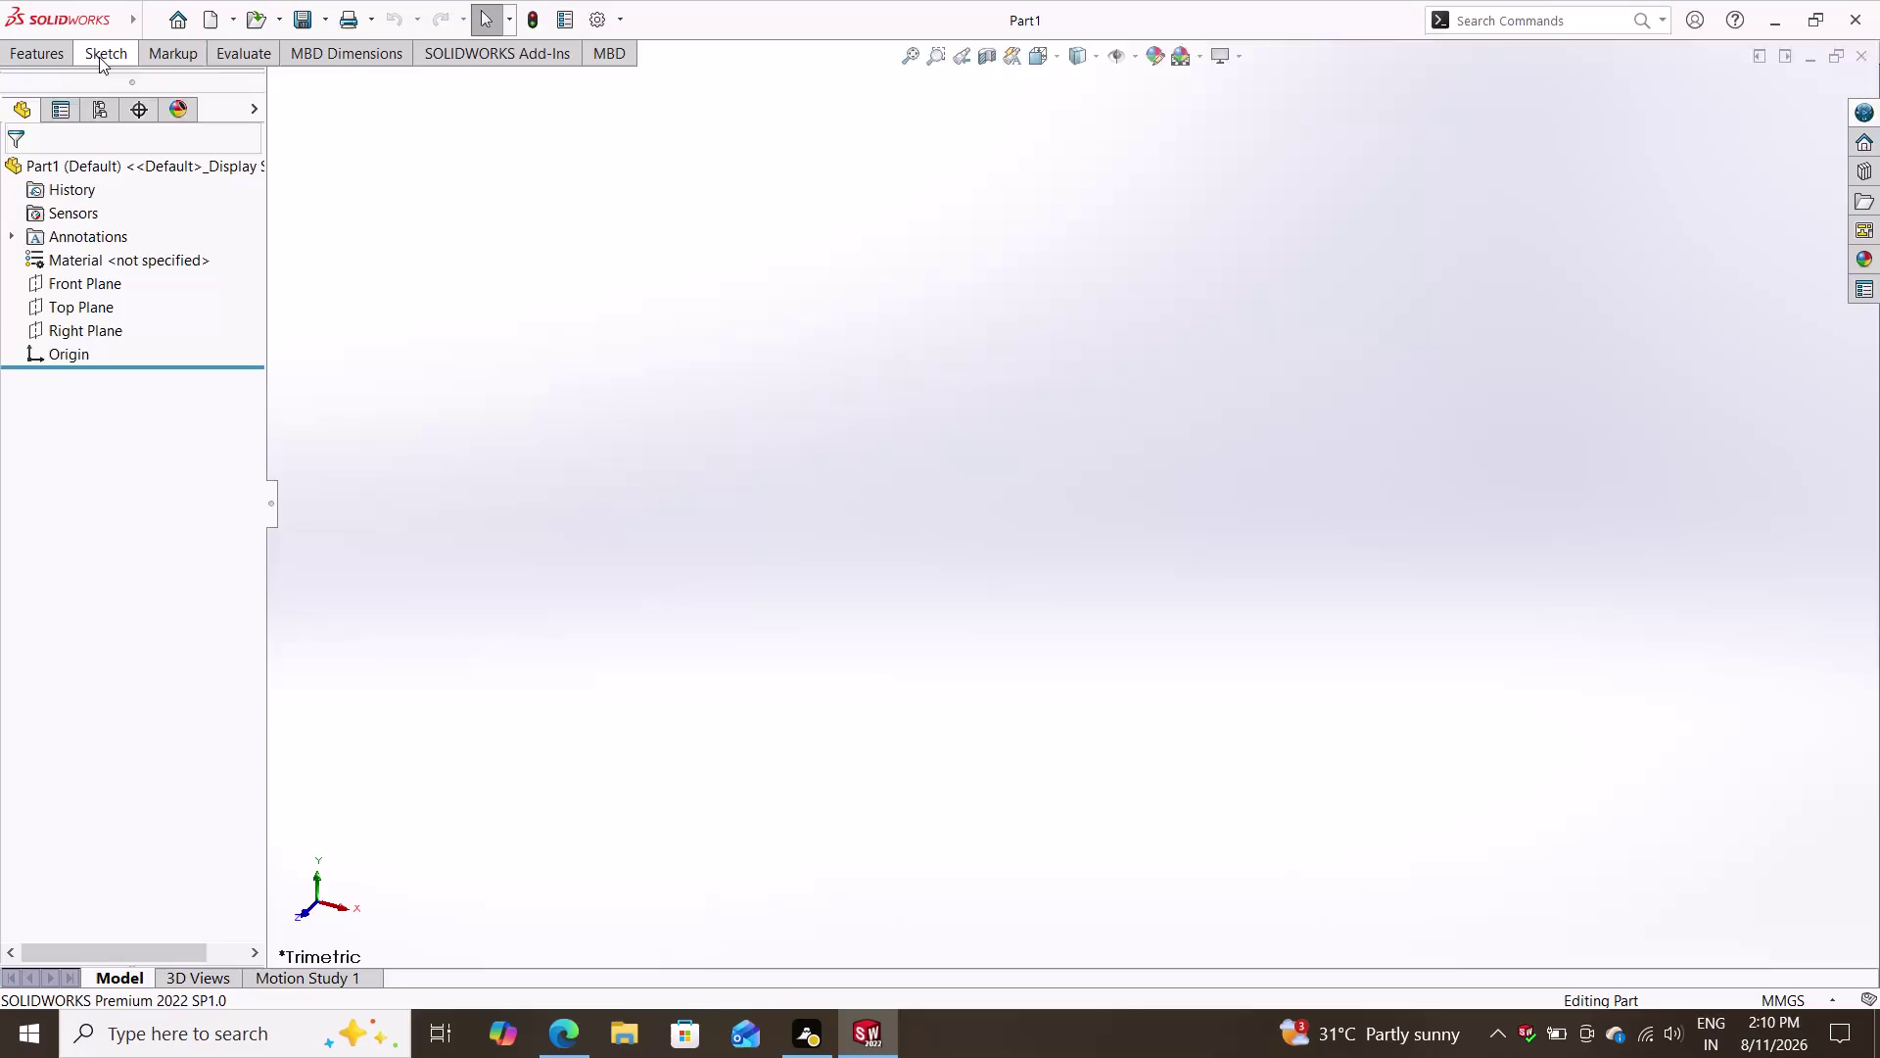
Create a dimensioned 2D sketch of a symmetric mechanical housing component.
Start Sketch1 on the Top Plane of the new empty part.
click(31, 107)
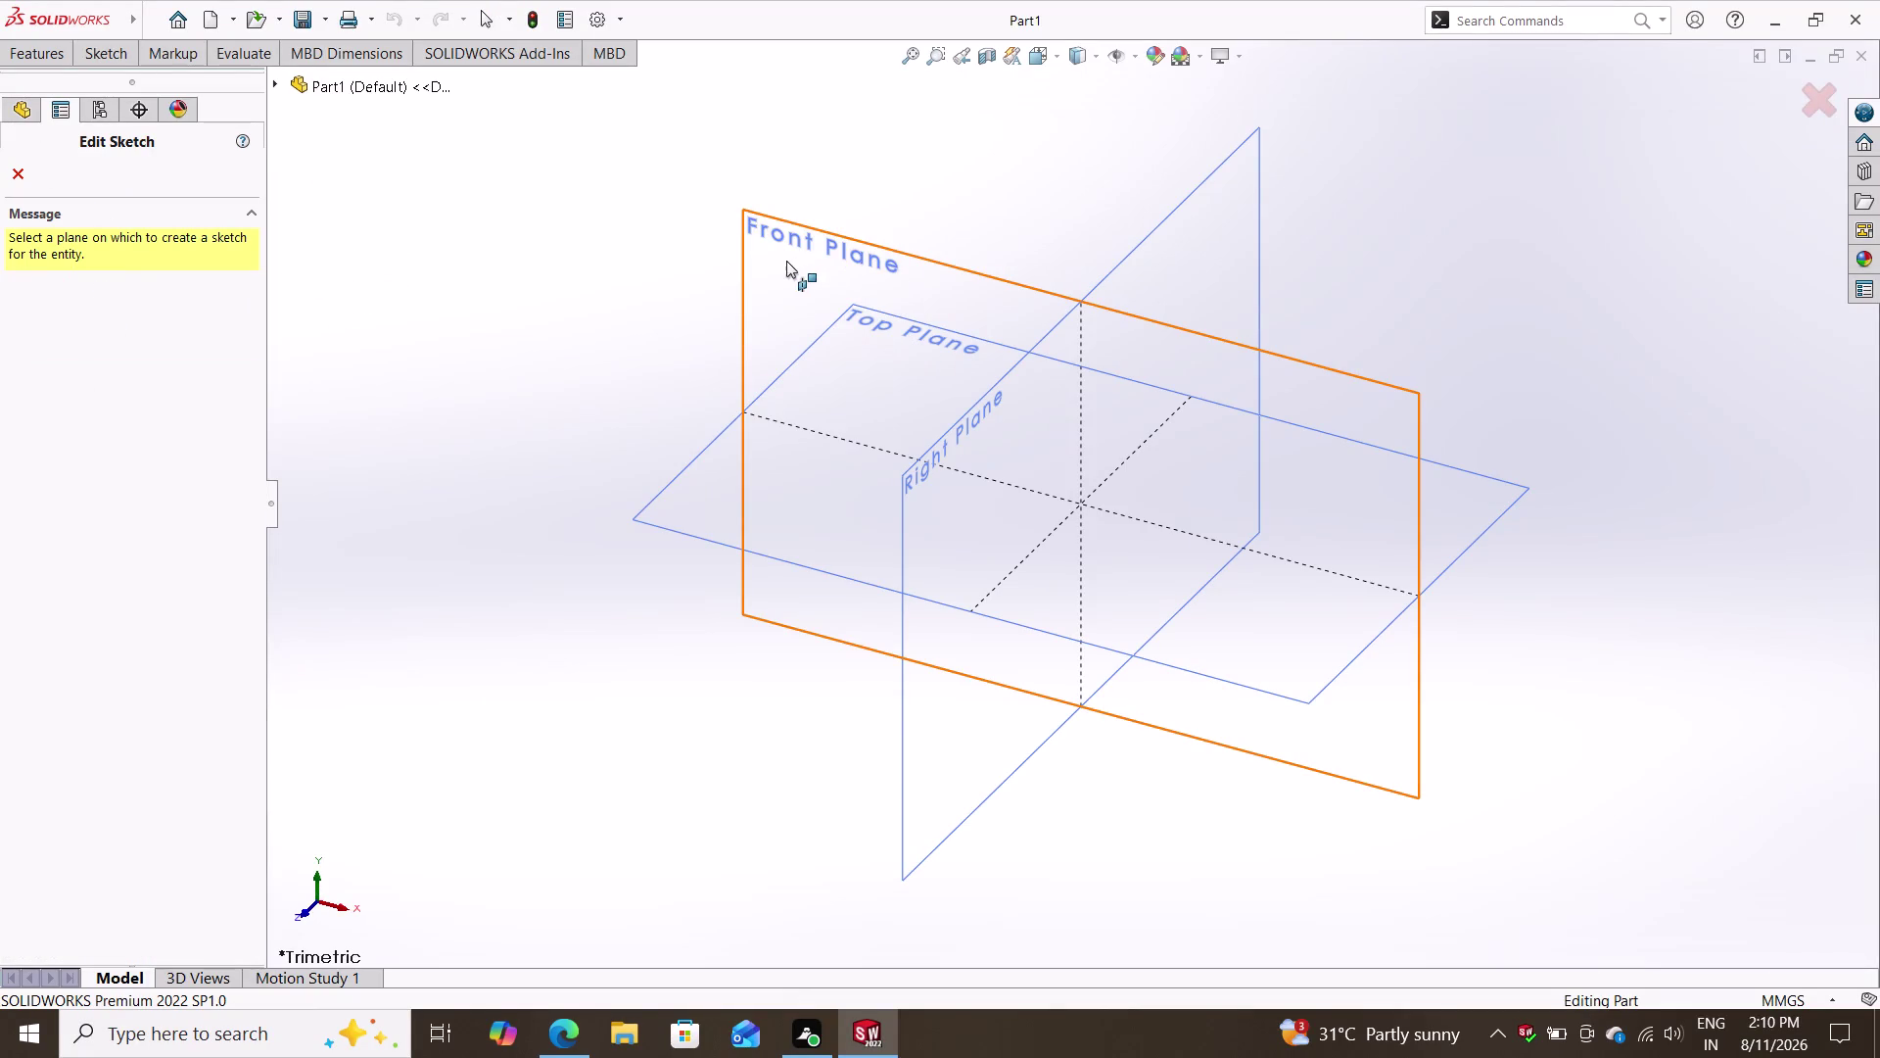
click(685, 490)
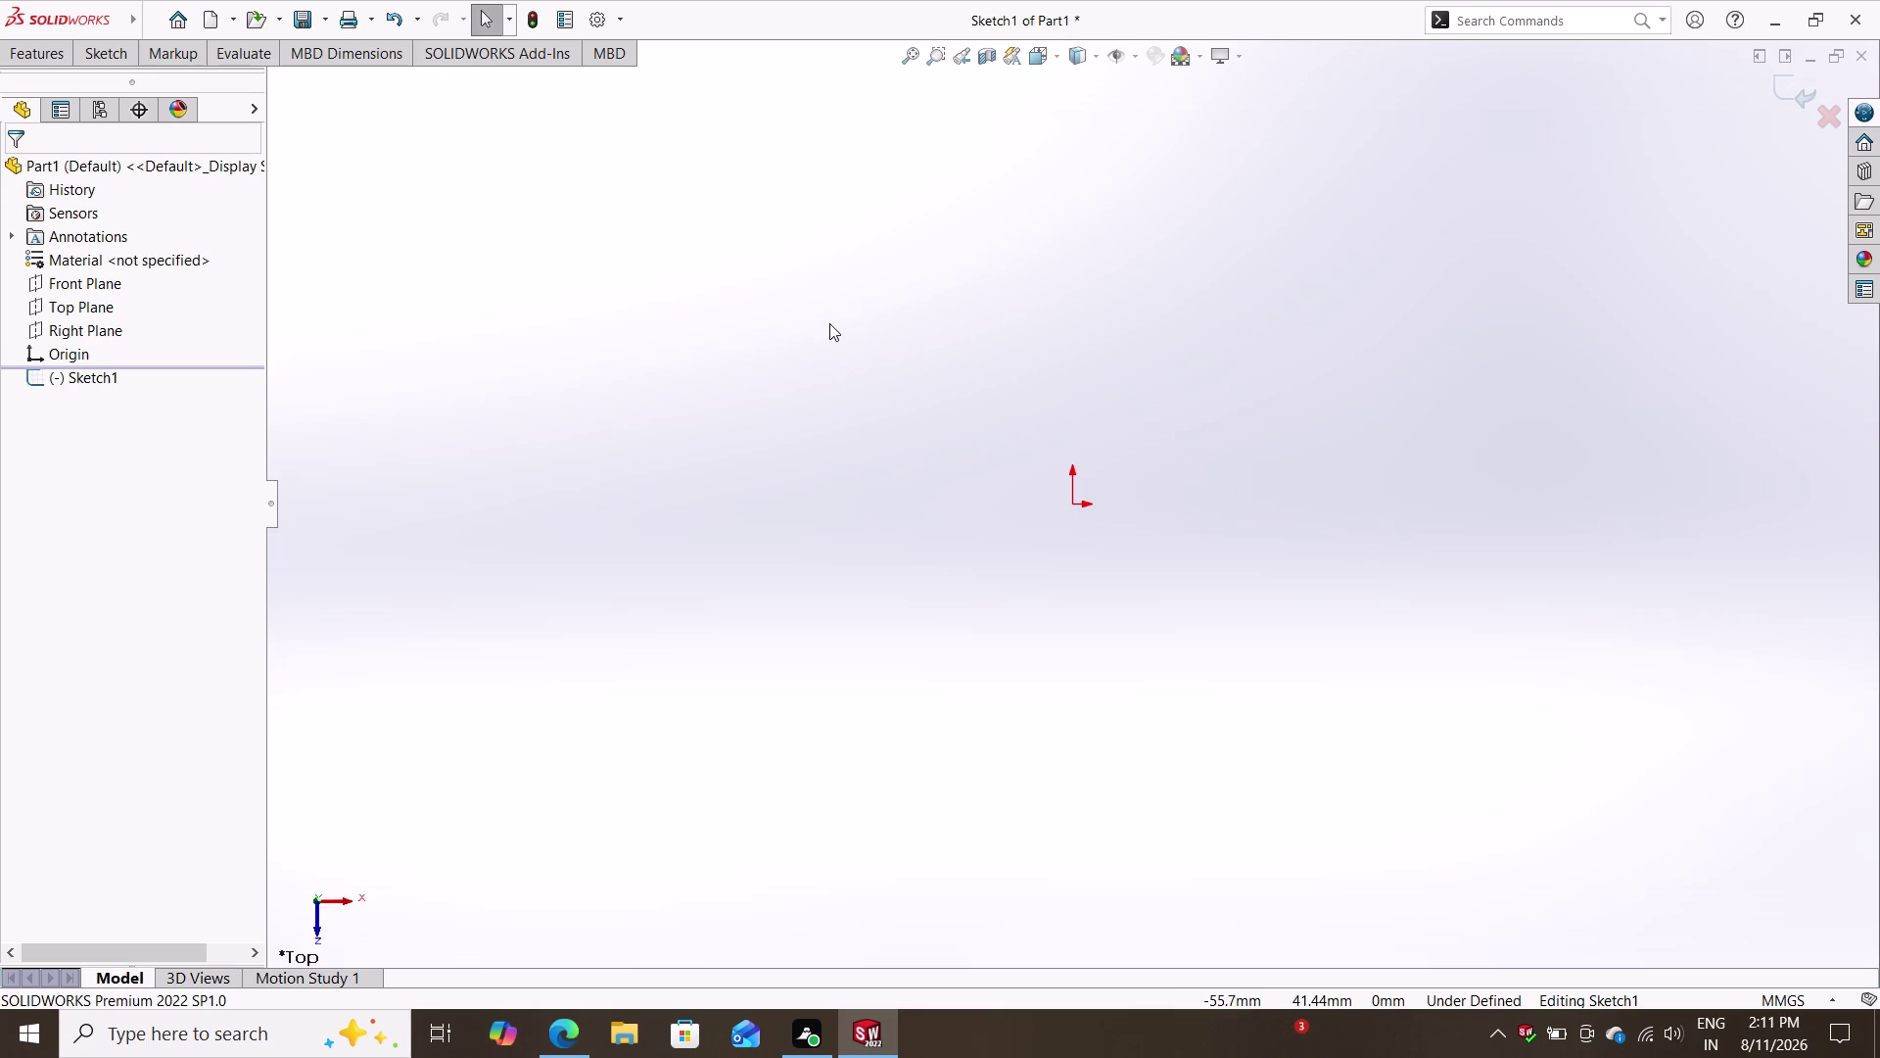
click(93, 50)
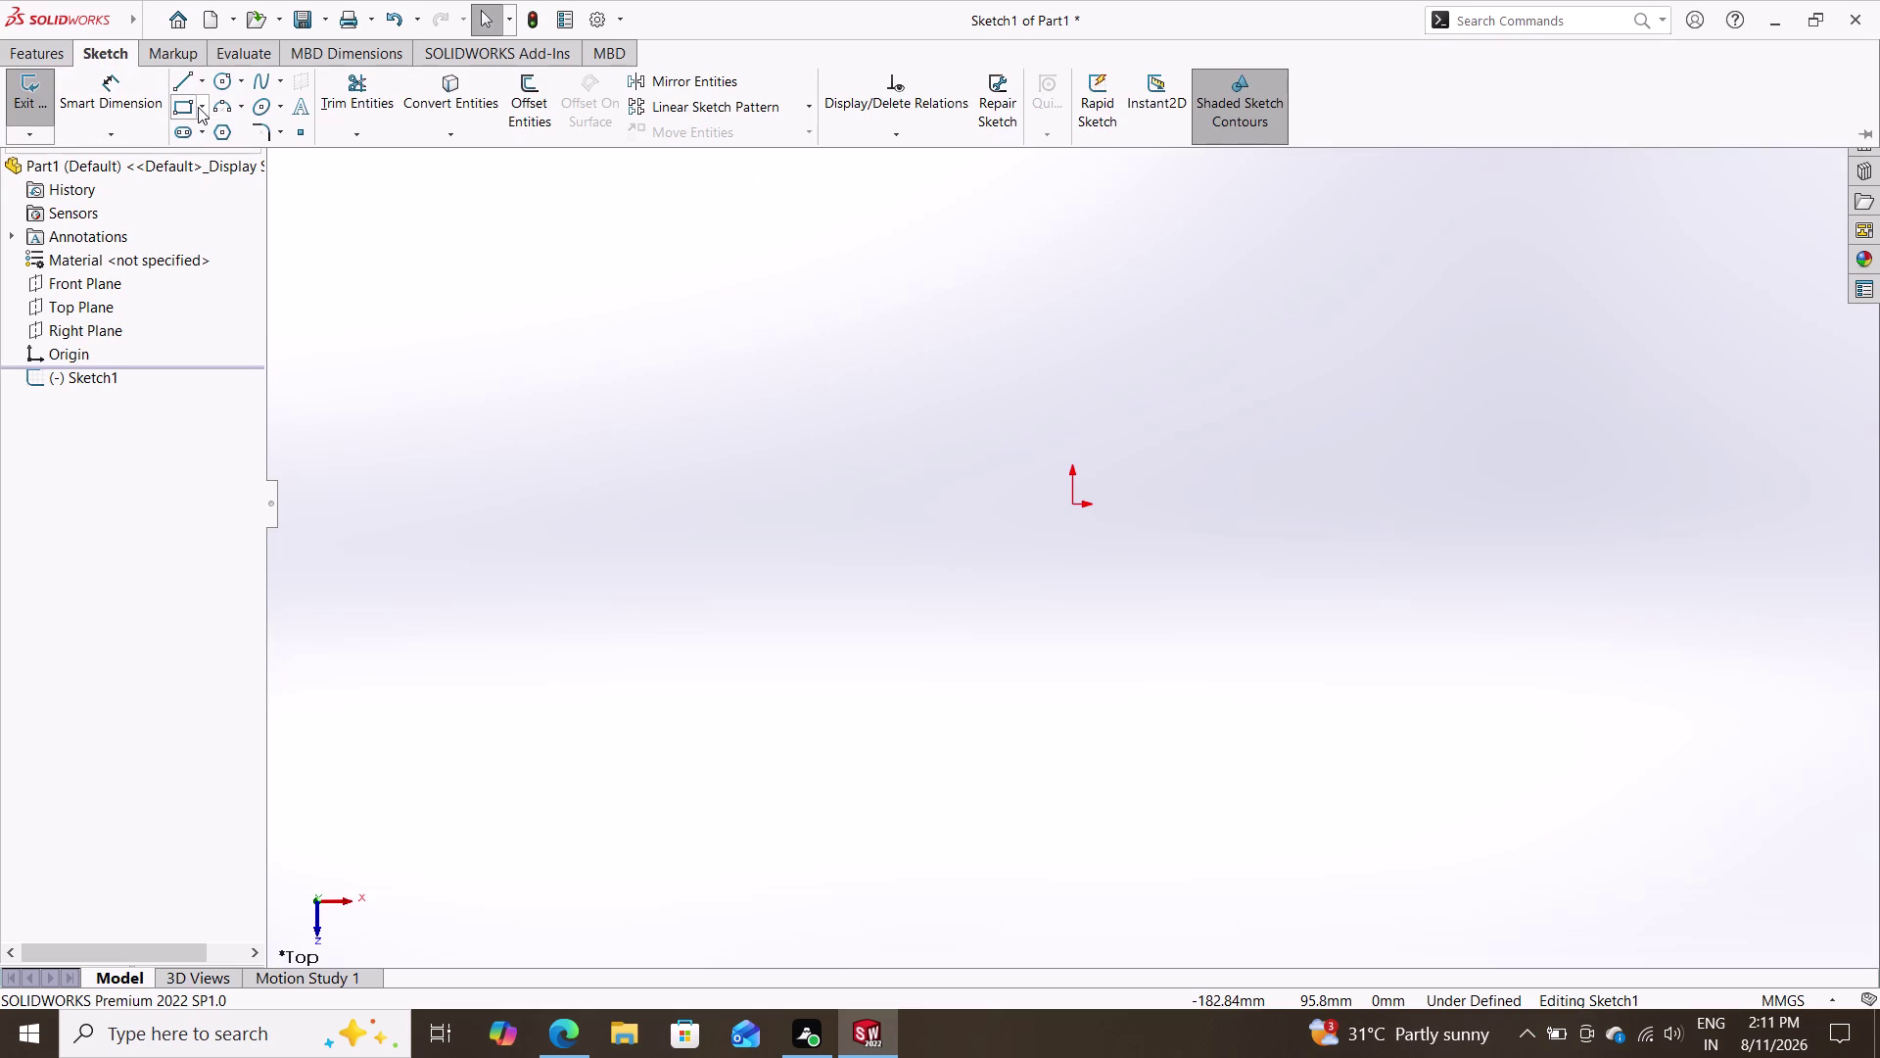
Draw a center rectangle on the origin, taller than it is wide.
click(198, 107)
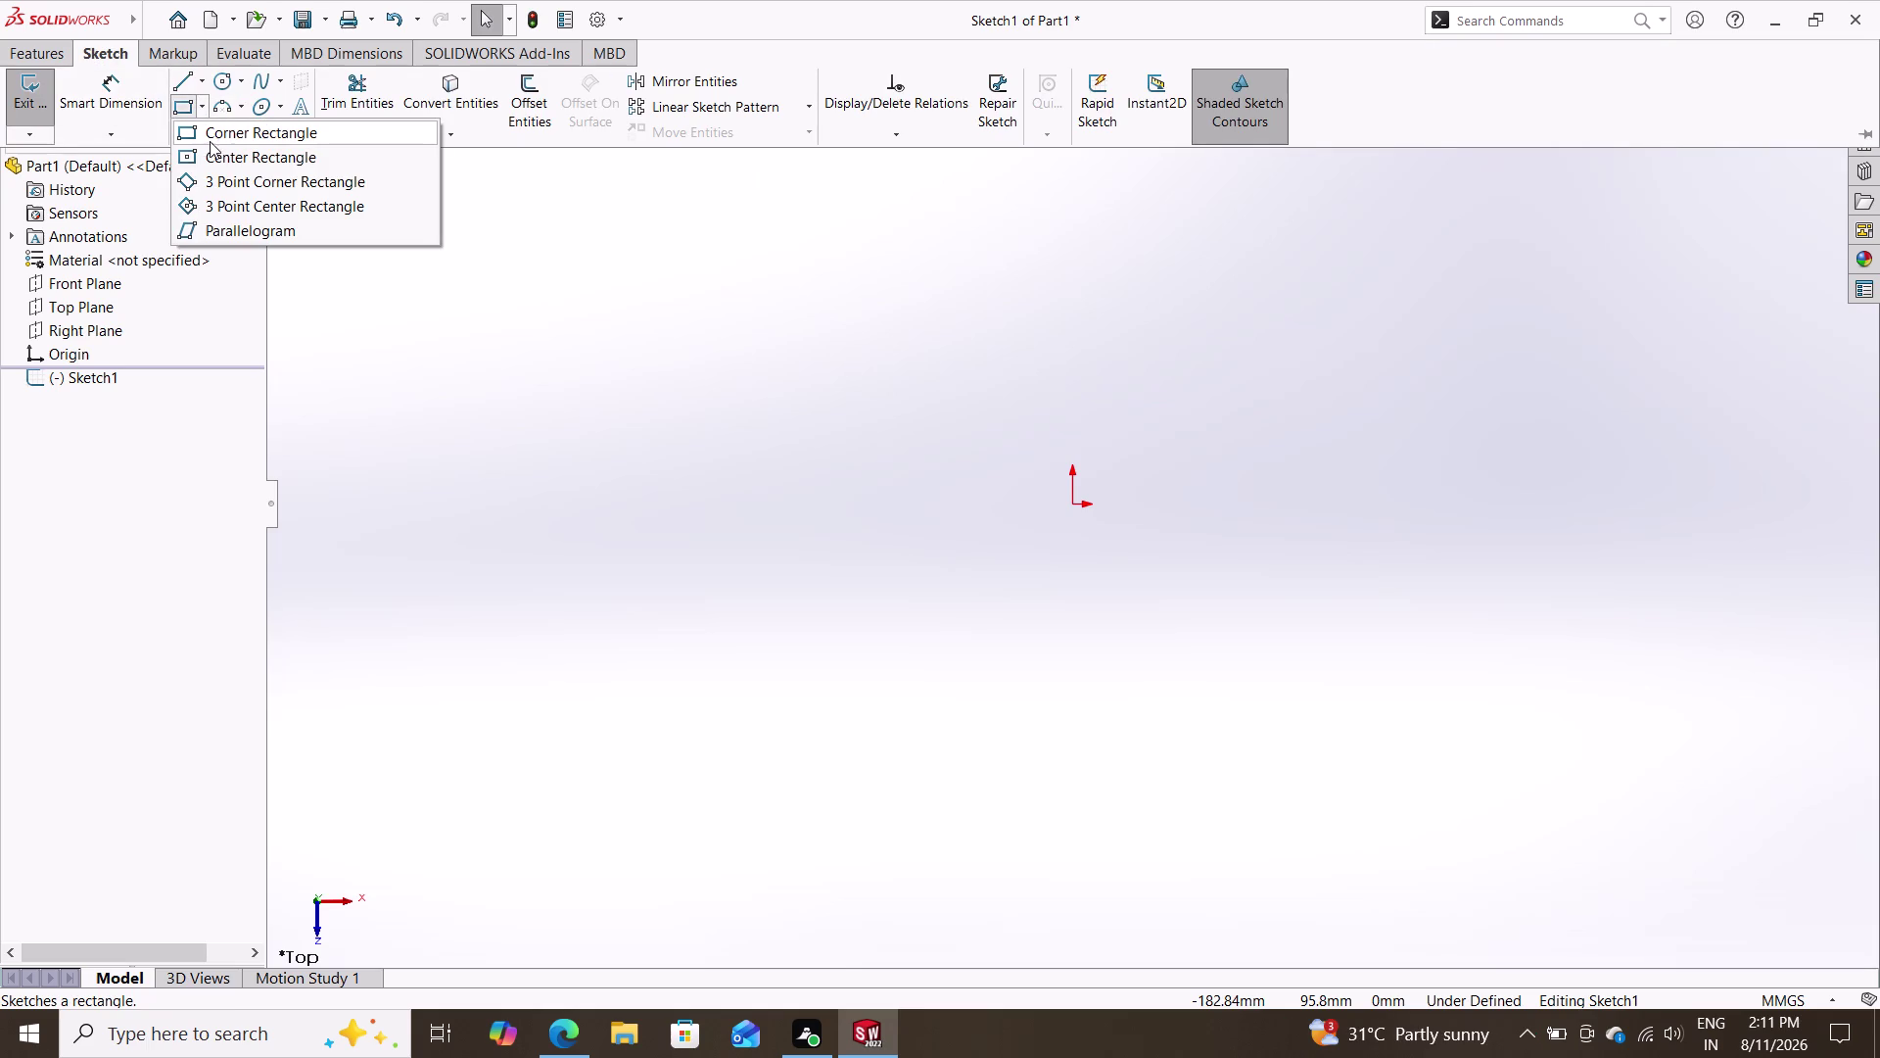
click(214, 166)
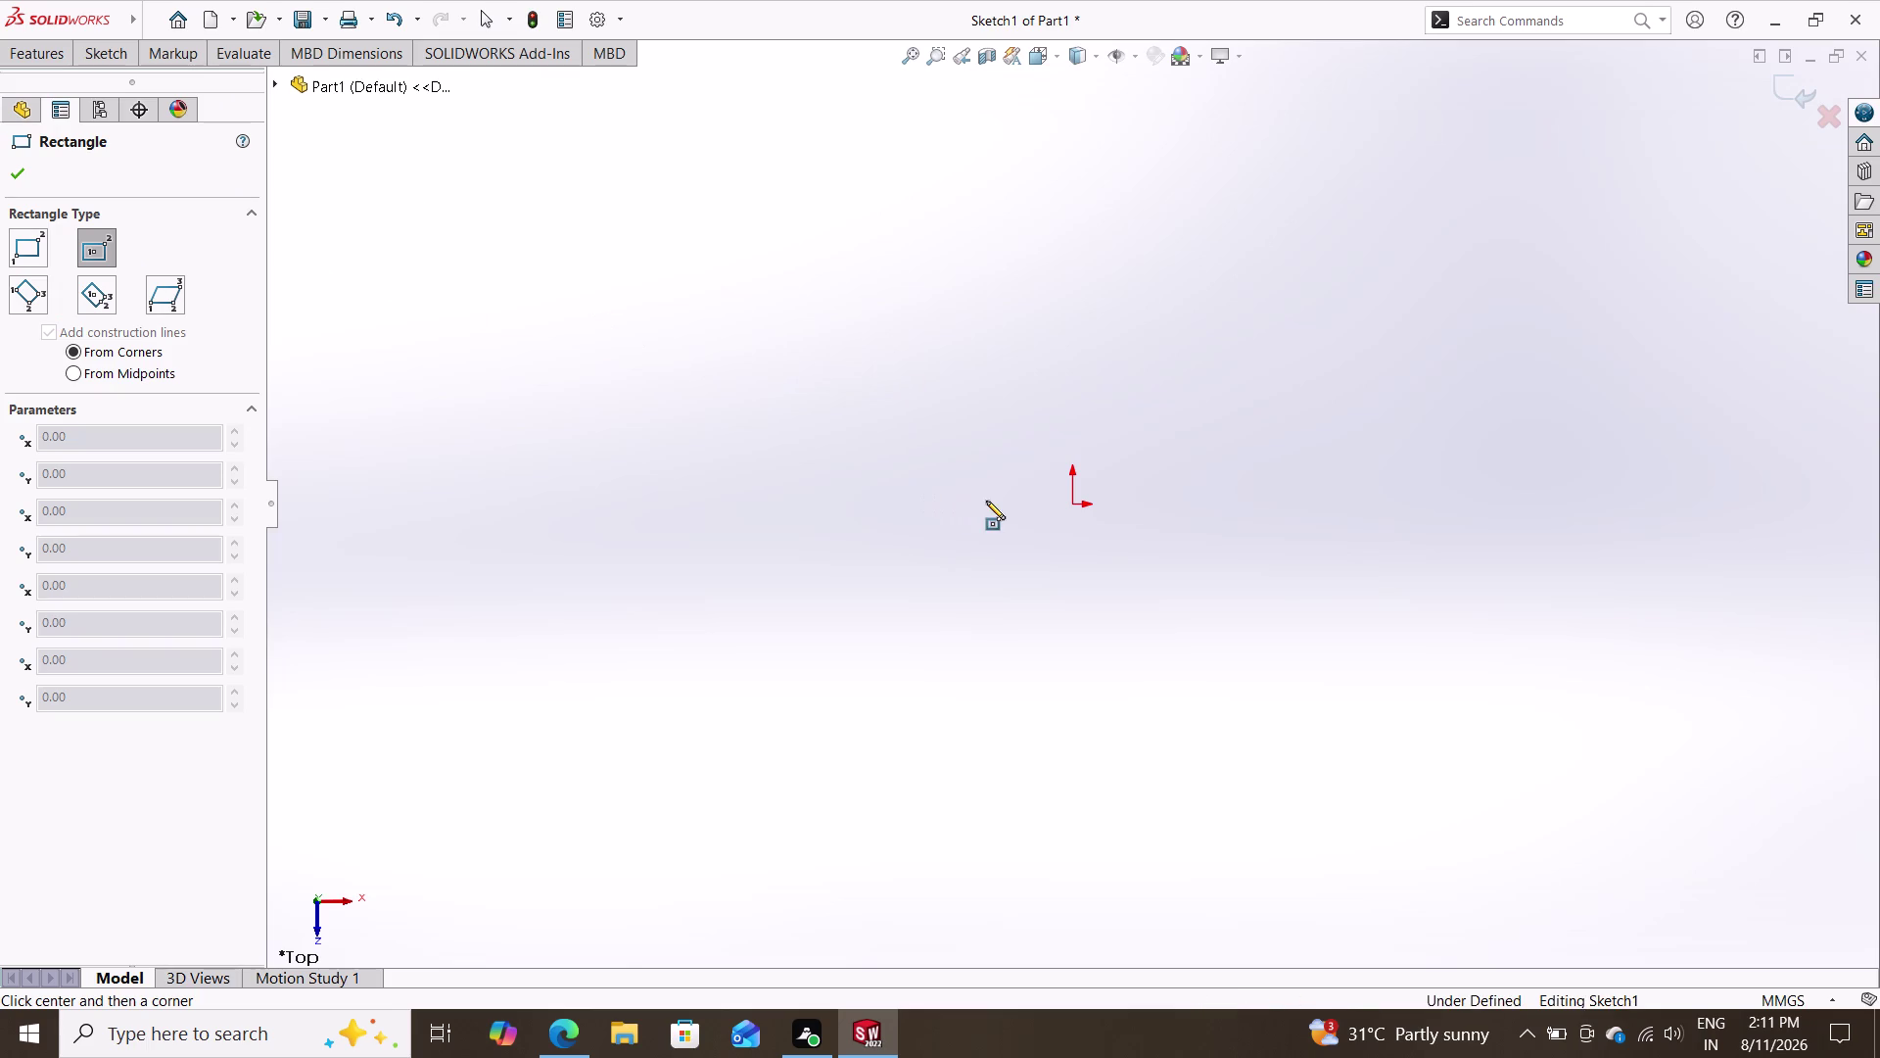
click(1074, 505)
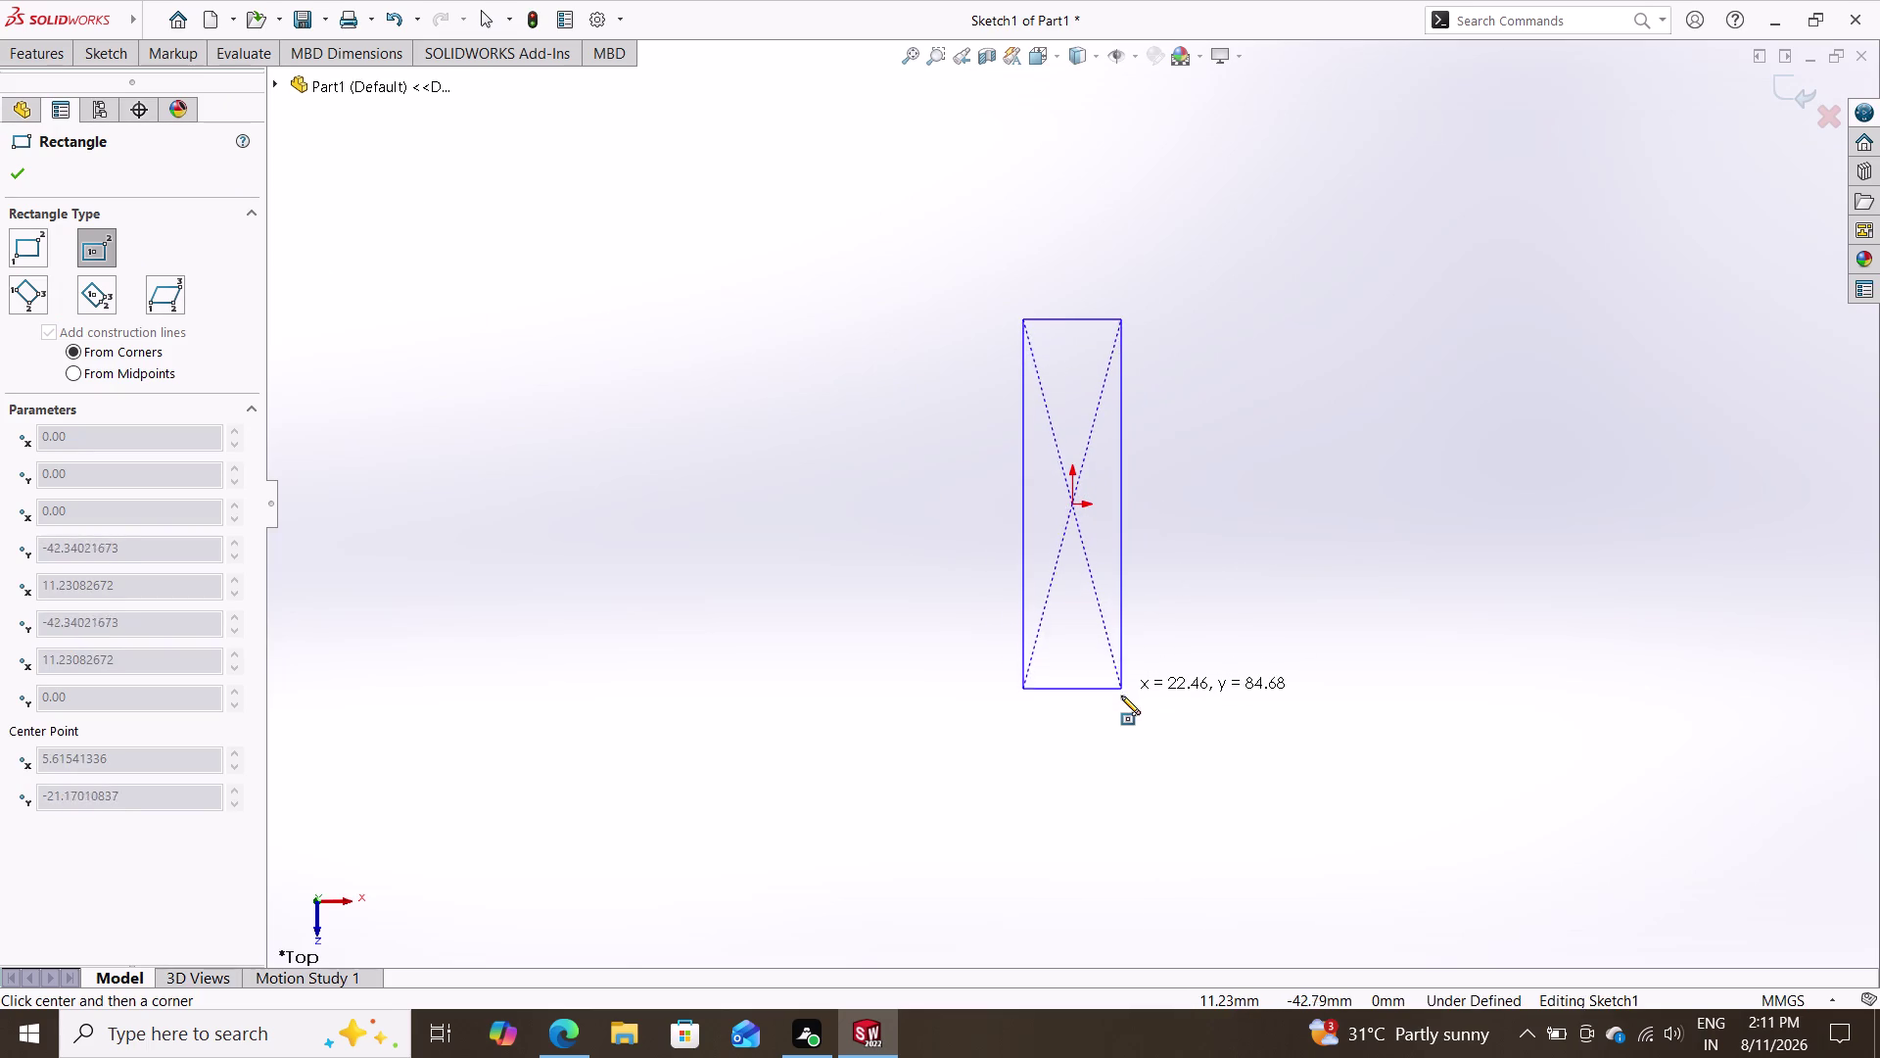
click(1133, 683)
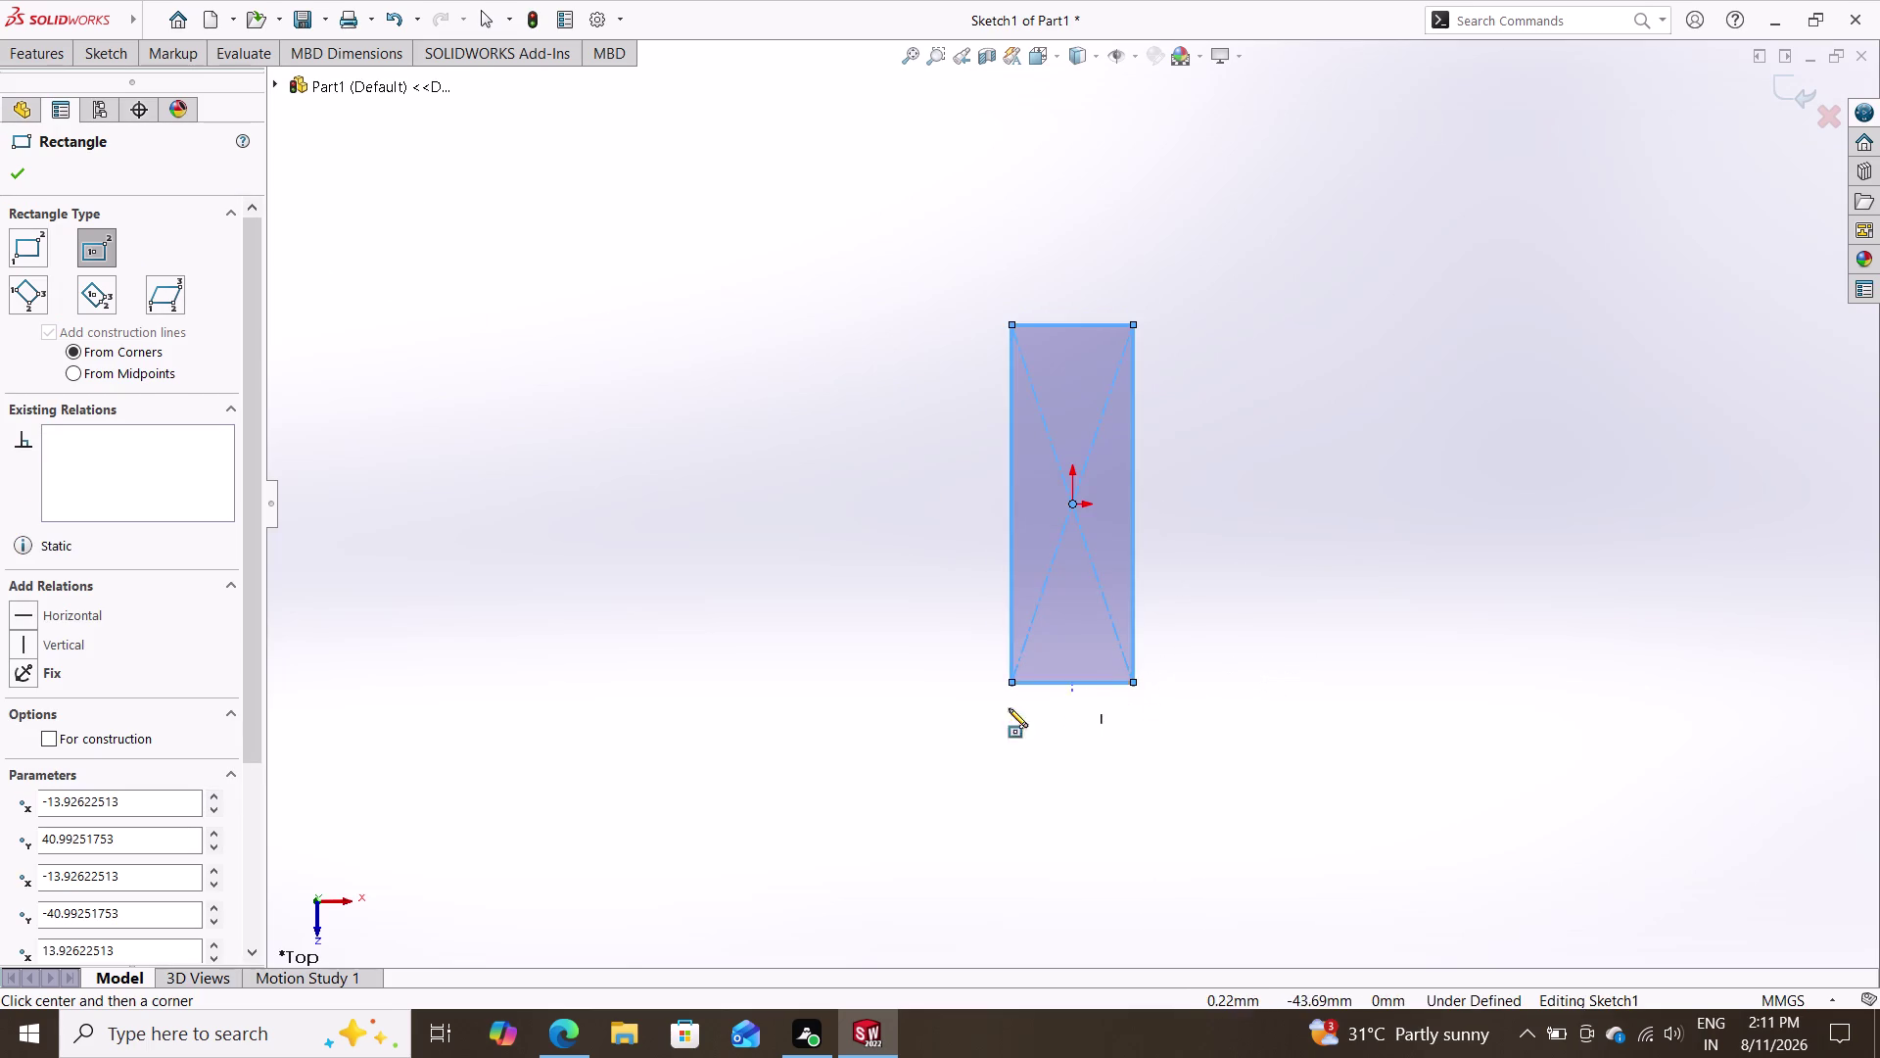
key(Escape)
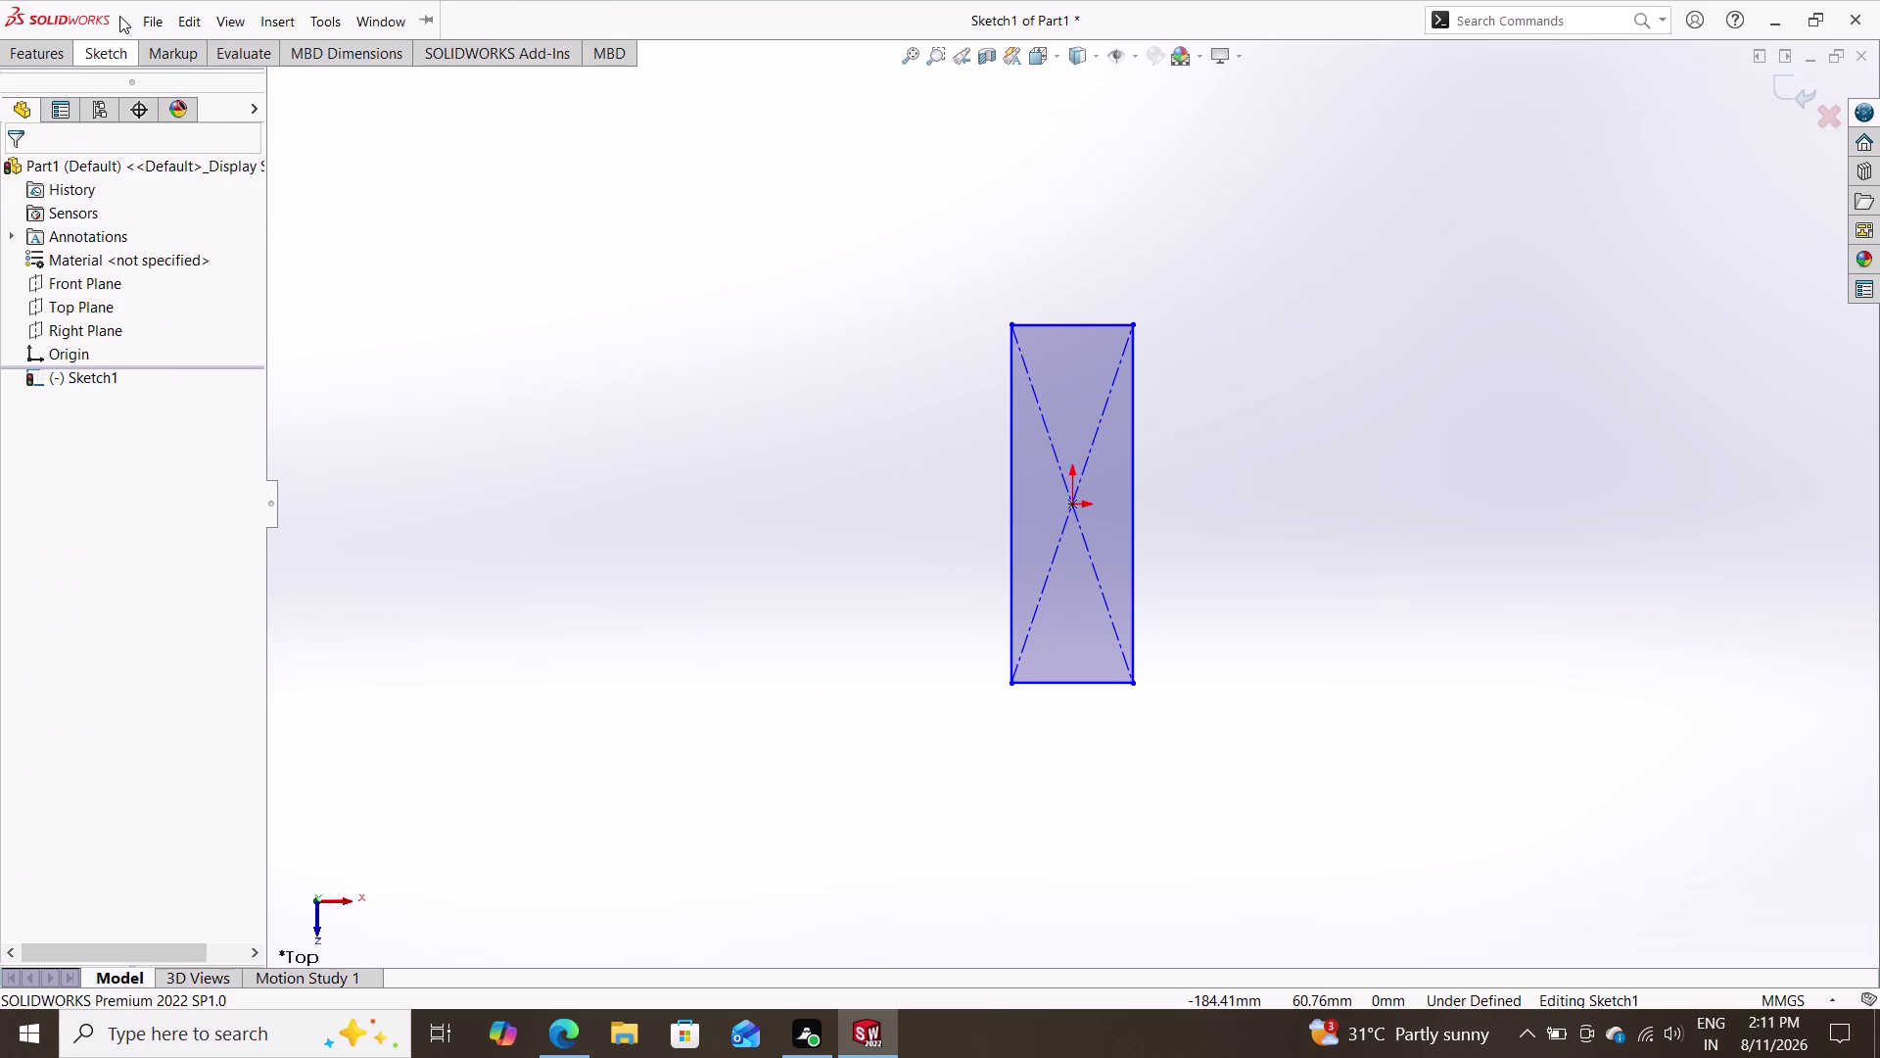
click(112, 52)
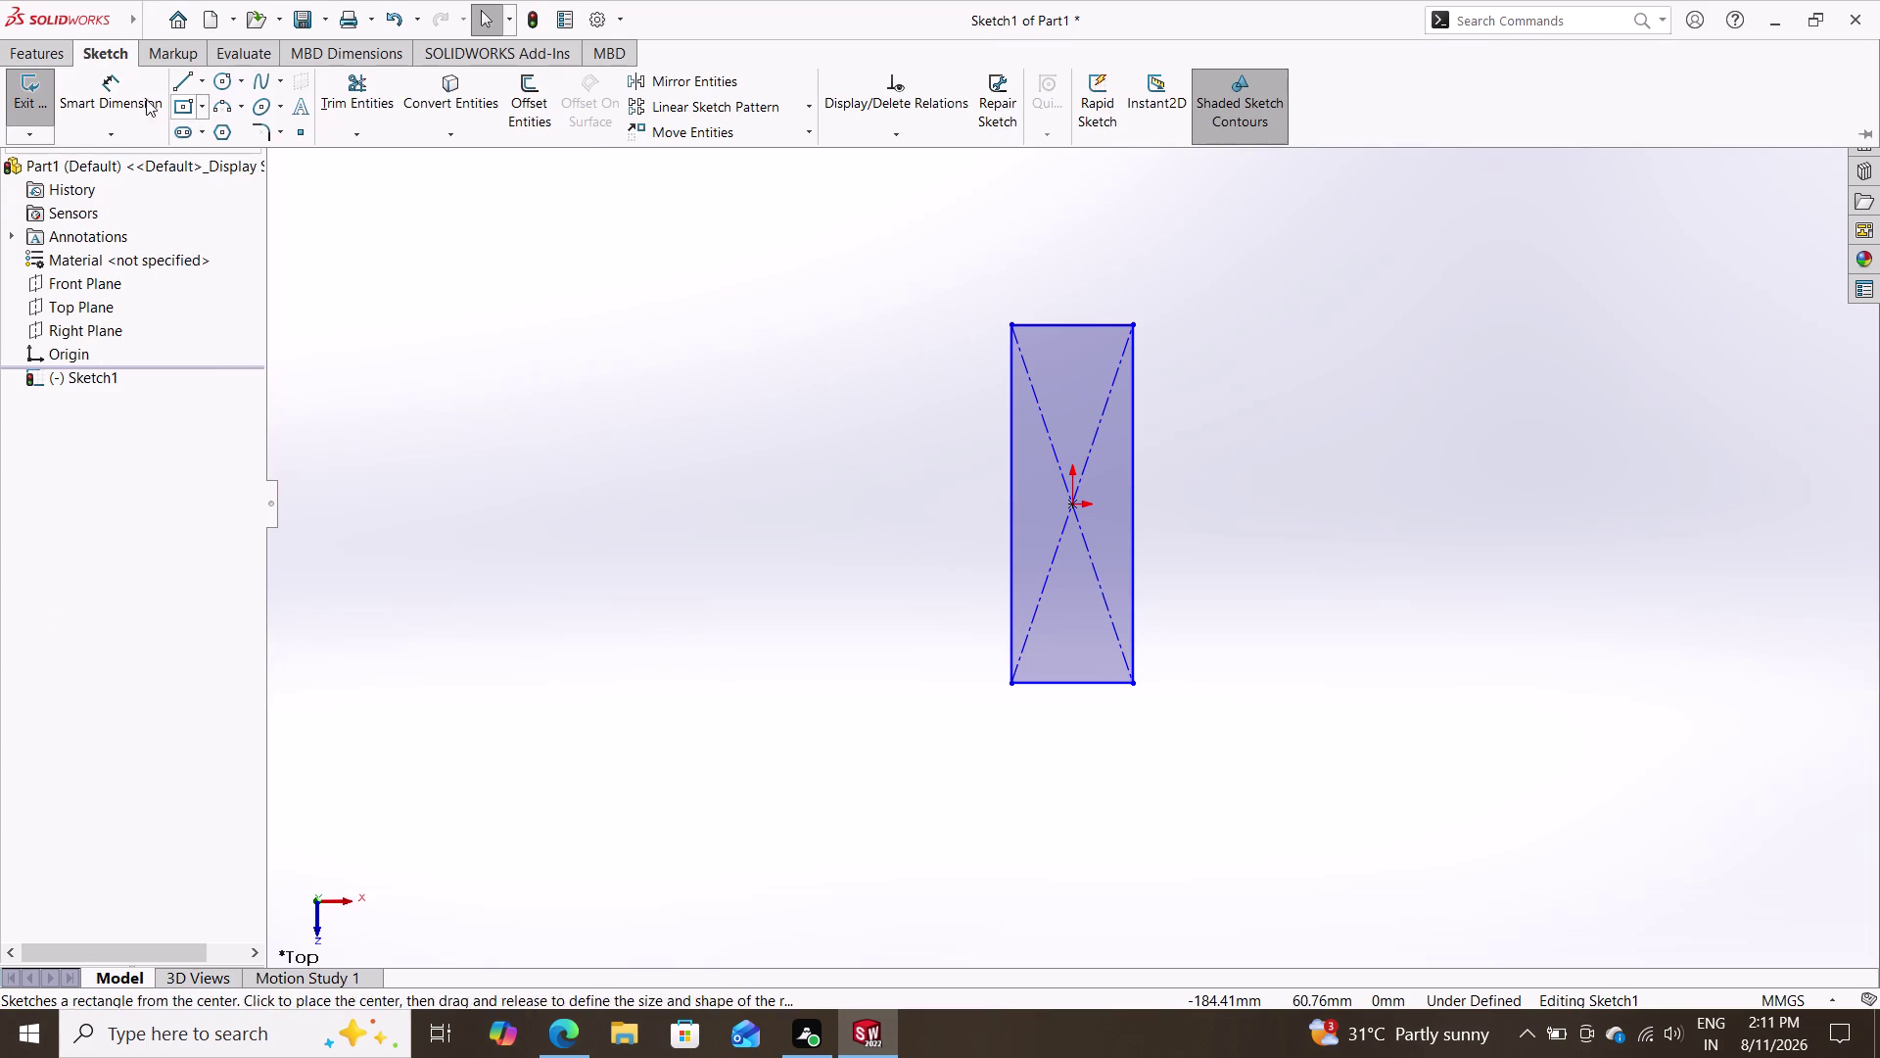
click(125, 89)
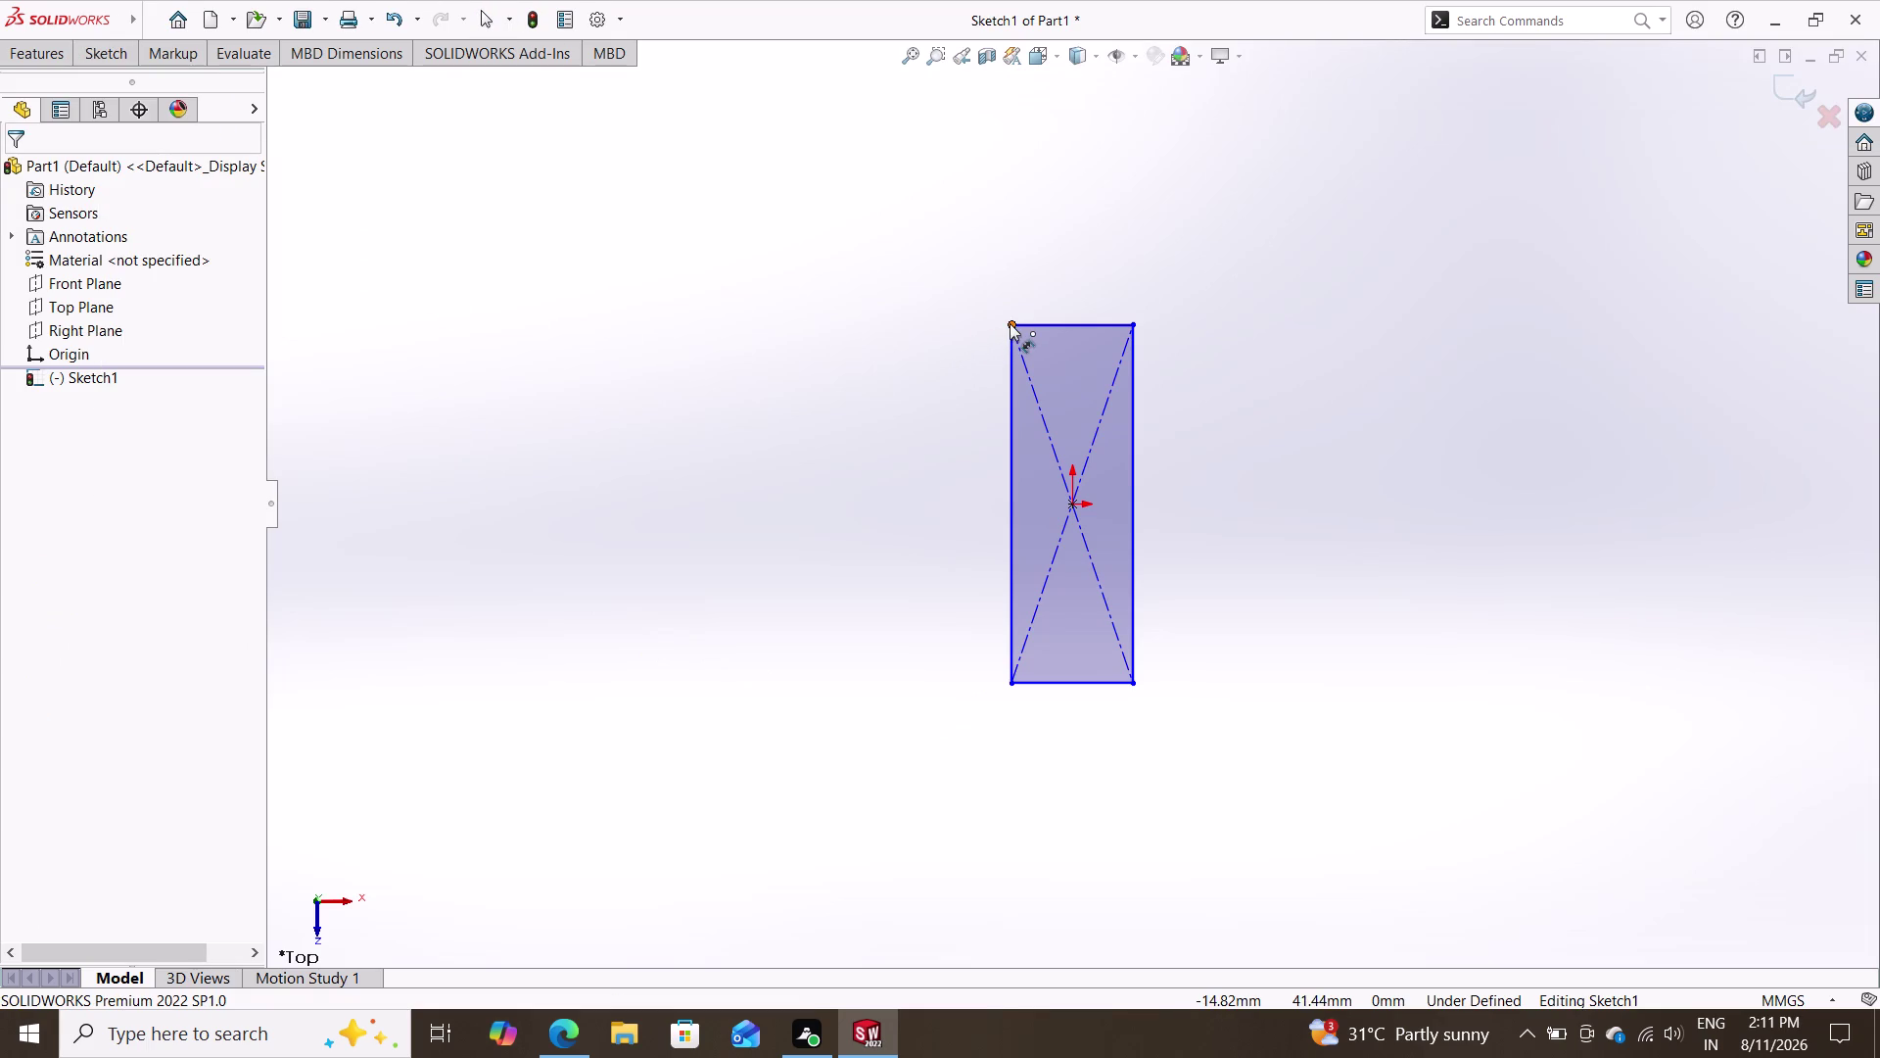
Dimension the rectangle's top edge to 20 mm wide.
click(1010, 324)
click(1131, 323)
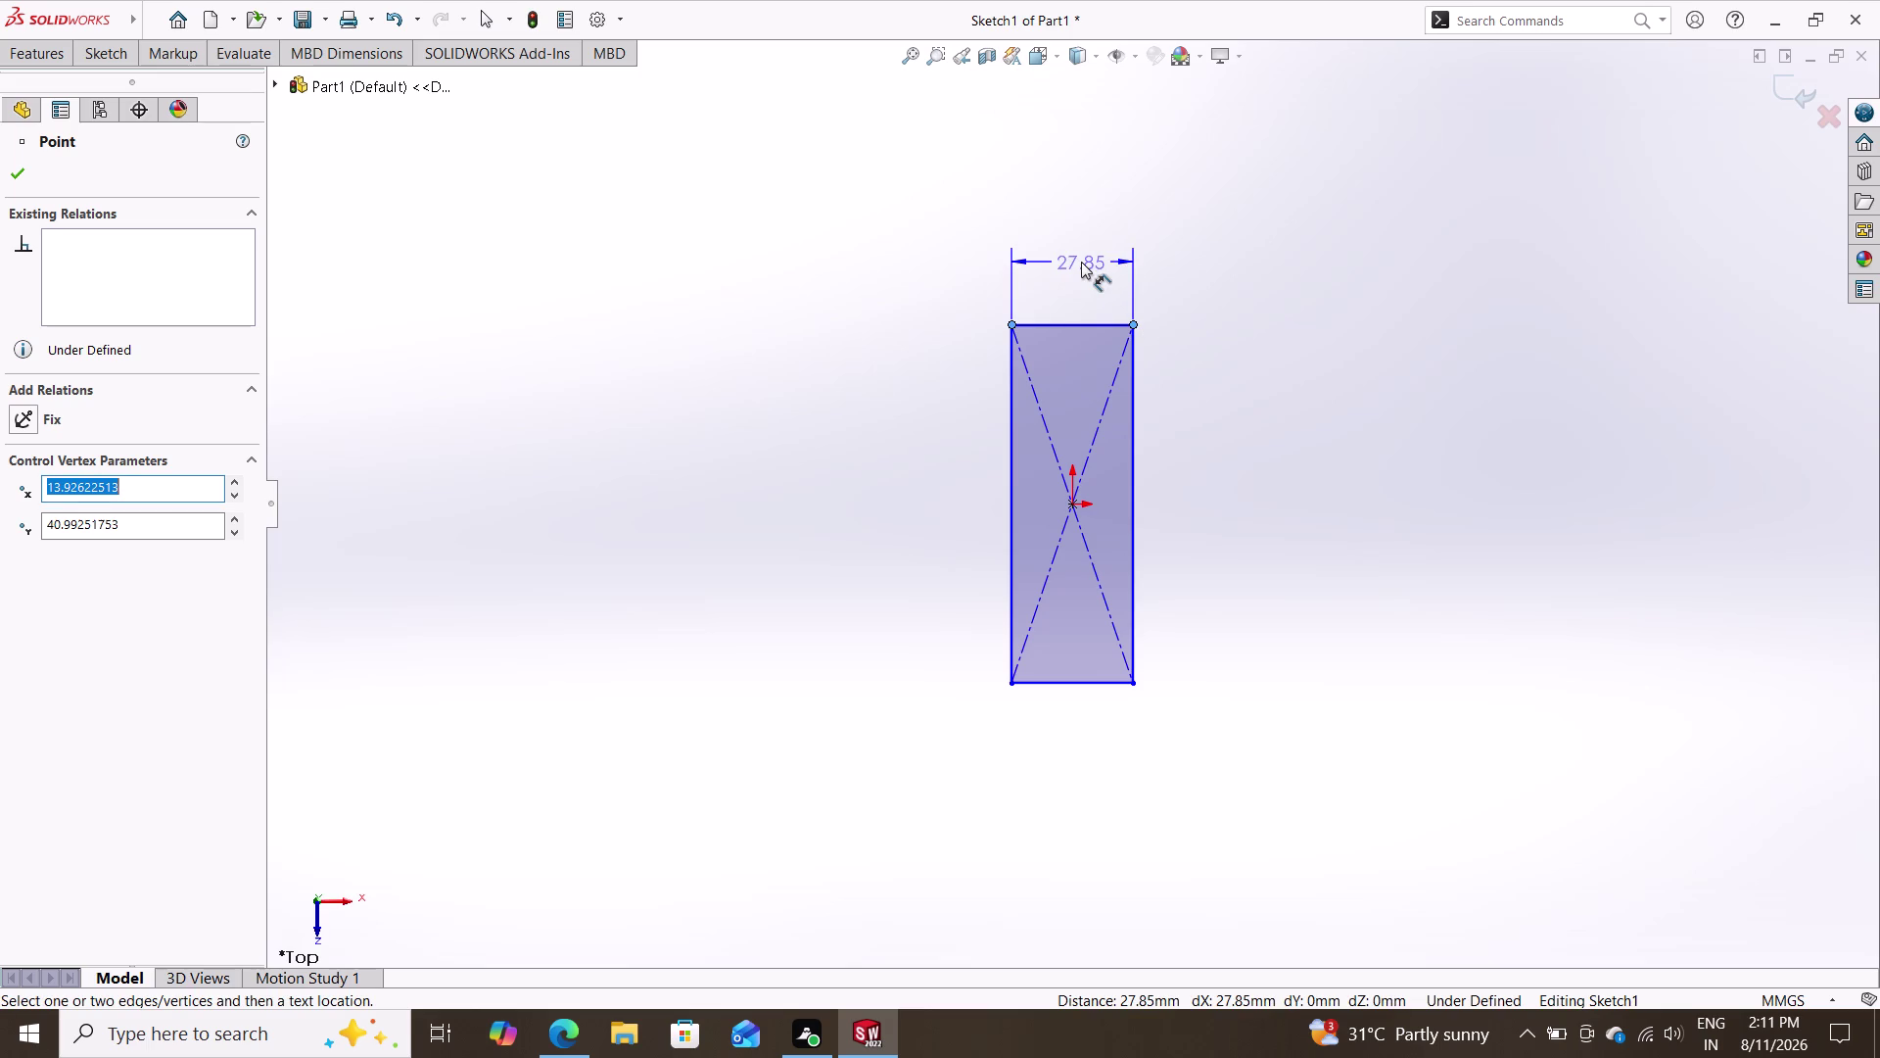
double_click(1081, 262)
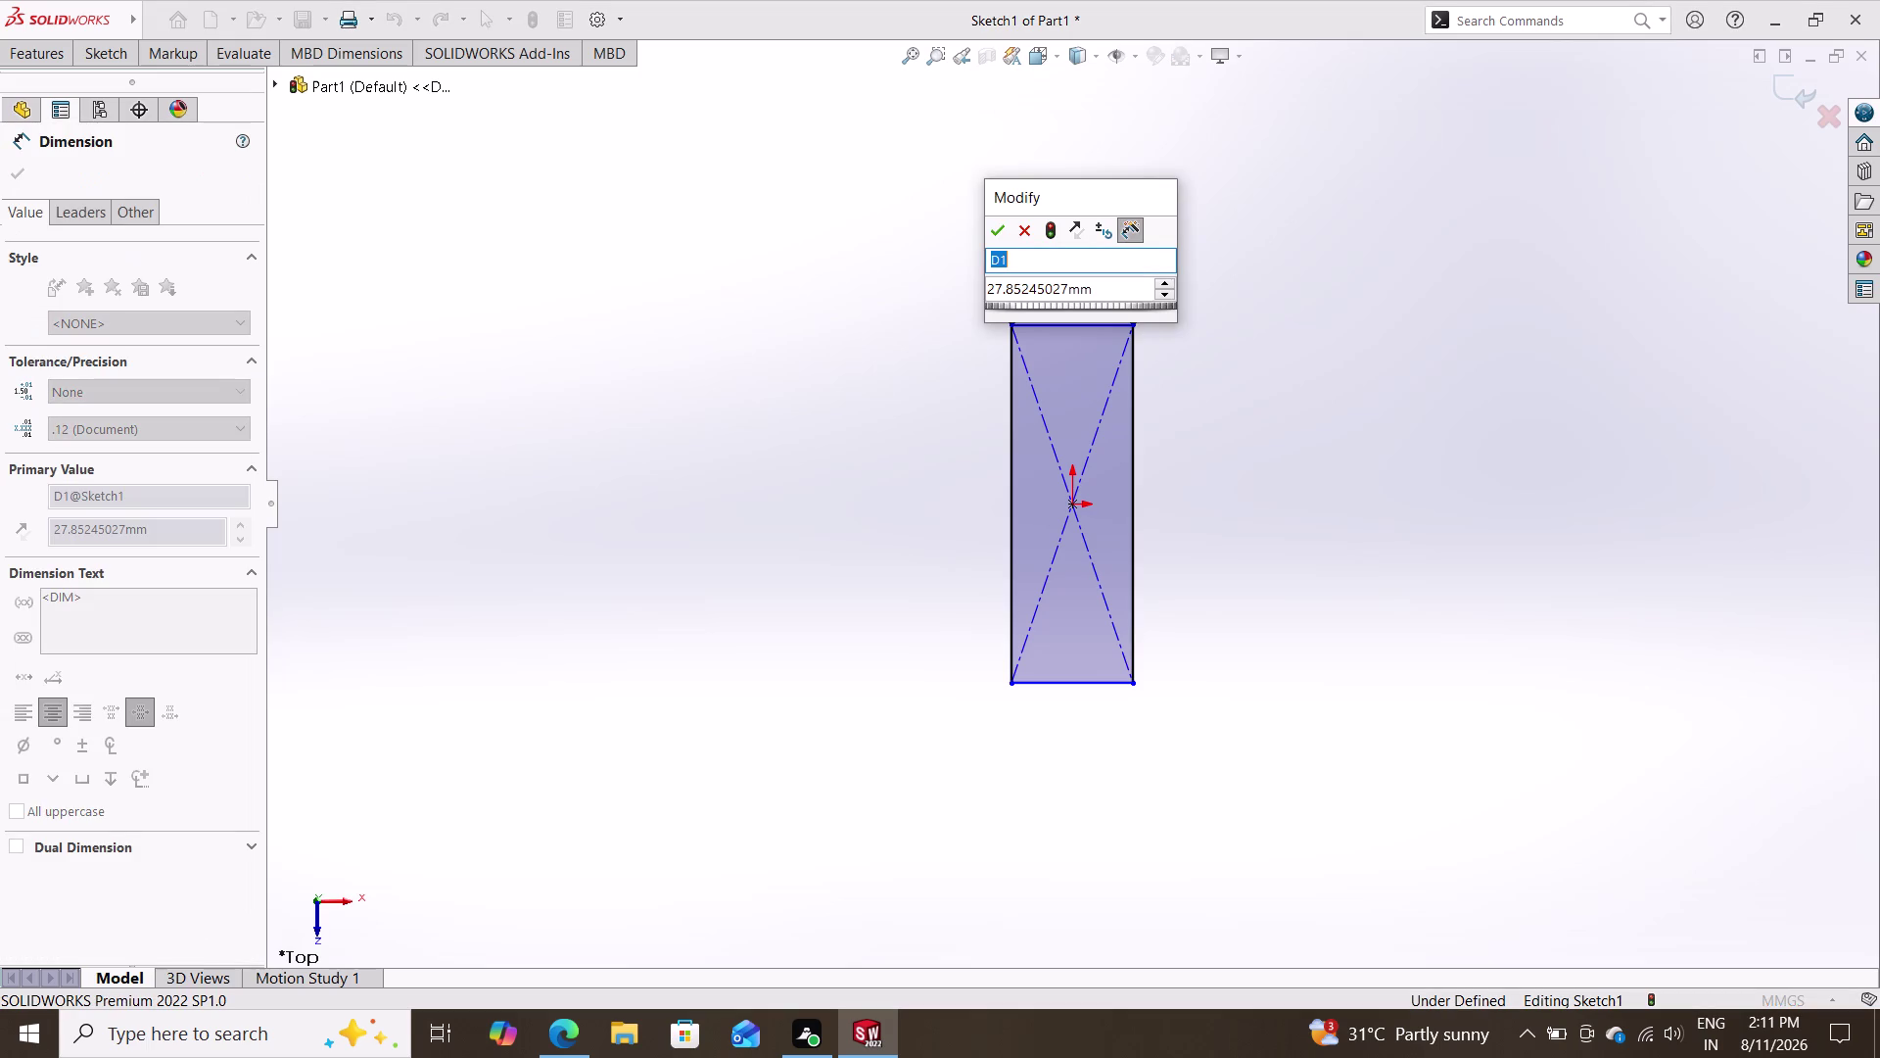
click(1093, 286)
drag(1093, 286, 1063, 283)
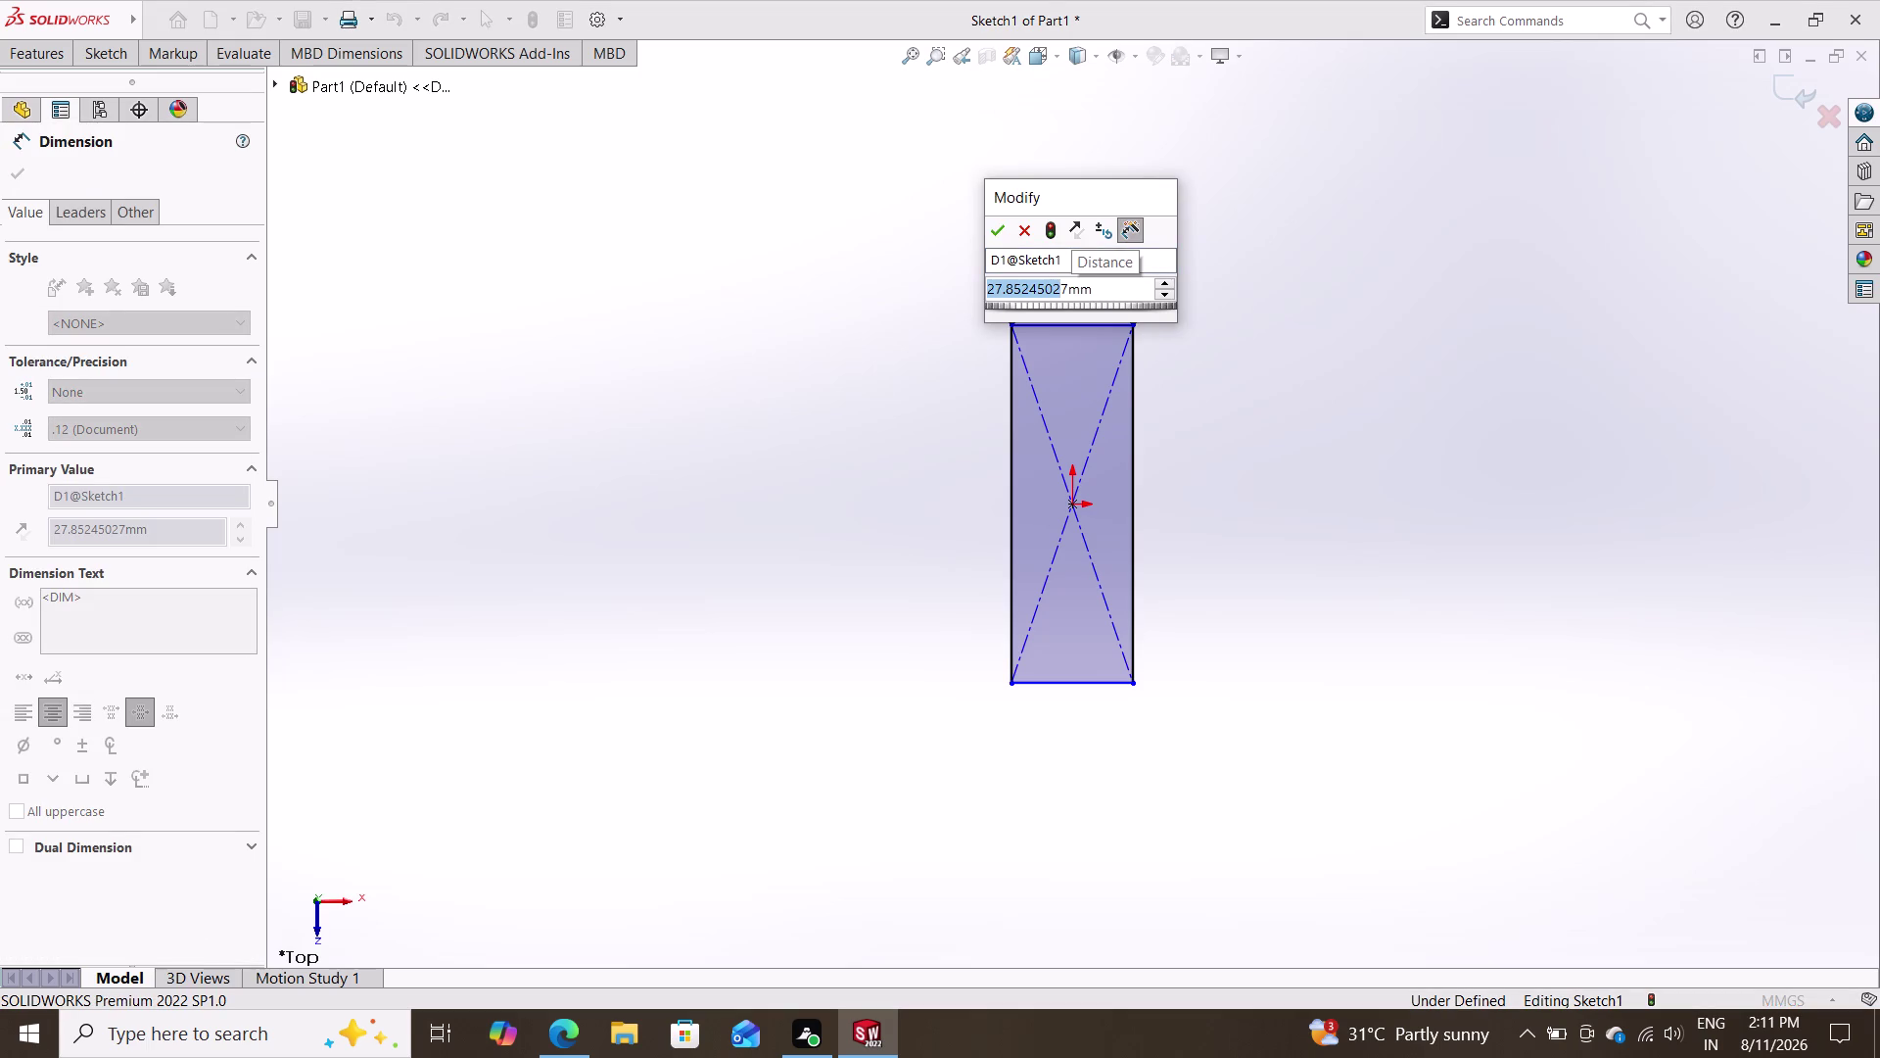
text(20)
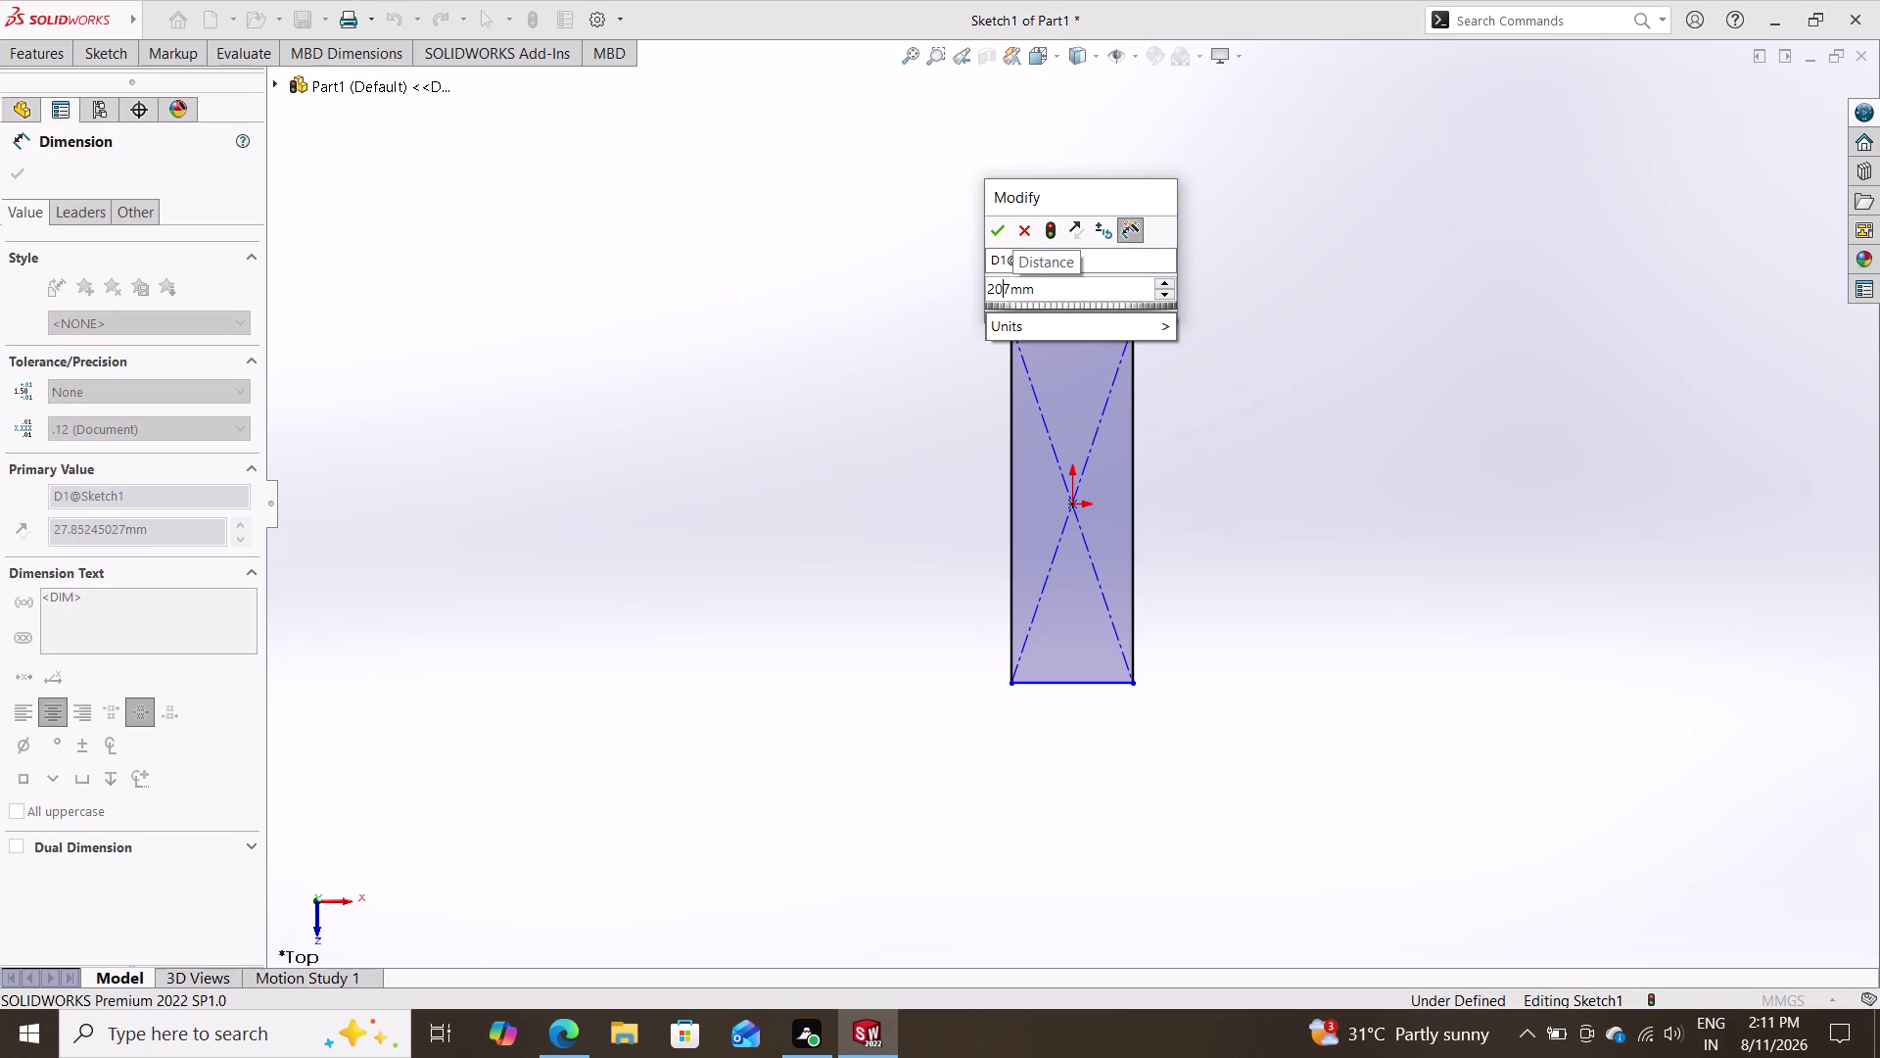
click(1012, 289)
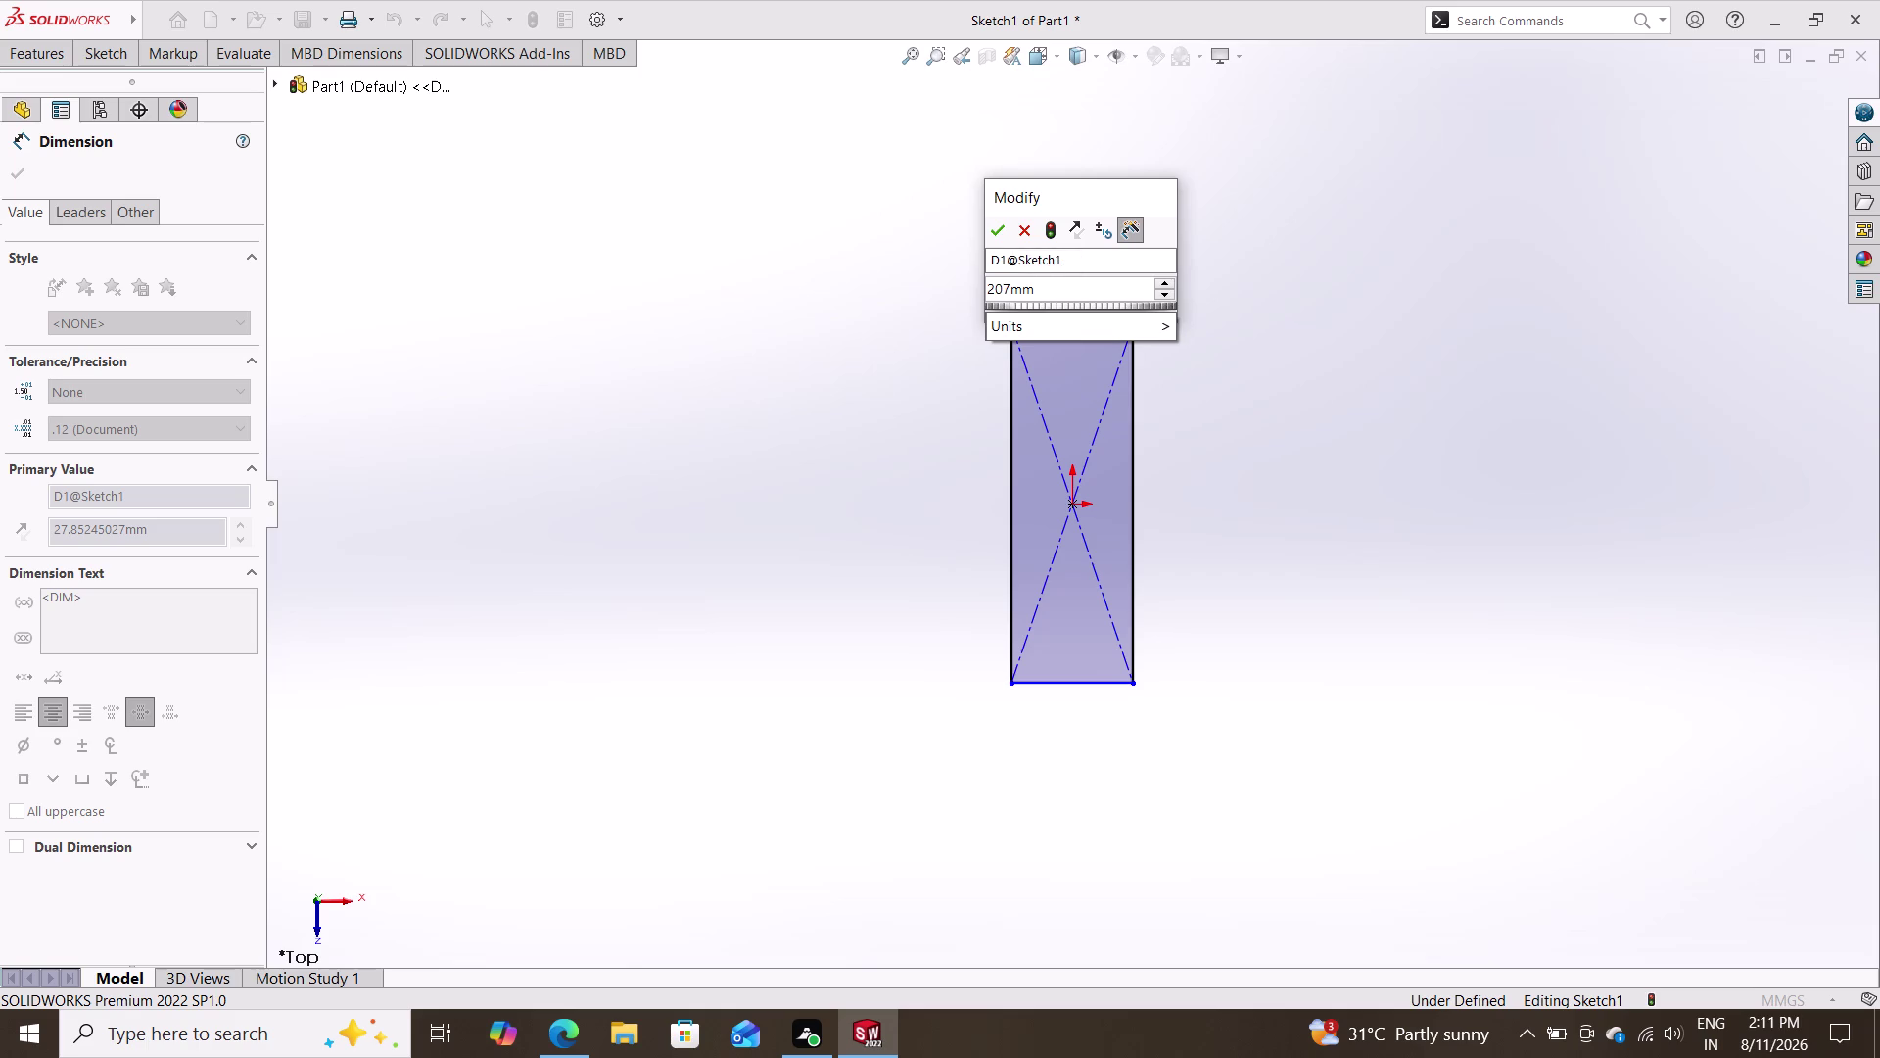
key(BackSpace)
key(Return)
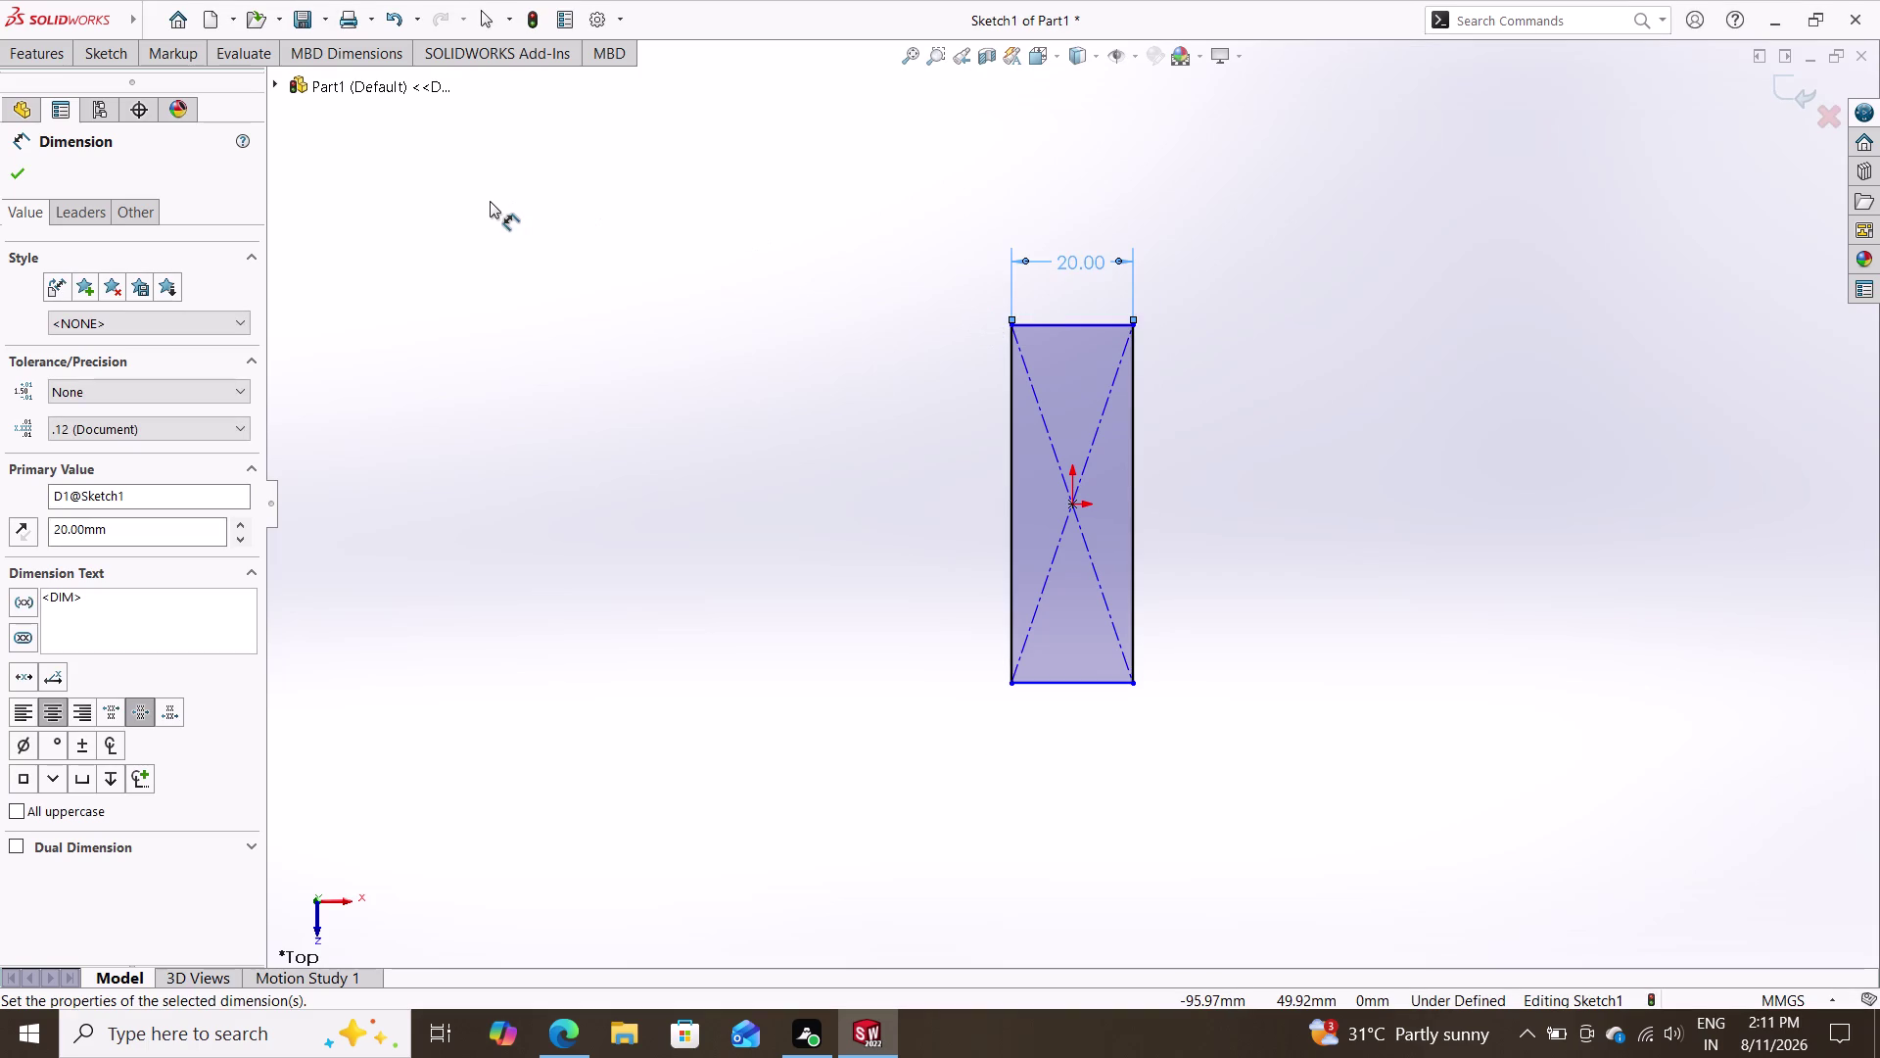
click(117, 65)
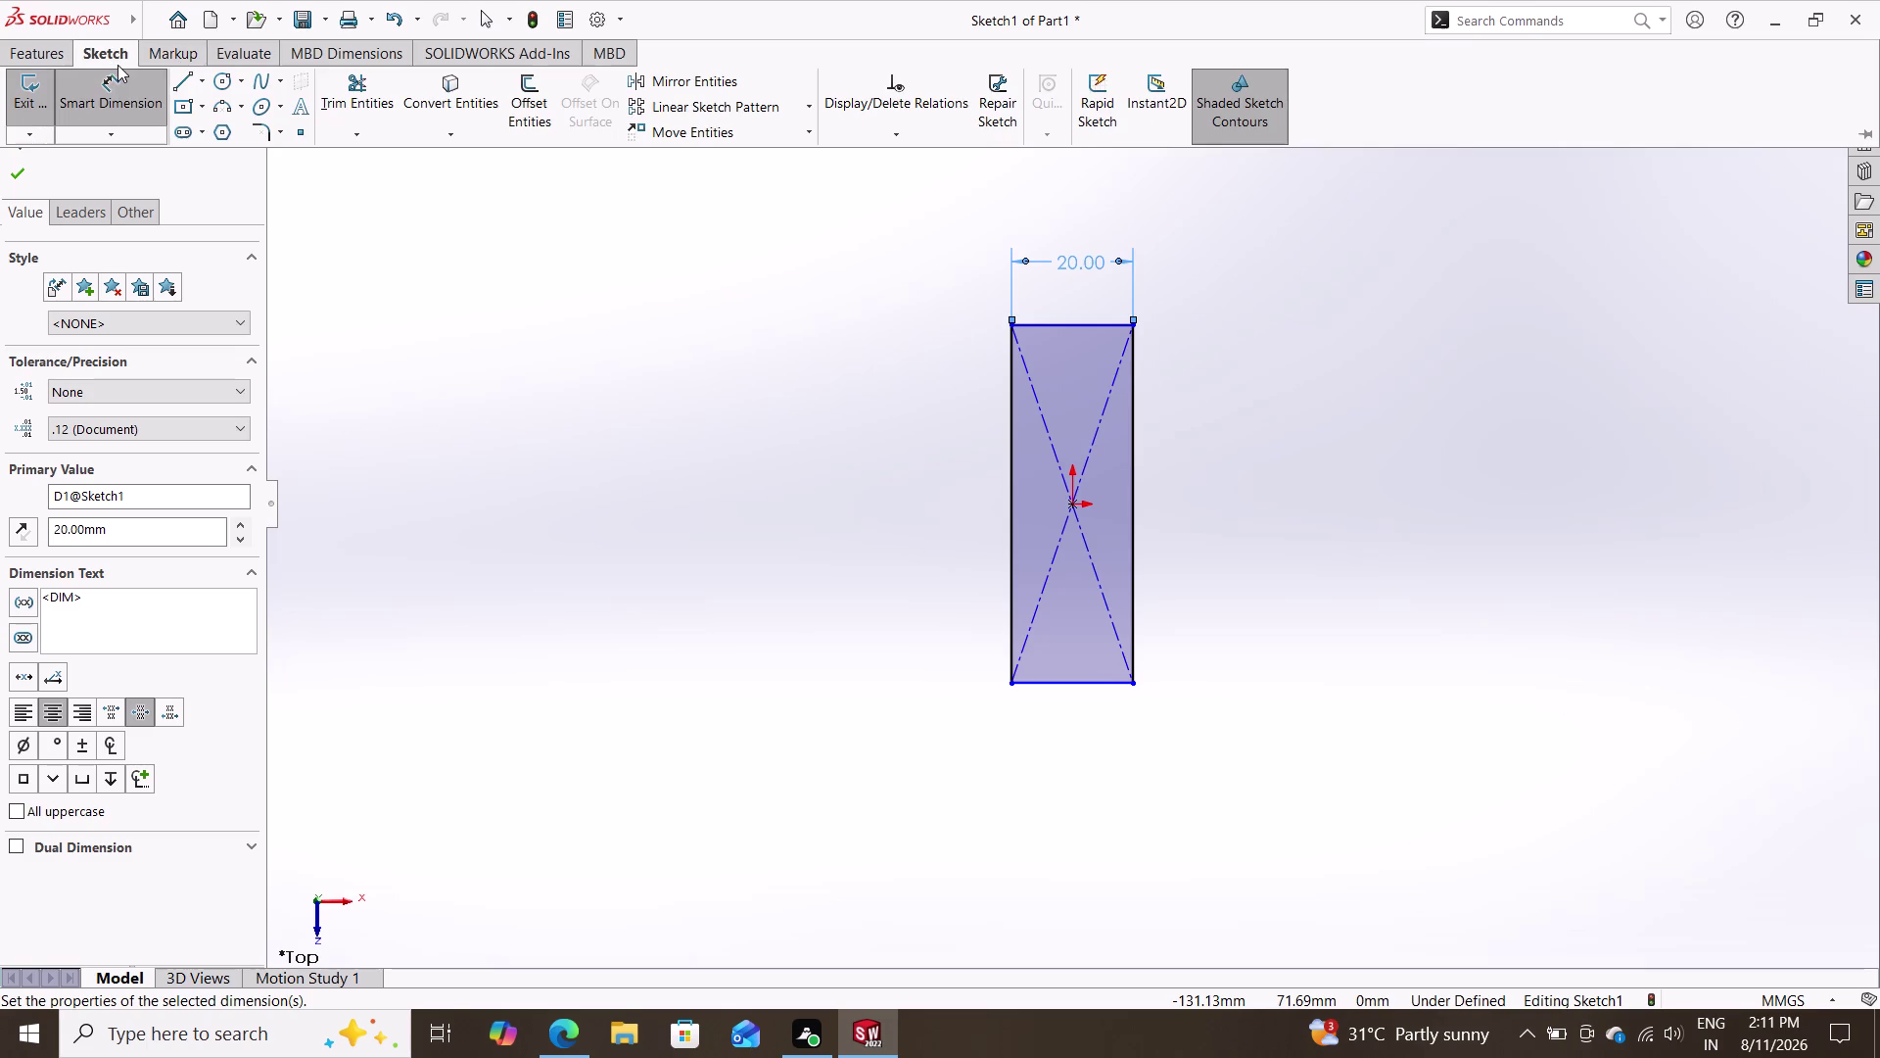
Pick the rectangle's left corners and left edge for a height dimension.
click(108, 107)
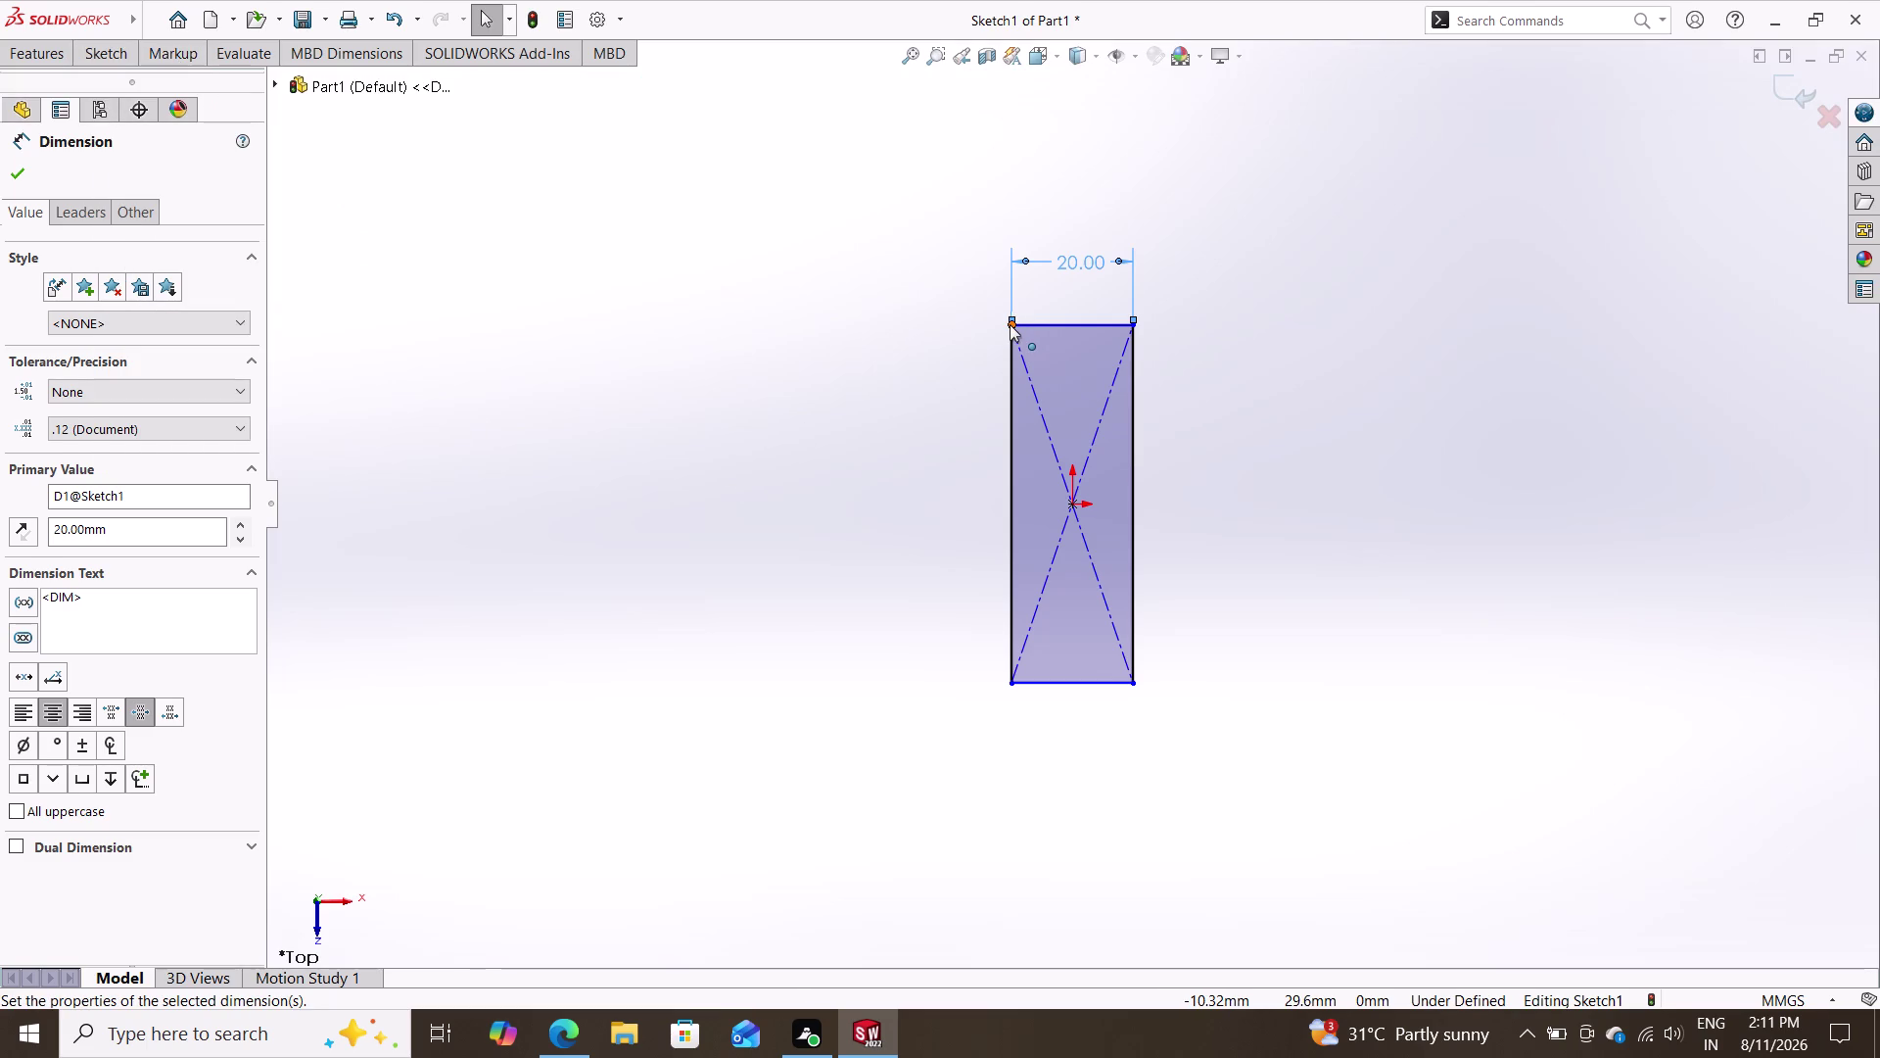
click(1009, 324)
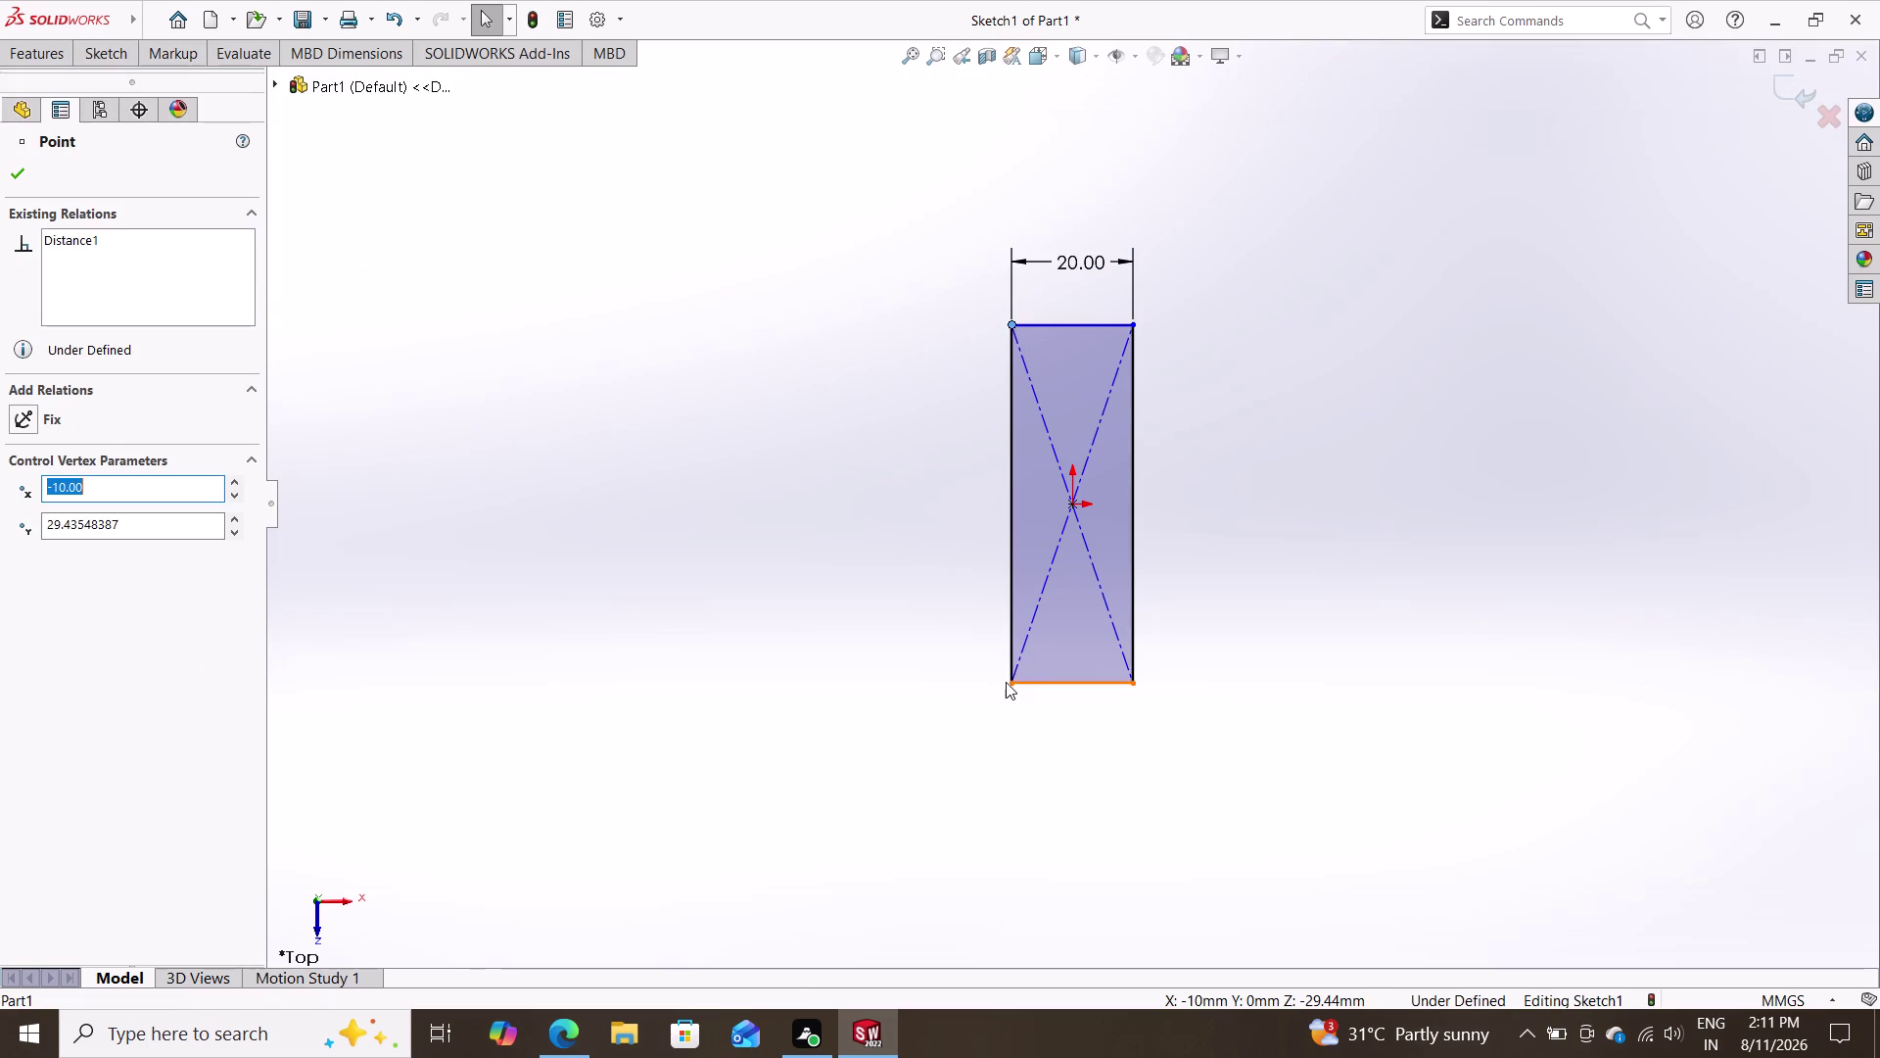
click(1009, 681)
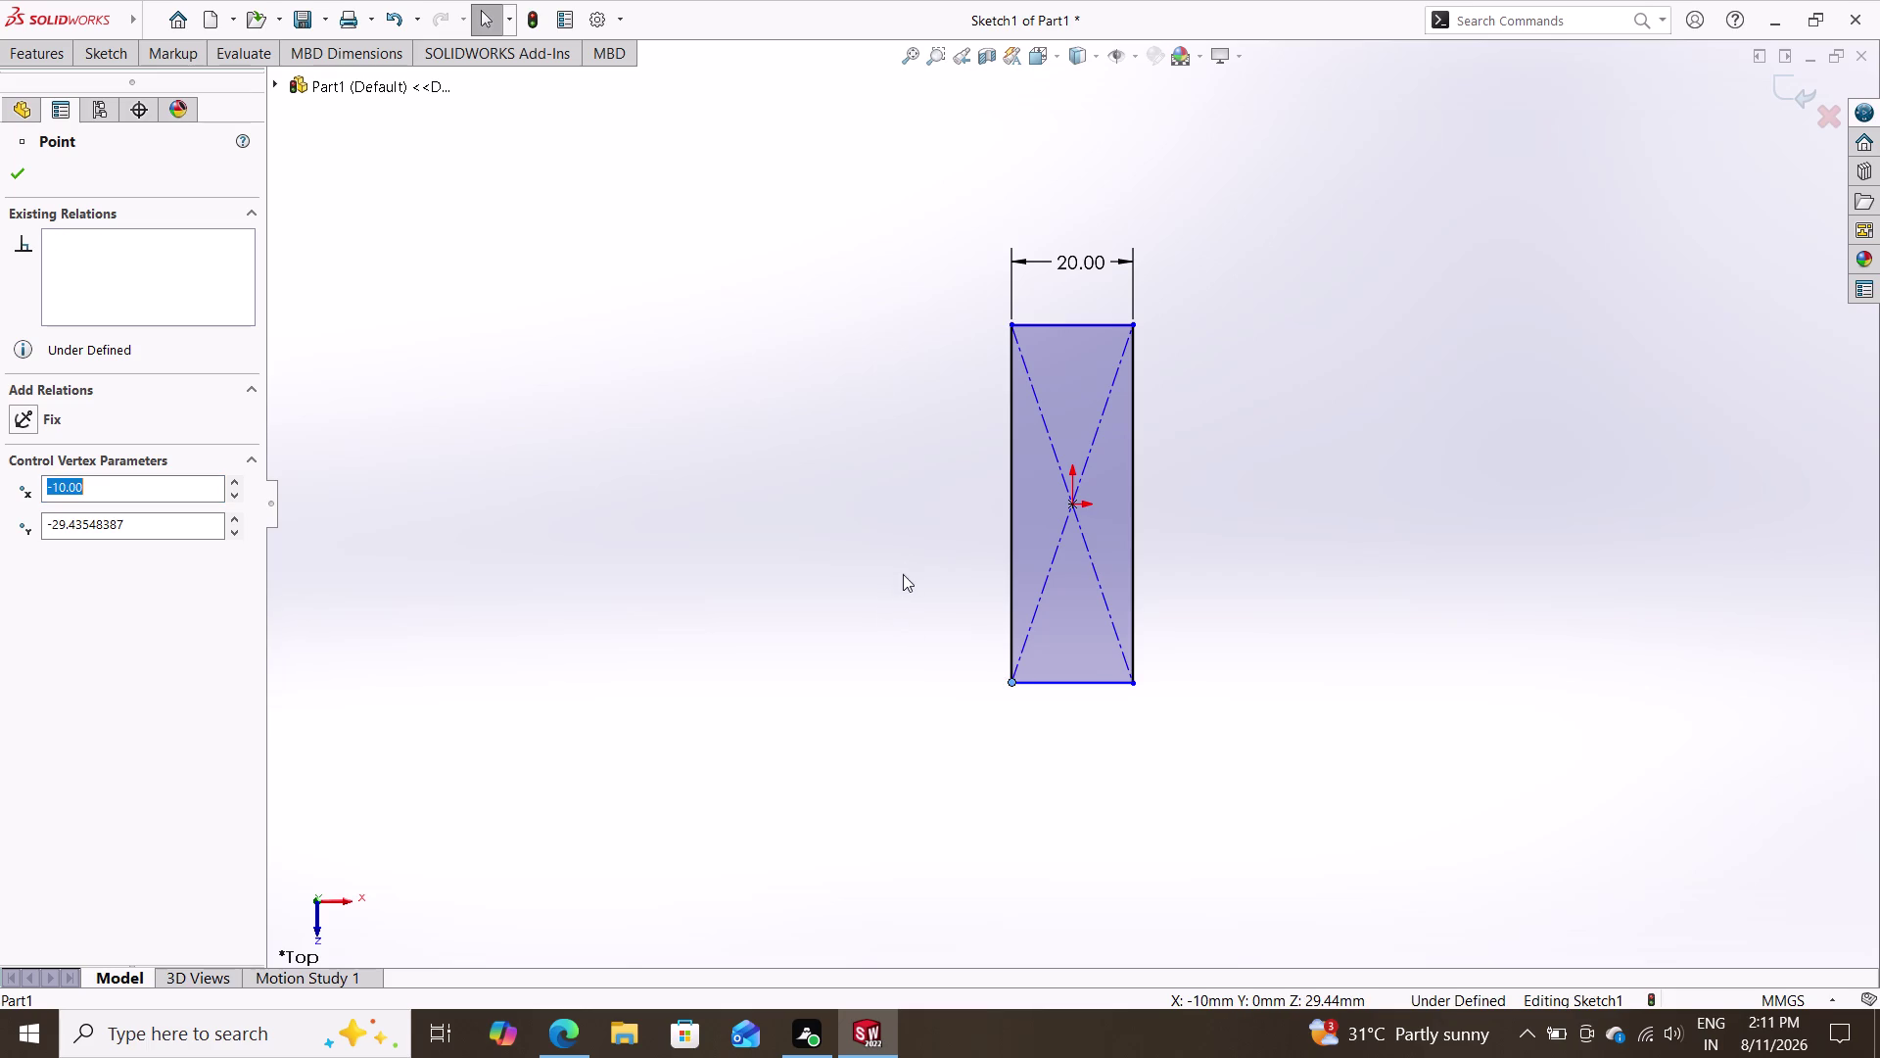
click(87, 58)
click(108, 91)
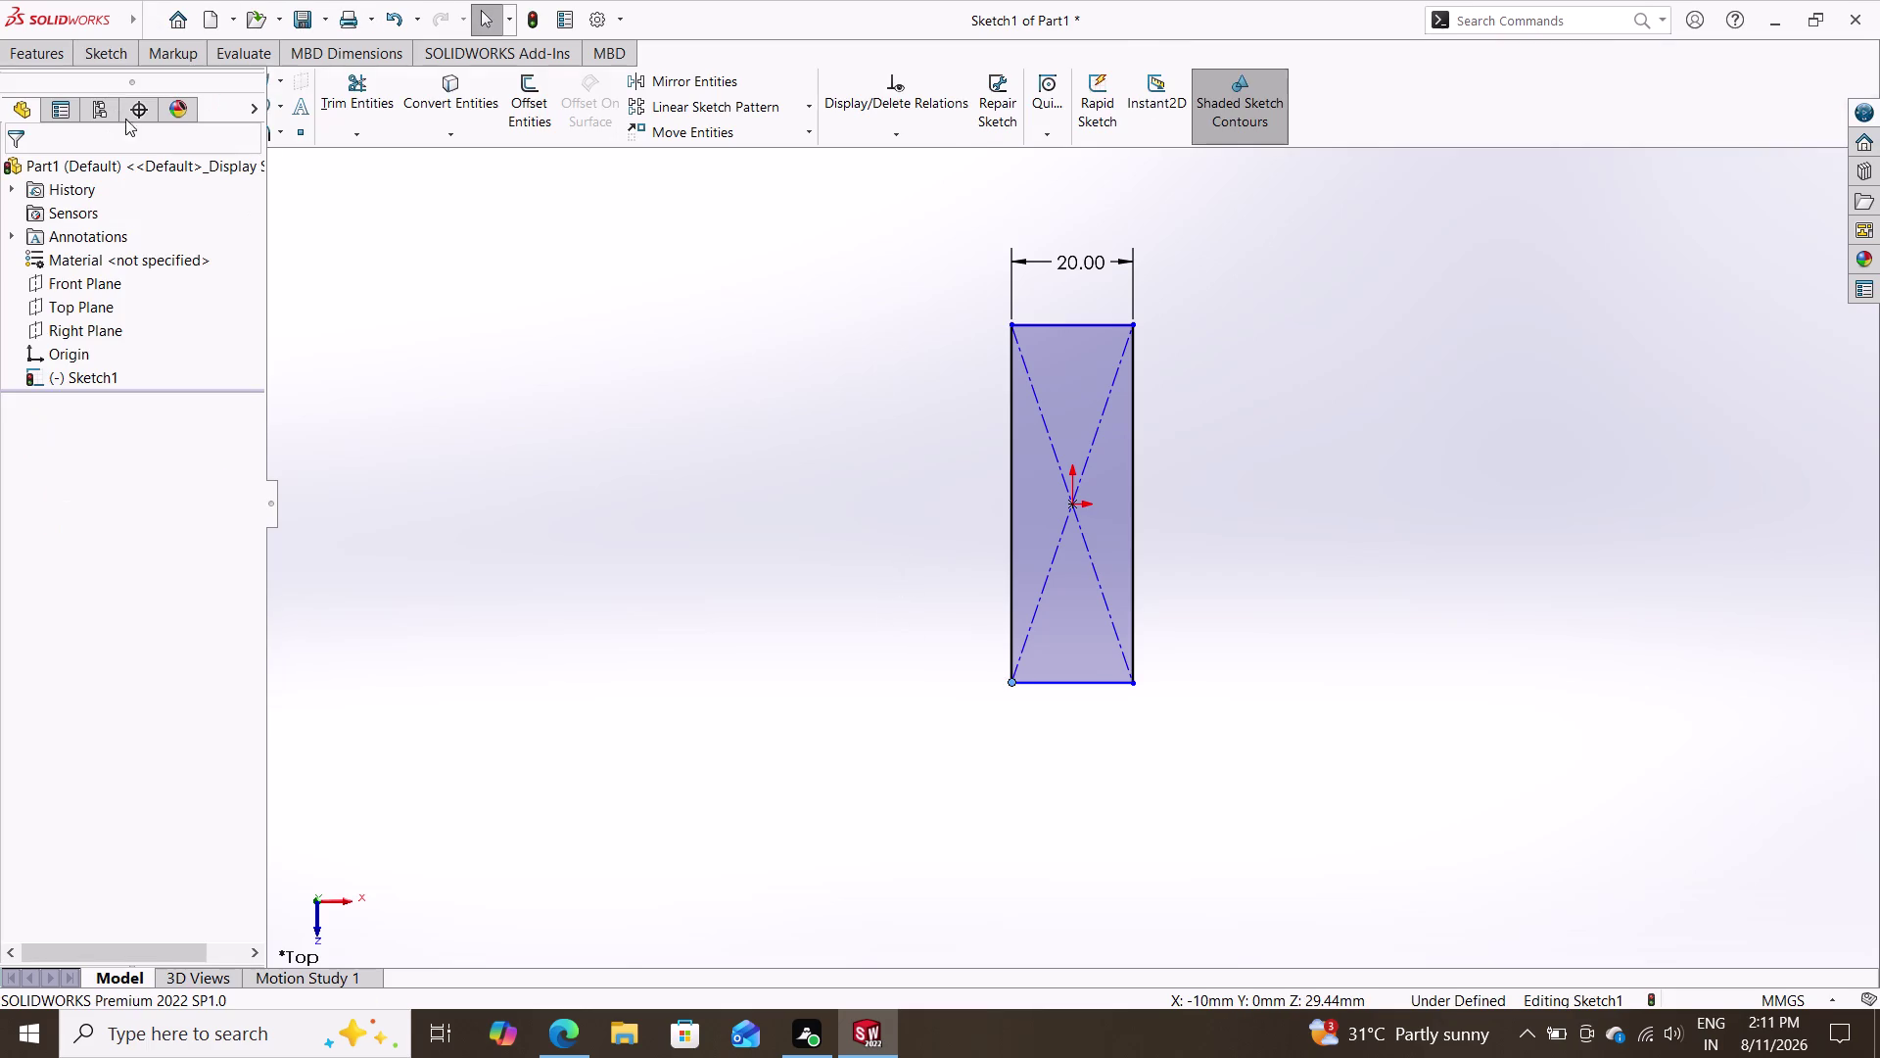
triple_click(1010, 330)
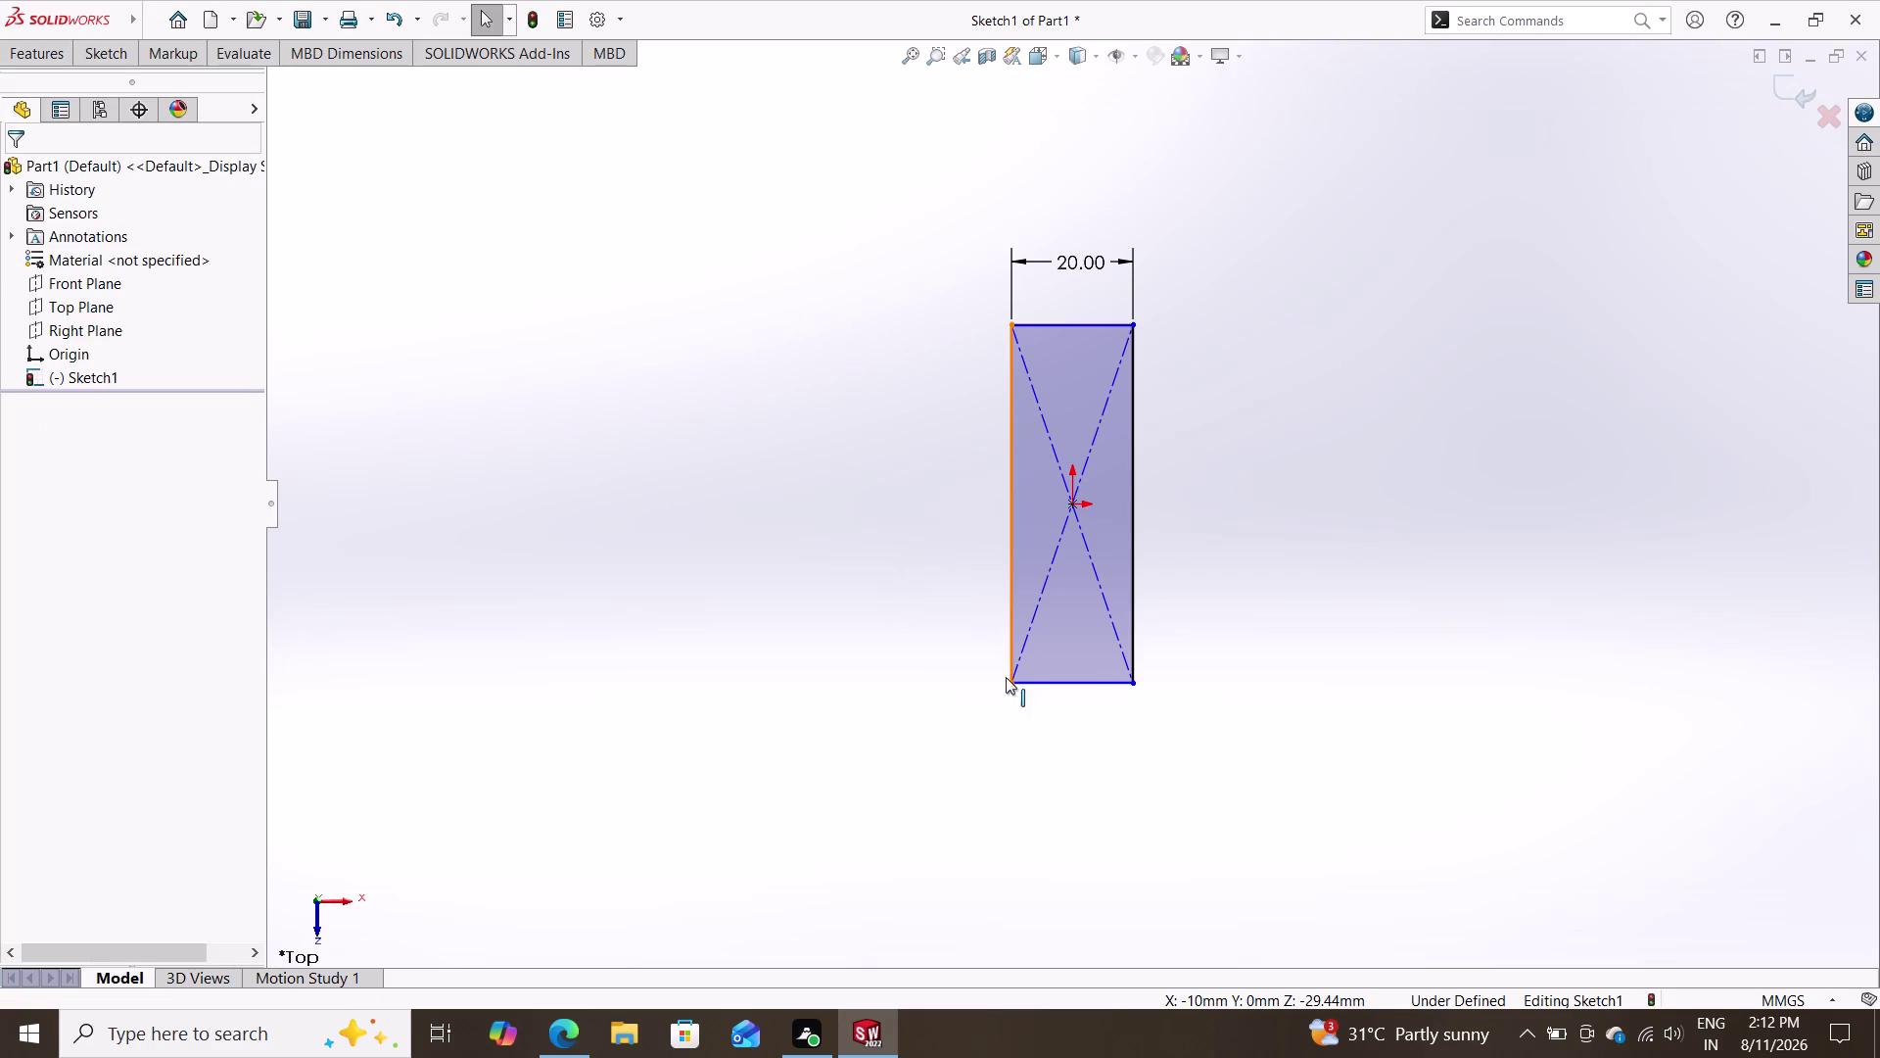
click(109, 51)
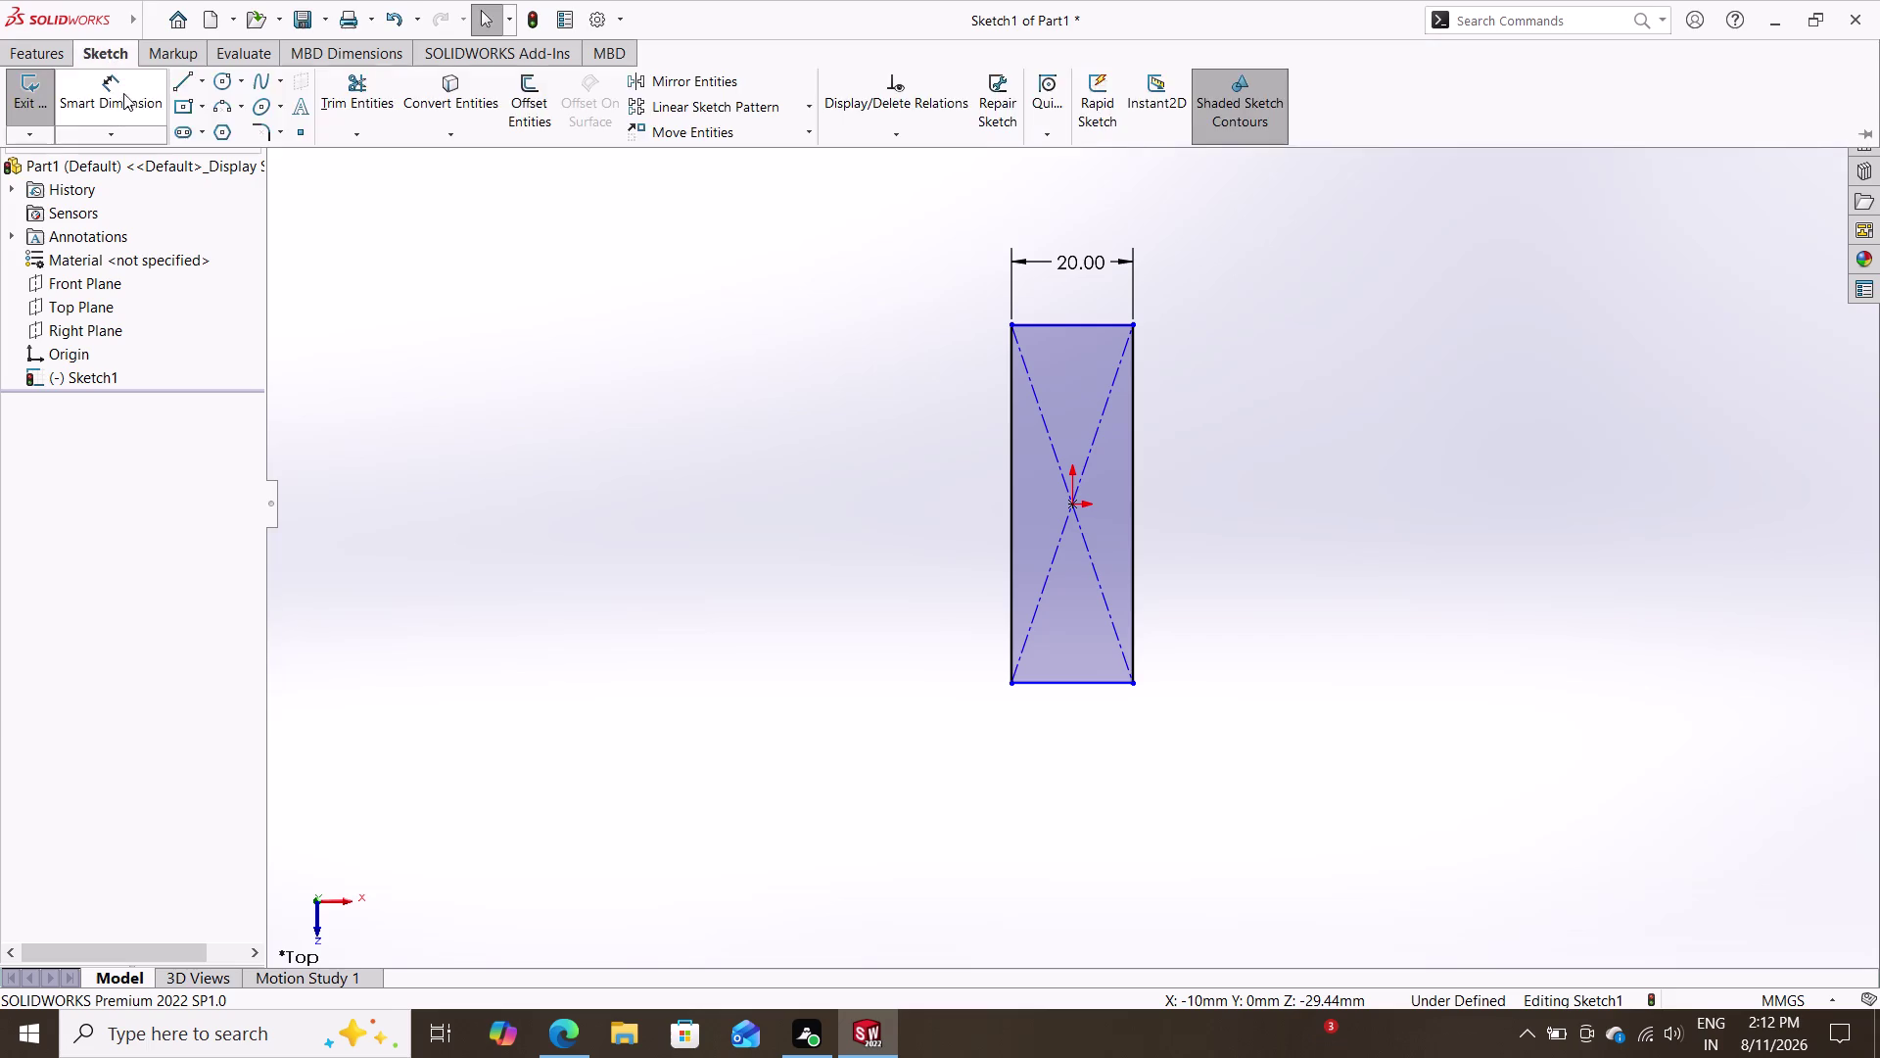
click(124, 99)
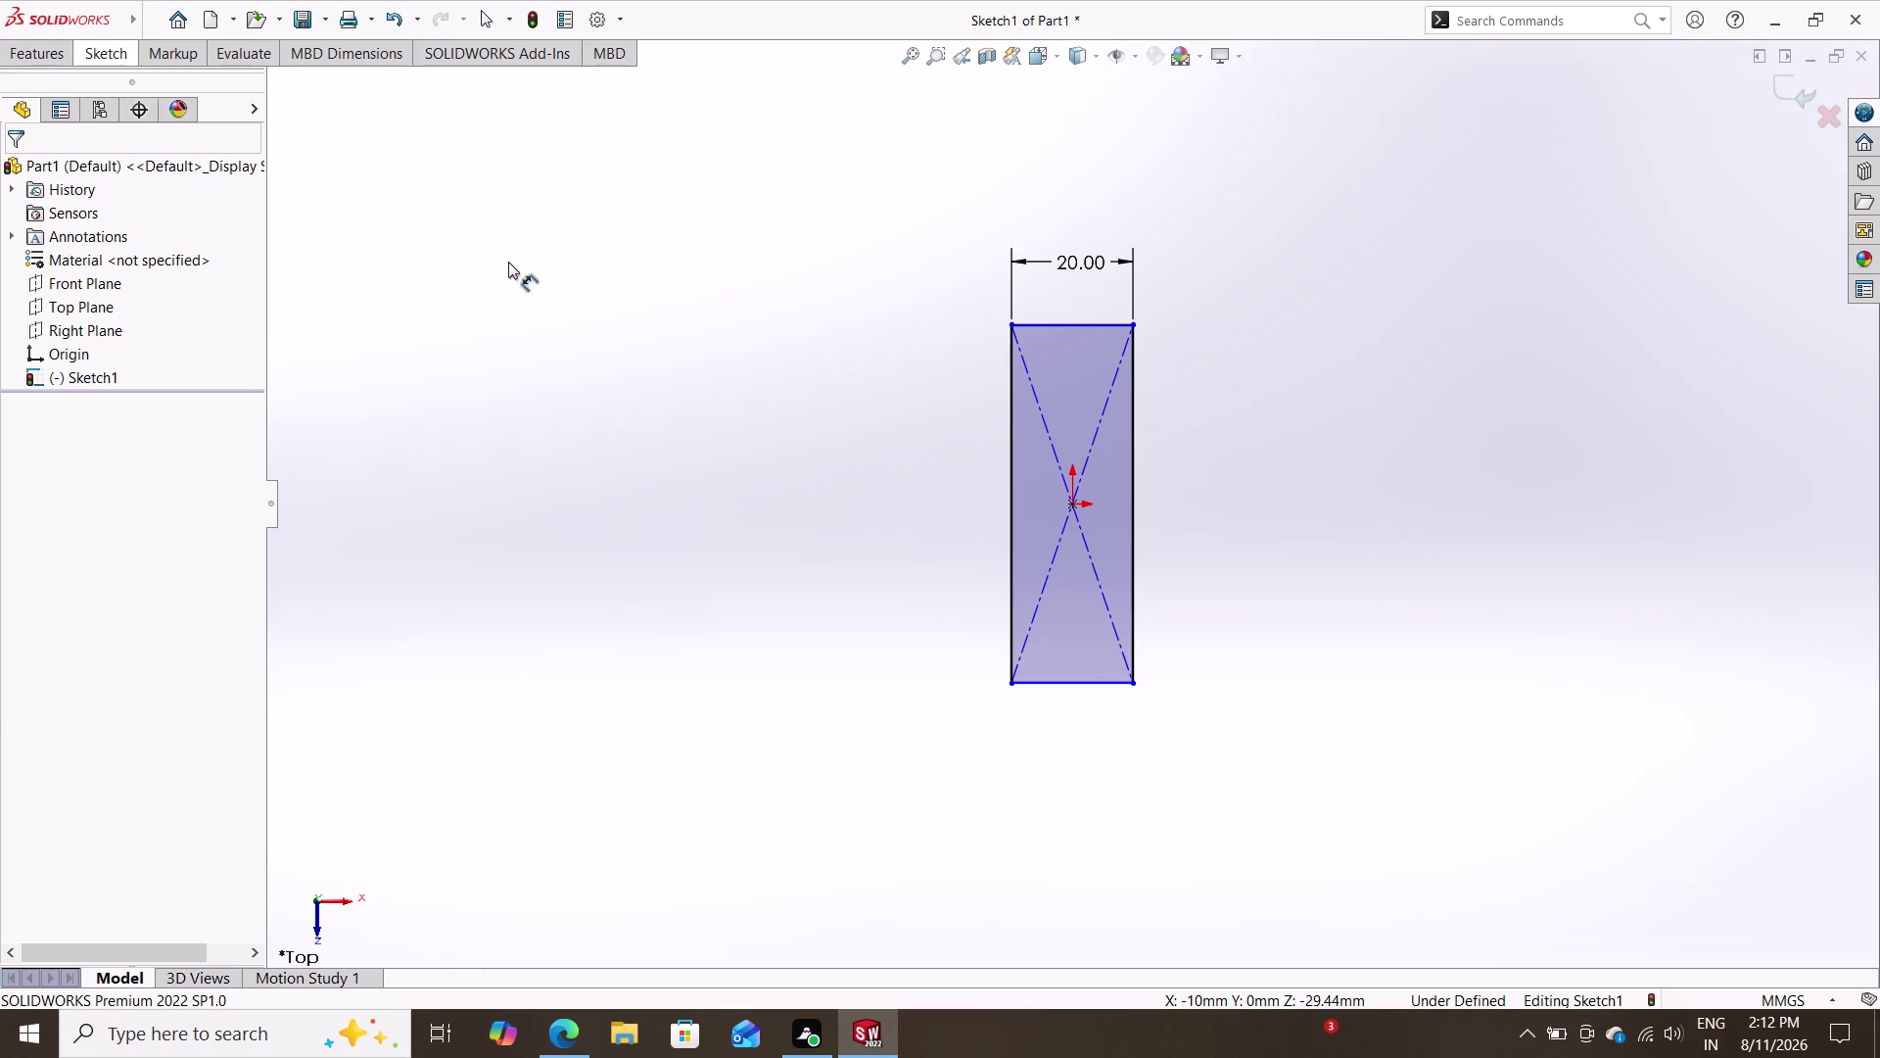
Dimension the right edge to 84 mm tall, fully defining the sketch.
click(1134, 389)
click(1241, 469)
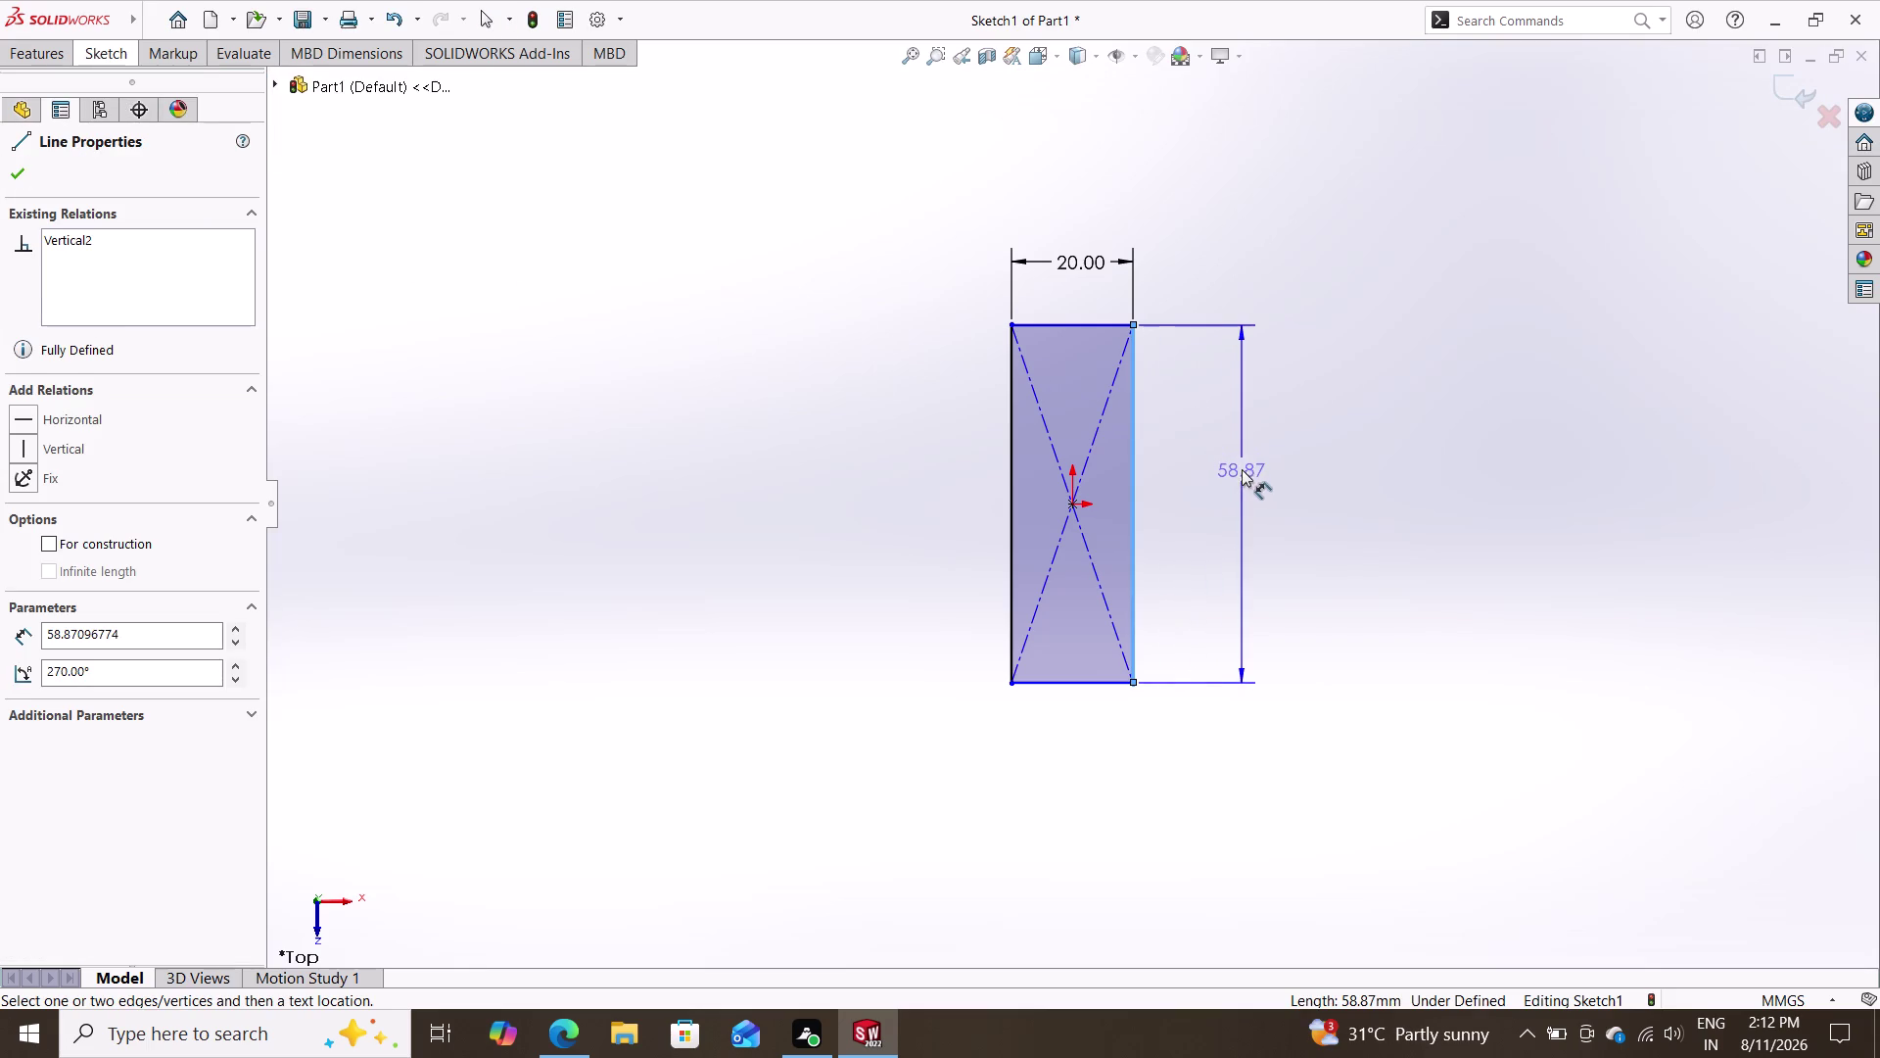
text(84)
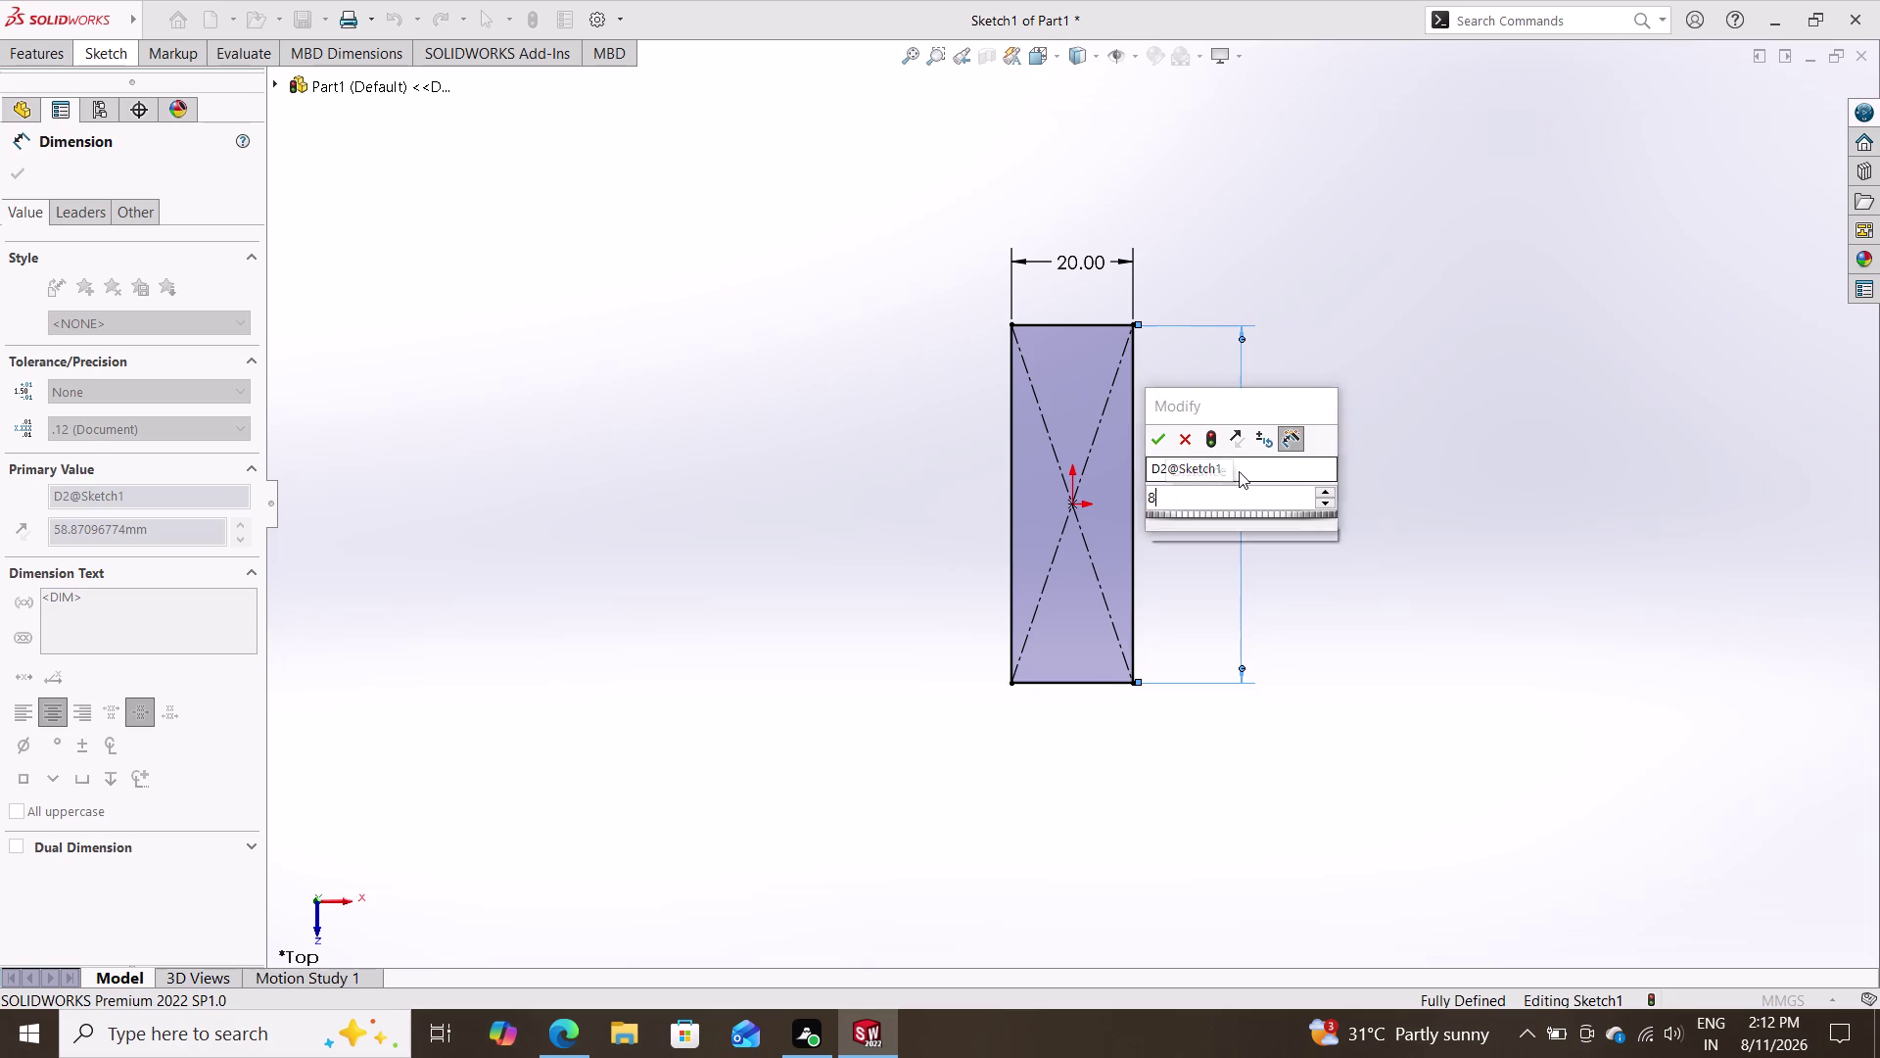
key(Return)
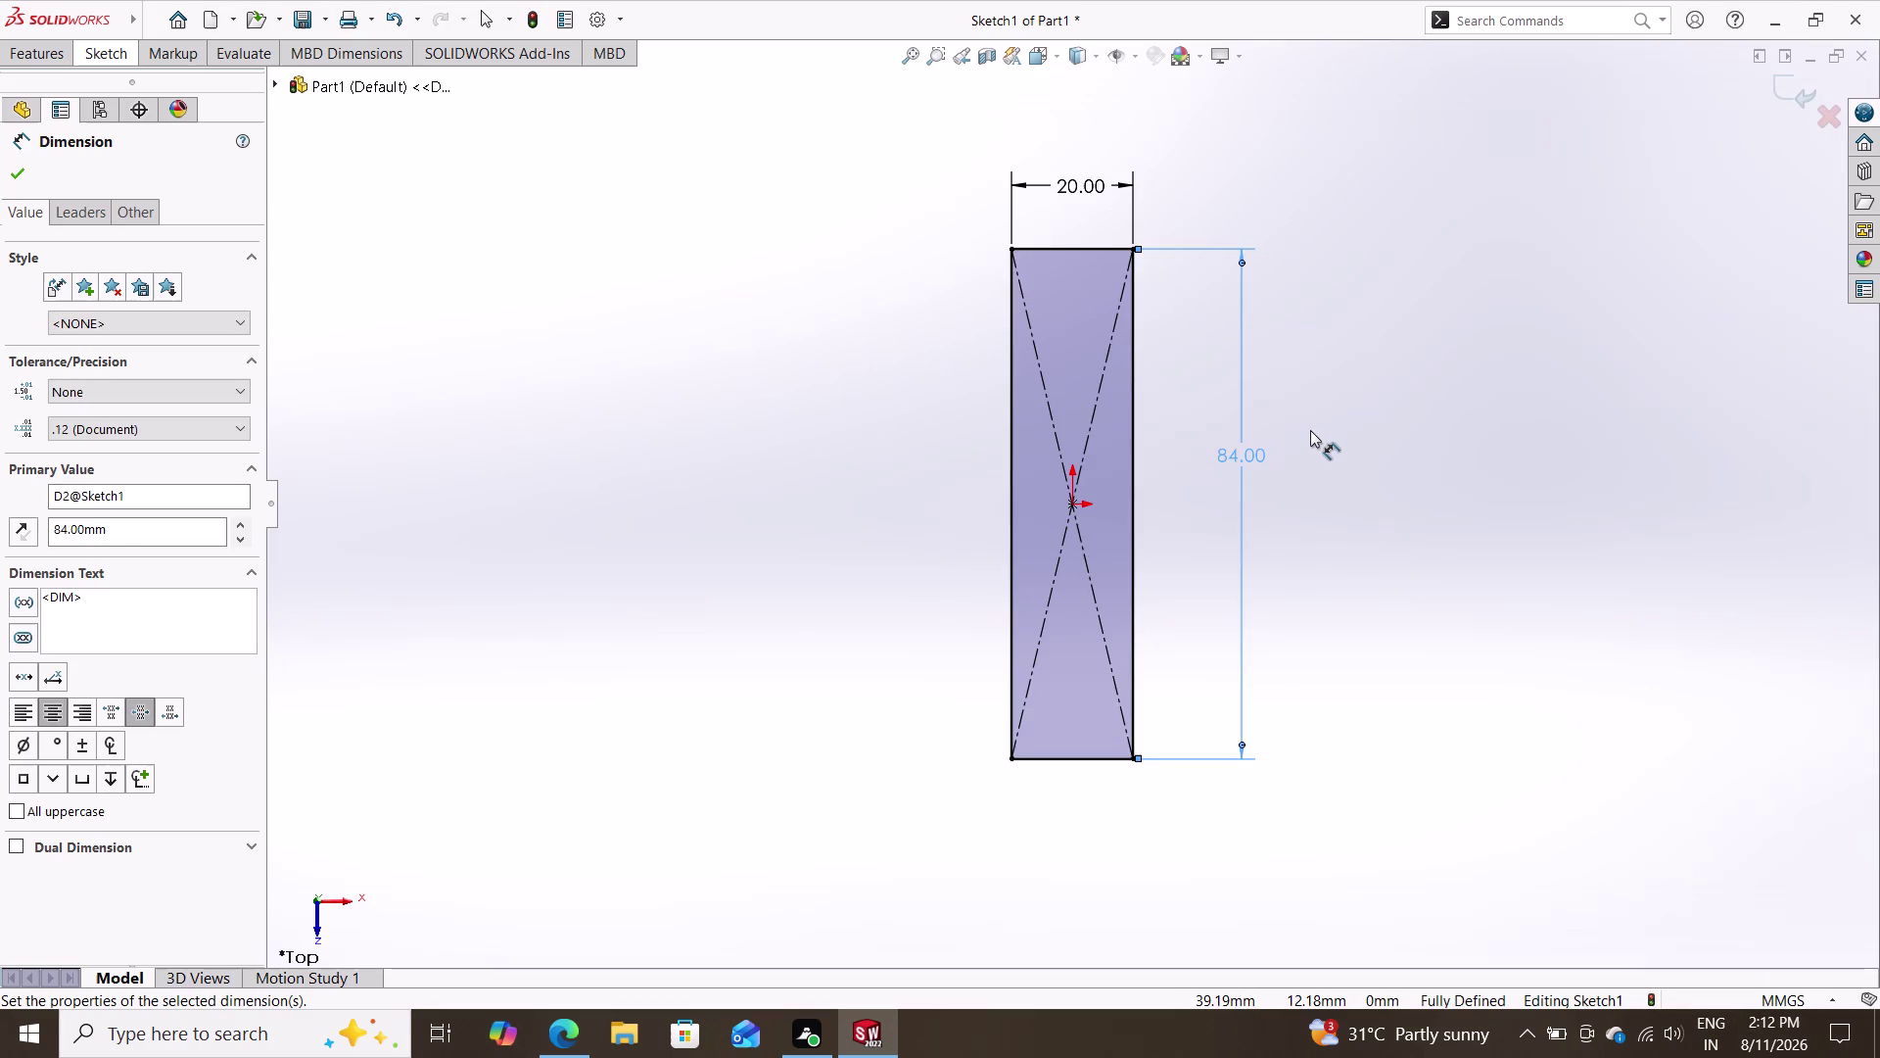
key(Escape)
key(Escape)
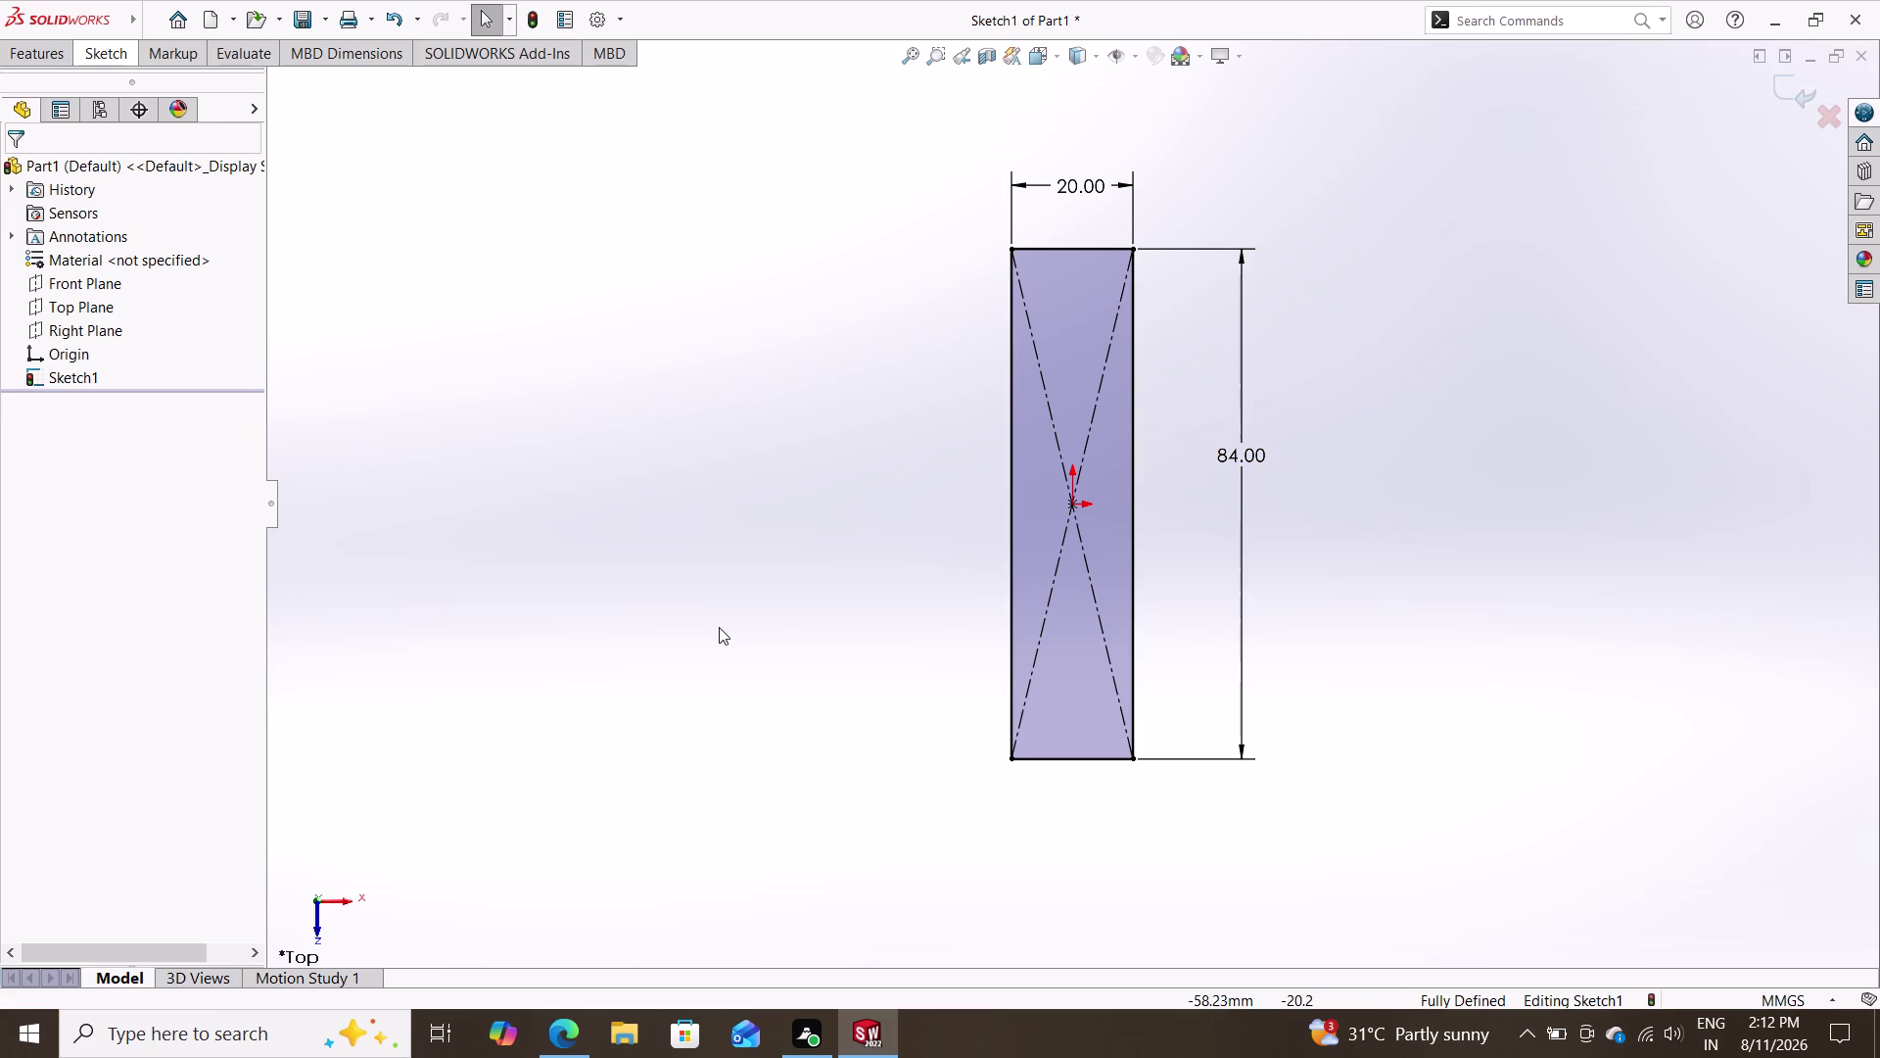
scroll(down, 3)
scroll(up, 3)
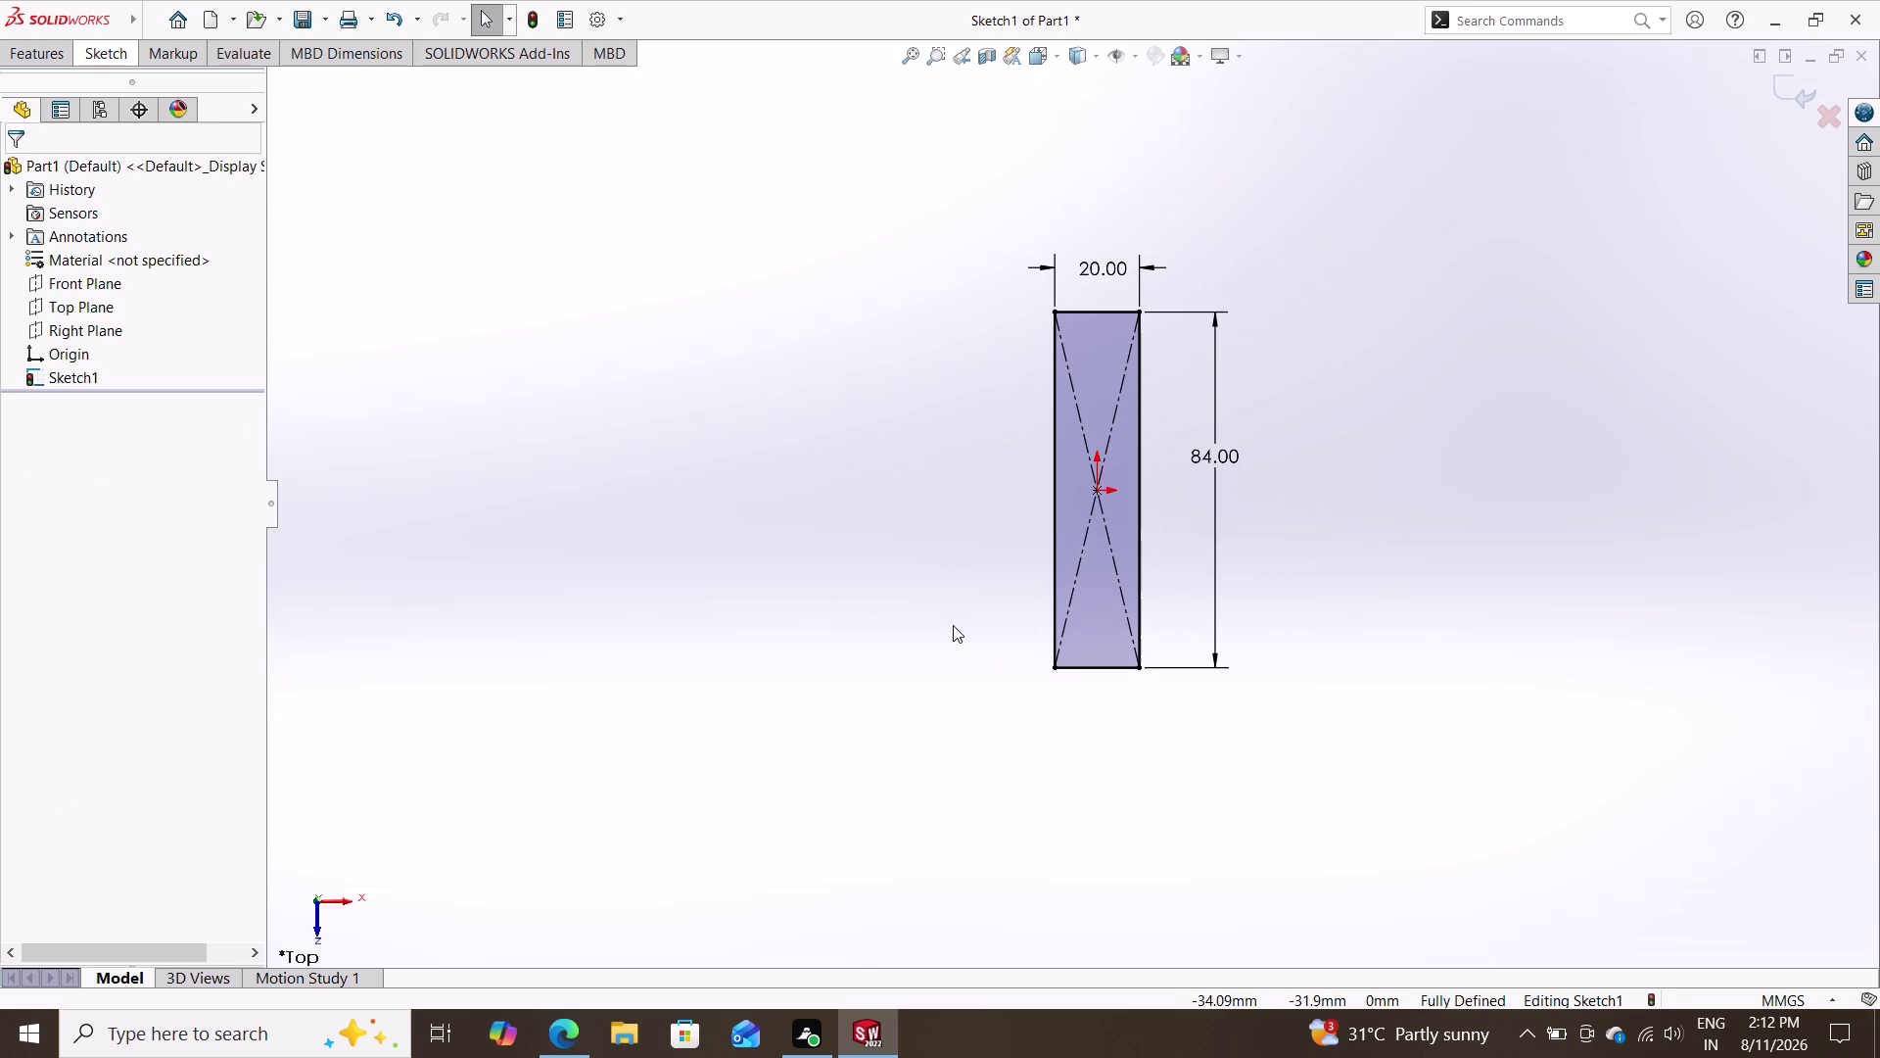
click(48, 59)
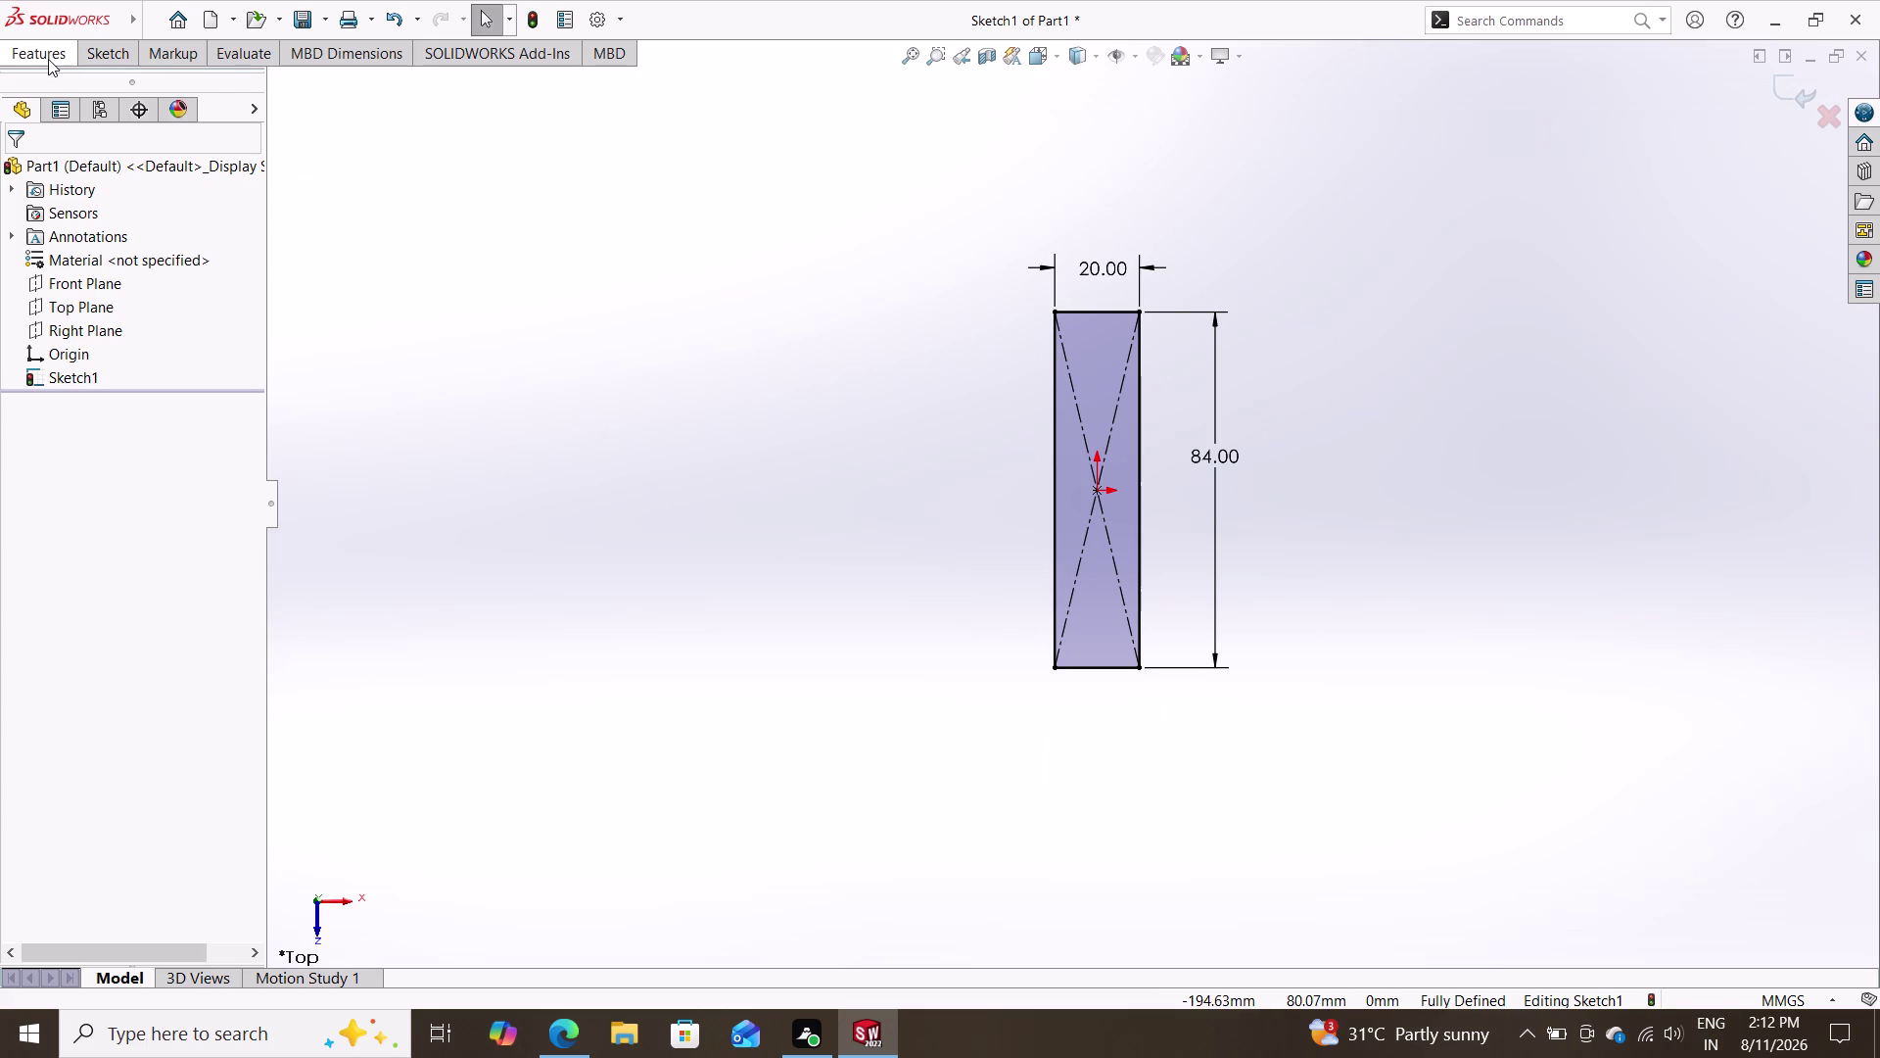
Sketch the bottom circle below the rectangle.
click(132, 52)
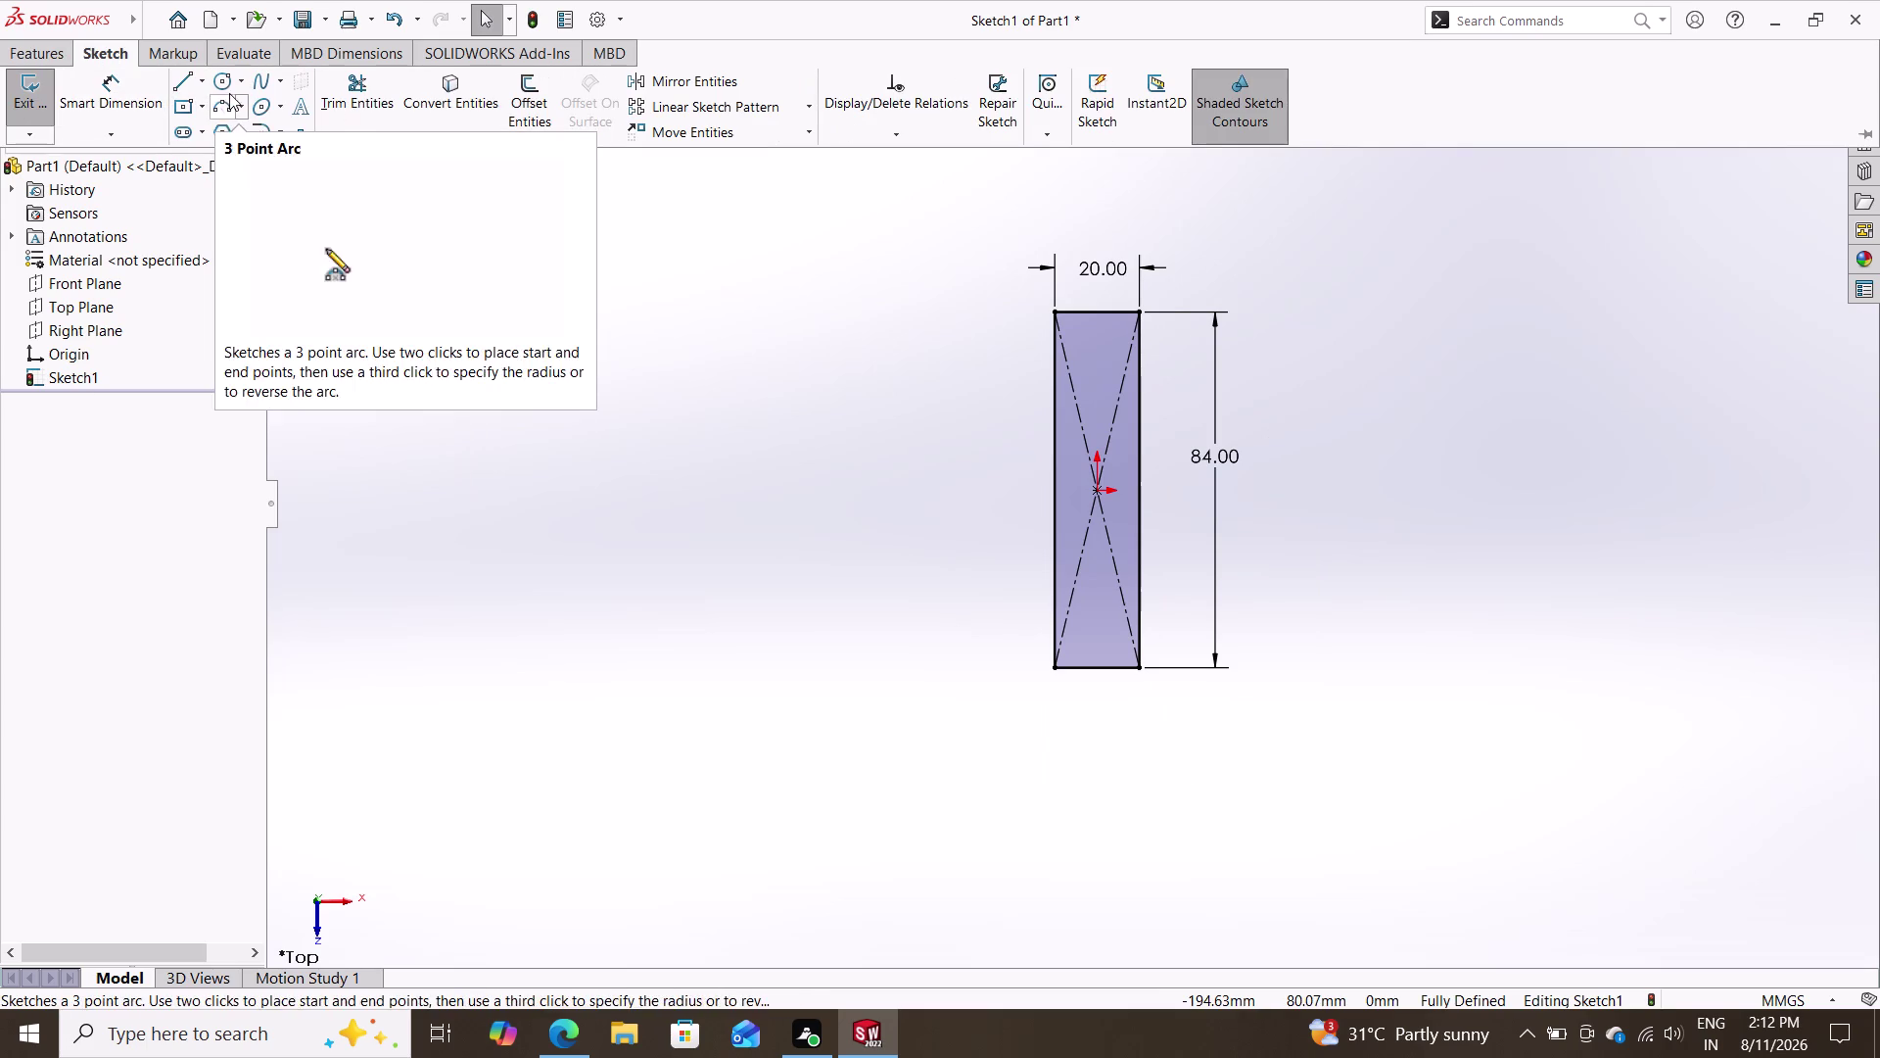
click(224, 82)
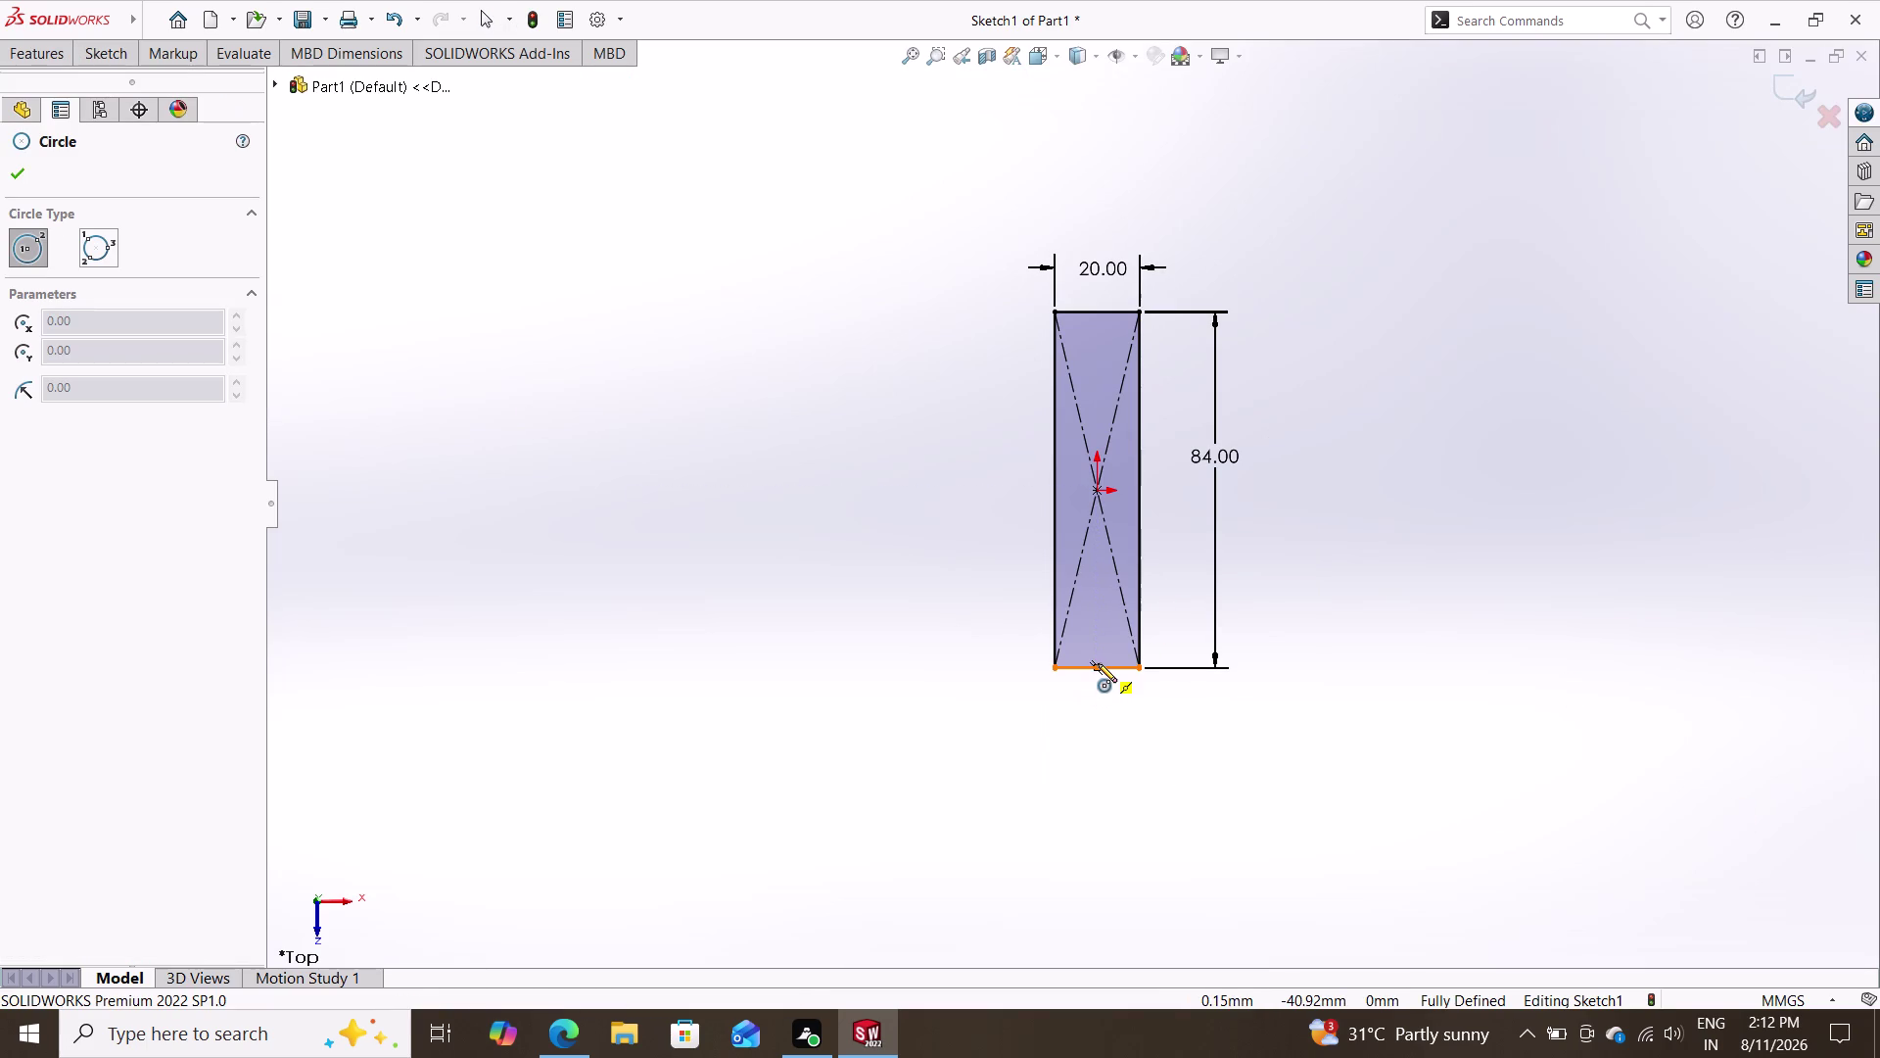
click(1095, 804)
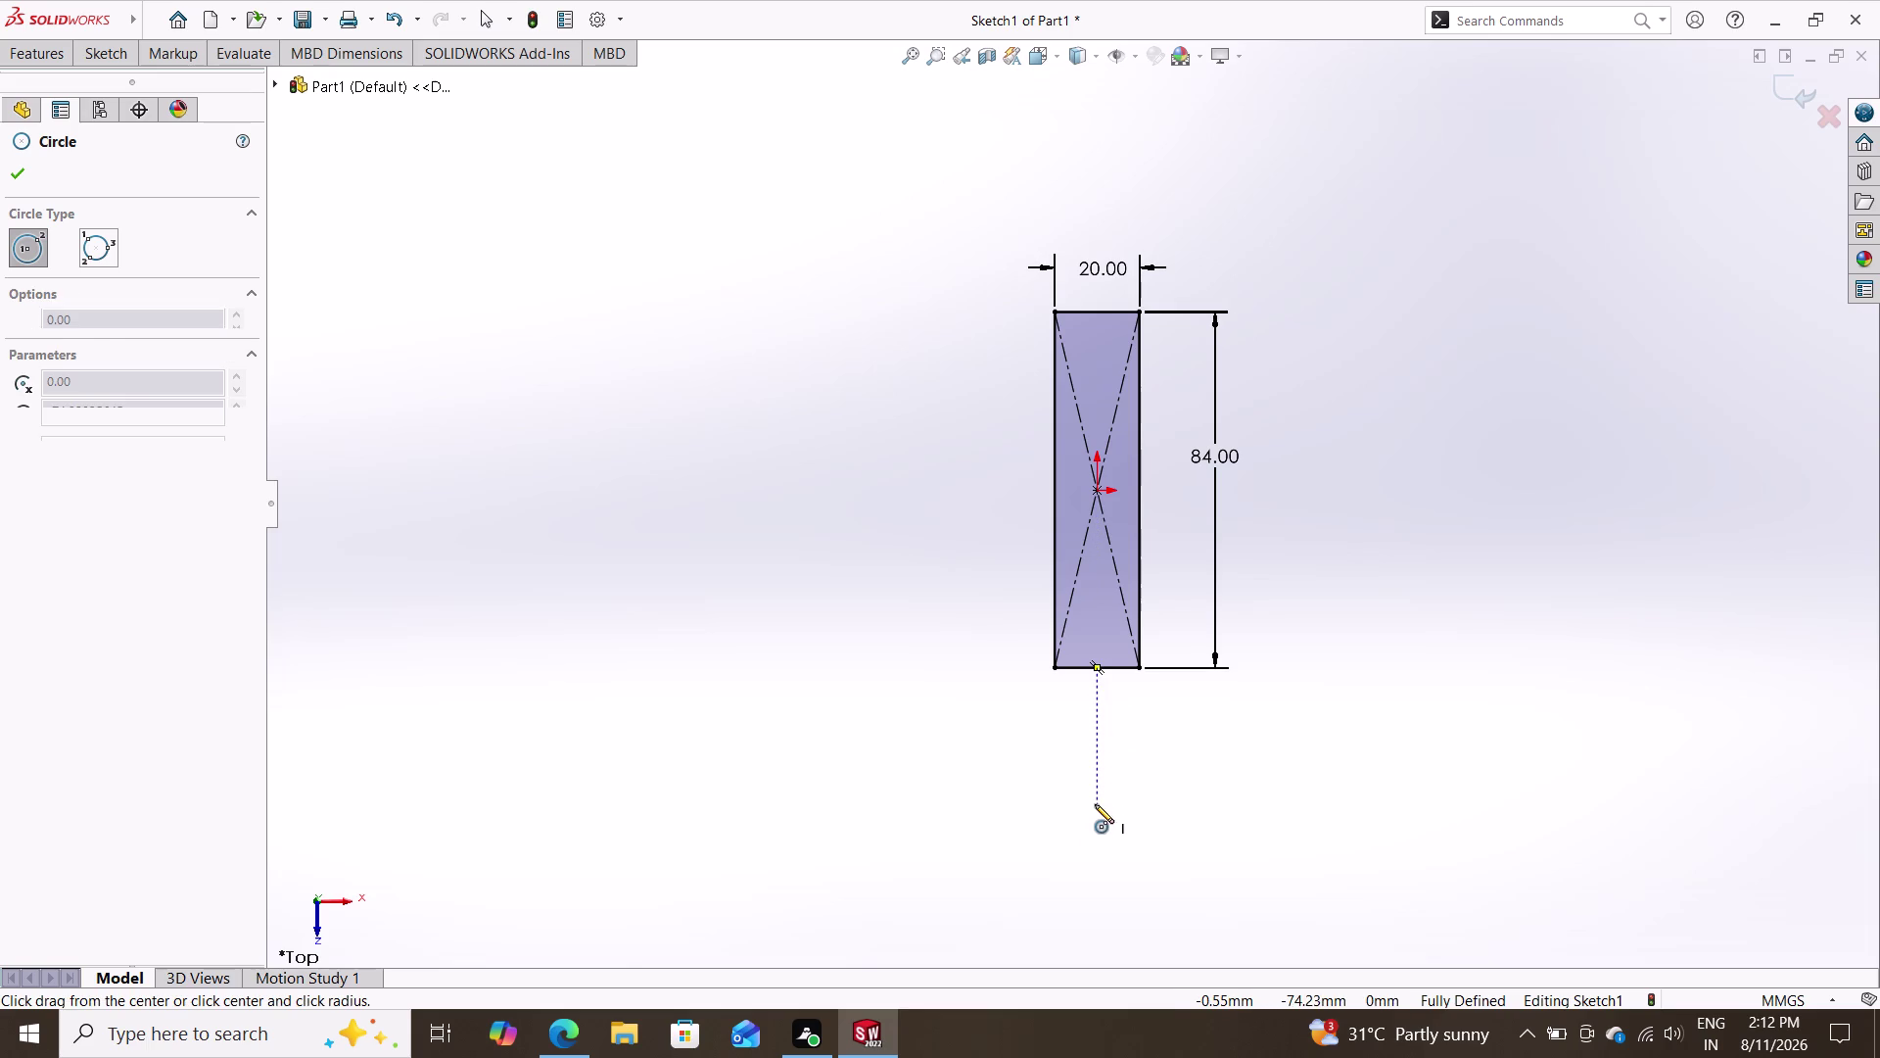
click(1120, 853)
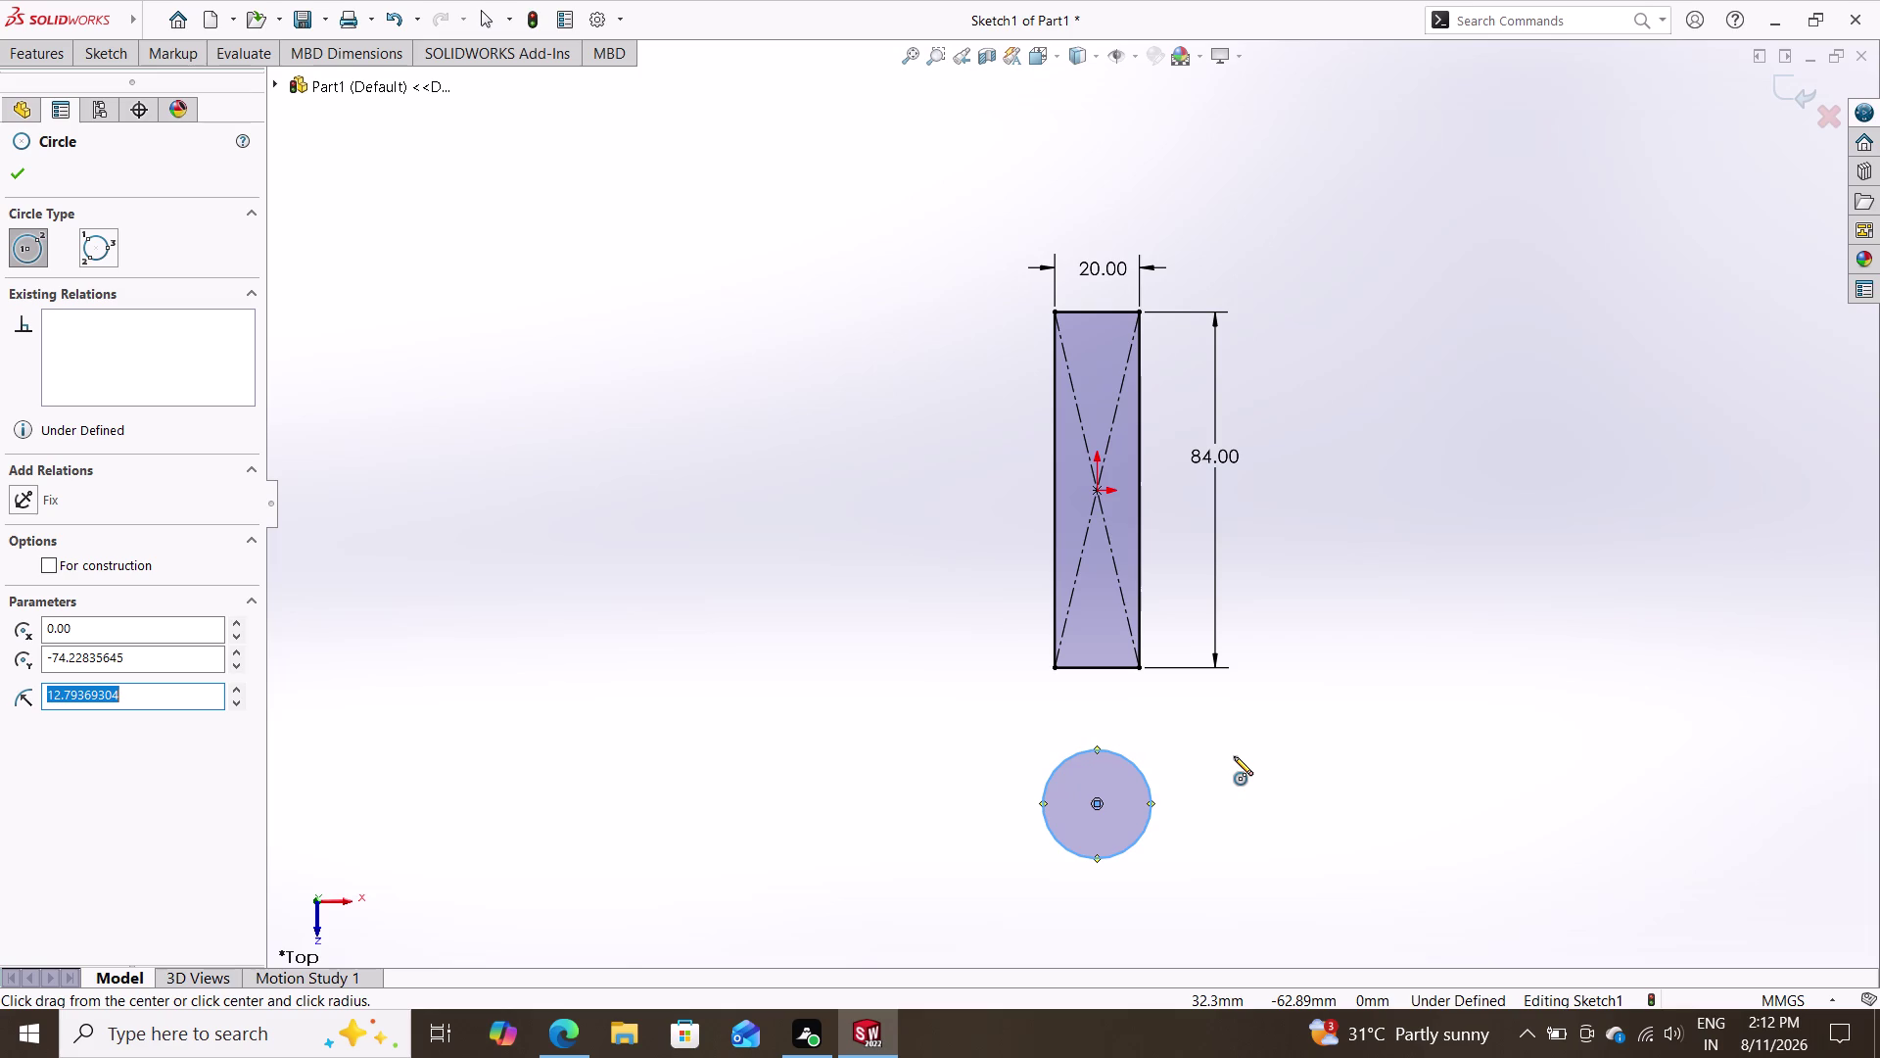
key(Escape)
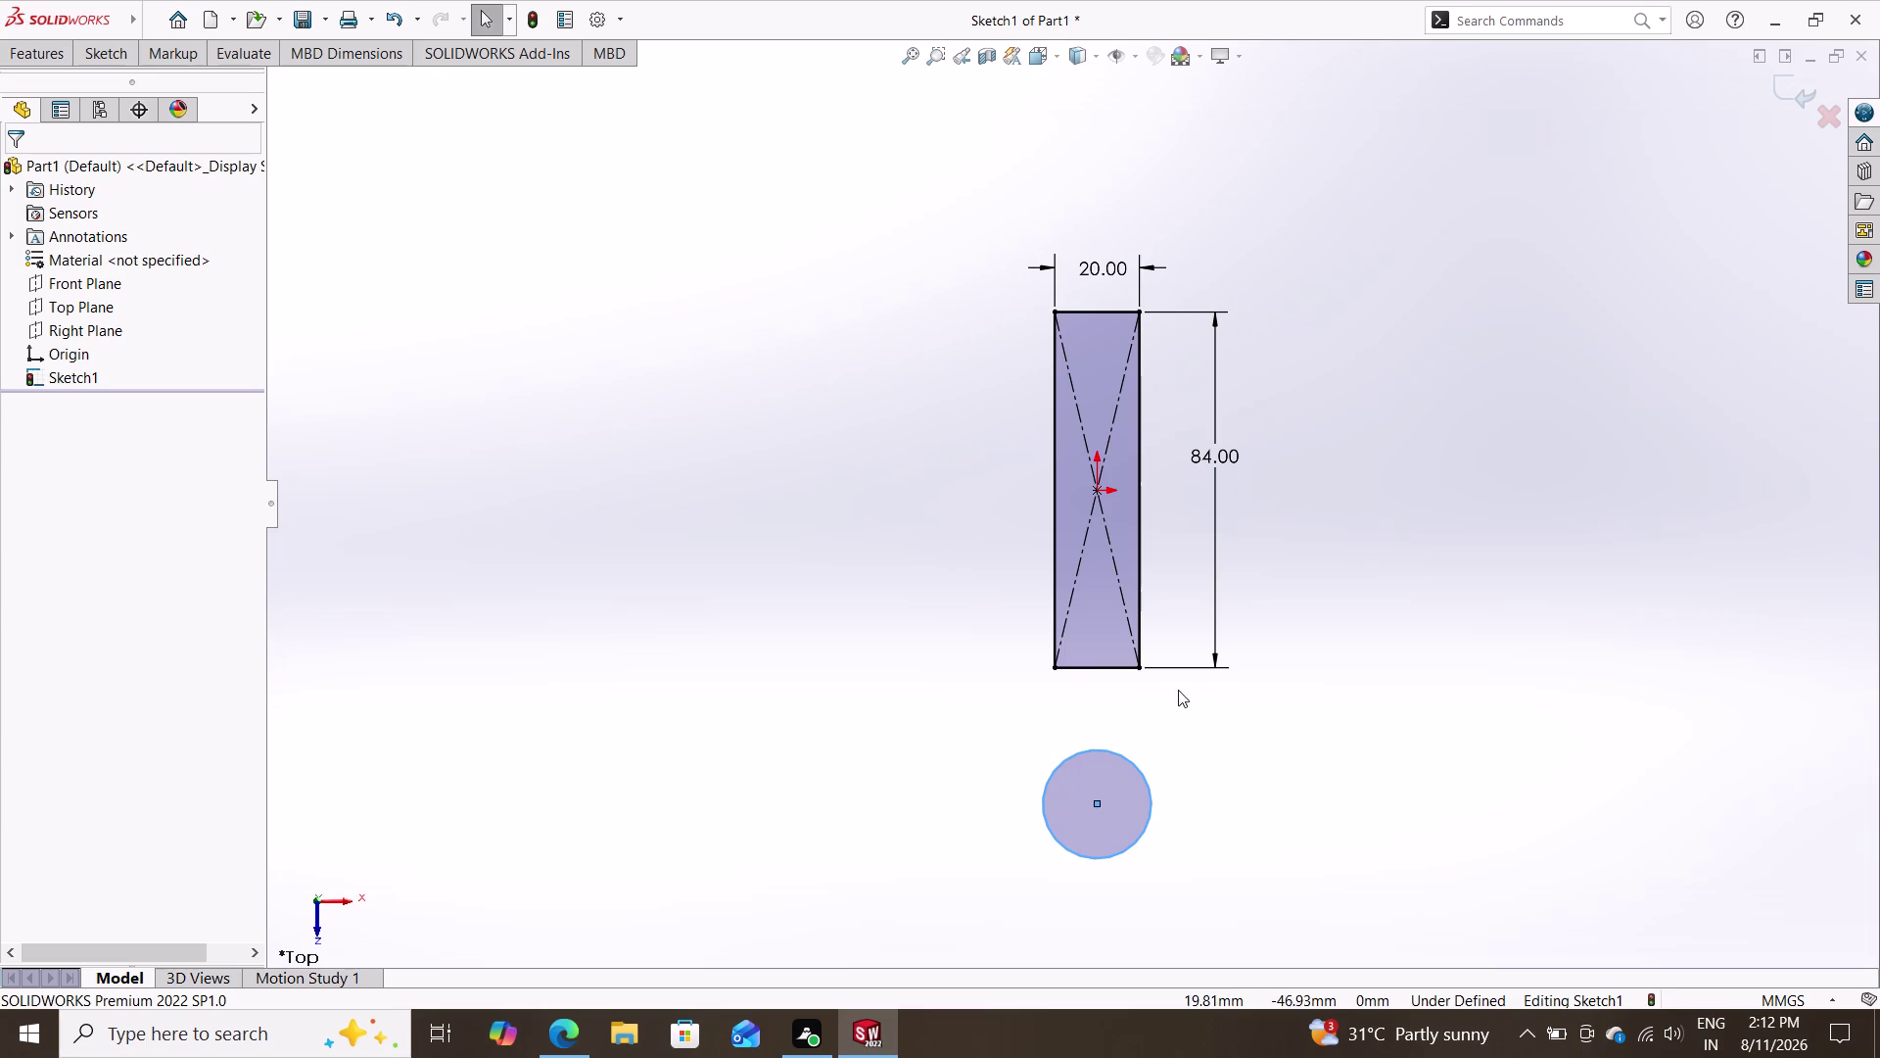
Sketch circles left, right and upper left, and place the upper right centre.
click(104, 49)
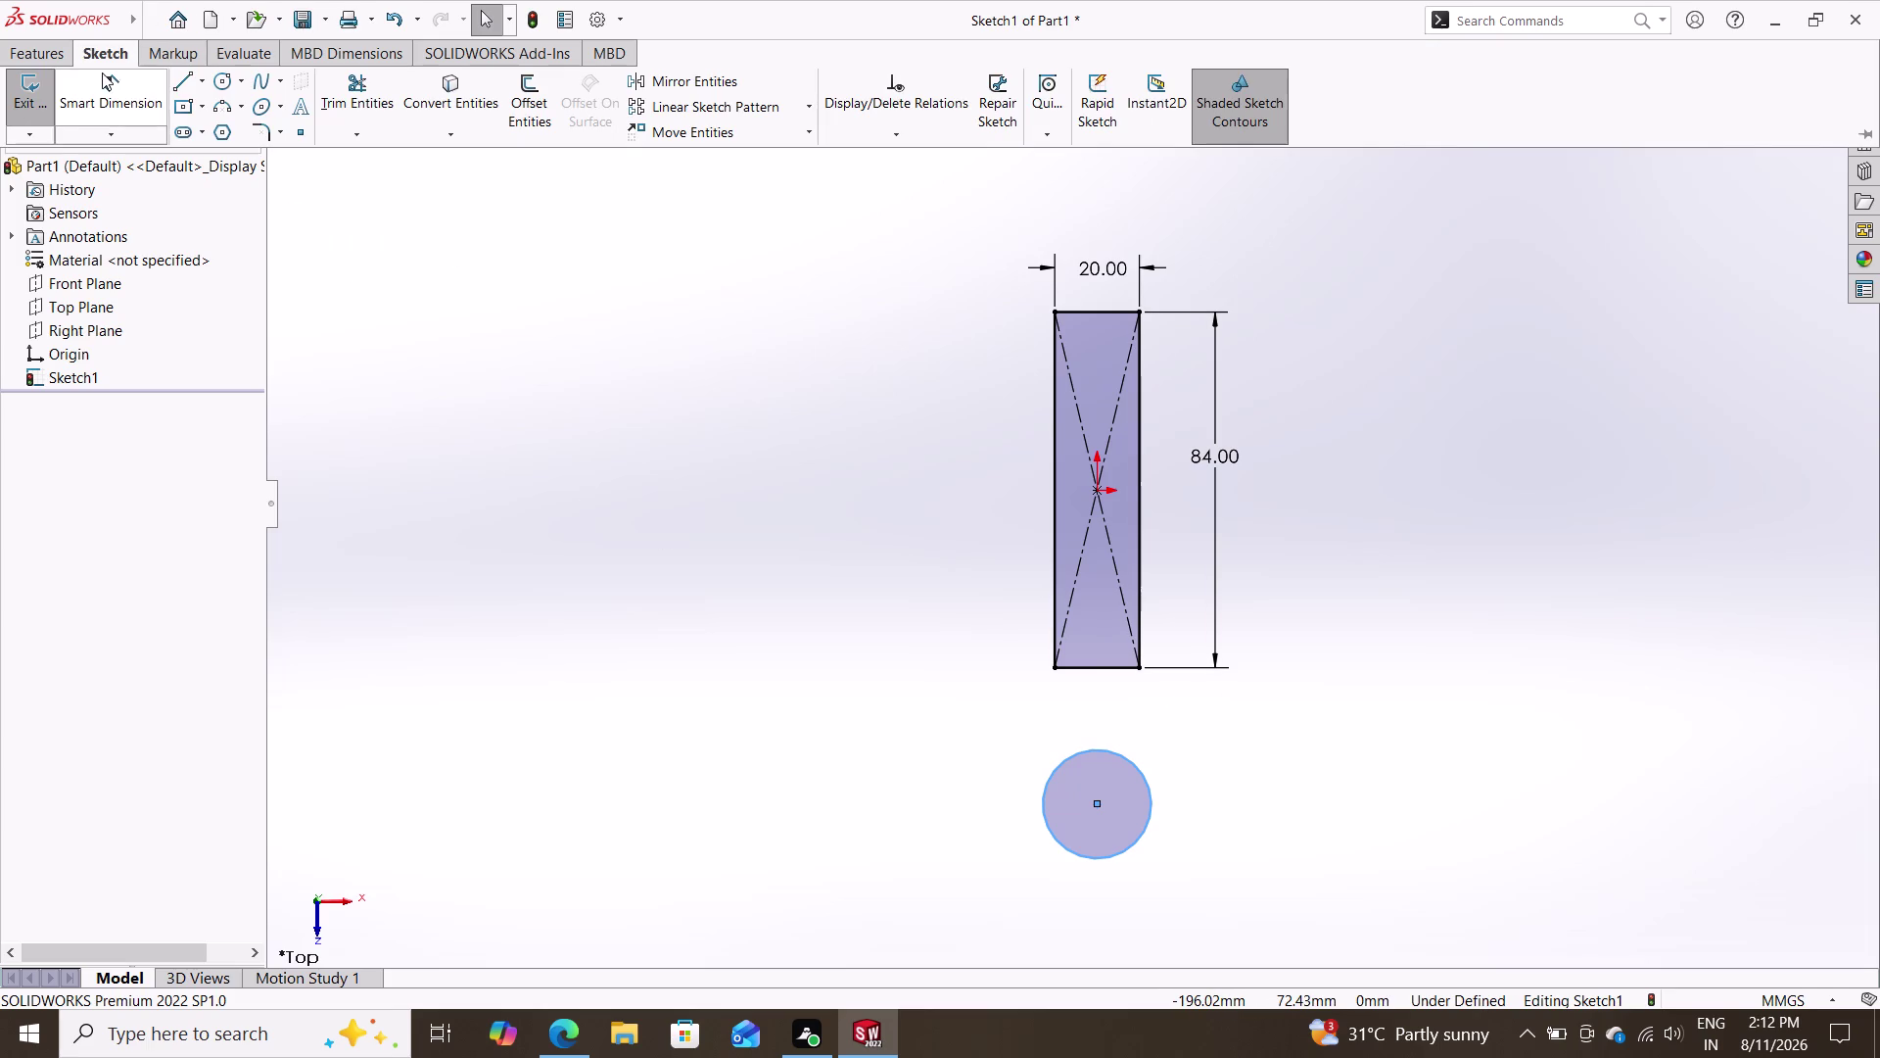
click(214, 87)
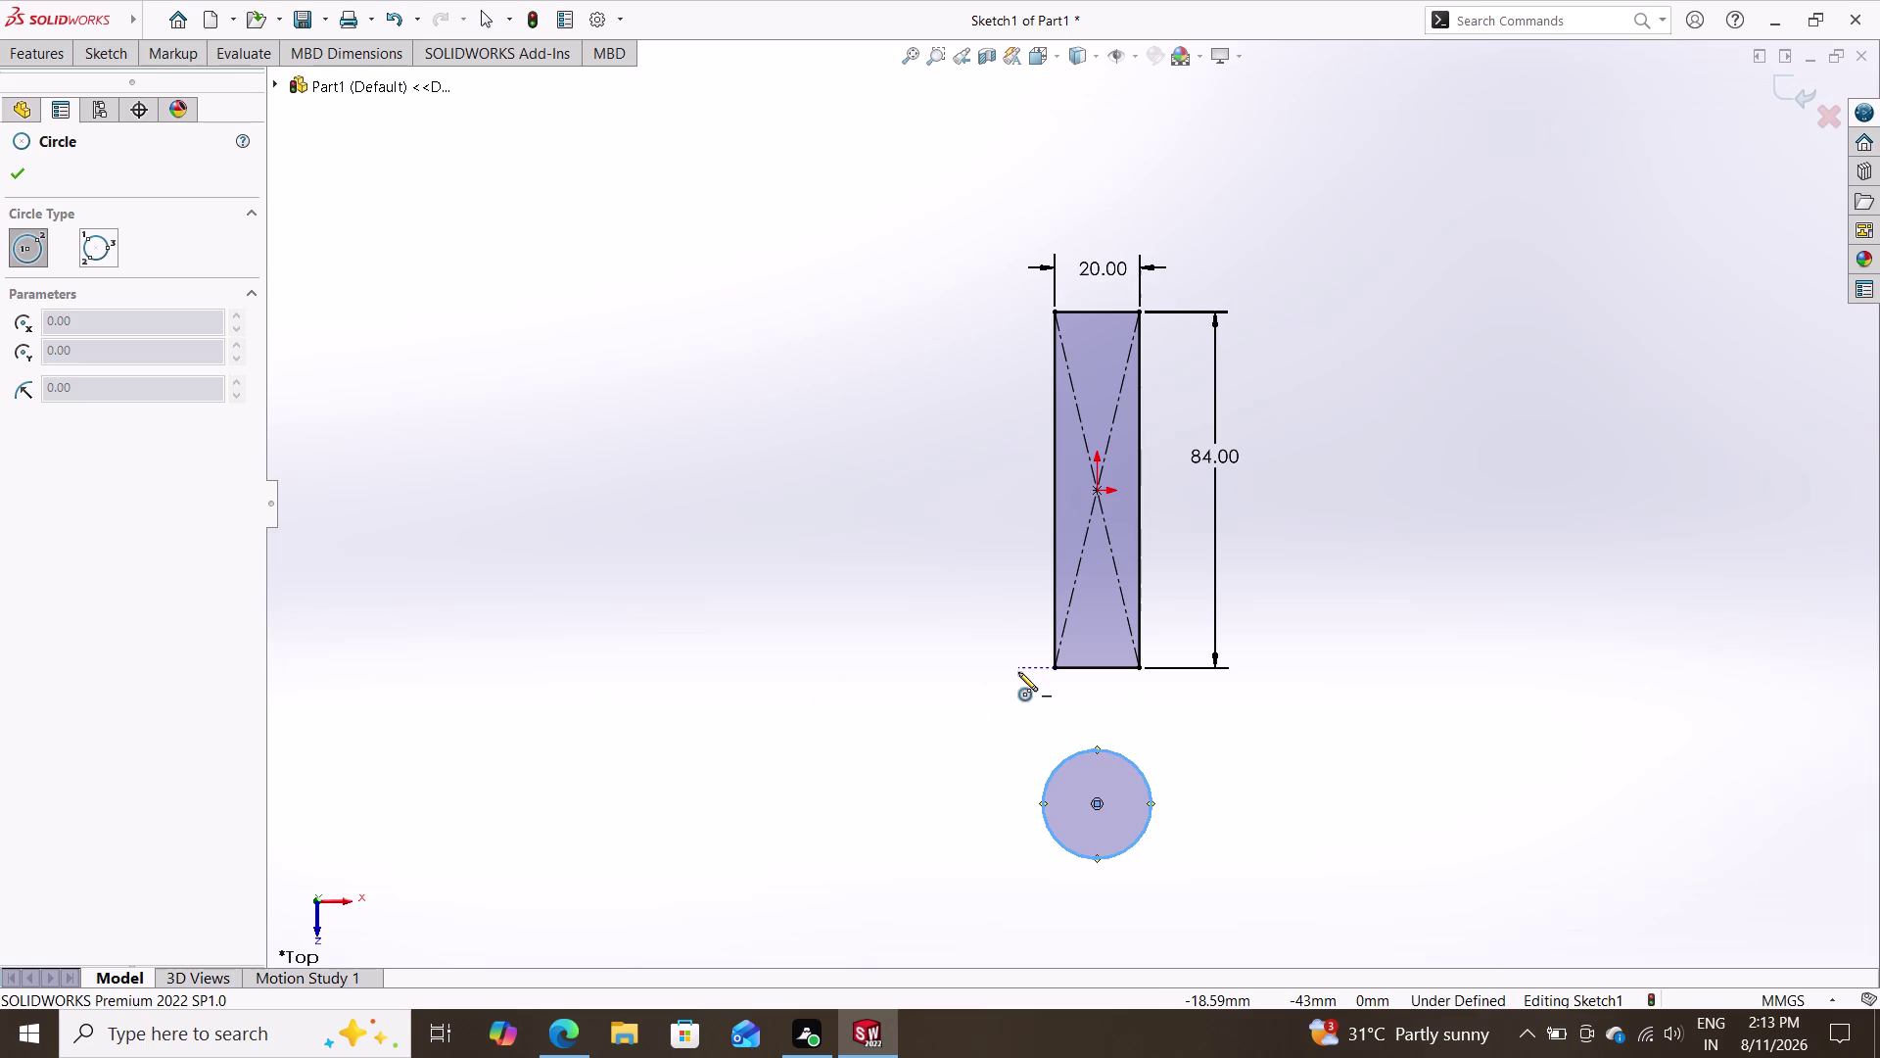
click(859, 672)
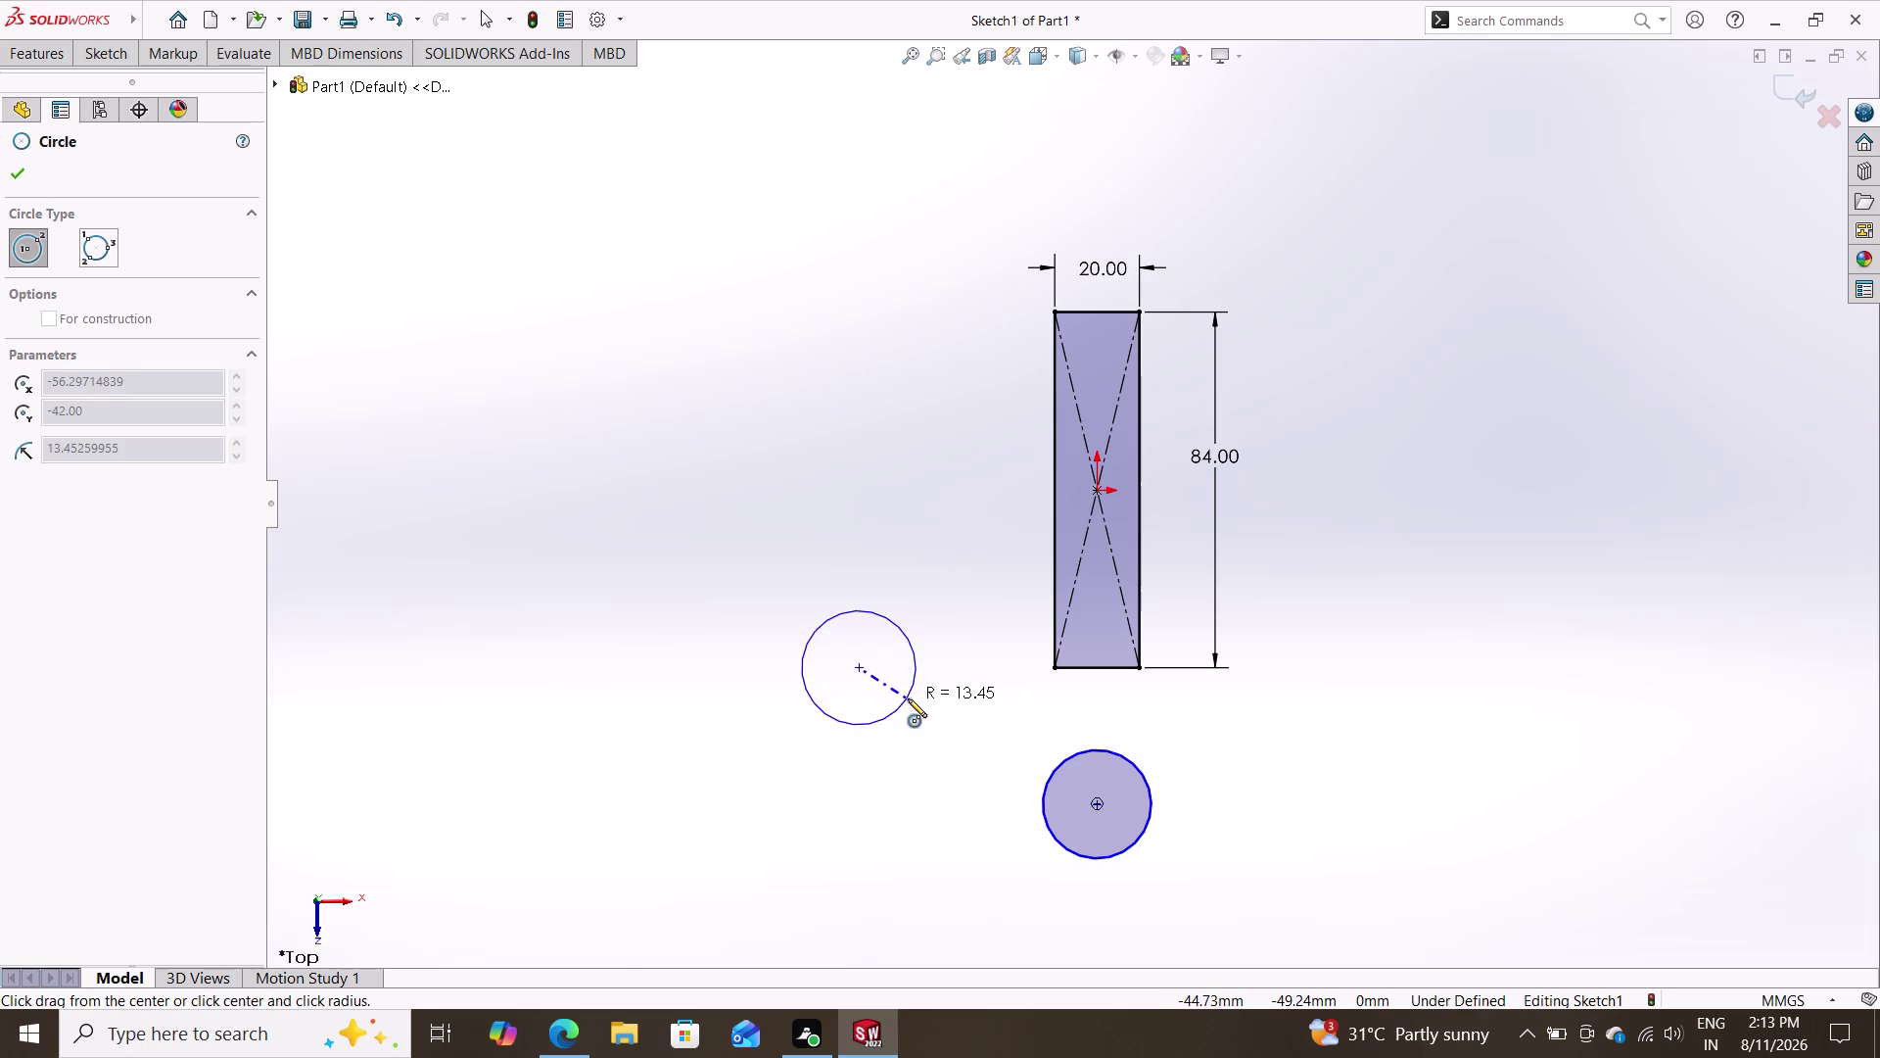
click(895, 690)
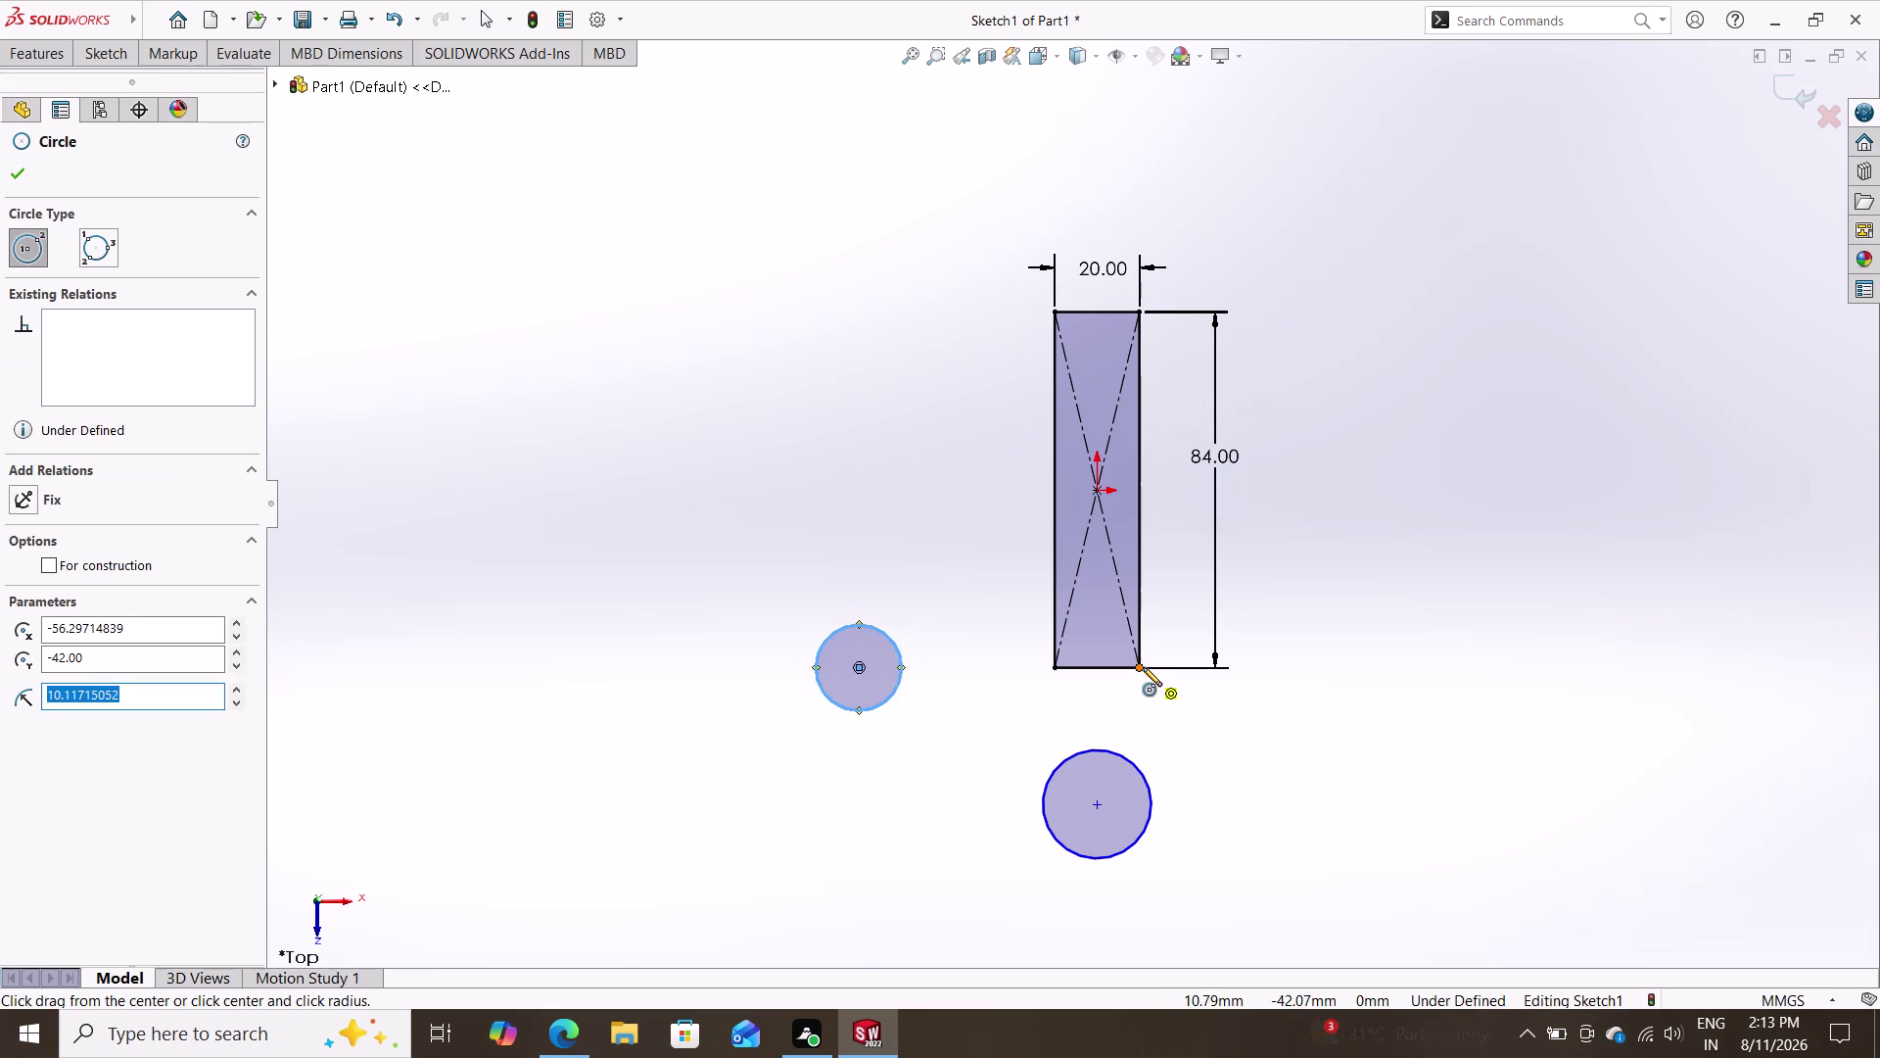
click(1401, 666)
click(1452, 706)
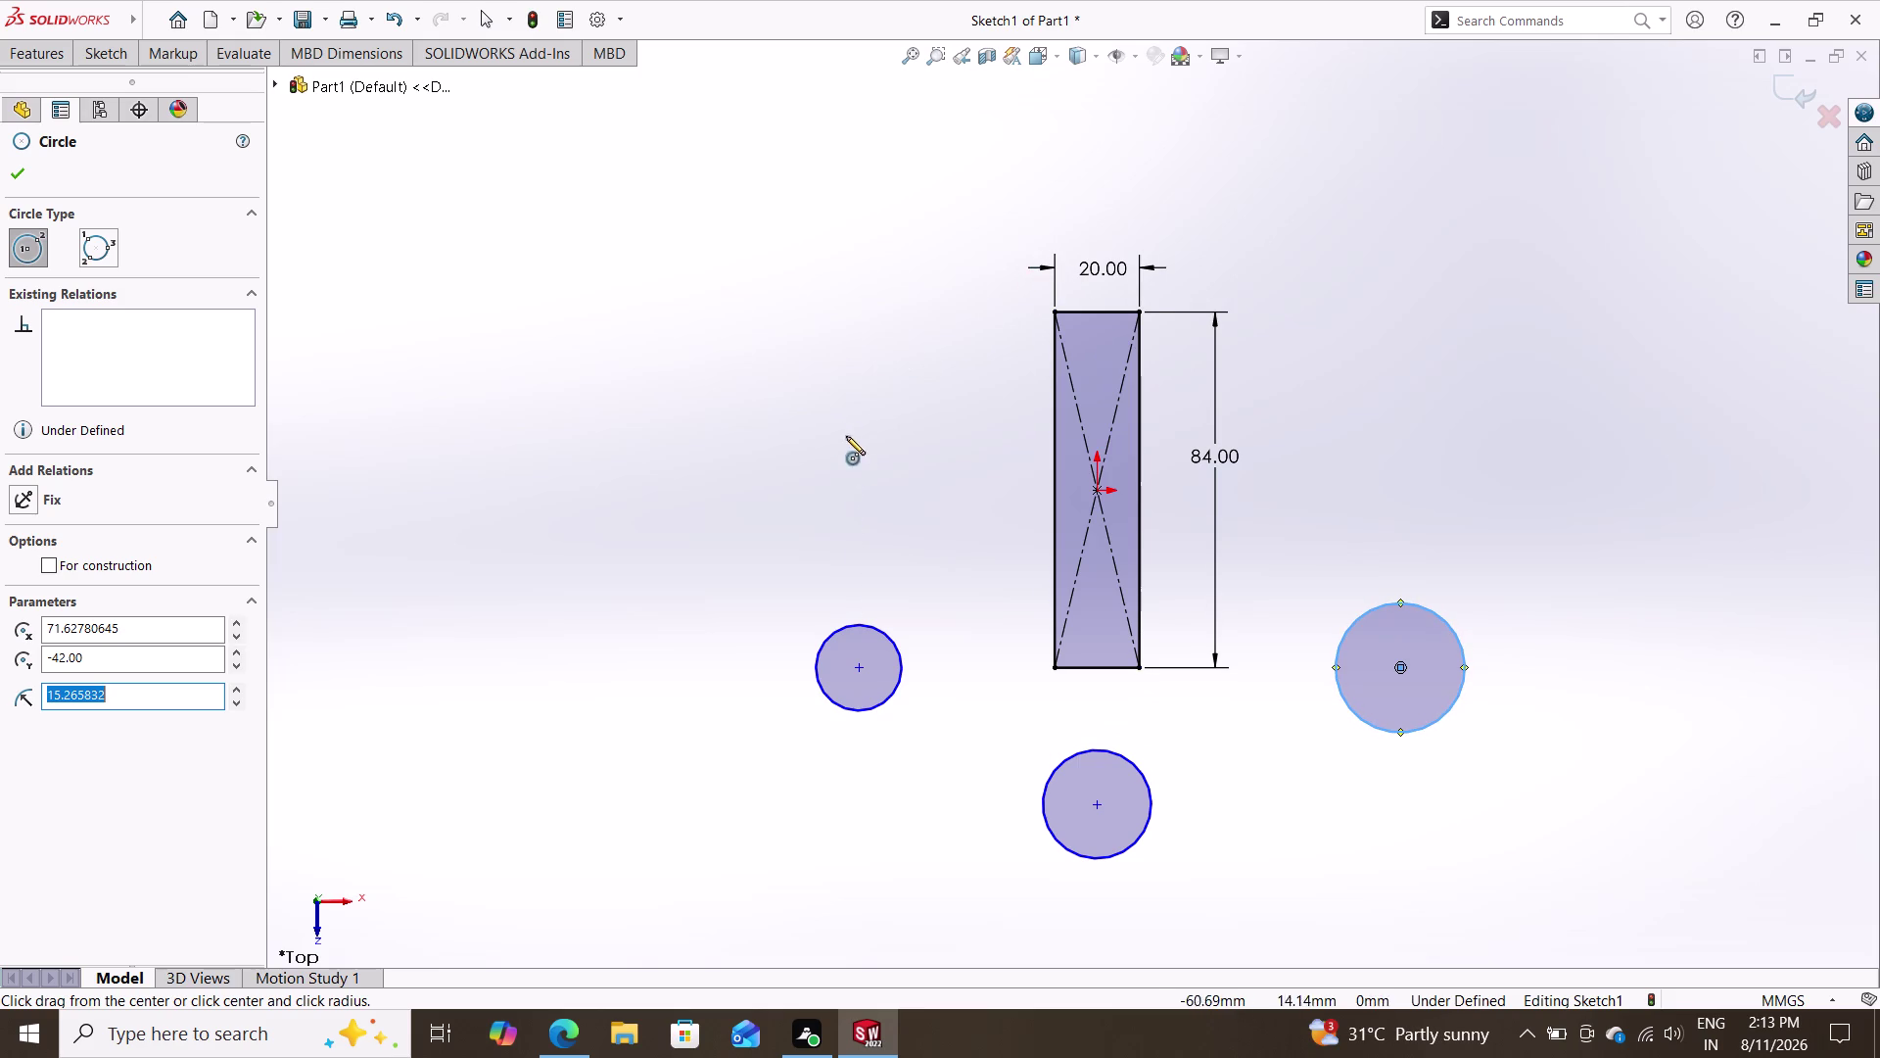
click(858, 356)
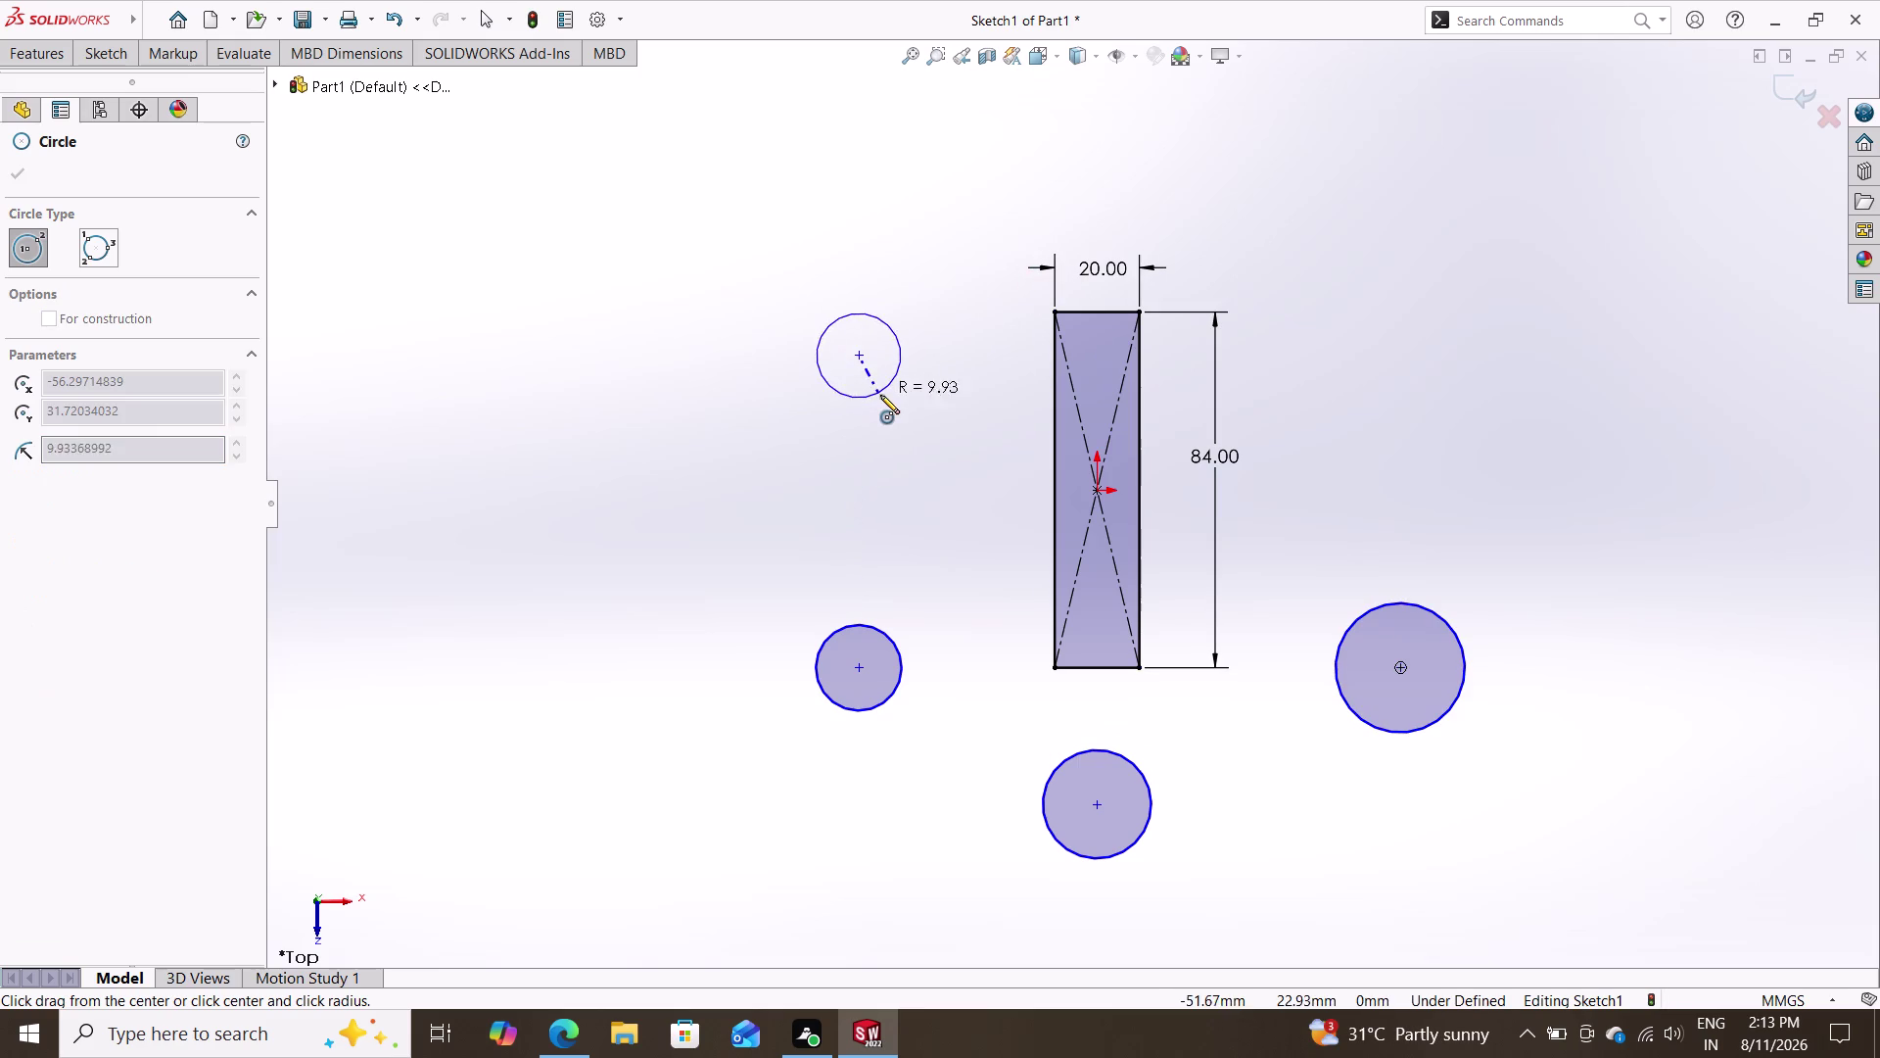
click(881, 394)
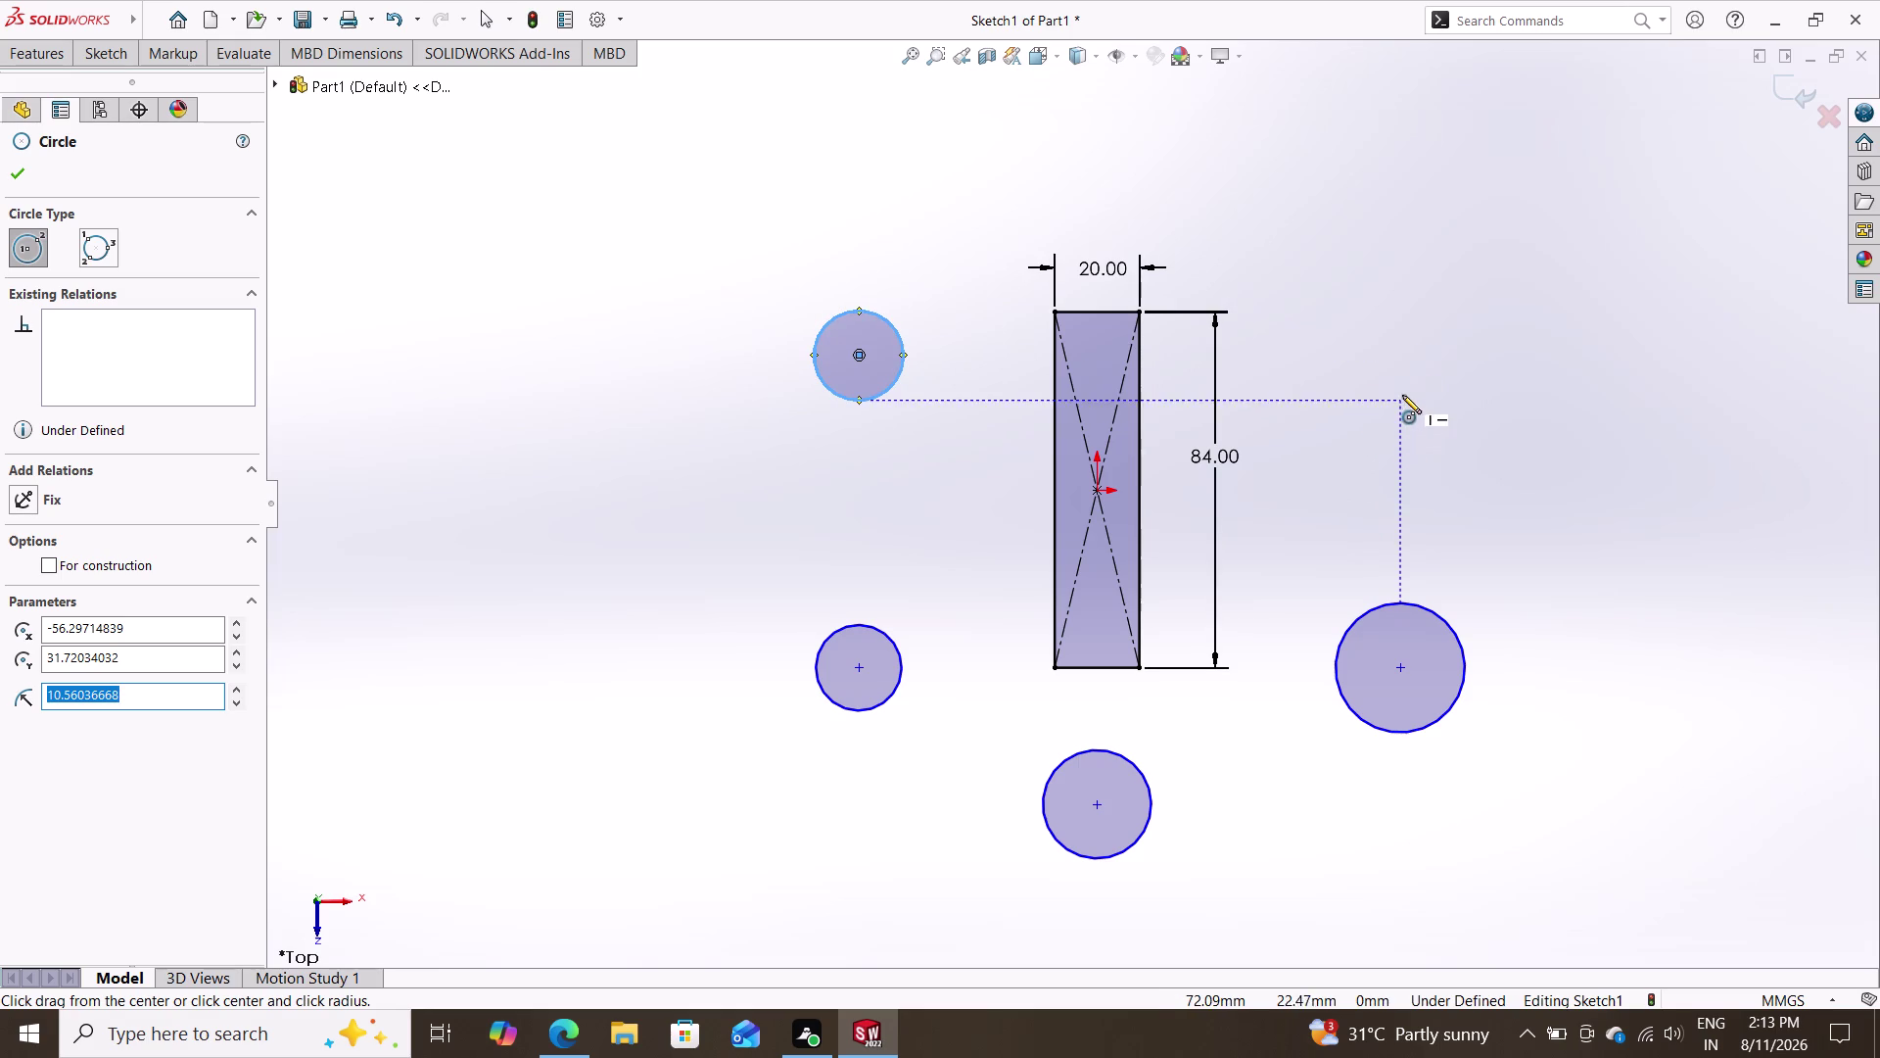
click(1402, 360)
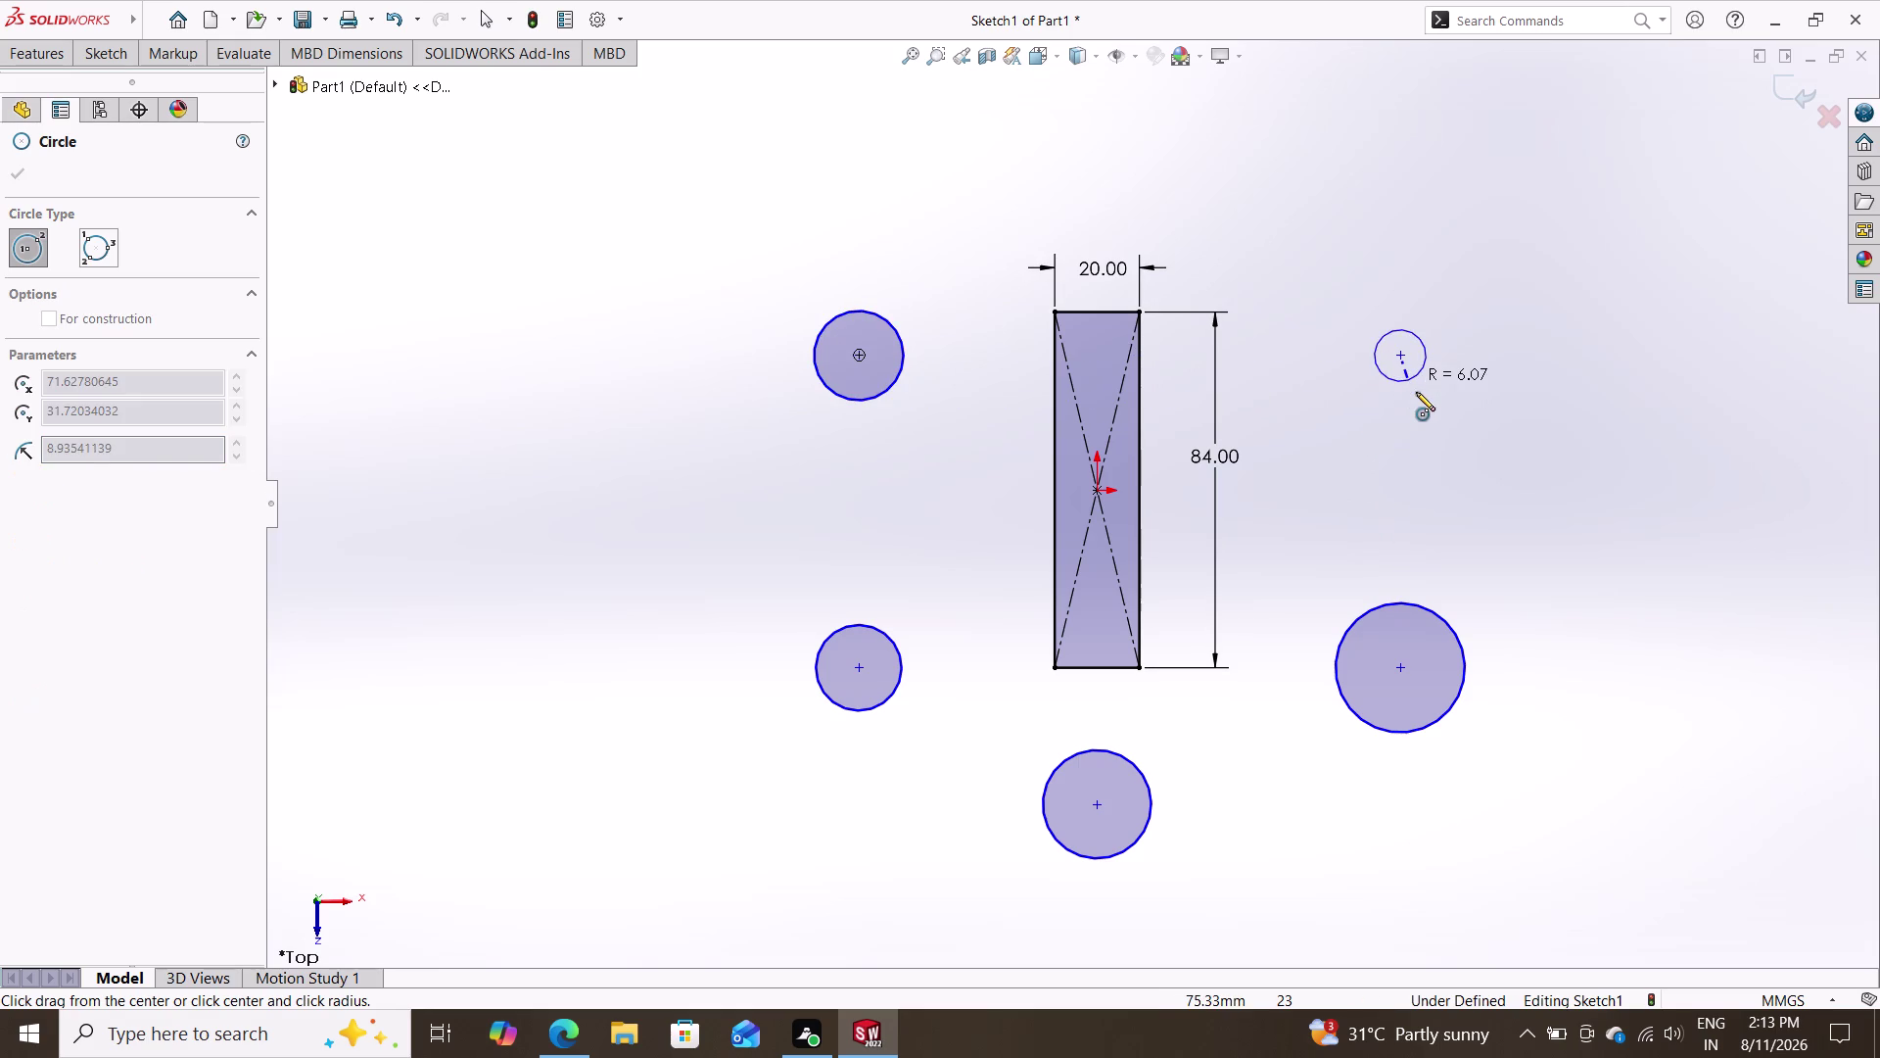
Finish the upper right circle and begin dimensioning the bottom circle.
click(1416, 392)
key(Escape)
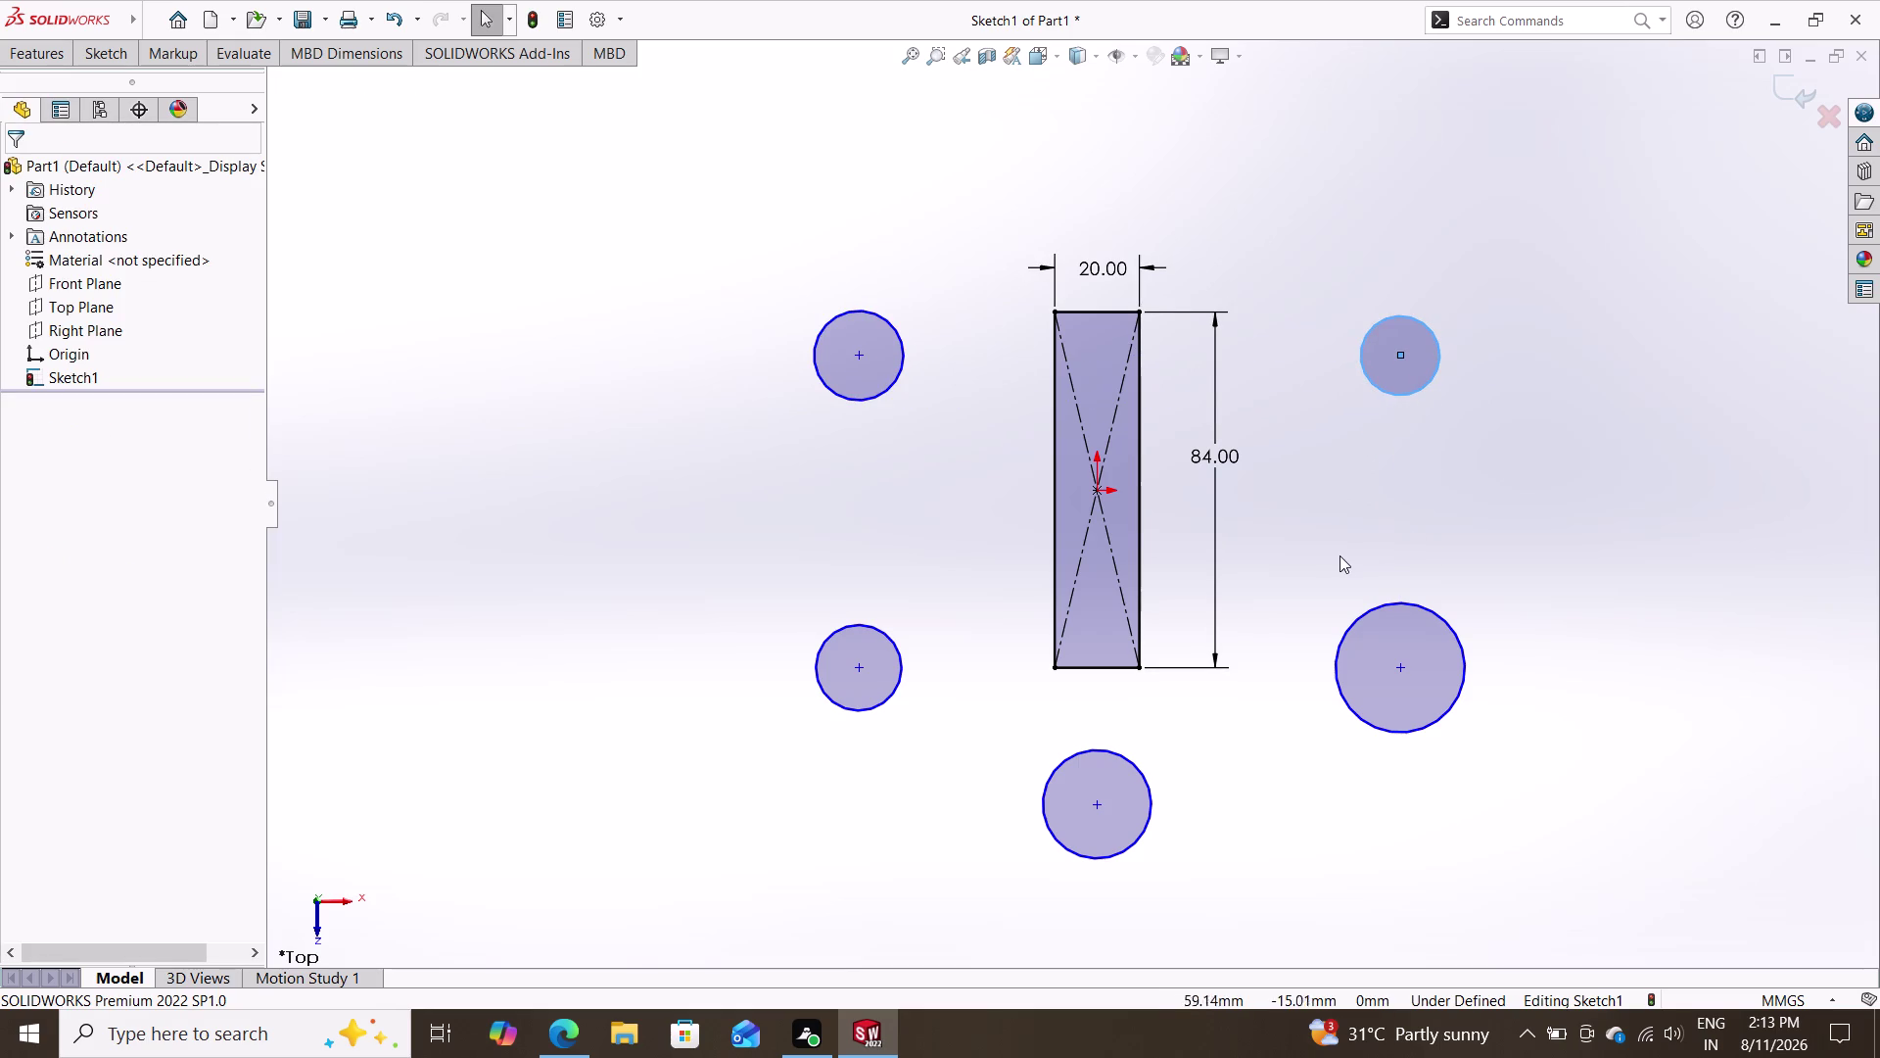
click(77, 52)
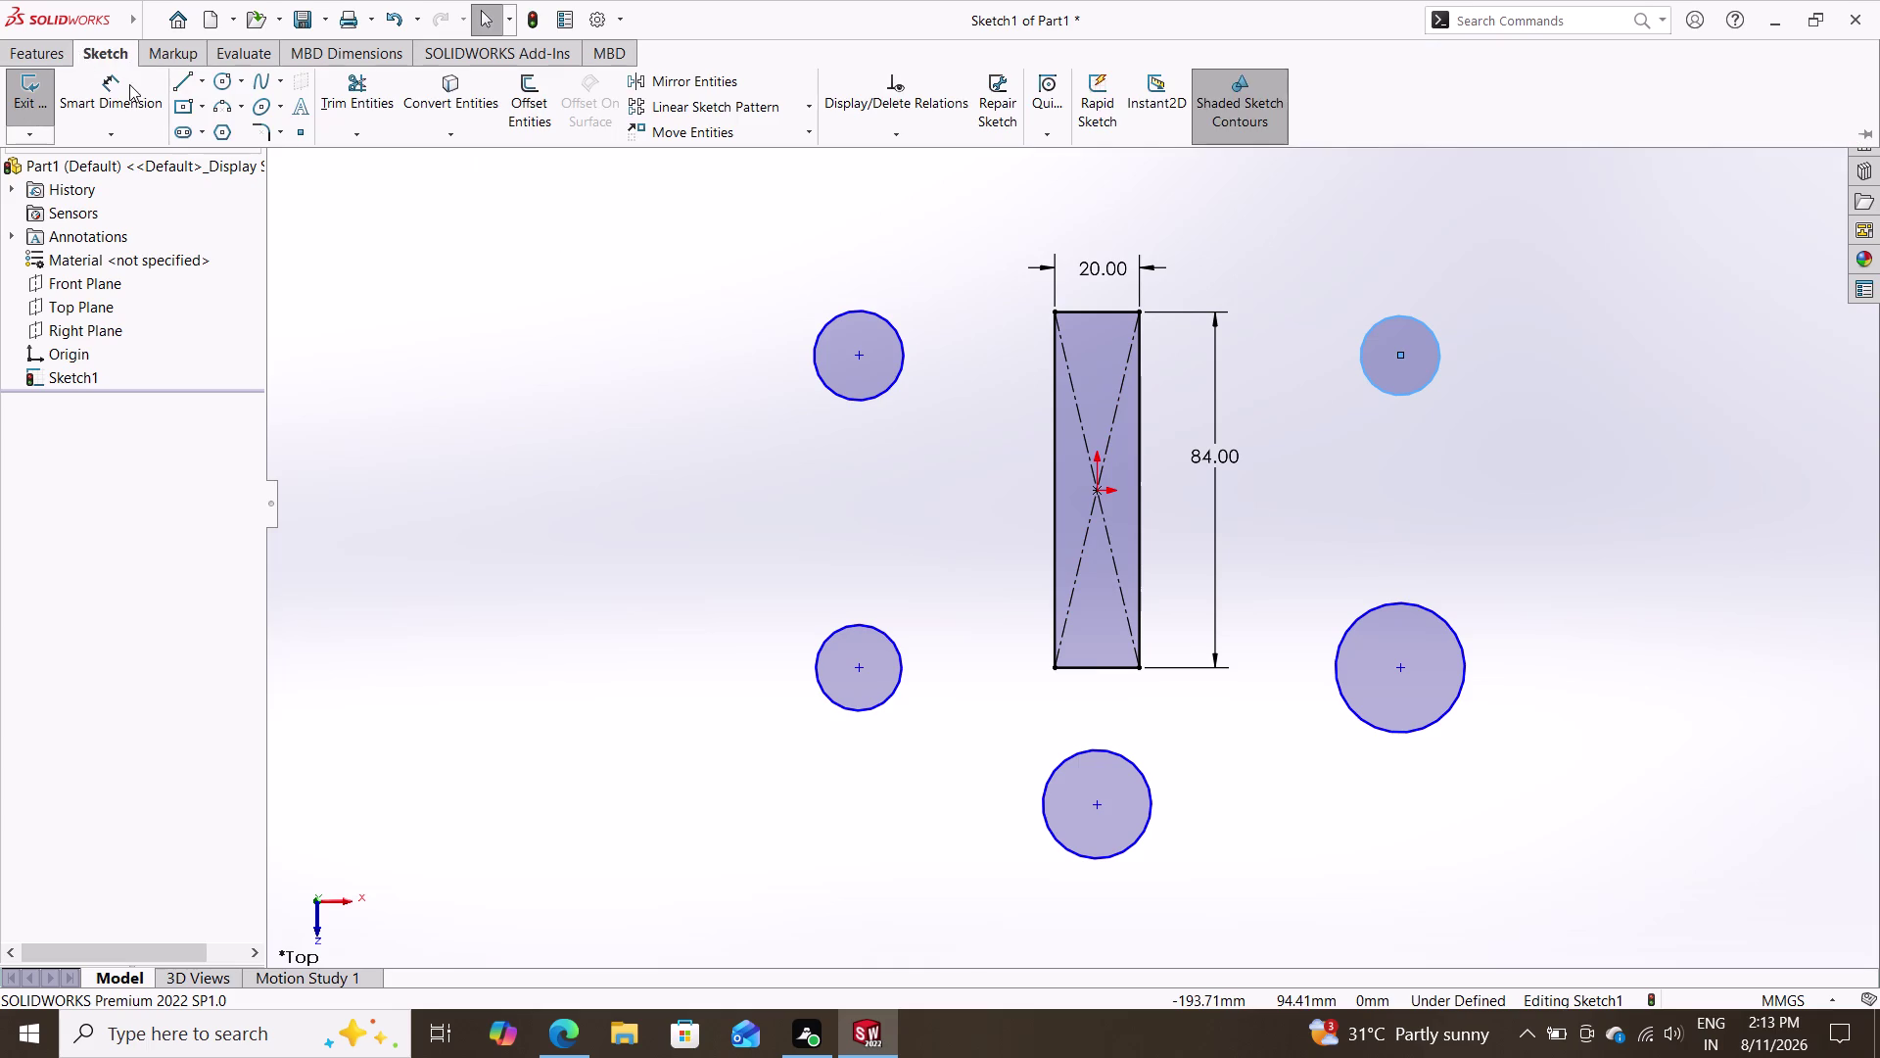
click(130, 85)
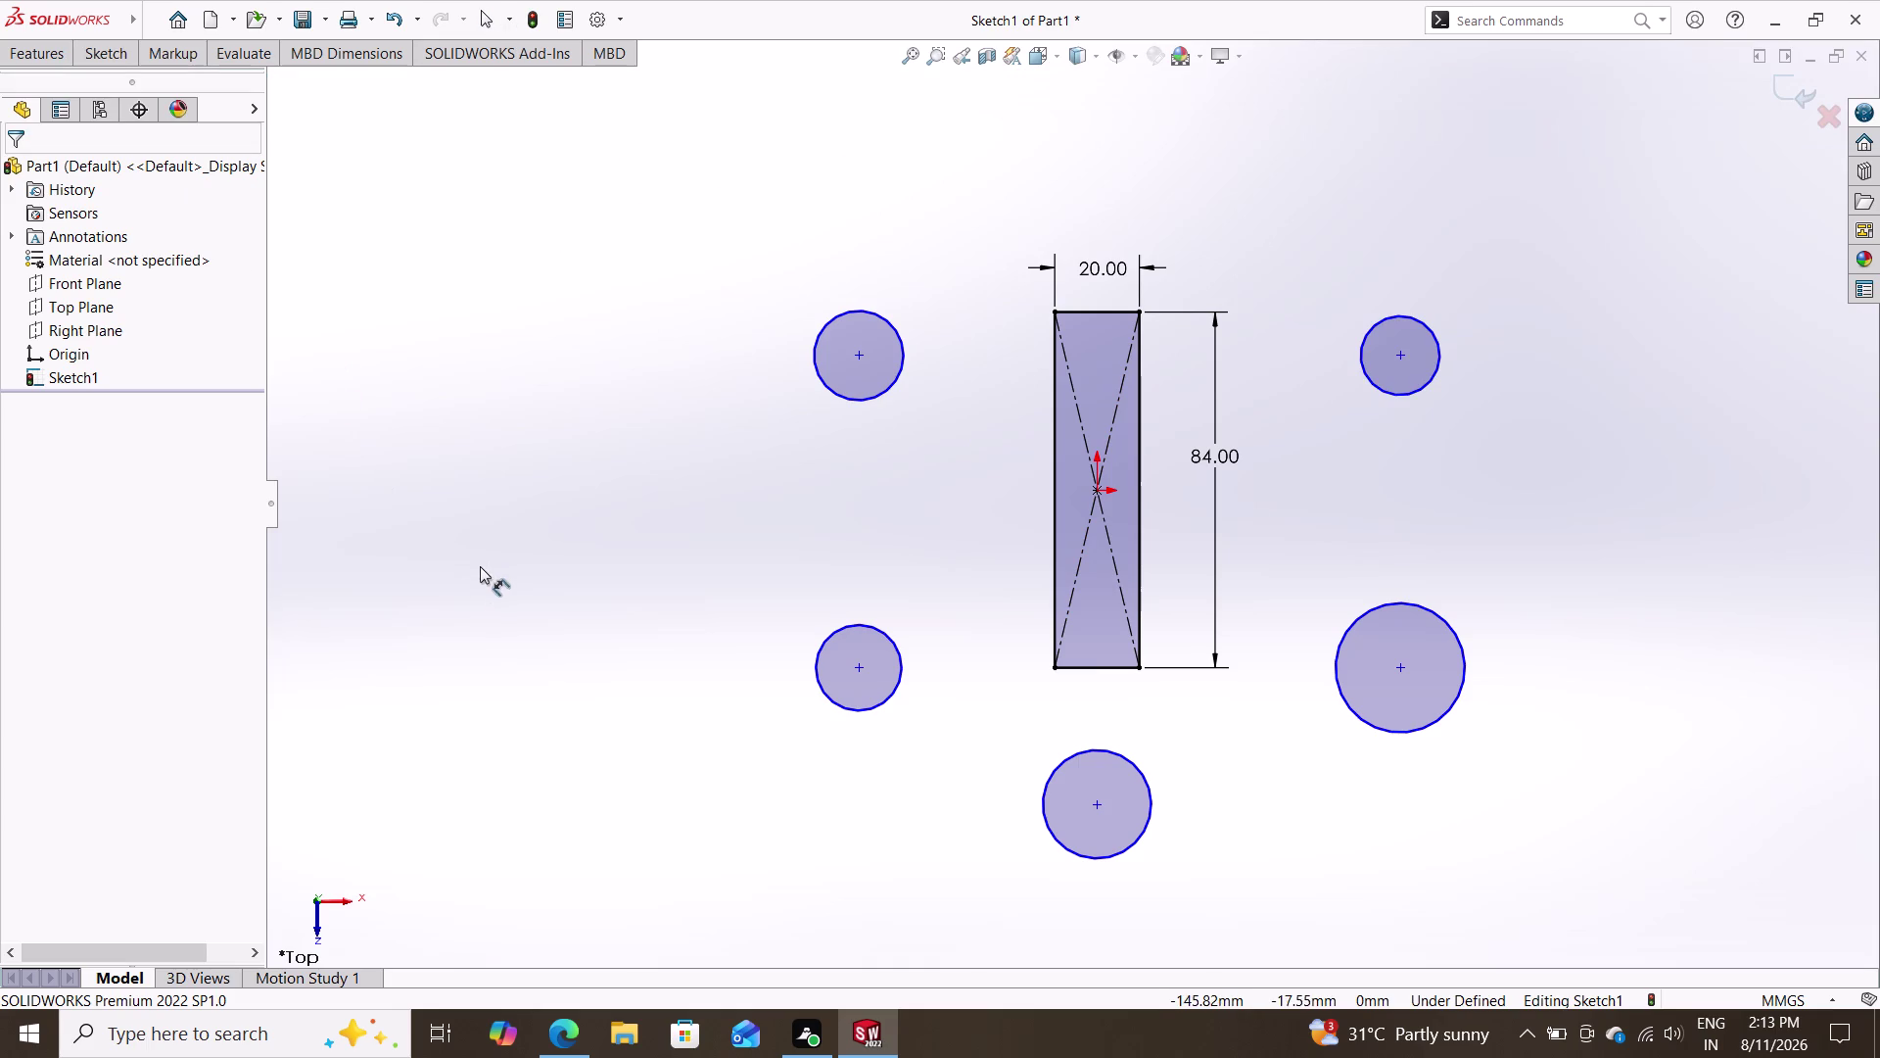
click(1099, 749)
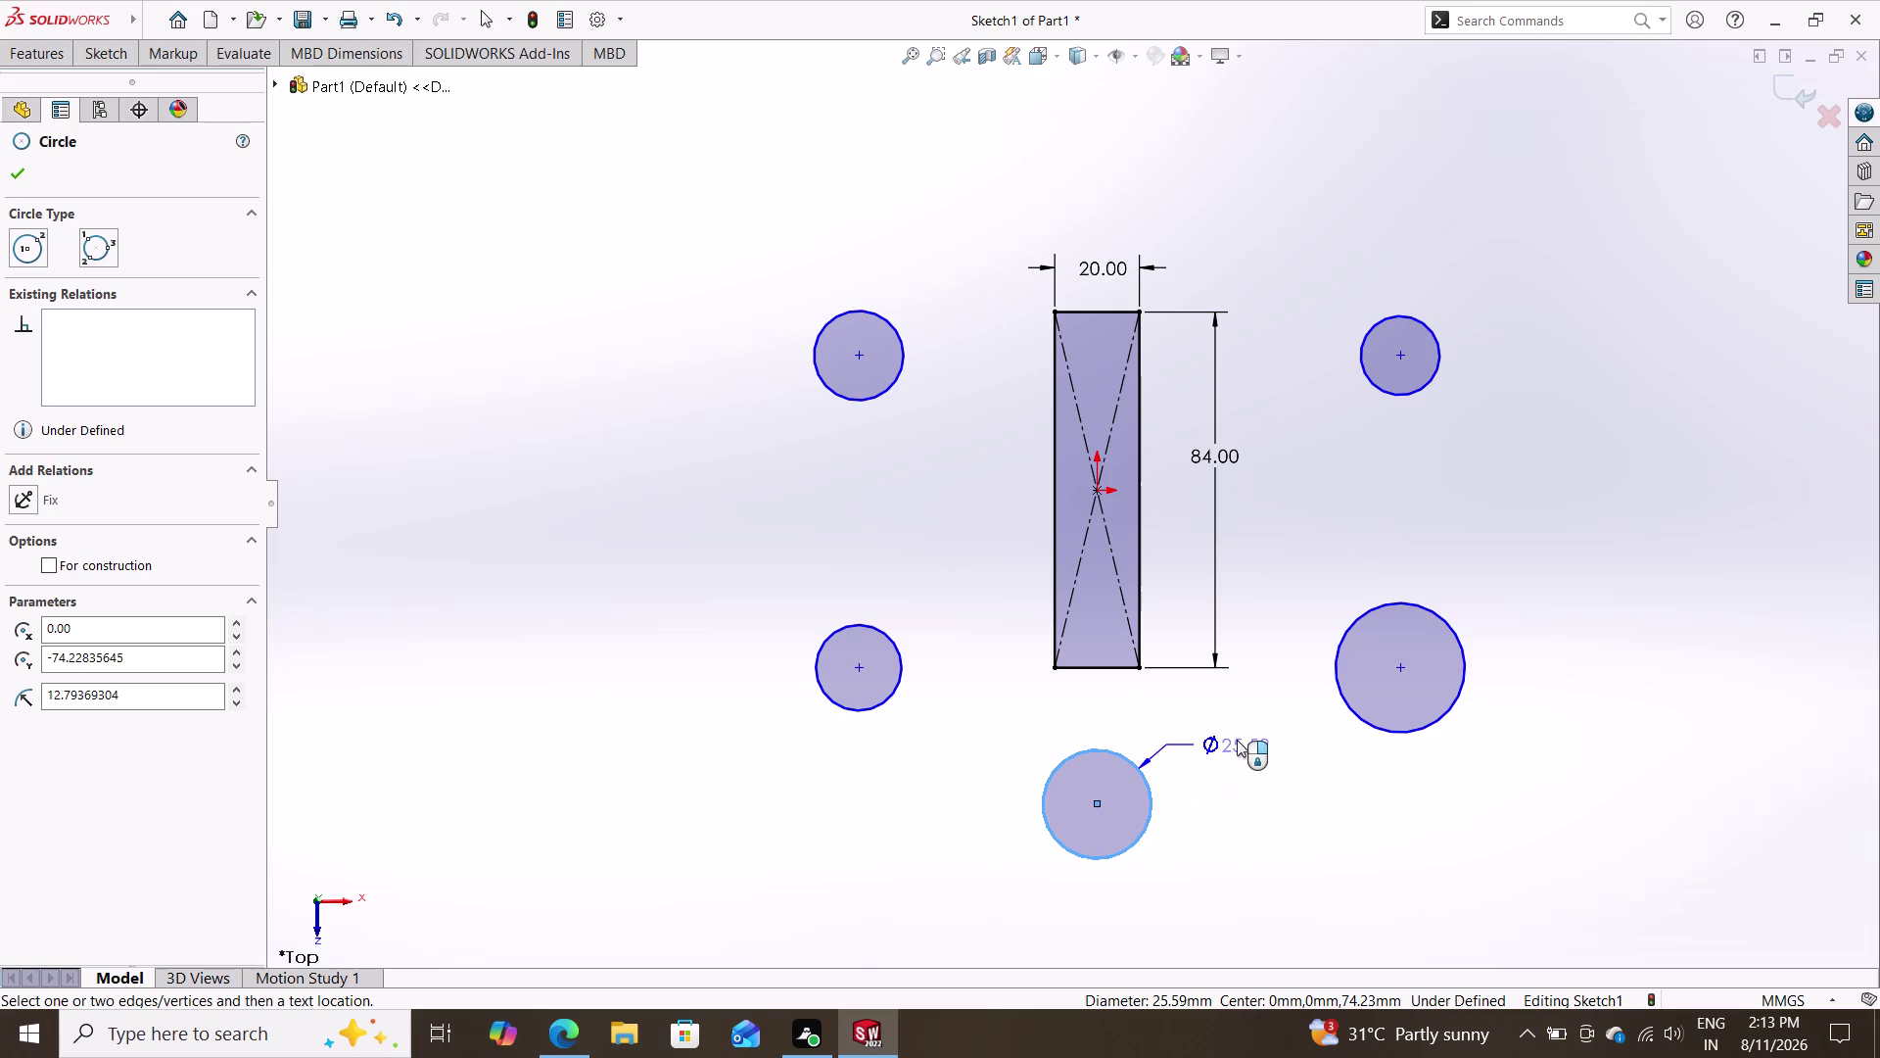
Give the bottom, lower left and lower right circles each an 8 mm diameter dimension.
click(1237, 739)
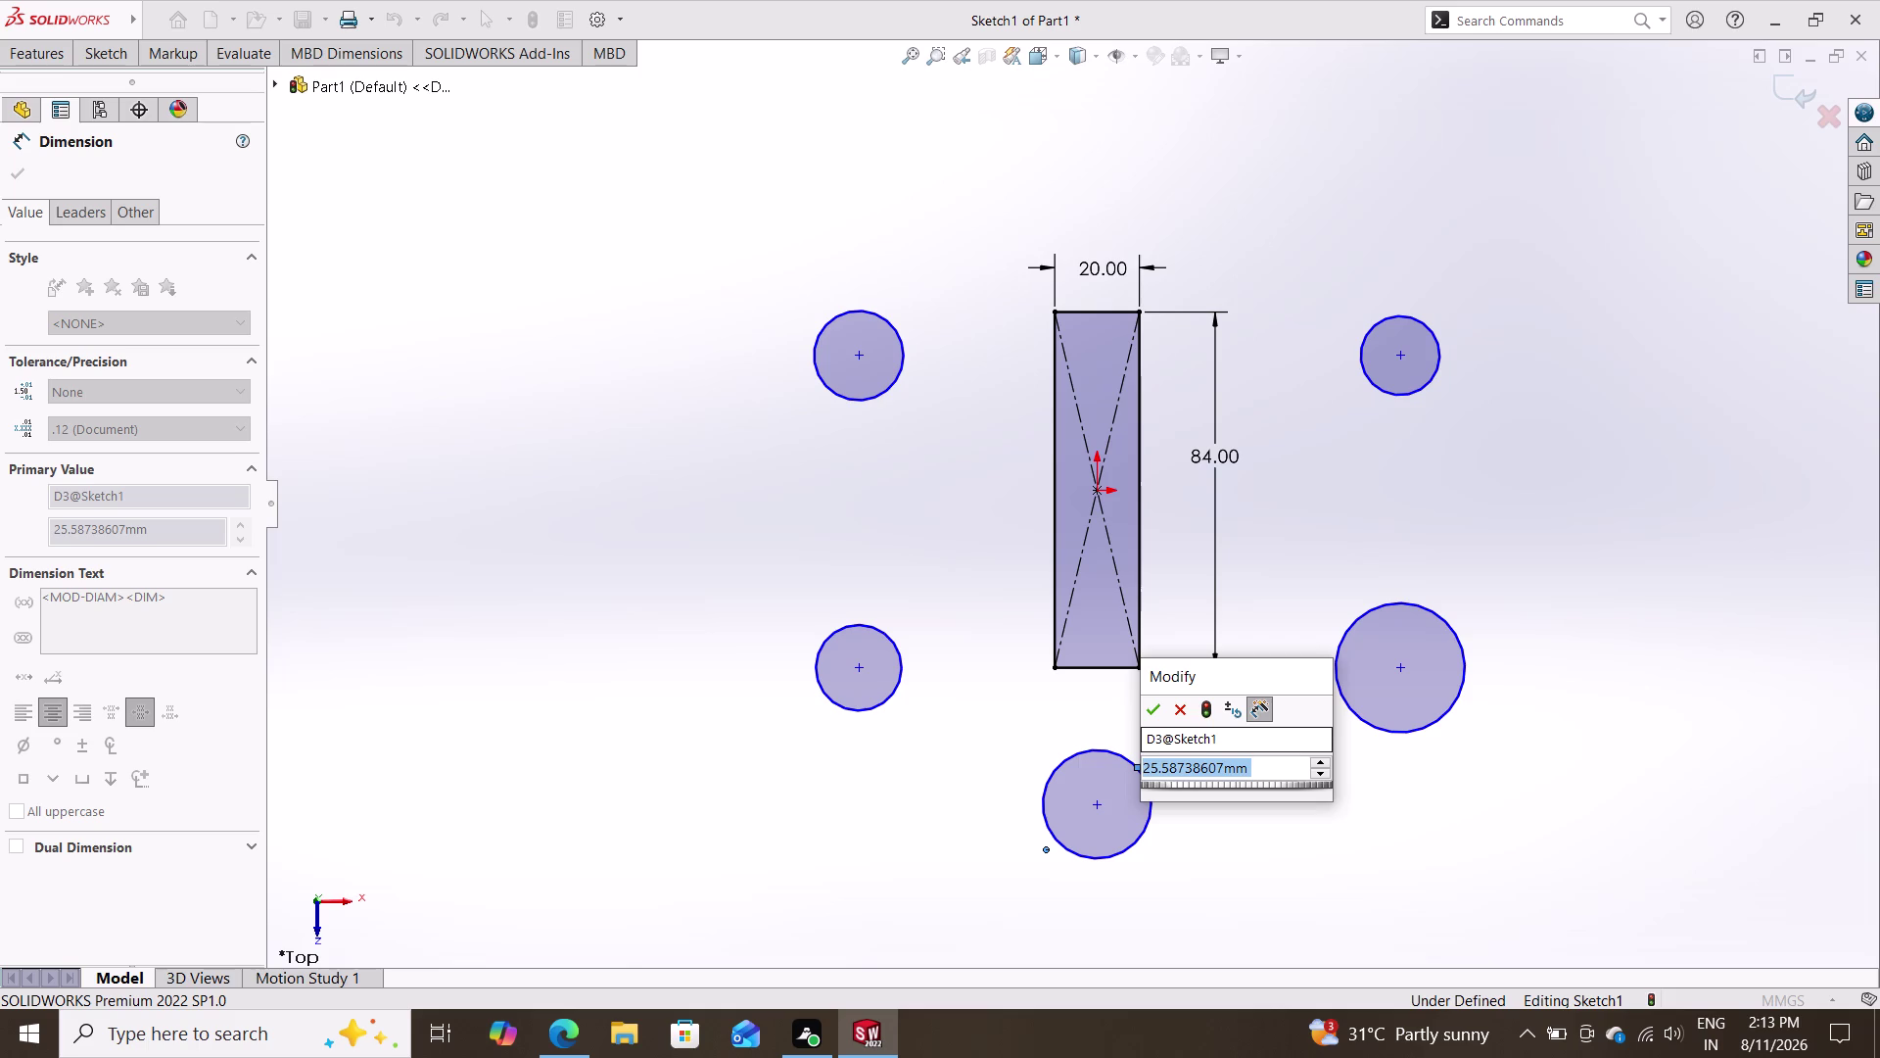
key(8)
key(Return)
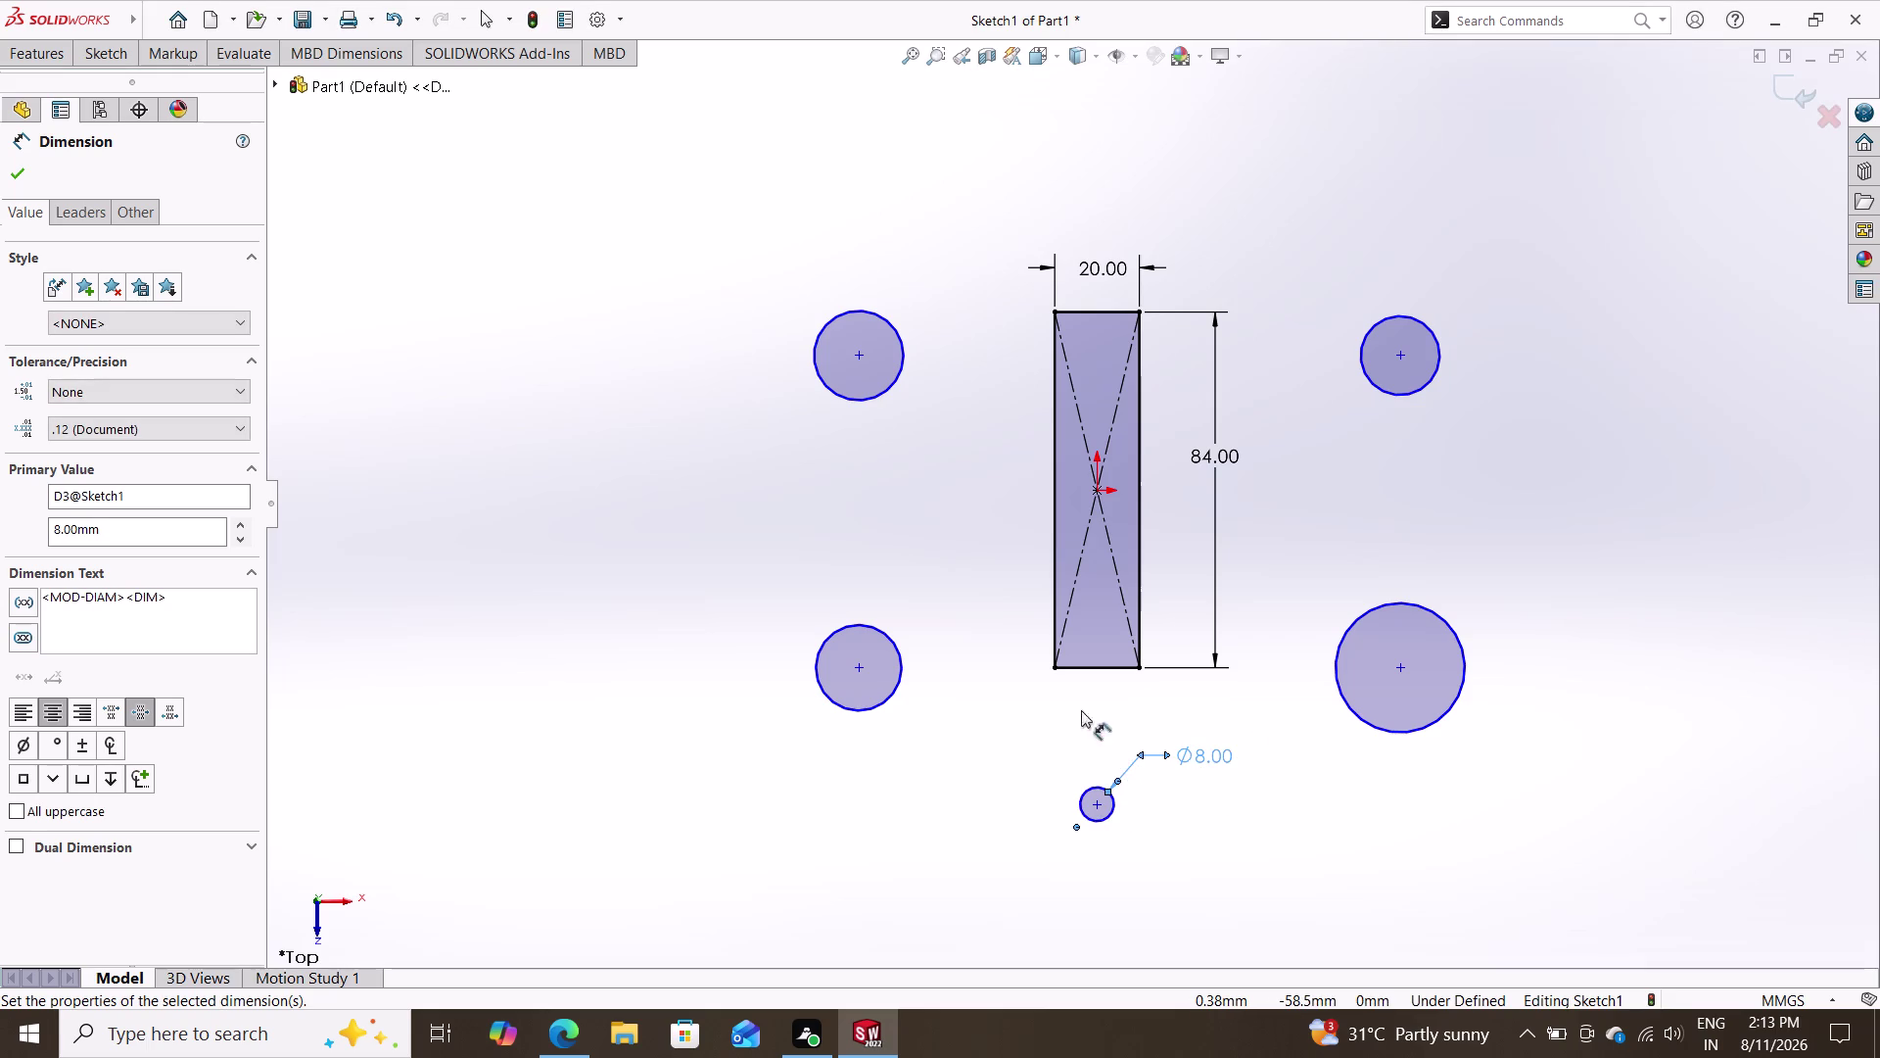
click(896, 677)
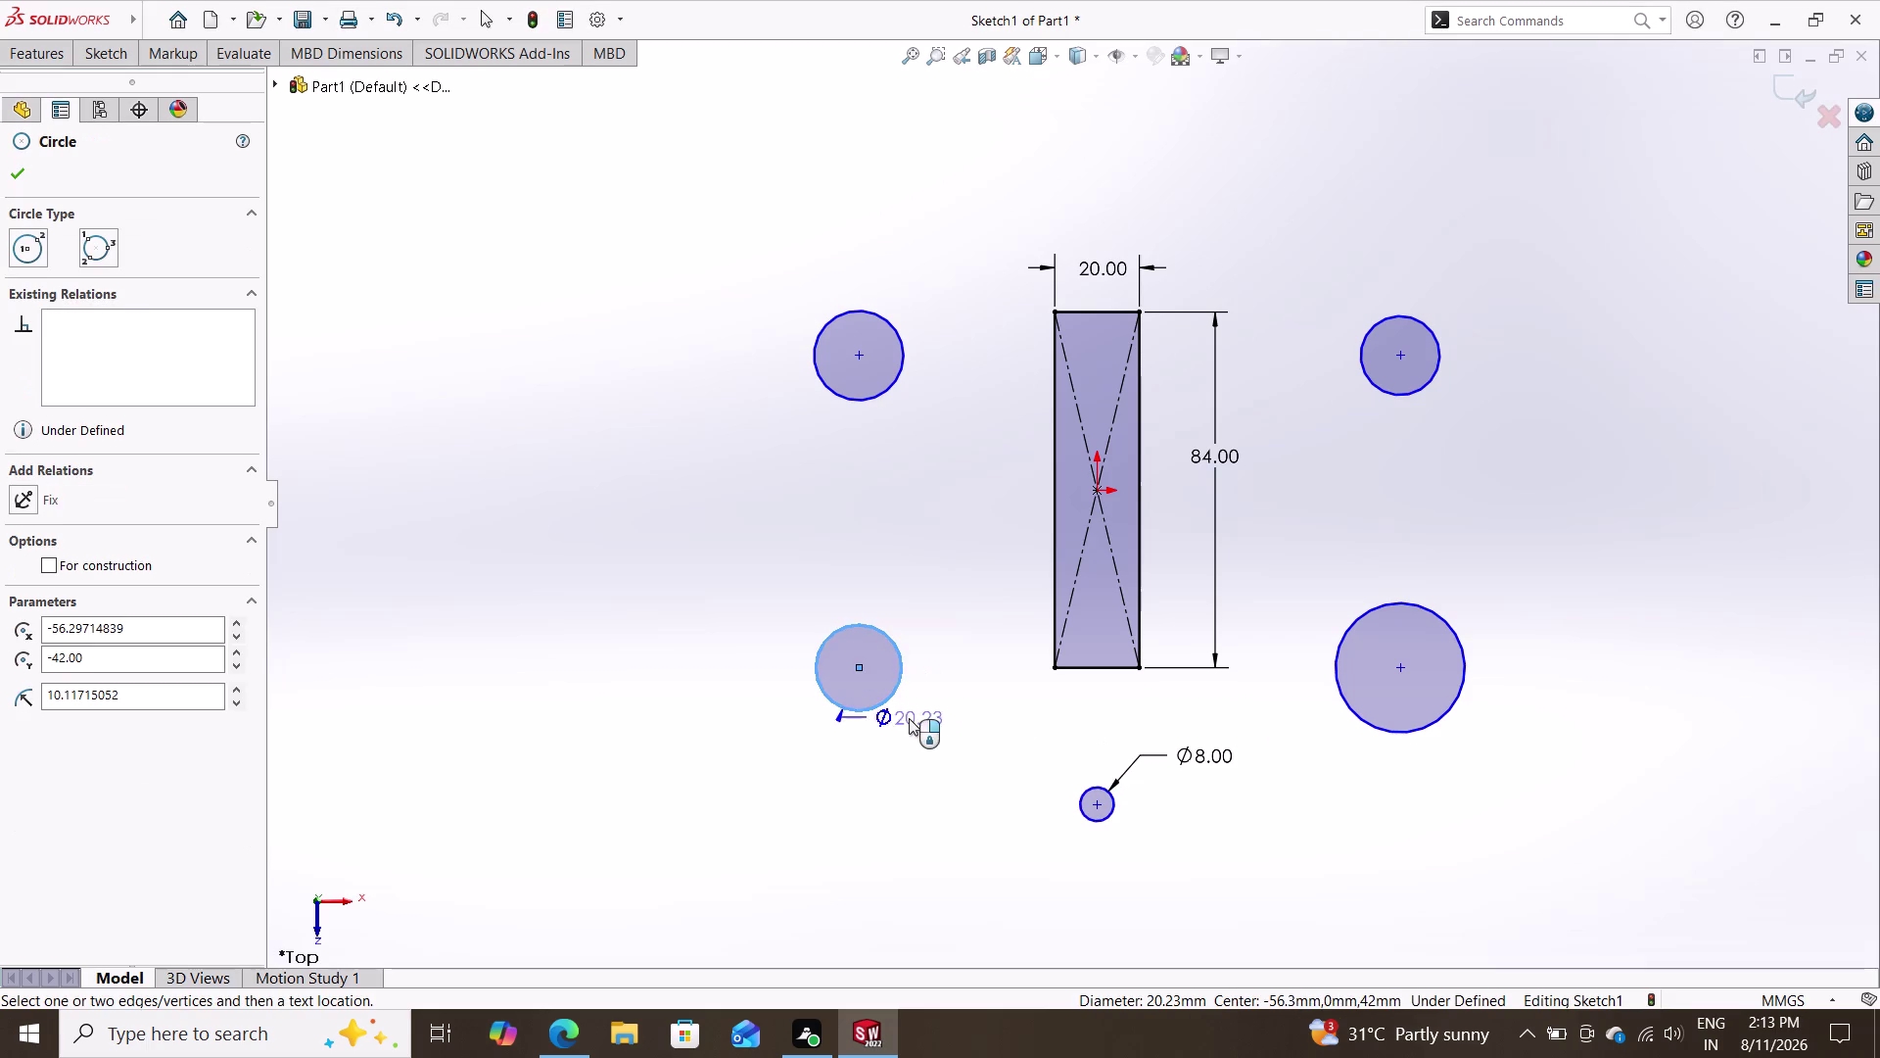
click(875, 773)
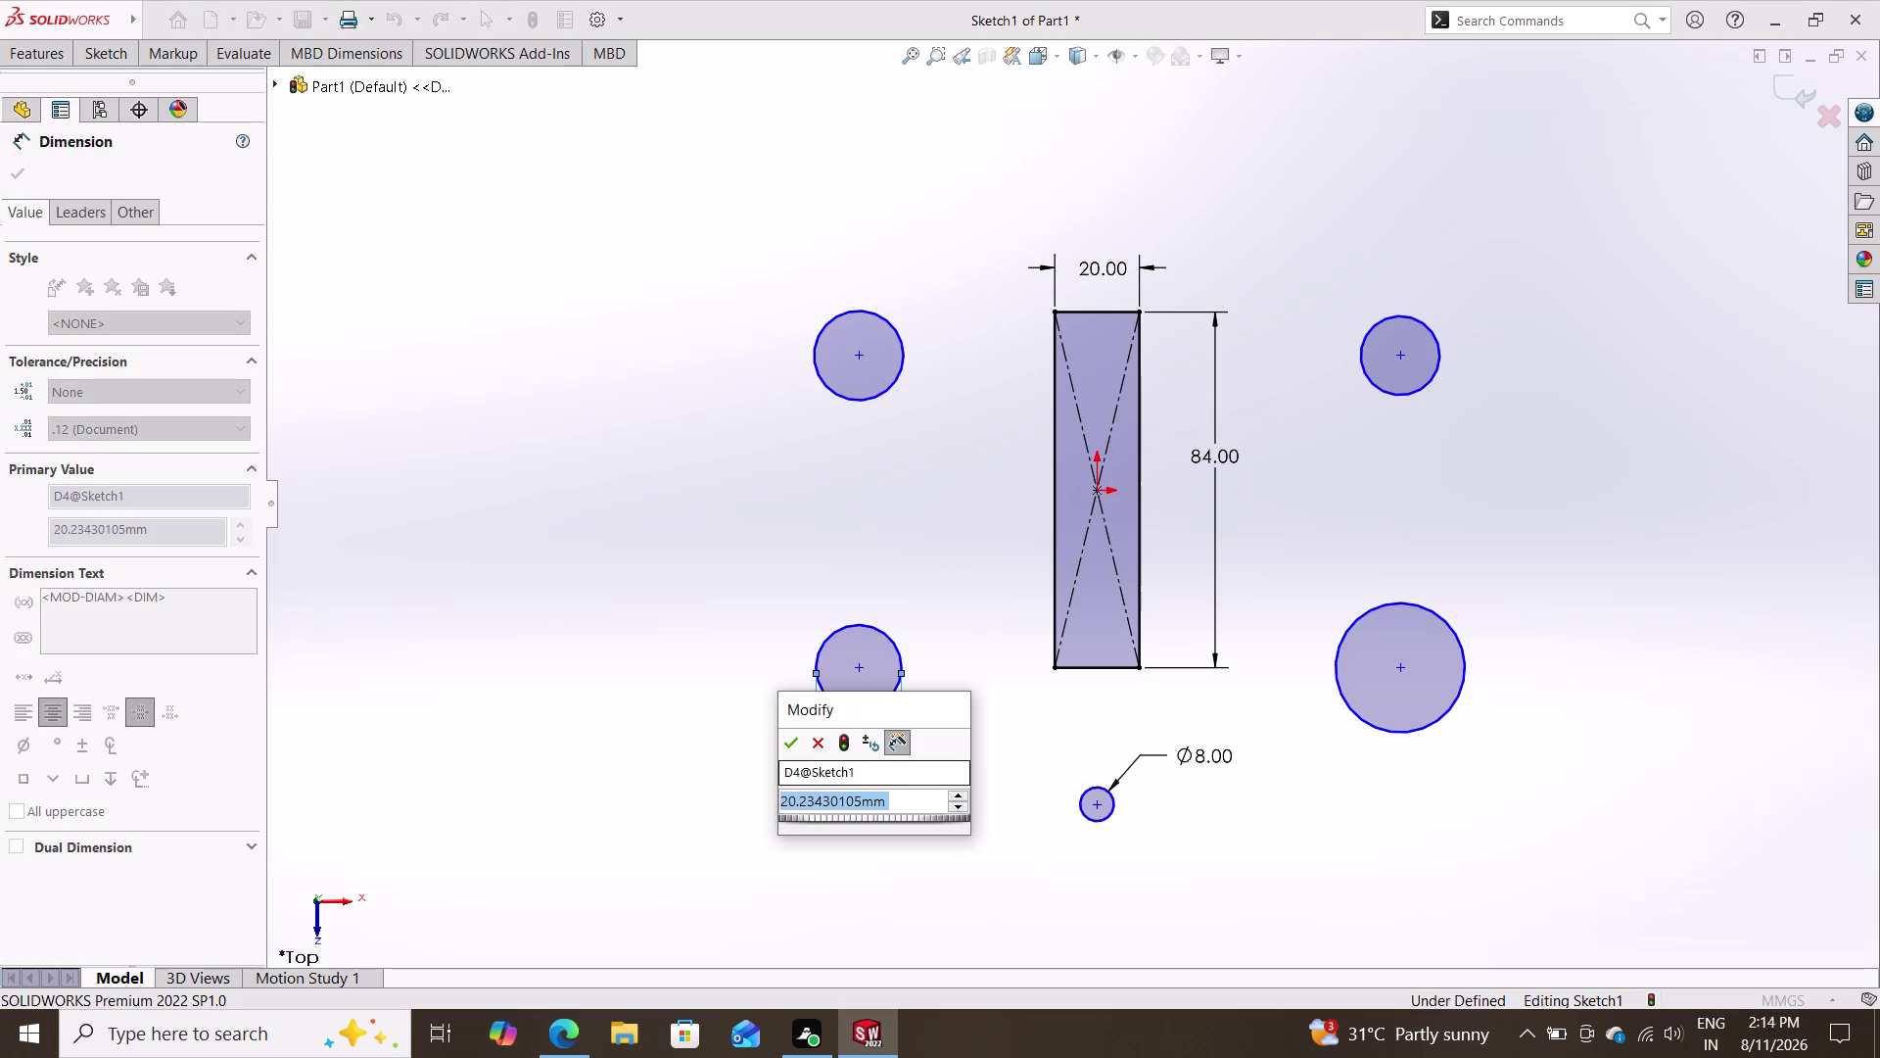
key(8)
key(Return)
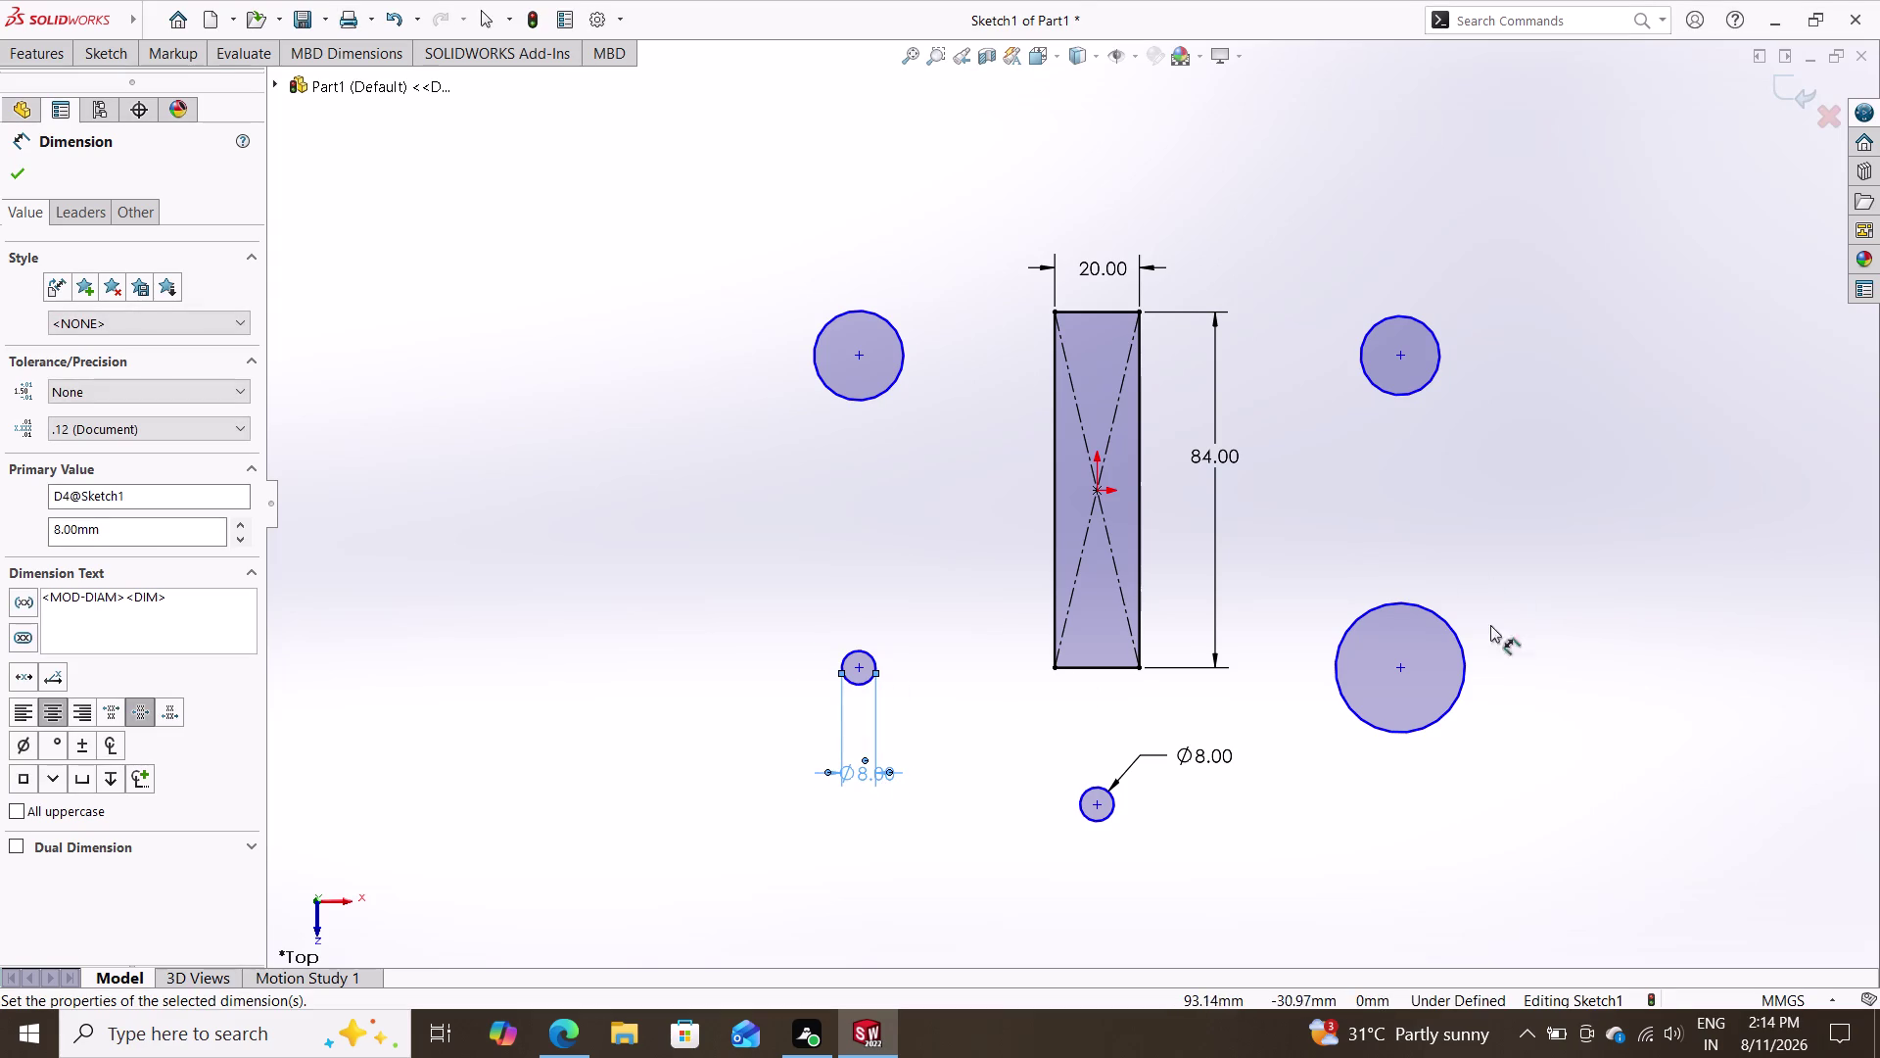
click(1459, 690)
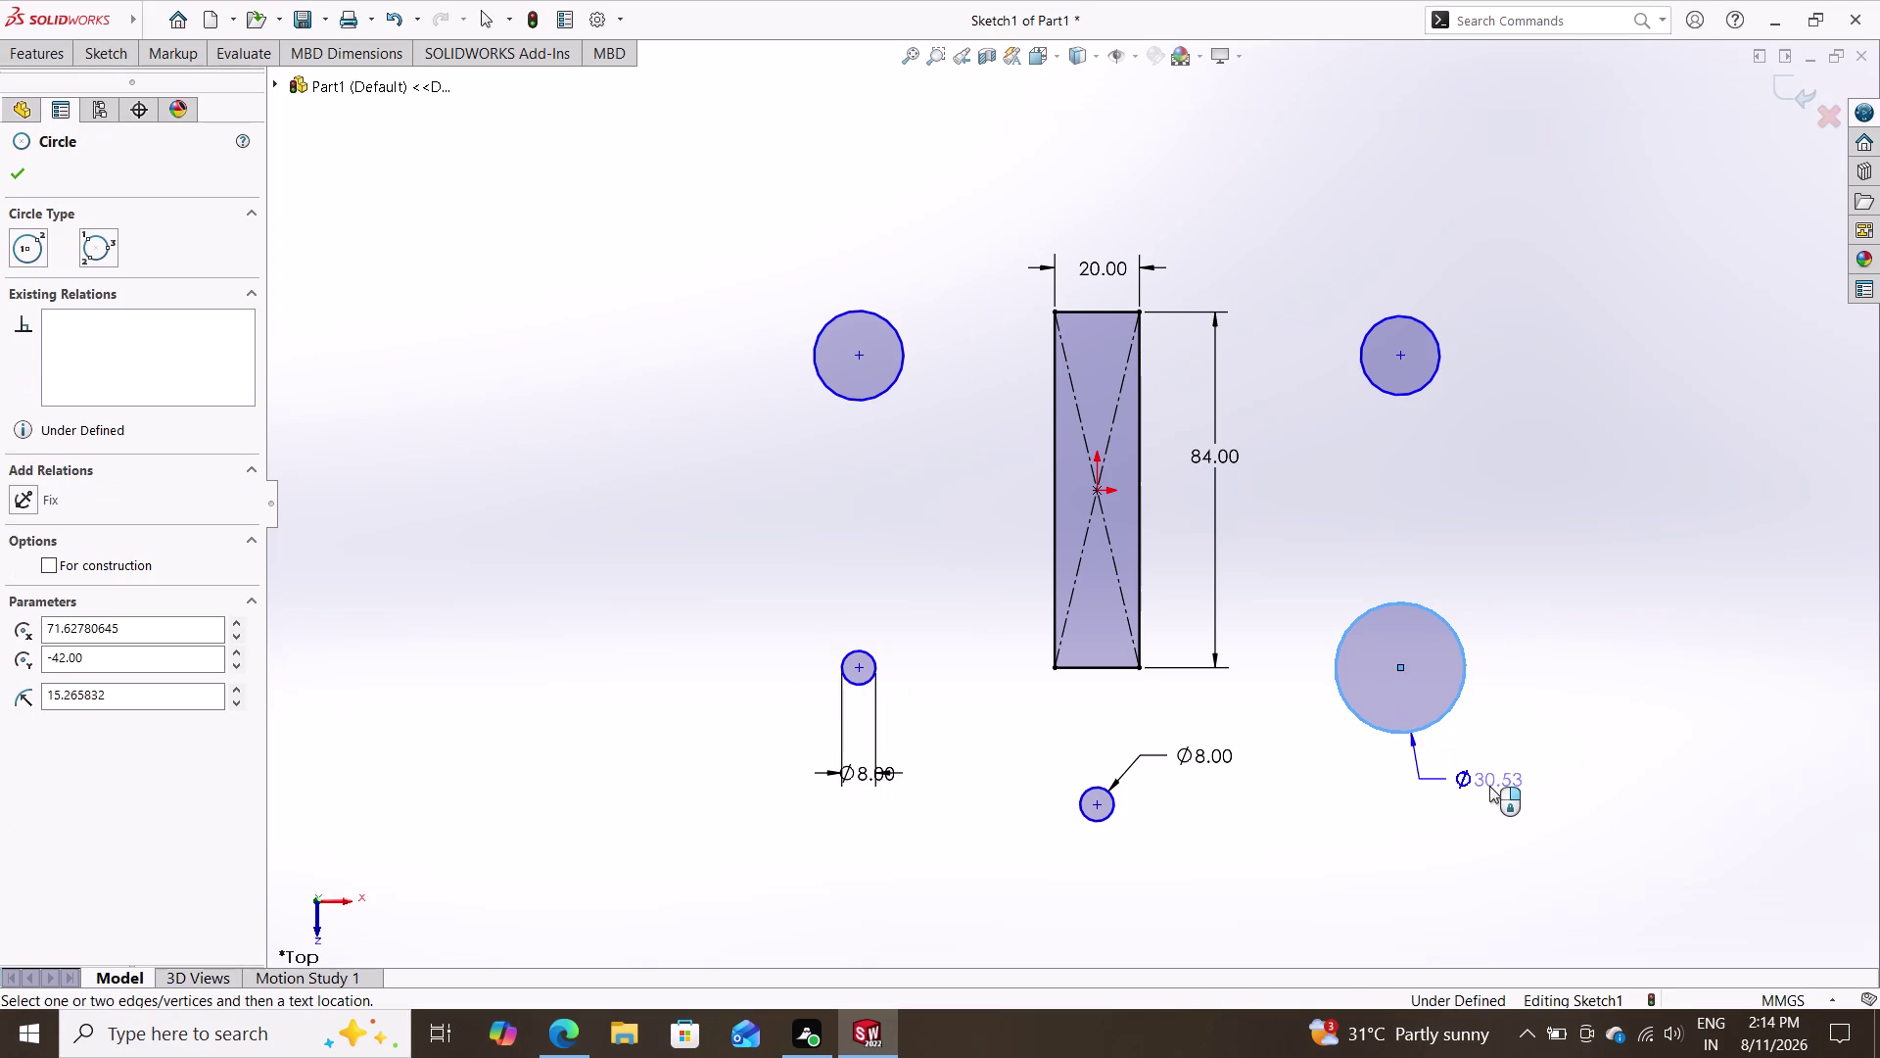
click(1489, 796)
key(8)
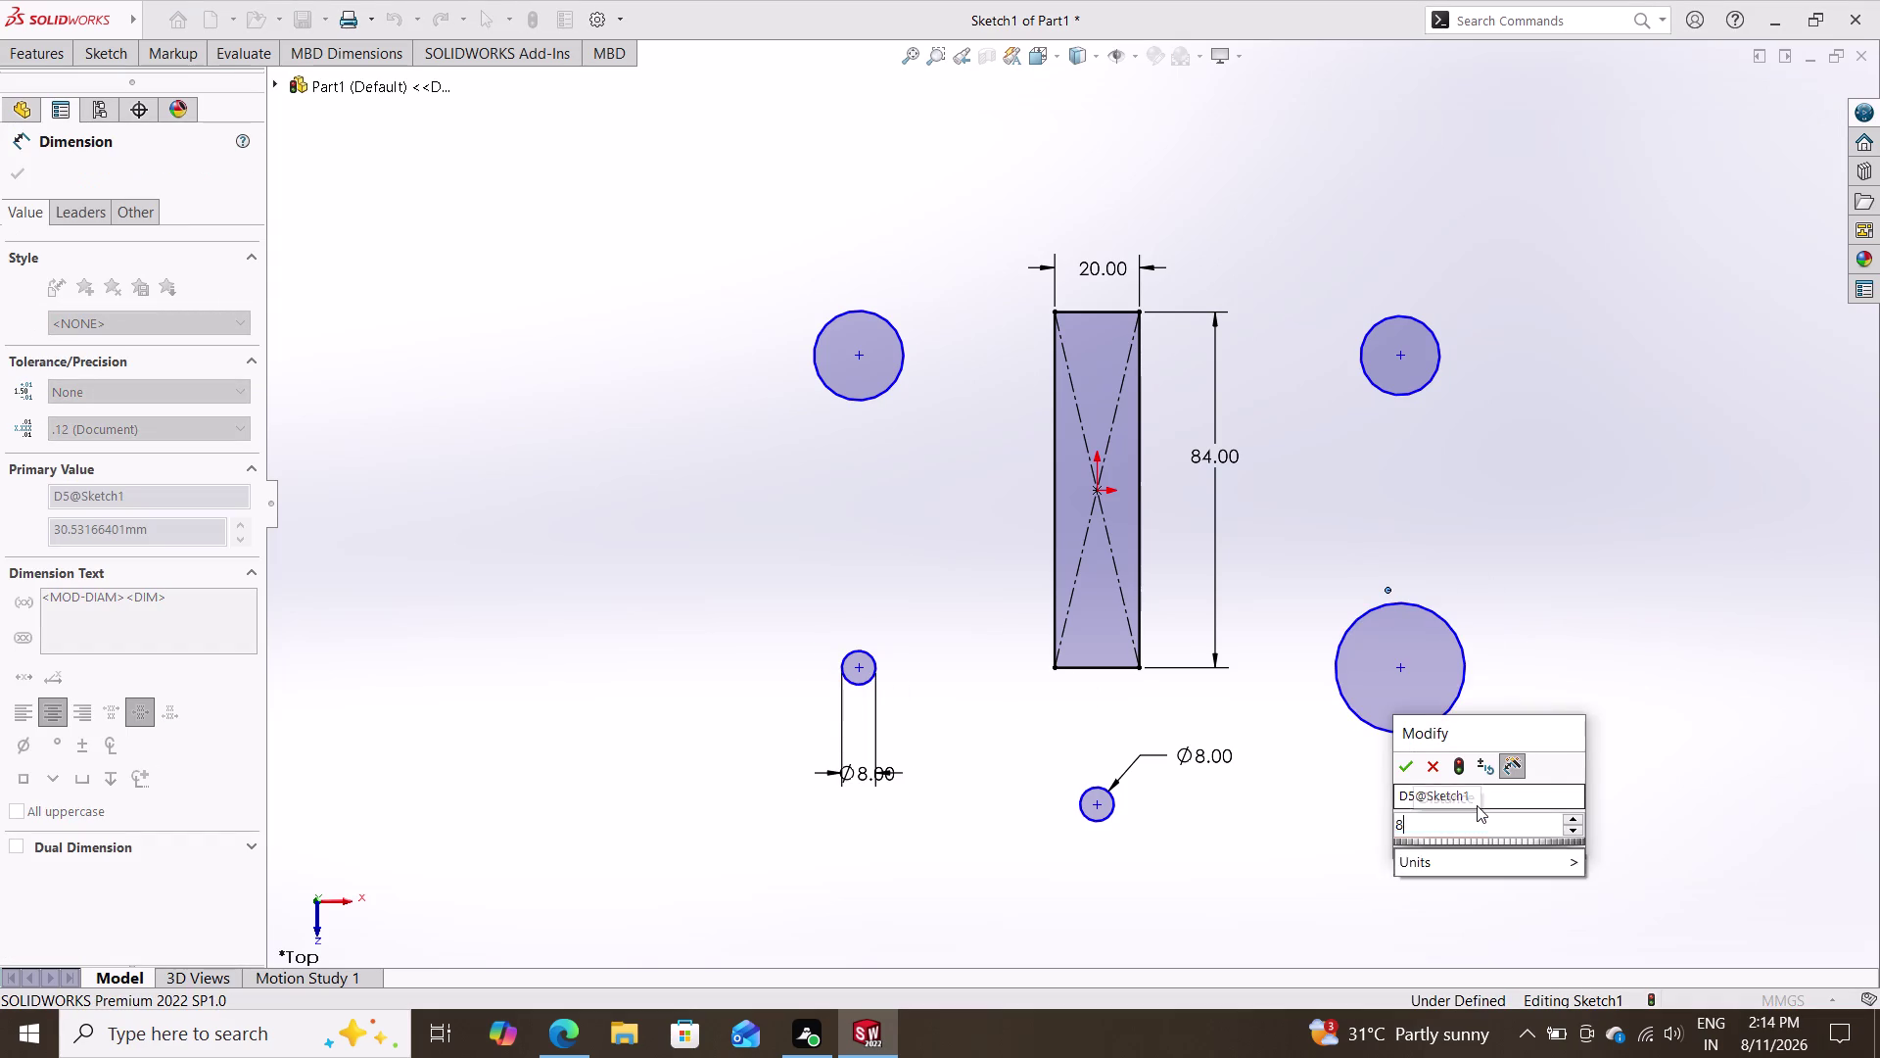
key(Return)
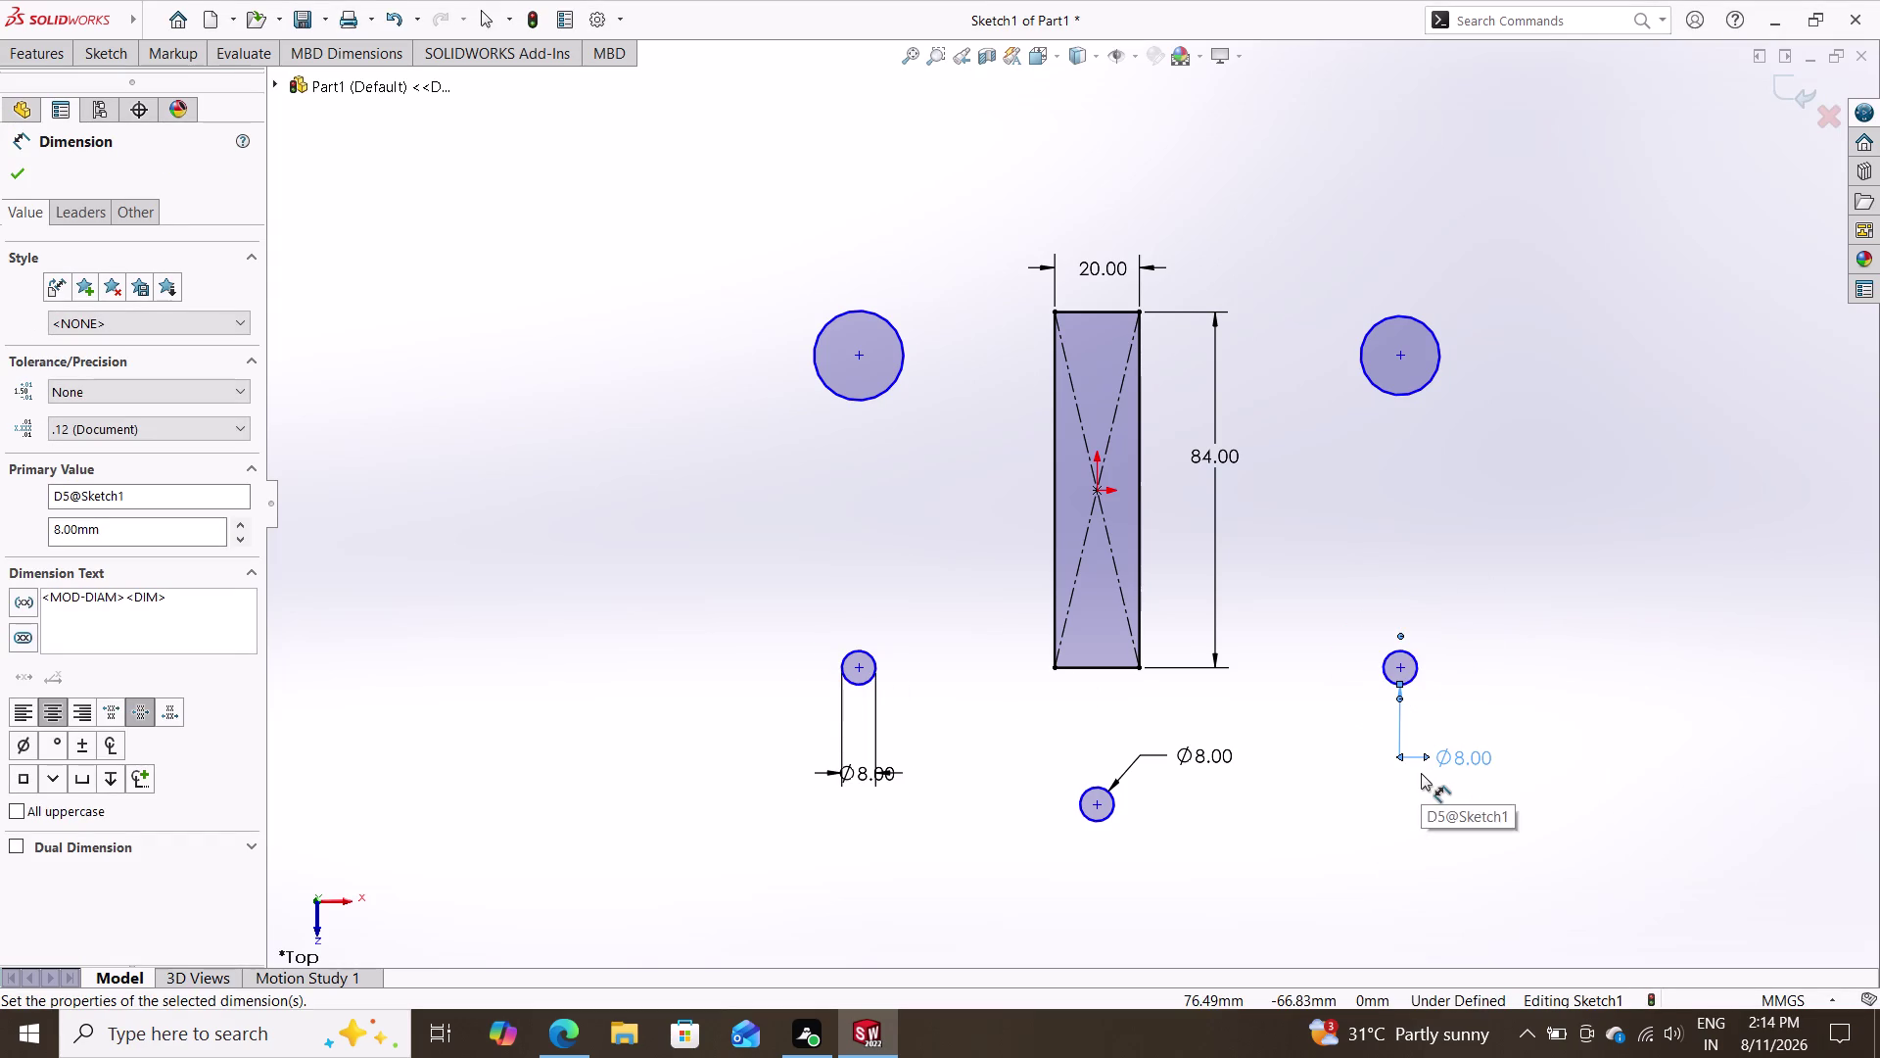
key(Escape)
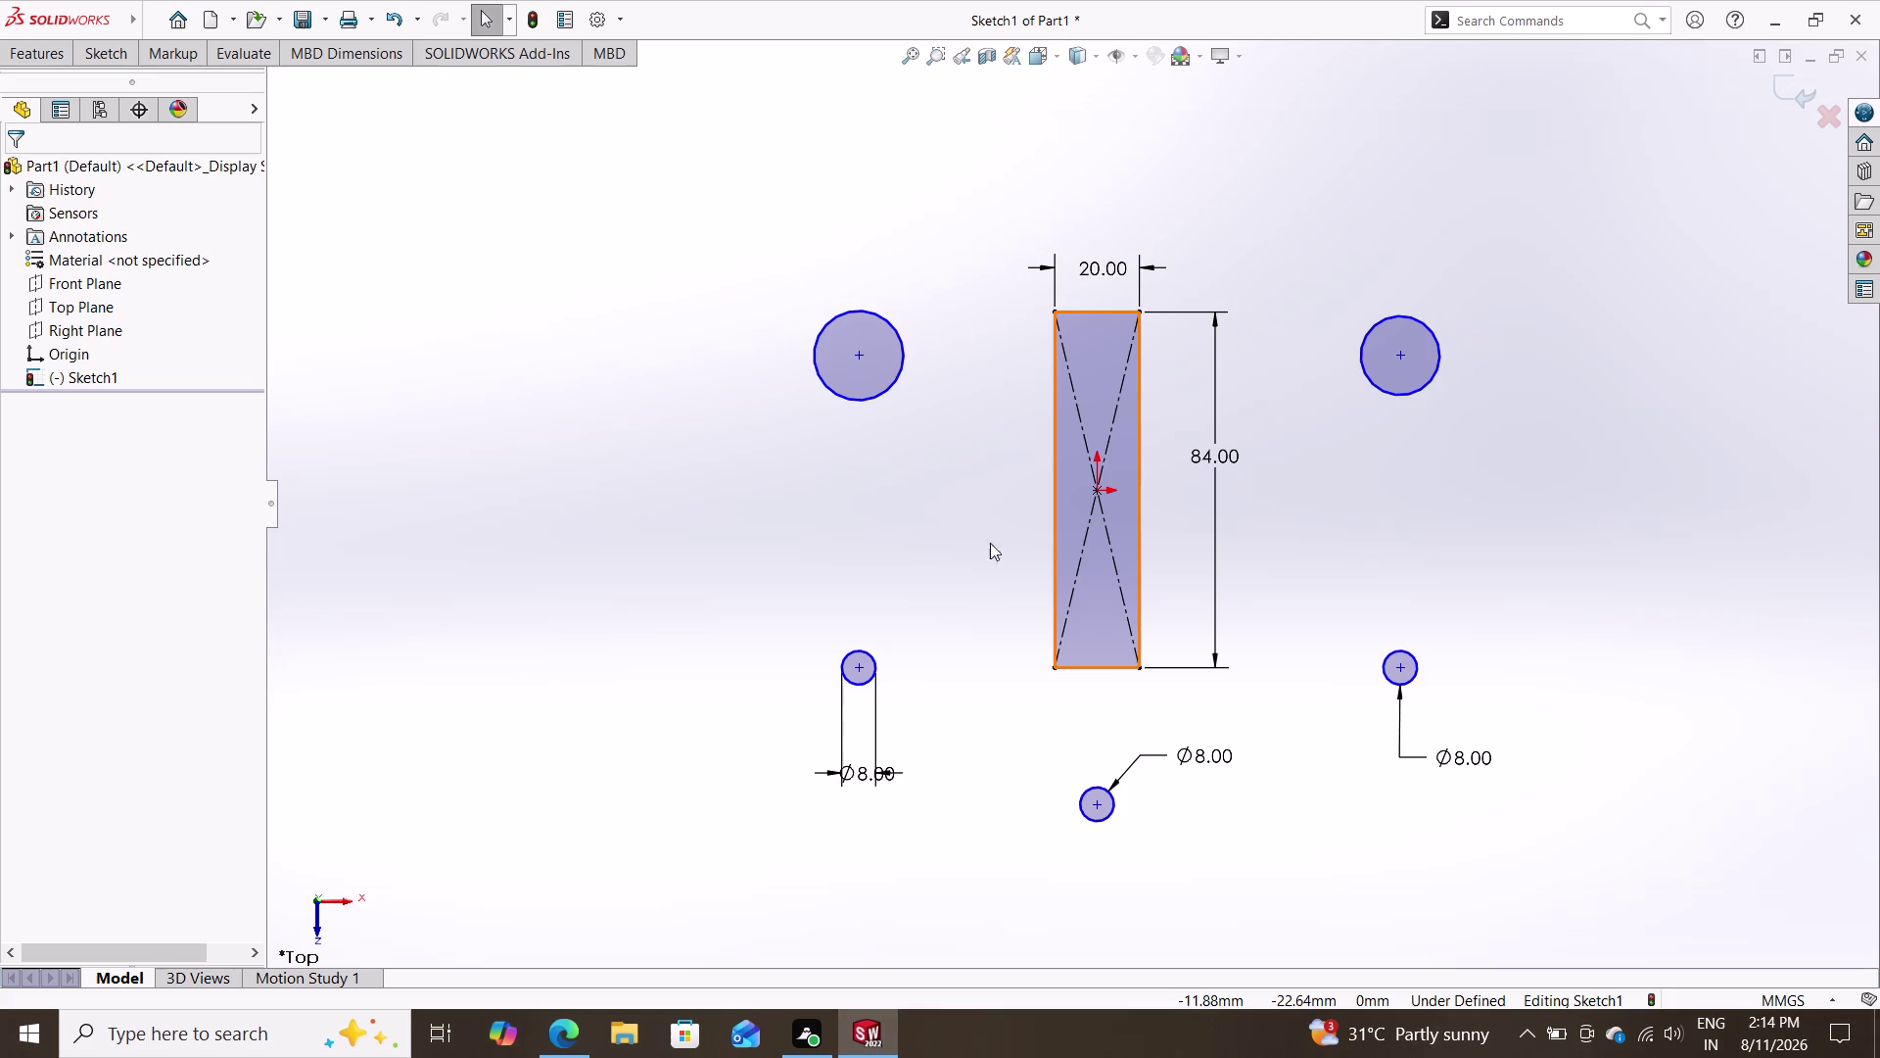
Set the upper left circle's diameter to 20 mm with Smart Dimension.
click(92, 53)
click(829, 389)
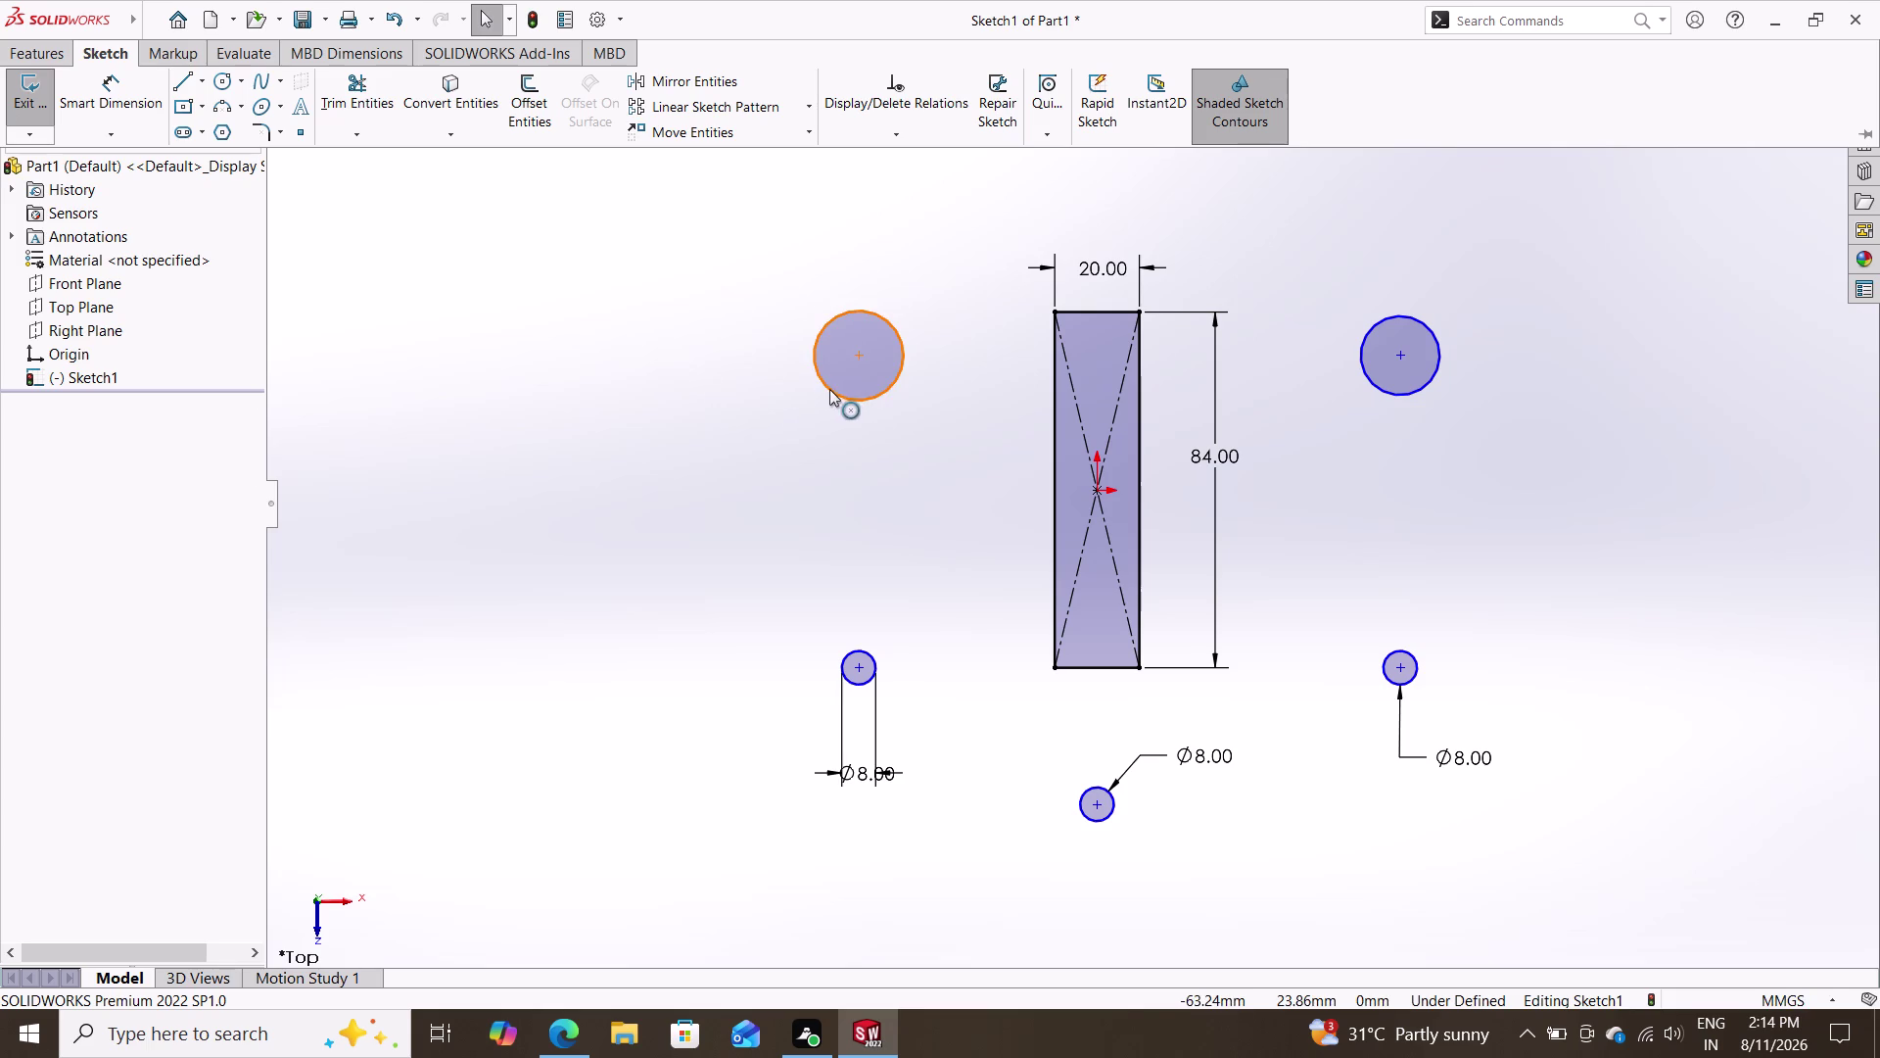
click(126, 98)
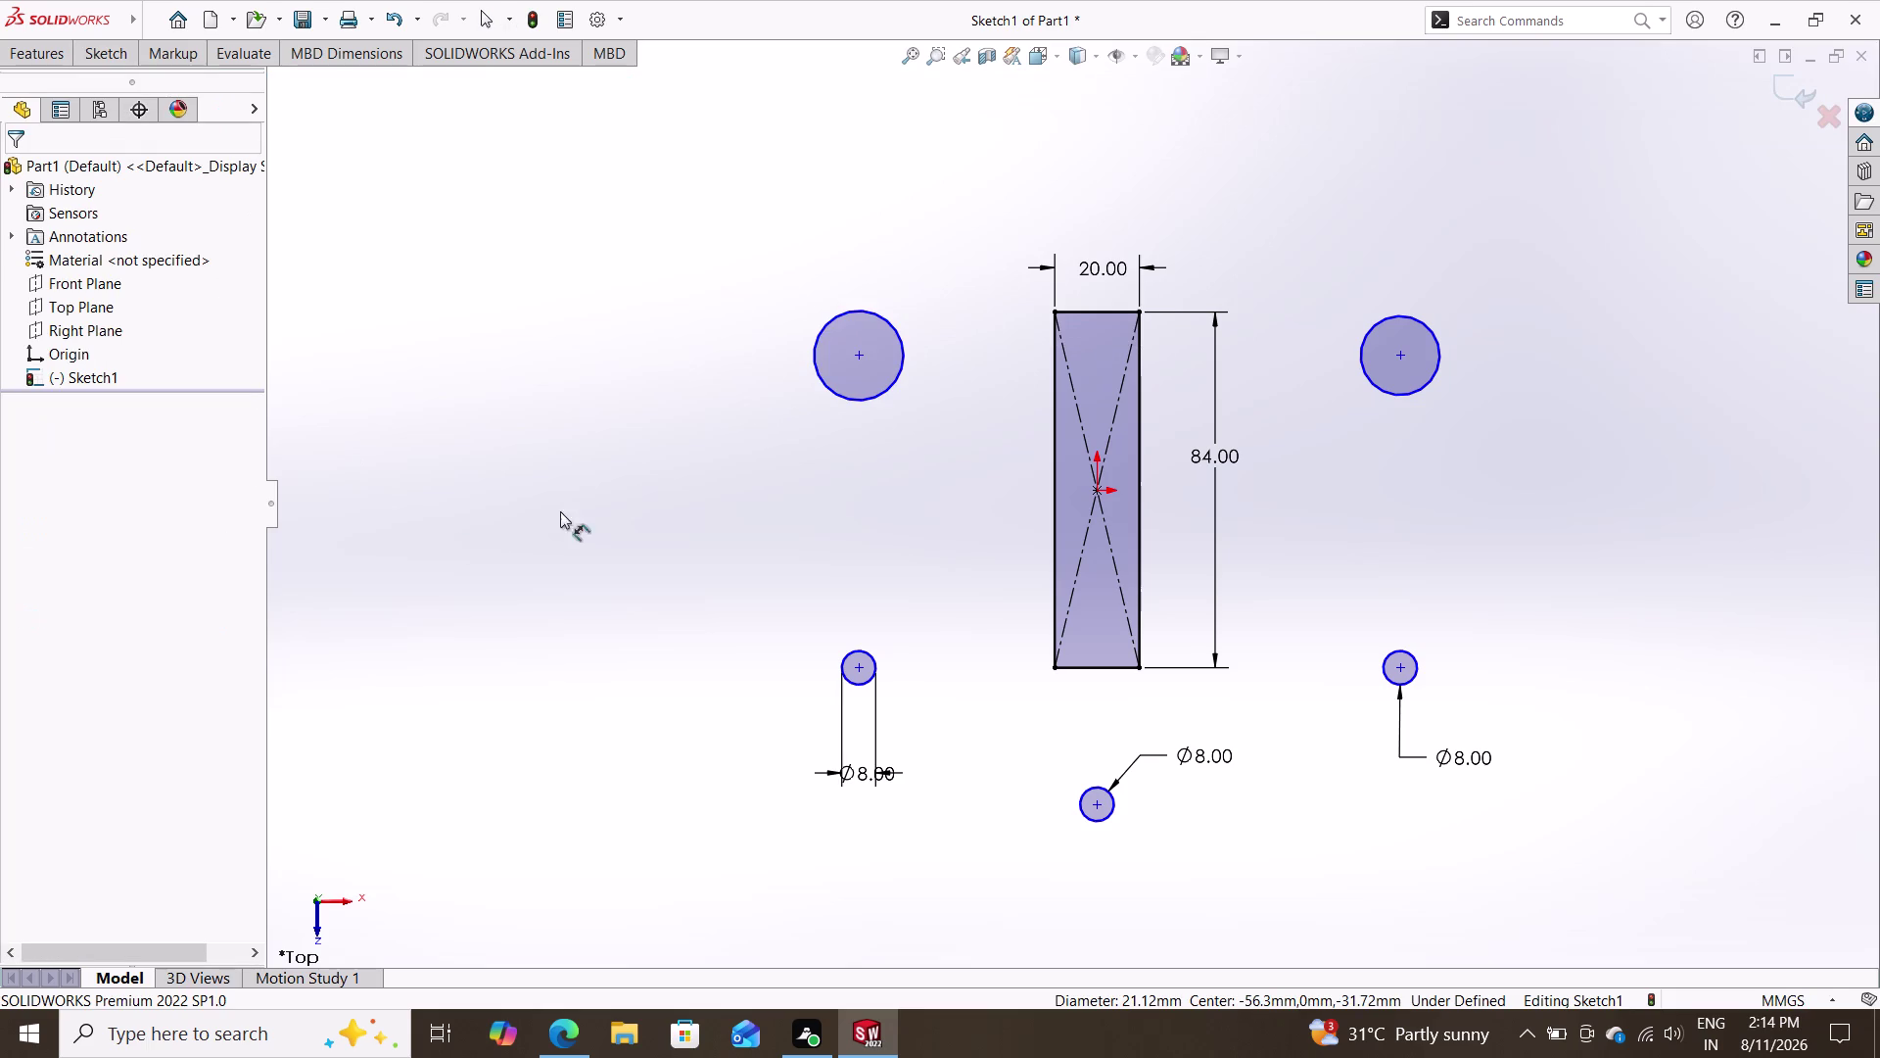
click(838, 395)
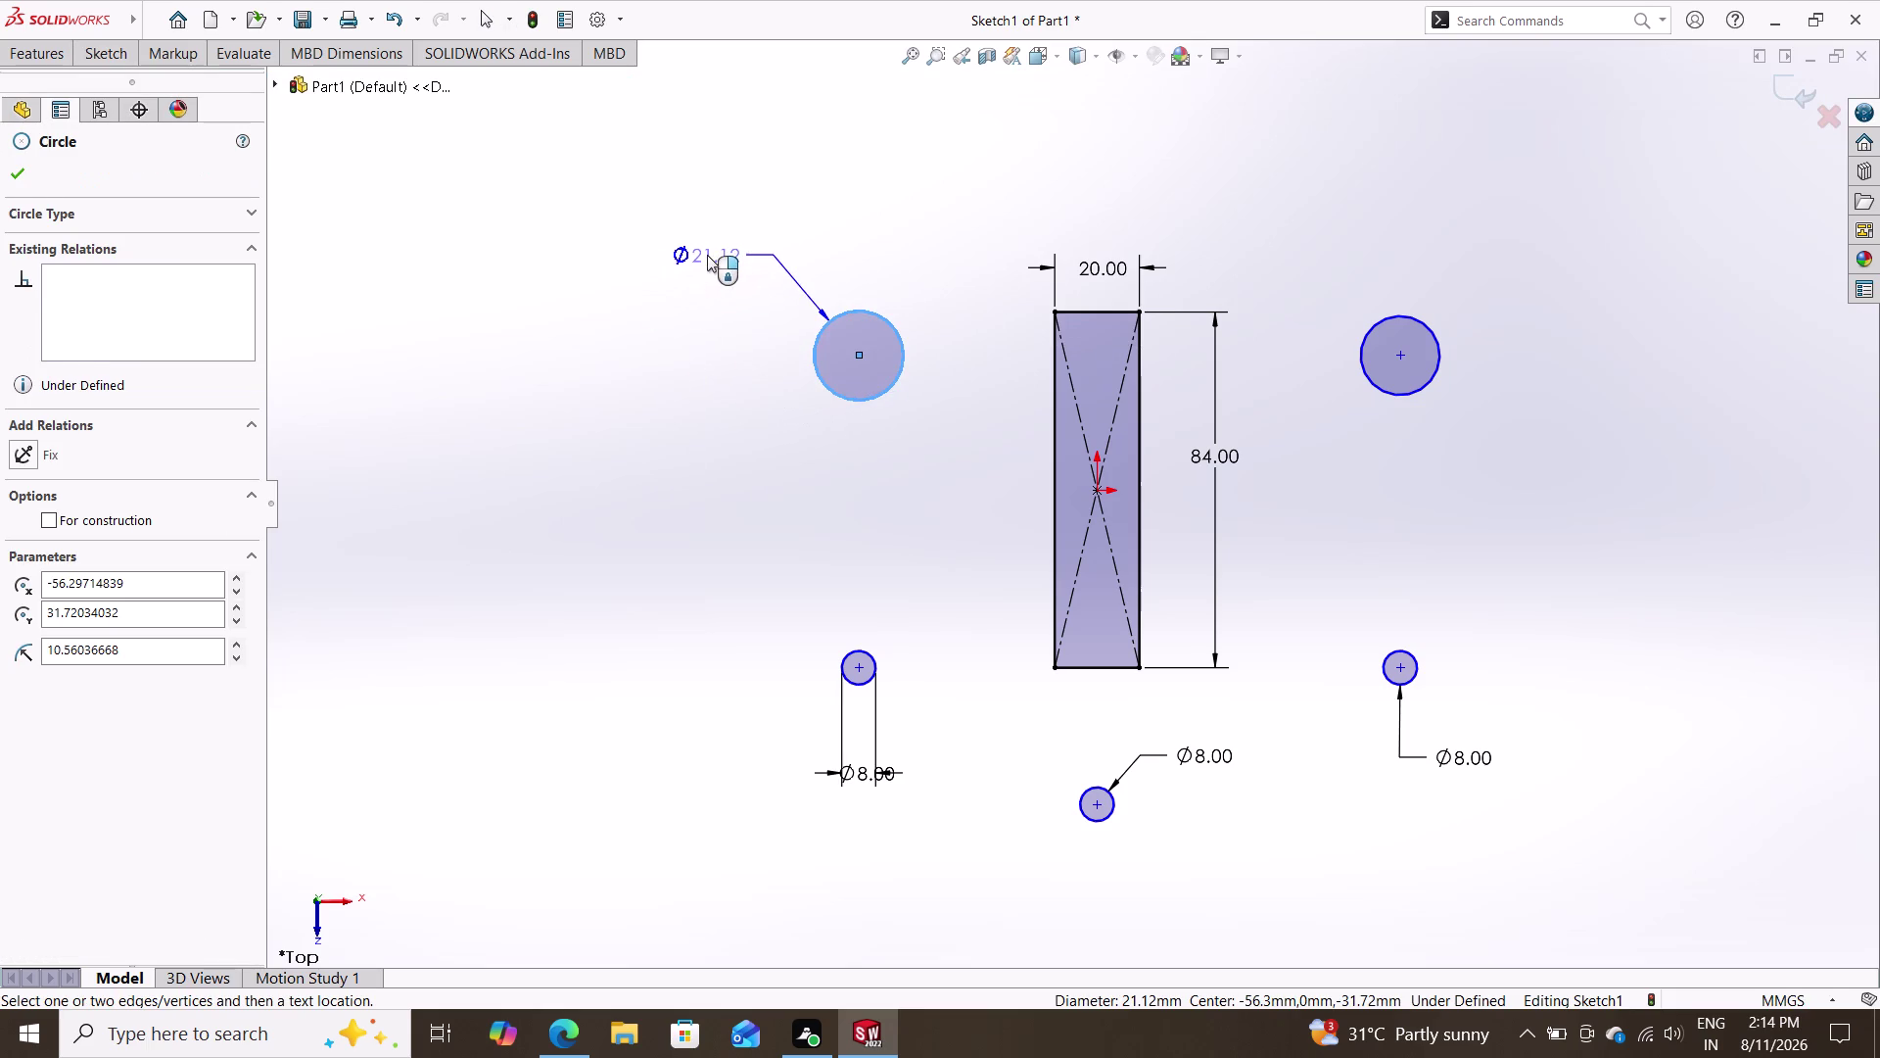
click(707, 255)
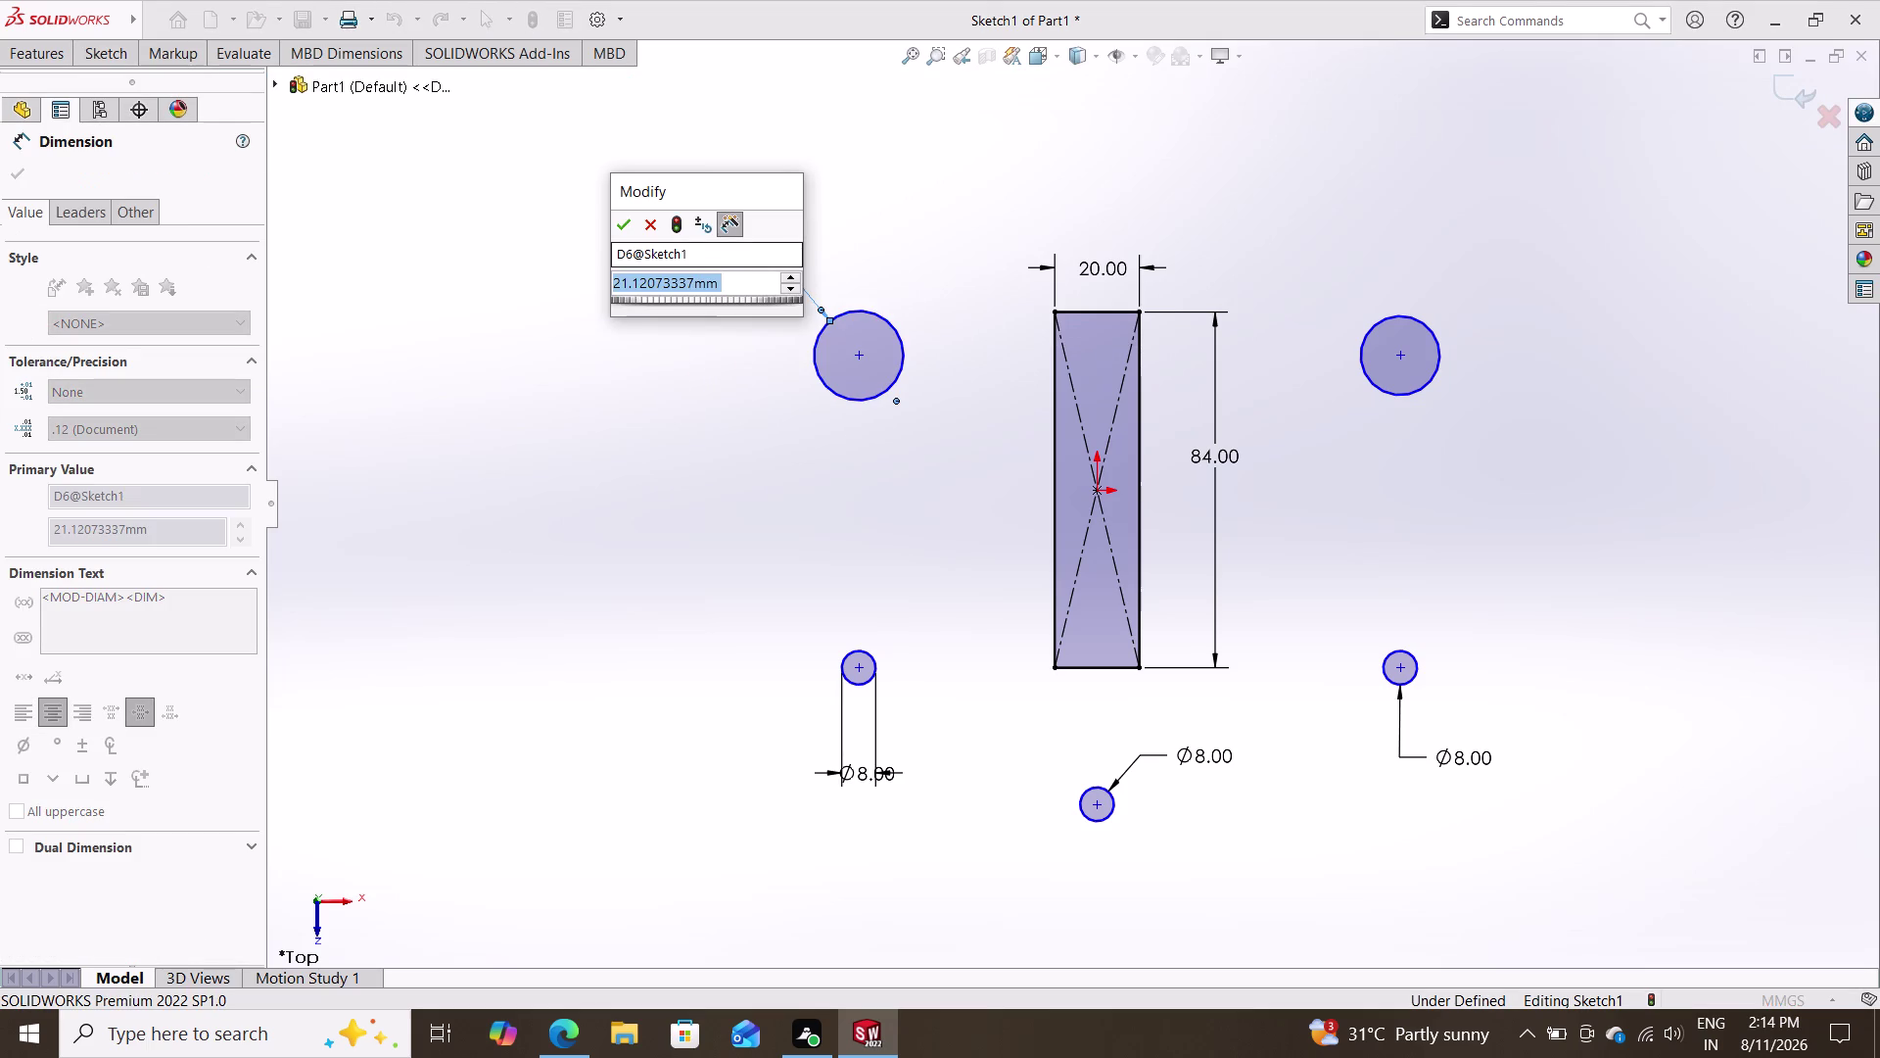
text(20)
key(Return)
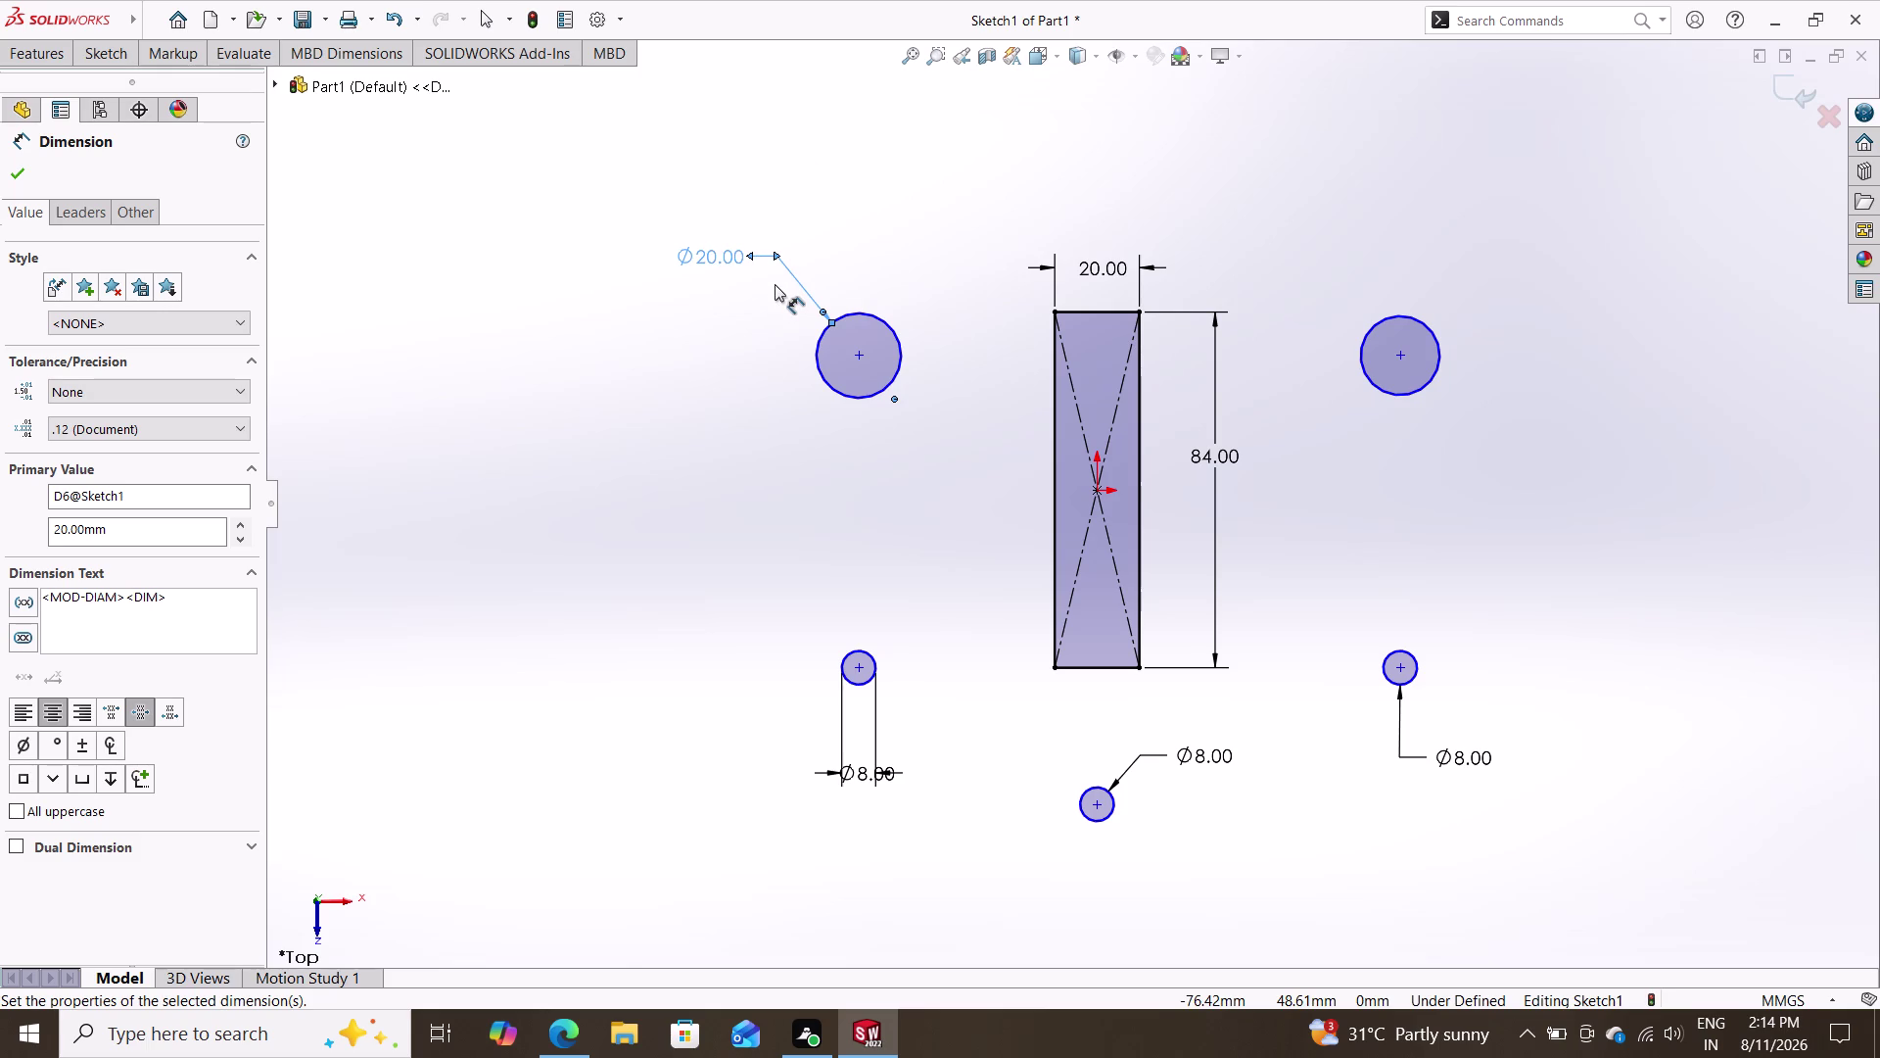
key(Escape)
click(905, 347)
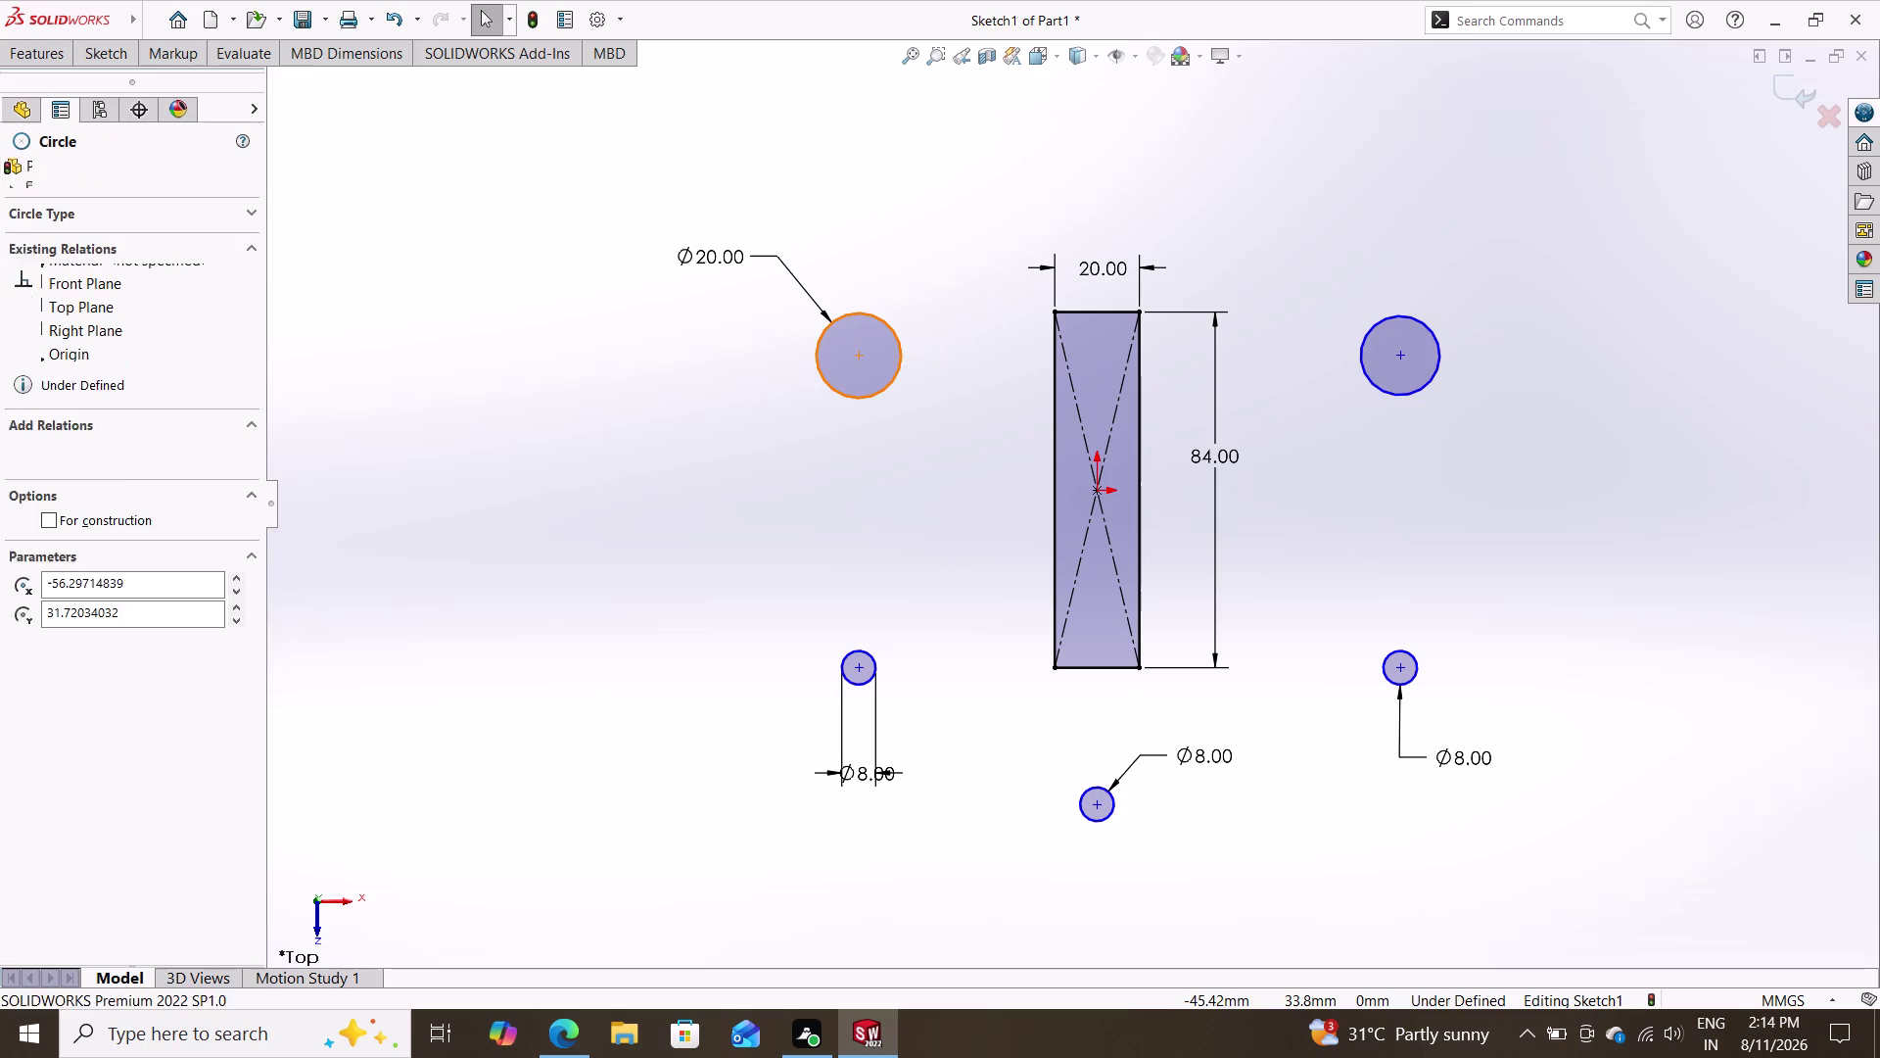
Add an Equal relation between the upper left and upper right circles.
click(1433, 382)
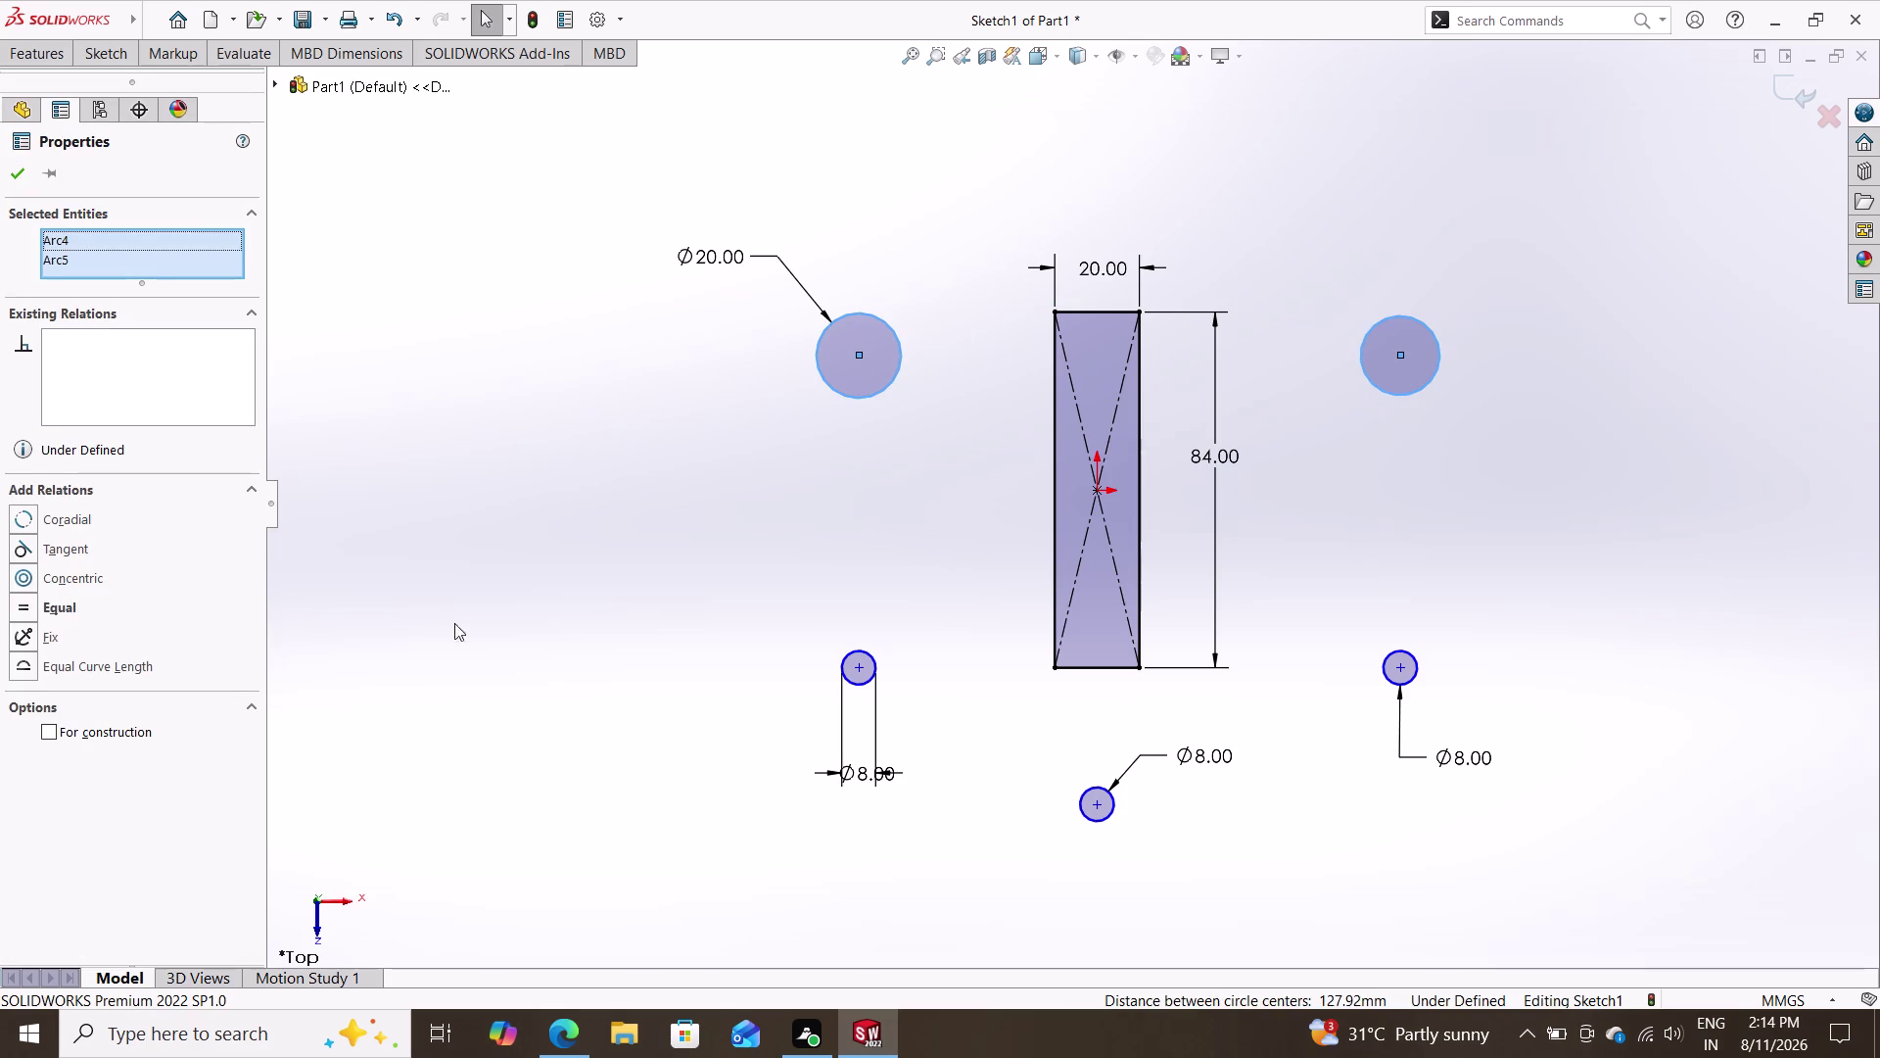
click(51, 615)
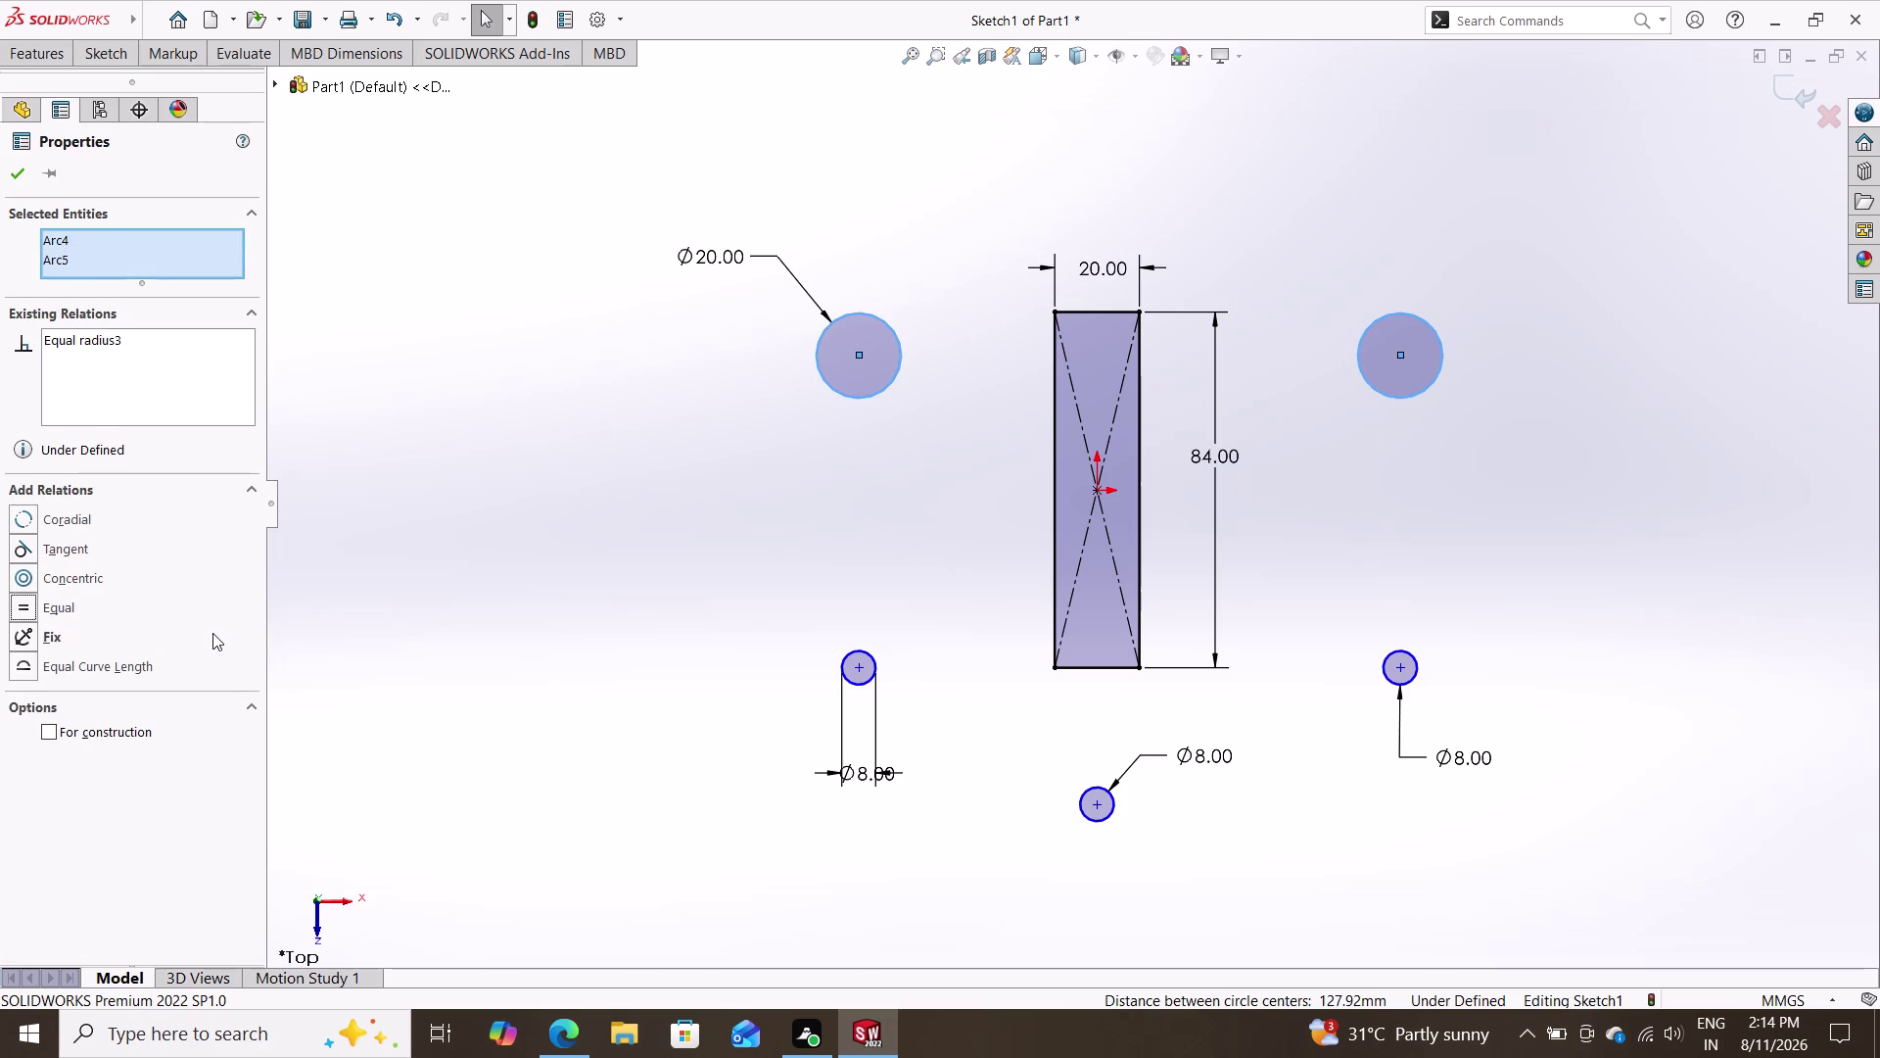
key(Escape)
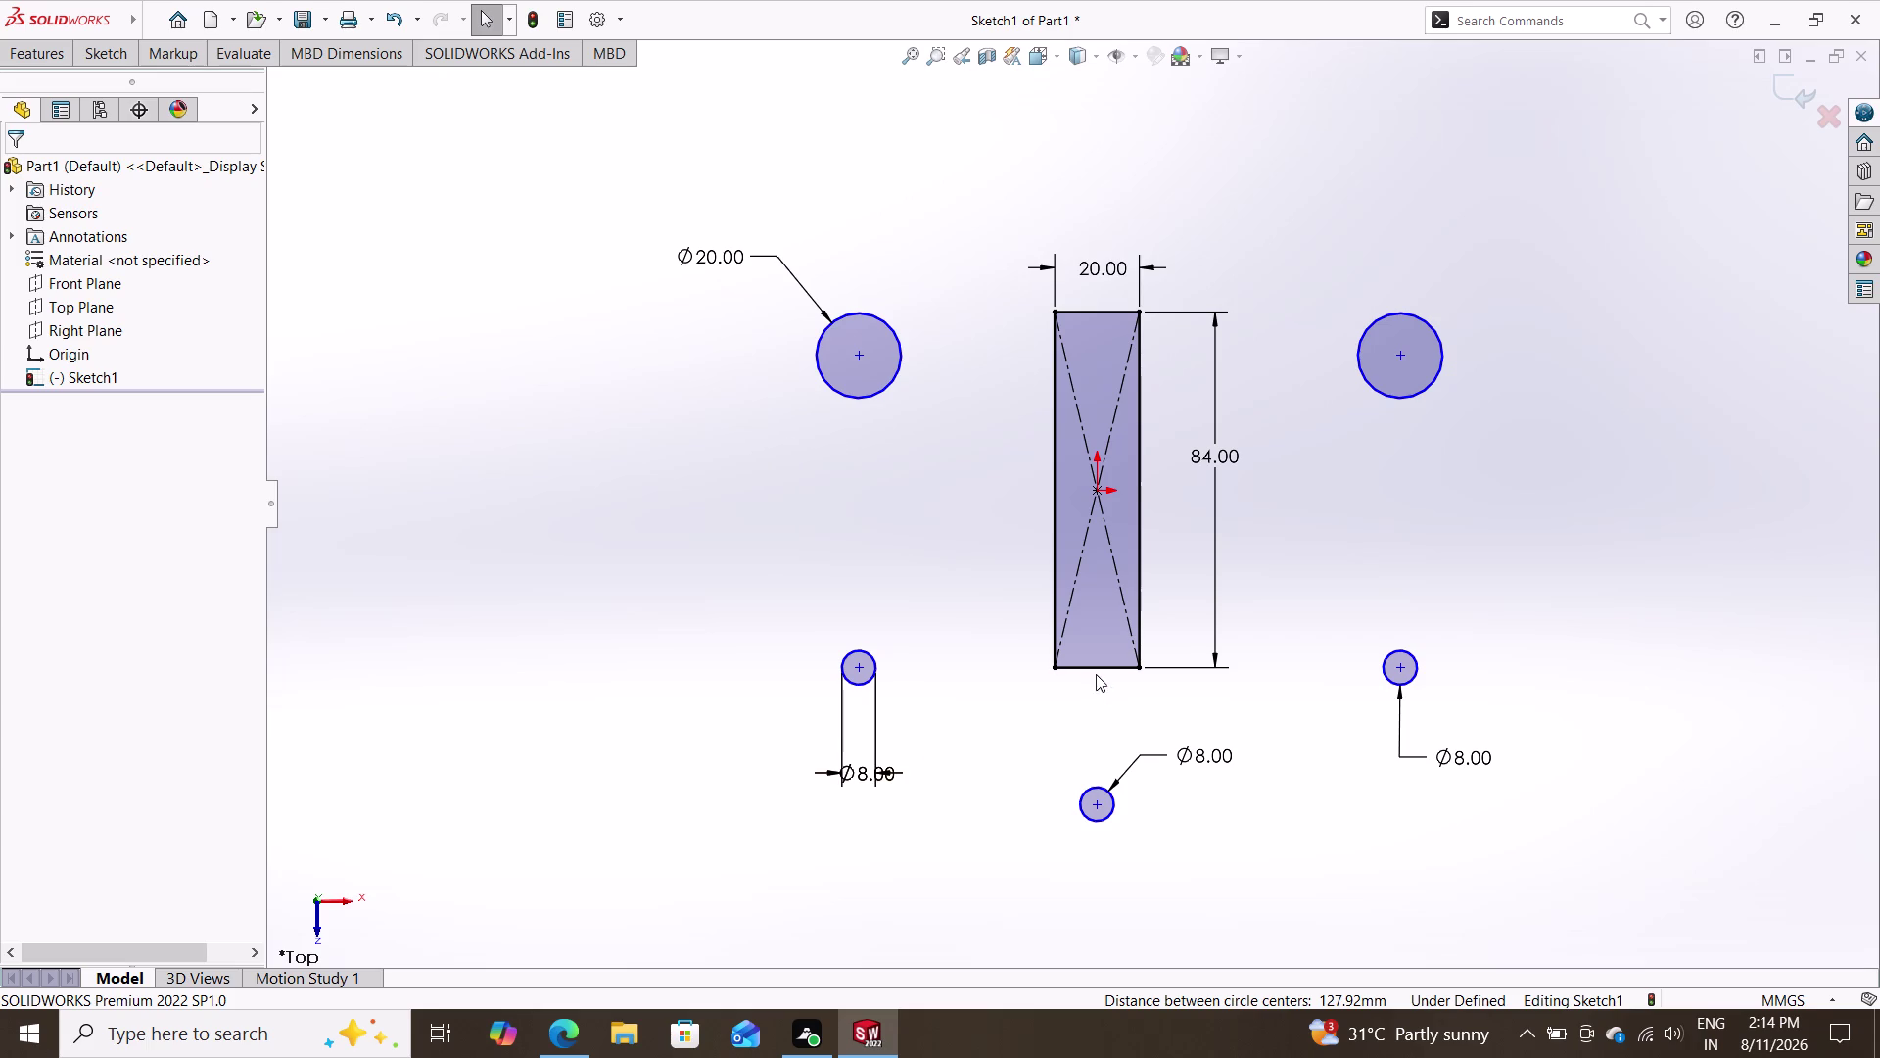
Try dimensioning the rectangle's bottom edge and bottom circle centre, then cancel.
click(96, 57)
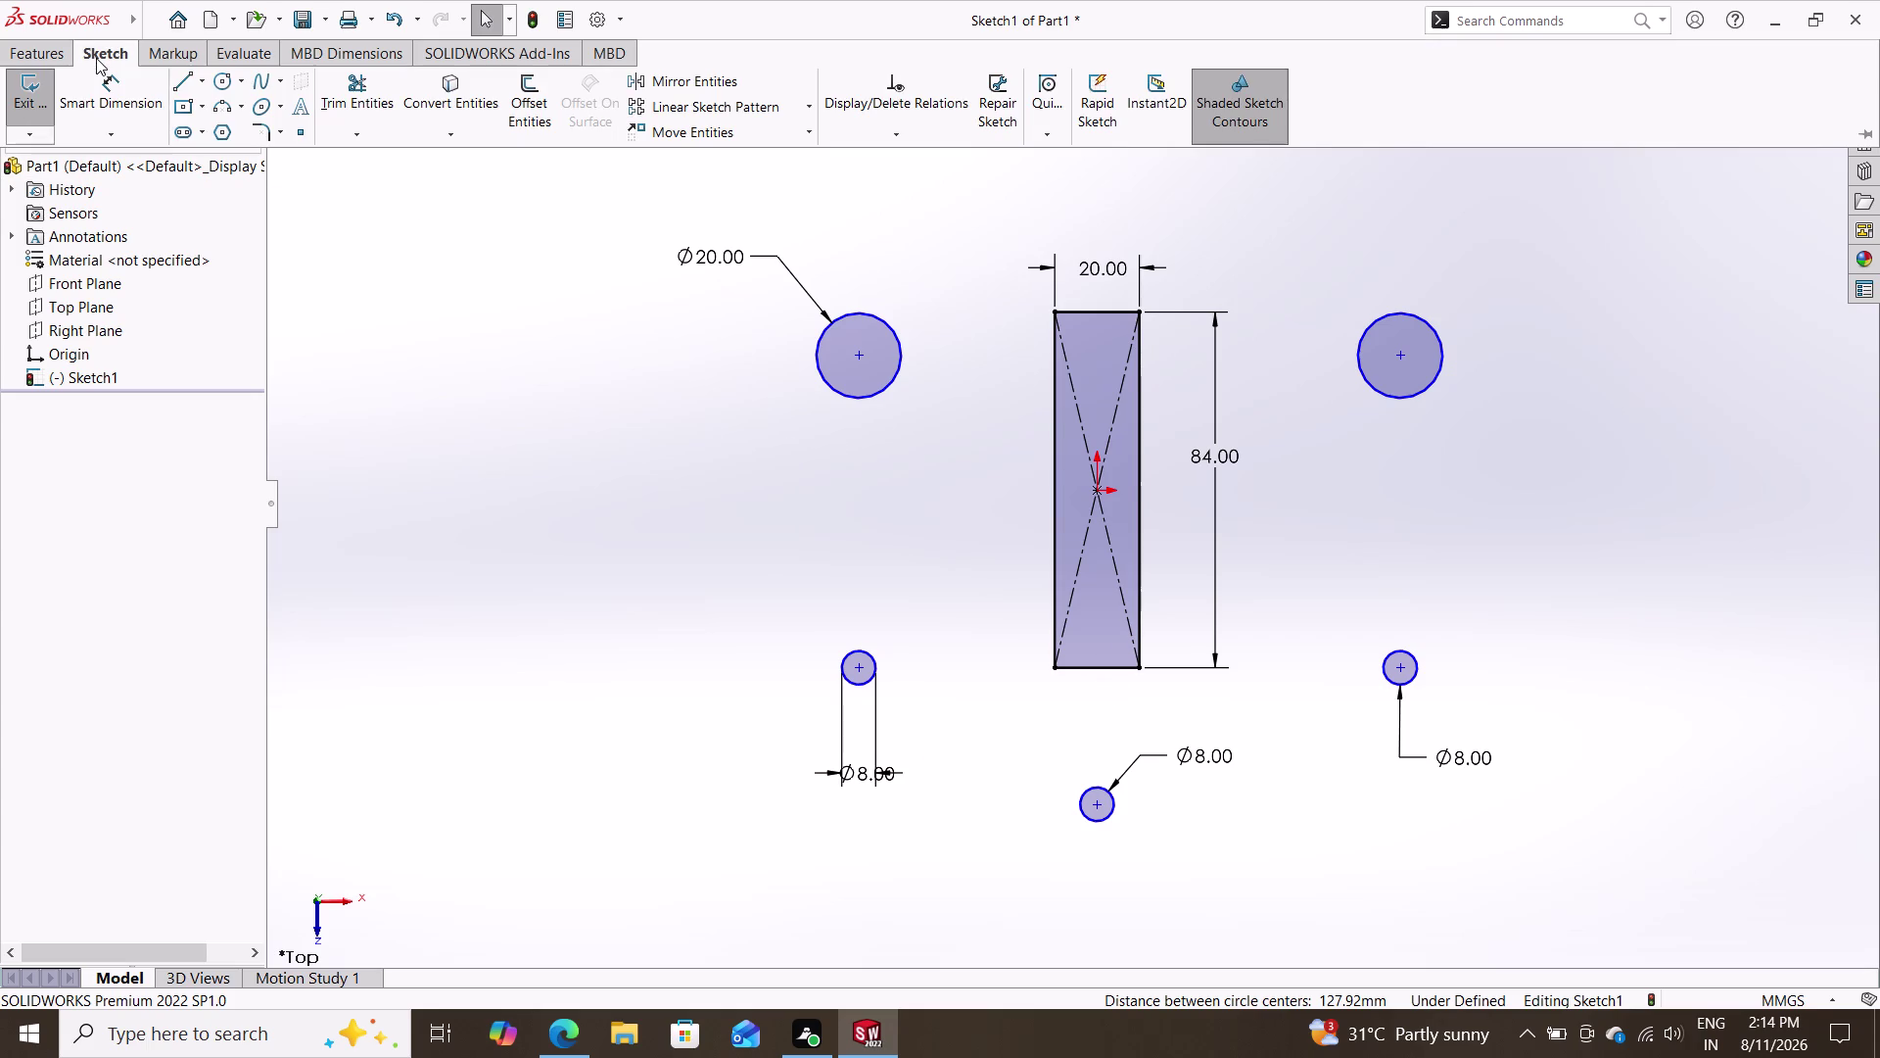
click(134, 92)
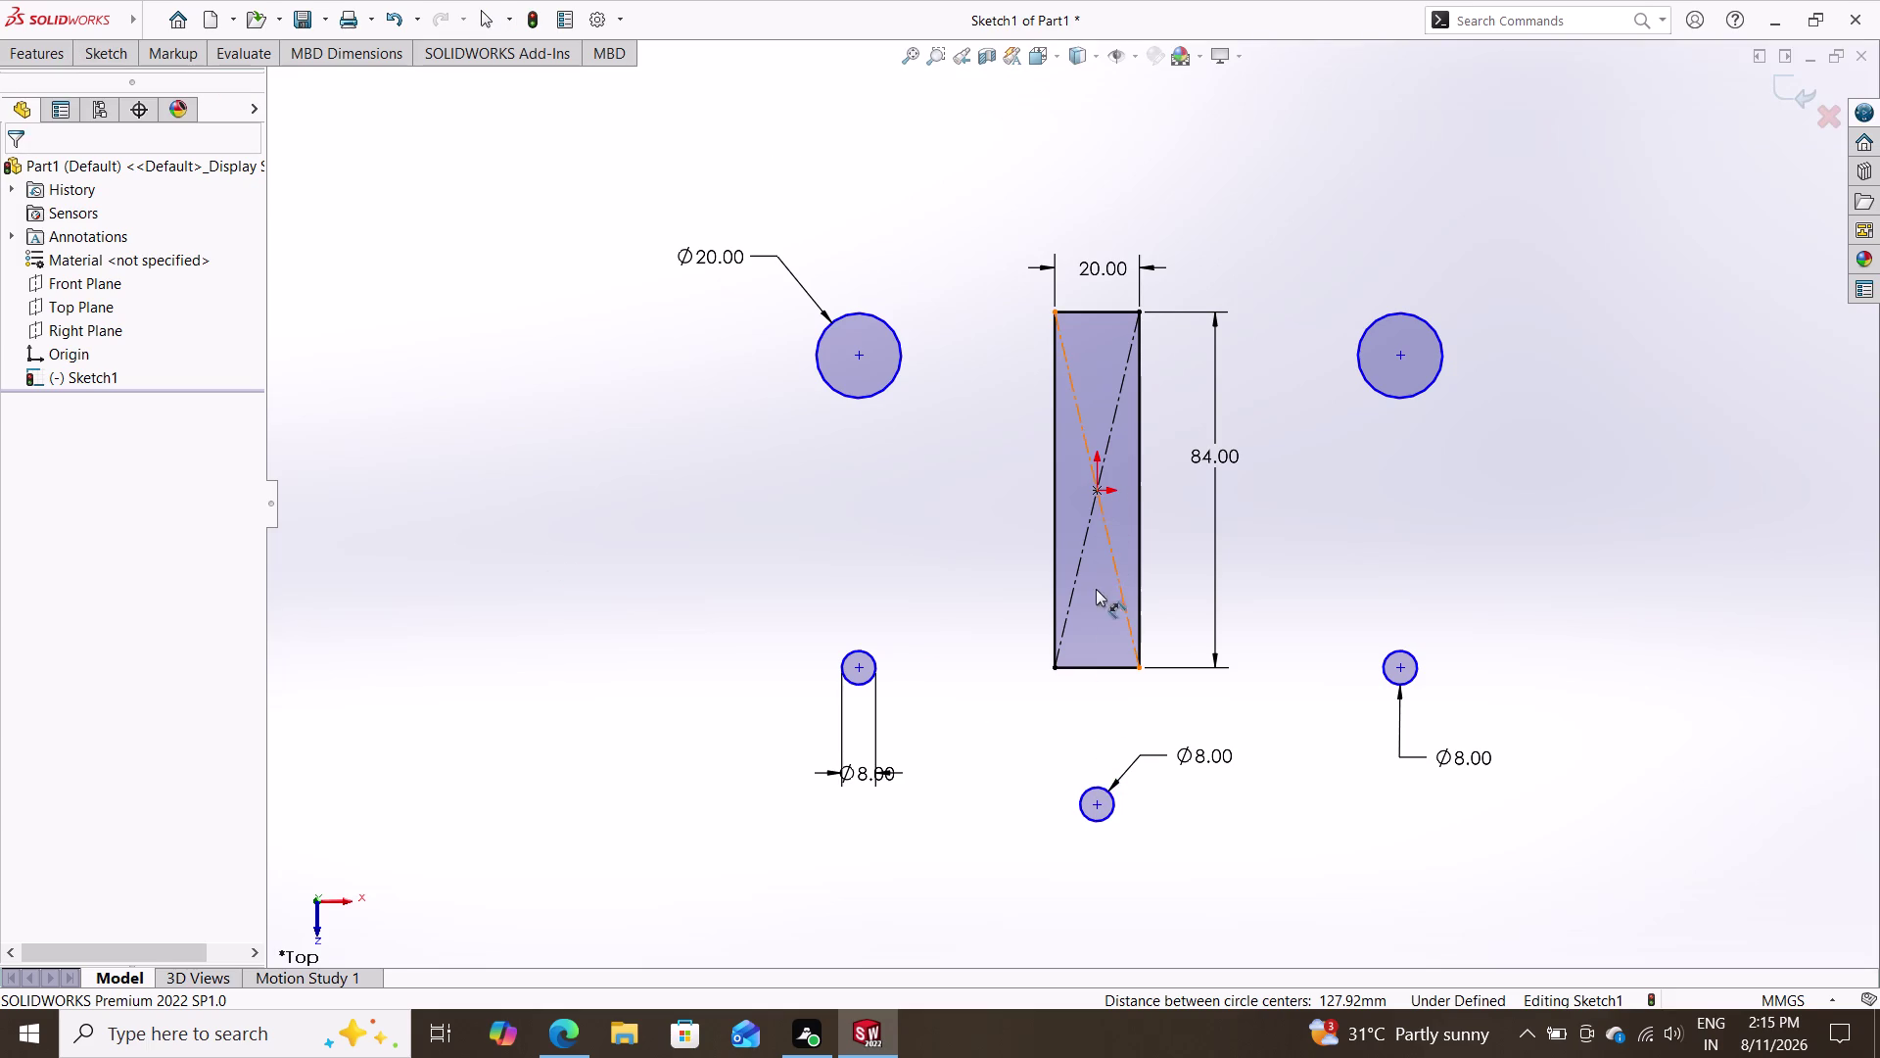
click(1100, 662)
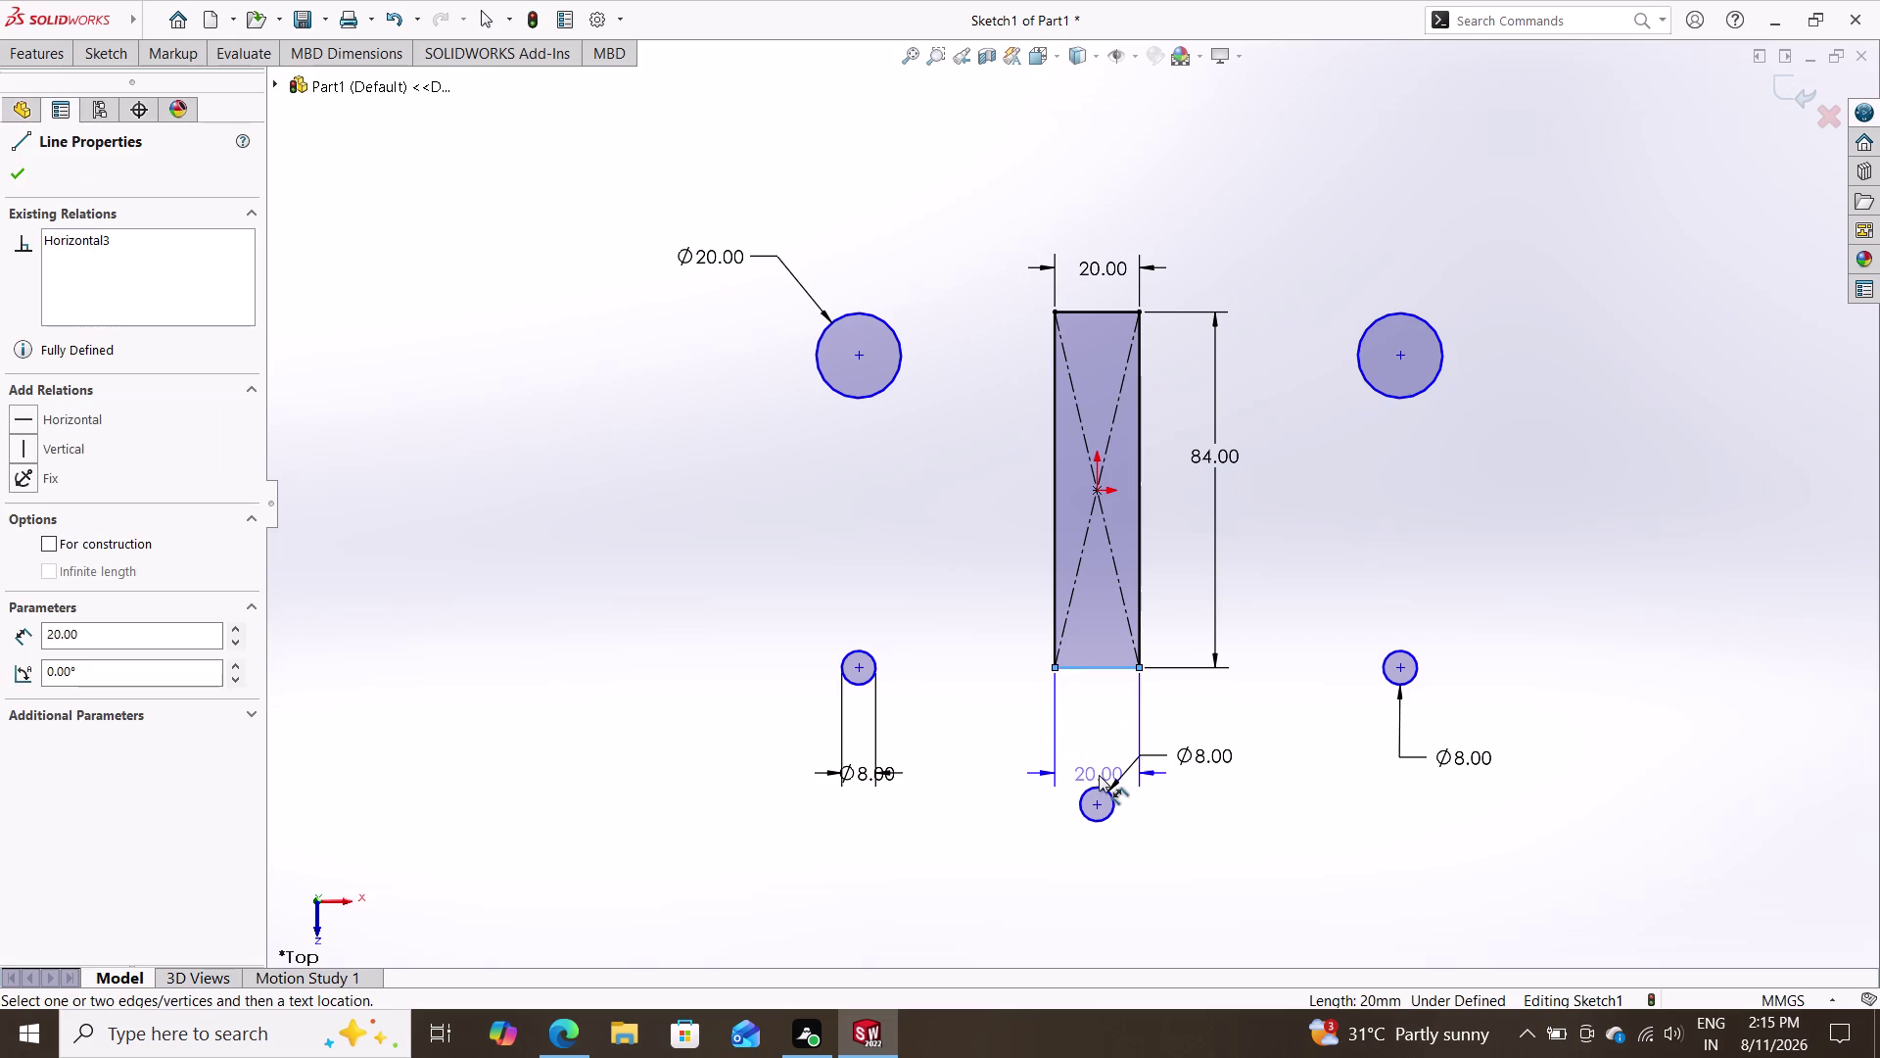
key(Escape)
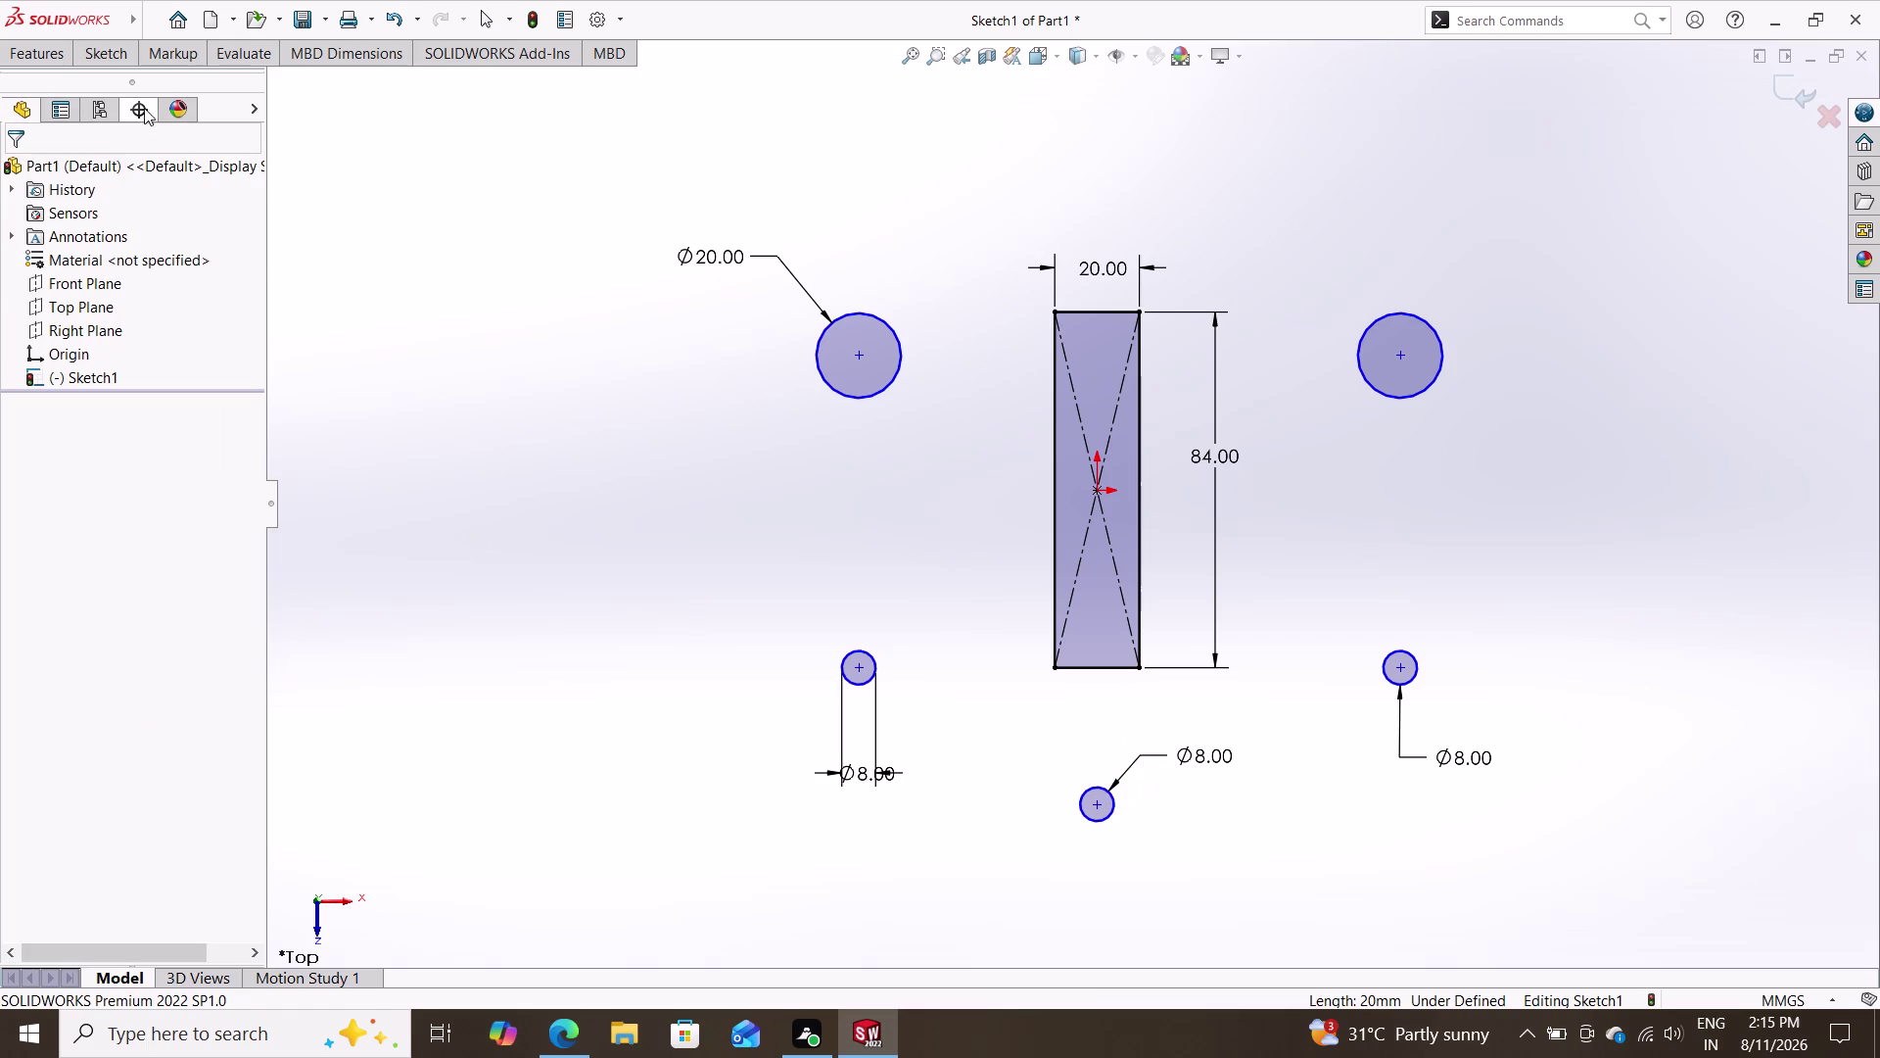
click(112, 56)
click(128, 103)
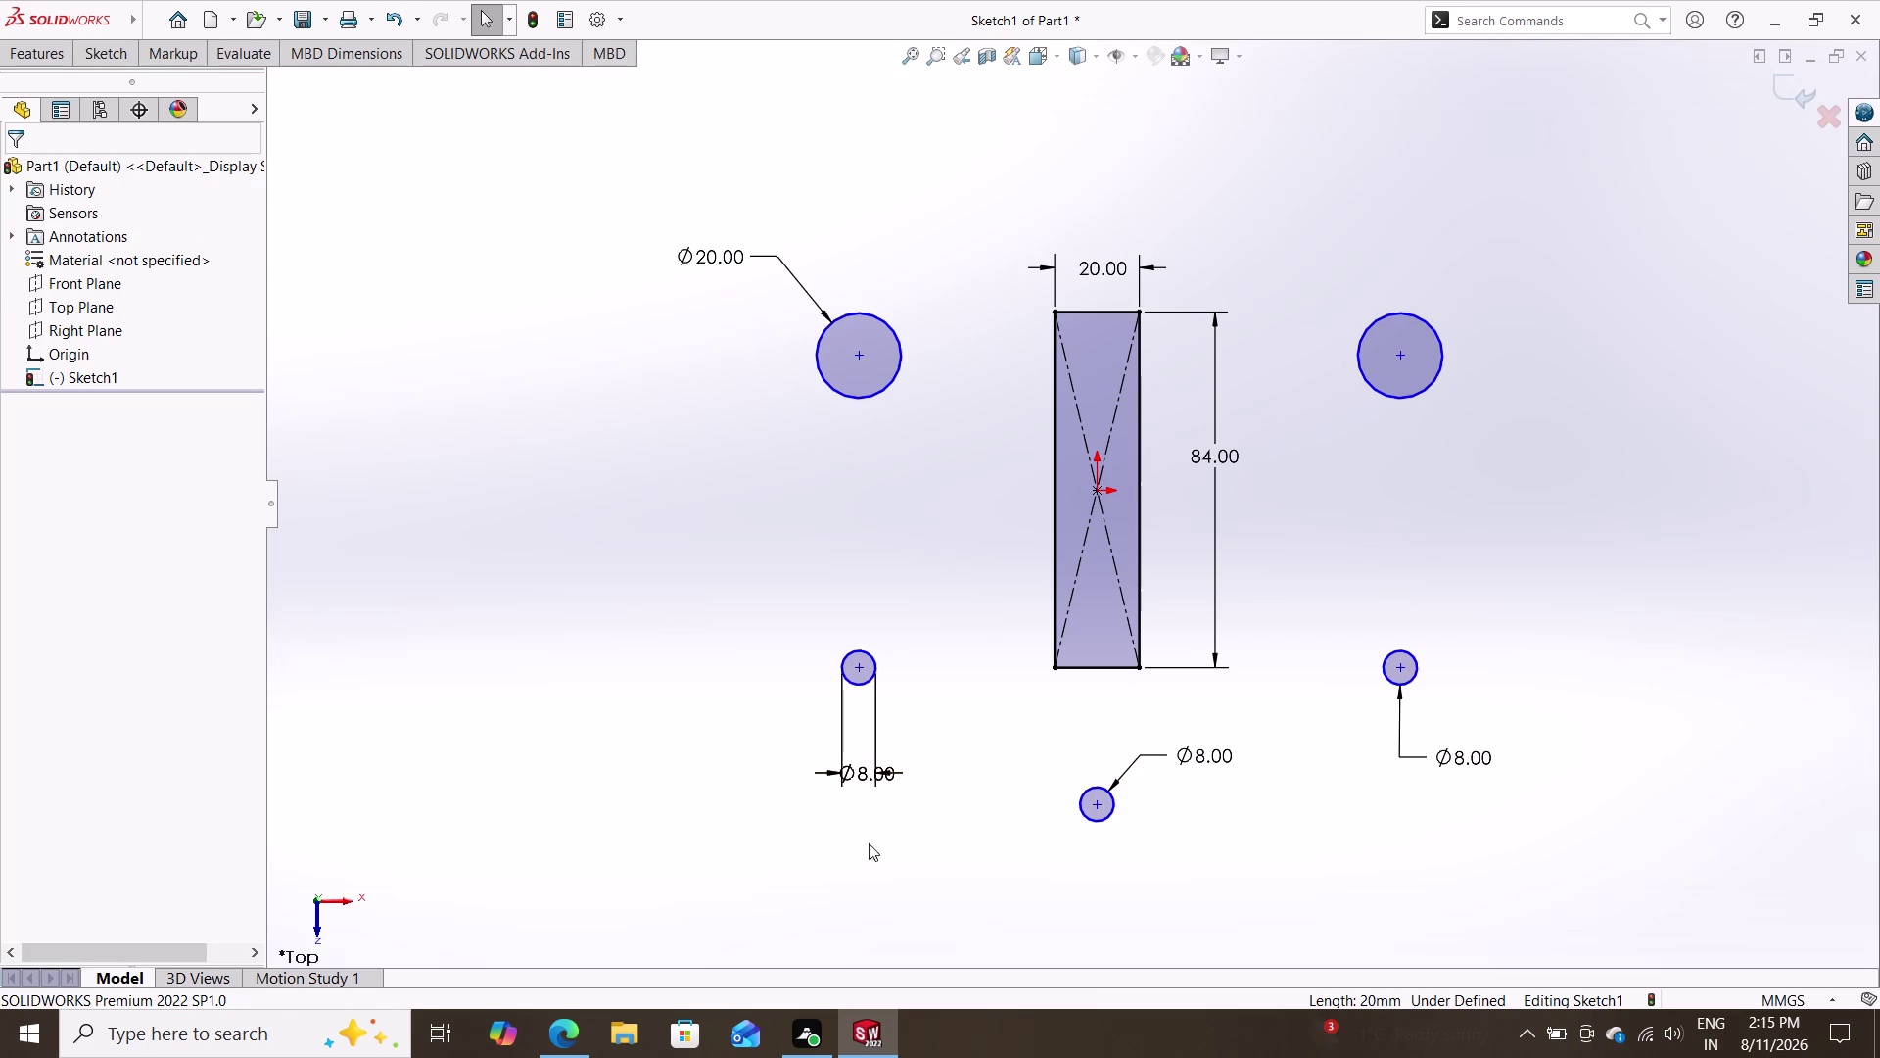
click(1093, 807)
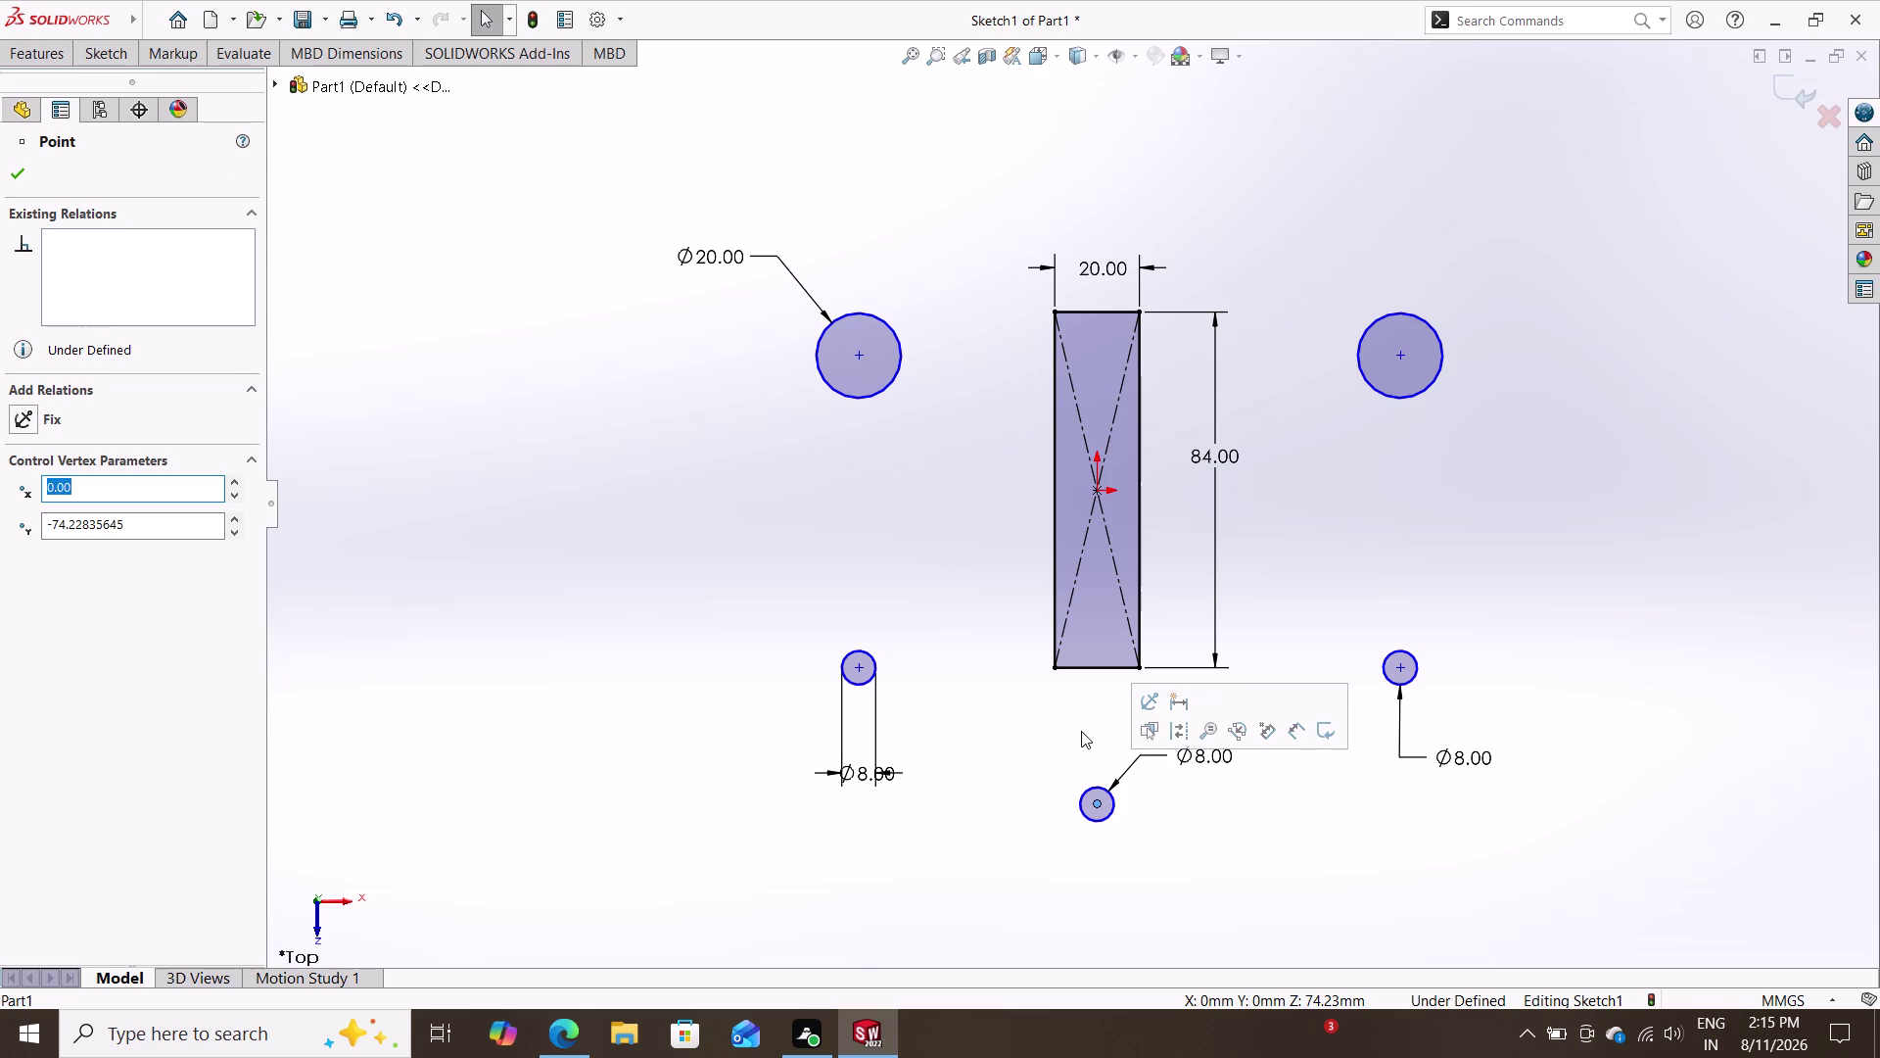
key(Escape)
key(Escape)
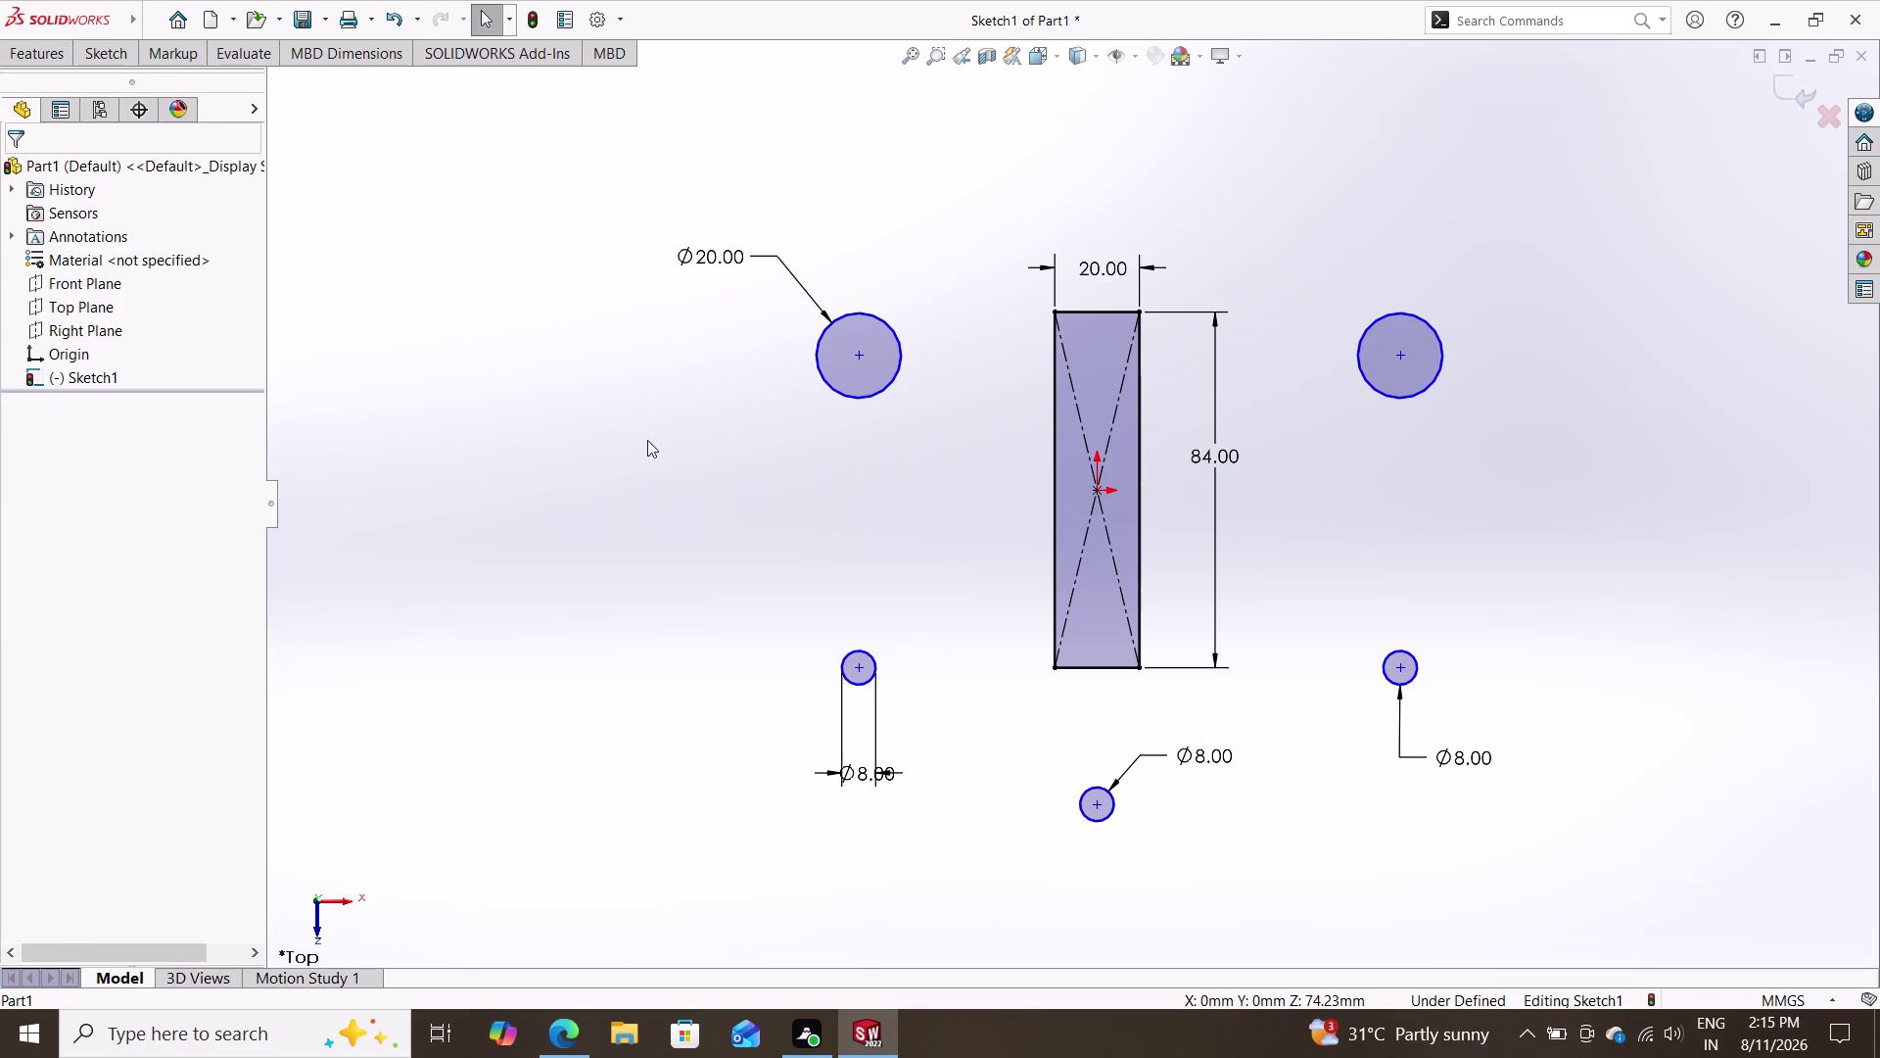
Dimension the bottom circle's centre 30 mm below the rectangle's bottom edge.
click(126, 43)
click(125, 79)
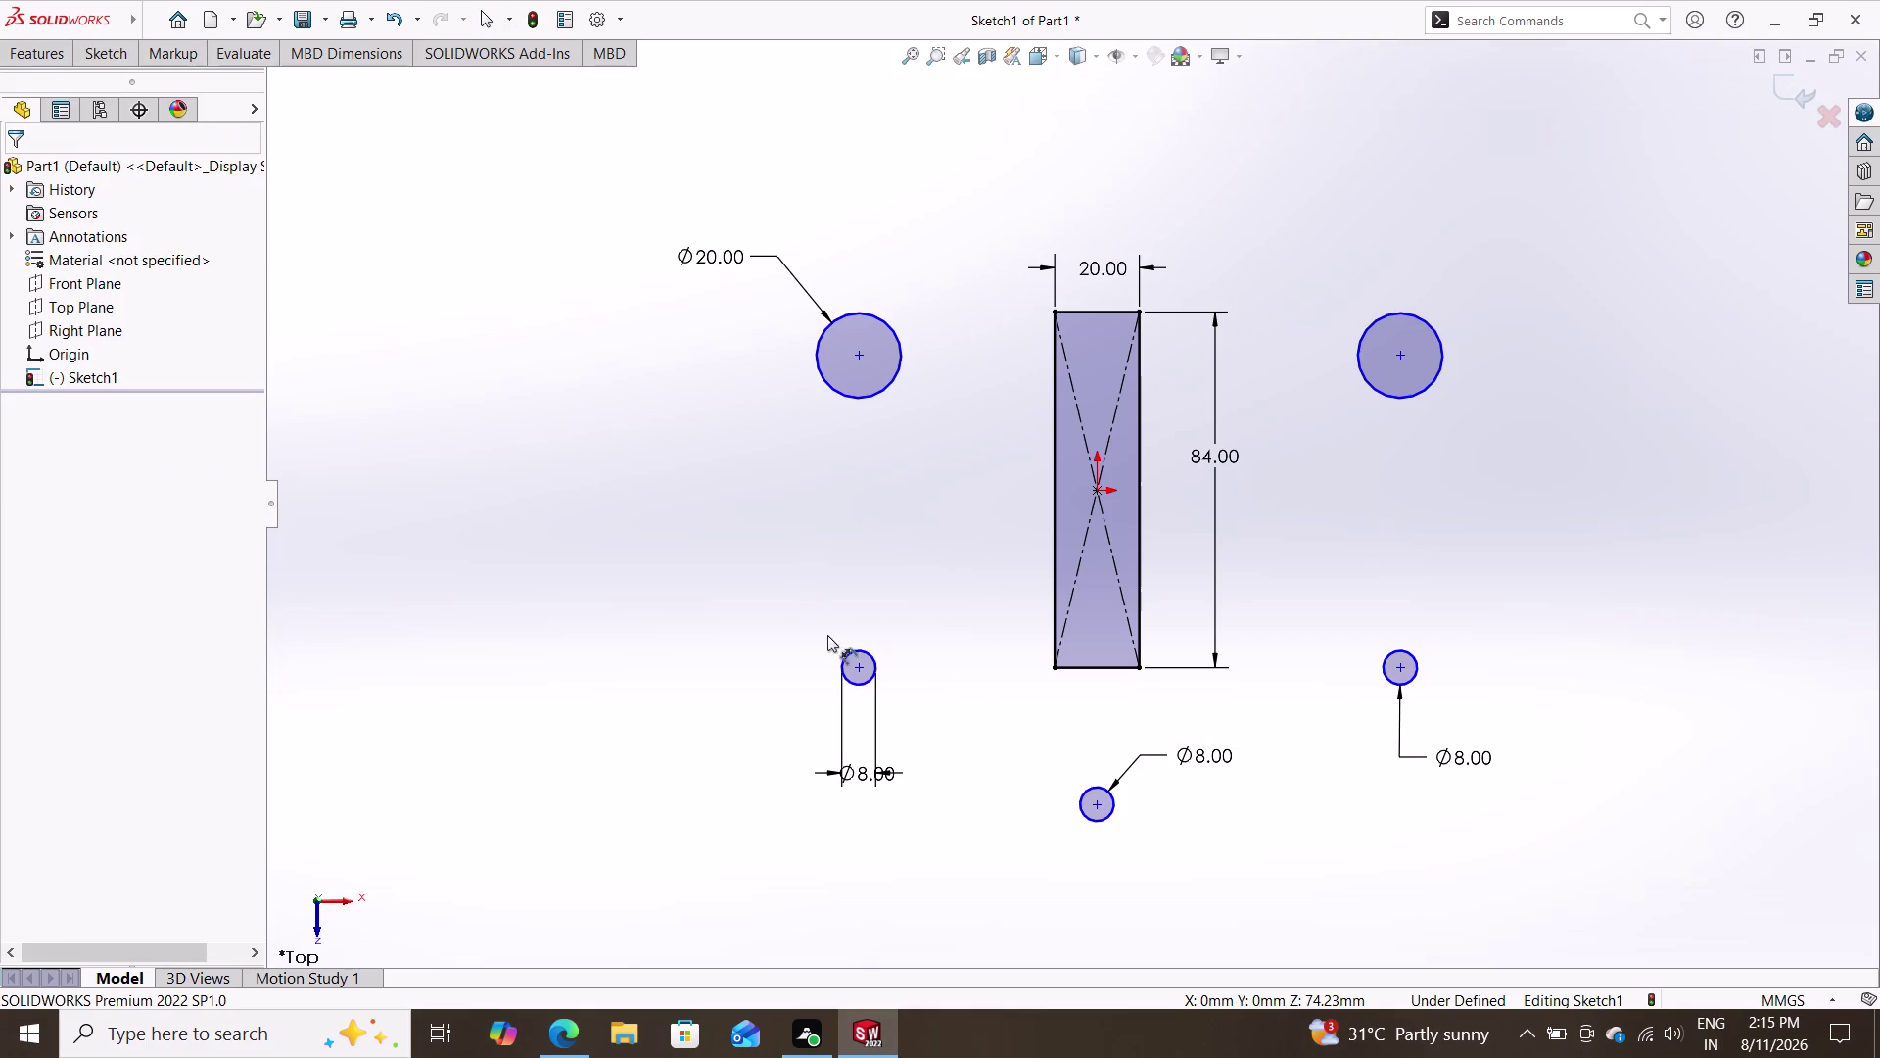
click(1095, 803)
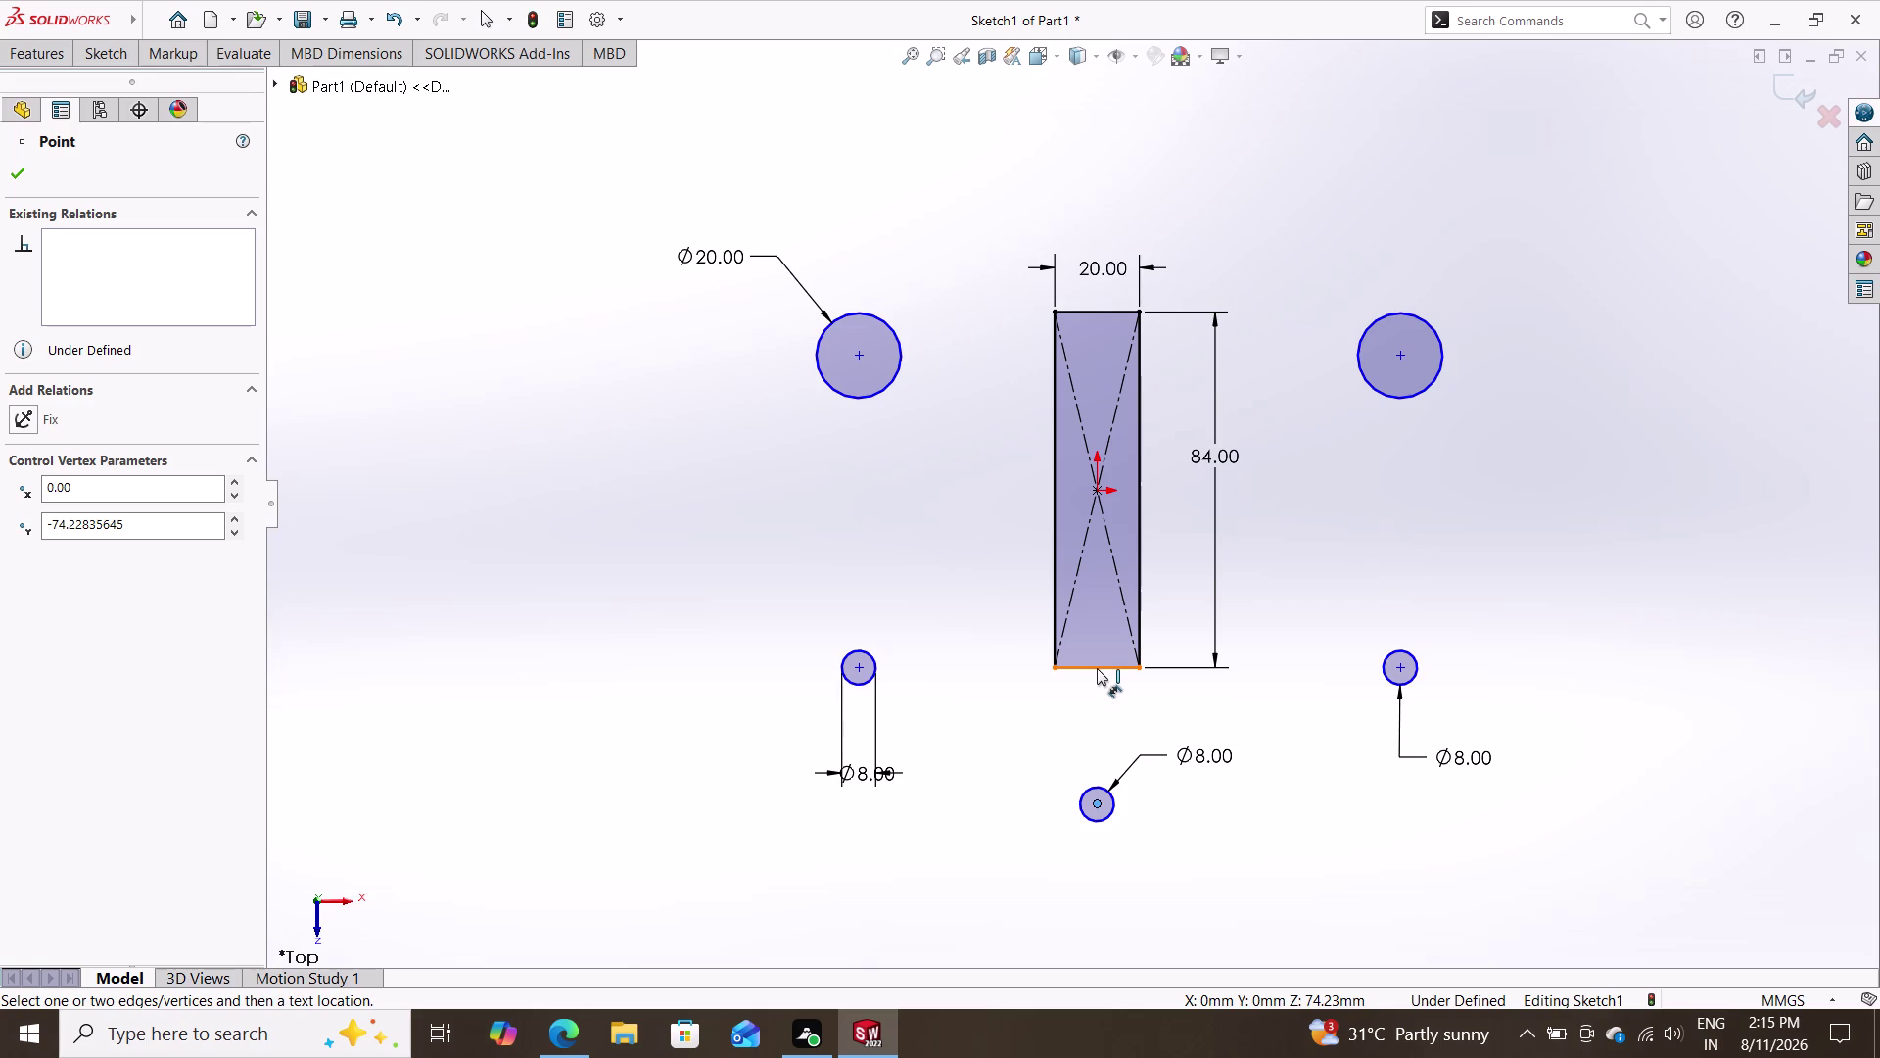
click(1098, 668)
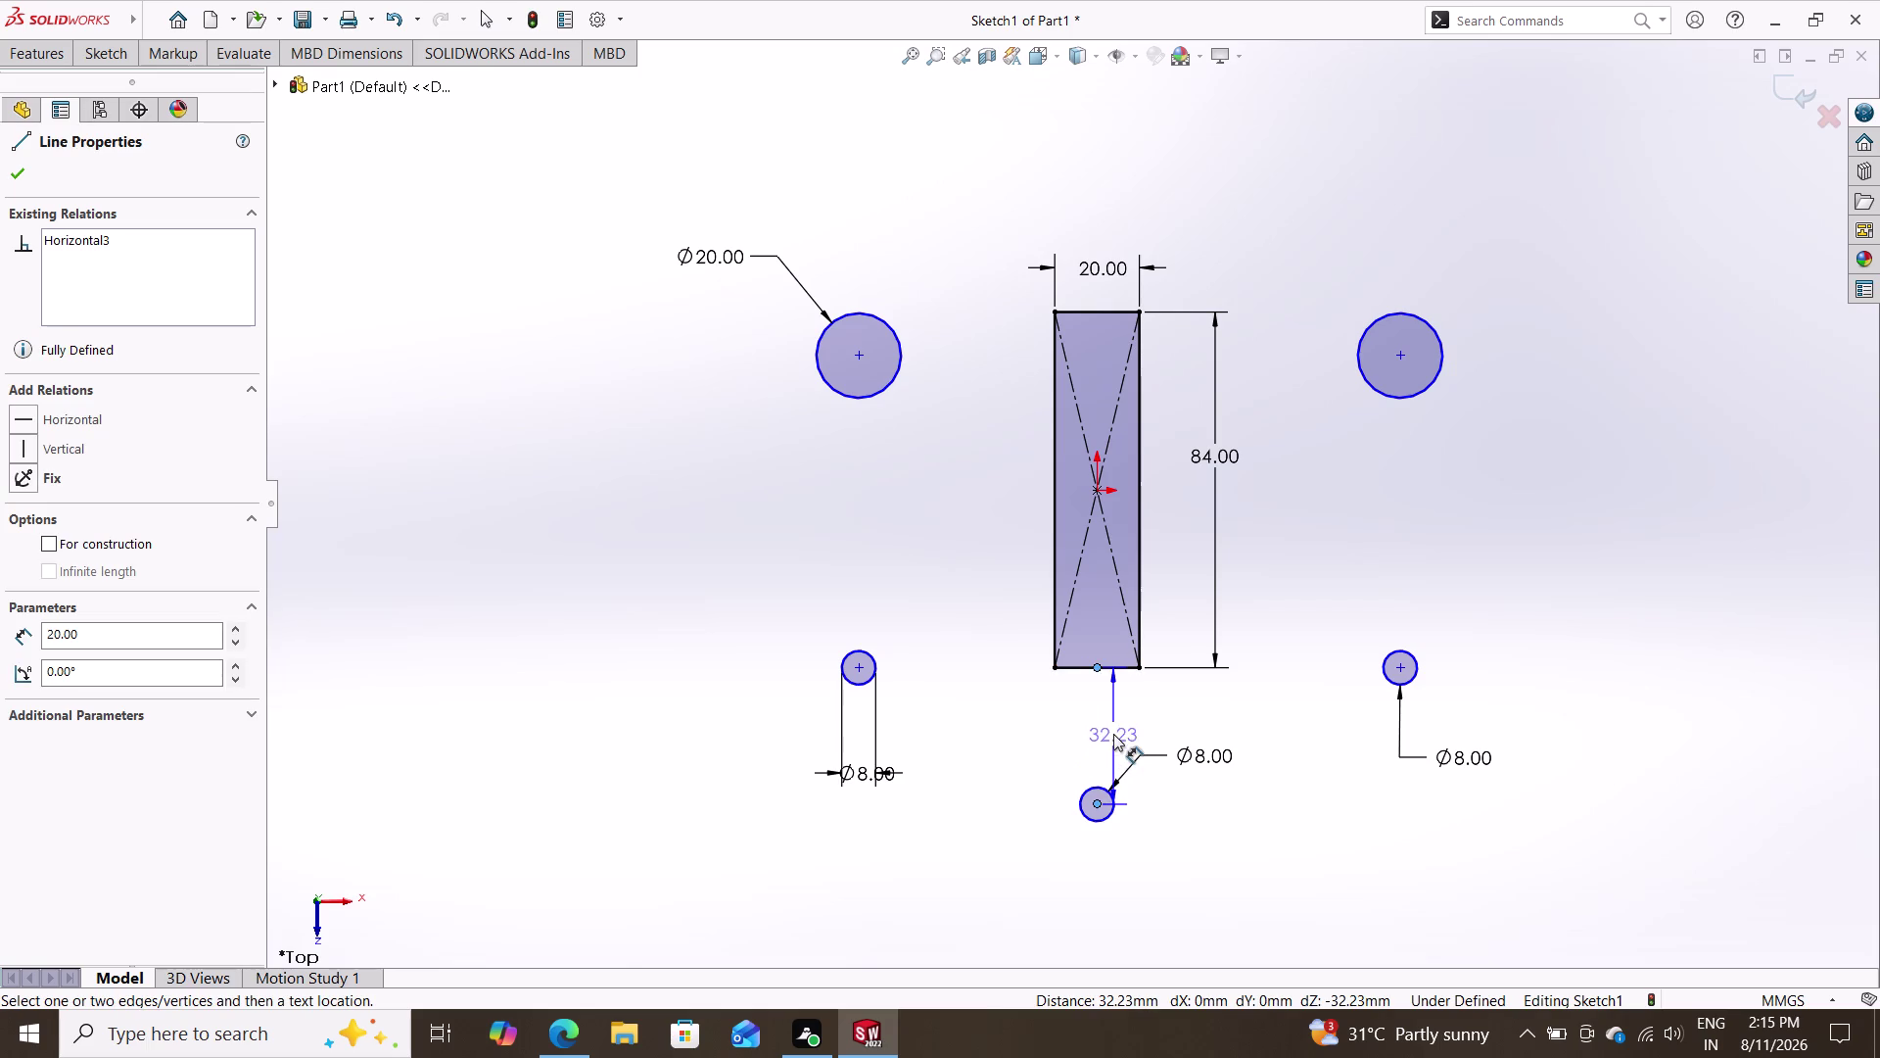
click(998, 737)
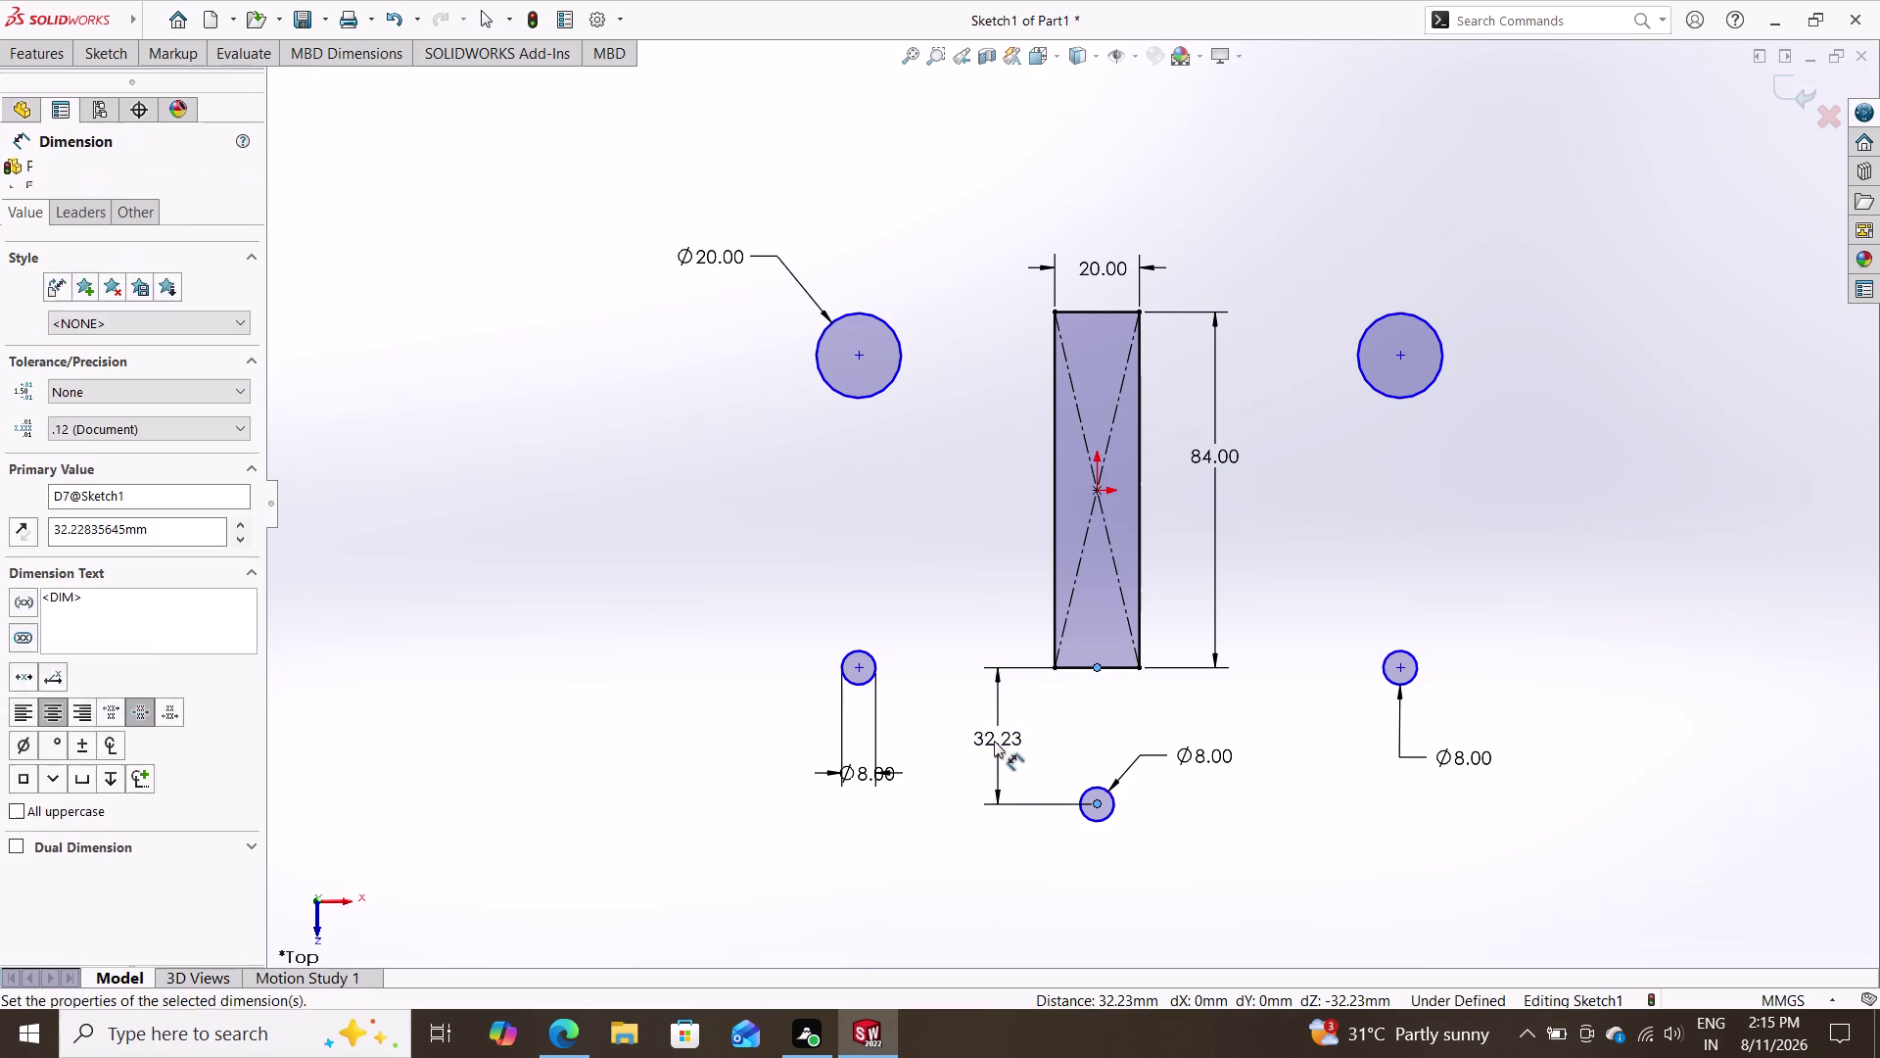
text(30)
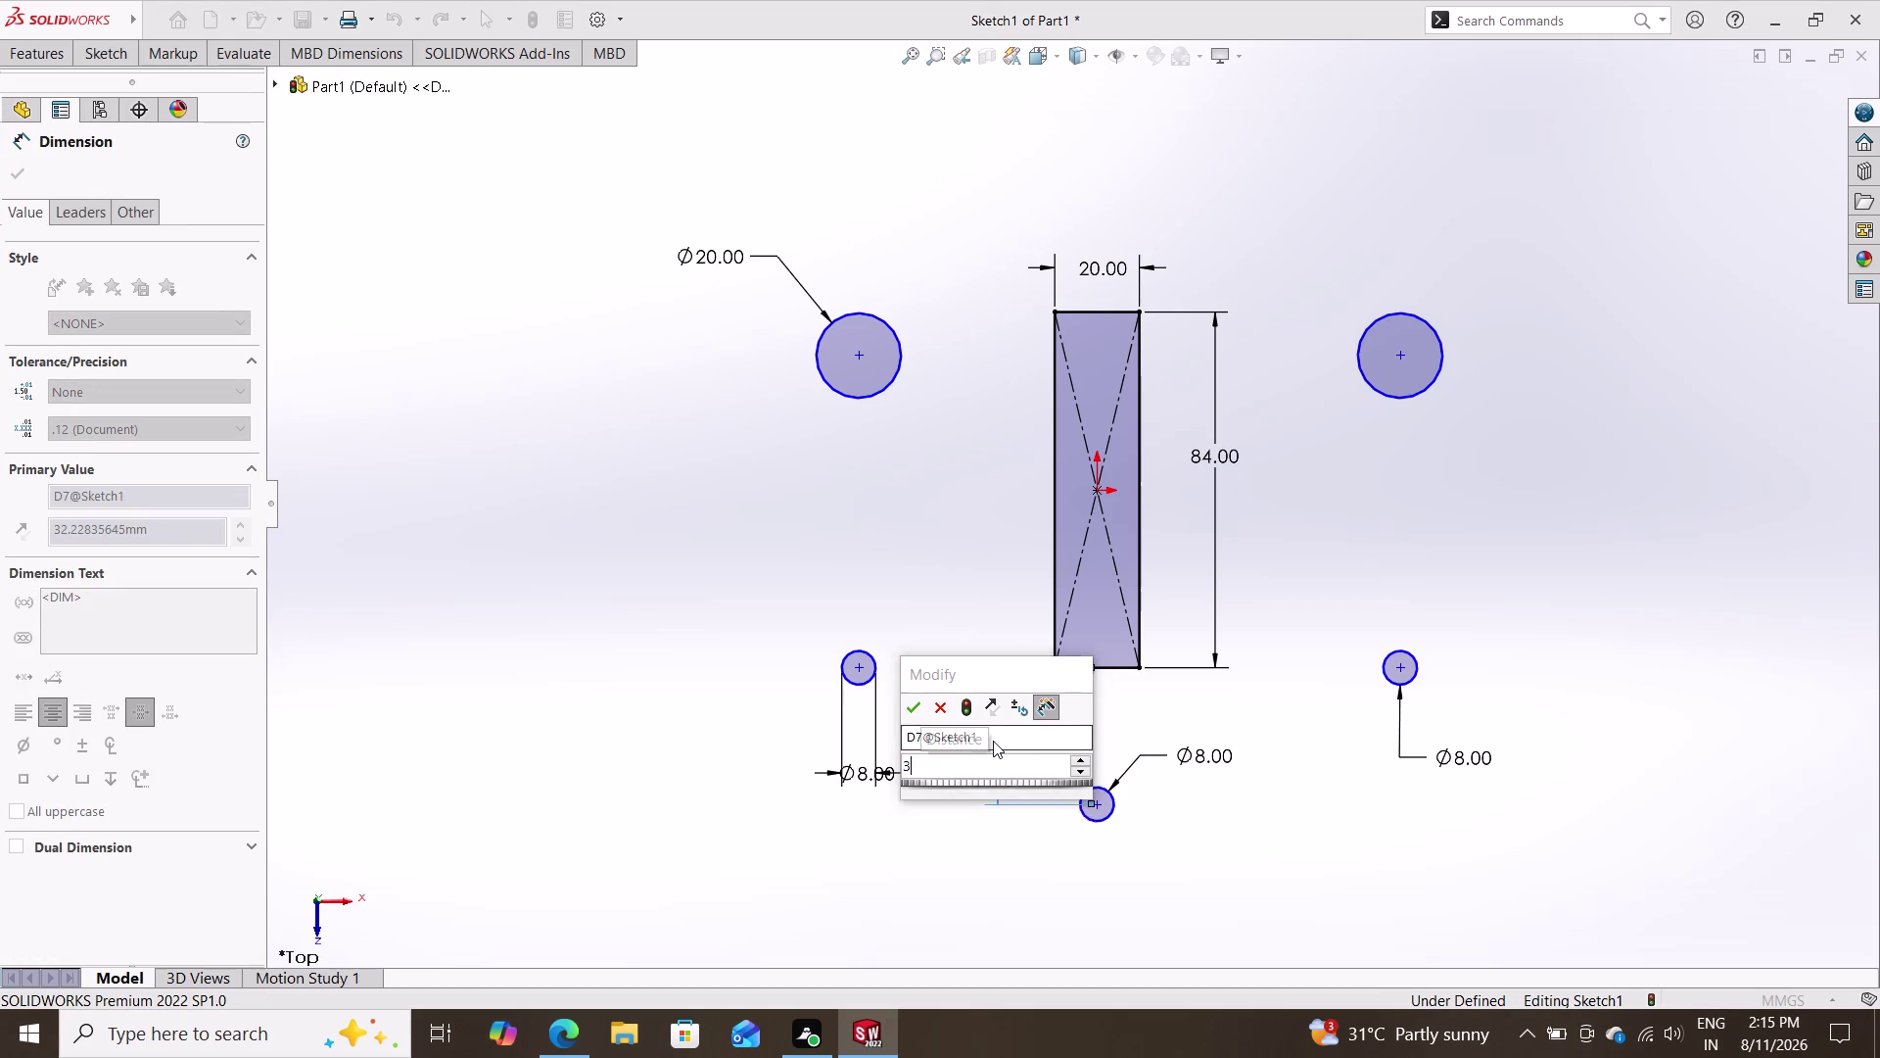
key(Return)
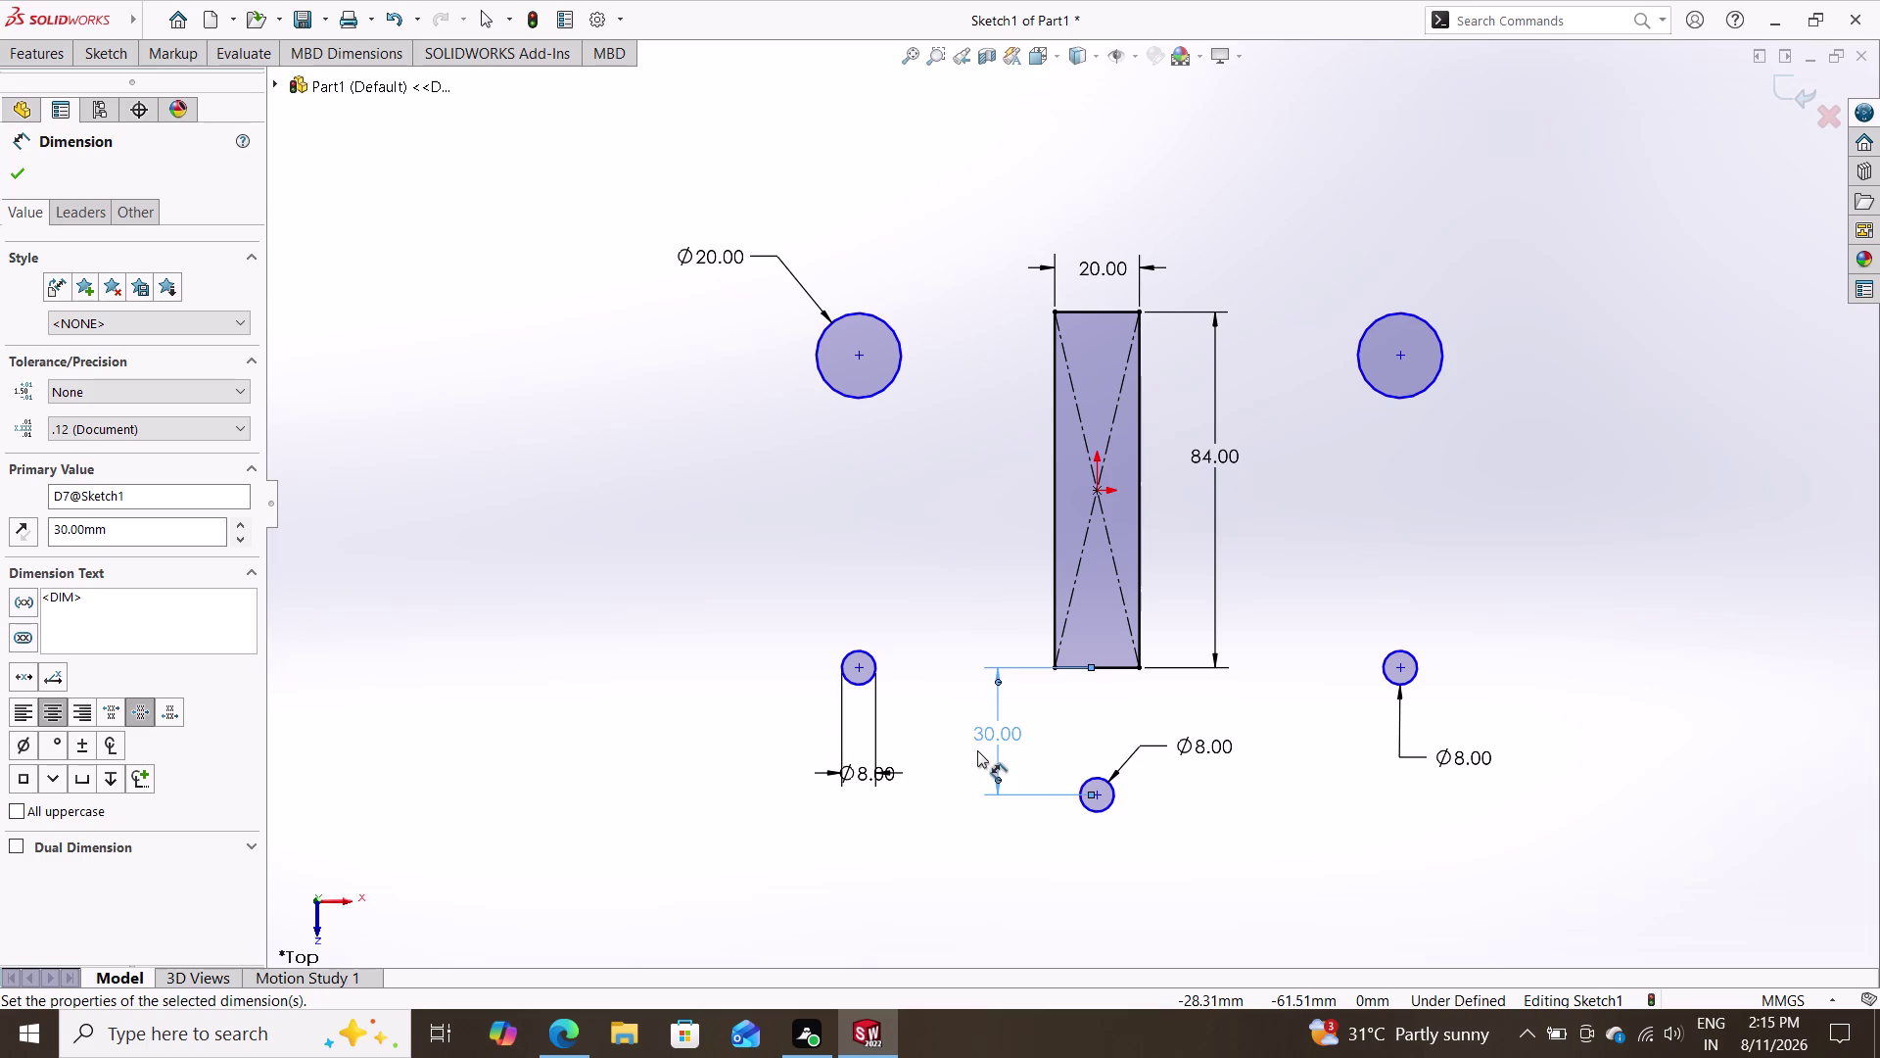
key(Escape)
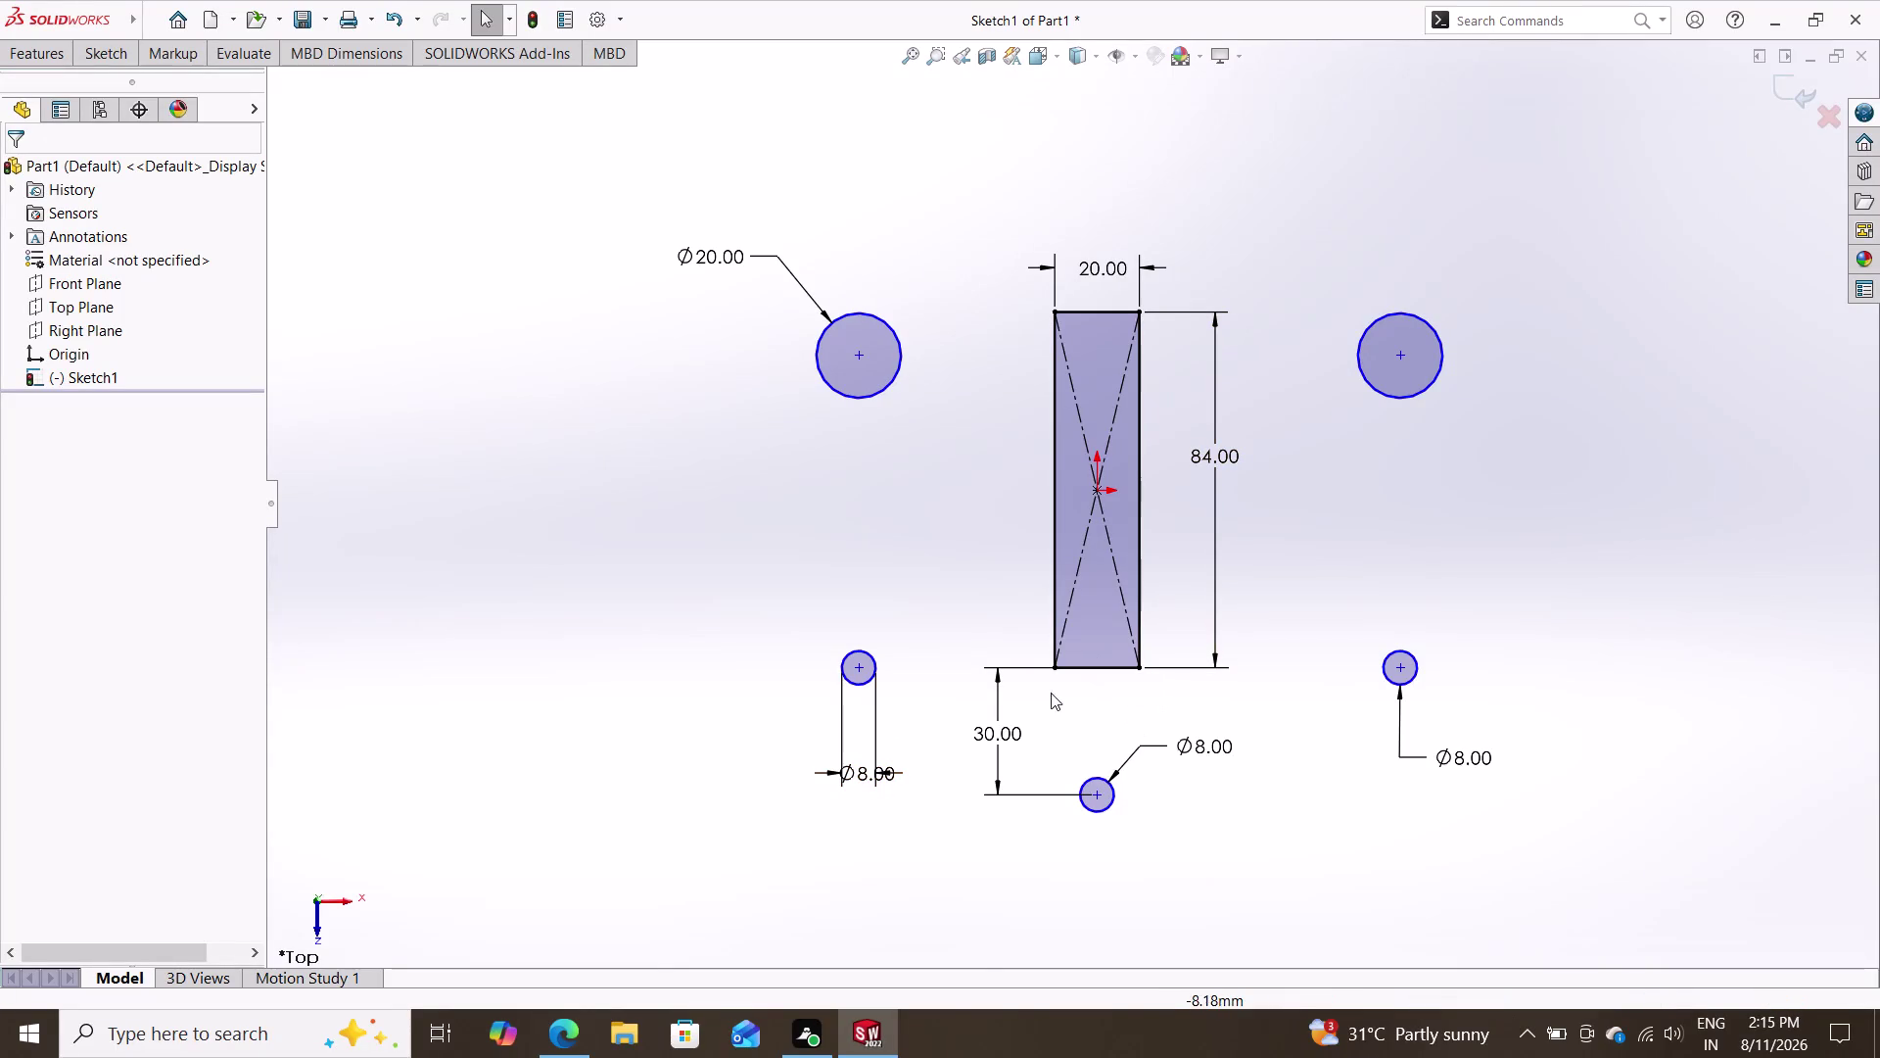
Locate the left small circle's centre 45 mm from the bottom-edge midpoint.
click(856, 667)
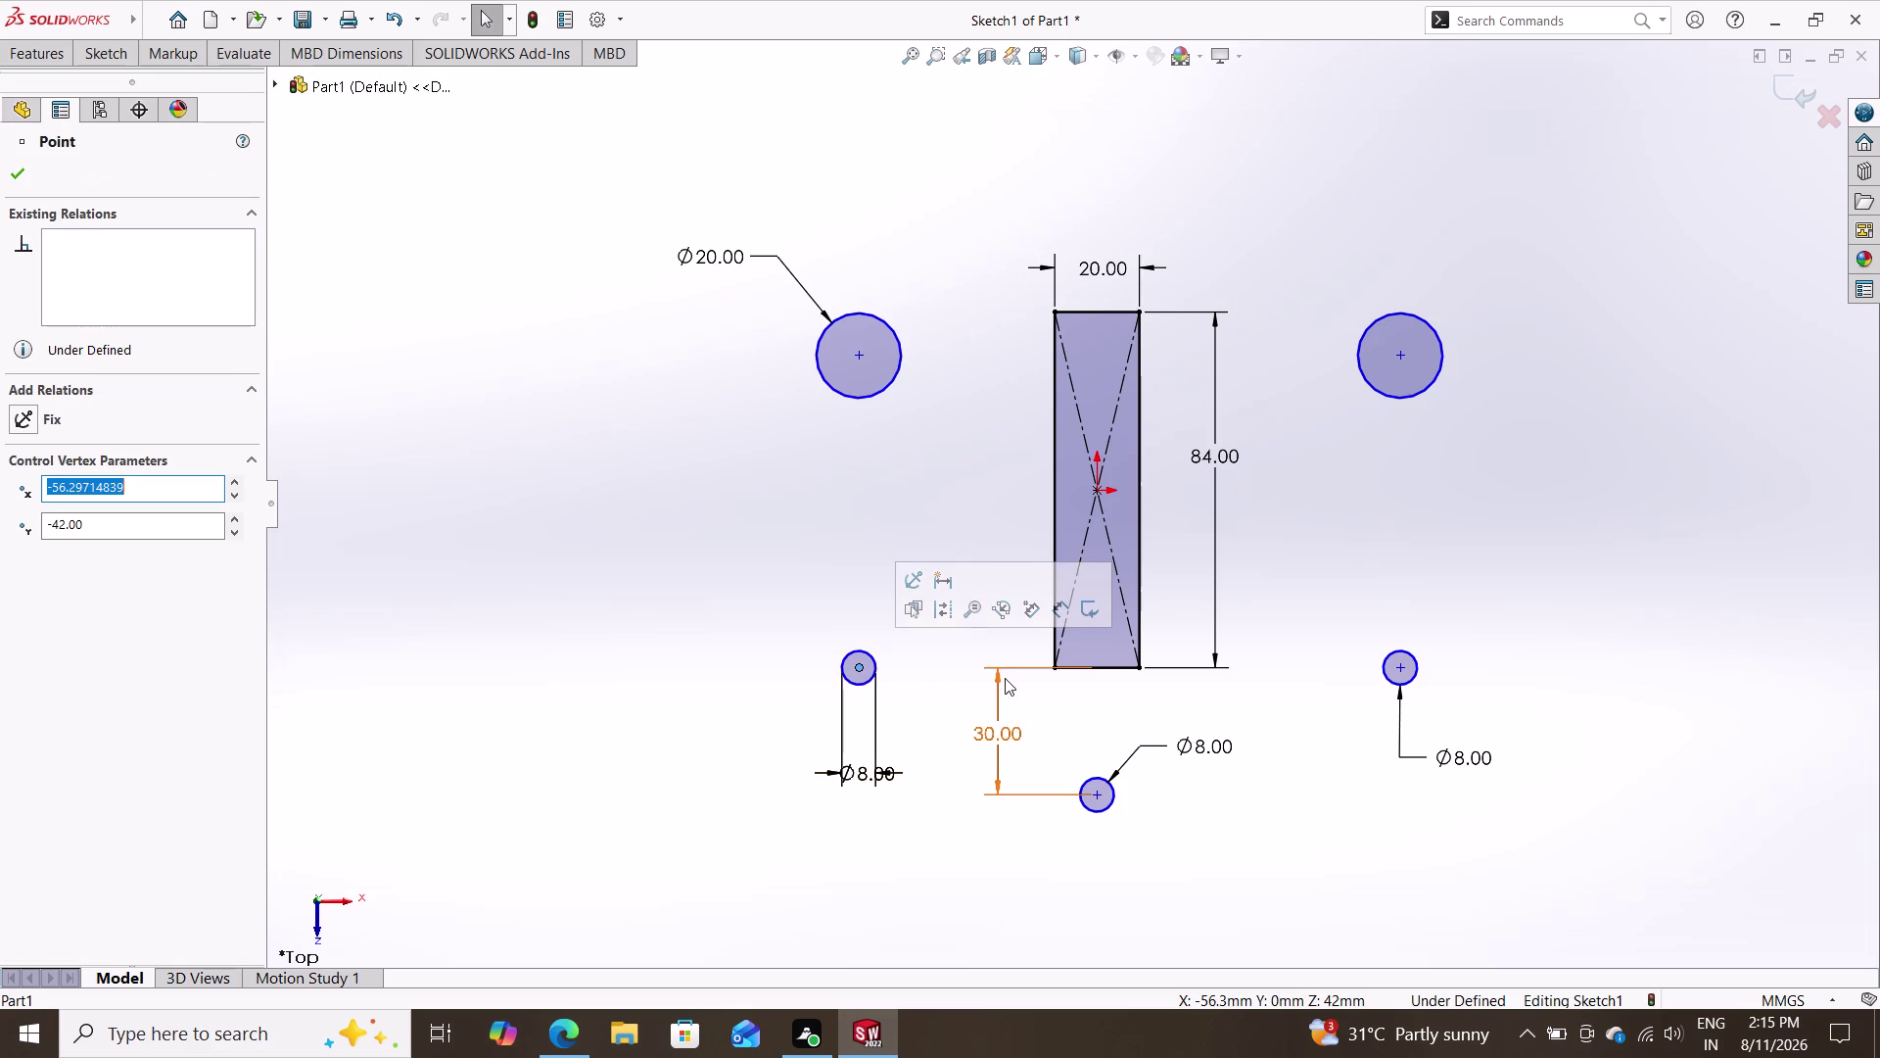
key(Escape)
key(Escape)
key(Escape)
key(Escape)
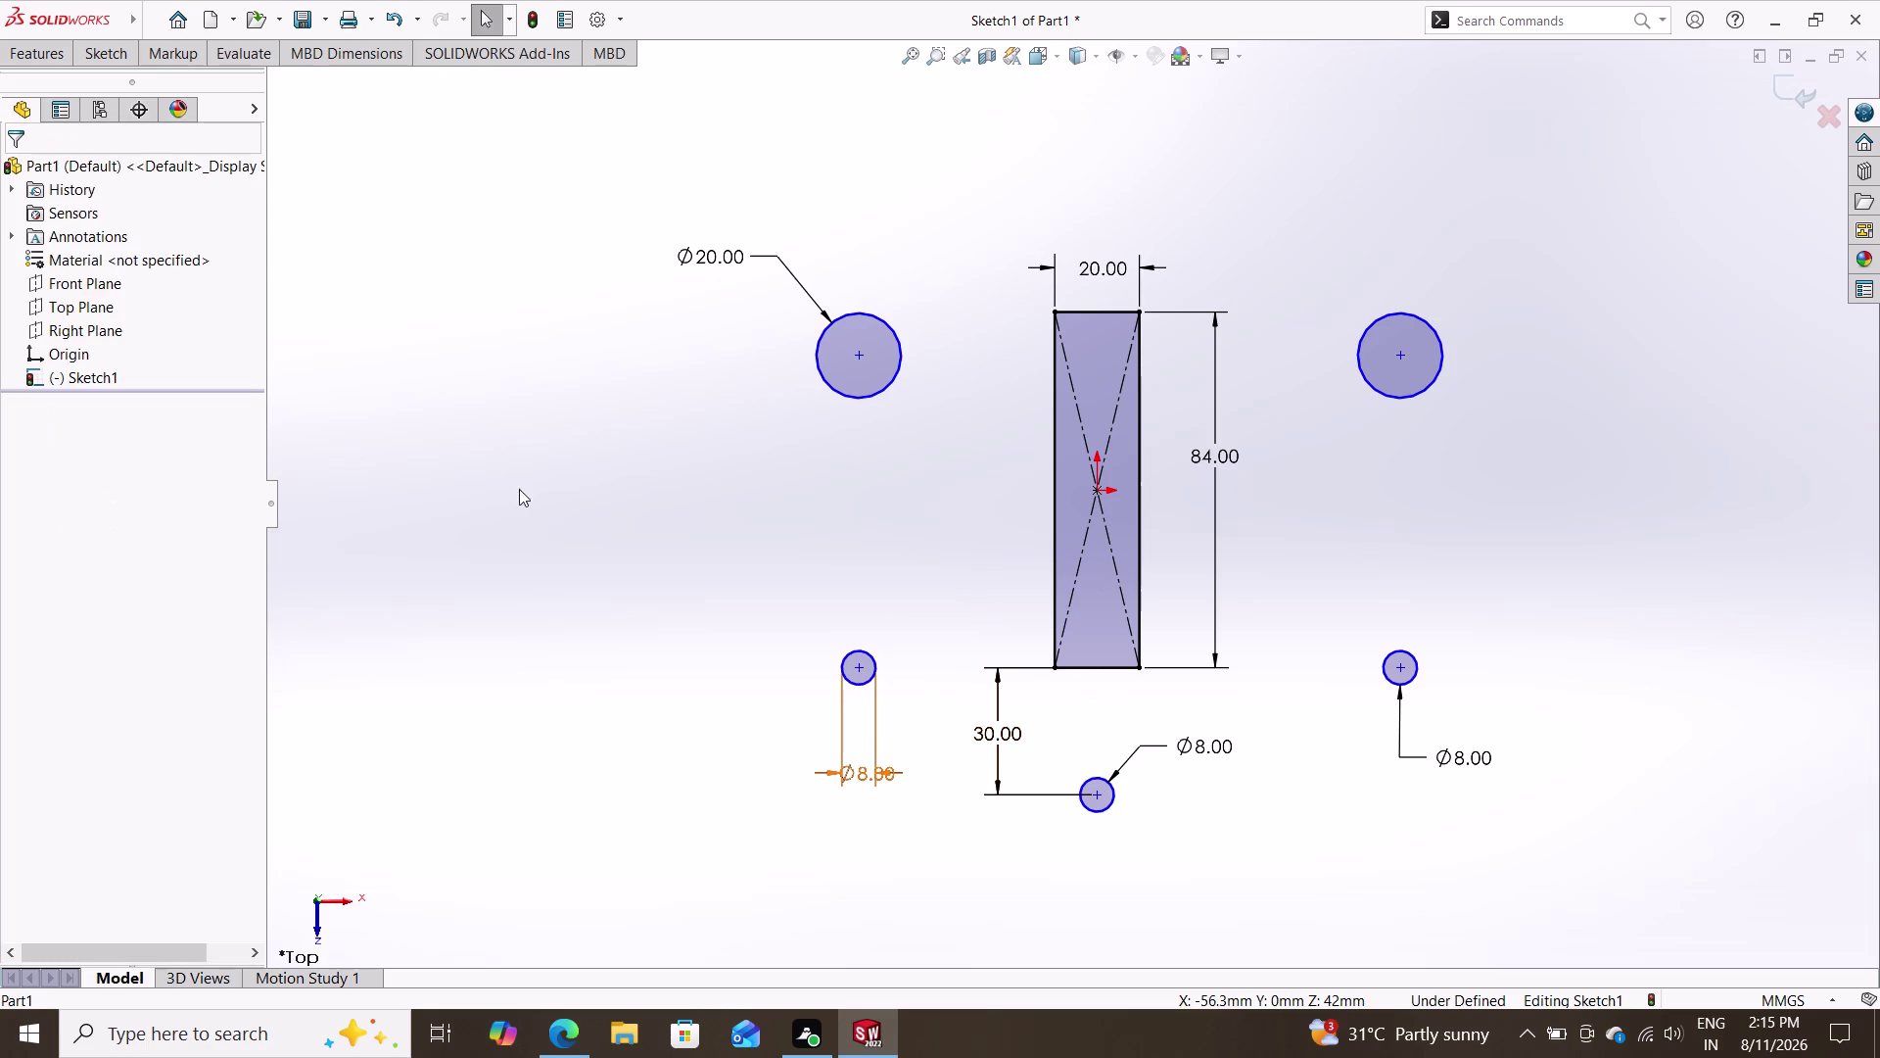
click(100, 61)
click(119, 96)
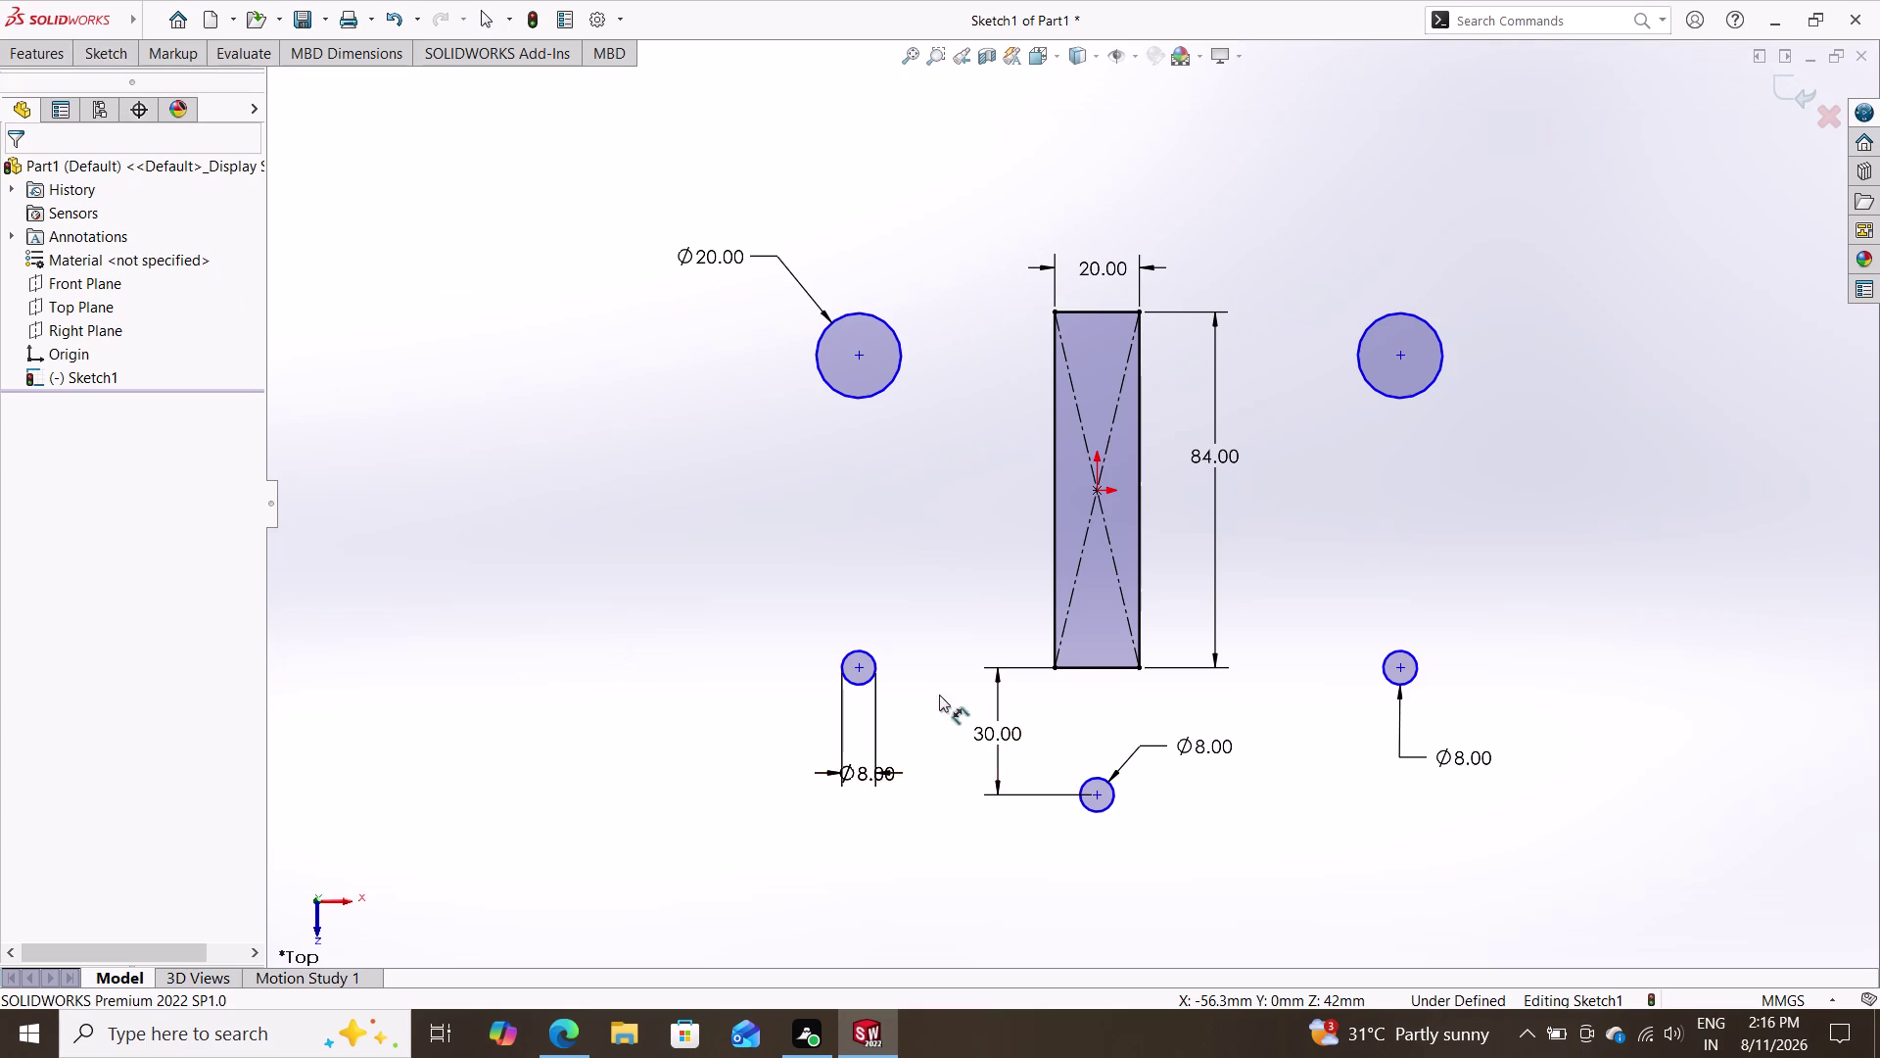
click(861, 665)
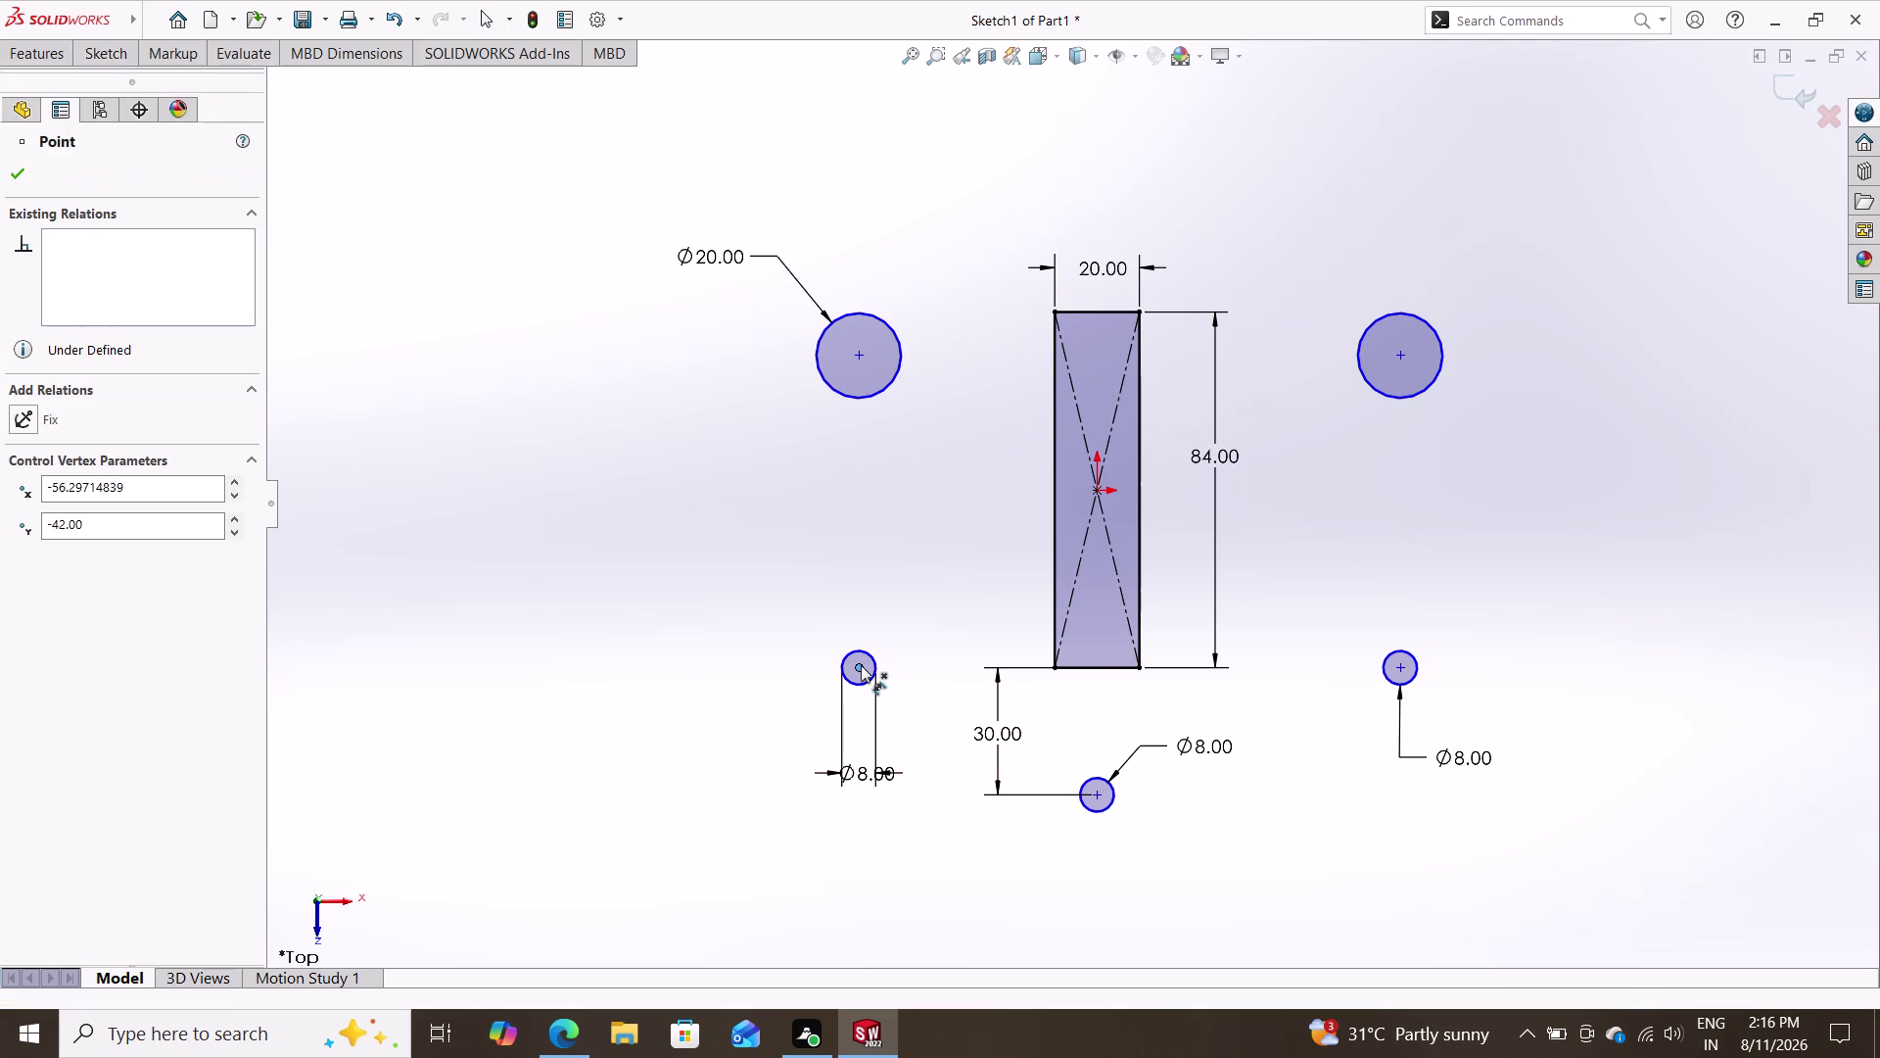
click(1099, 666)
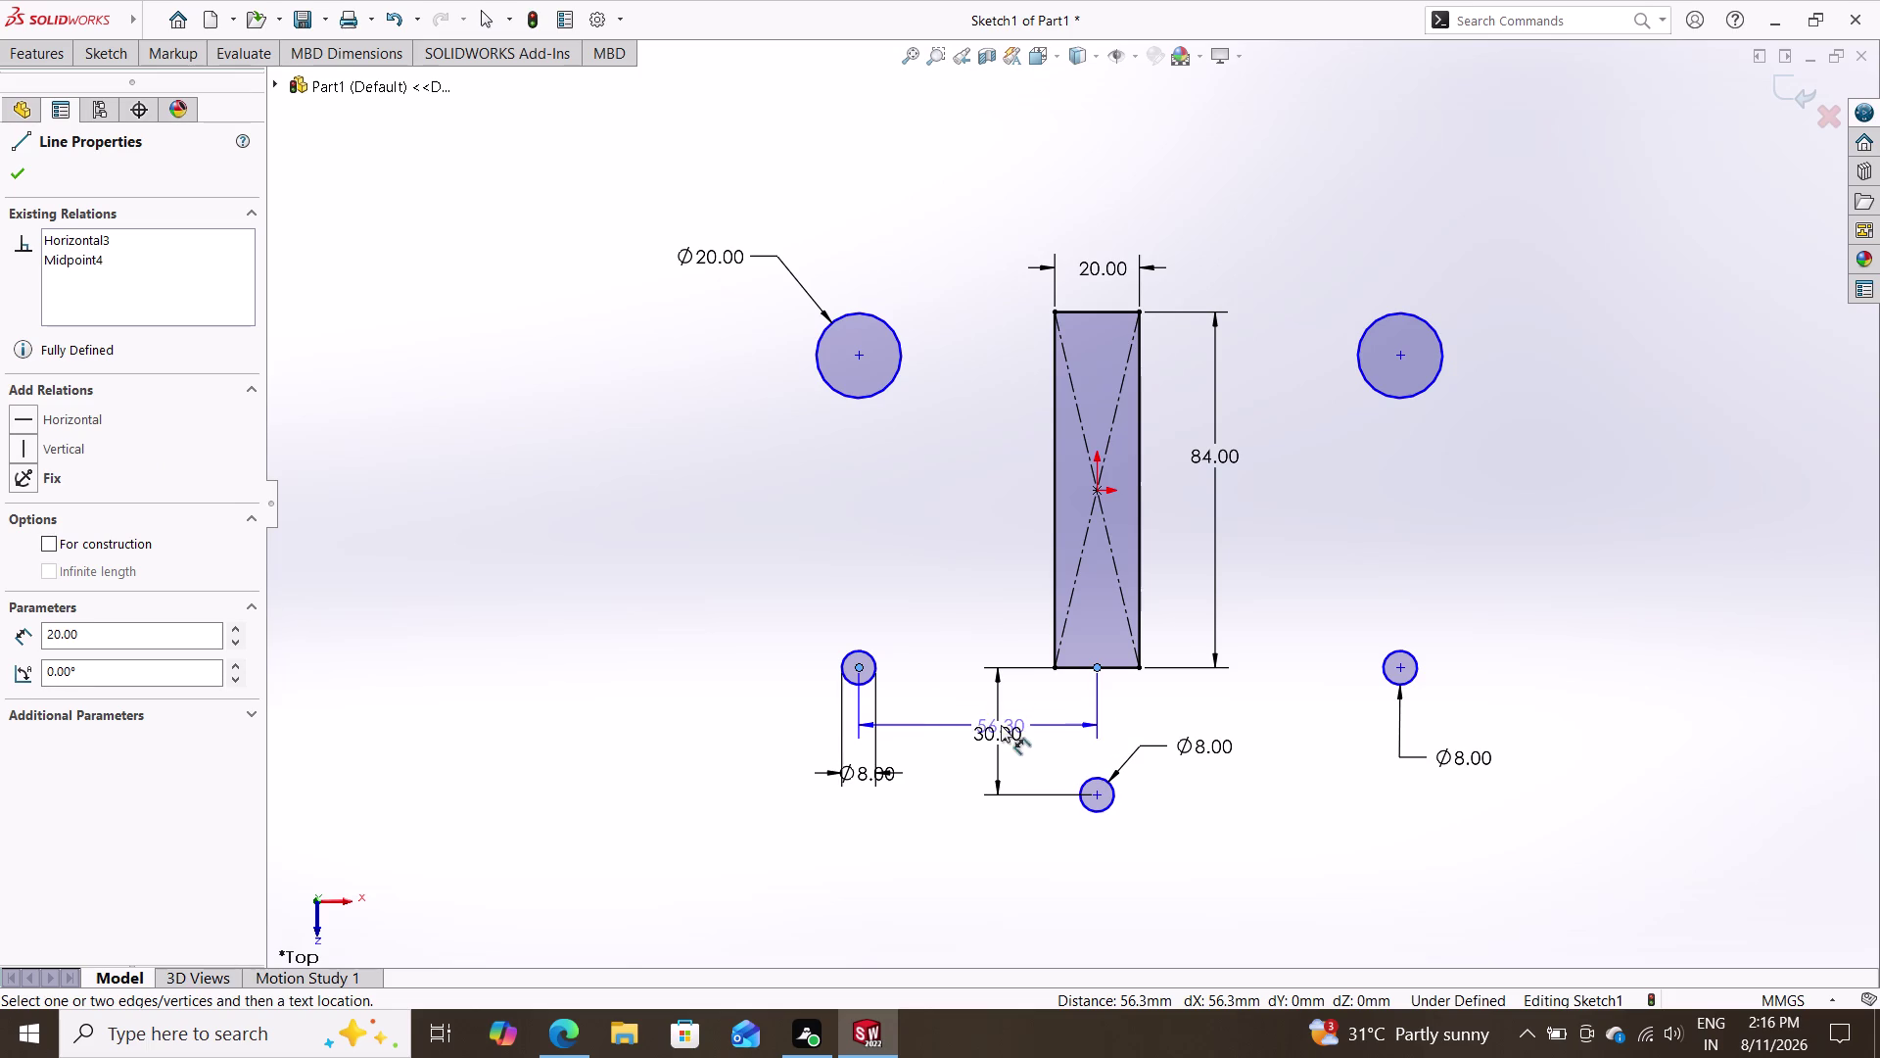
click(989, 719)
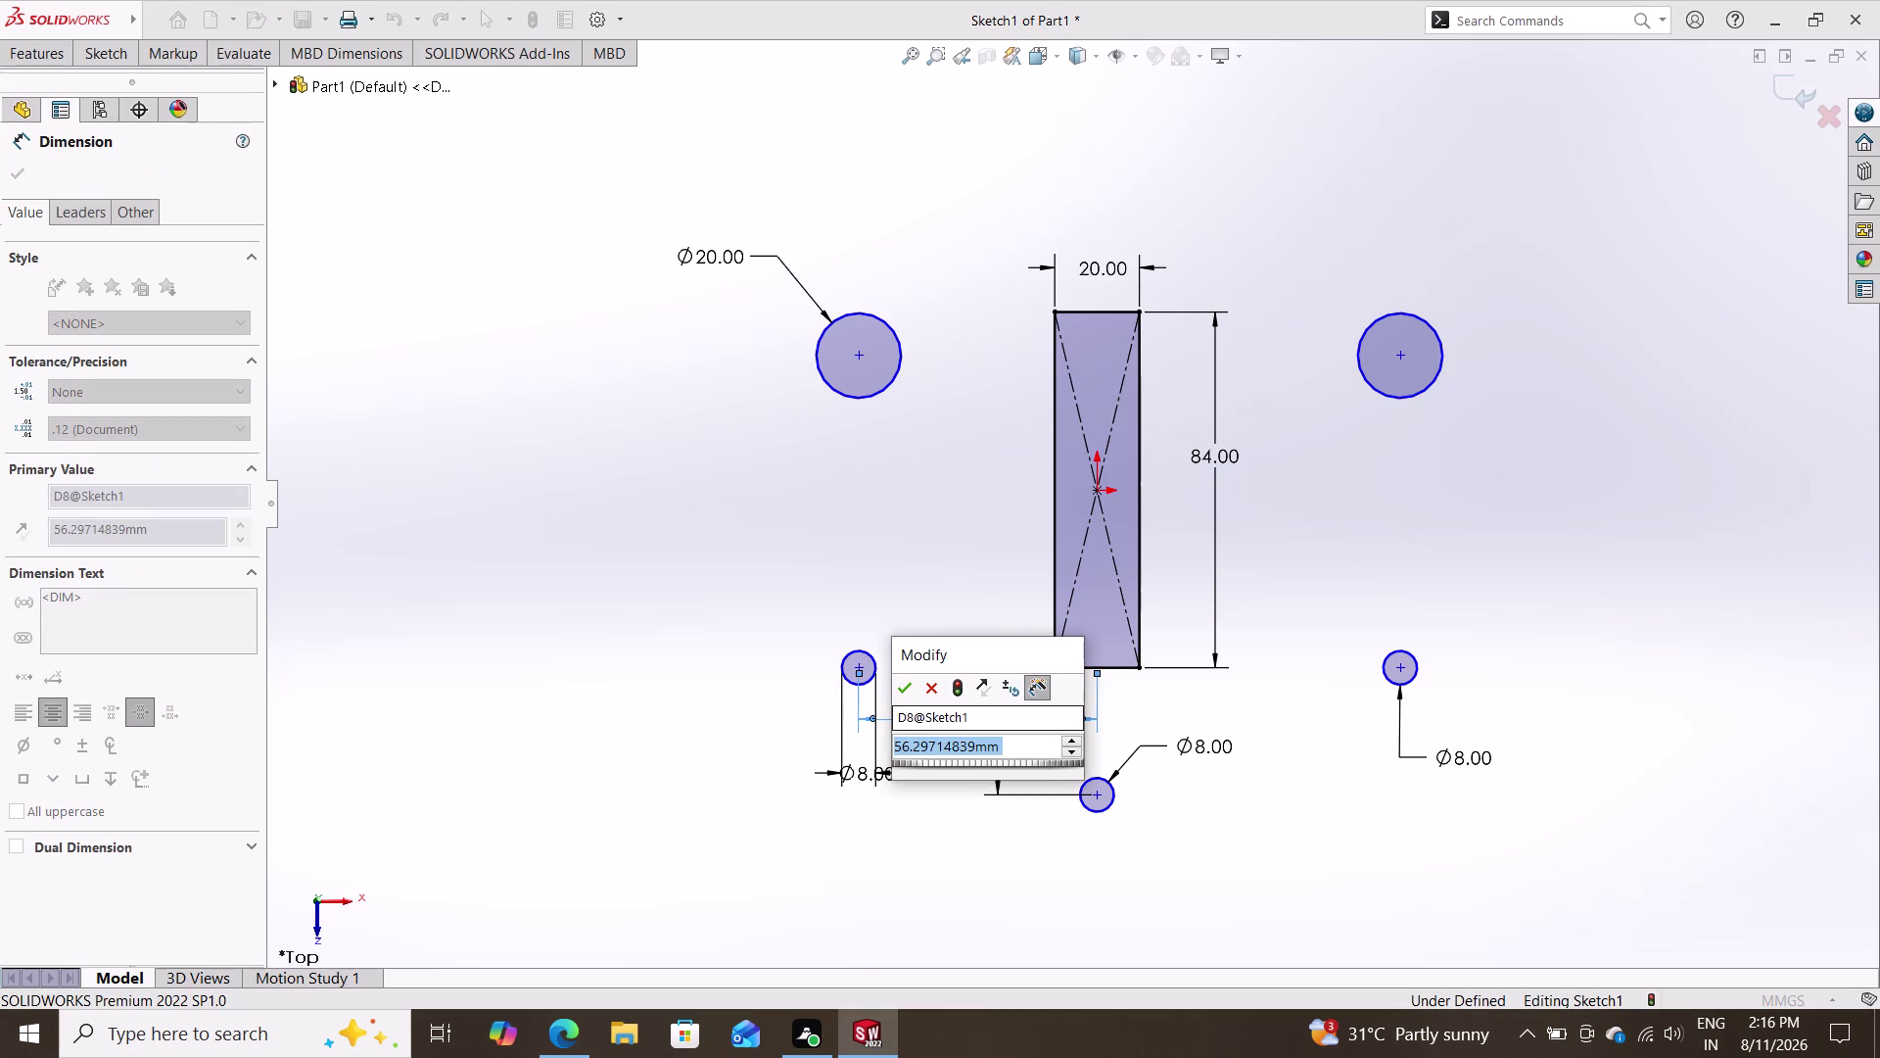
text(45)
key(Return)
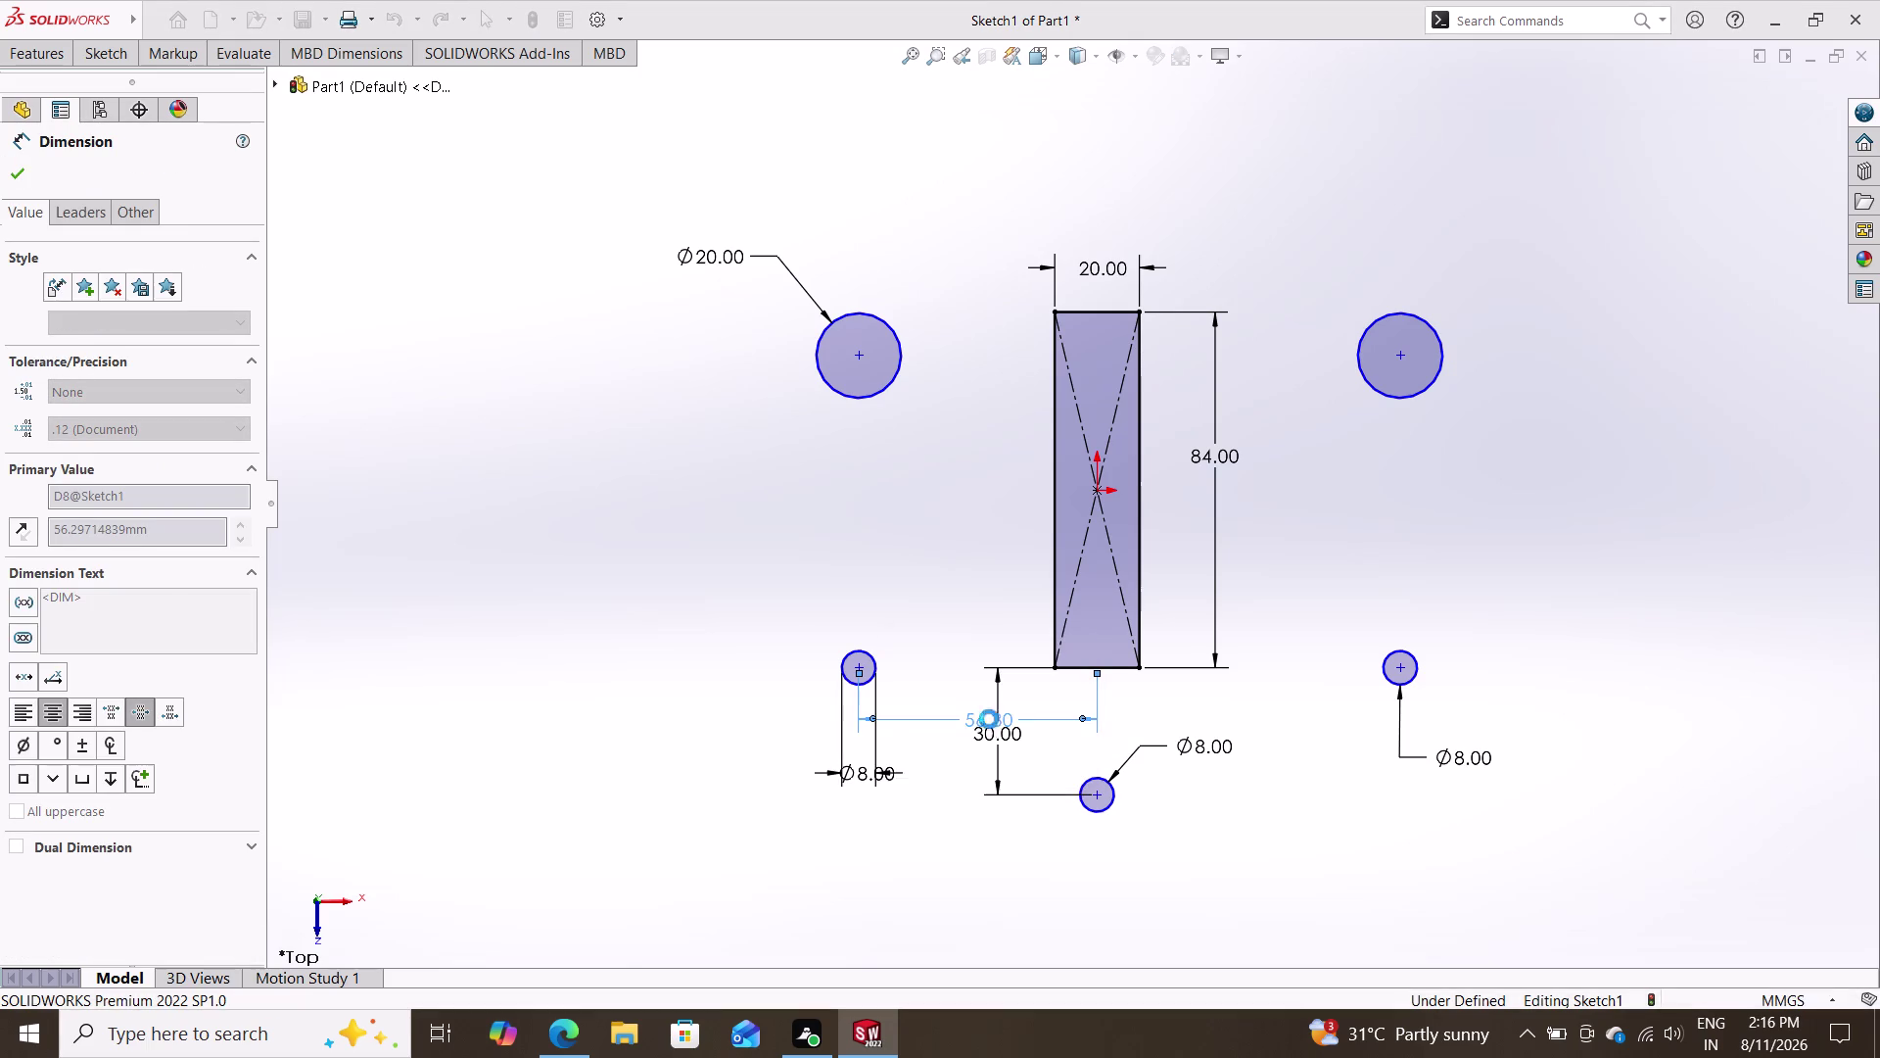
key(Escape)
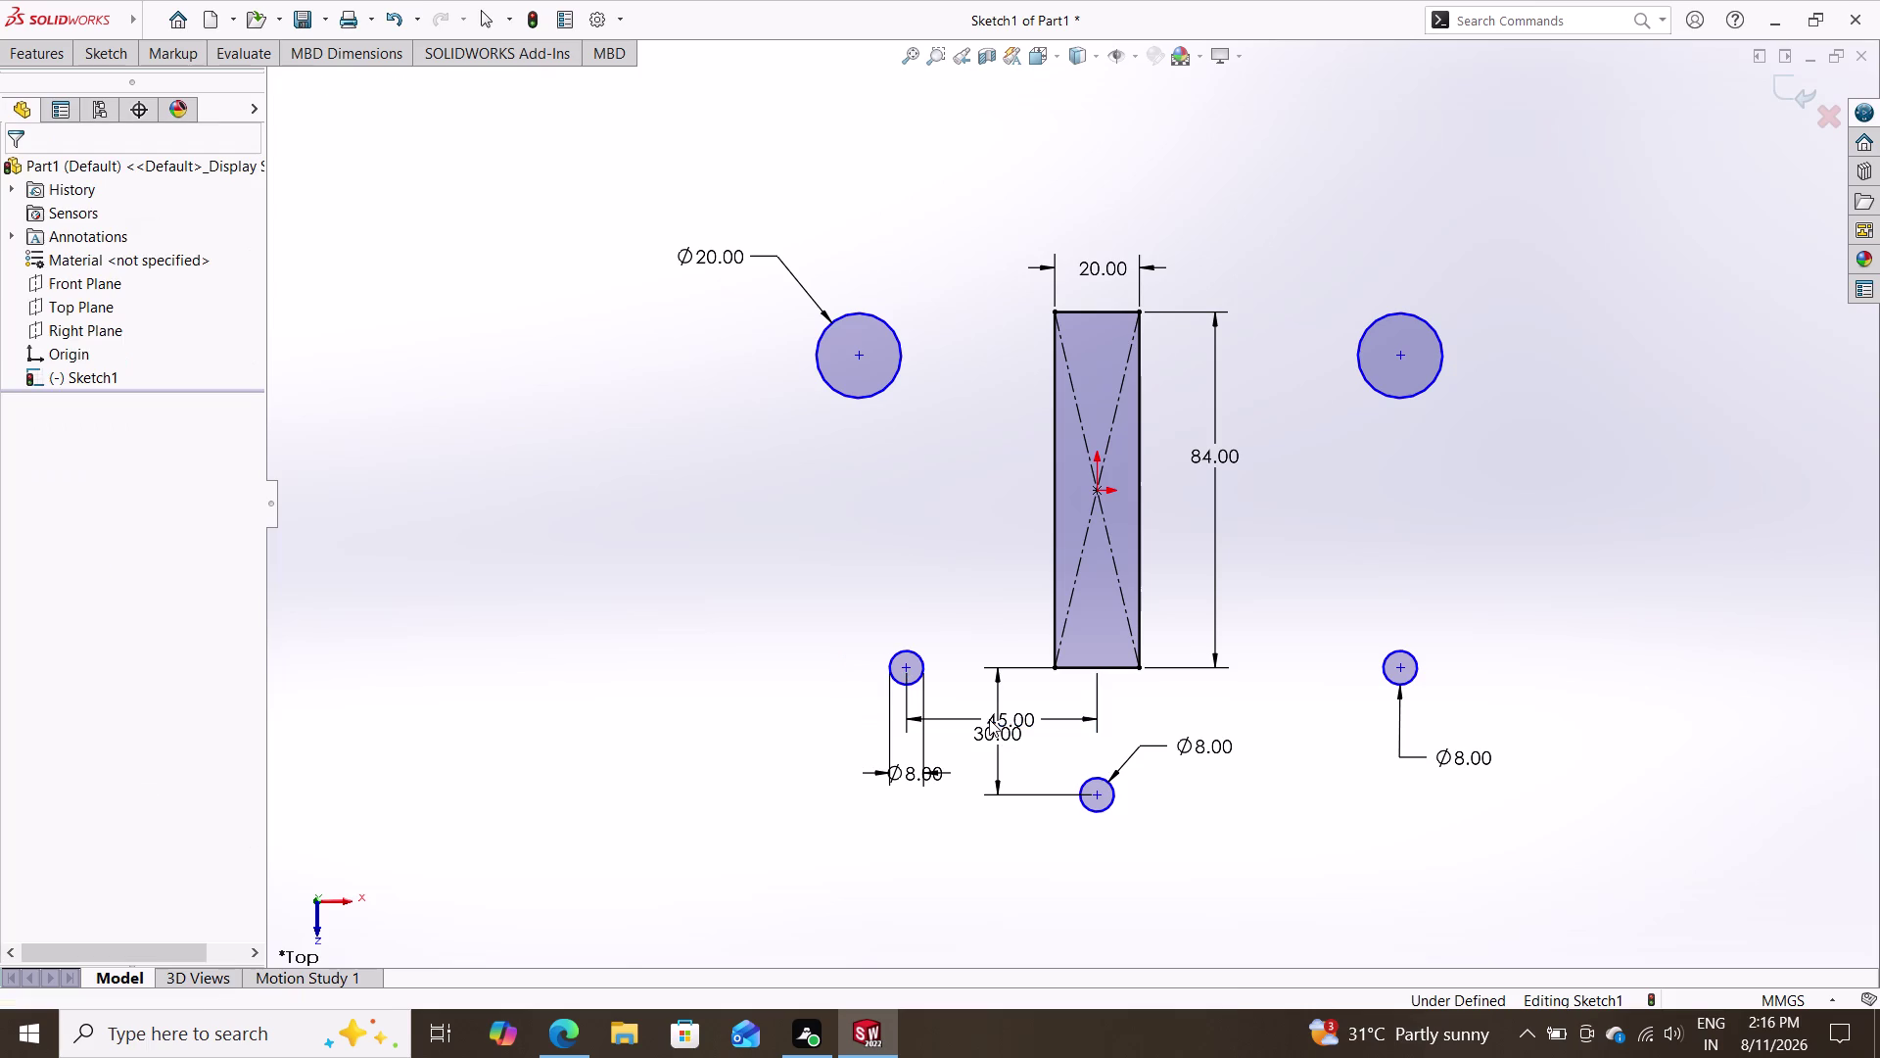
Delete the lower right circle's Ø8.00 diameter dimension.
click(1402, 717)
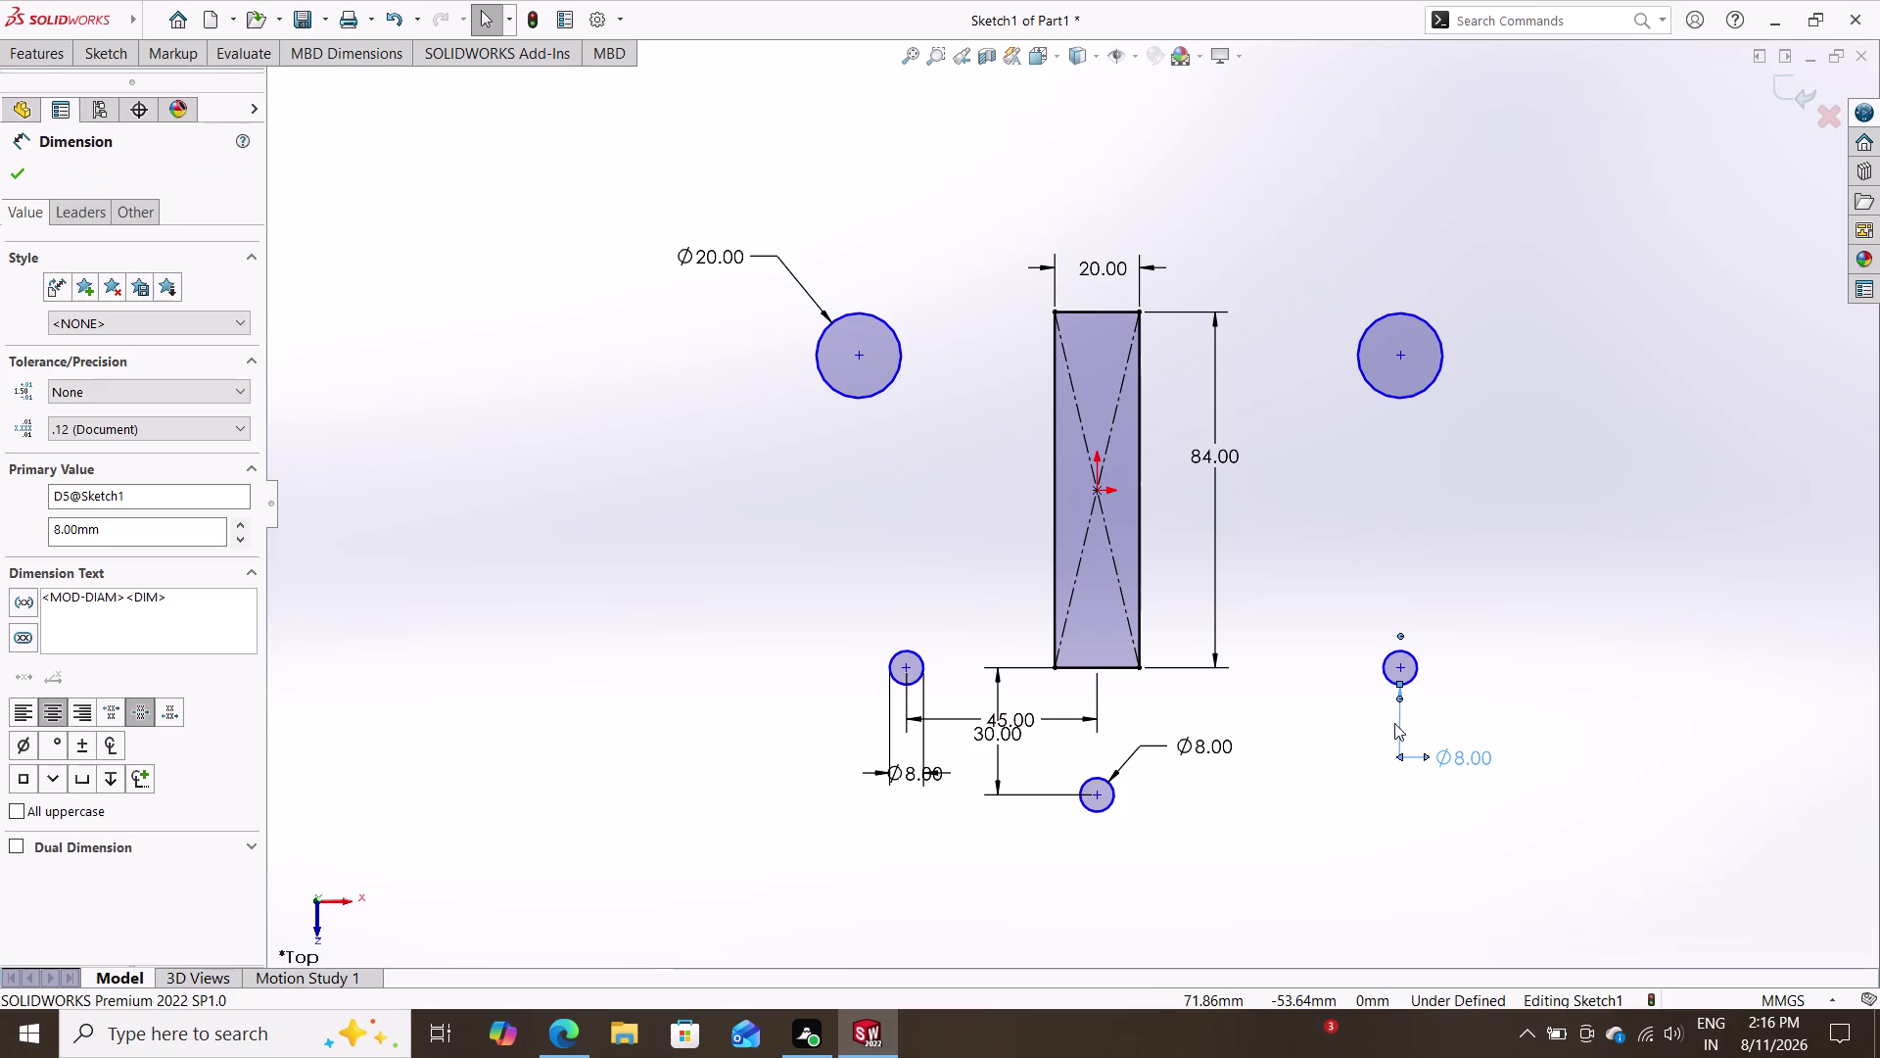
key(Escape)
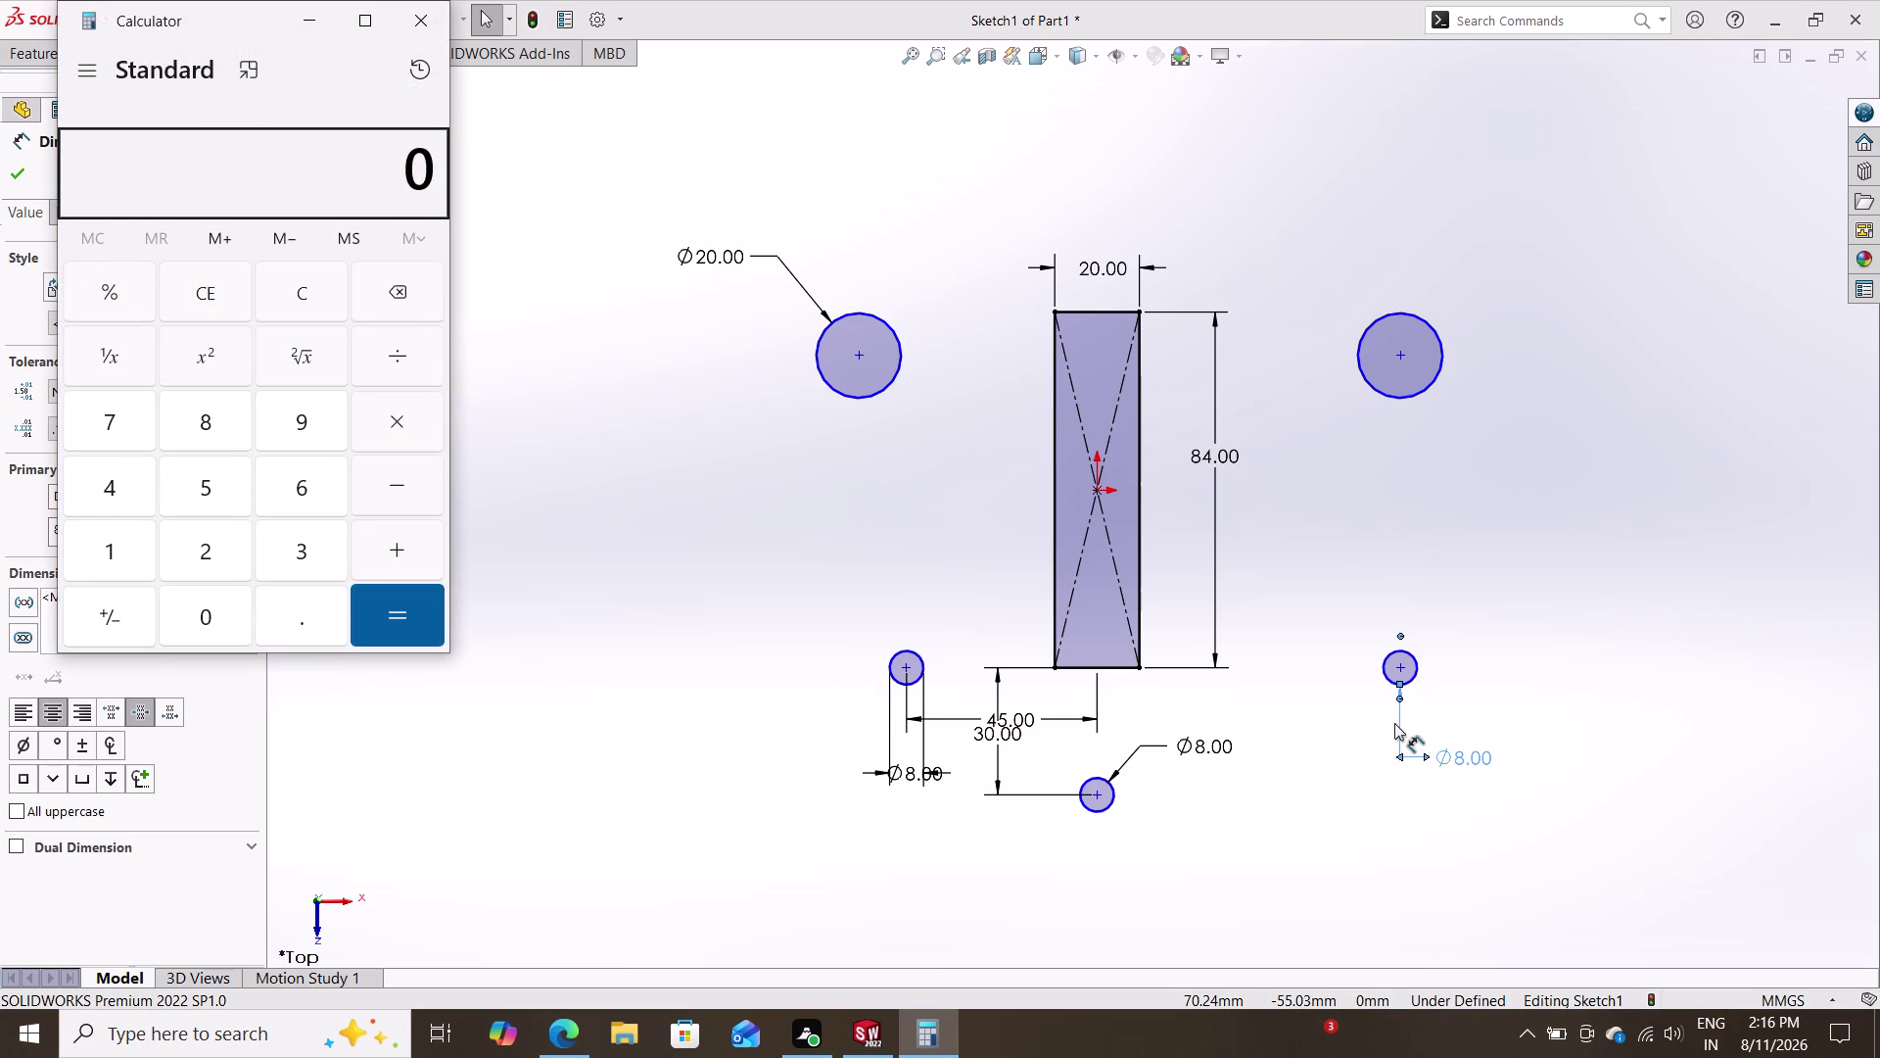
click(427, 11)
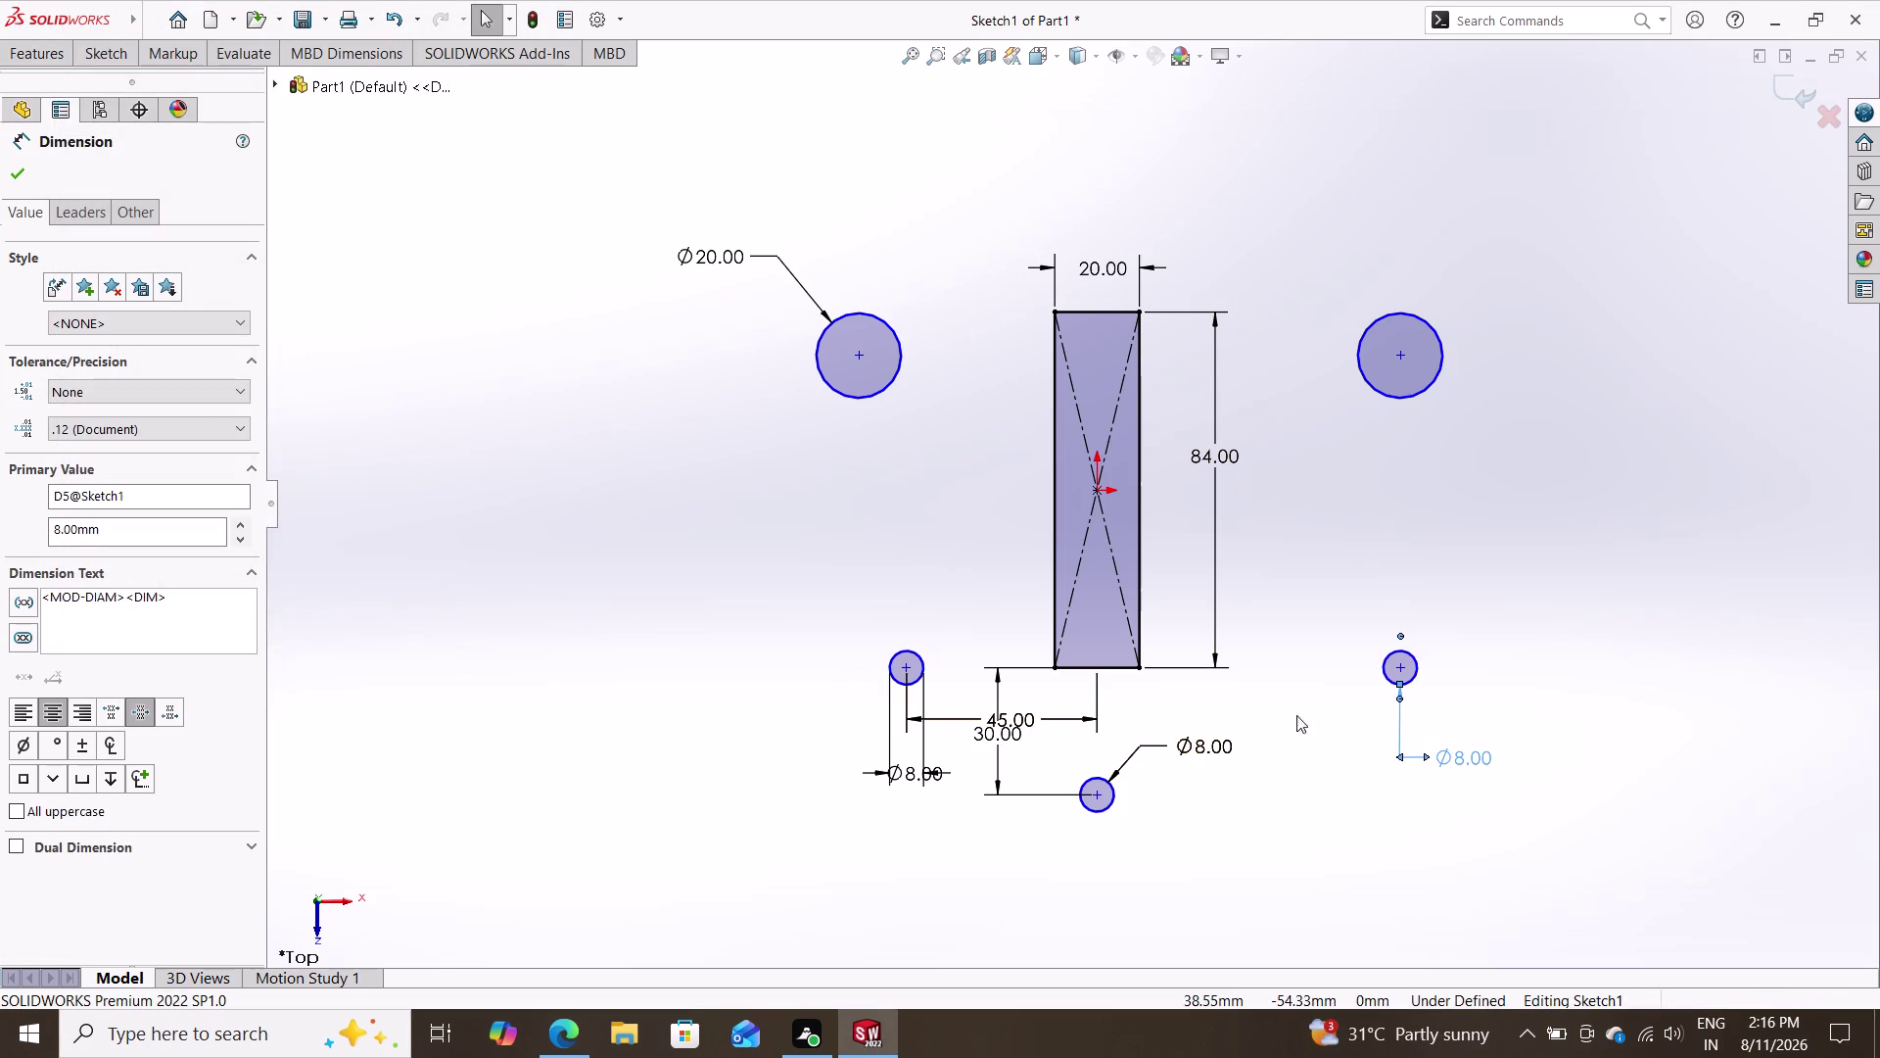
double_click(1402, 721)
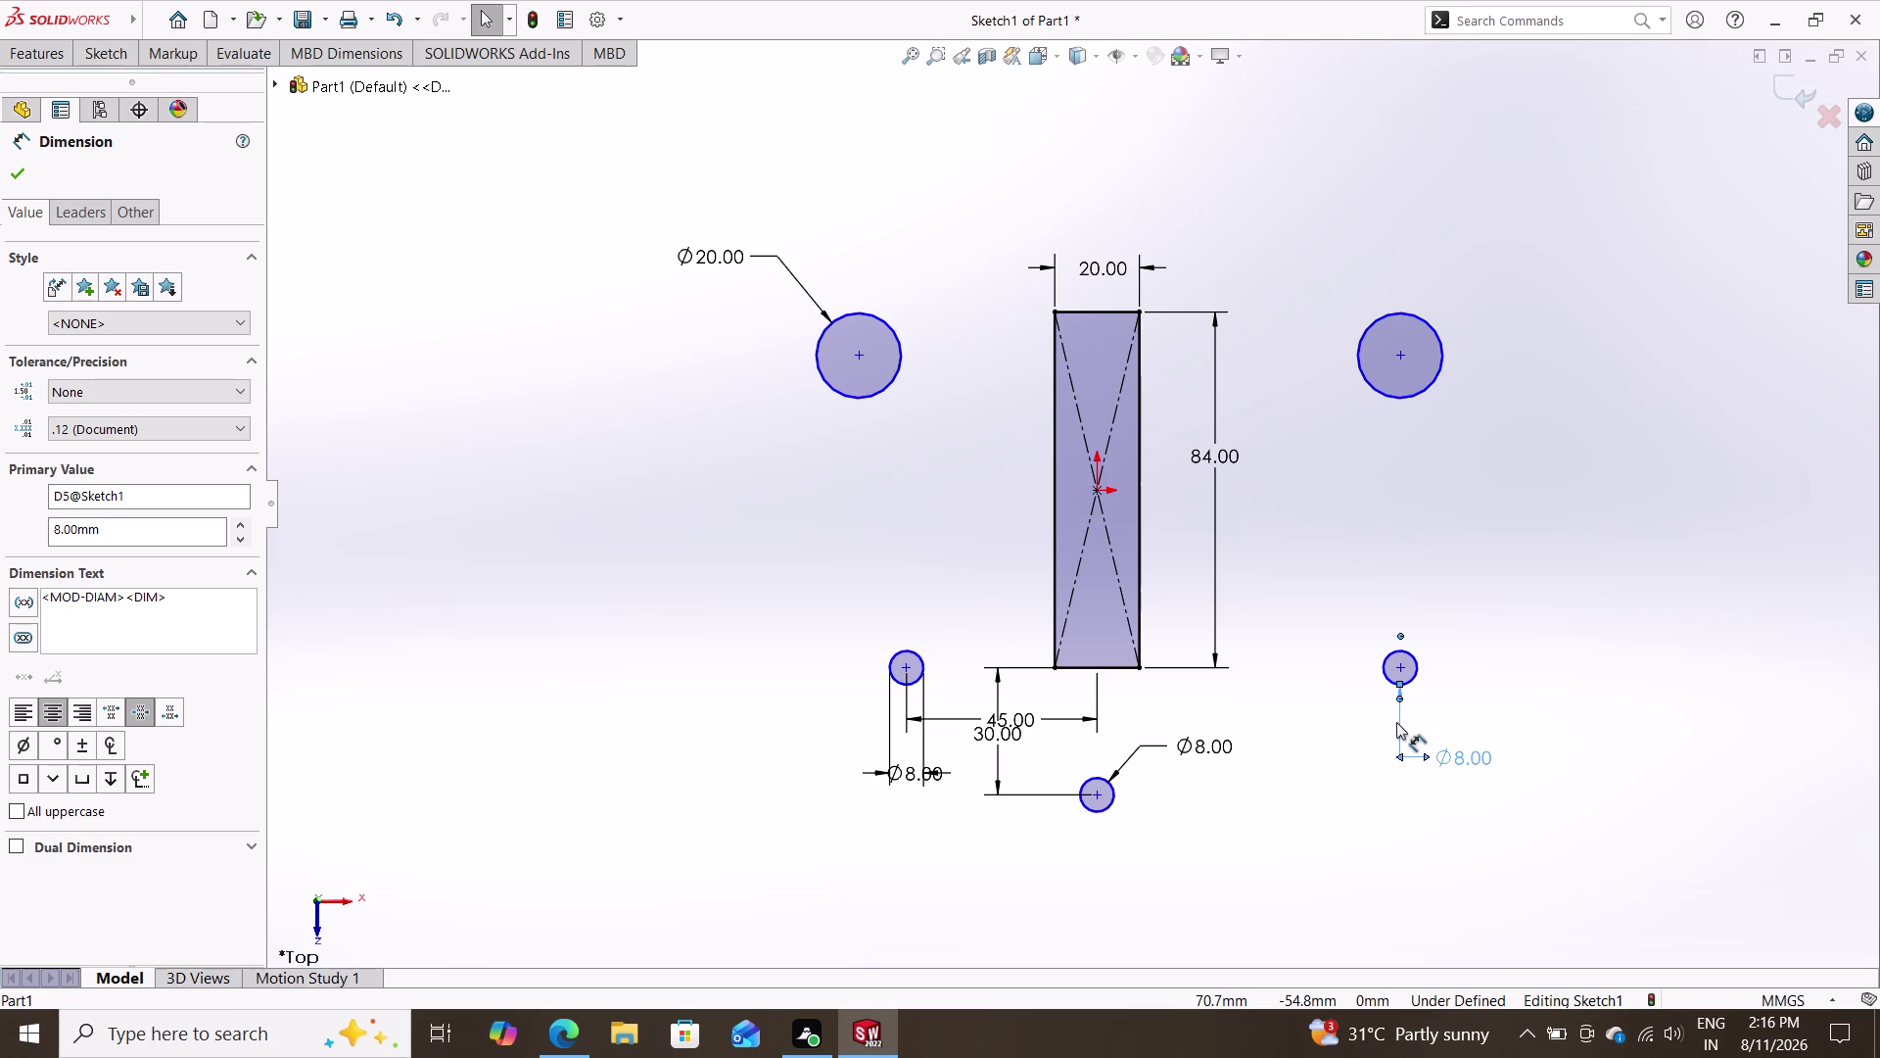
key(Escape)
key(Escape)
click(1397, 722)
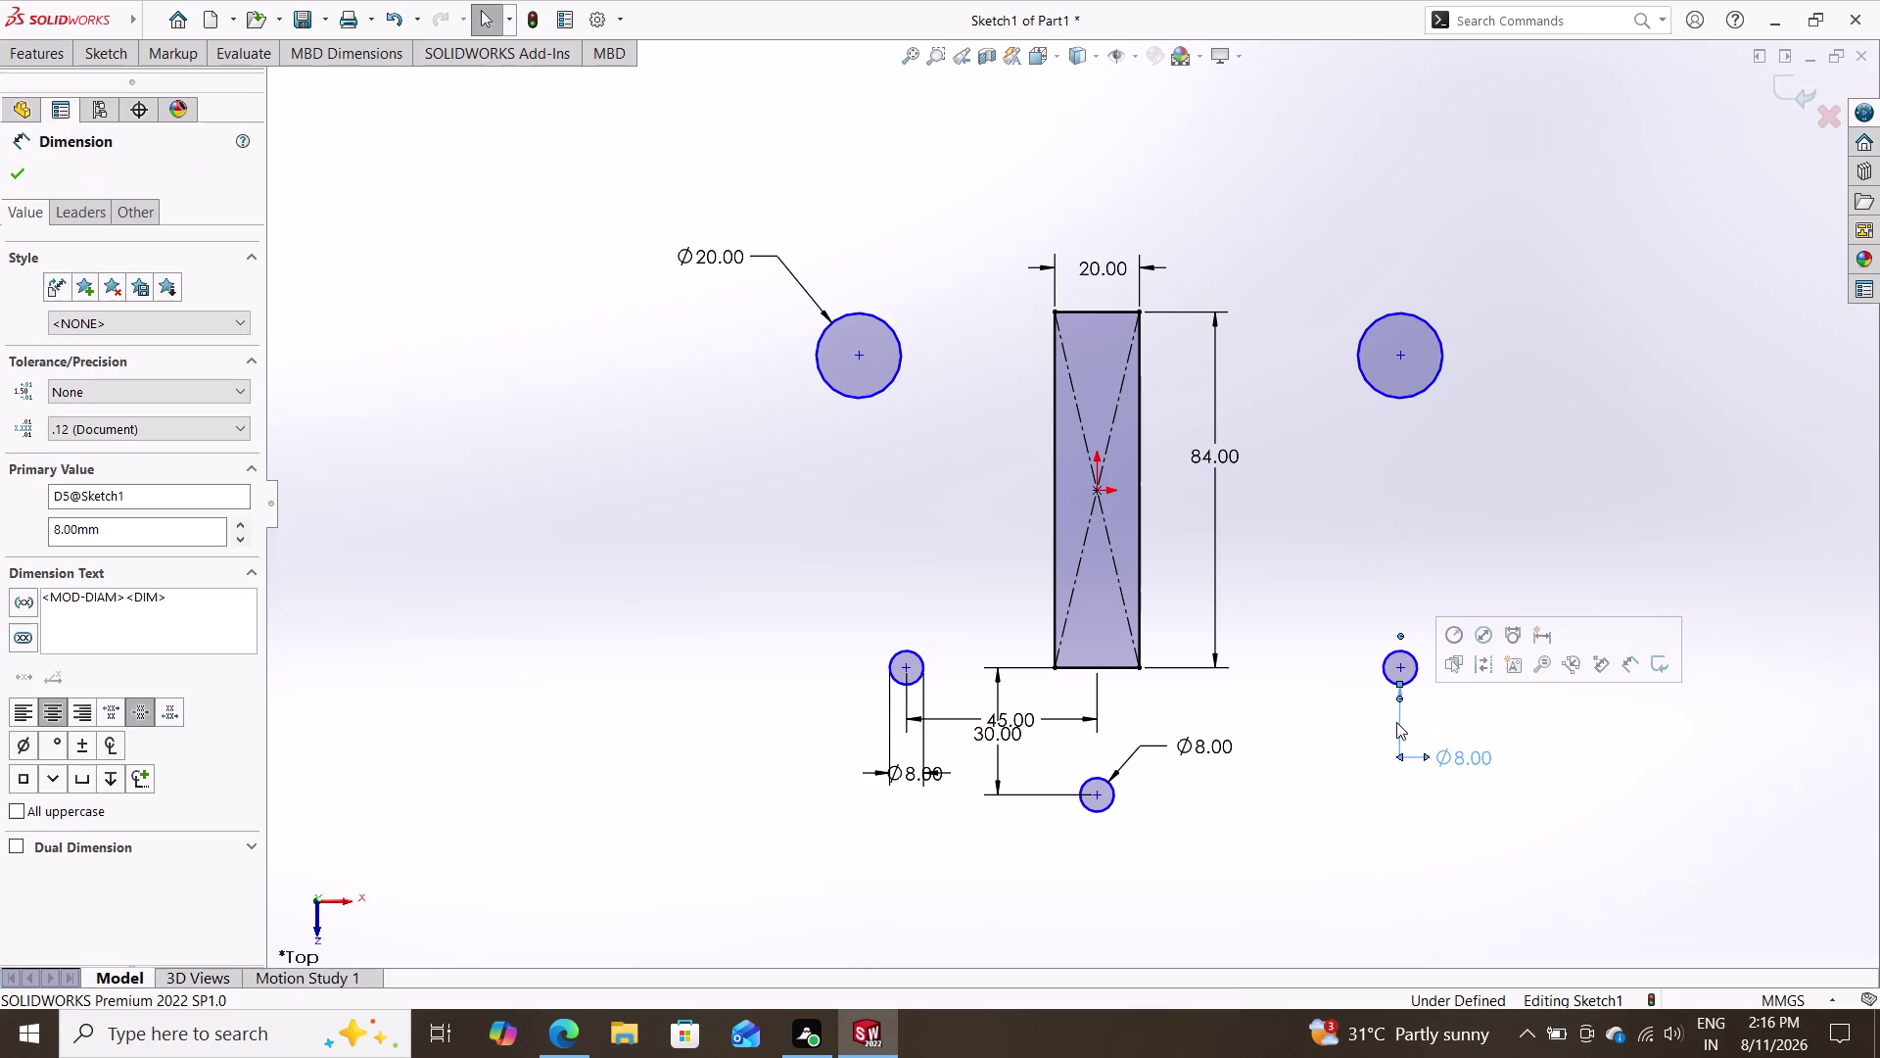
key(Delete)
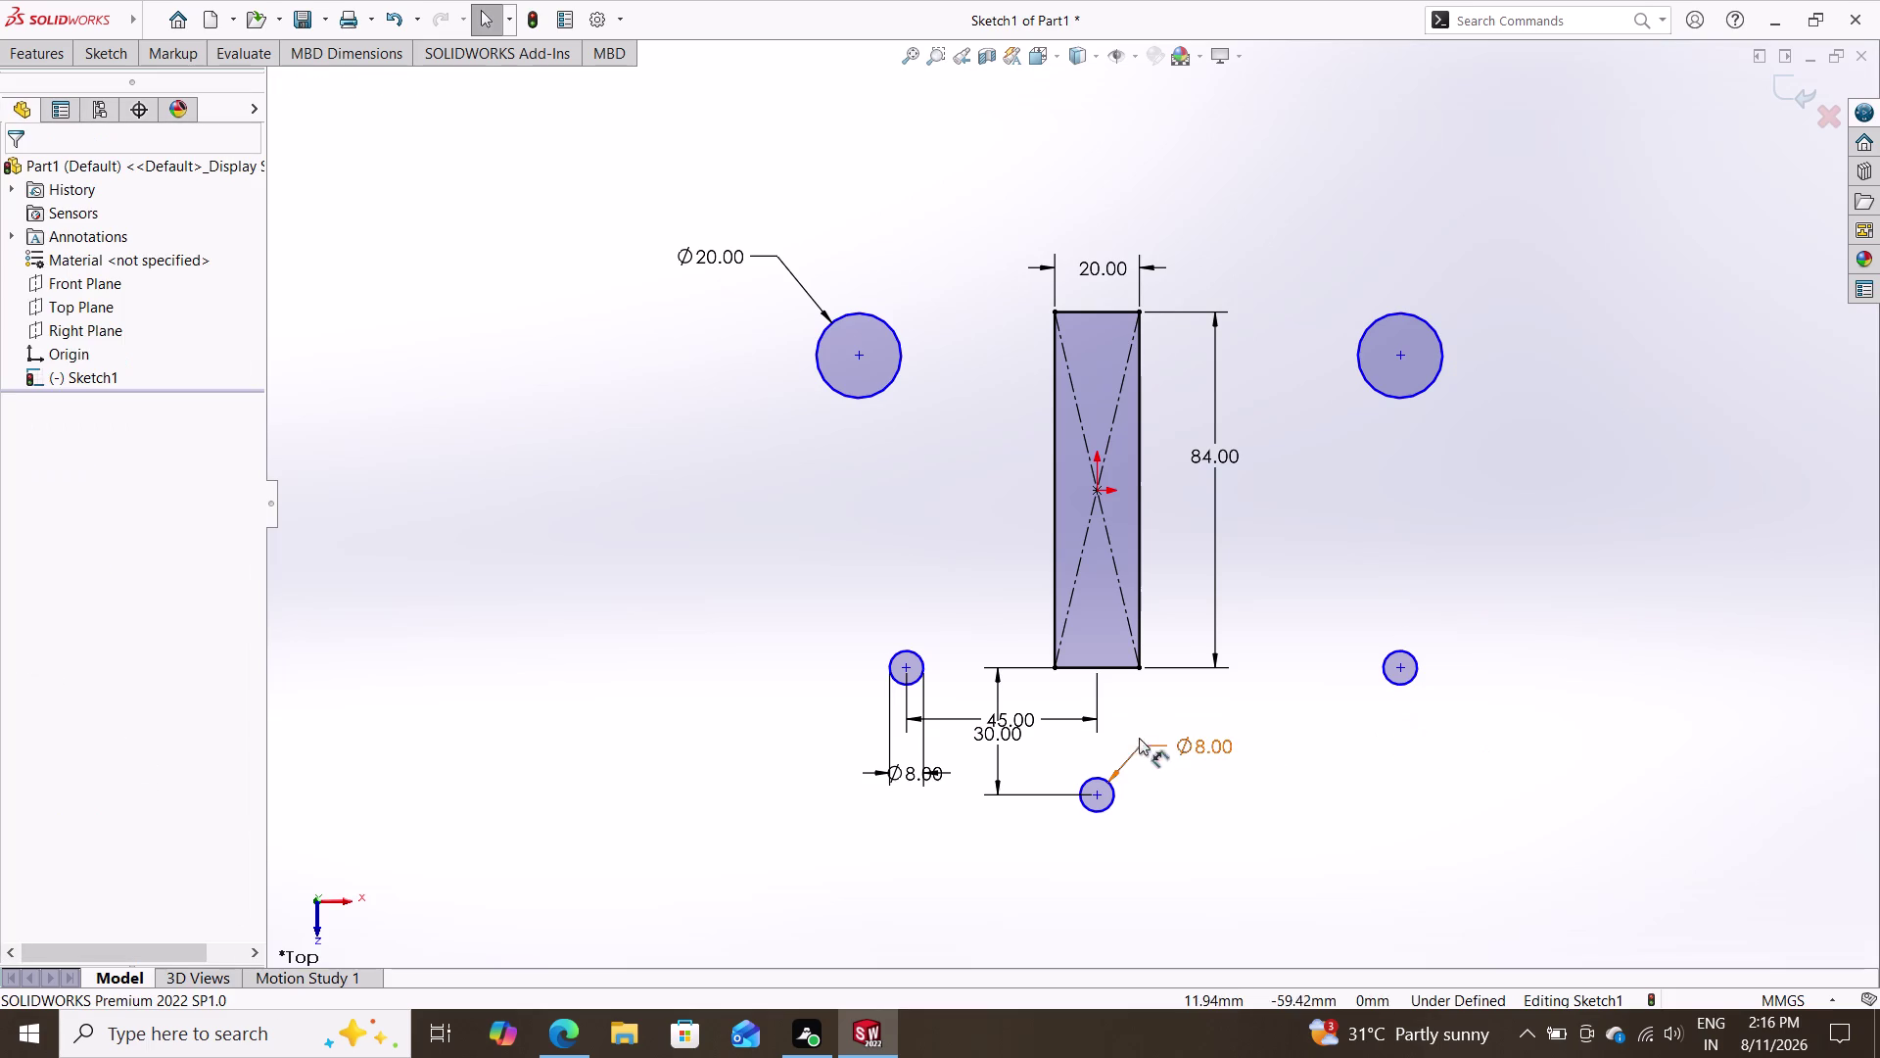
click(922, 658)
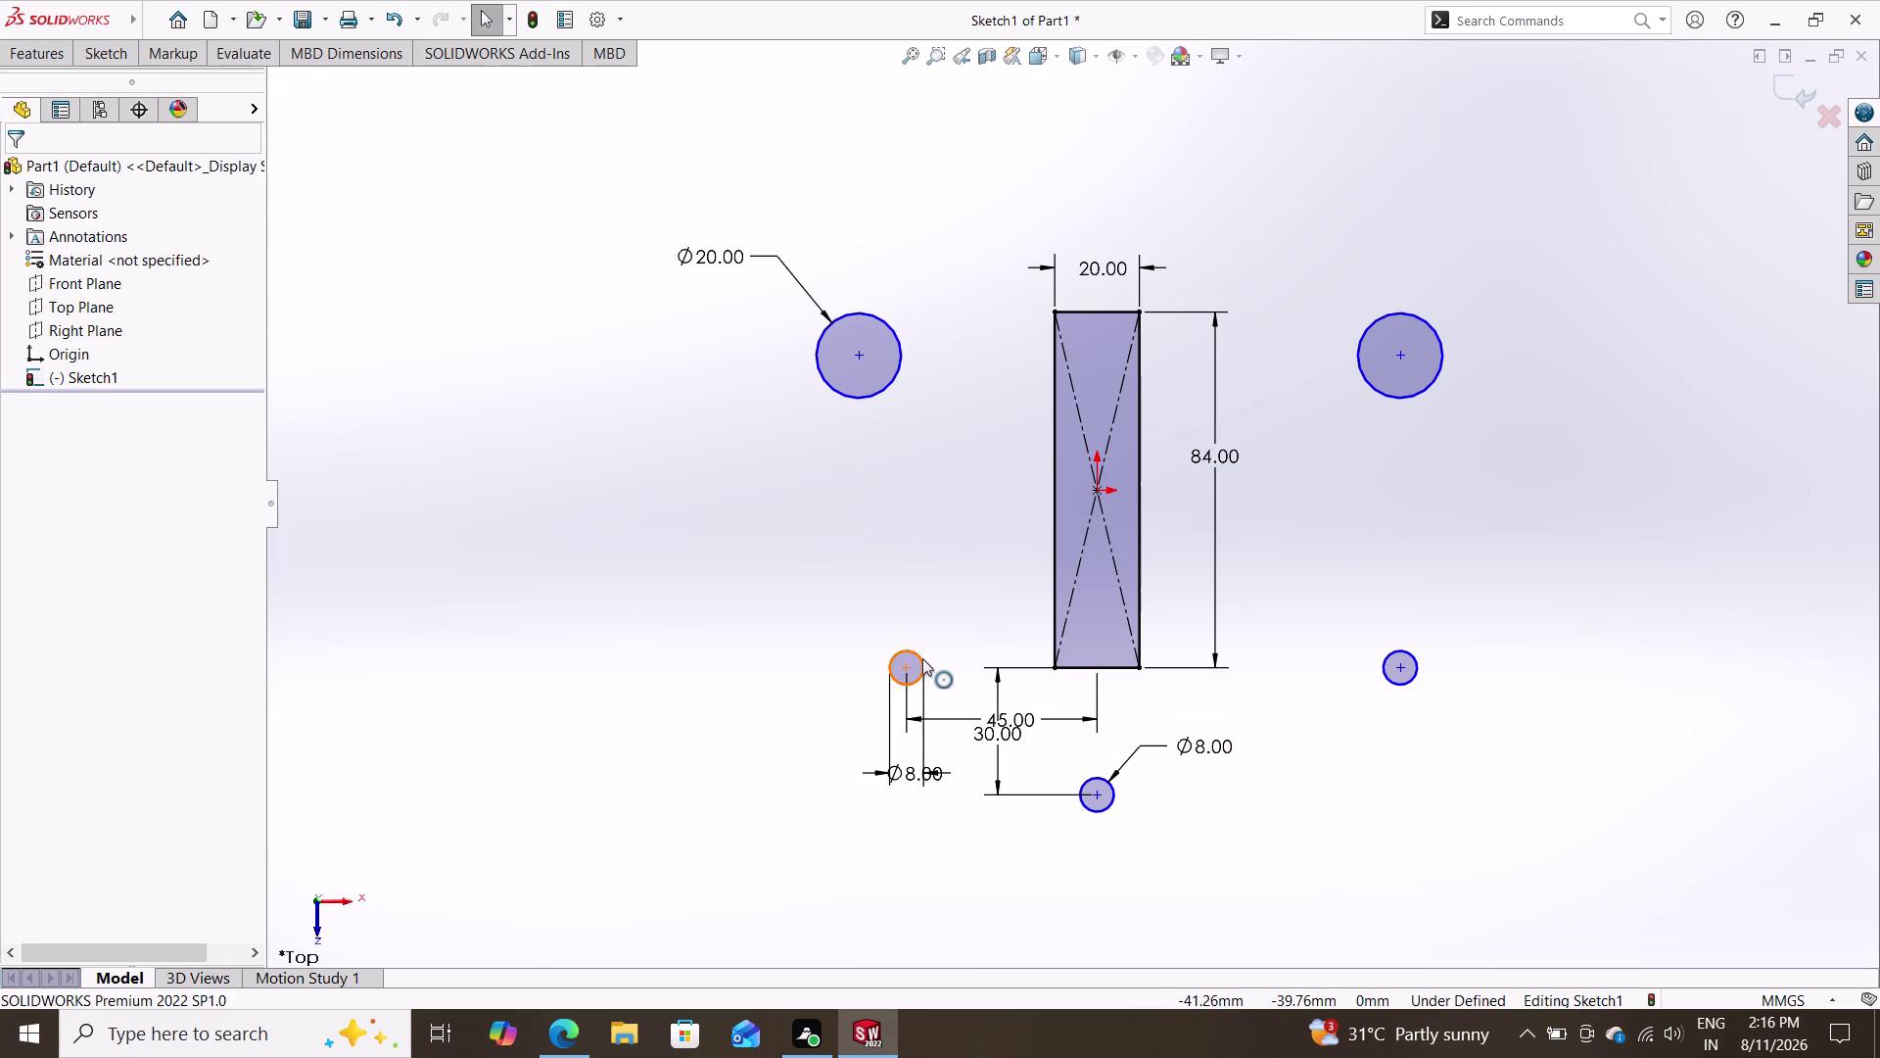
Add an Equal relation so the right small circle matches the left one.
click(1394, 680)
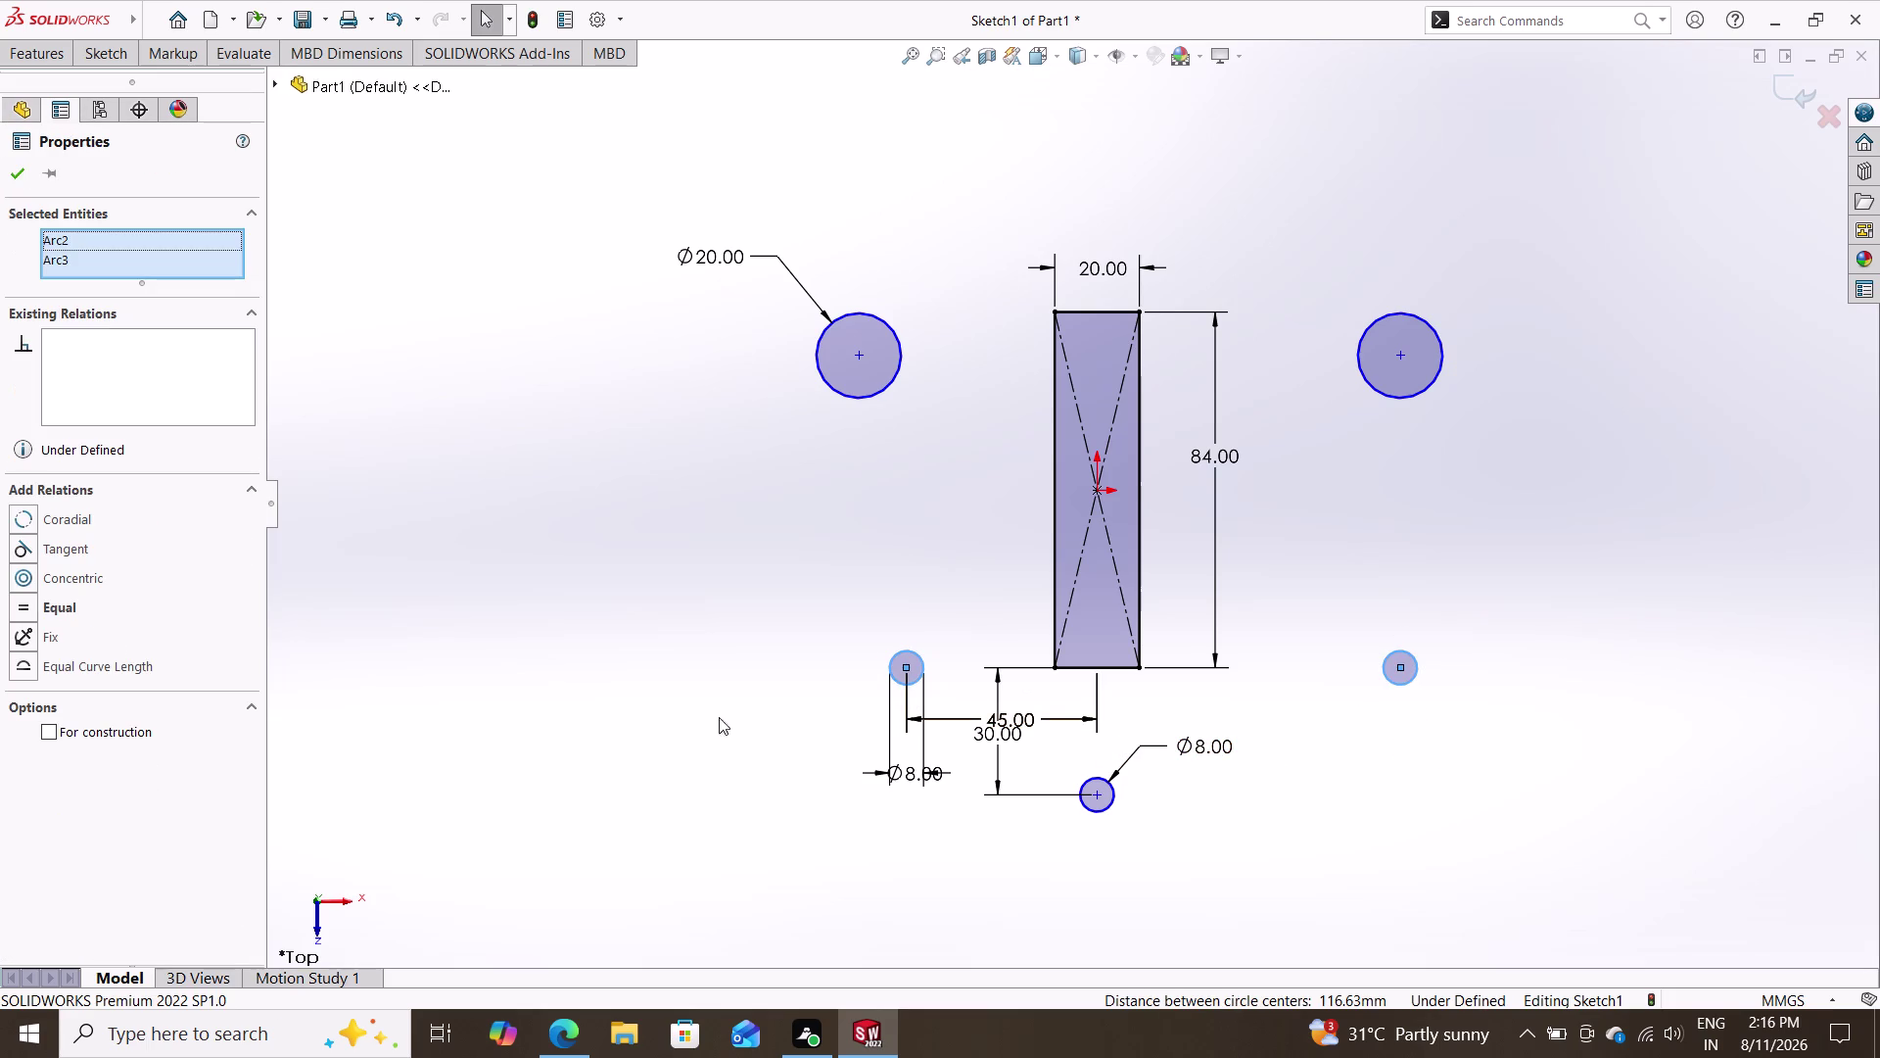
click(74, 607)
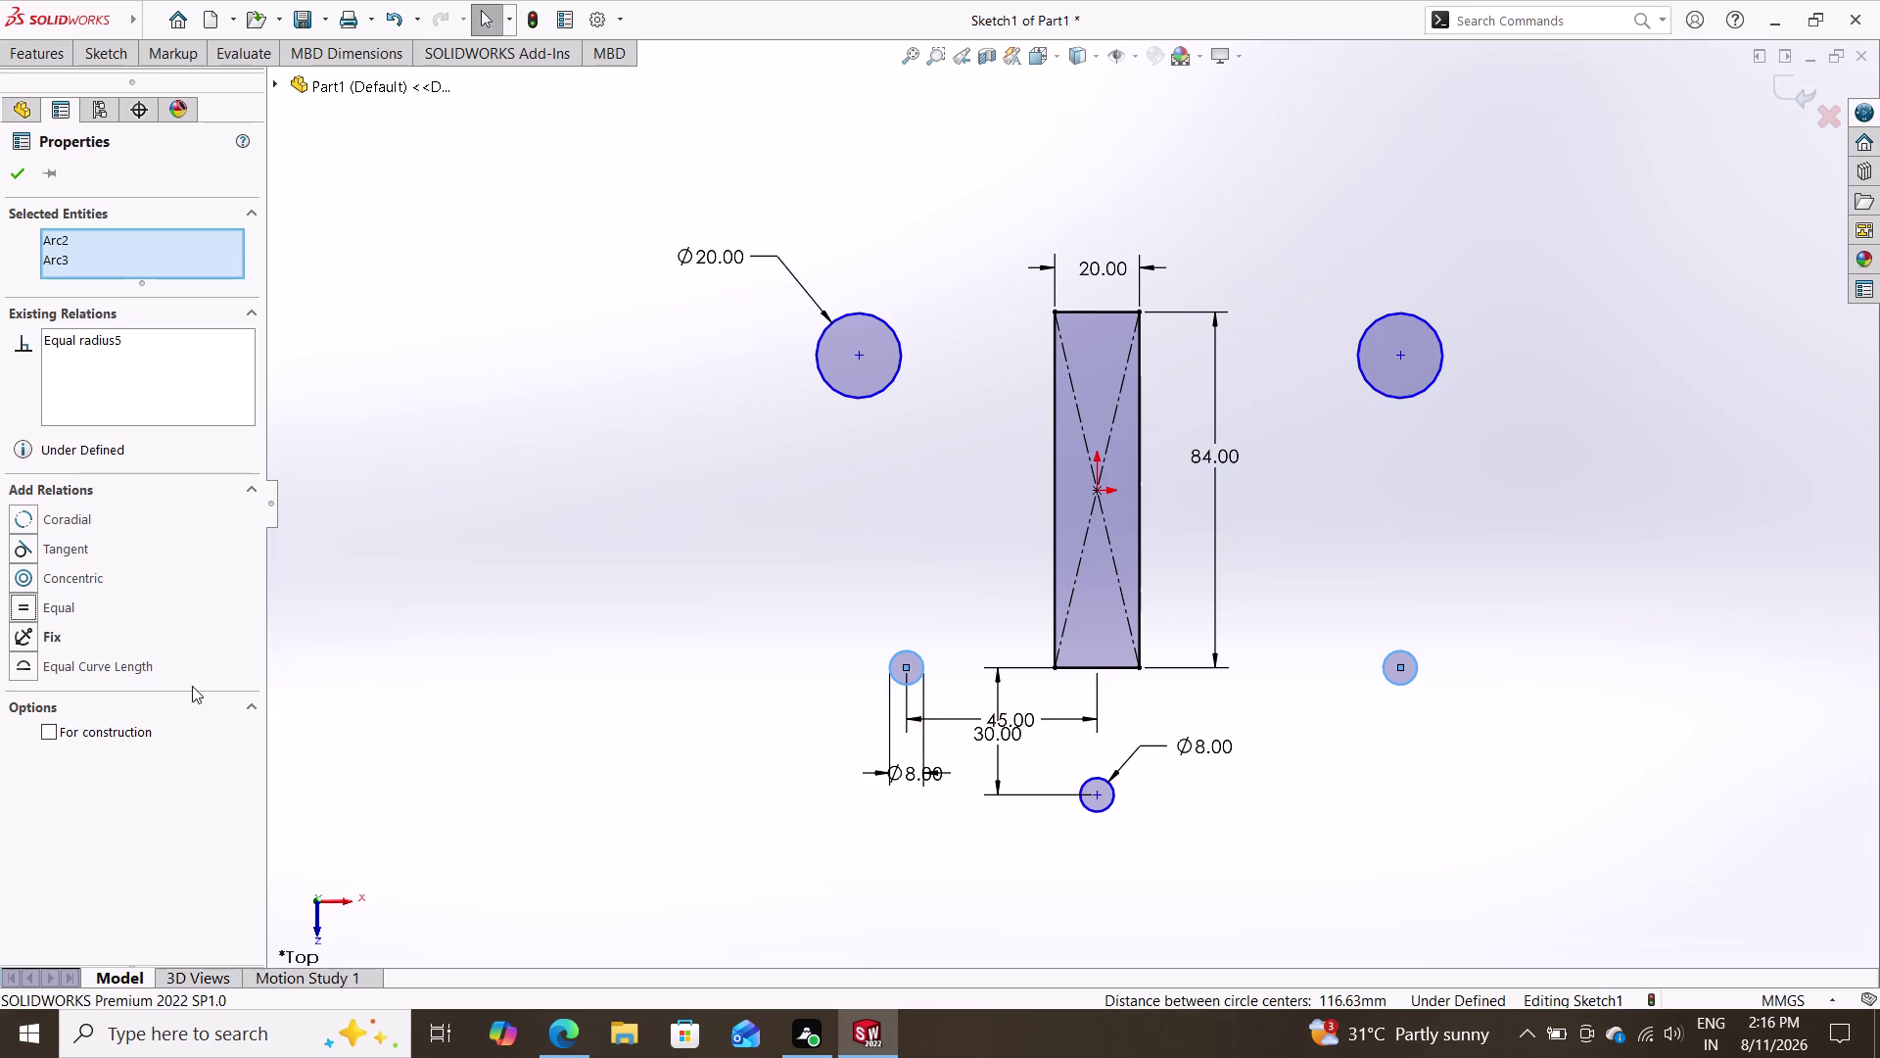
key(Escape)
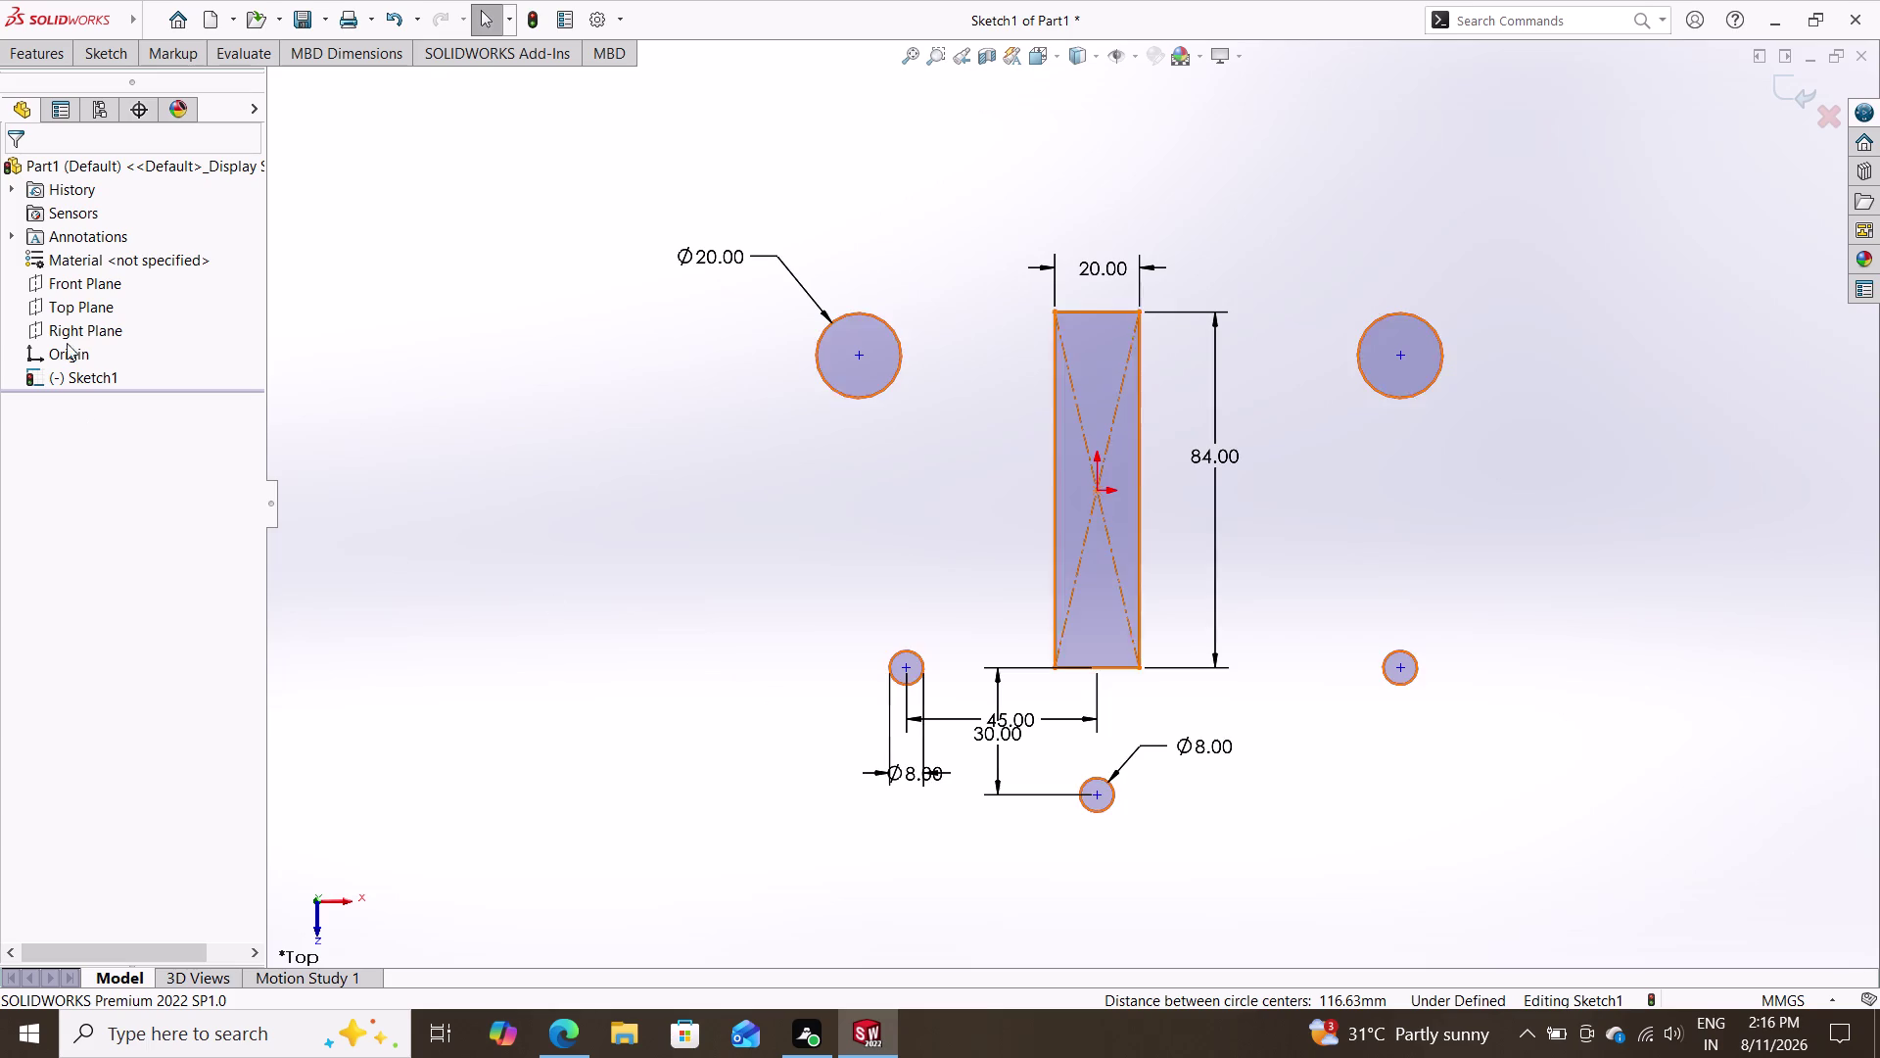
click(99, 54)
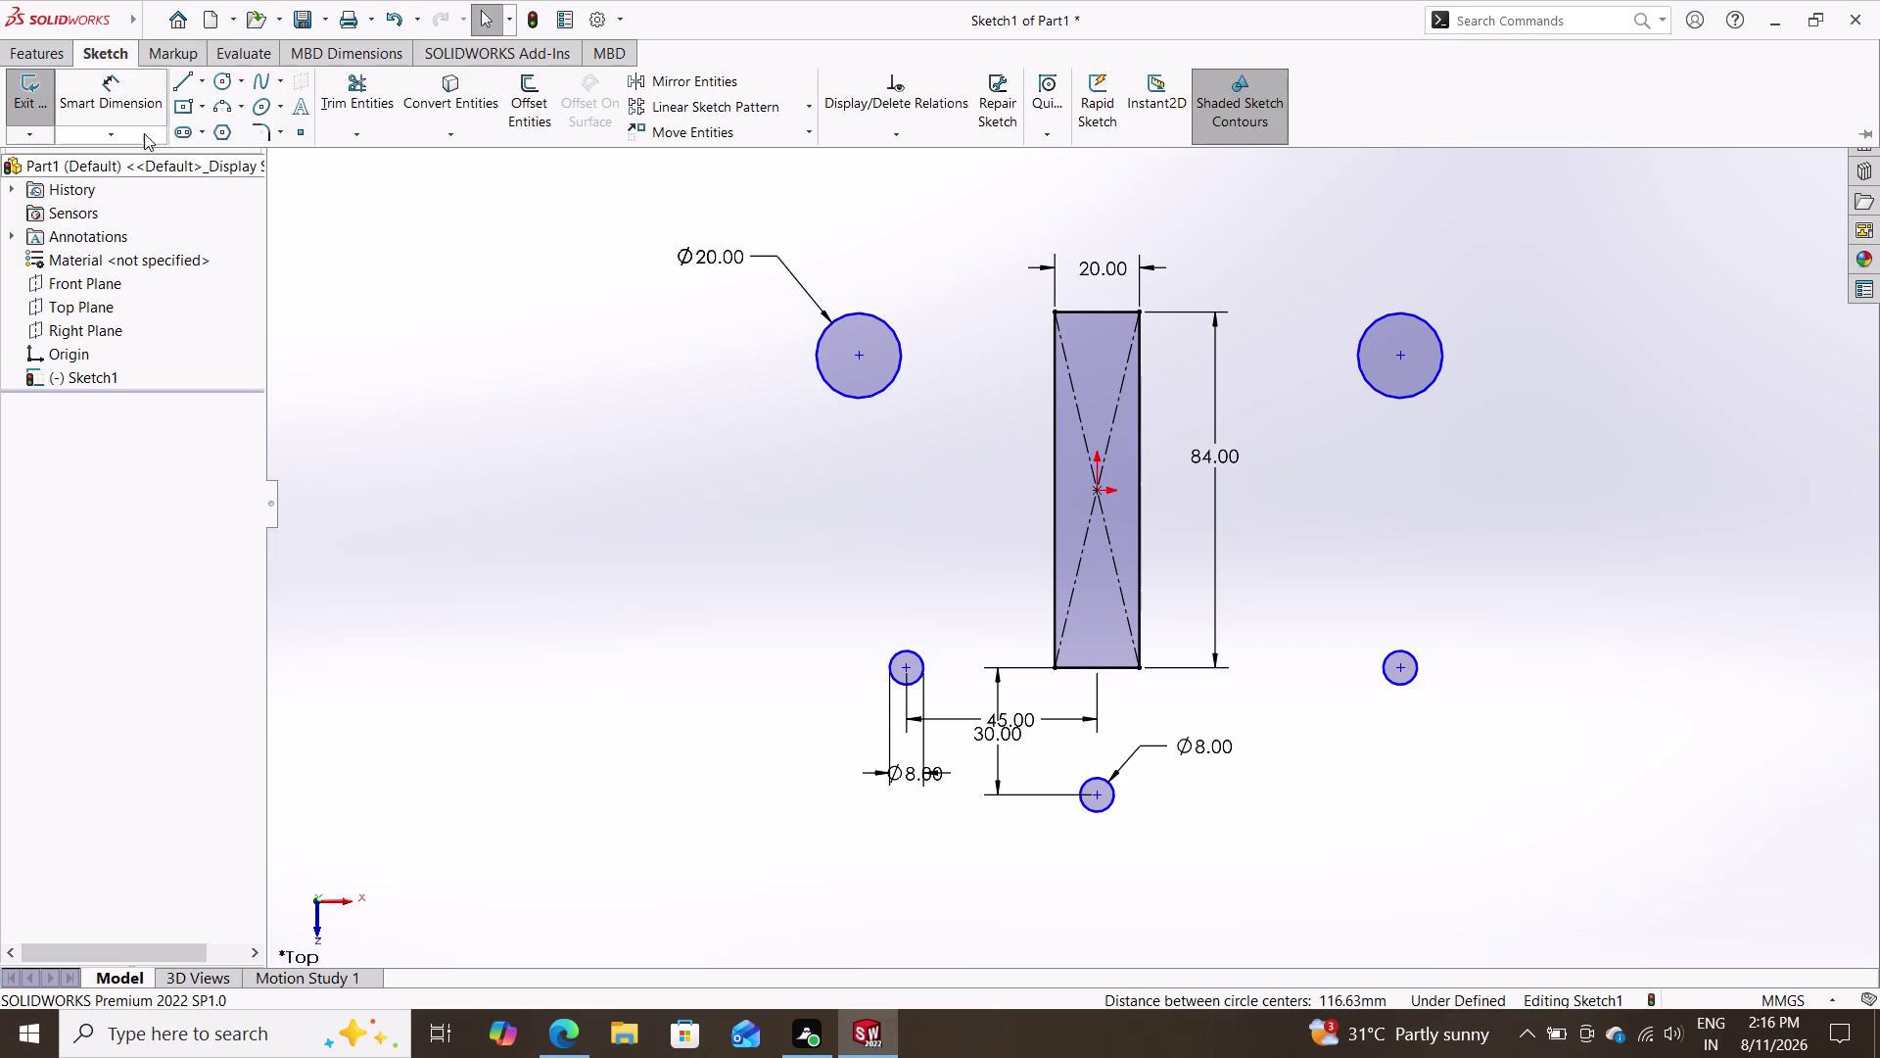
Dimension the two small circle centres 90 mm apart horizontally.
click(122, 105)
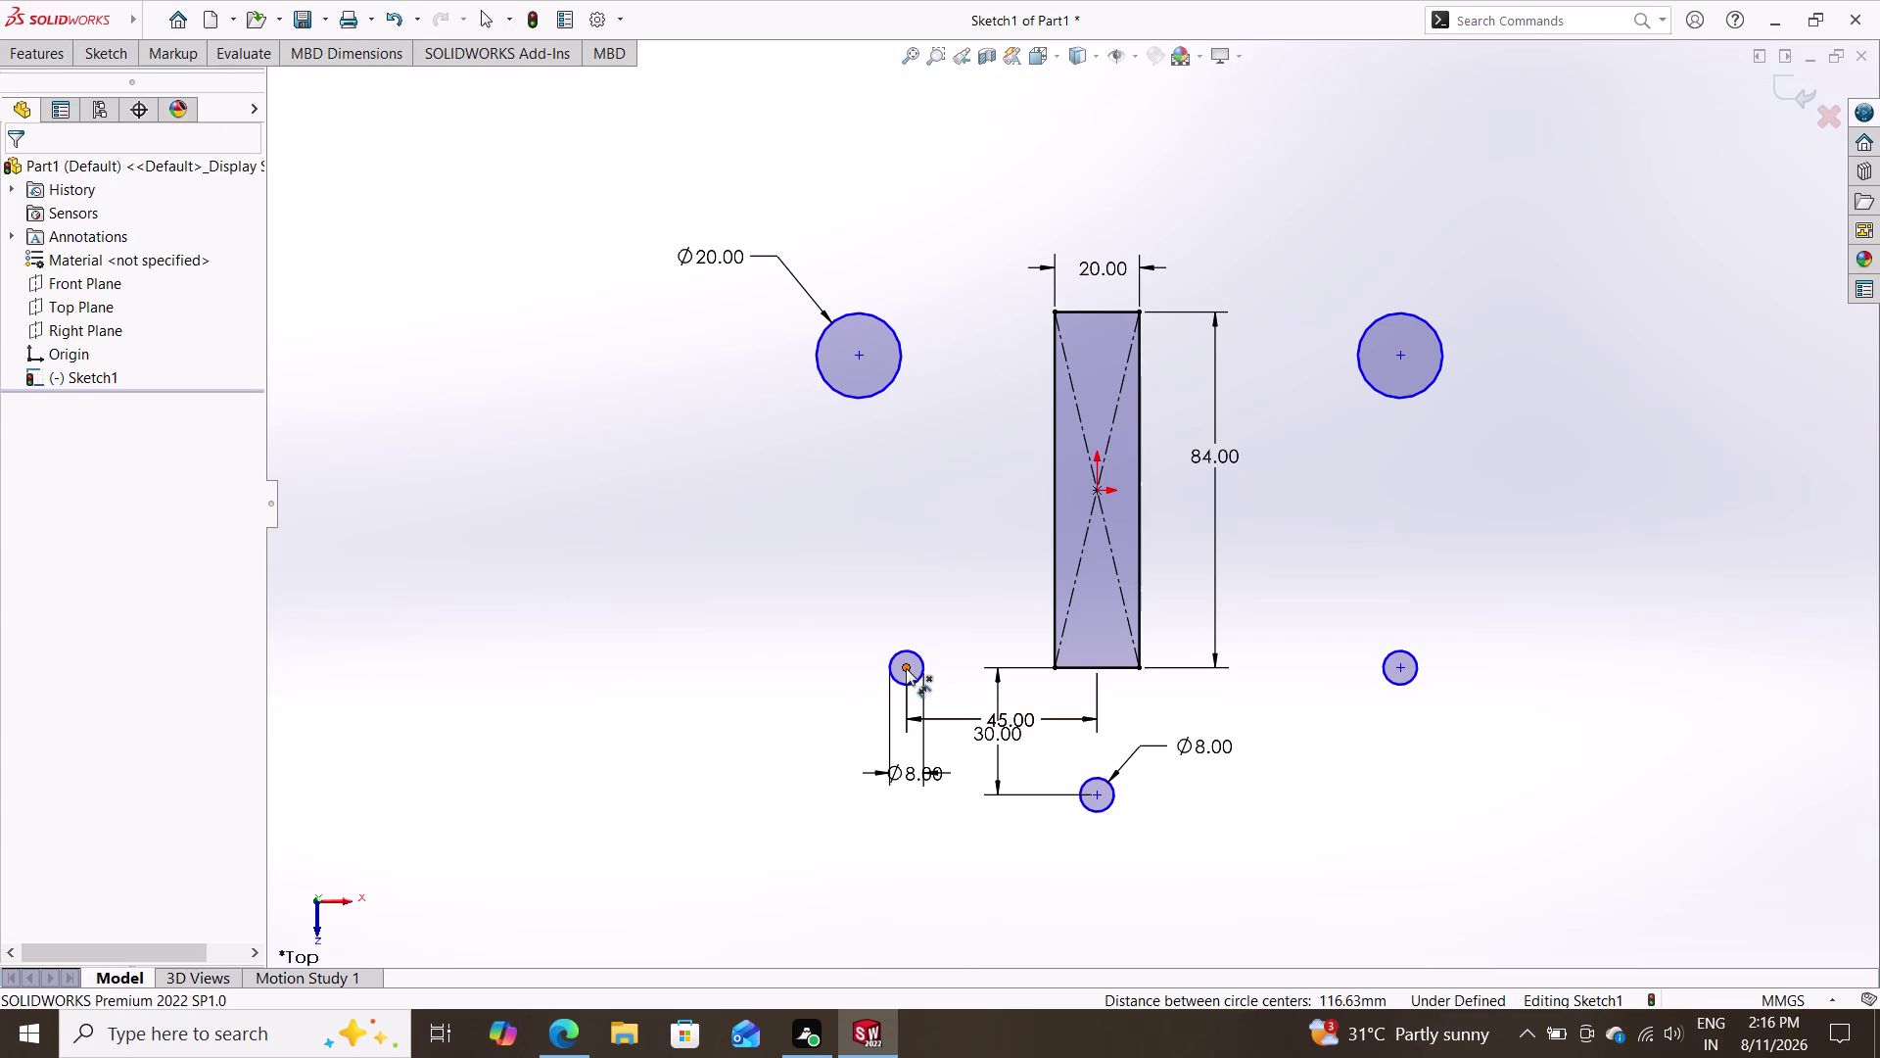
click(905, 667)
click(1396, 666)
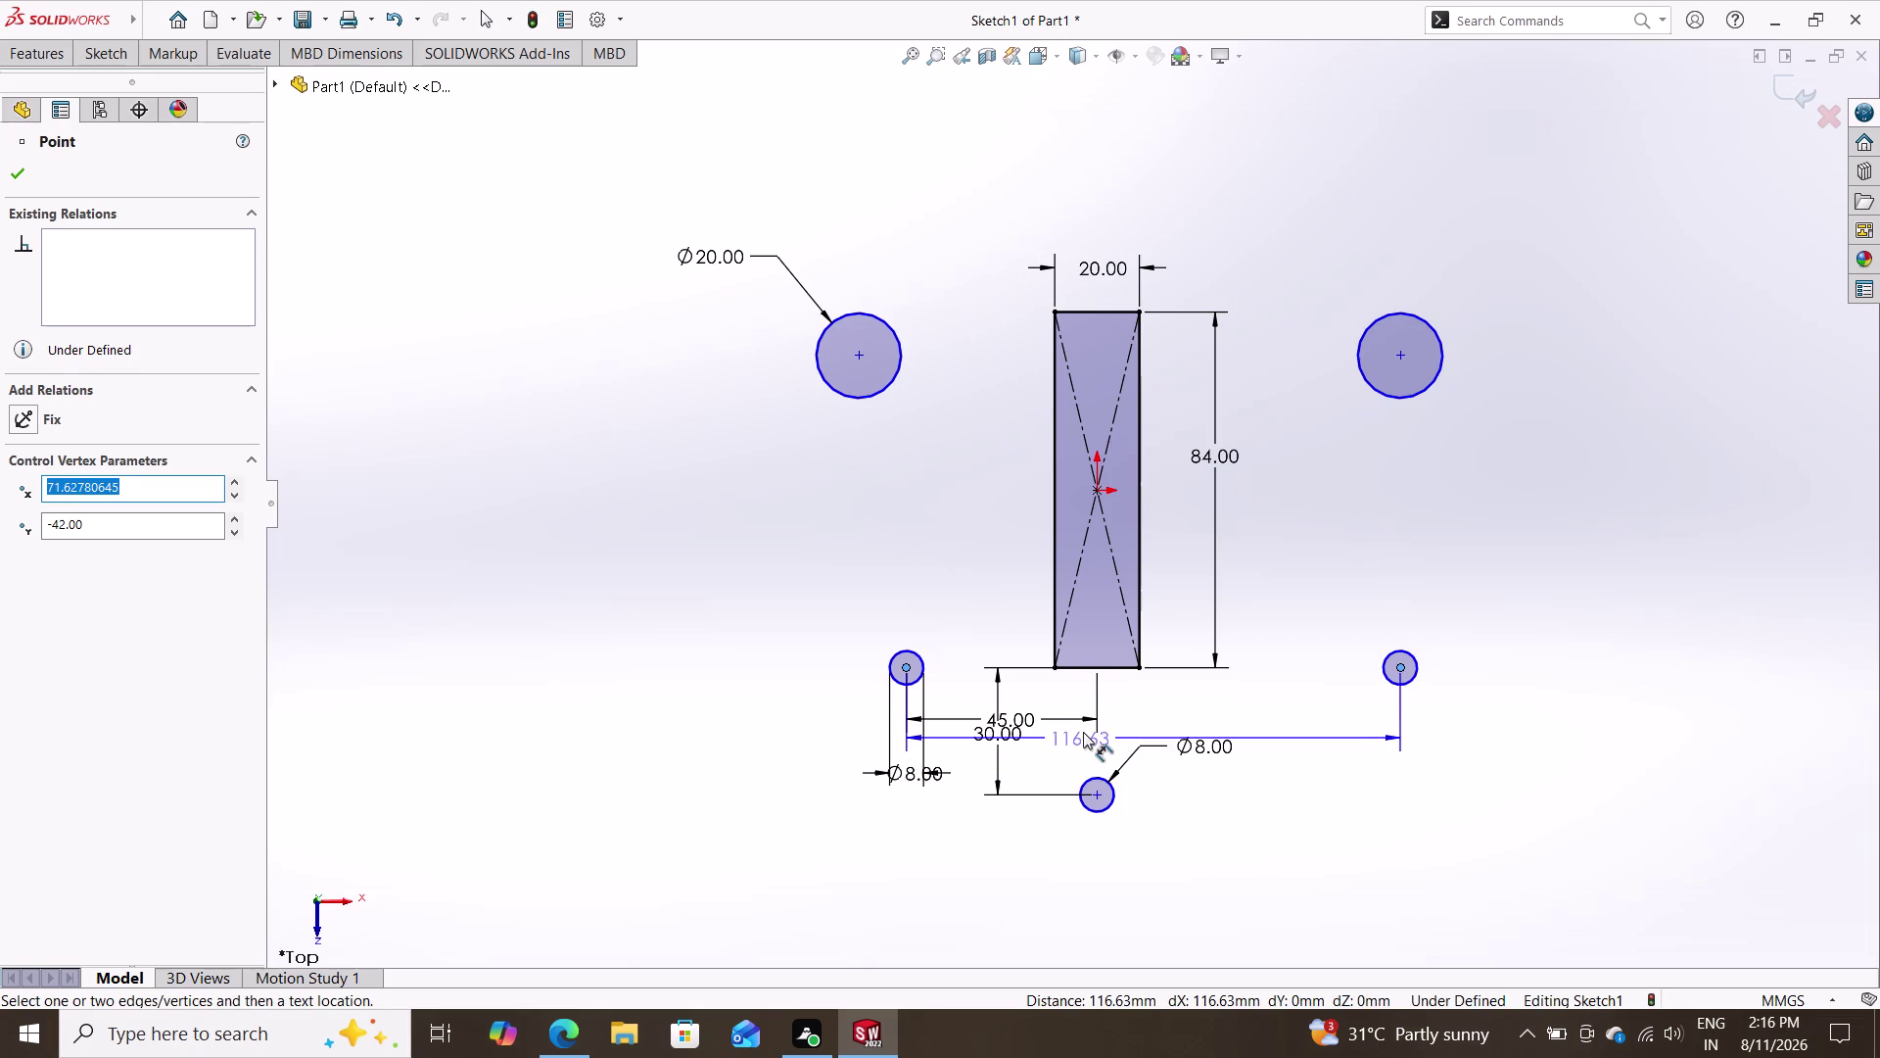
click(1083, 732)
text(9)
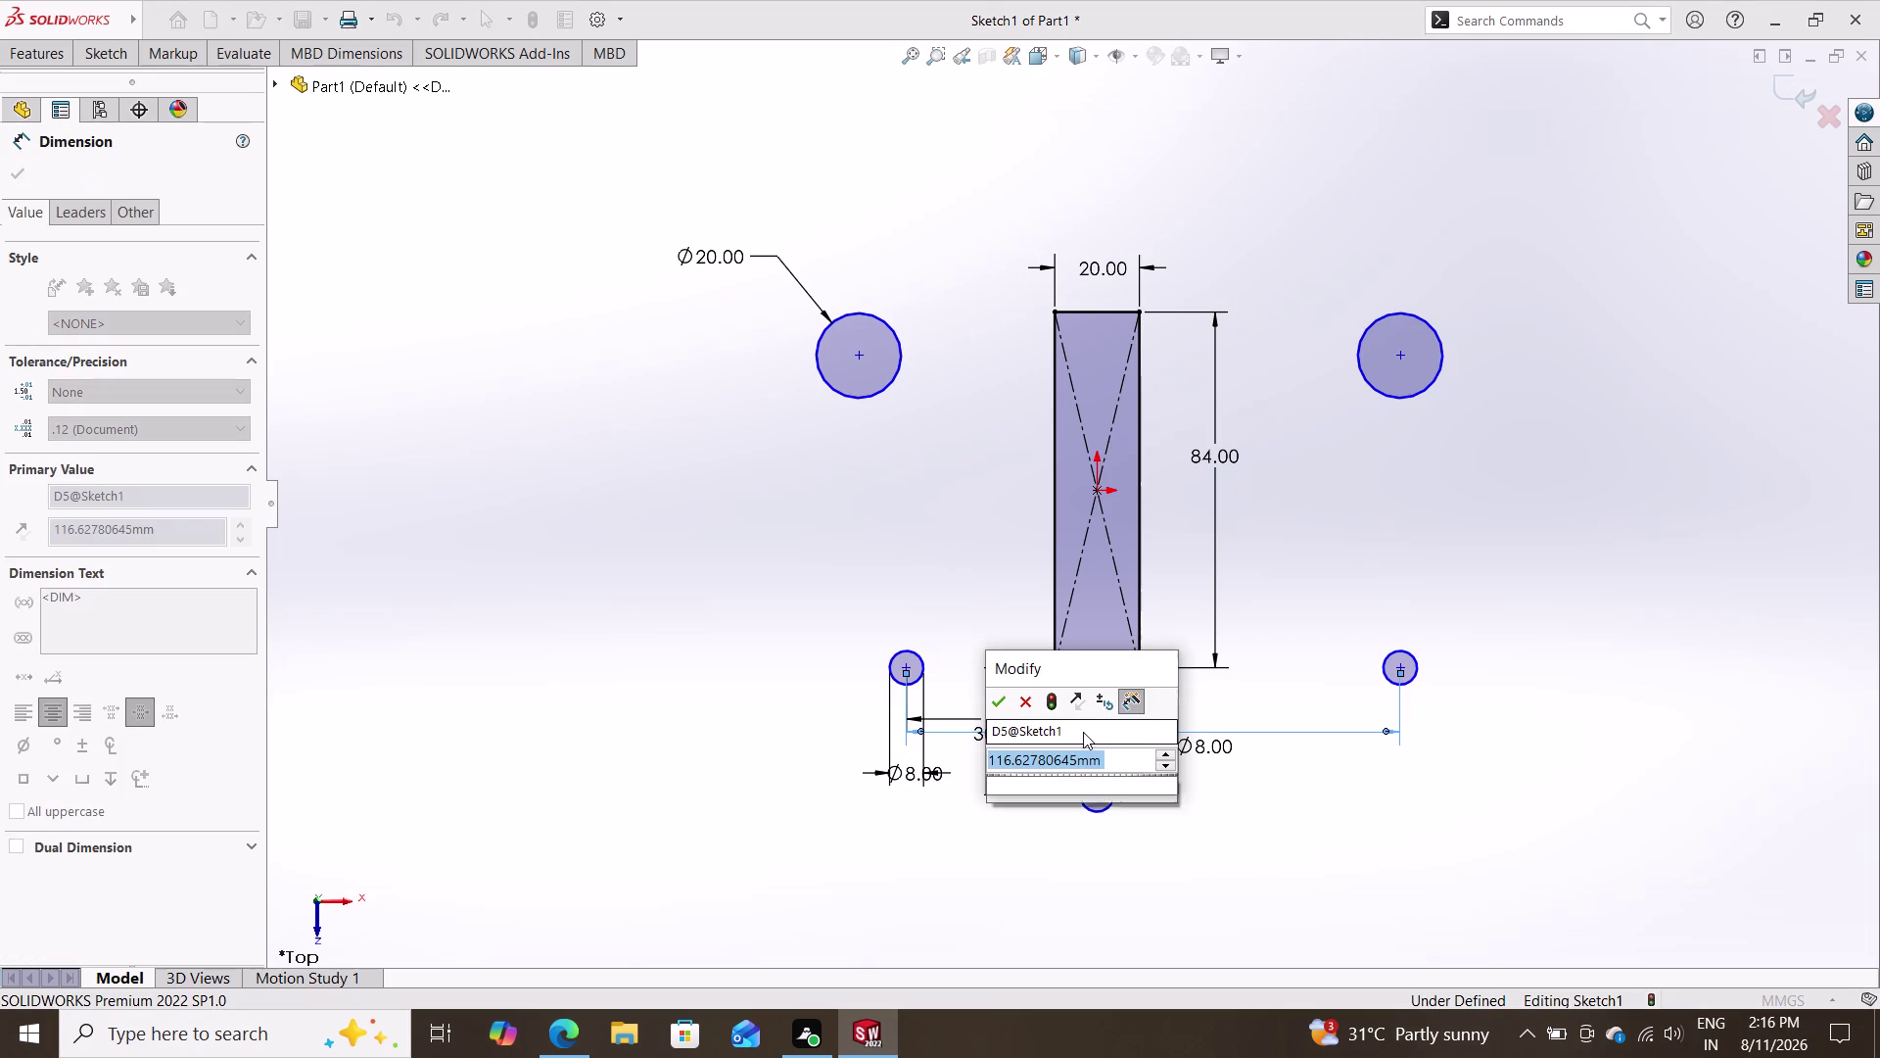
text(0)
key(Return)
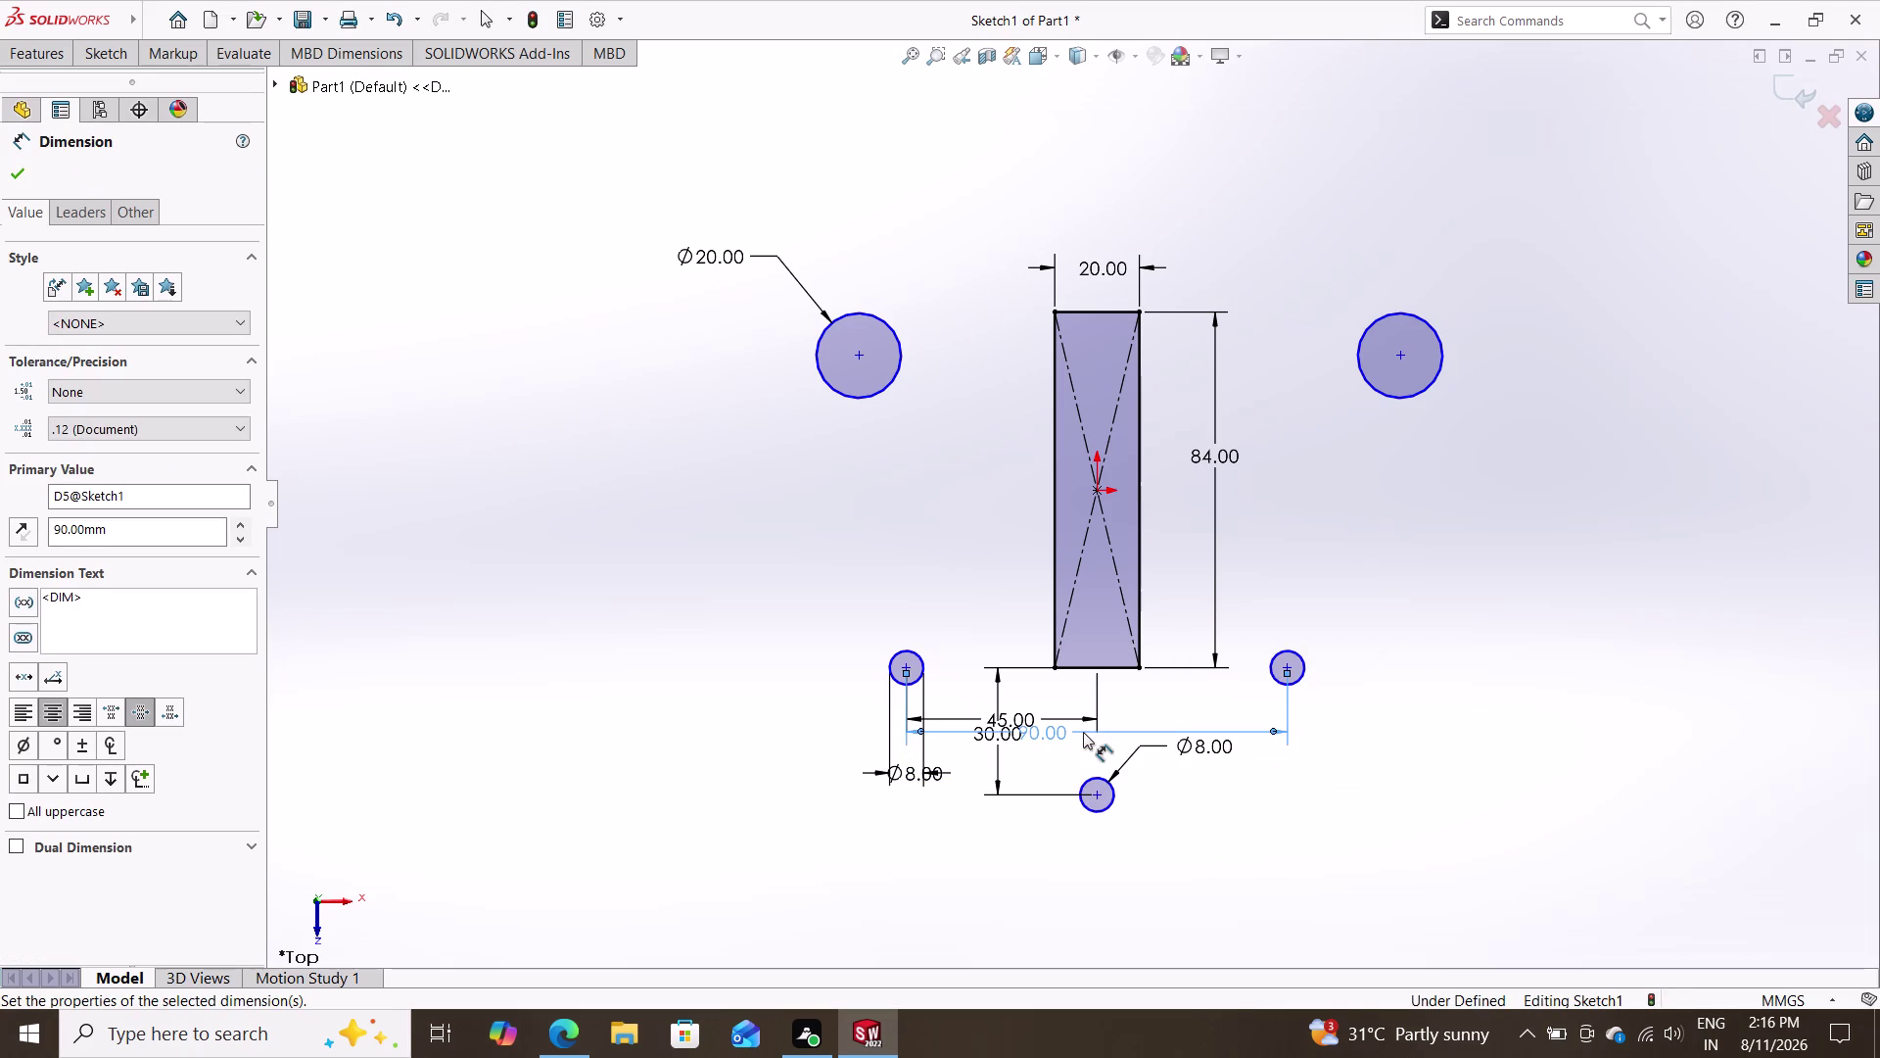
key(Escape)
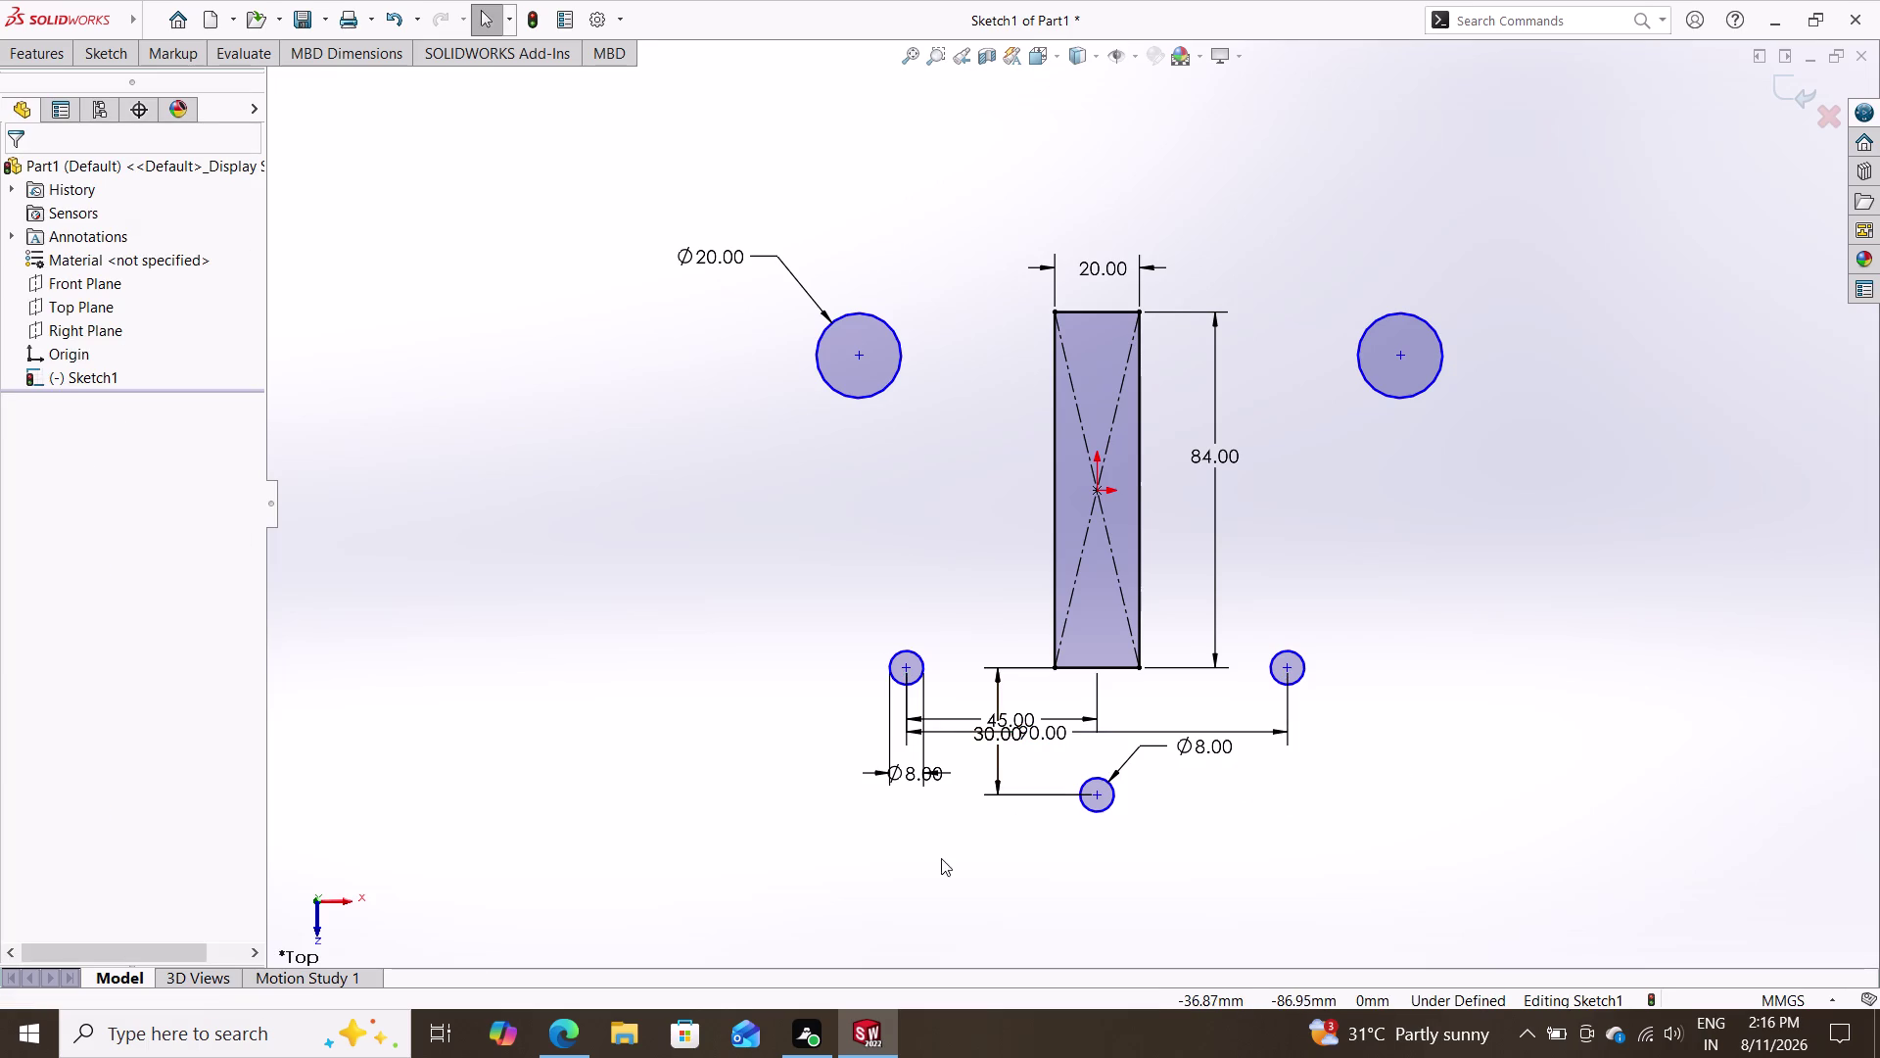
scroll(down, 3)
scroll(down, 3)
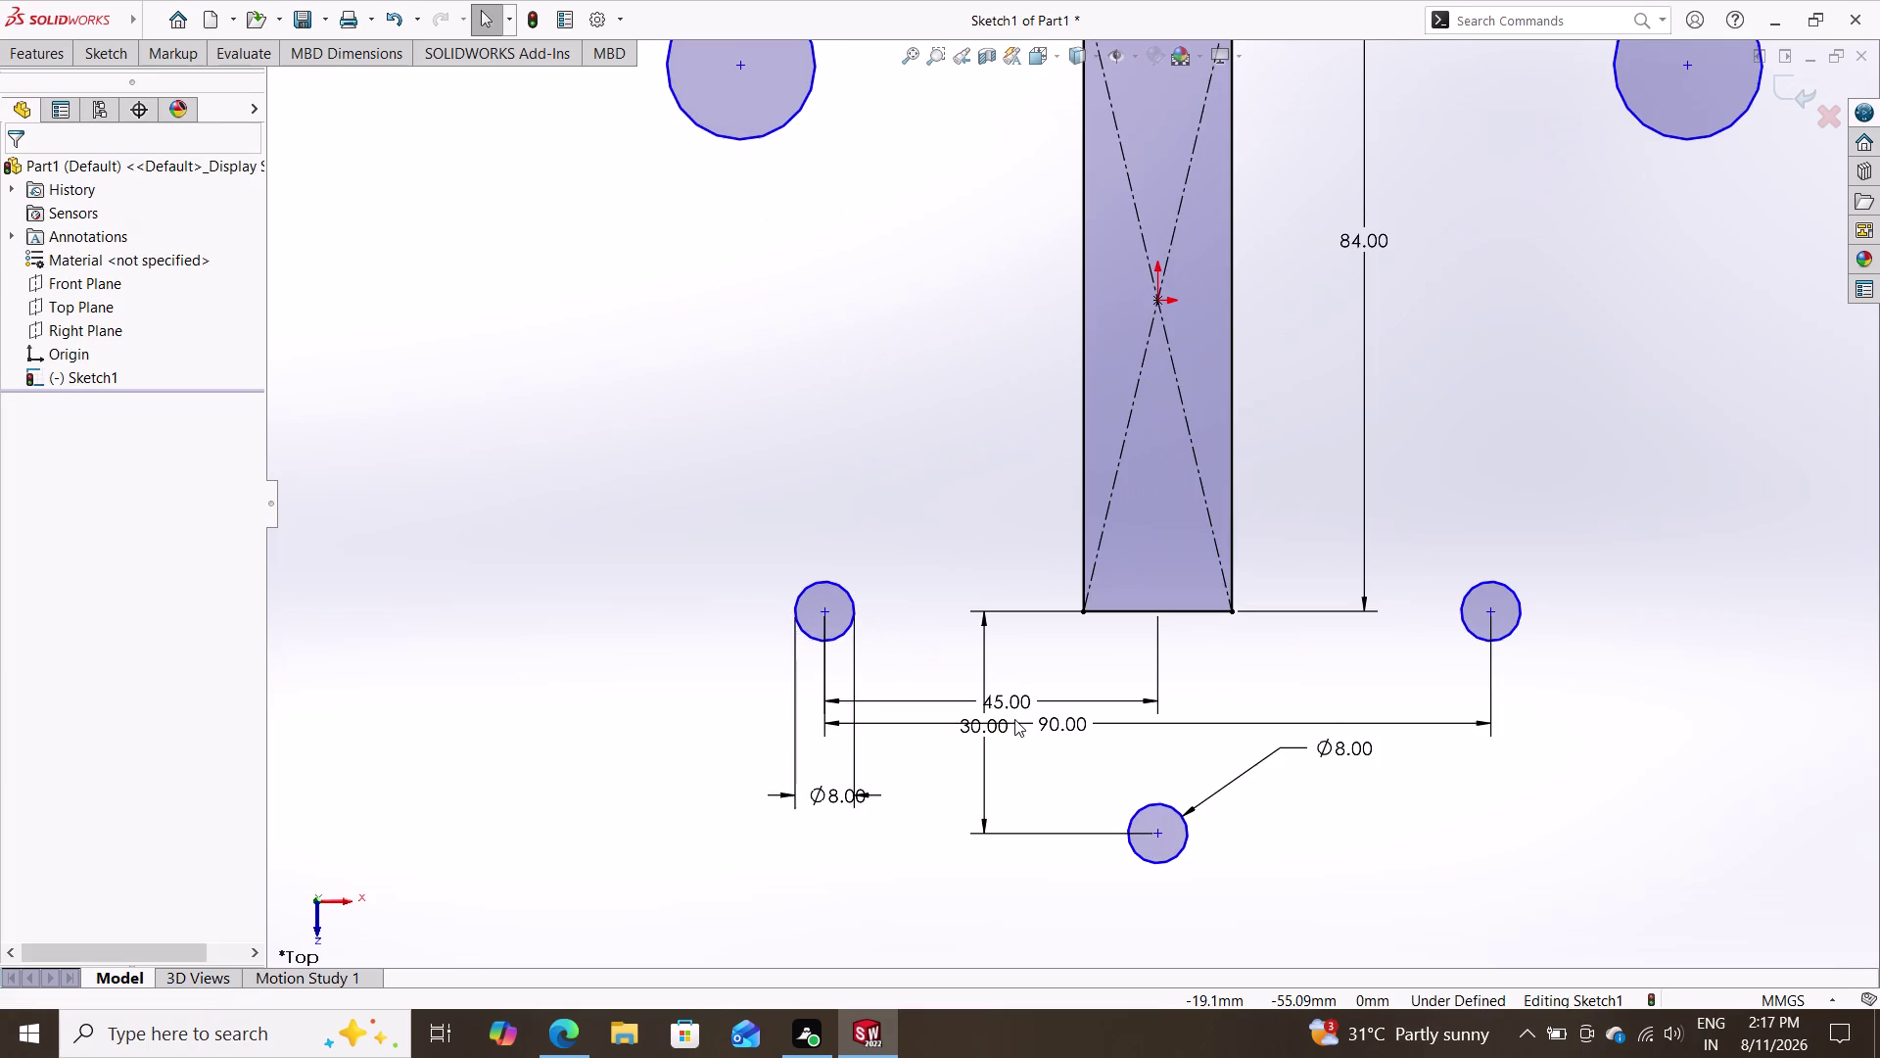
scroll(up, 3)
scroll(up, 3)
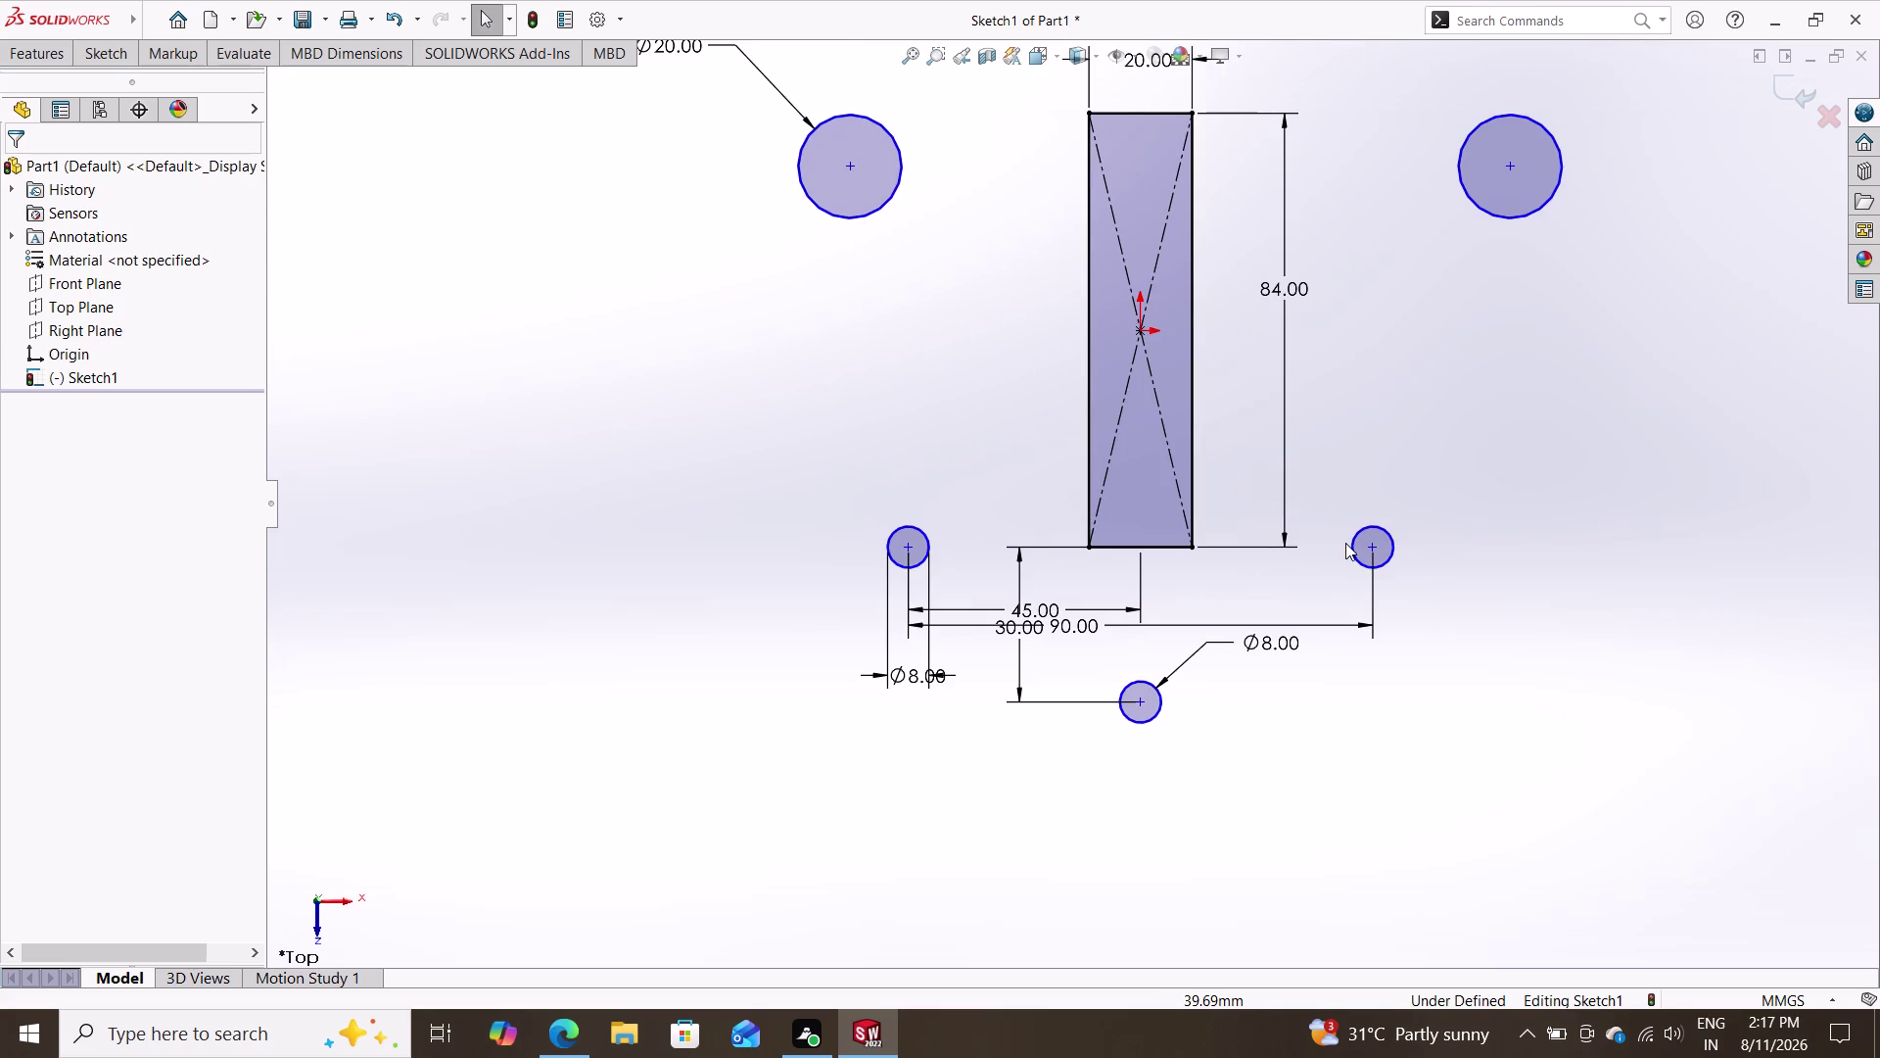
click(108, 58)
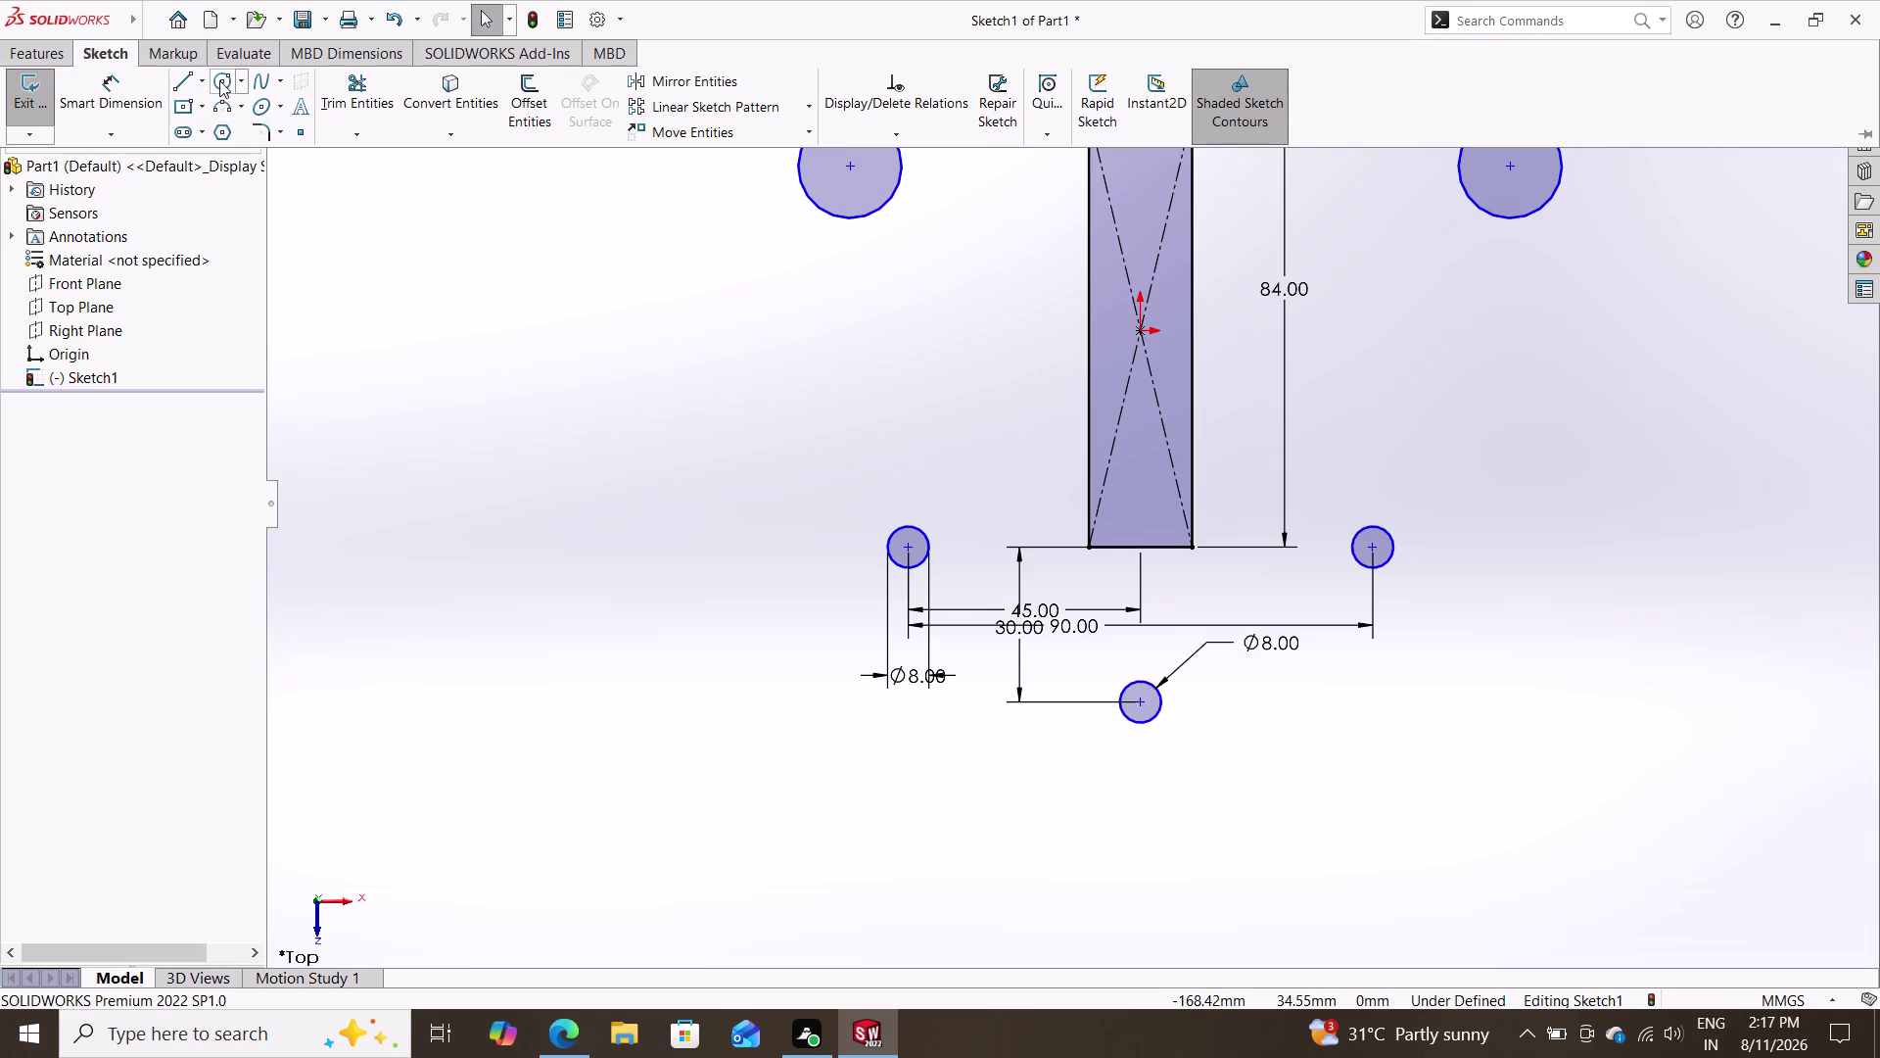
Draw a circle centred on the bottom hole and dimension it to Ø30.
click(219, 80)
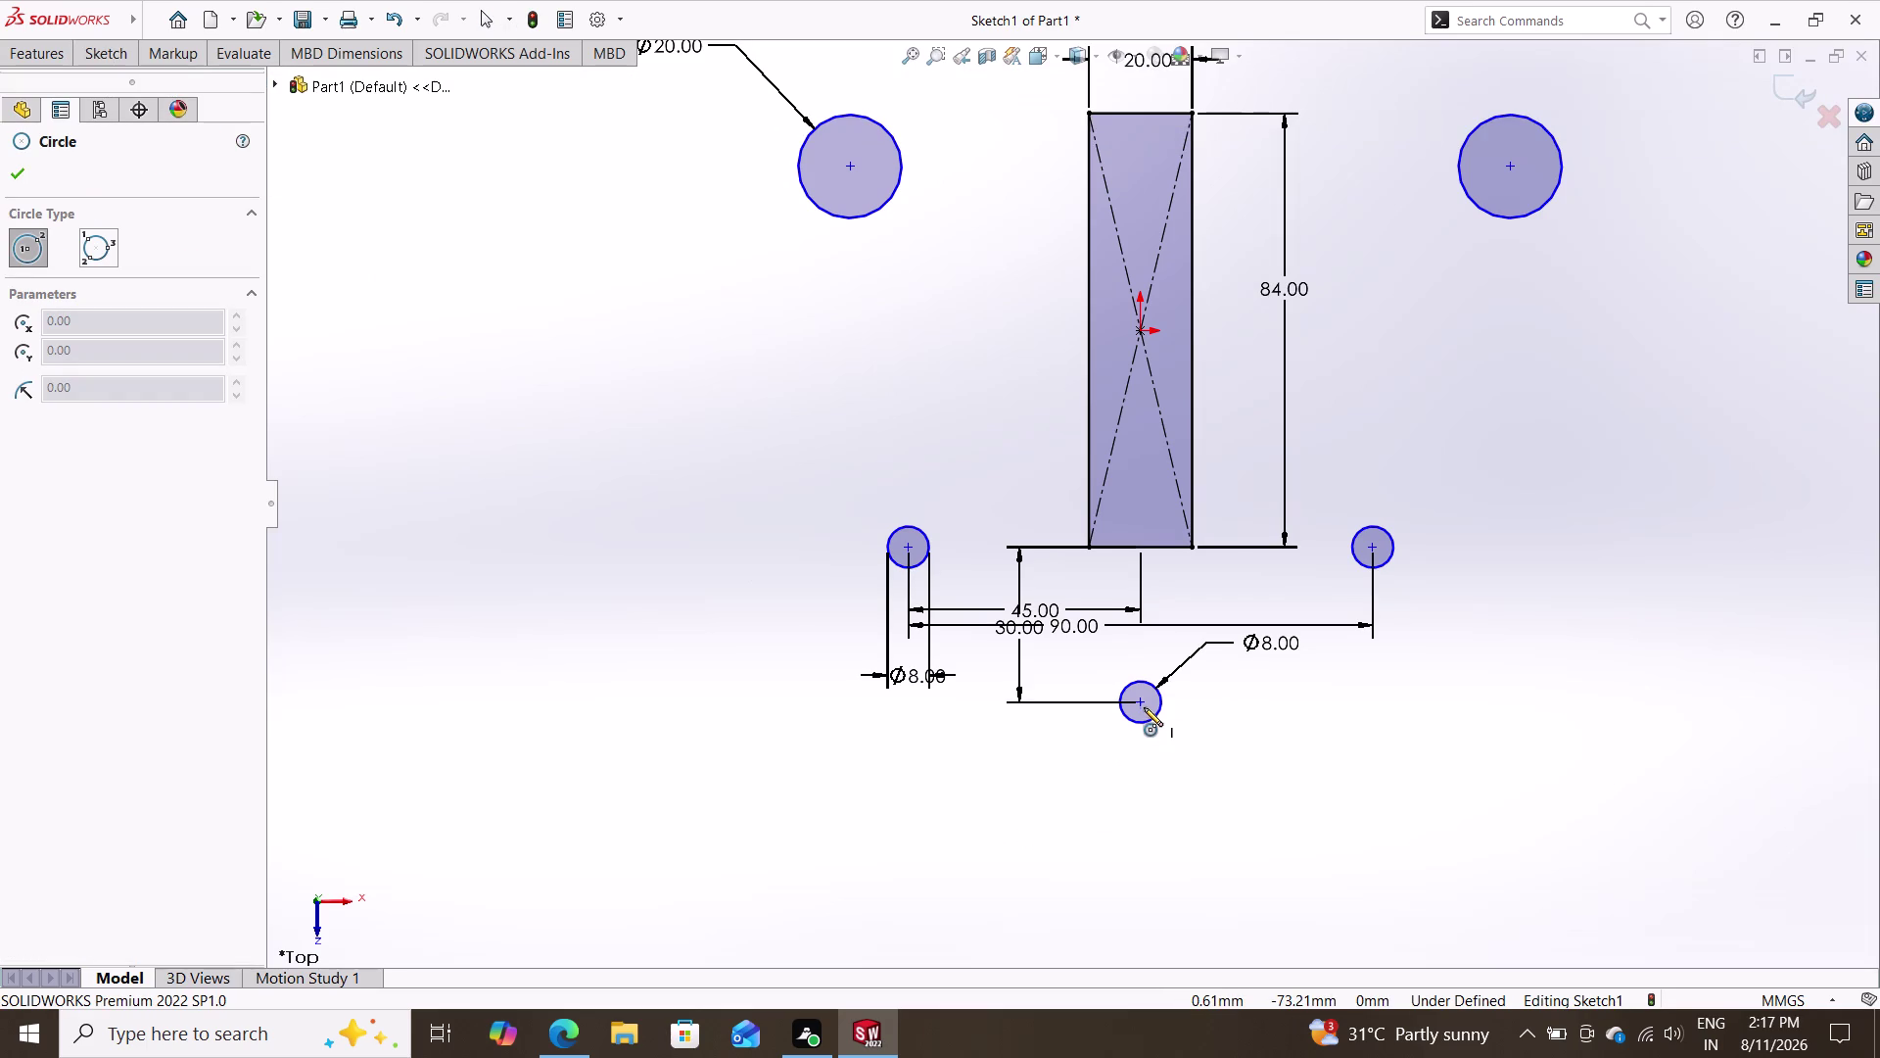
click(1144, 705)
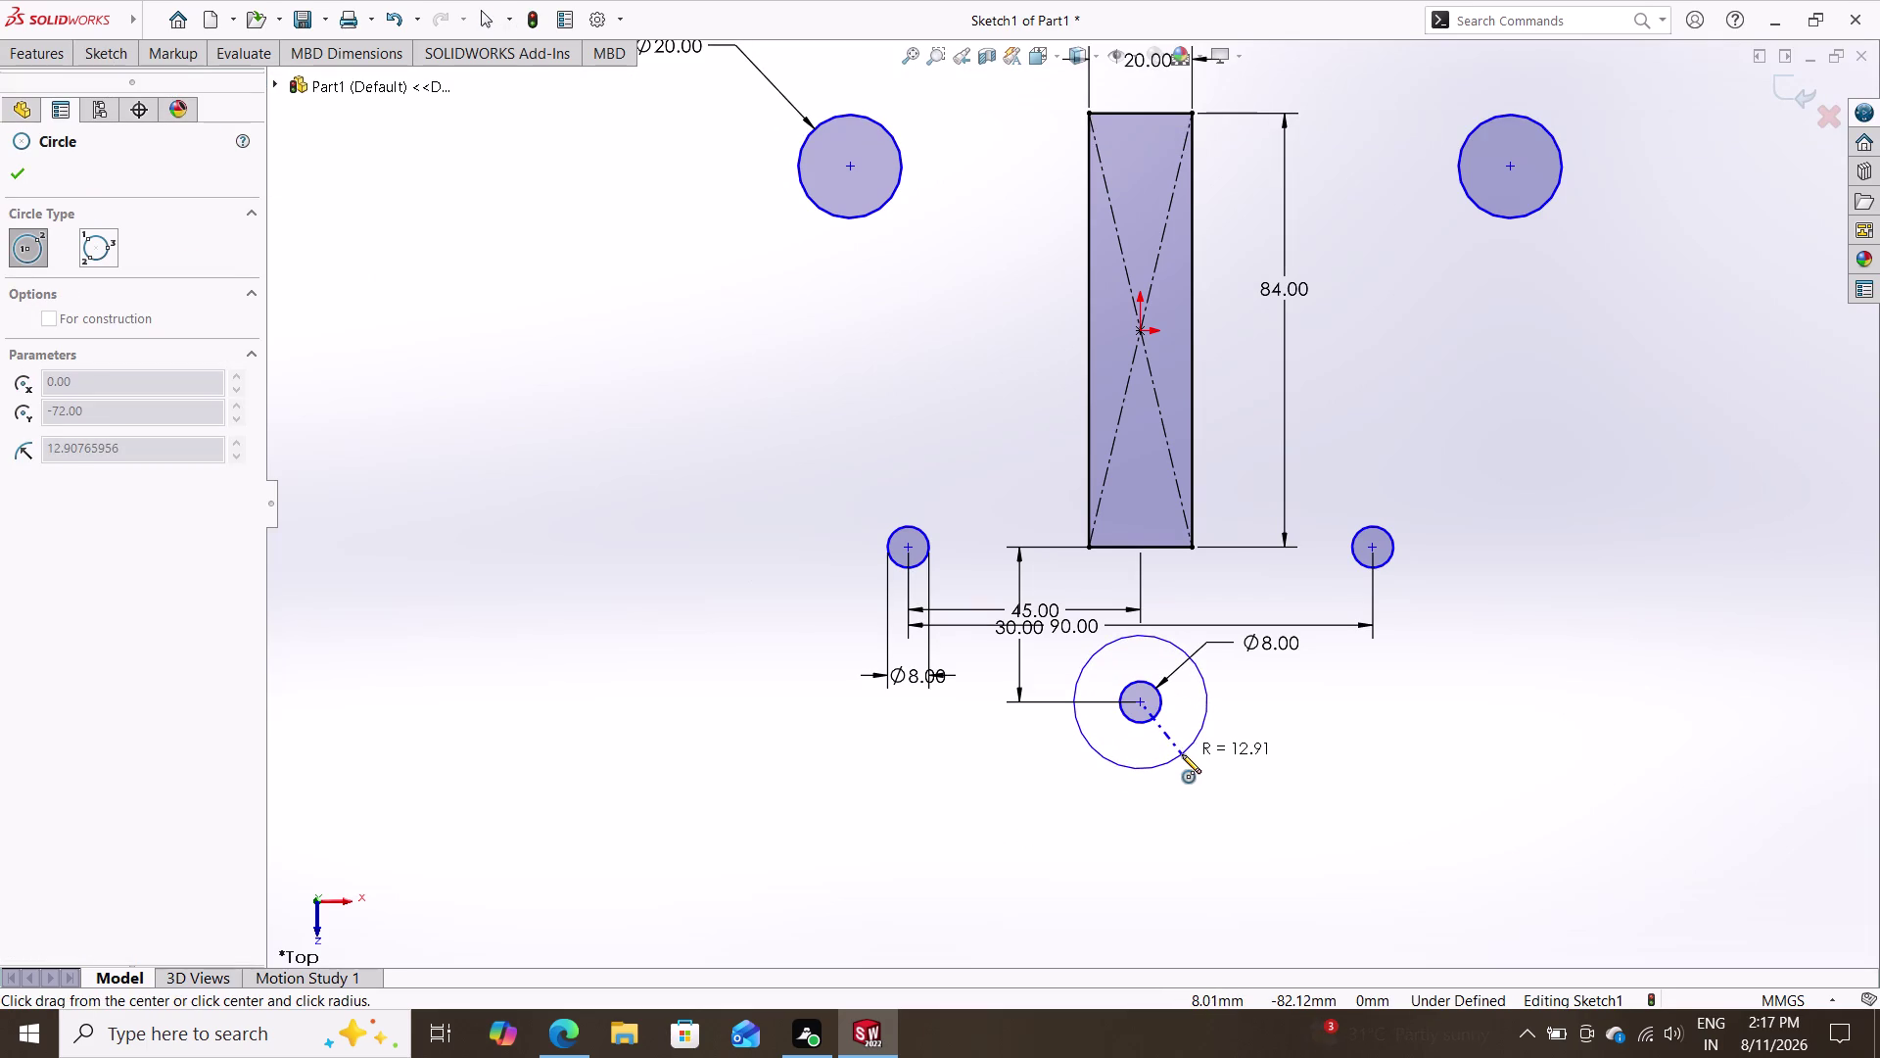
click(1189, 760)
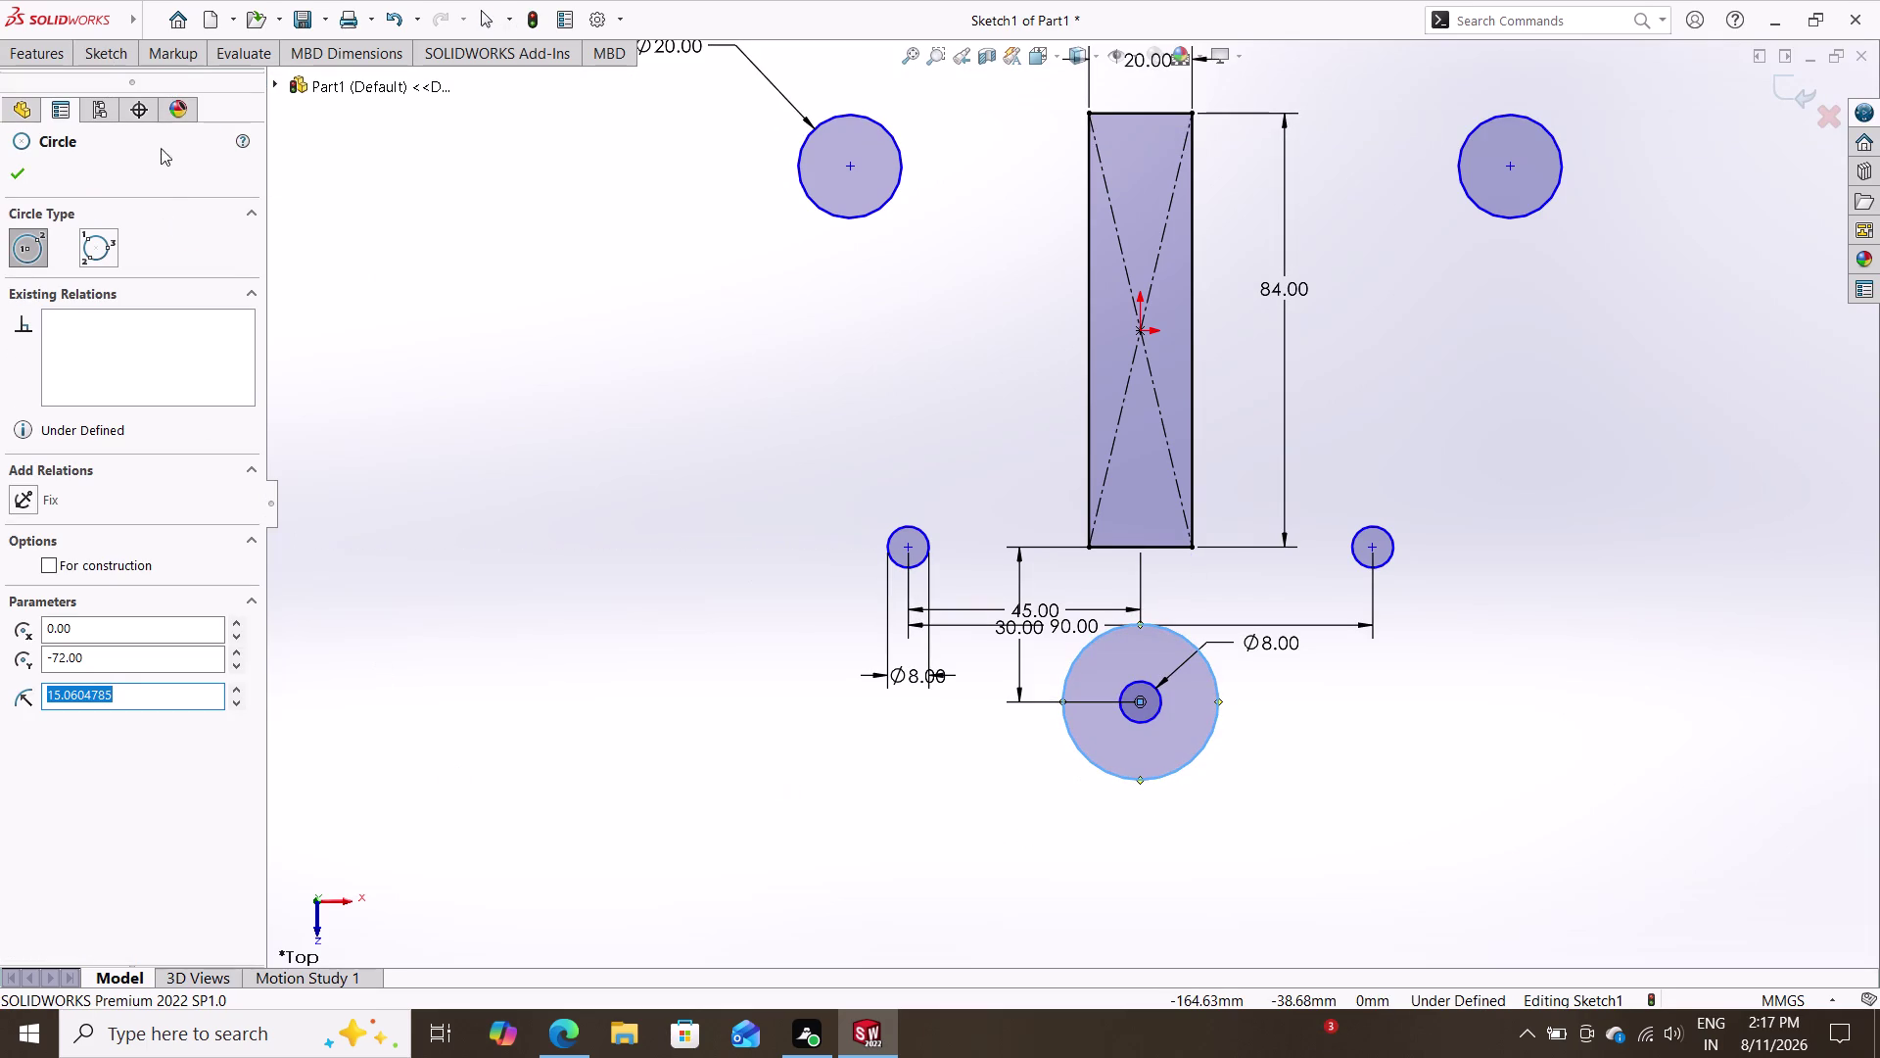
click(116, 50)
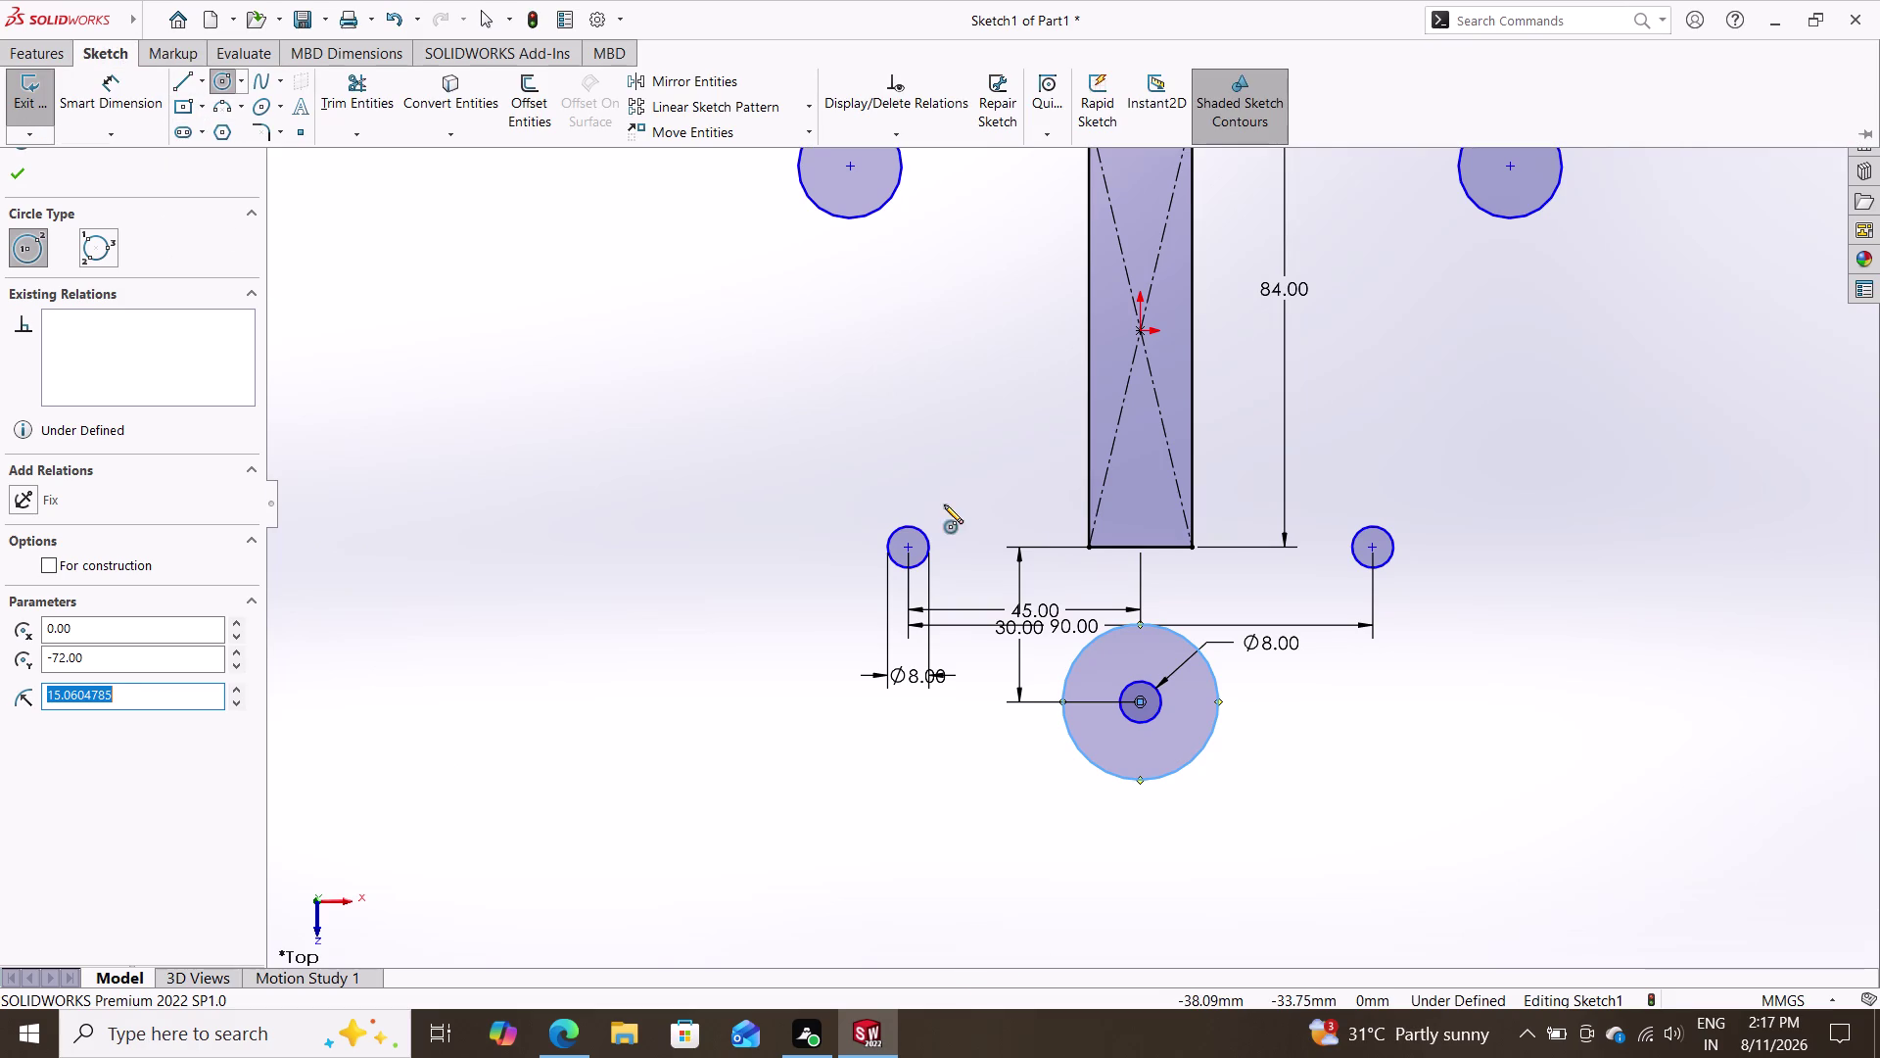
click(111, 97)
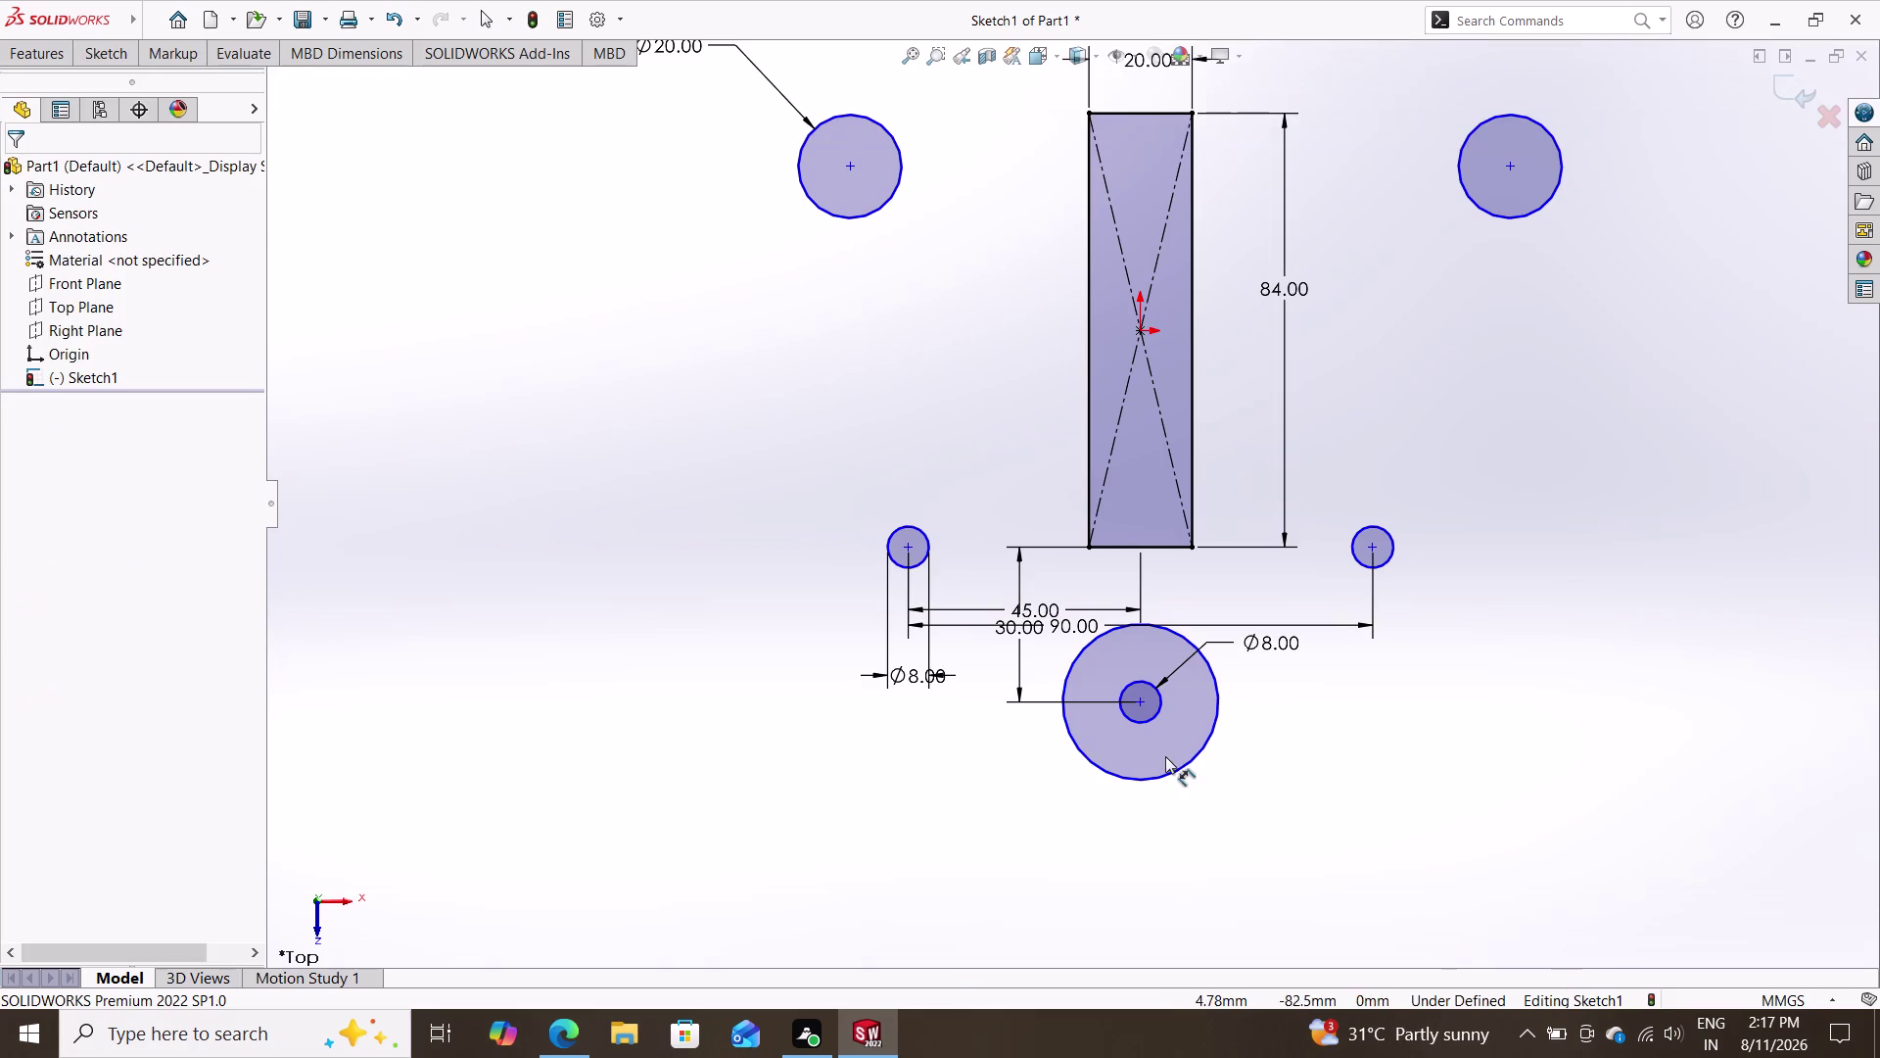
click(1200, 749)
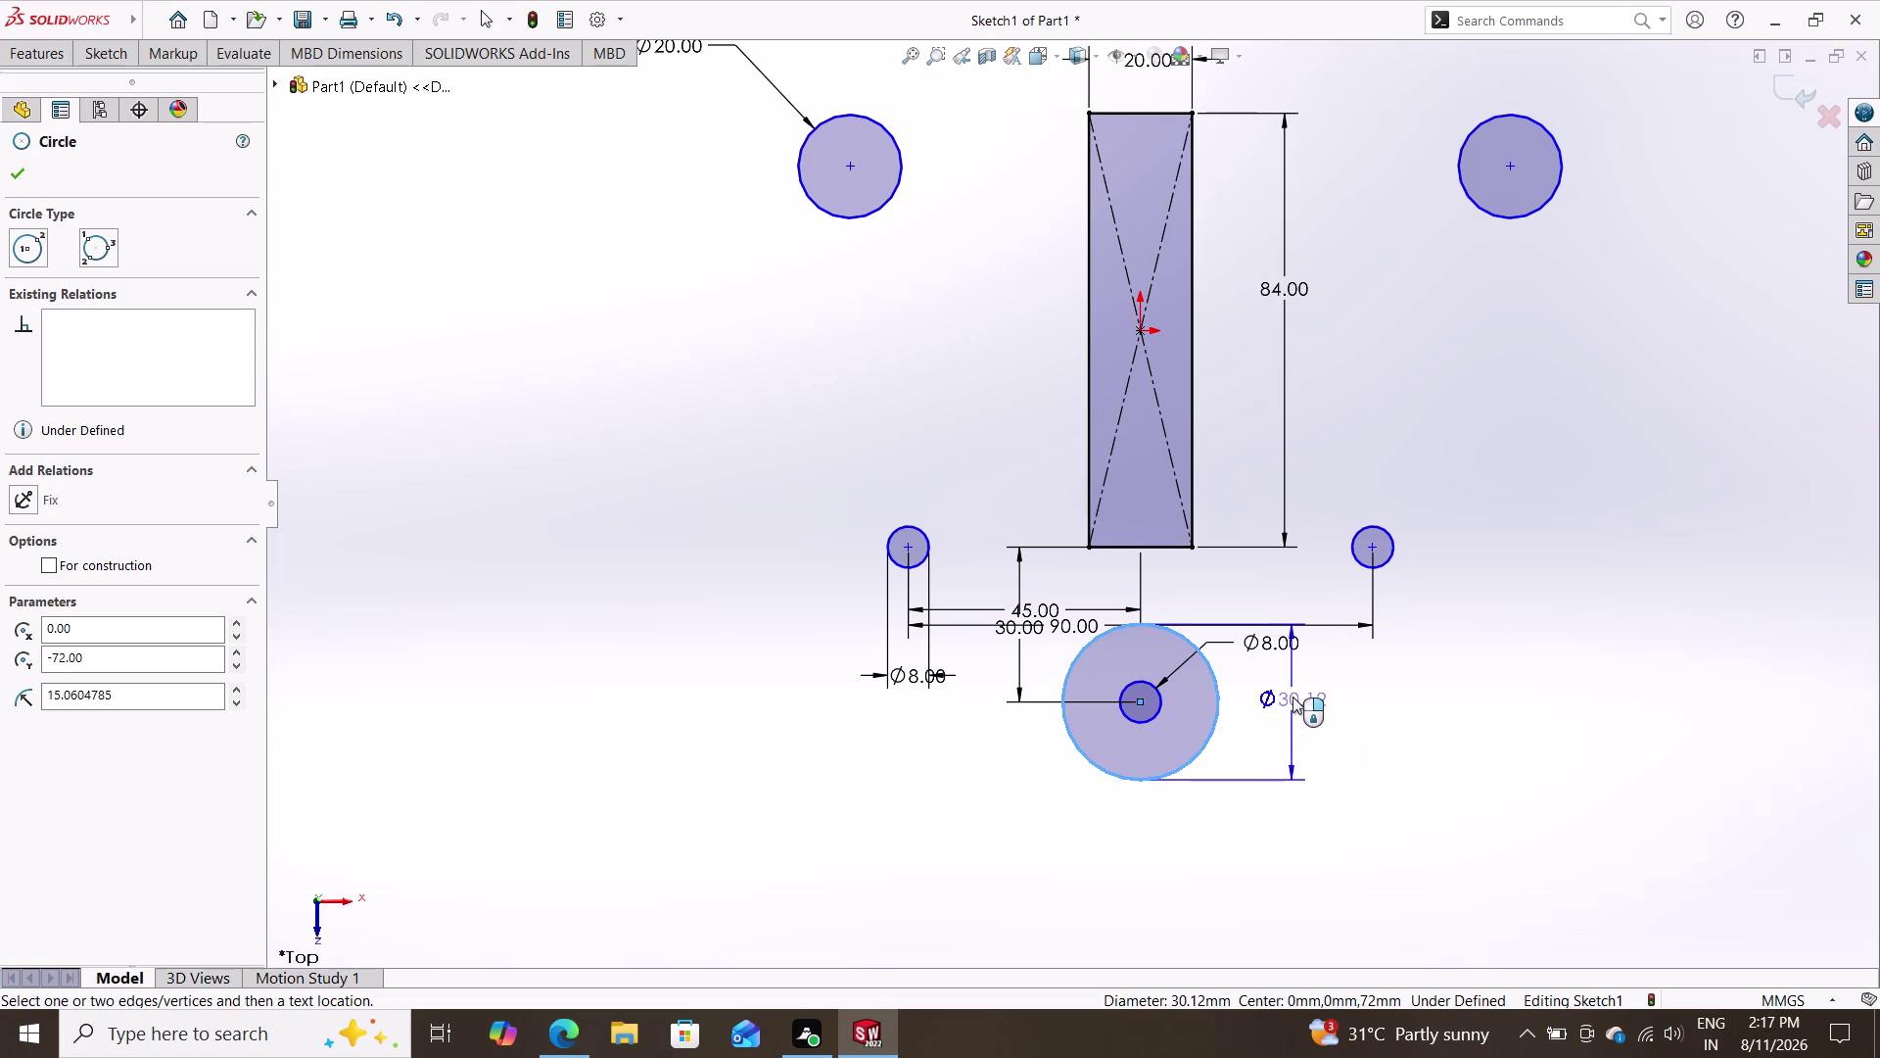
click(1293, 696)
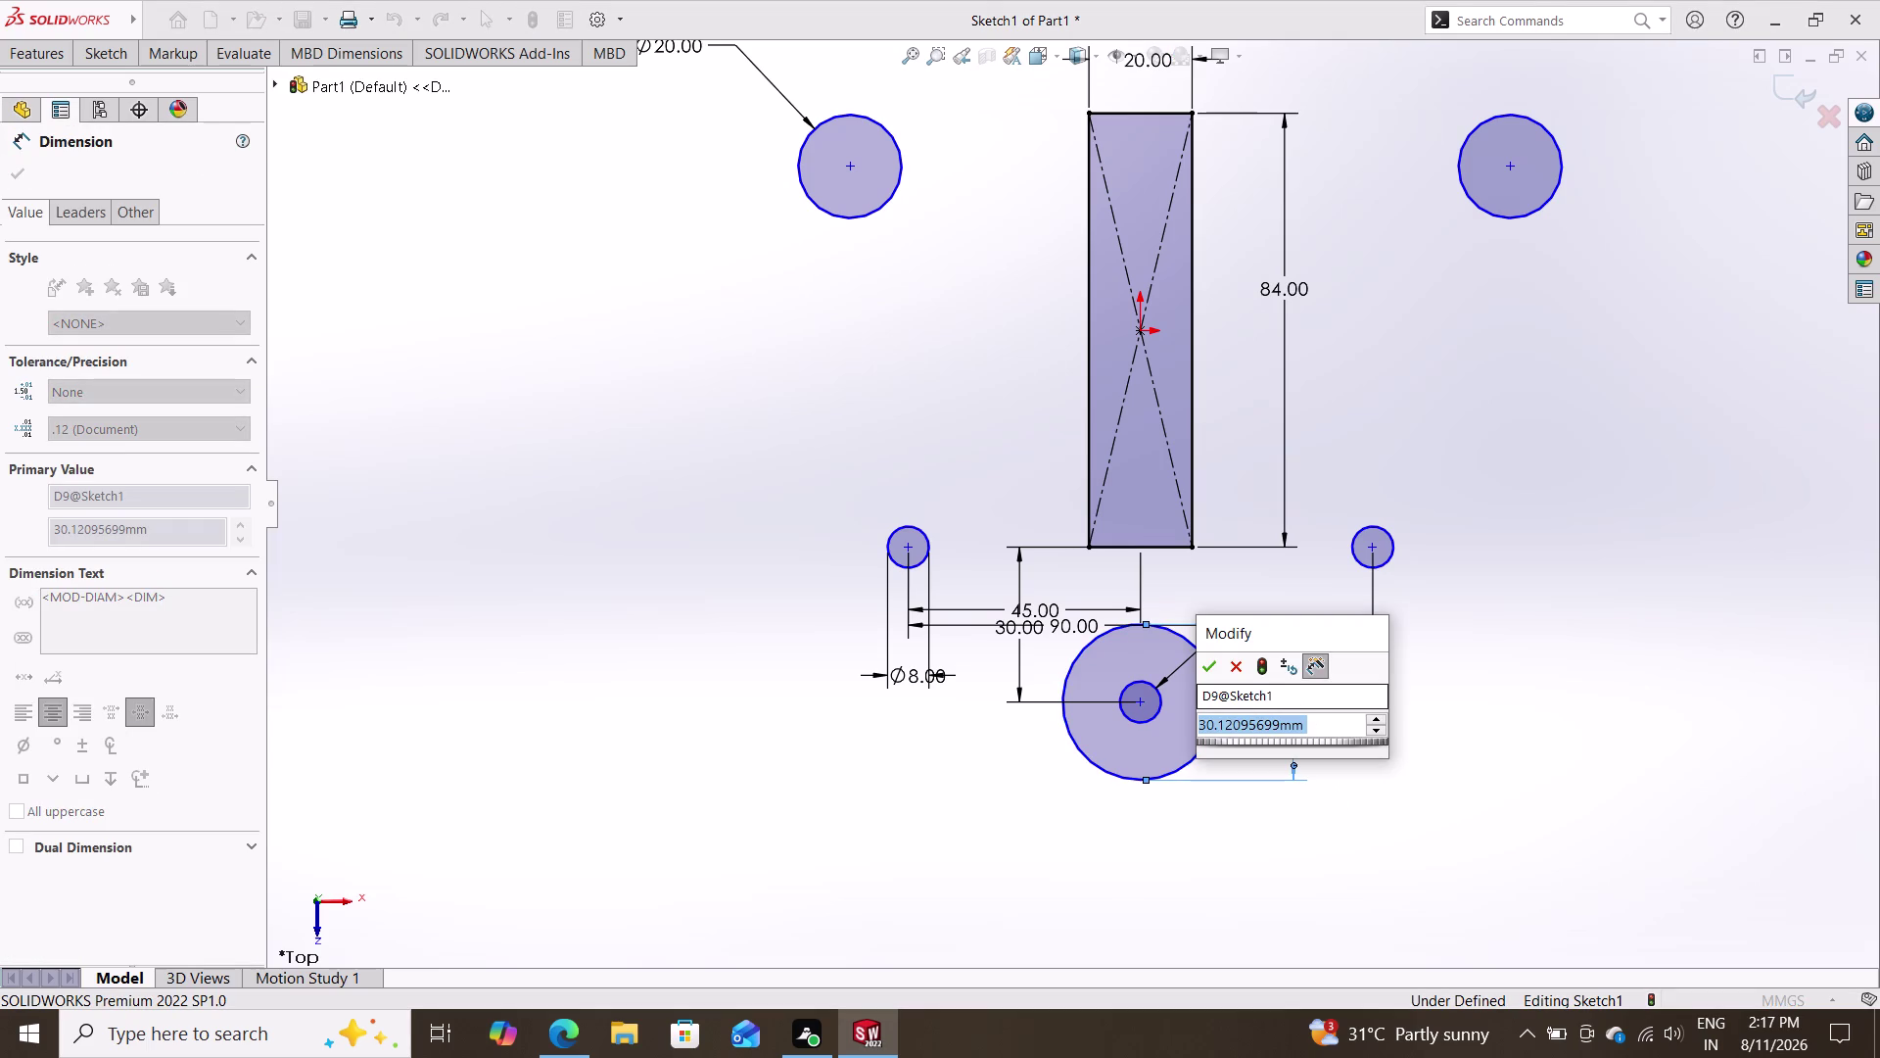
text(30)
key(Return)
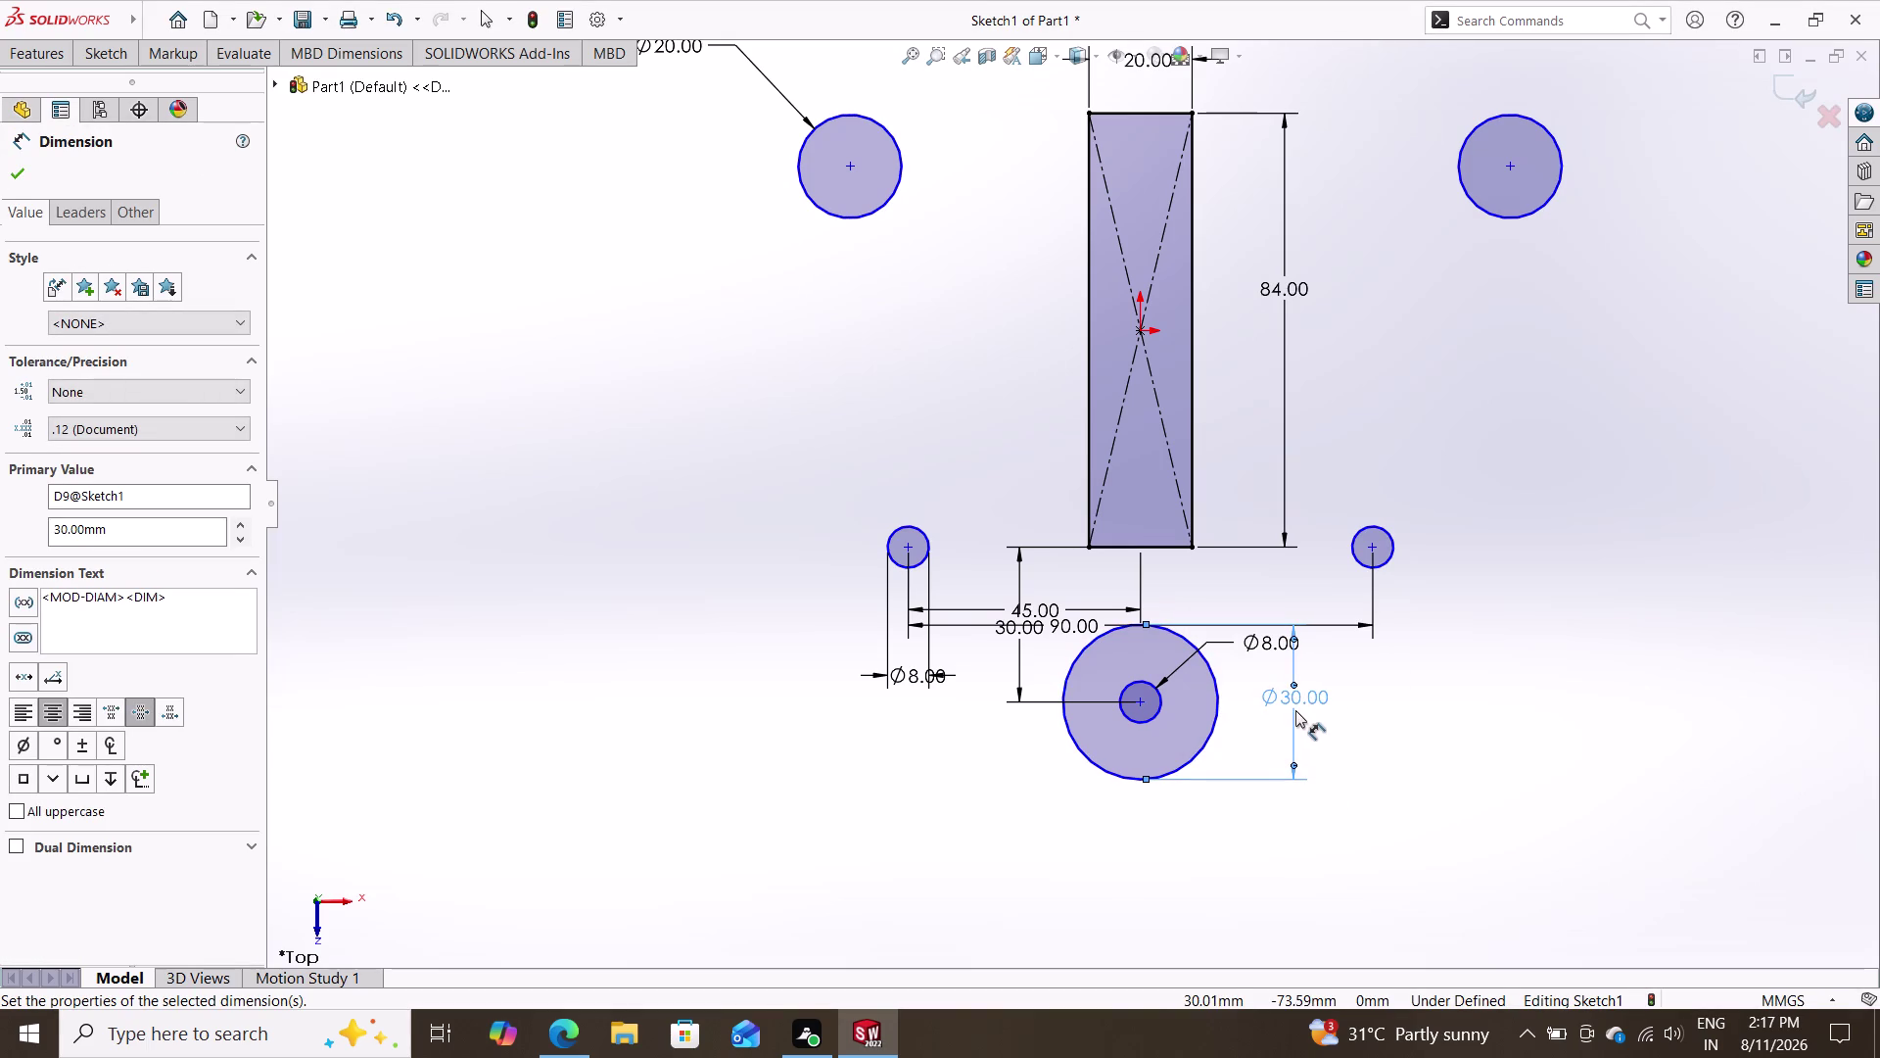
key(Escape)
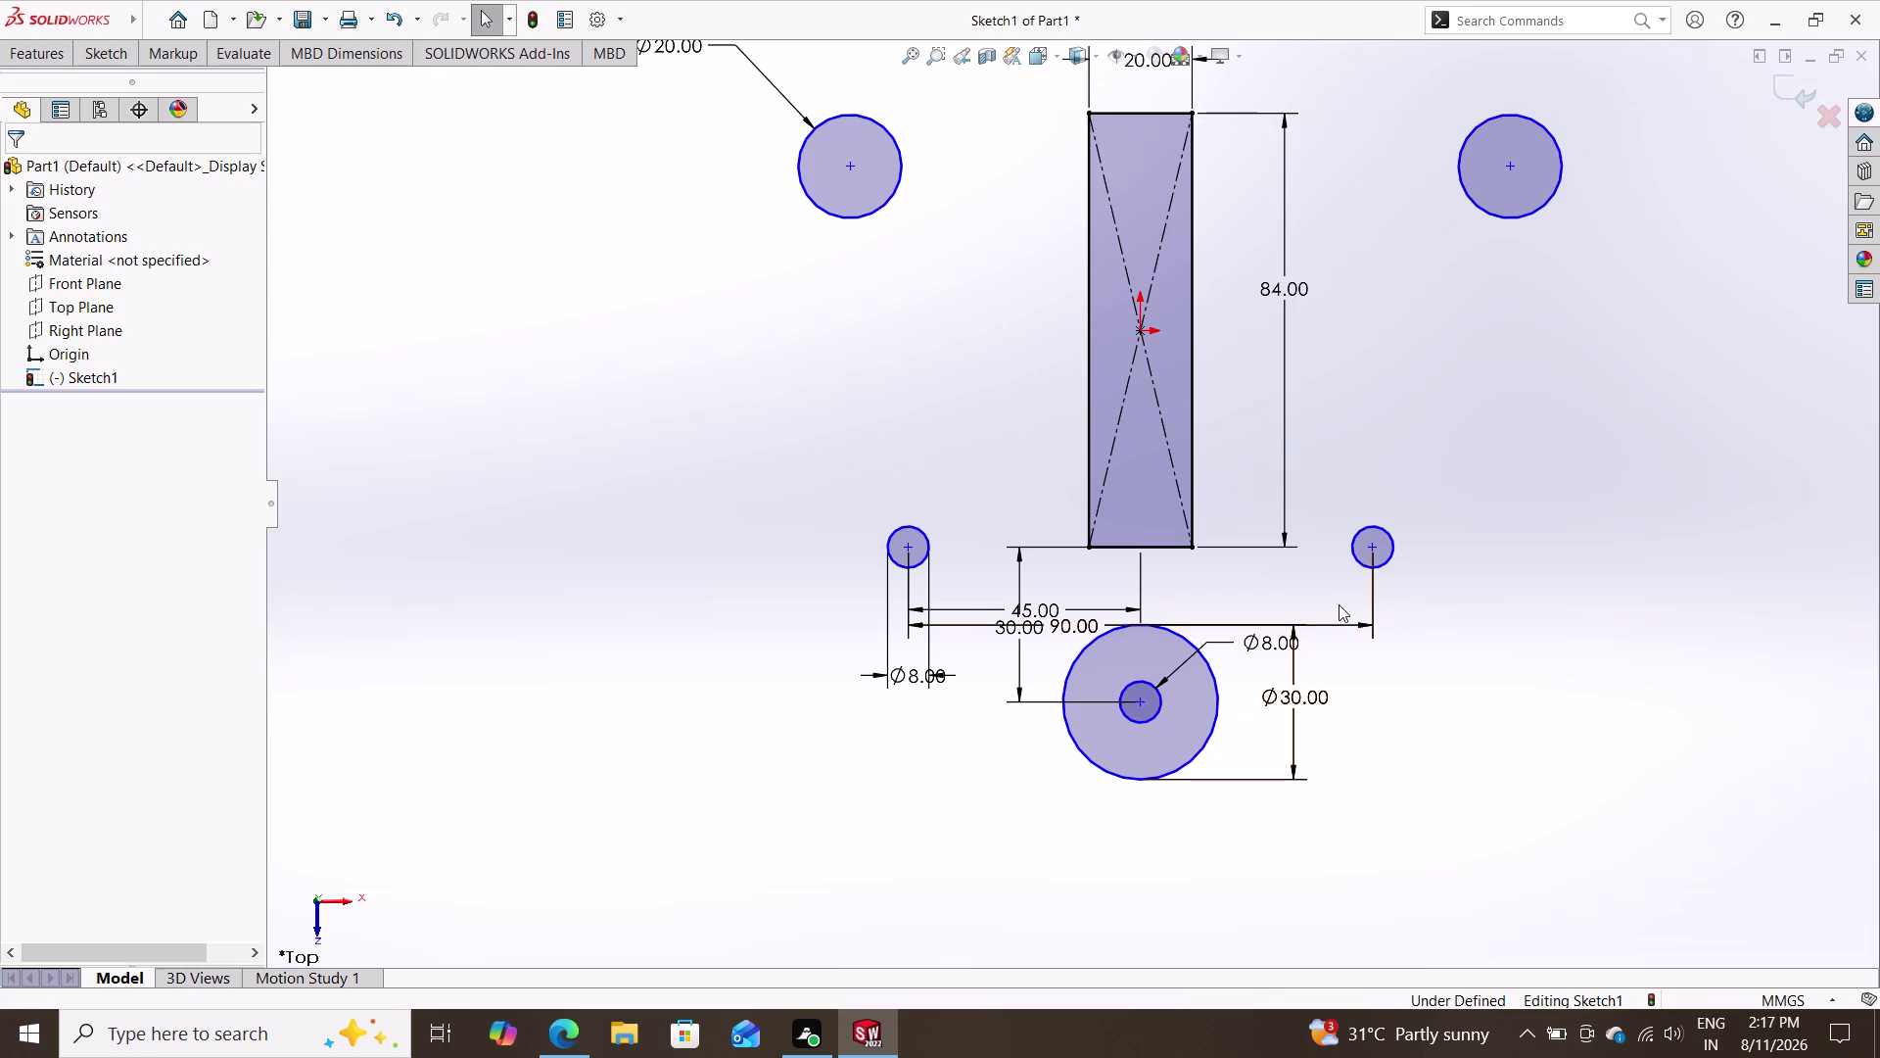
key(Escape)
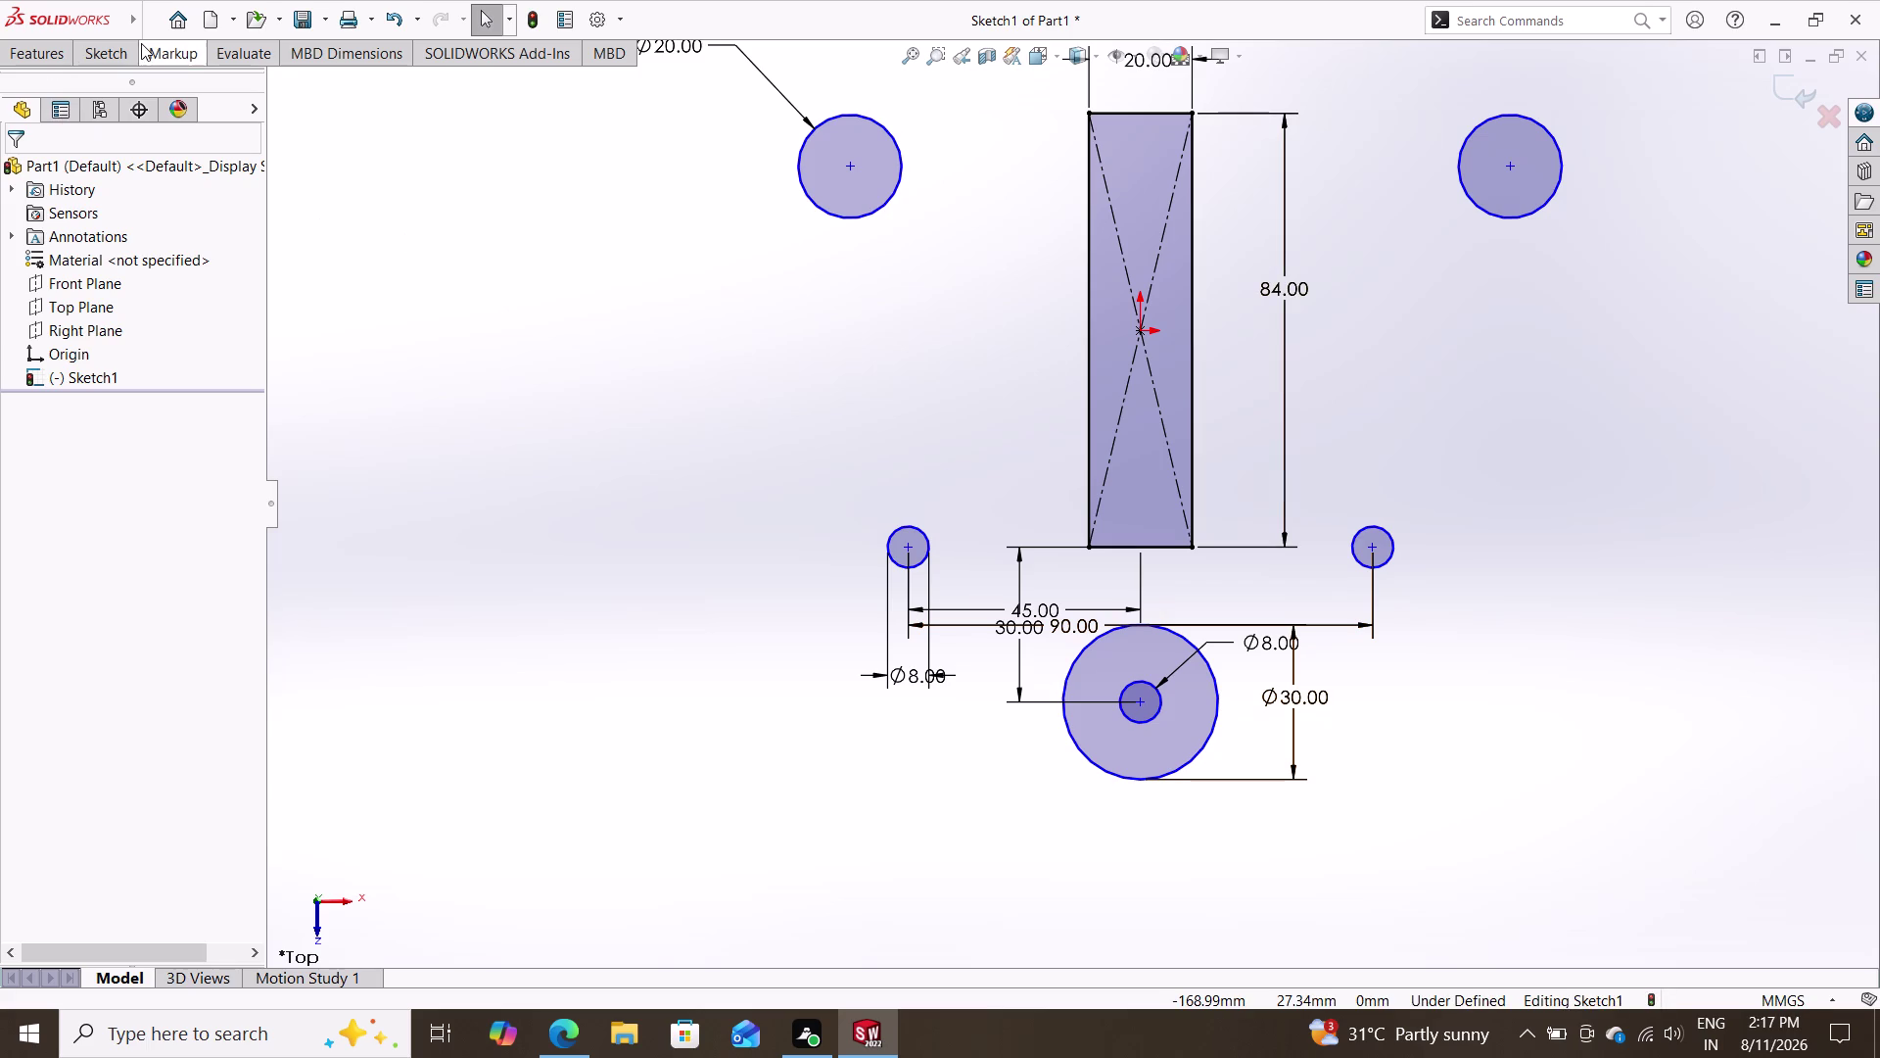
Draw a horizontal line across the Ø30 circle through its centre.
click(132, 48)
click(189, 79)
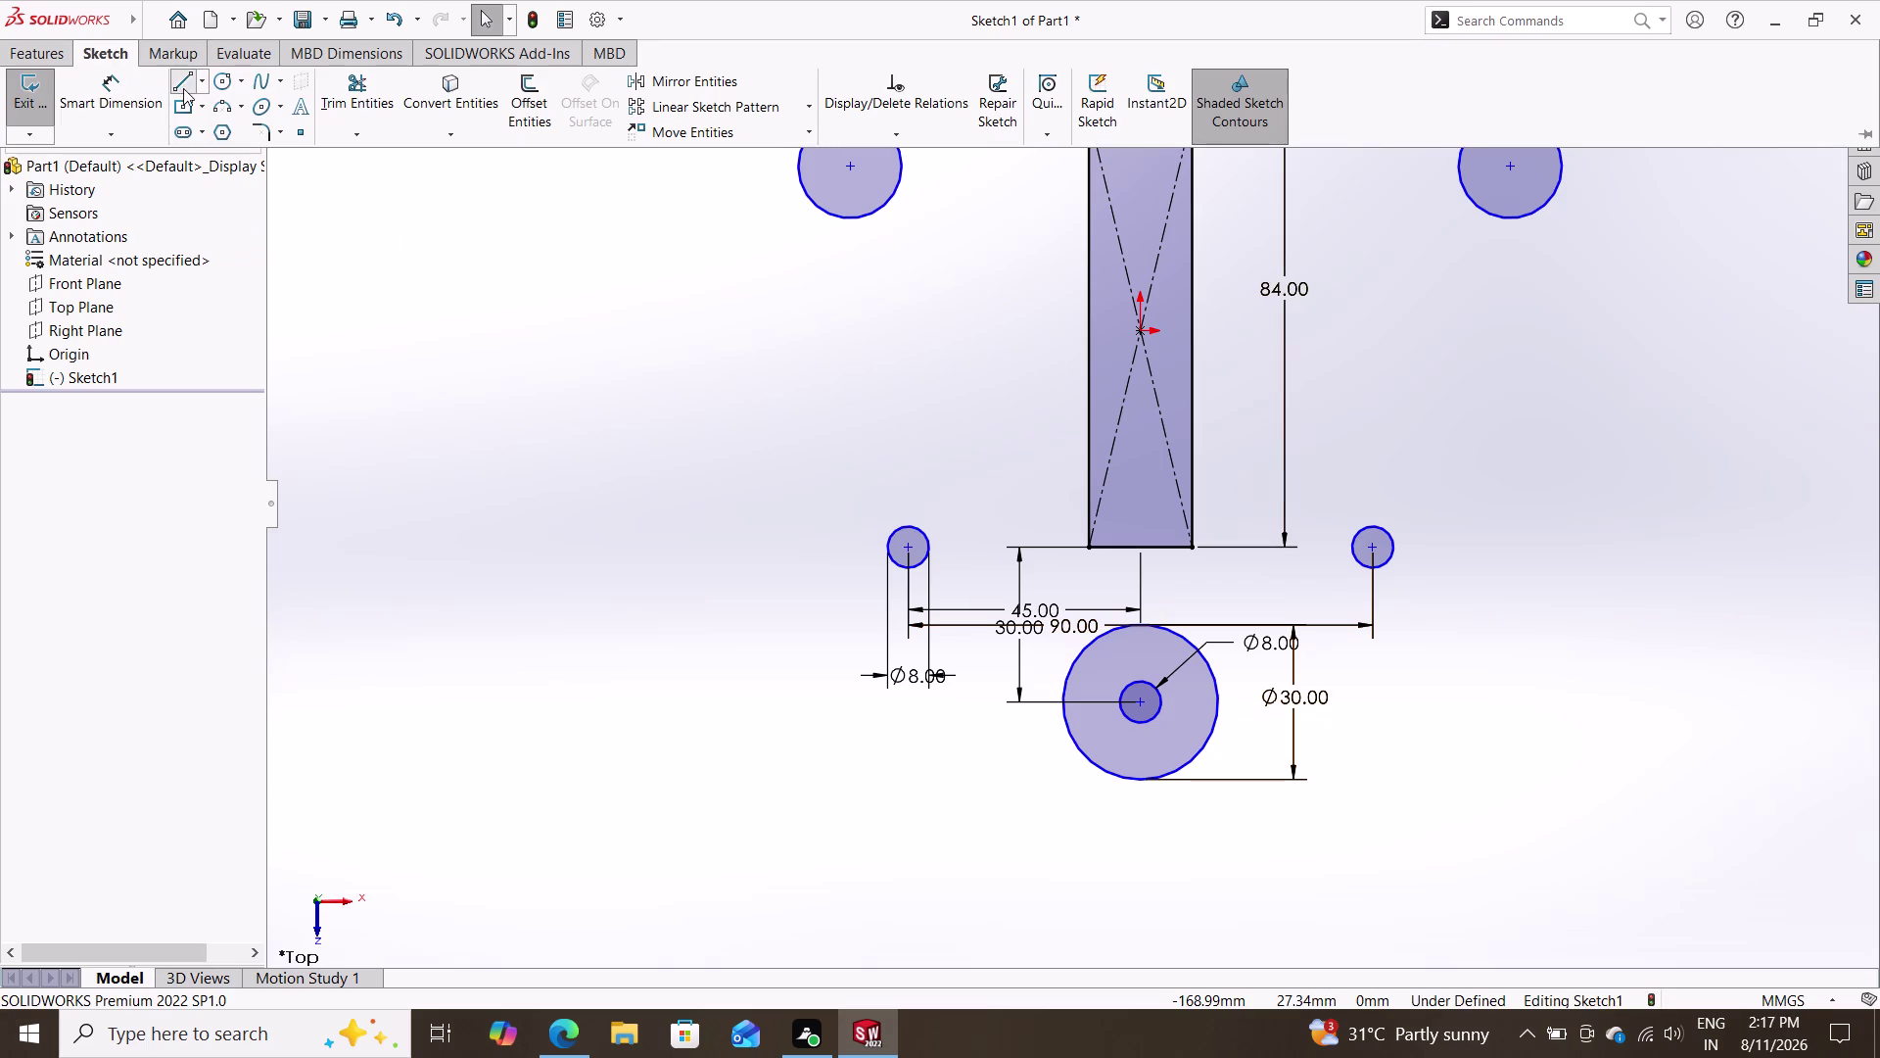
click(1062, 705)
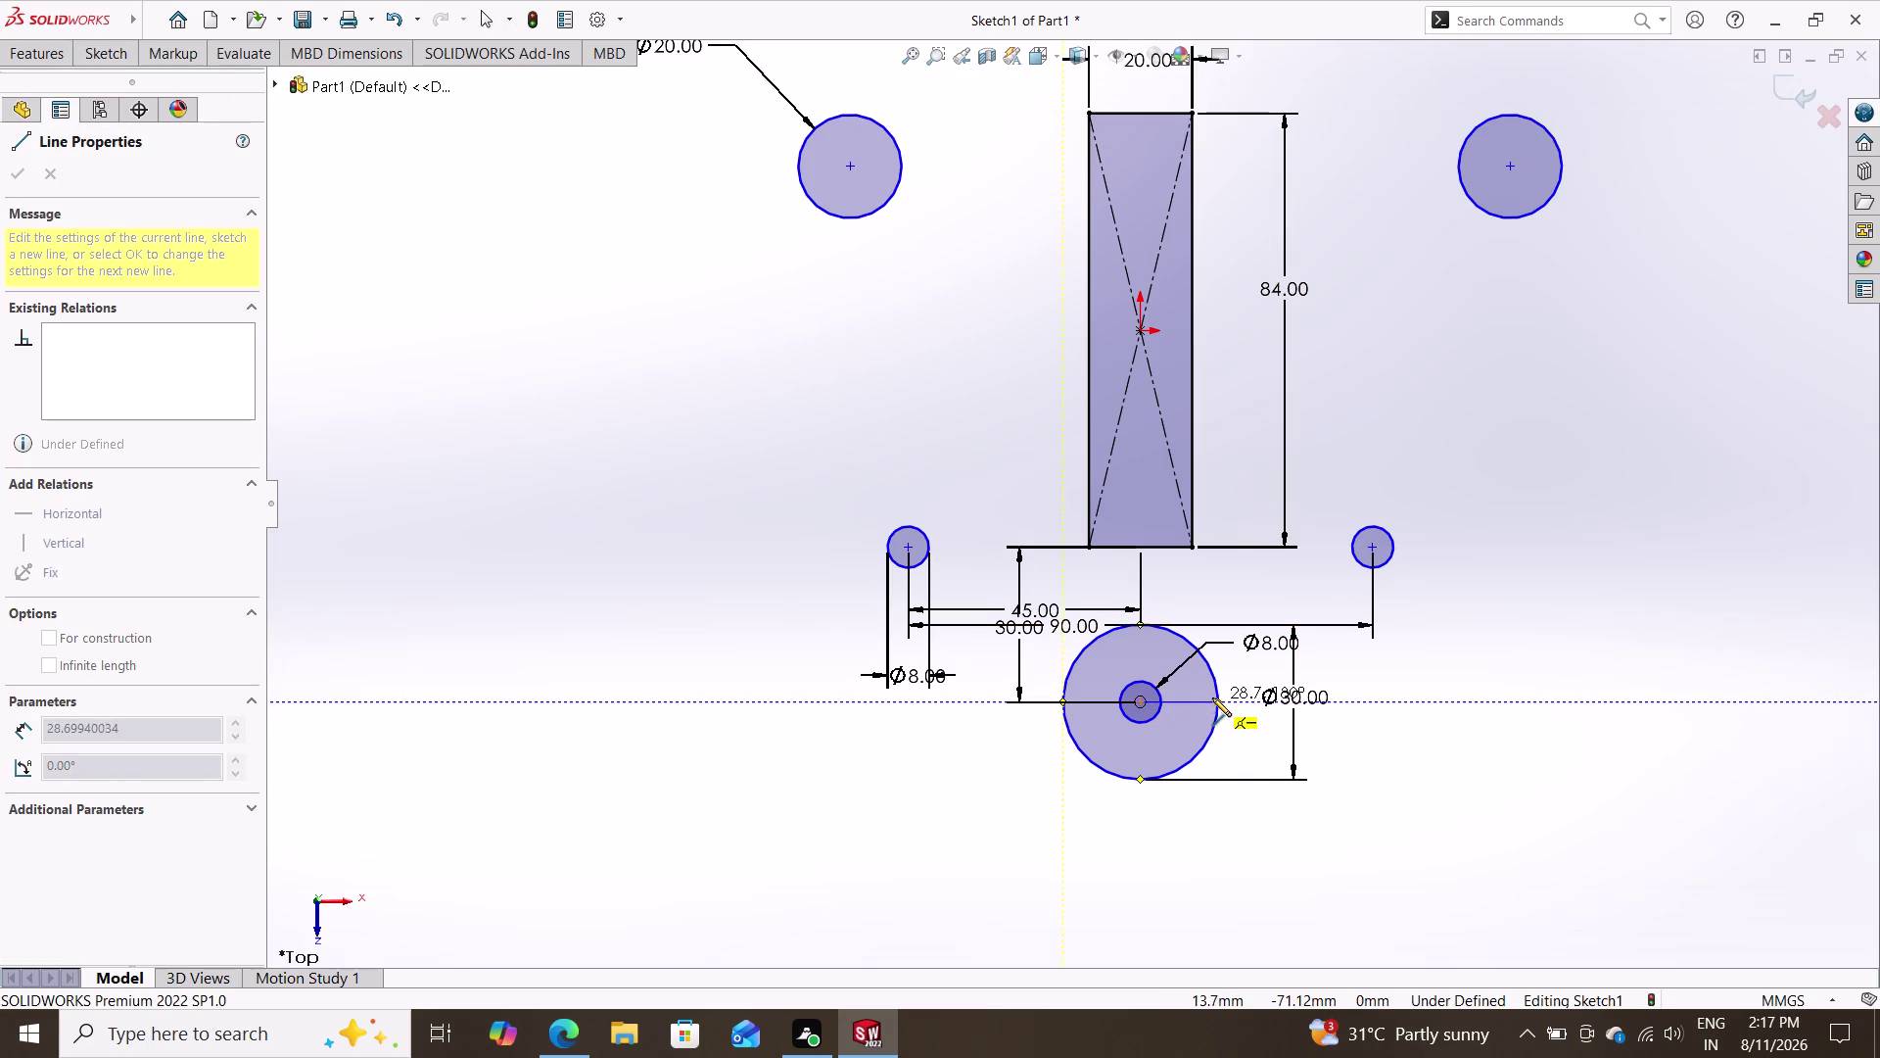
click(1218, 703)
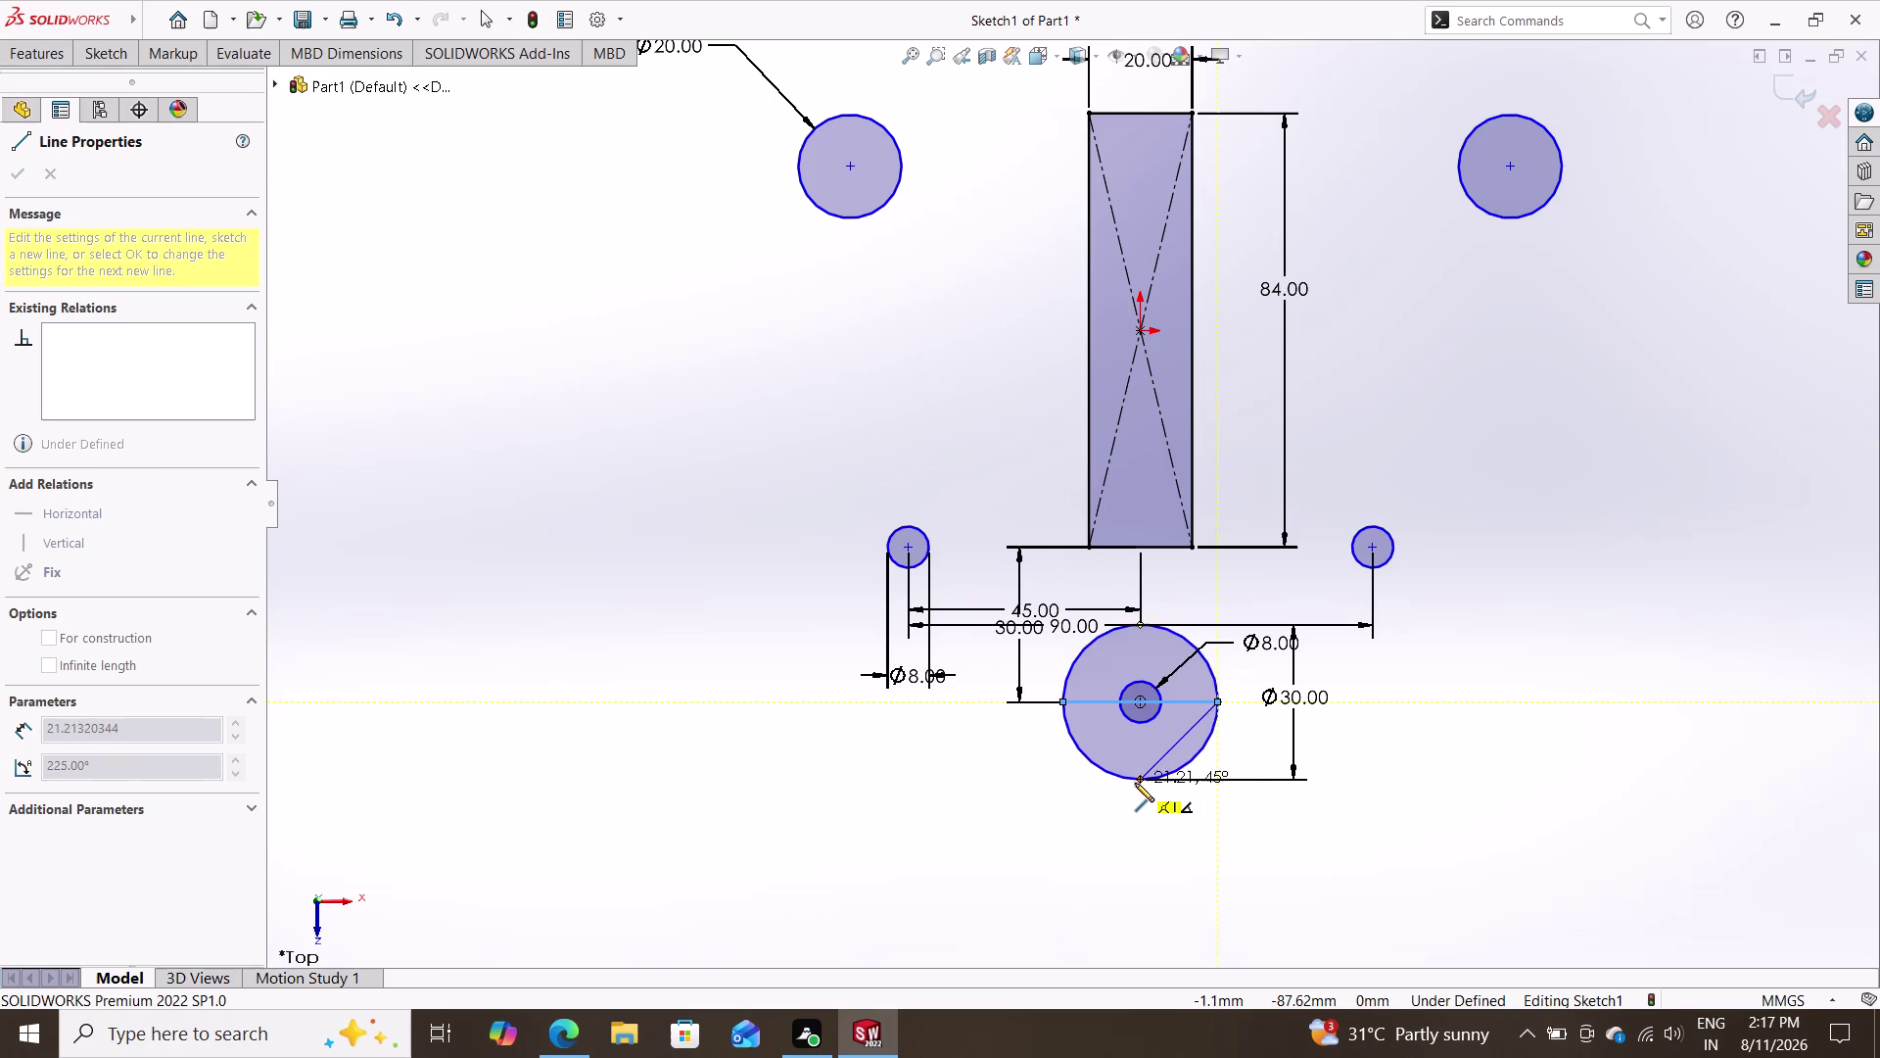
key(Escape)
click(1103, 698)
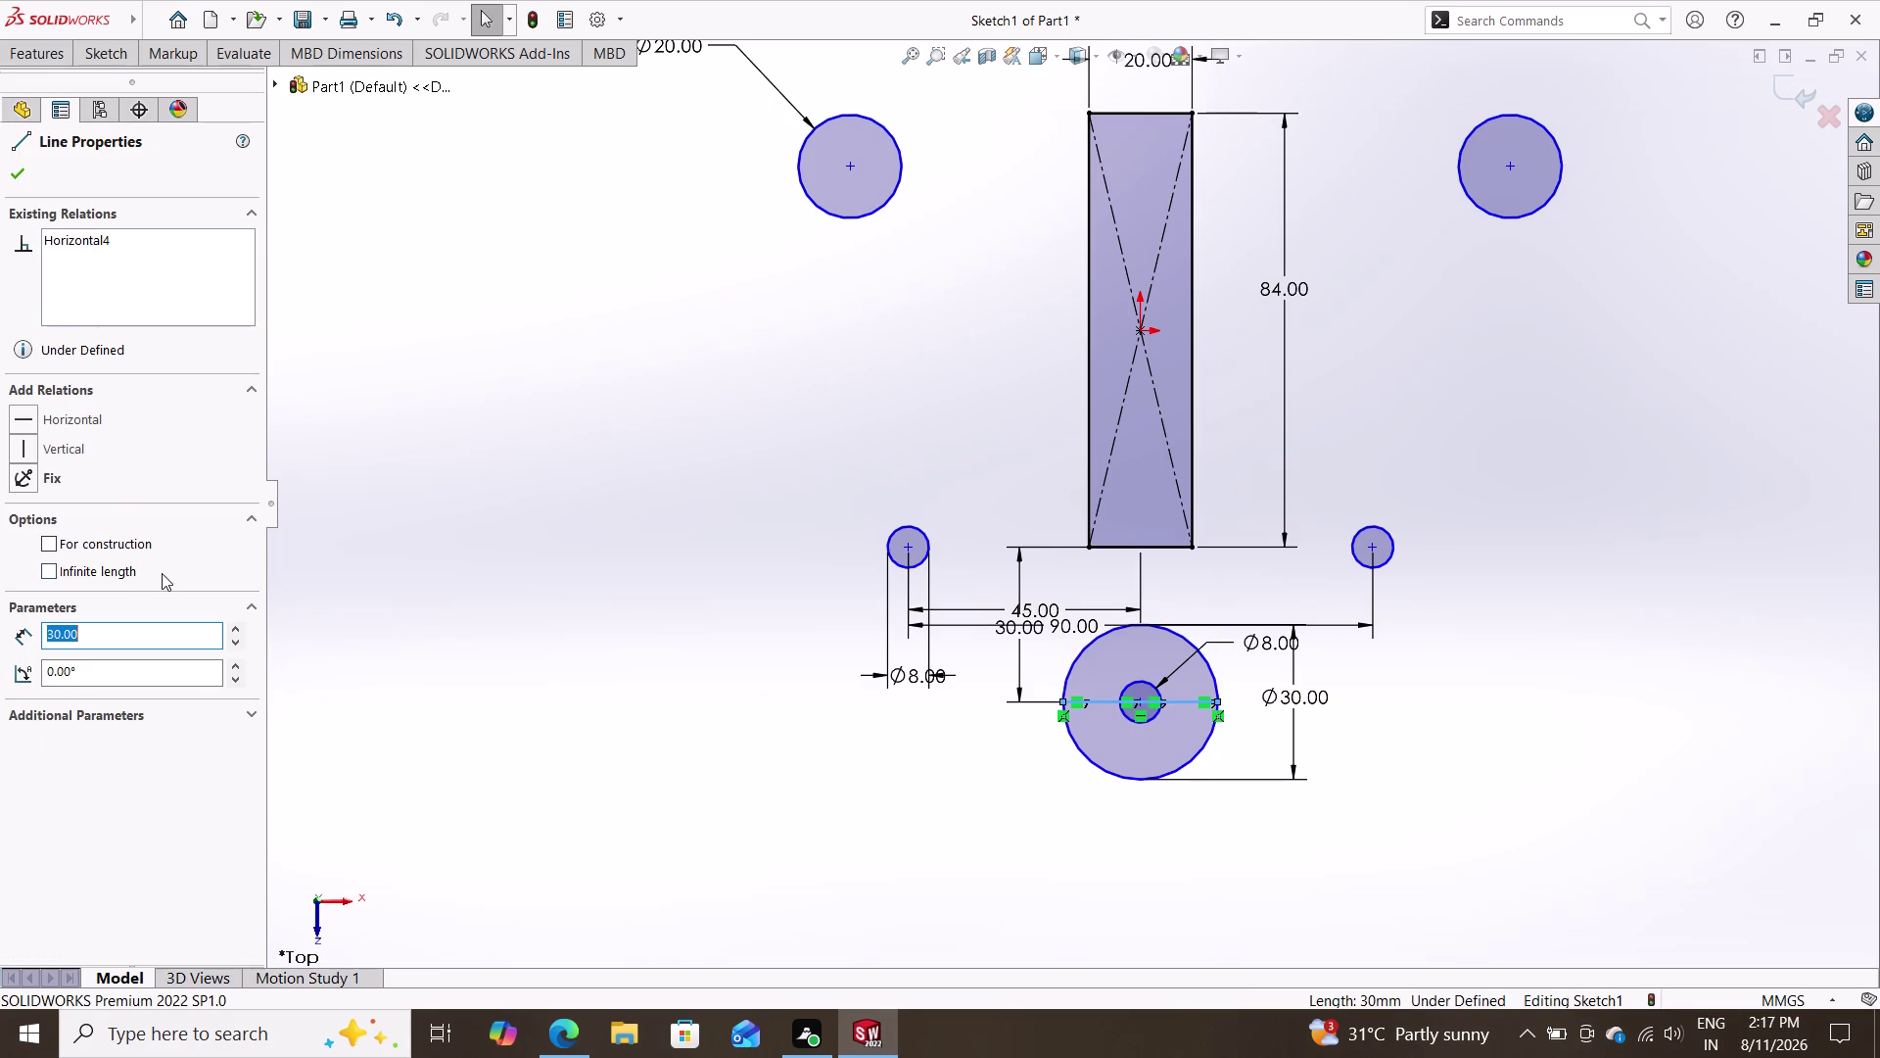
Convert the horizontal line to construction geometry.
click(43, 538)
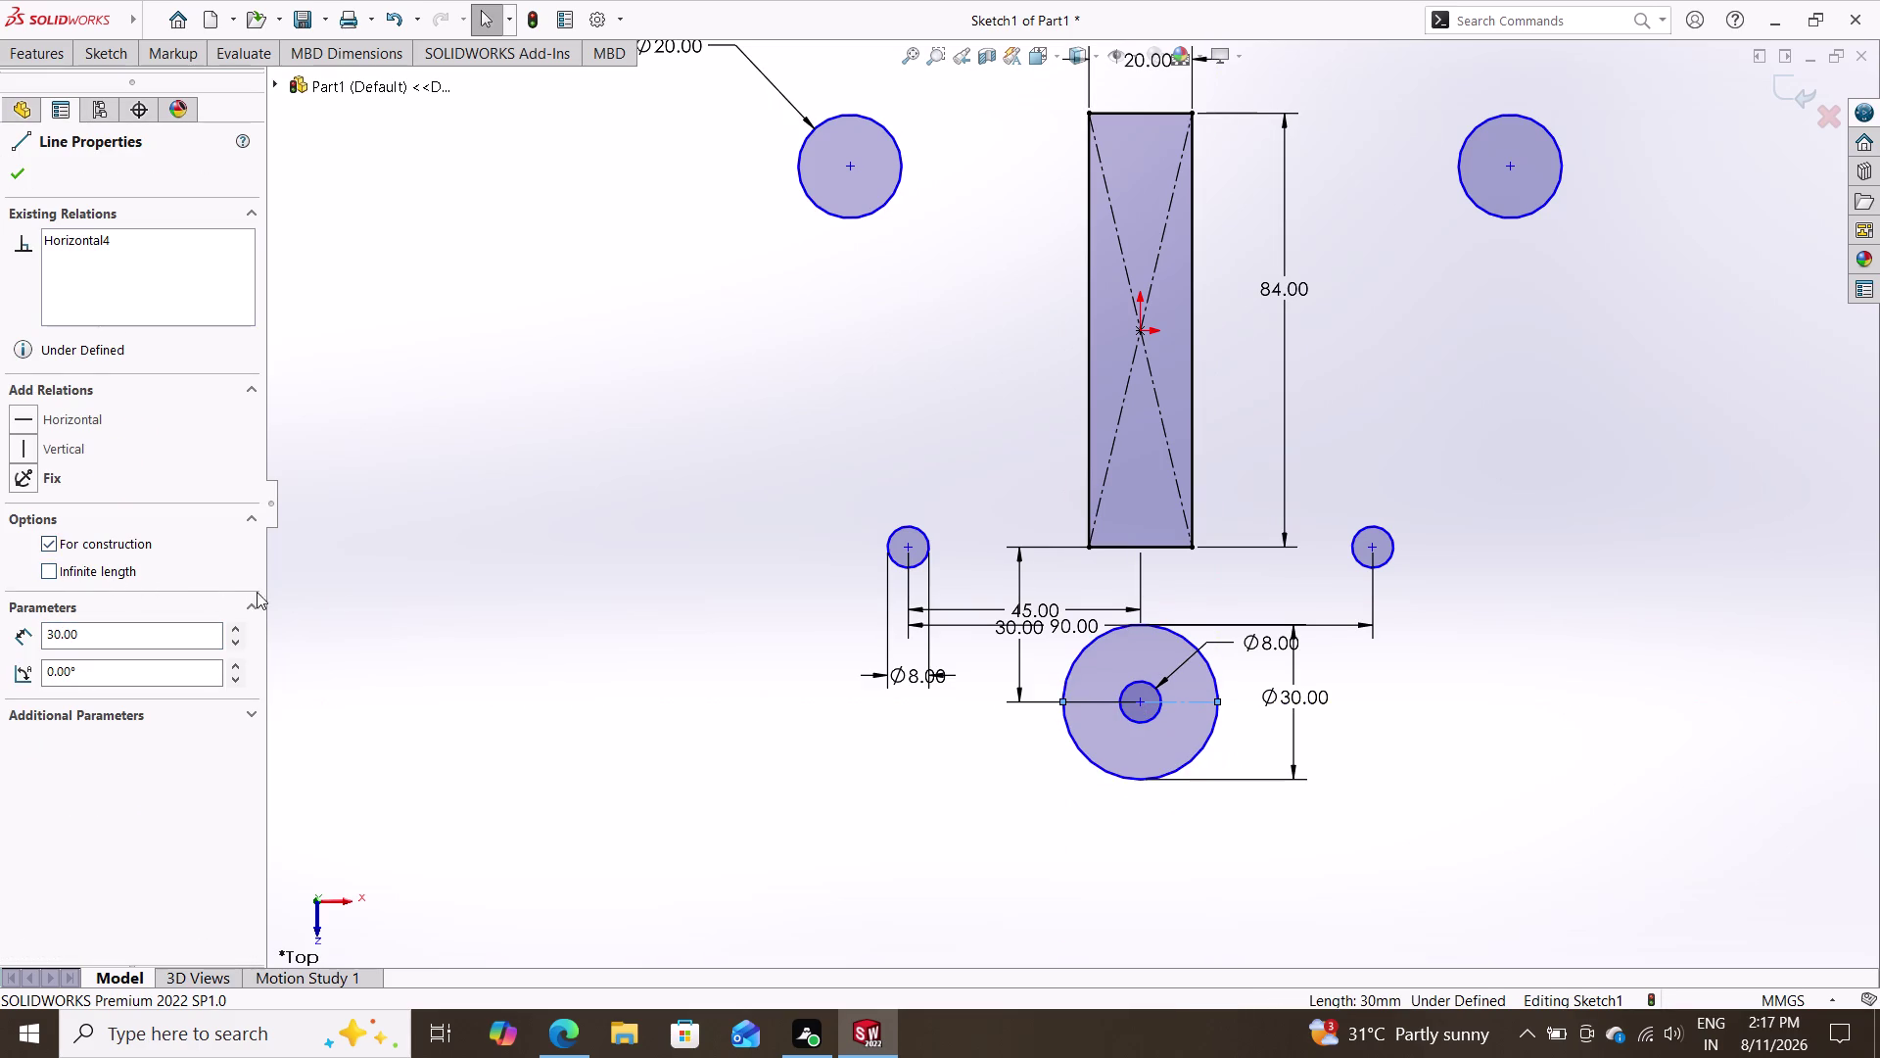
key(Escape)
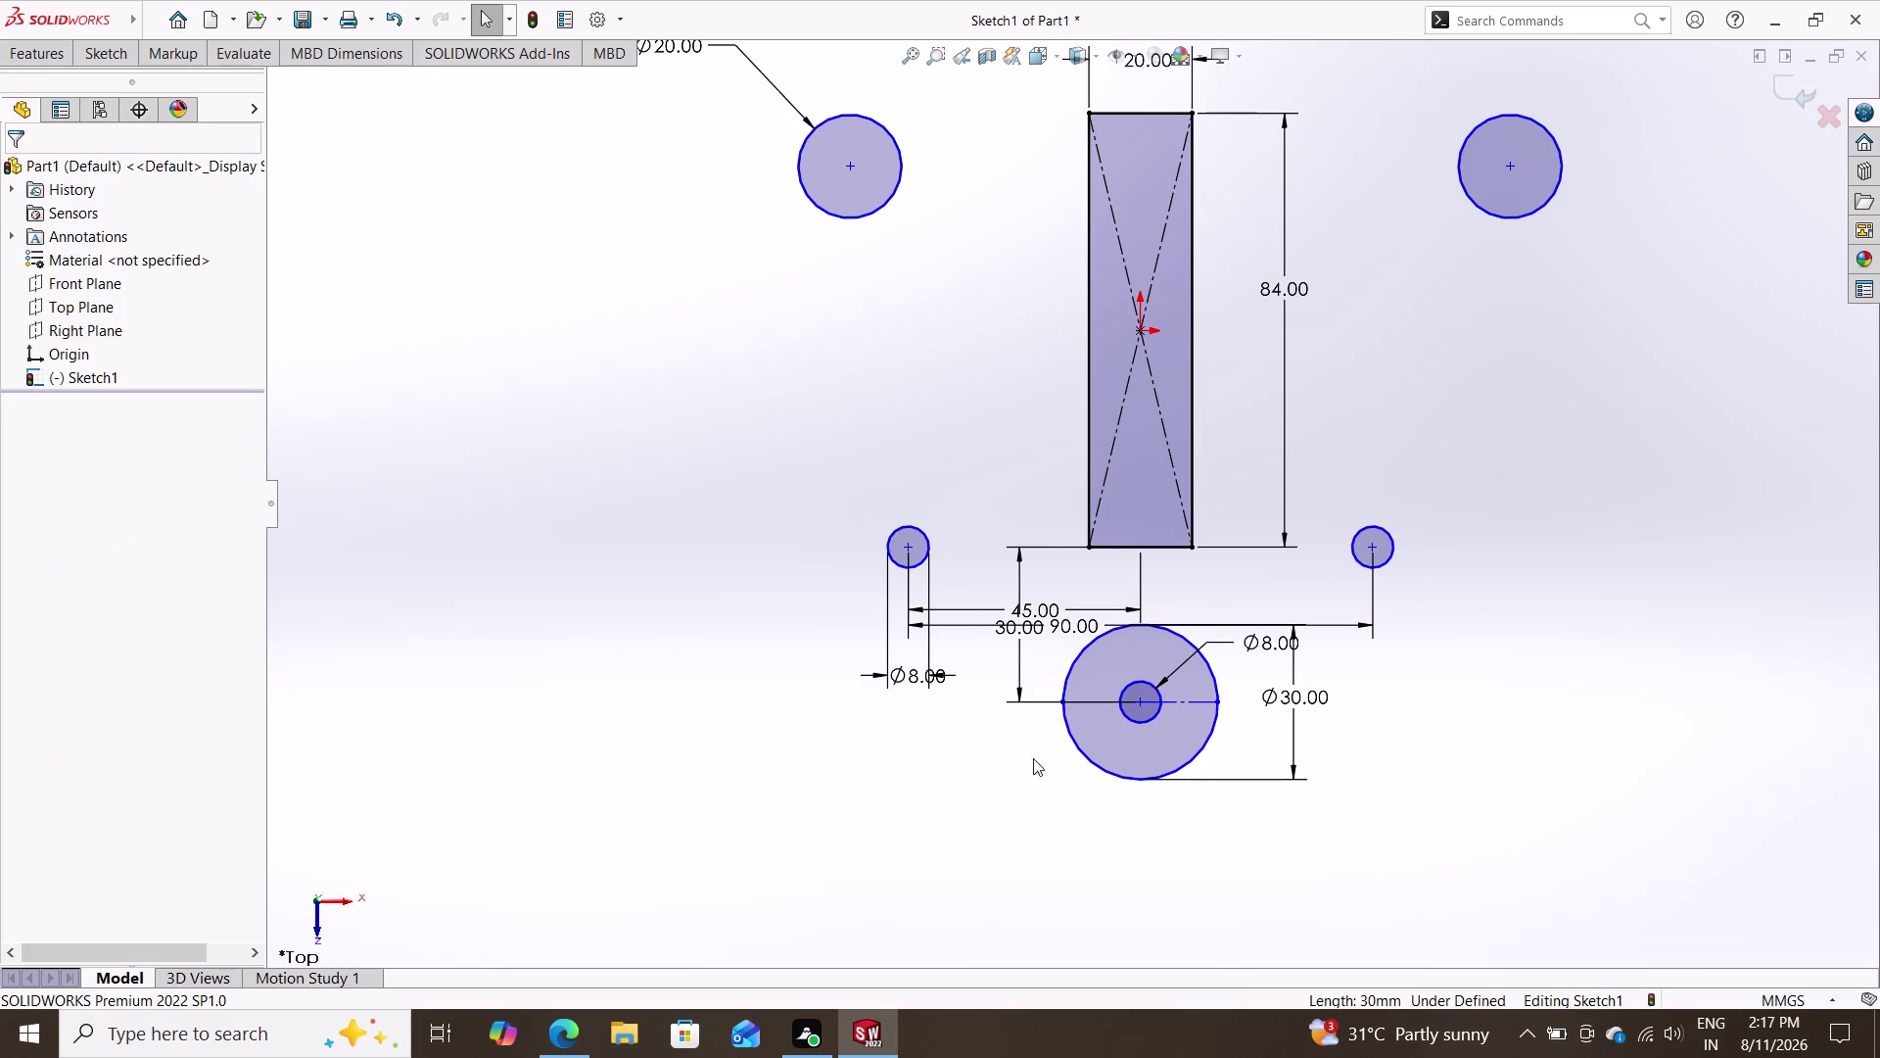
scroll(up, 3)
scroll(down, 3)
scroll(down, 3)
scroll(down, 3)
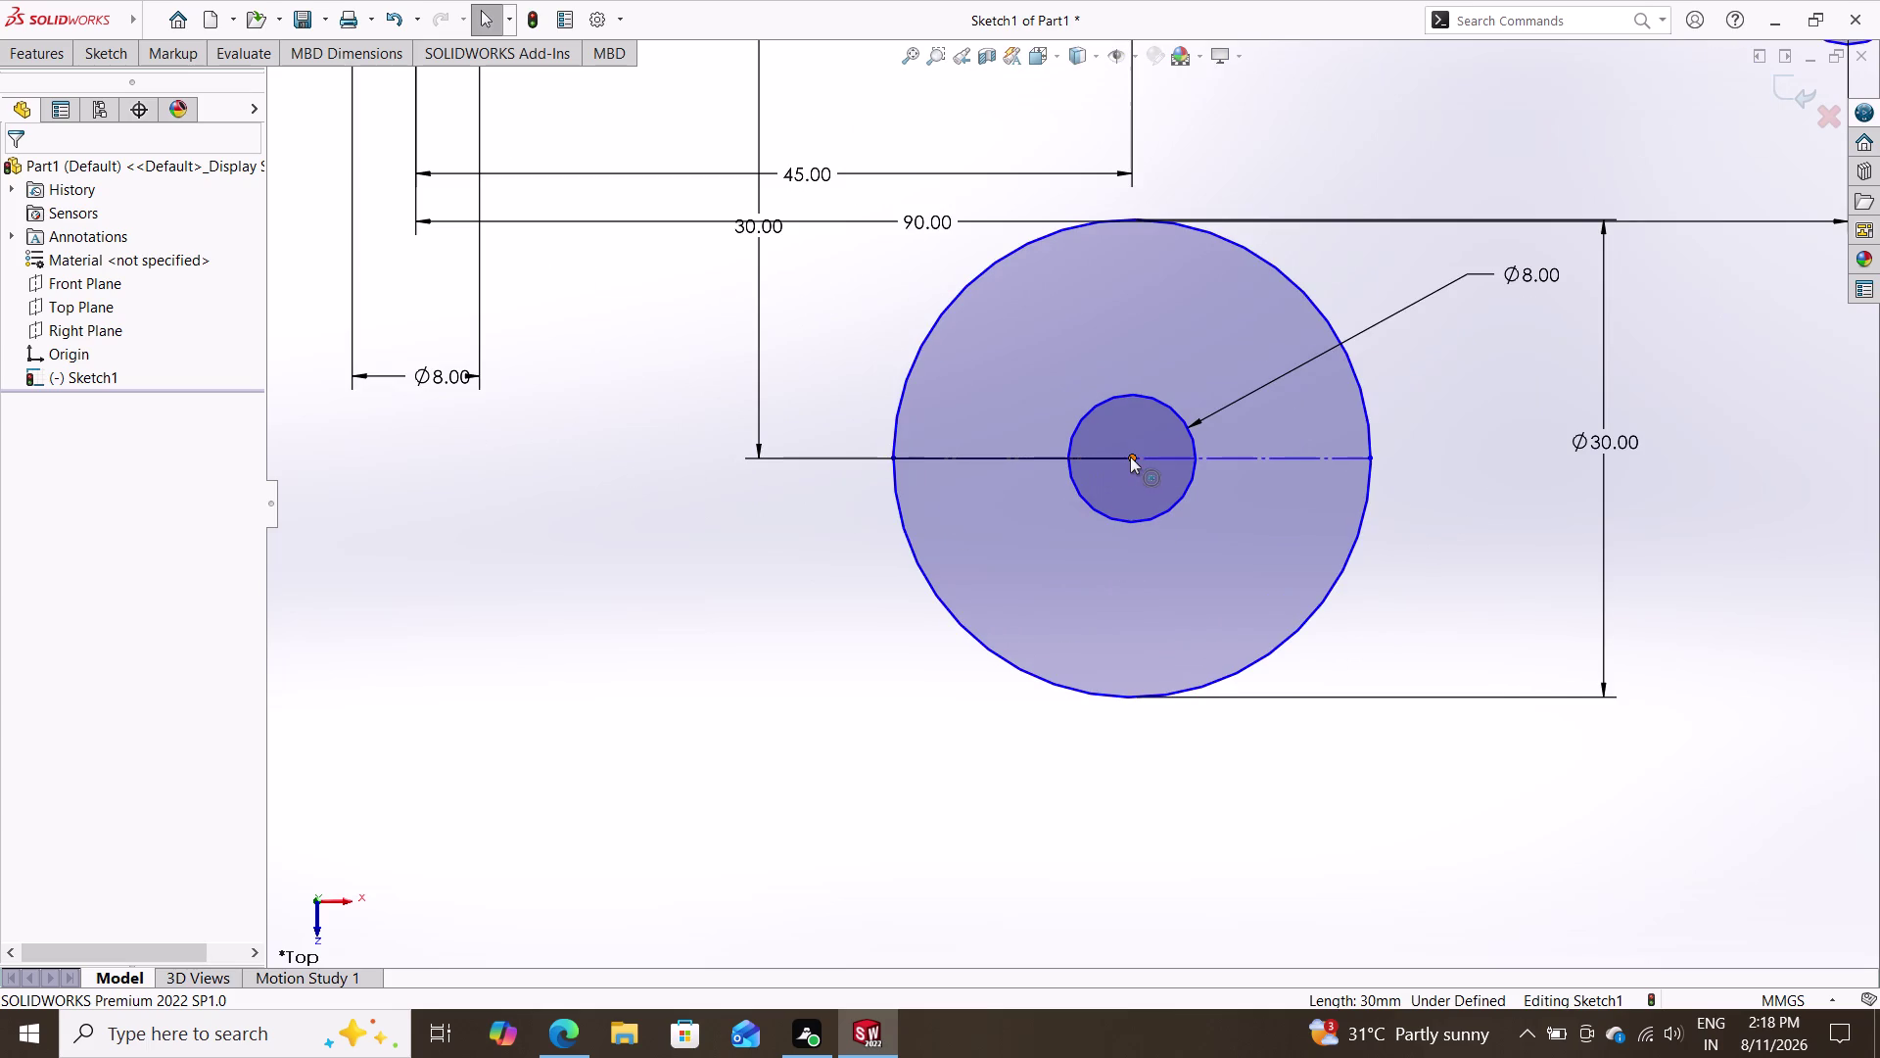
key(Escape)
scroll(down, 3)
scroll(up, 3)
scroll(up, 3)
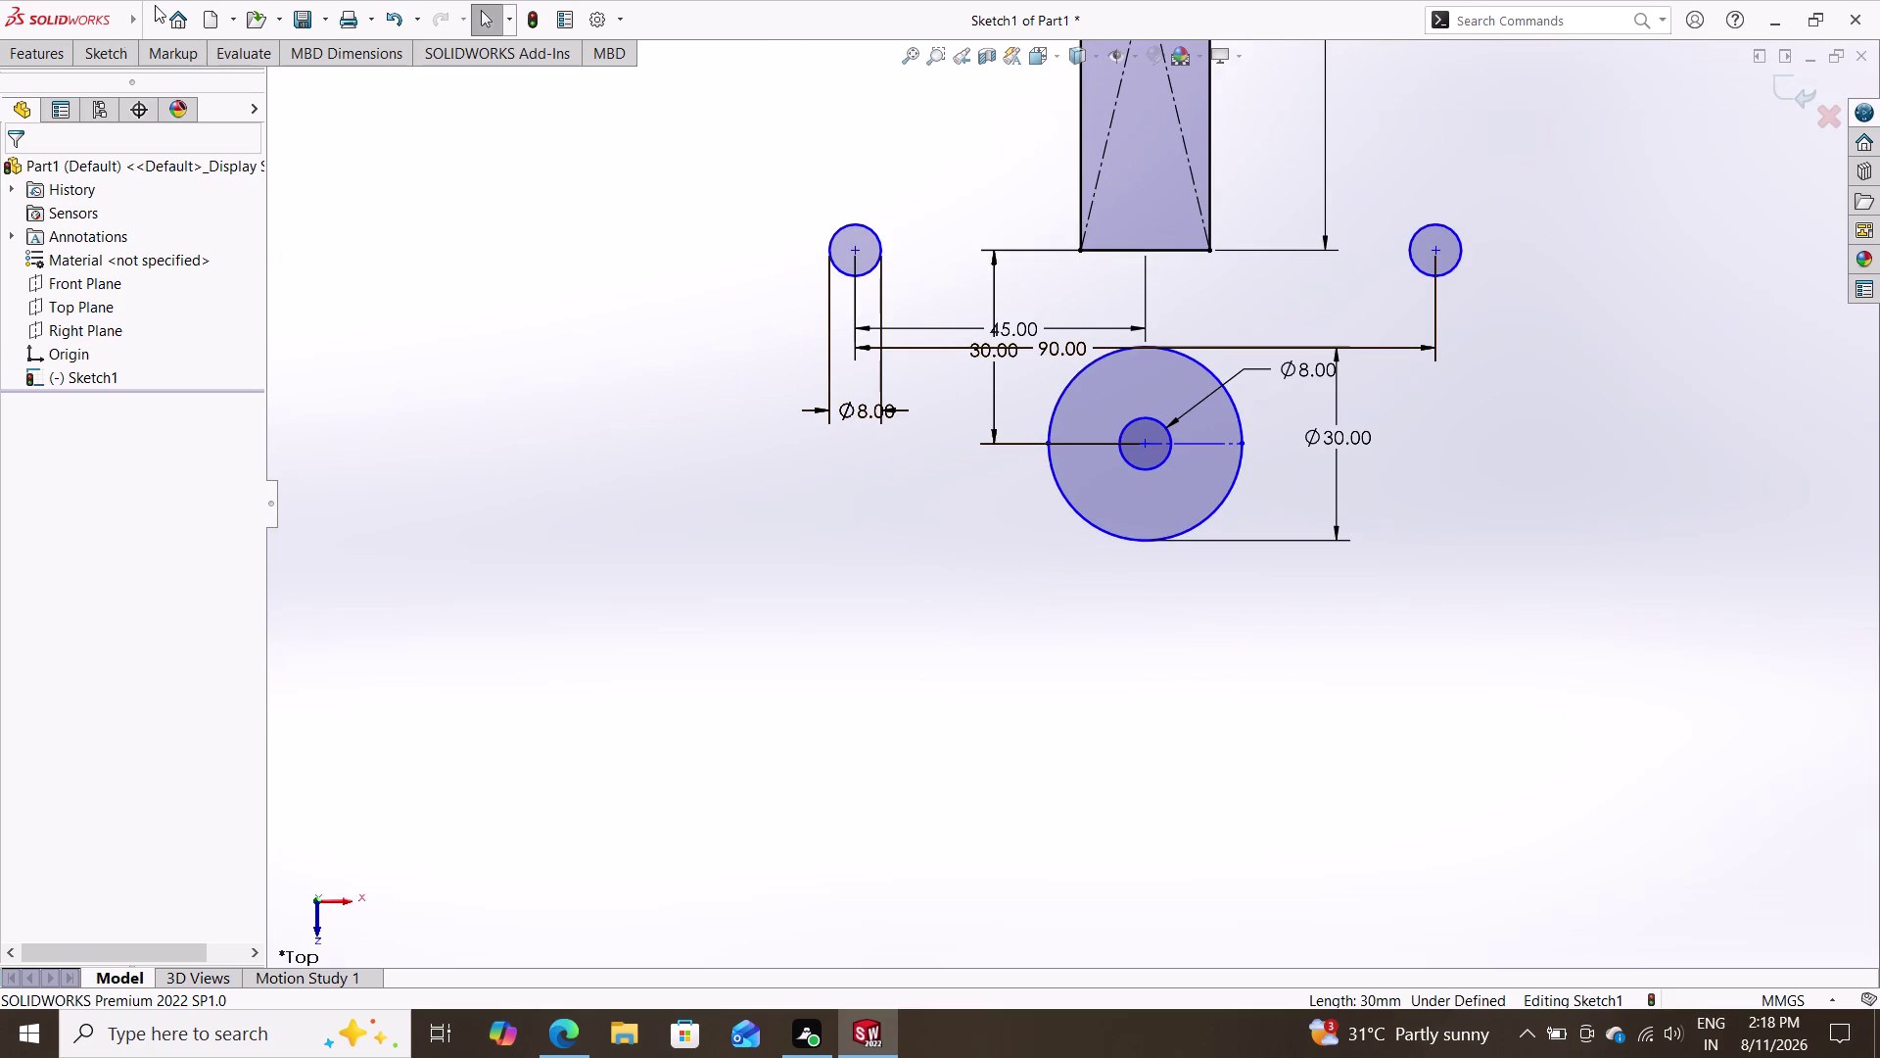
click(102, 56)
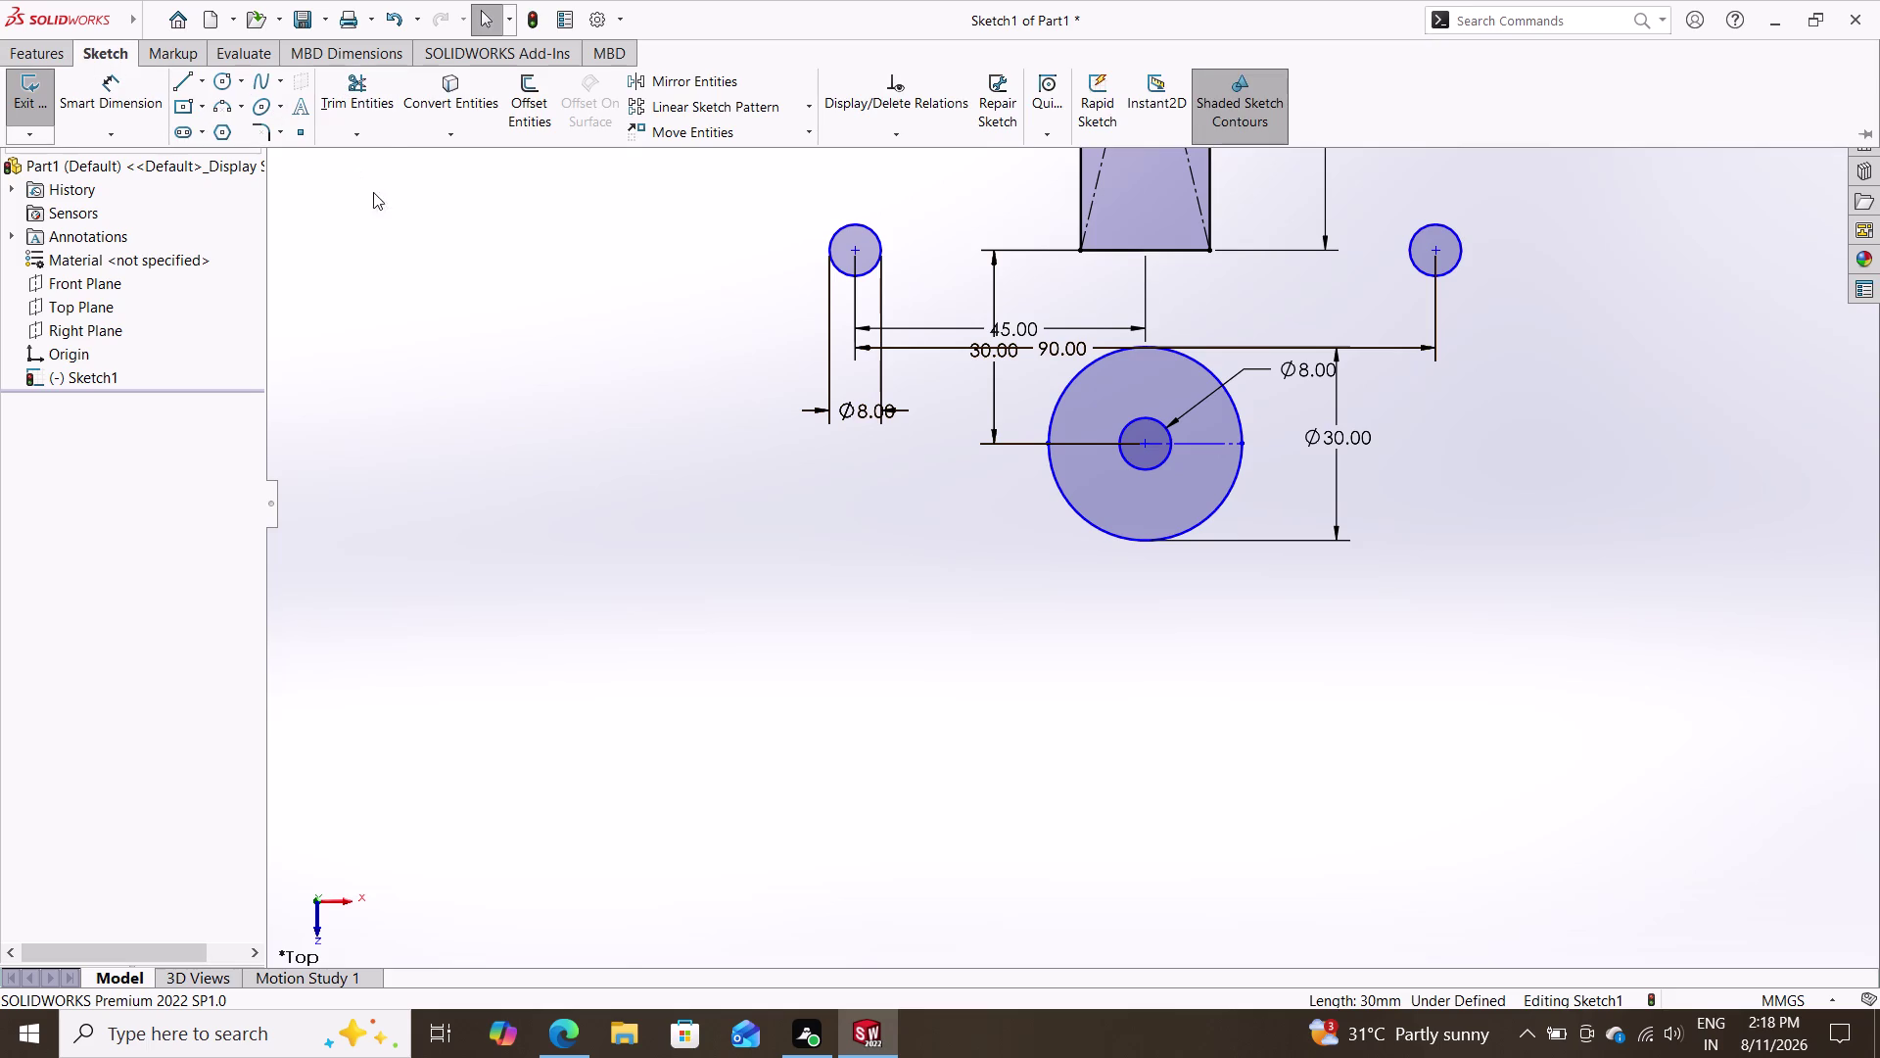
click(352, 99)
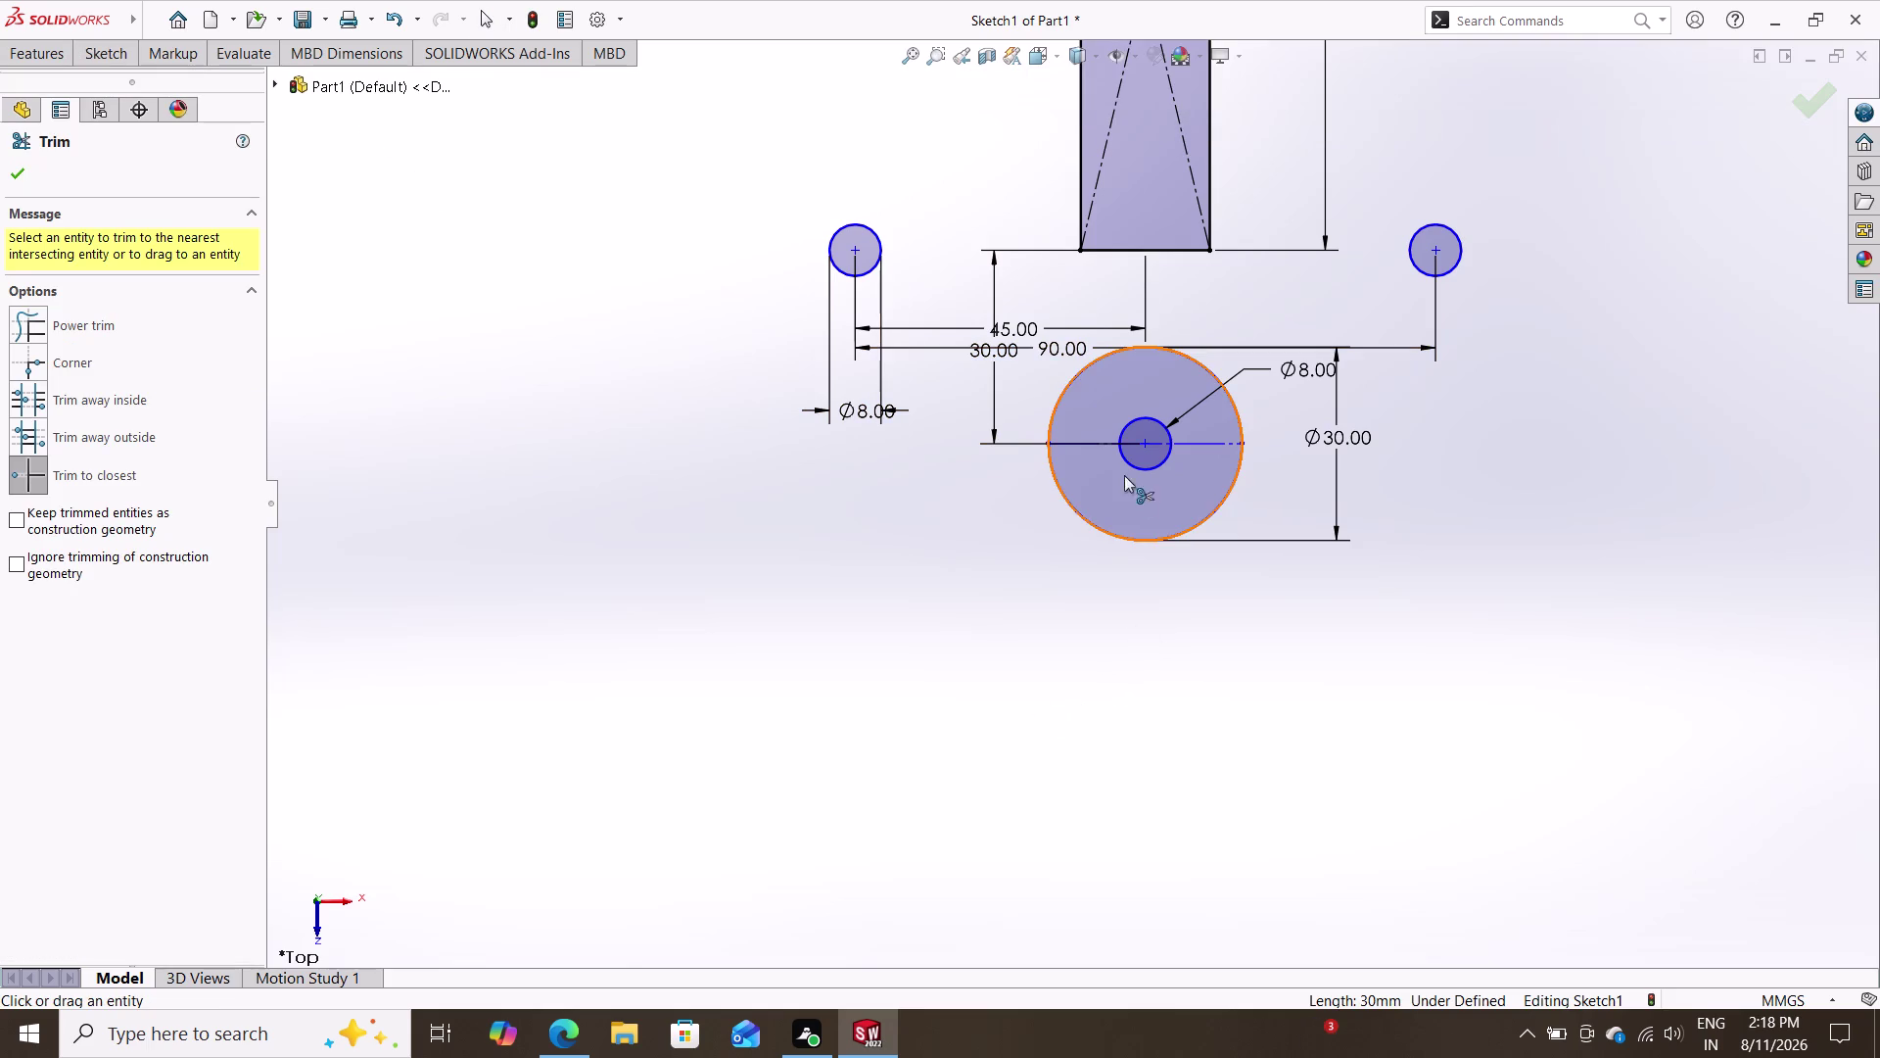
click(1074, 376)
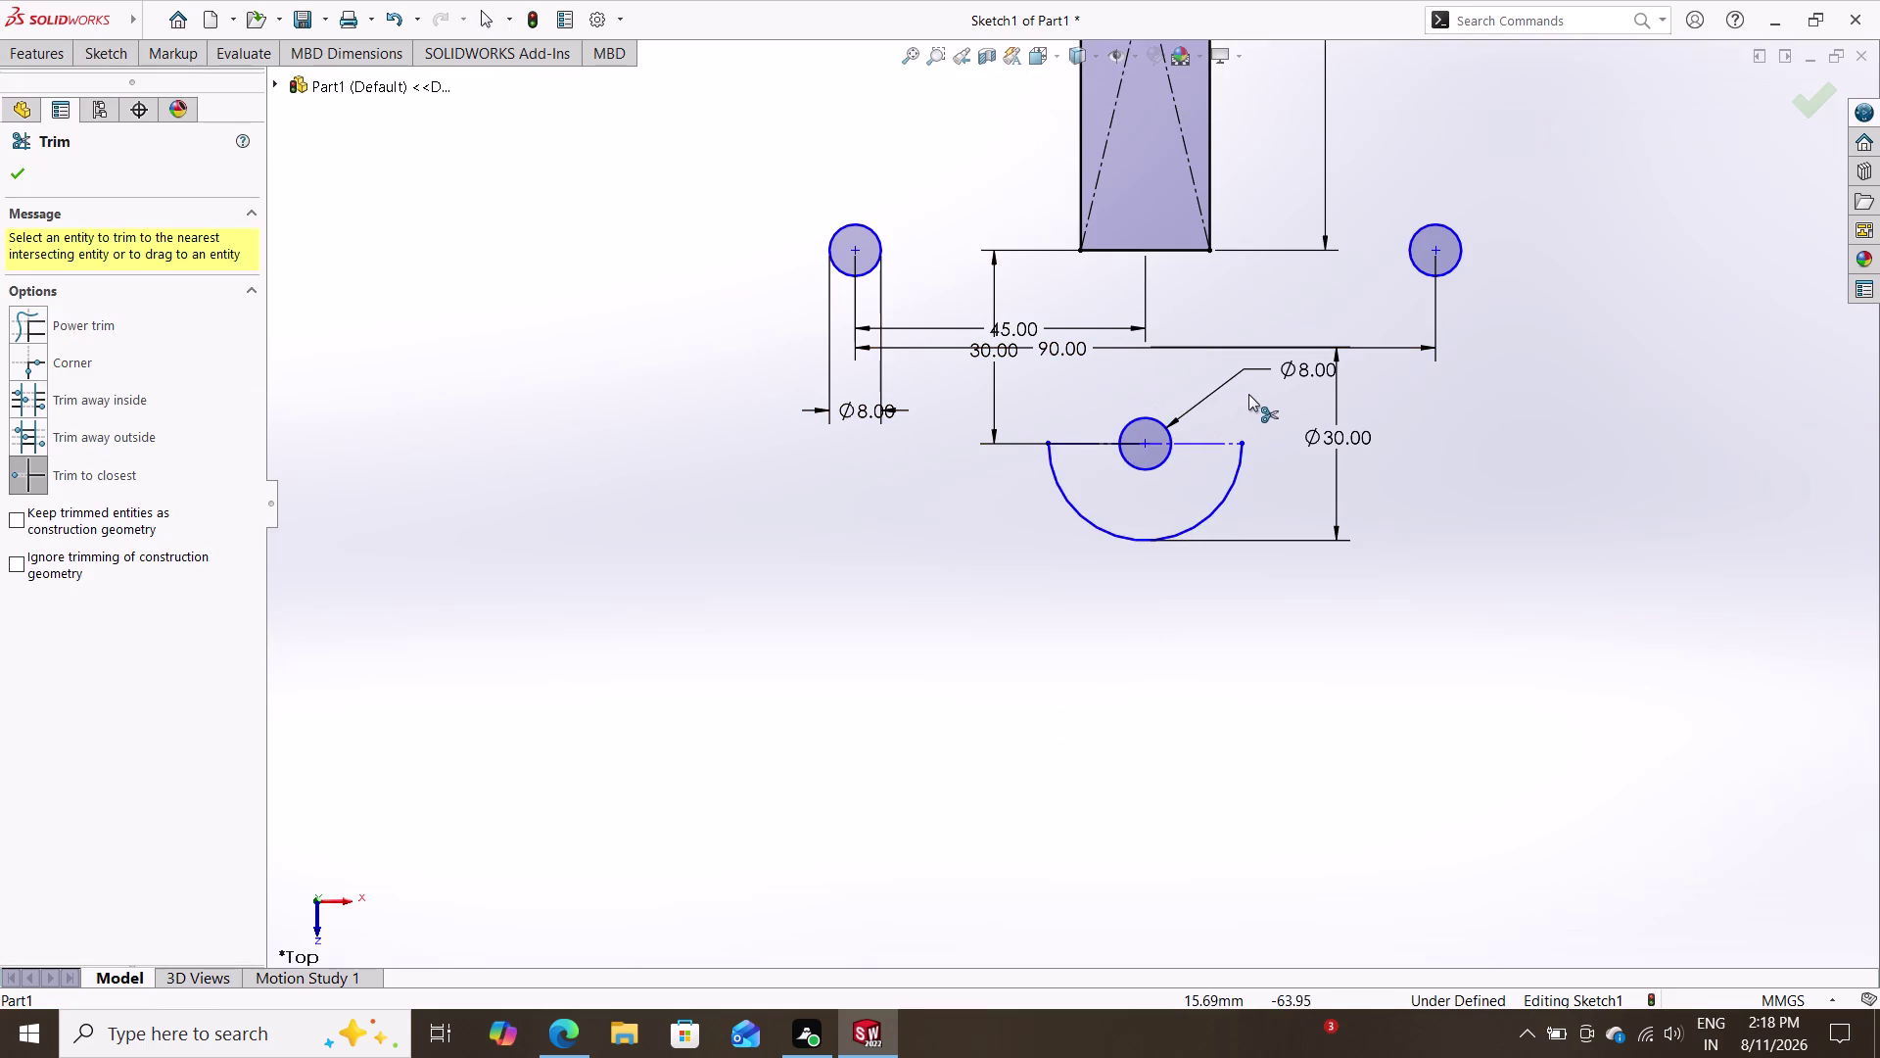
key(Escape)
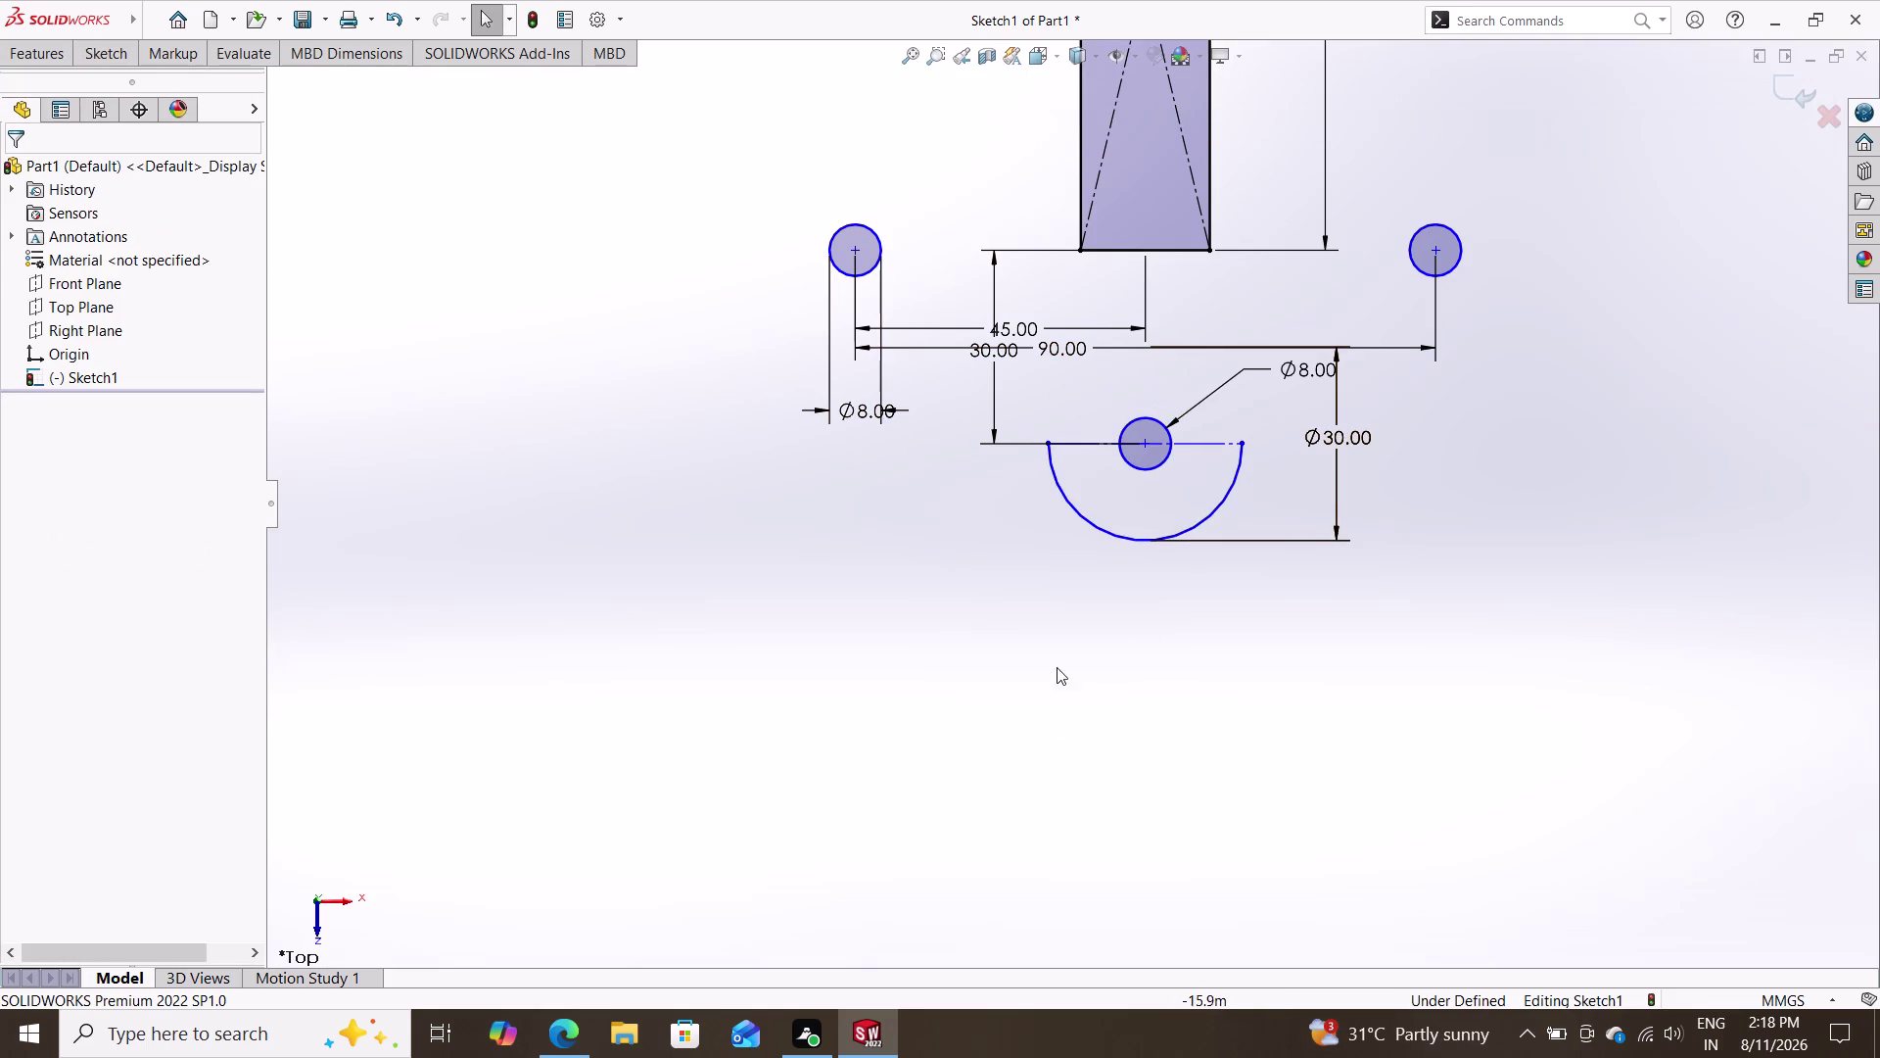
scroll(down, 3)
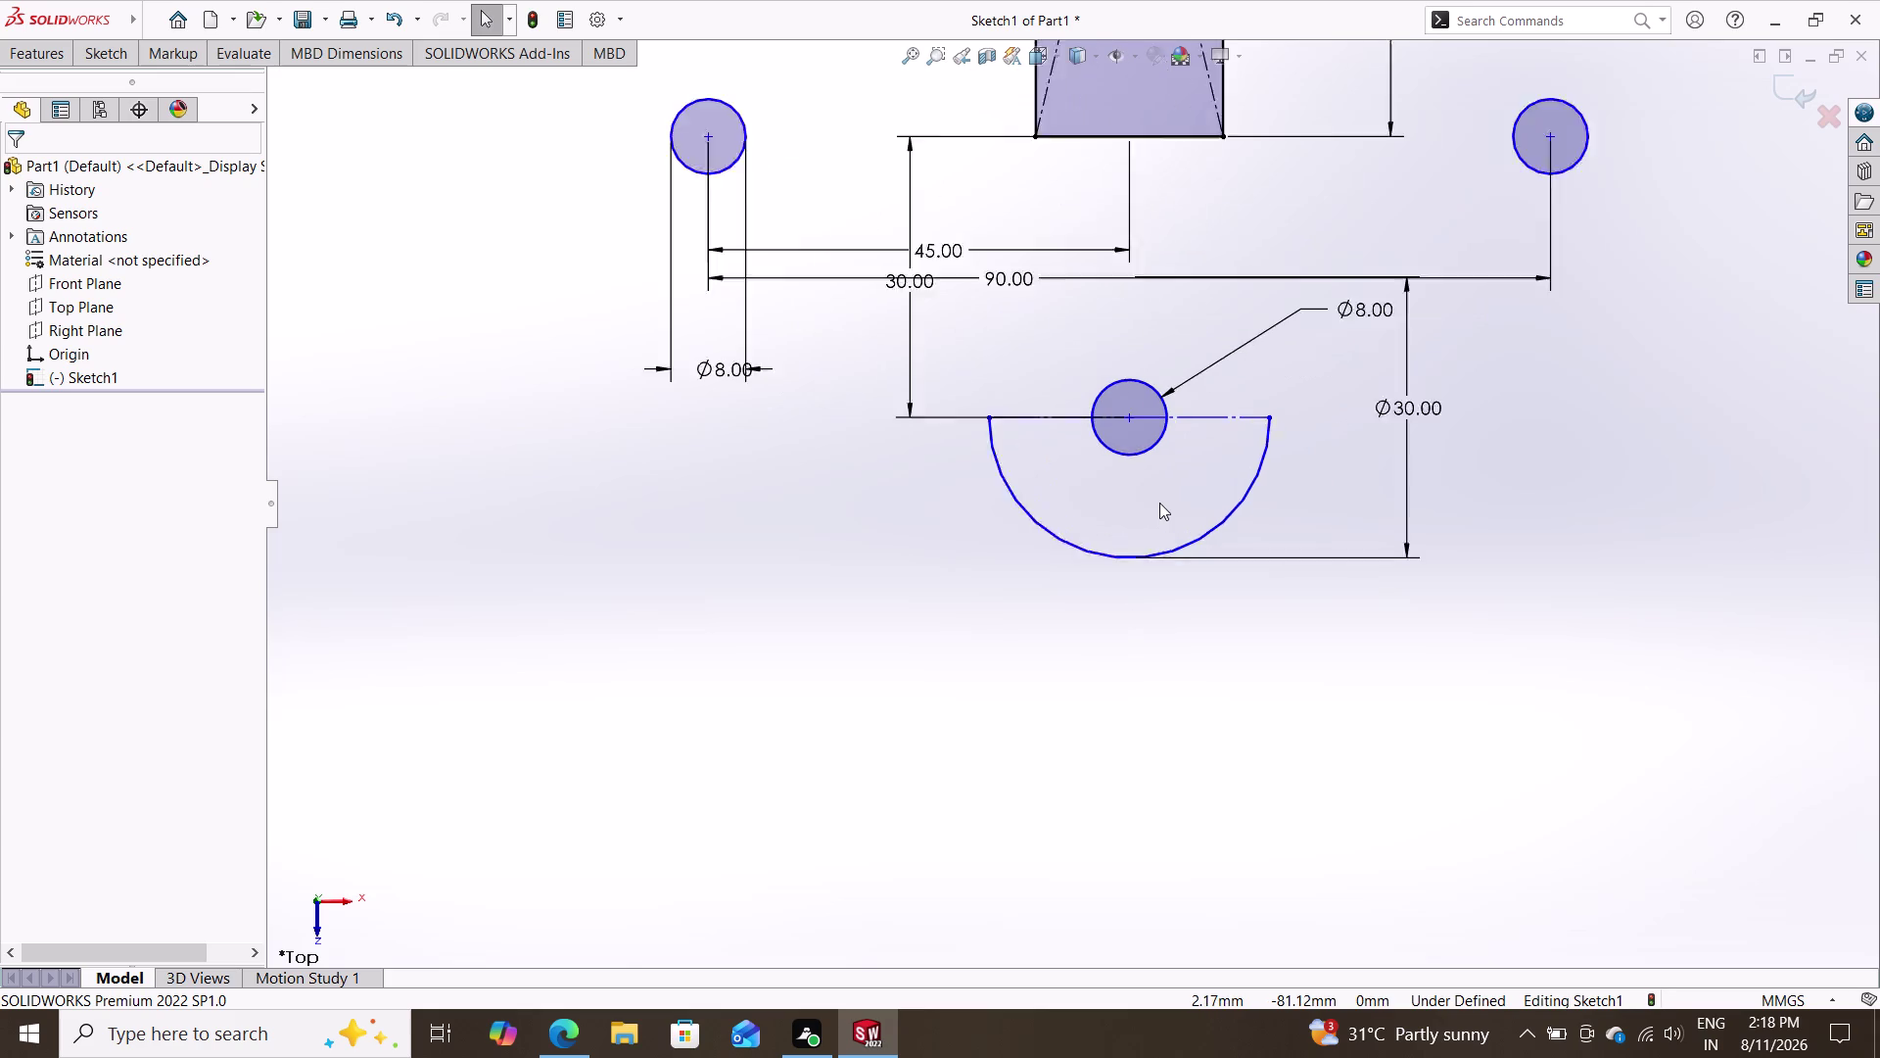
Zoom out to show the whole sketch and choose the Circle tool.
scroll(up, 3)
scroll(up, 3)
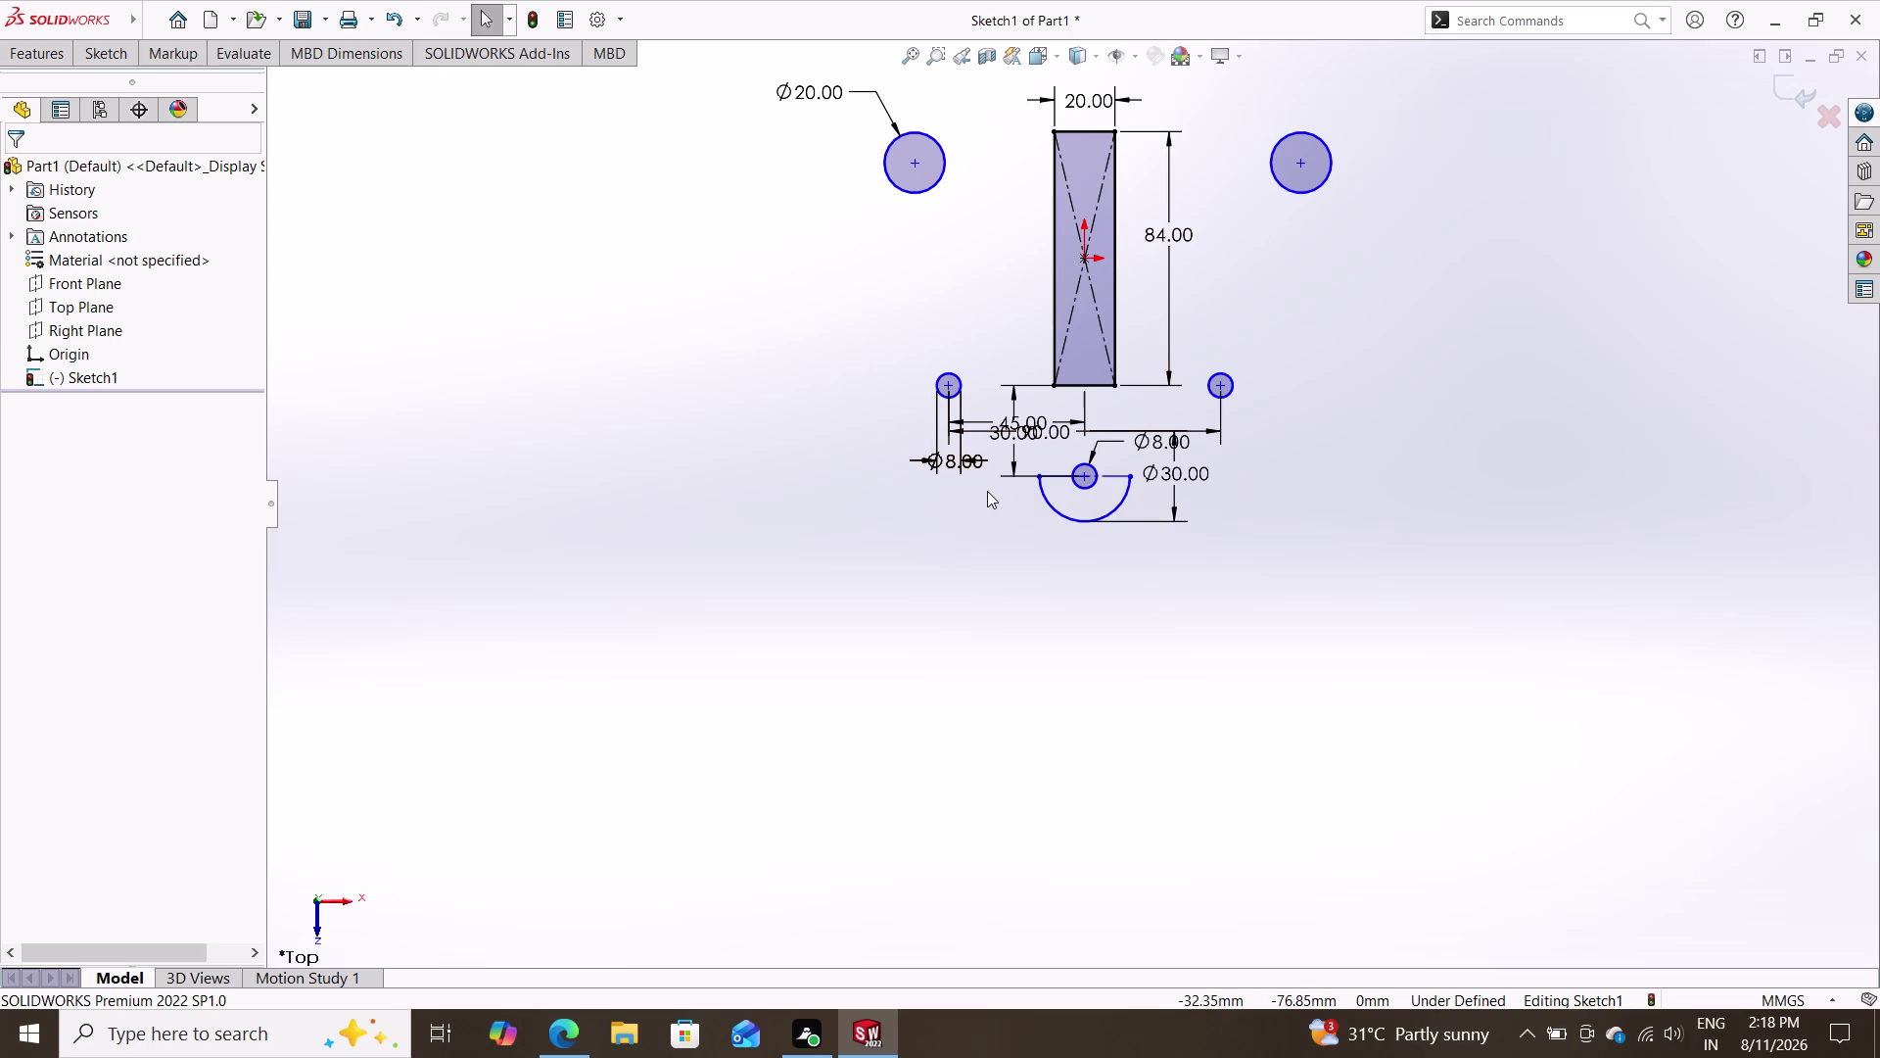
scroll(up, 3)
scroll(down, 3)
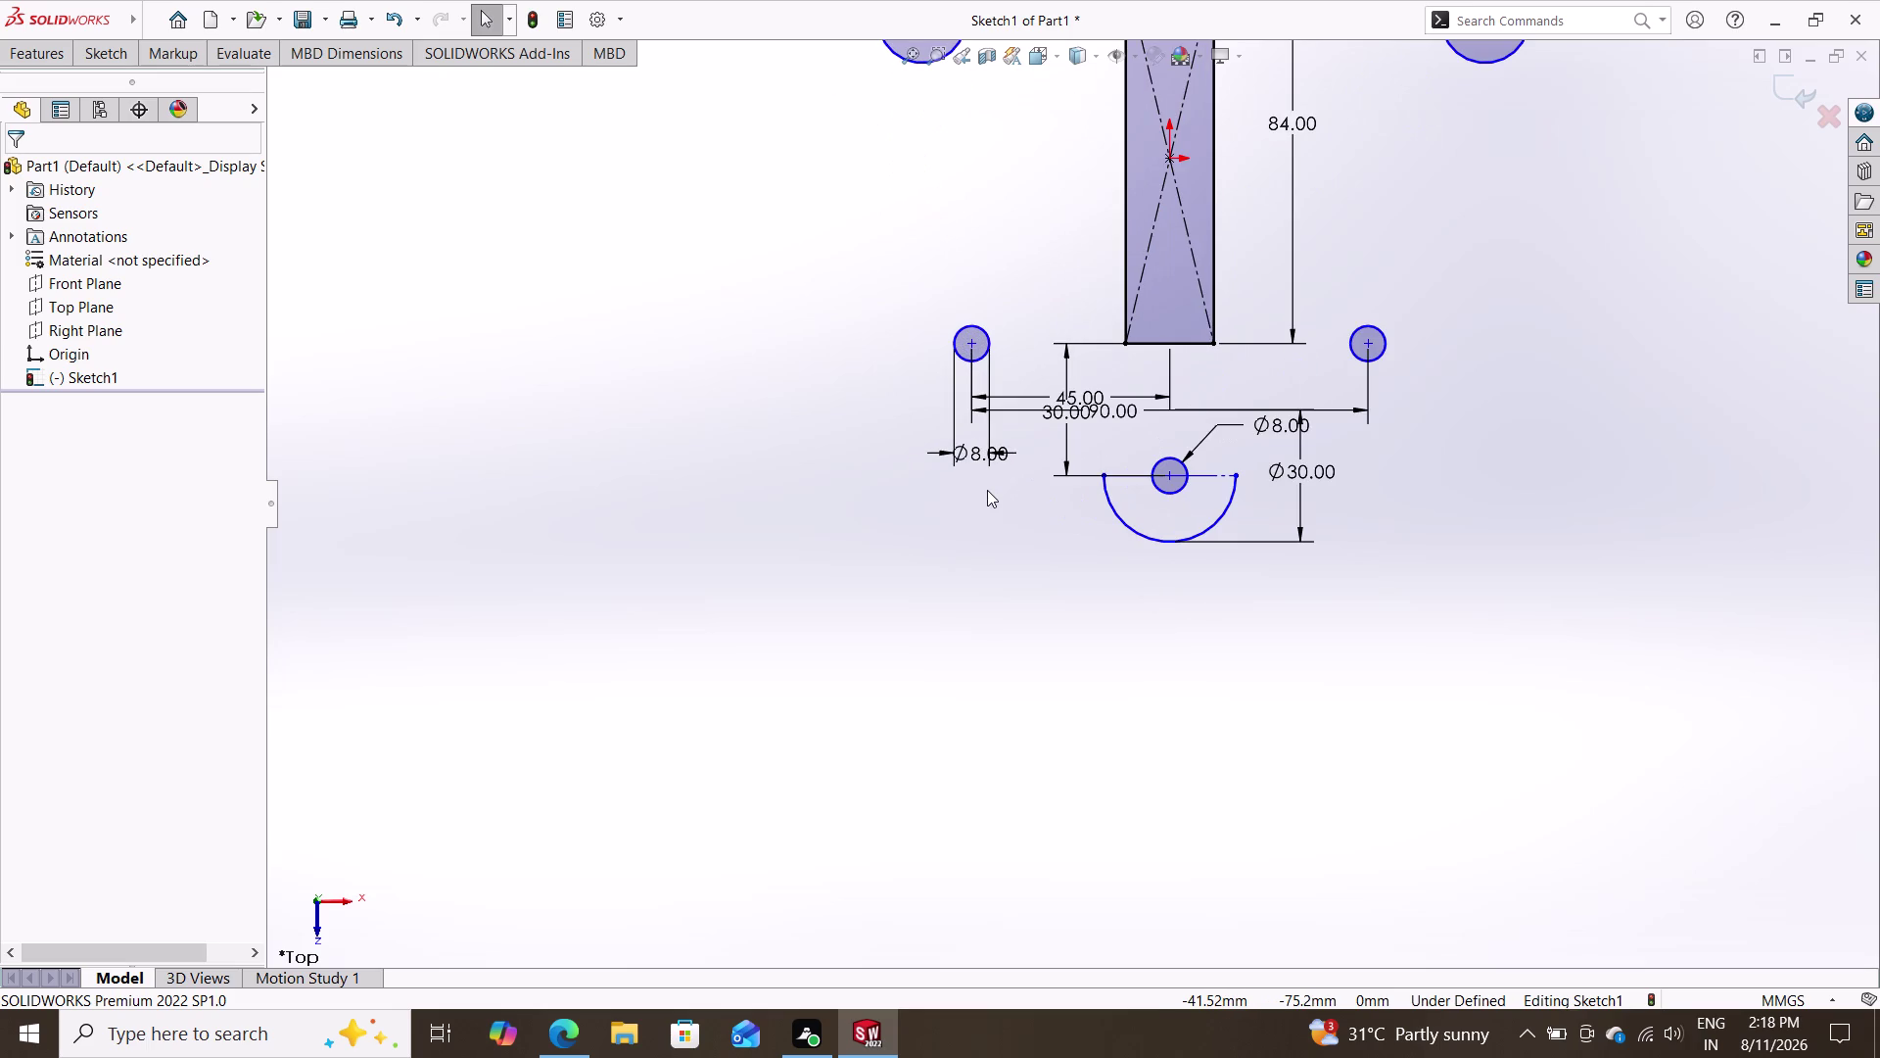
click(88, 53)
click(219, 80)
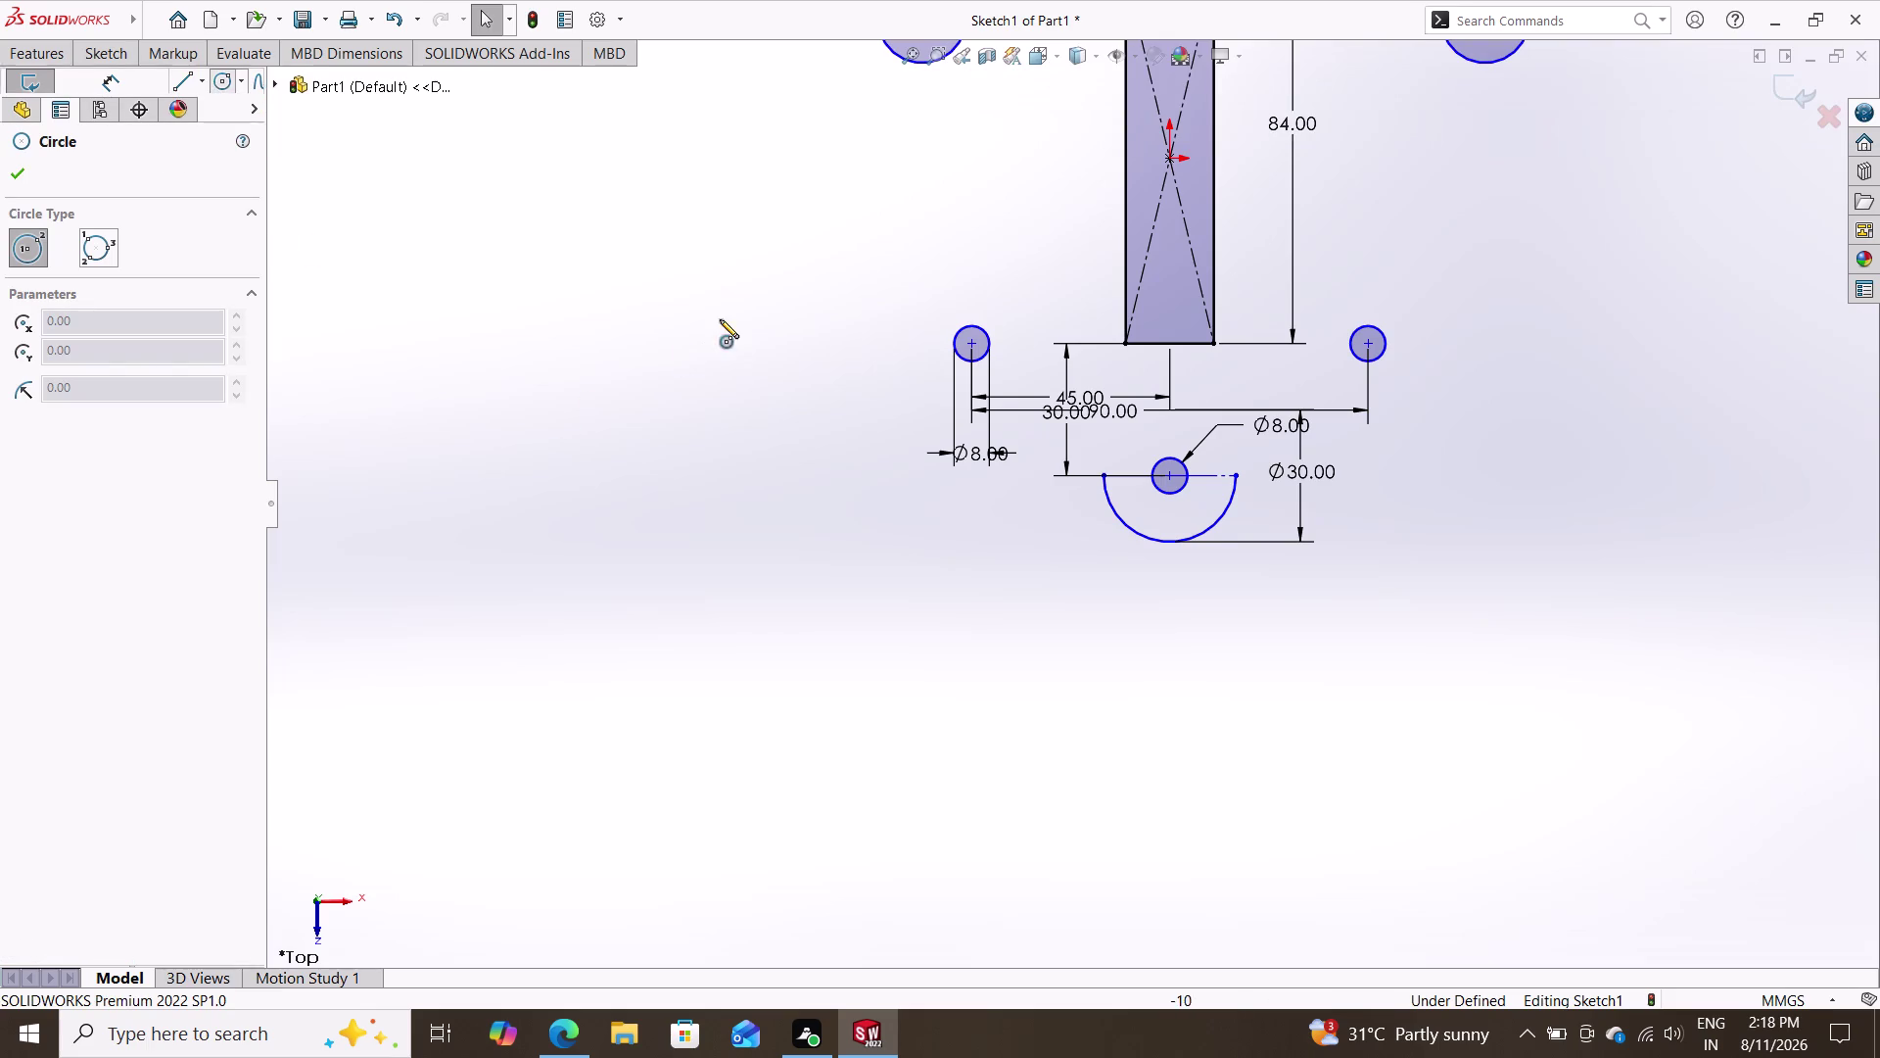
Draw larger circles centred on the left and right Ø8 holes.
click(968, 344)
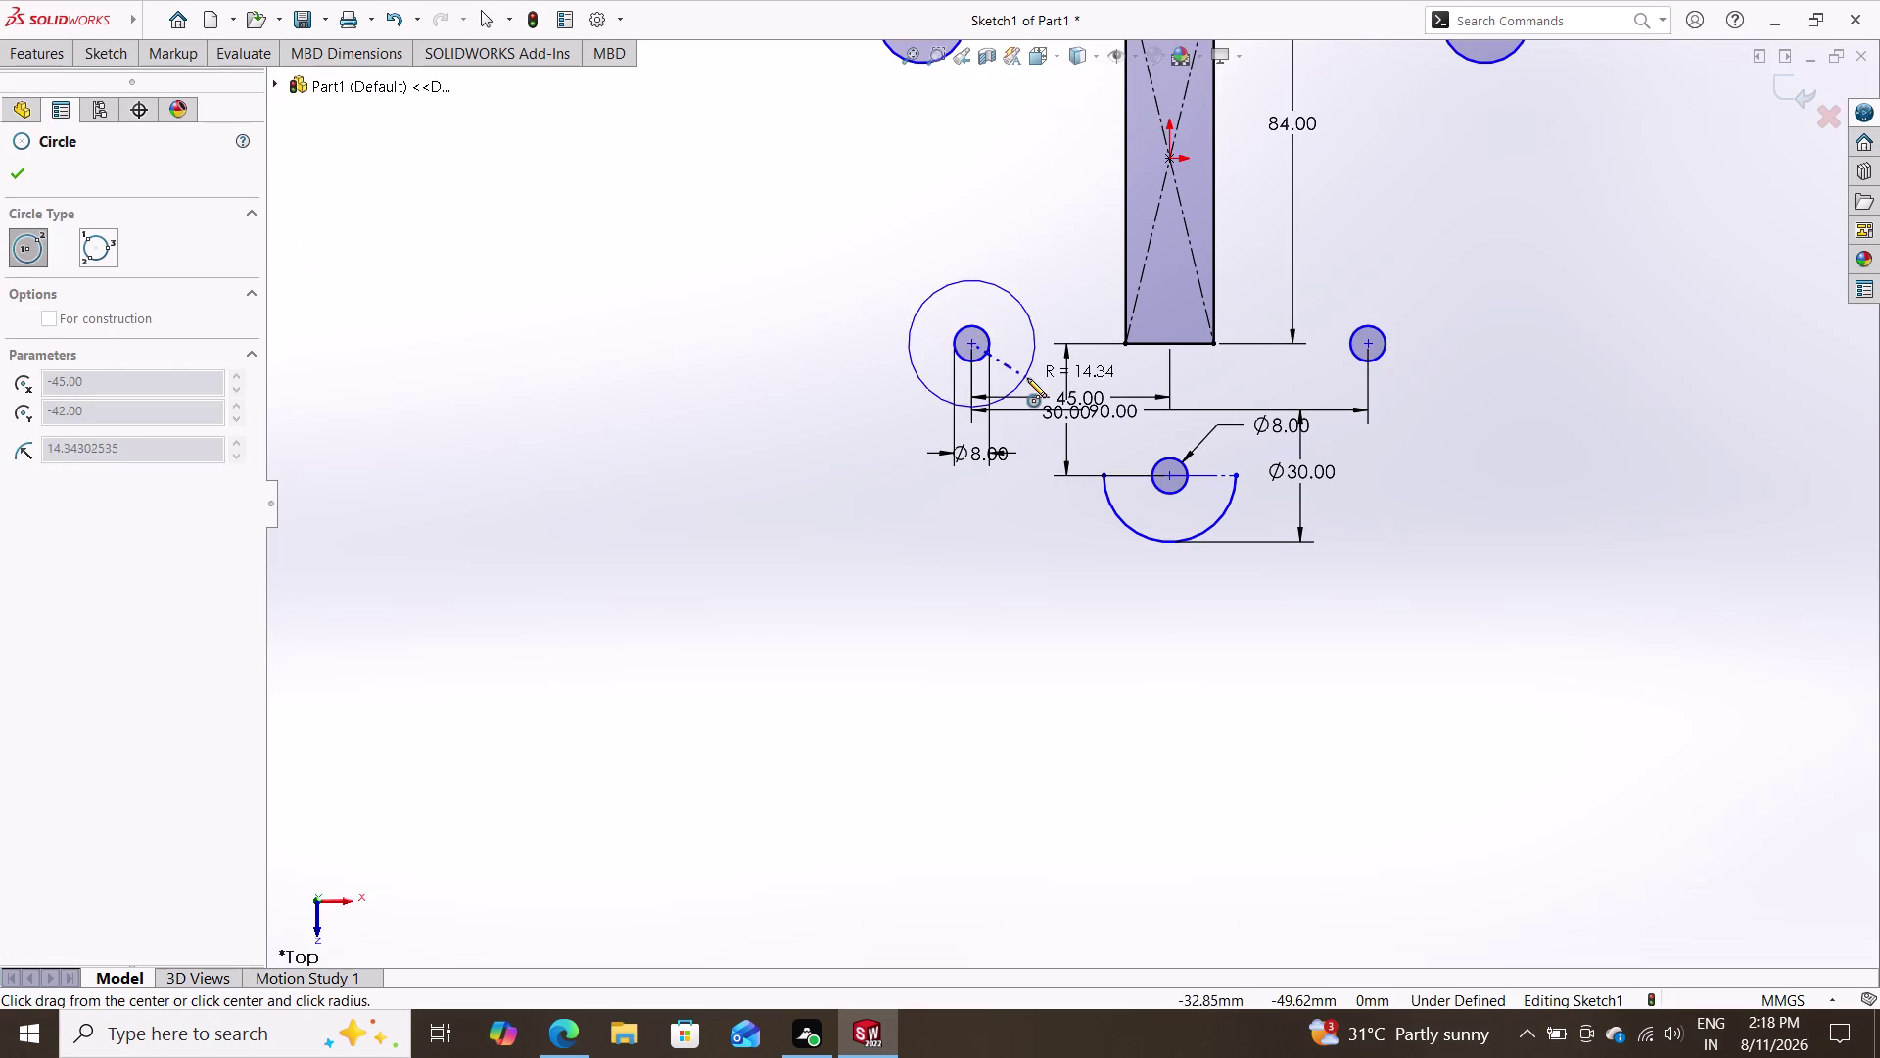
click(1027, 378)
click(1365, 347)
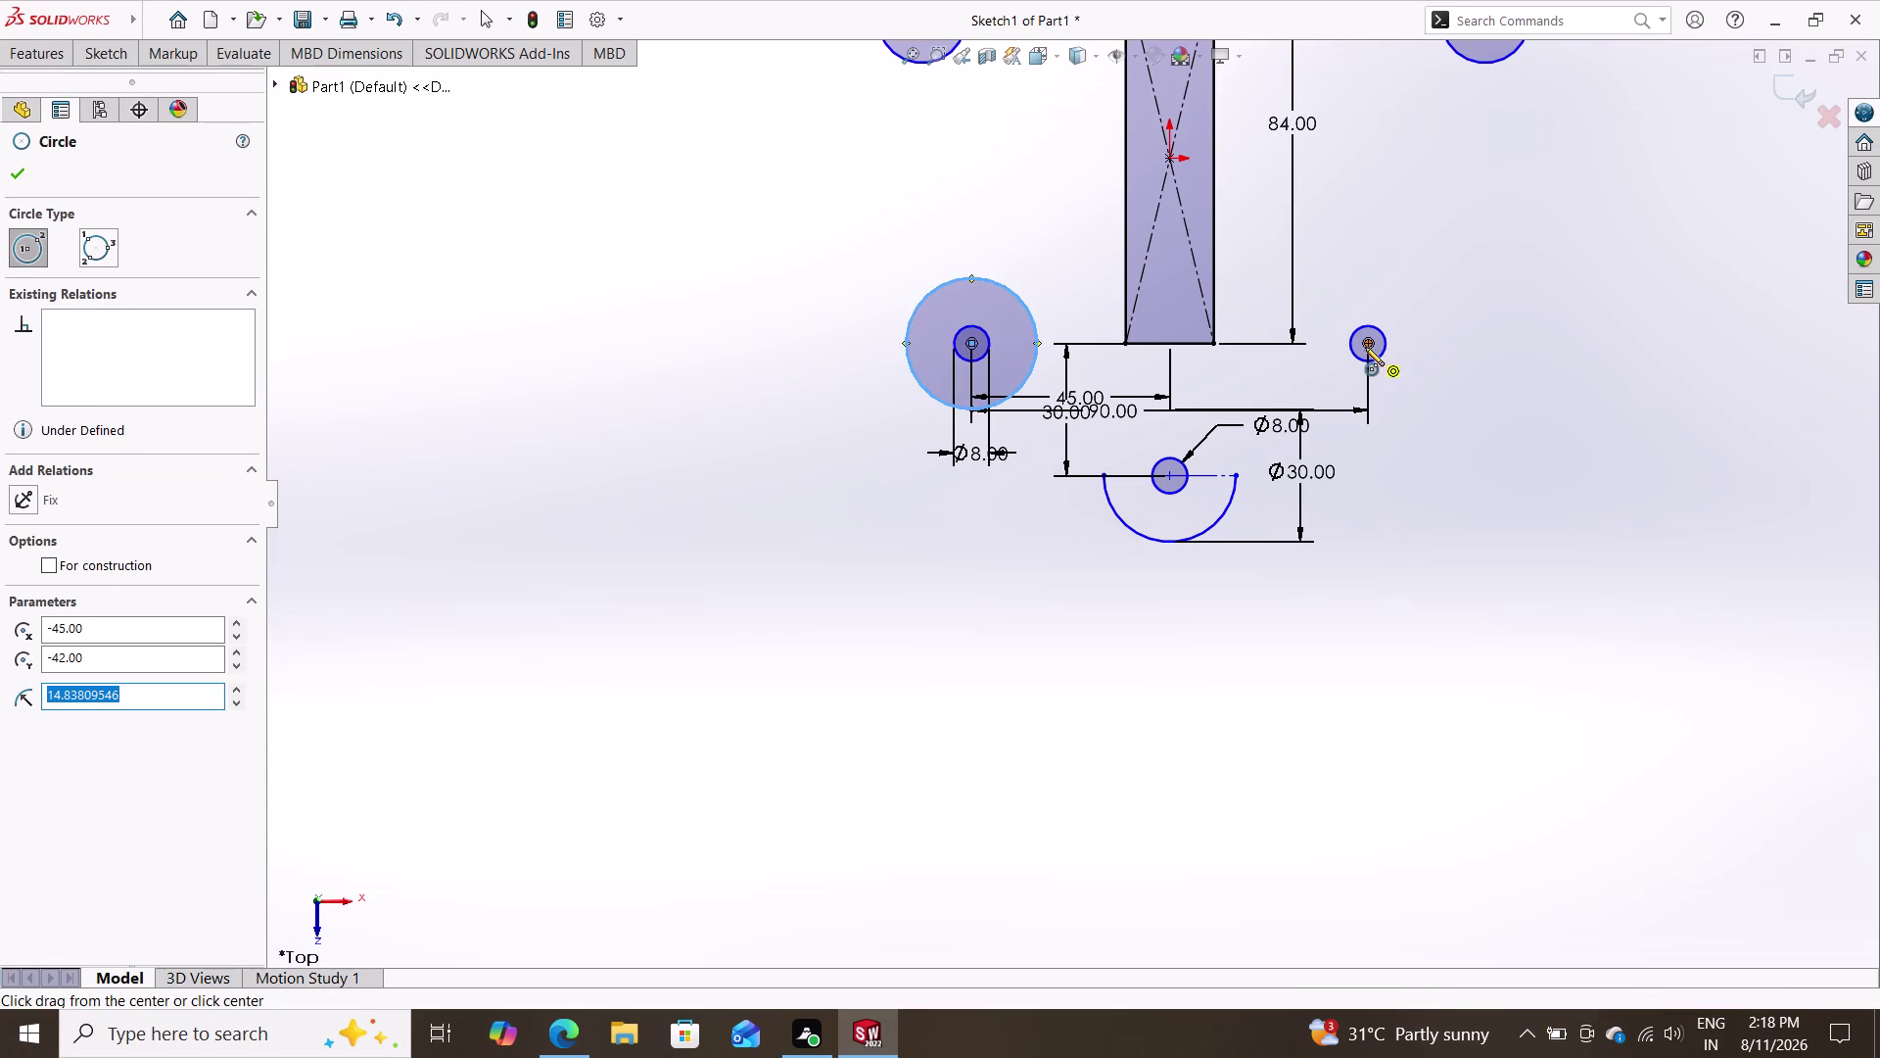
click(1423, 374)
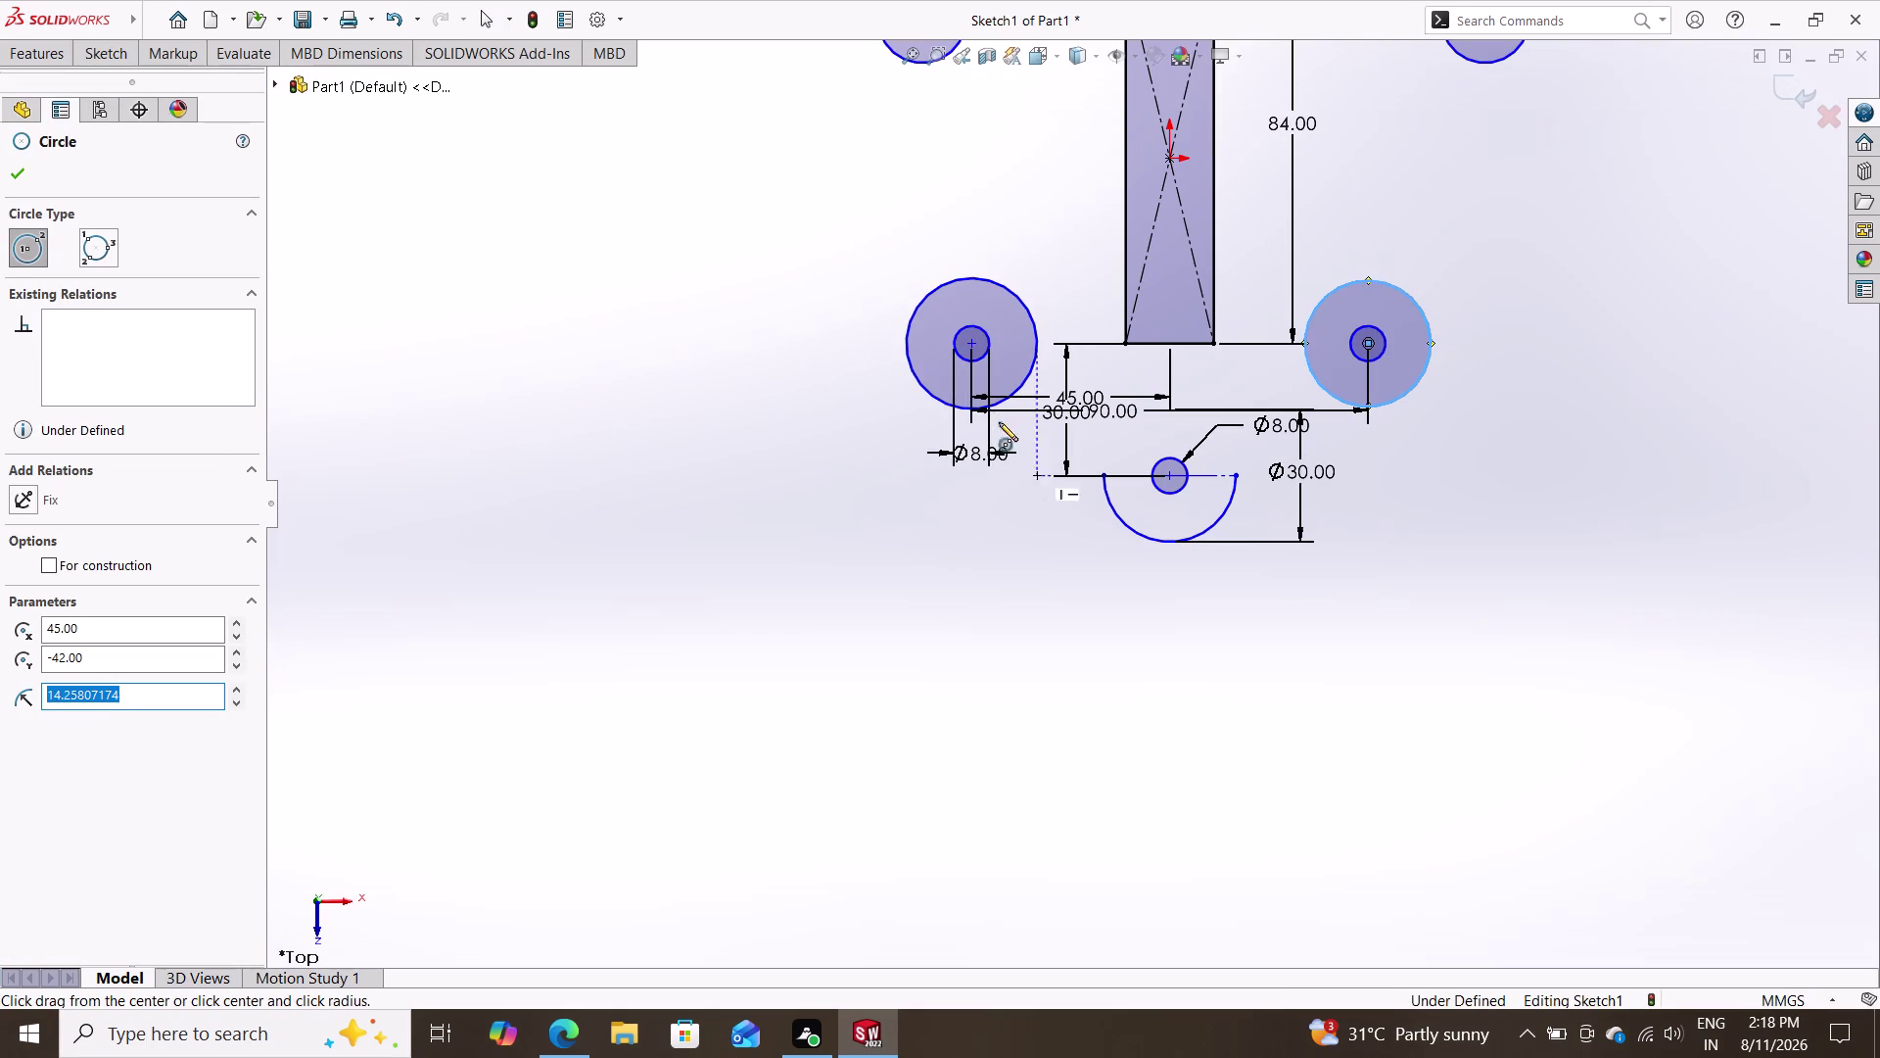
key(Escape)
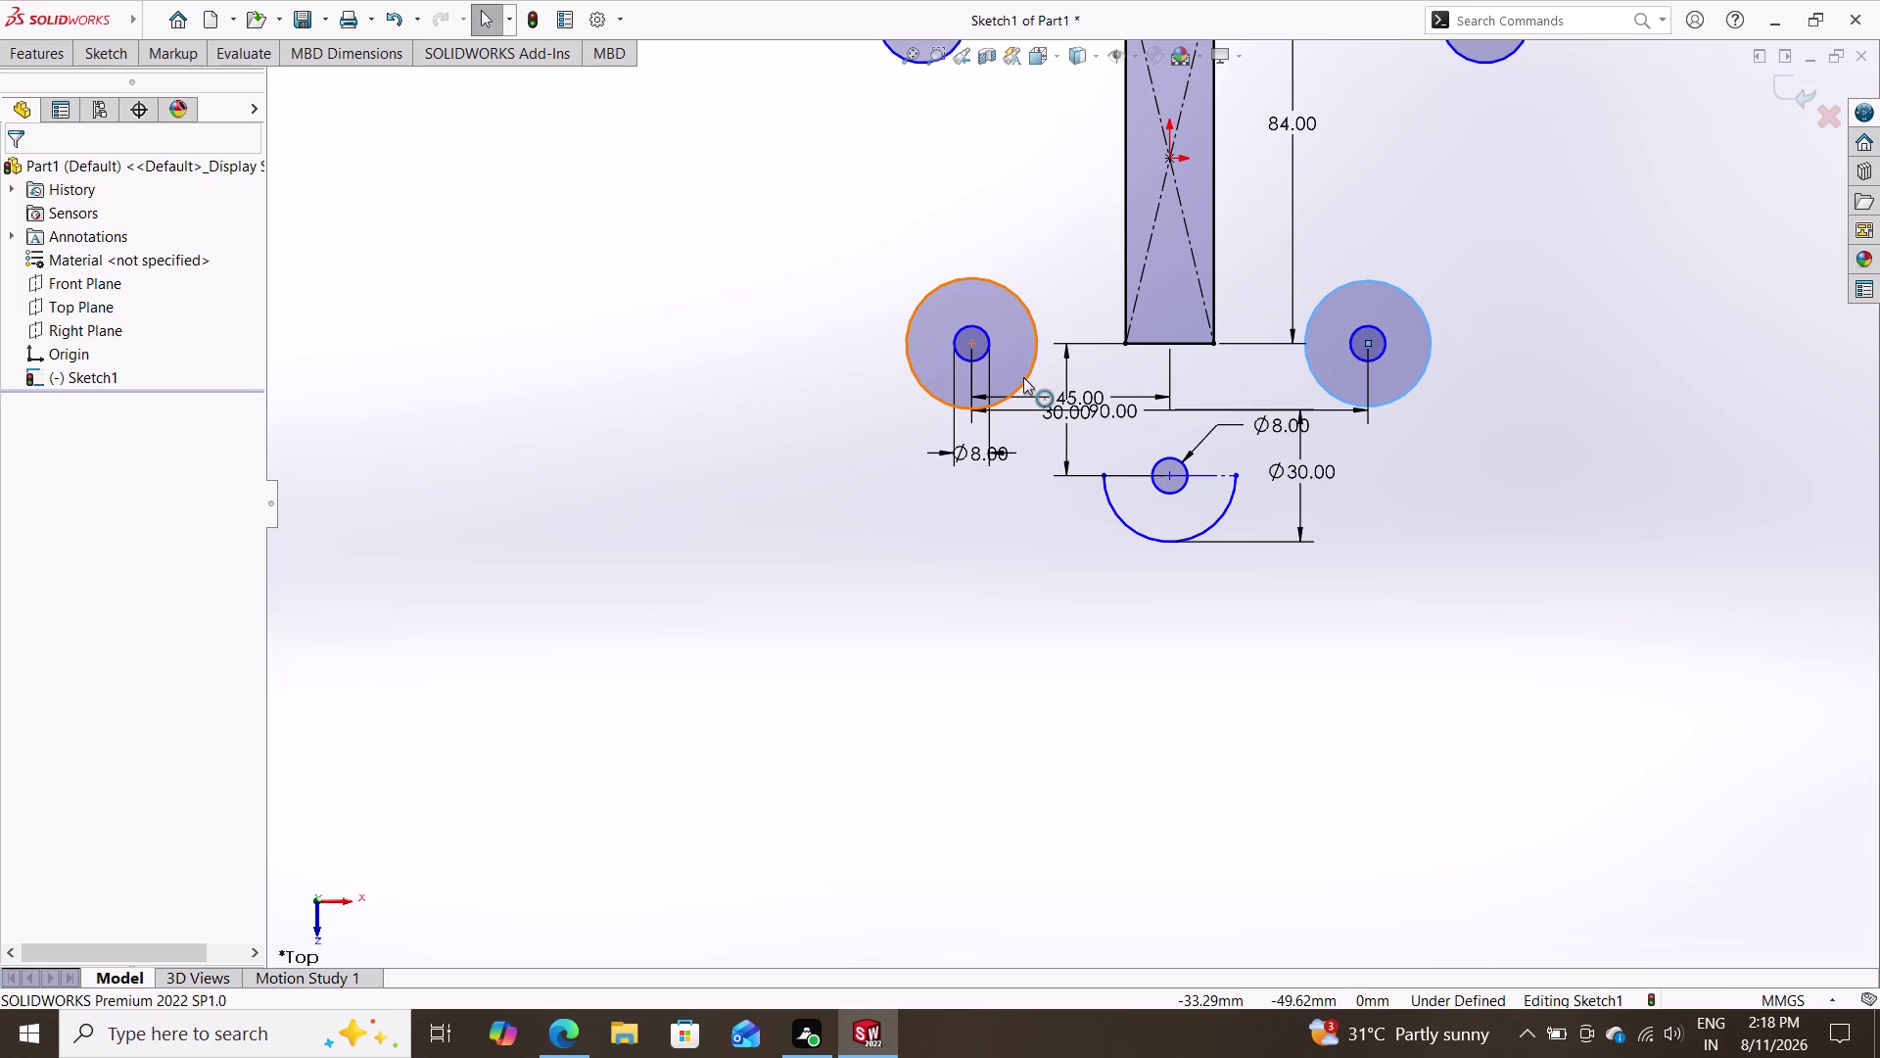
Make the two larger side circles equal with an Equal relation.
click(1023, 377)
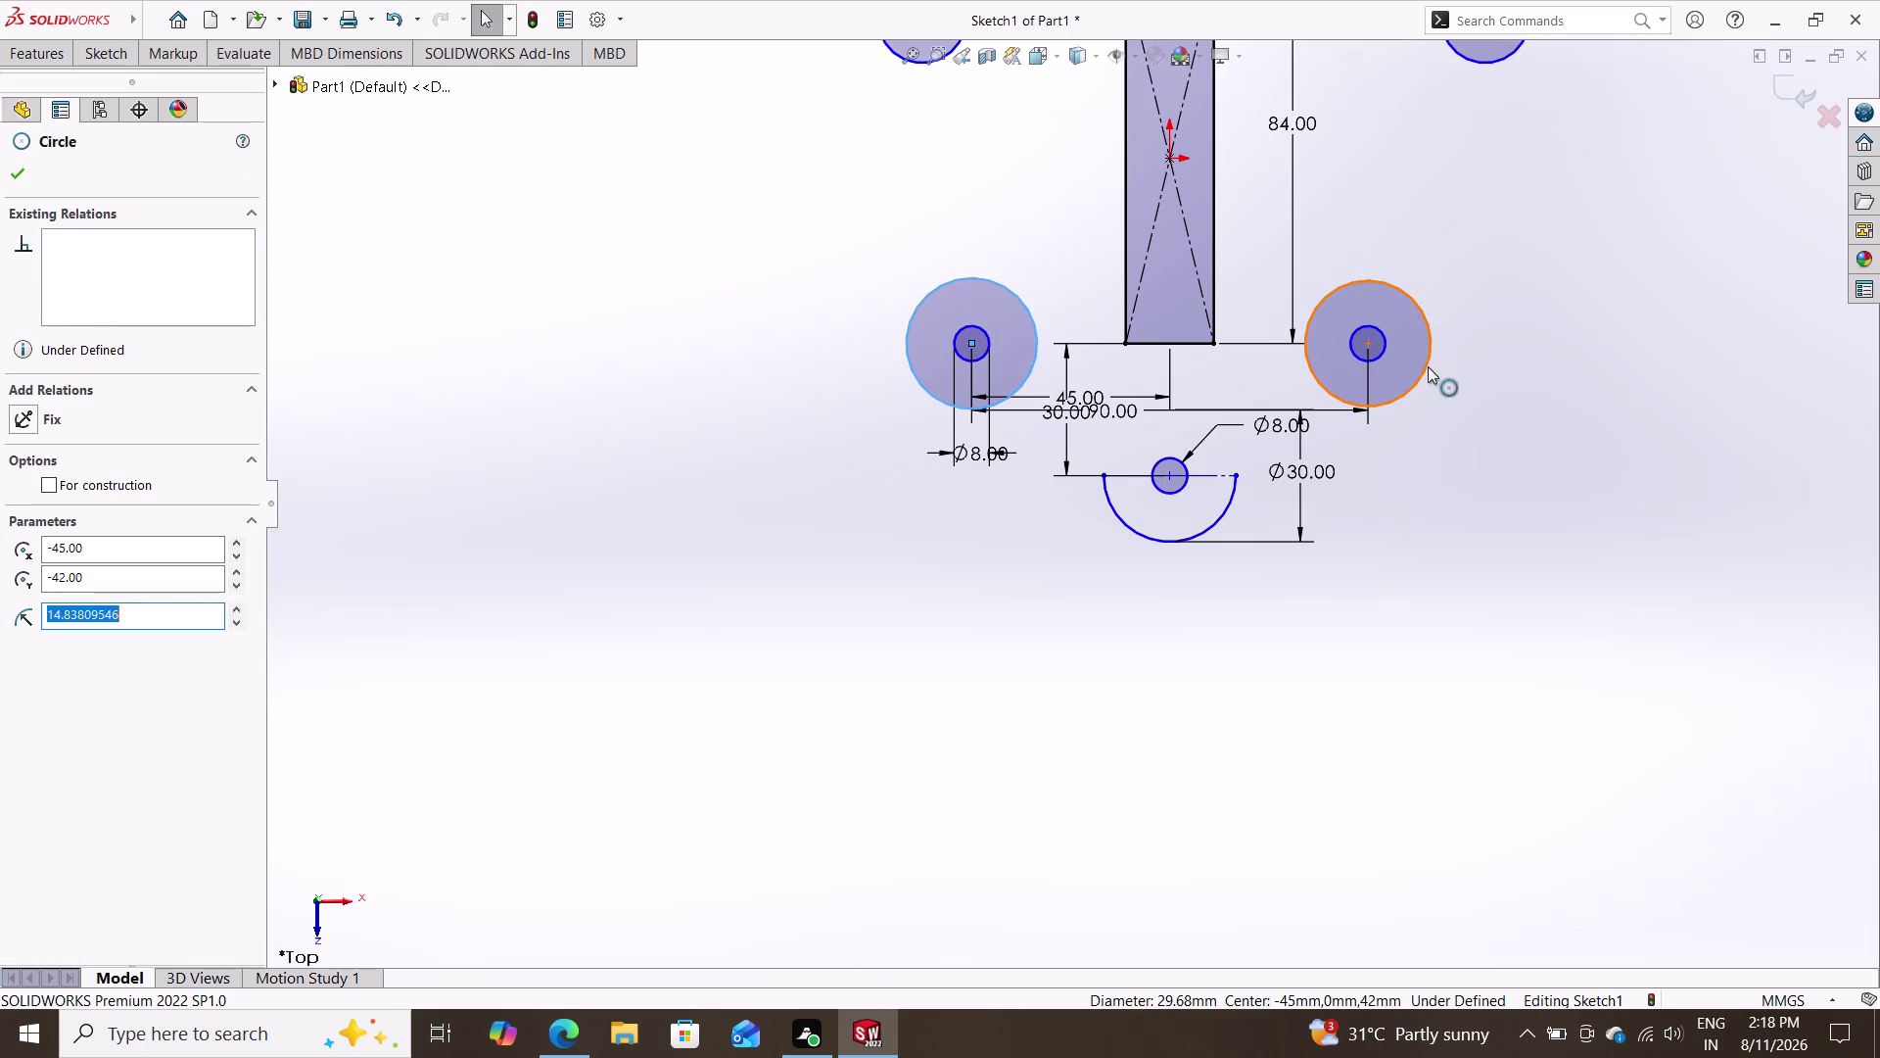
click(1426, 366)
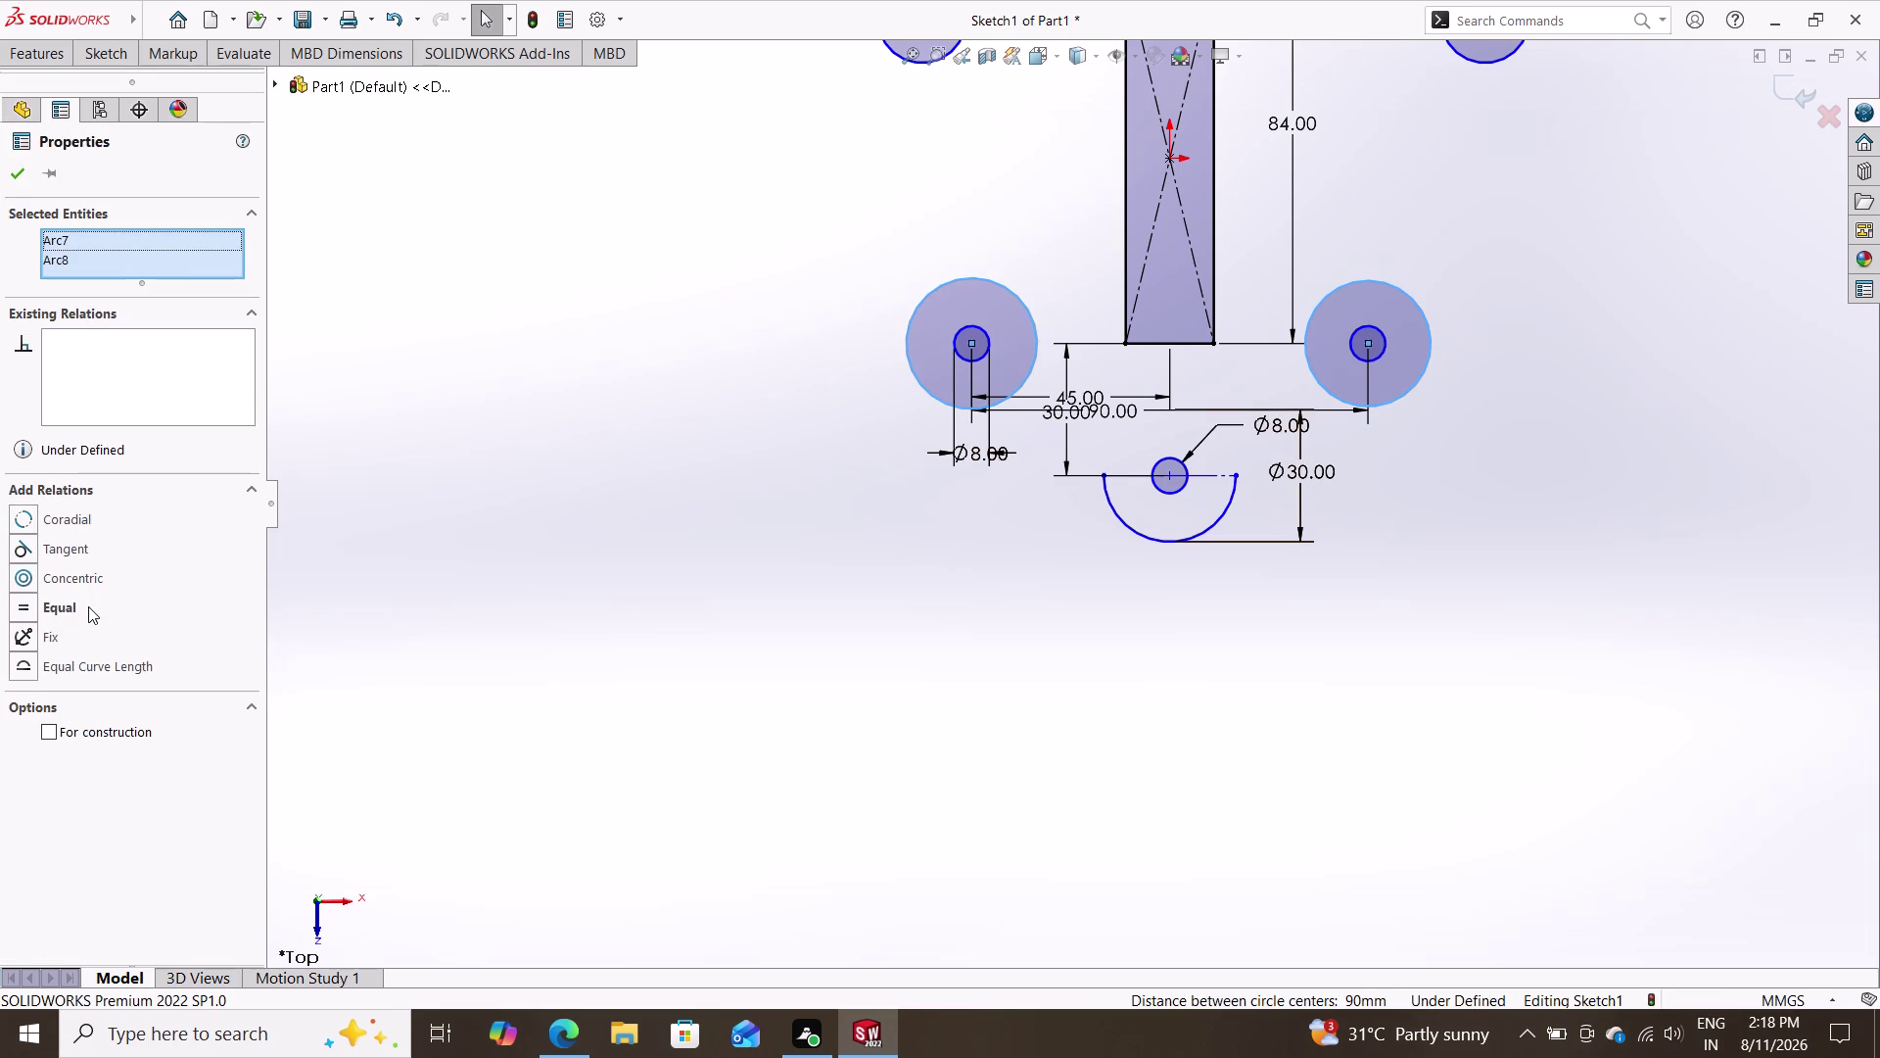
click(88, 606)
key(Escape)
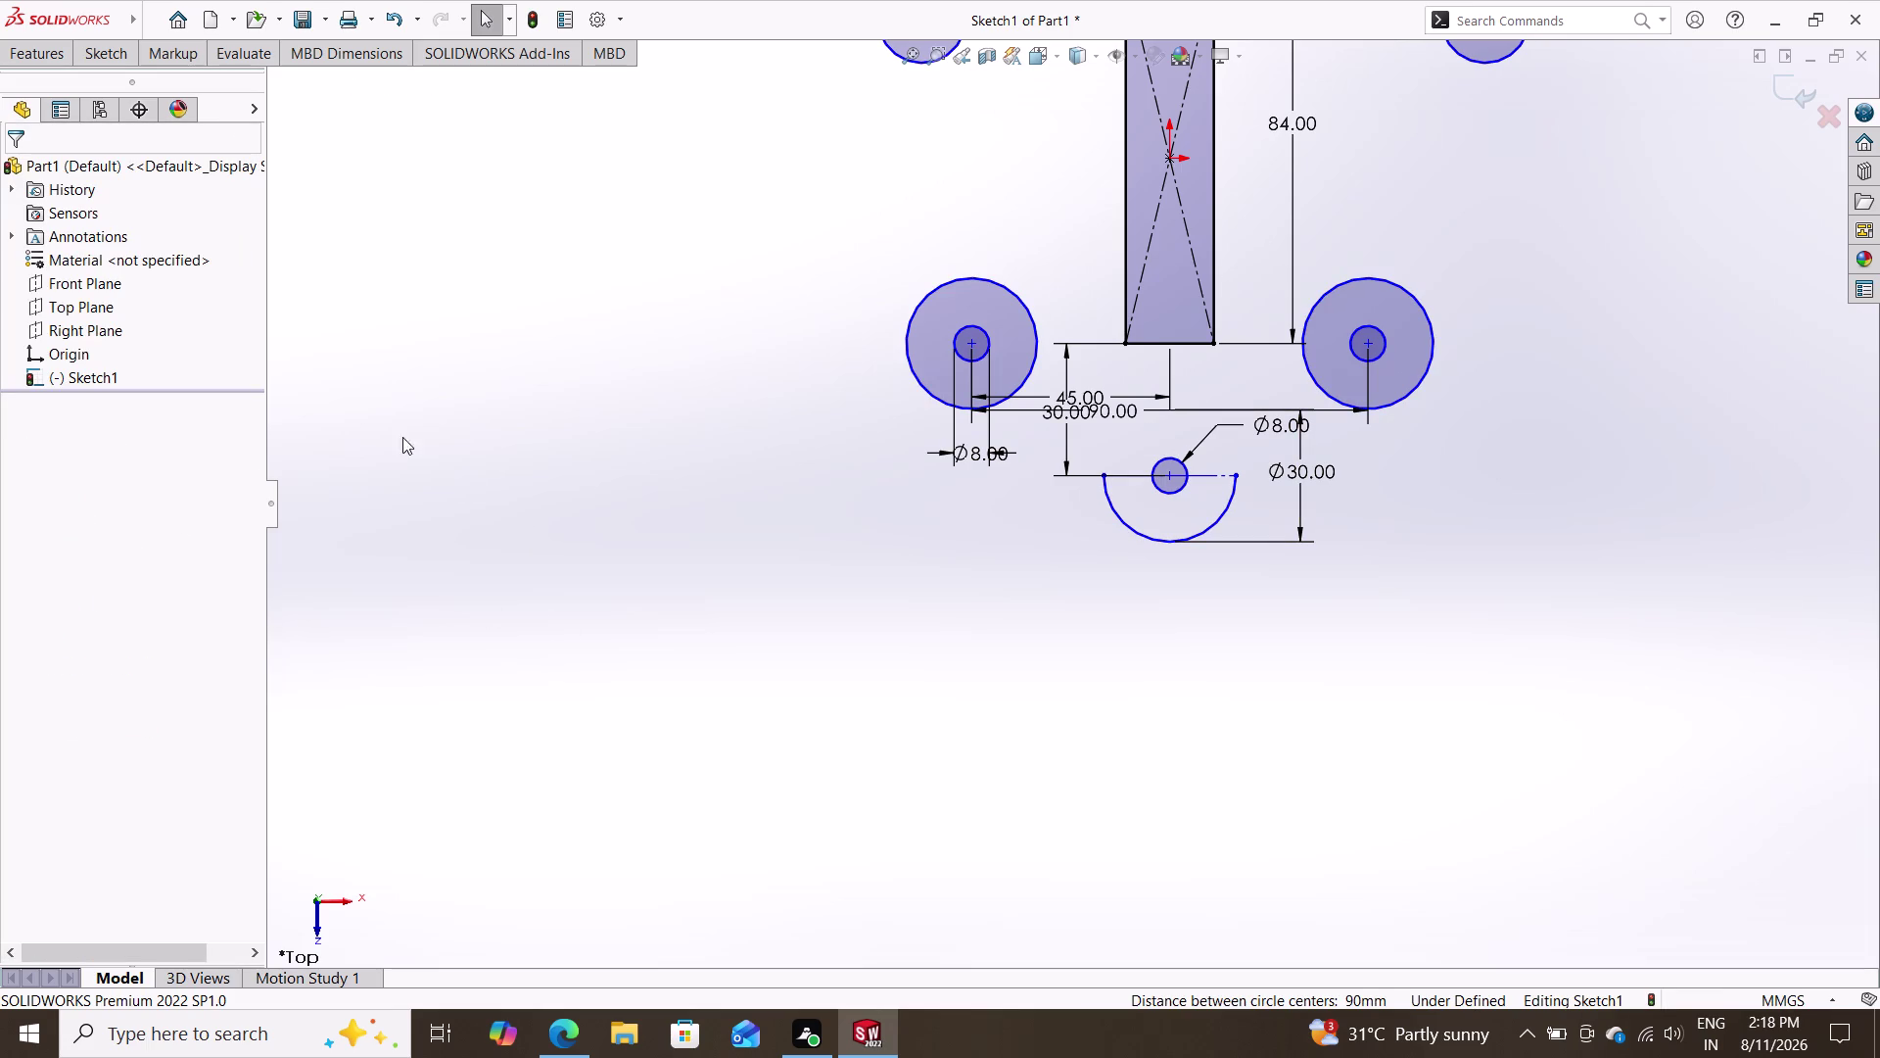
click(102, 44)
click(123, 86)
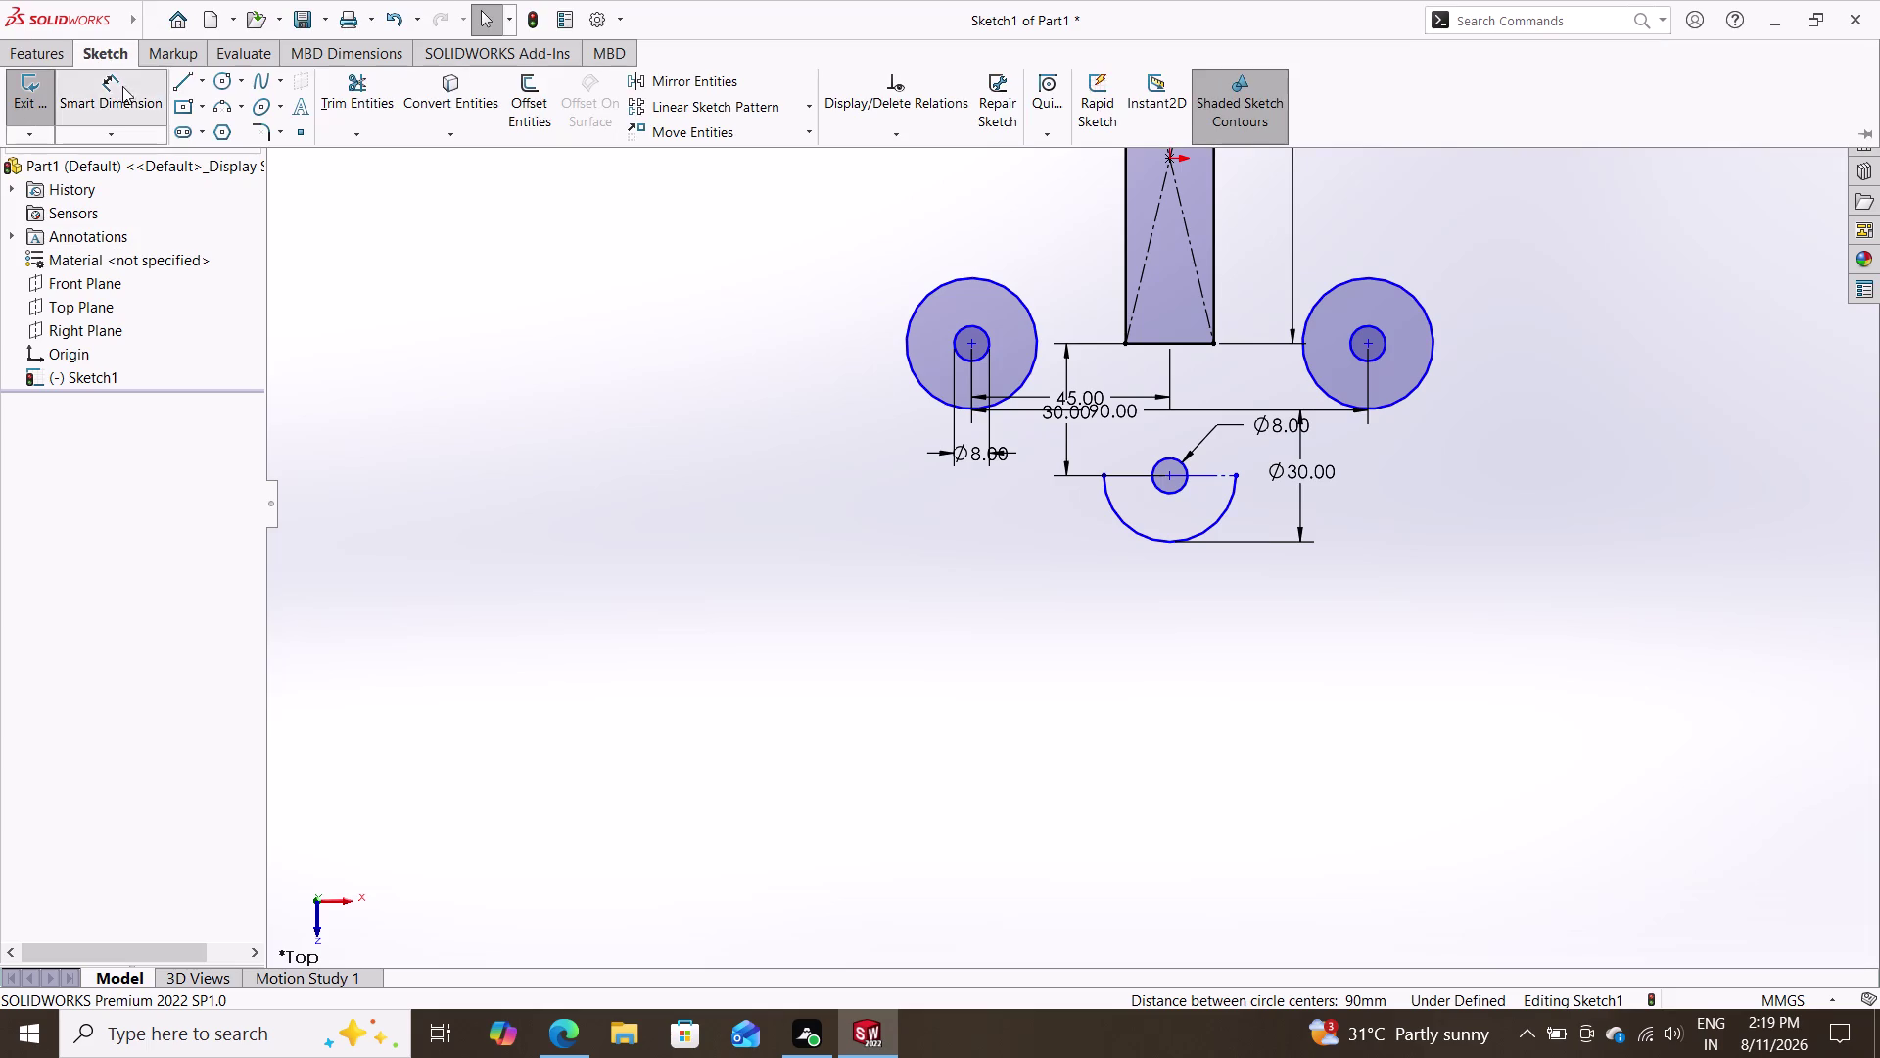
click(912, 319)
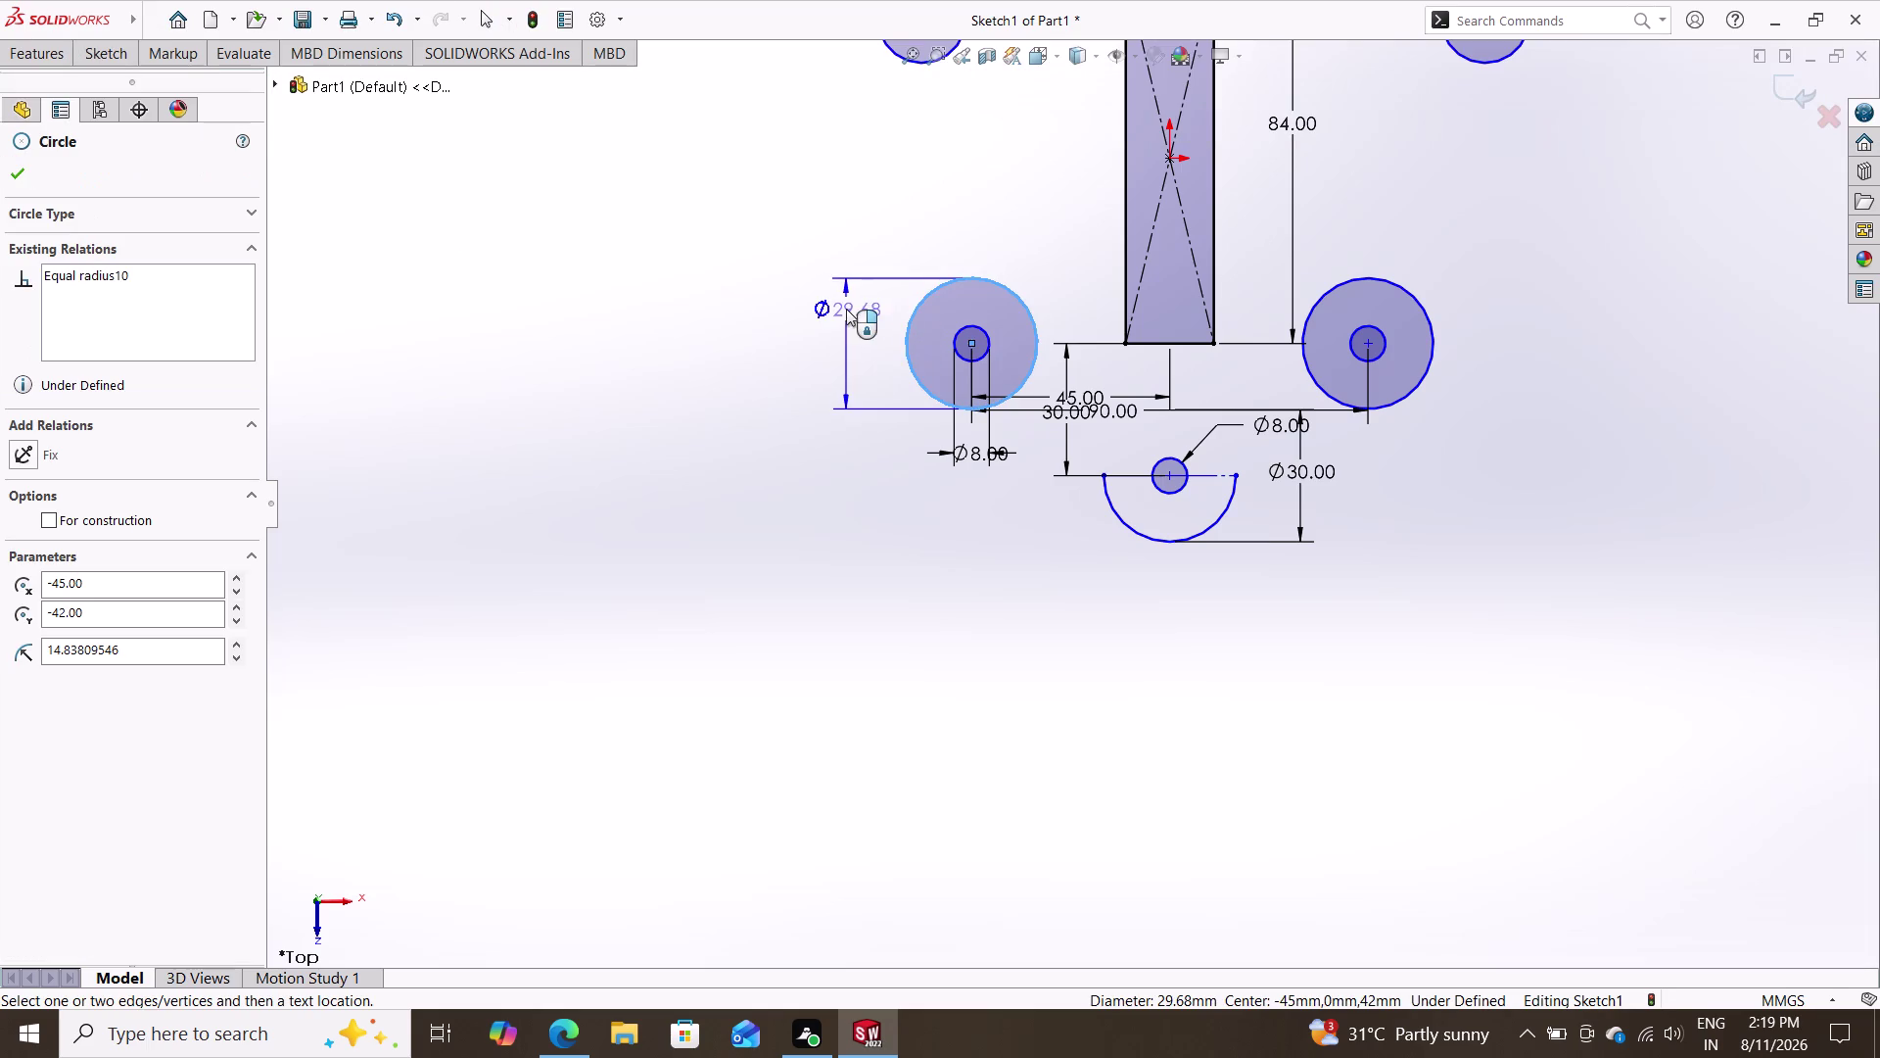
Set the left larger circle's diameter to 28 mm, entered as 14+14.
click(710, 352)
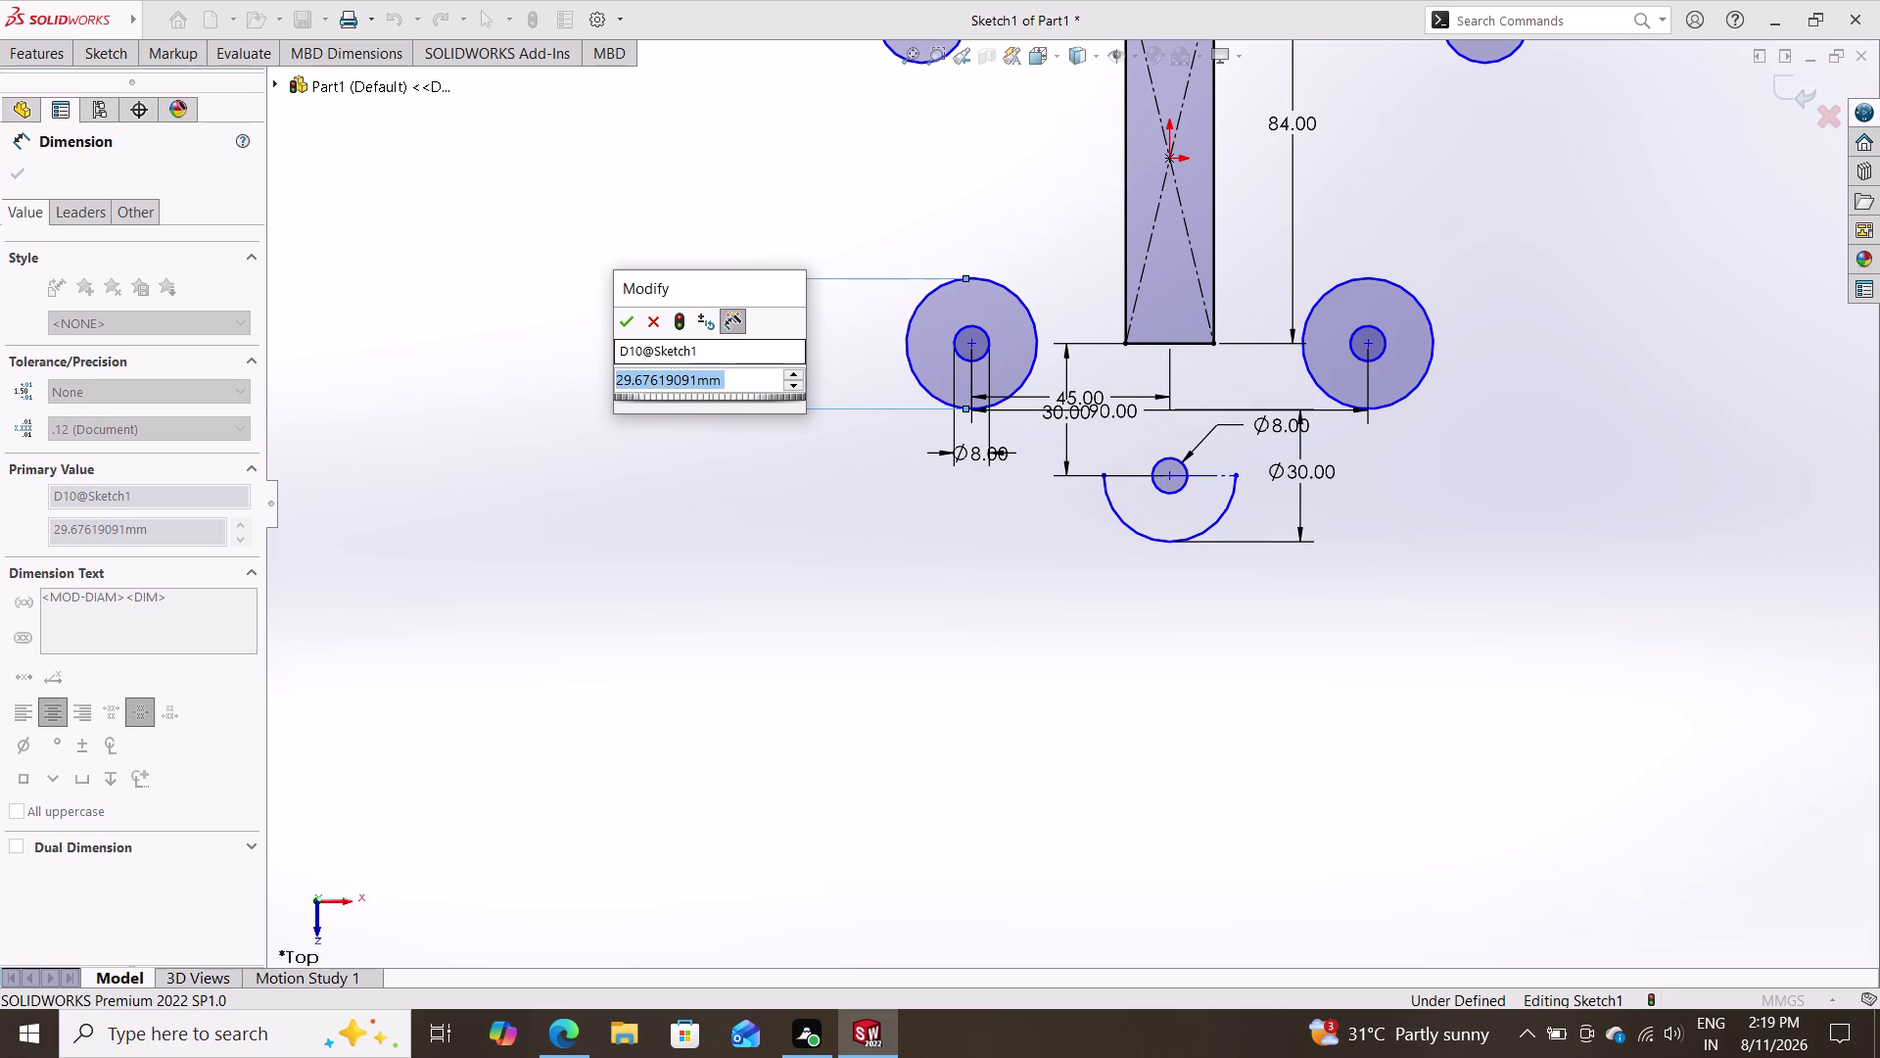
text(14)
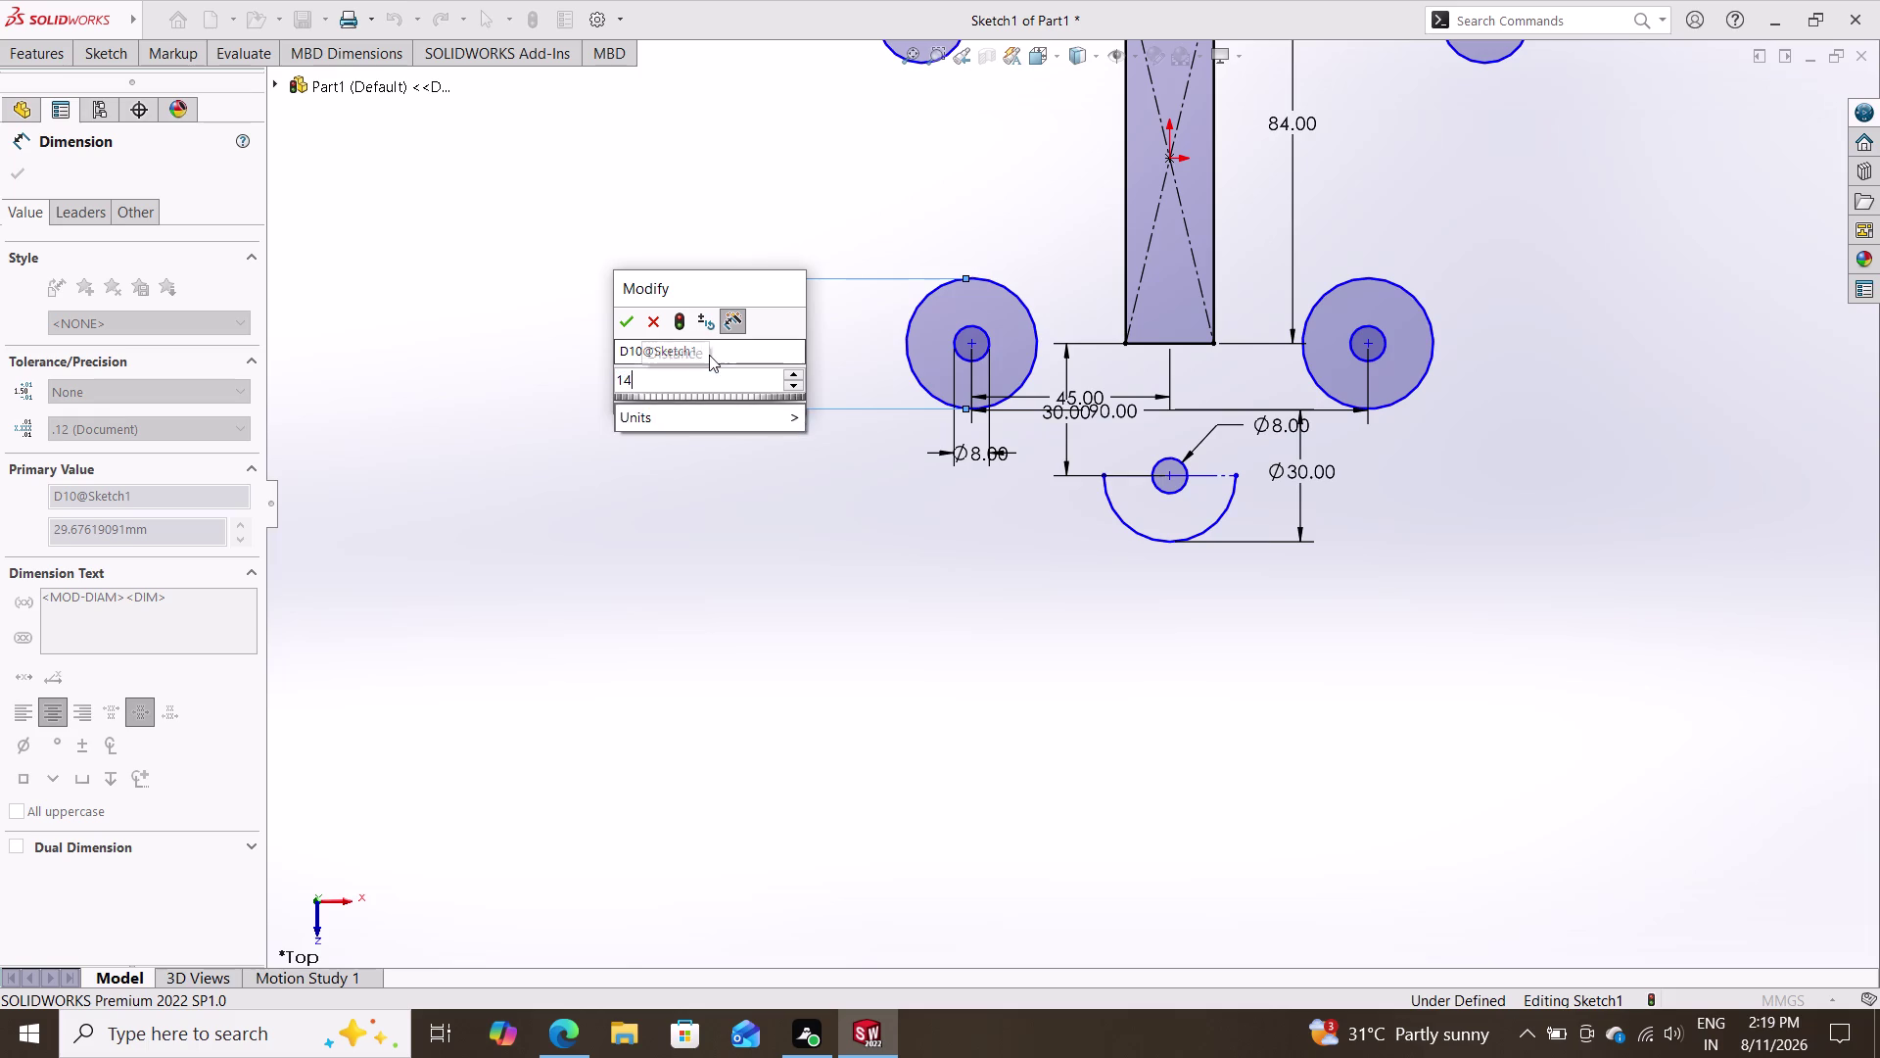
text(+14)
key(Return)
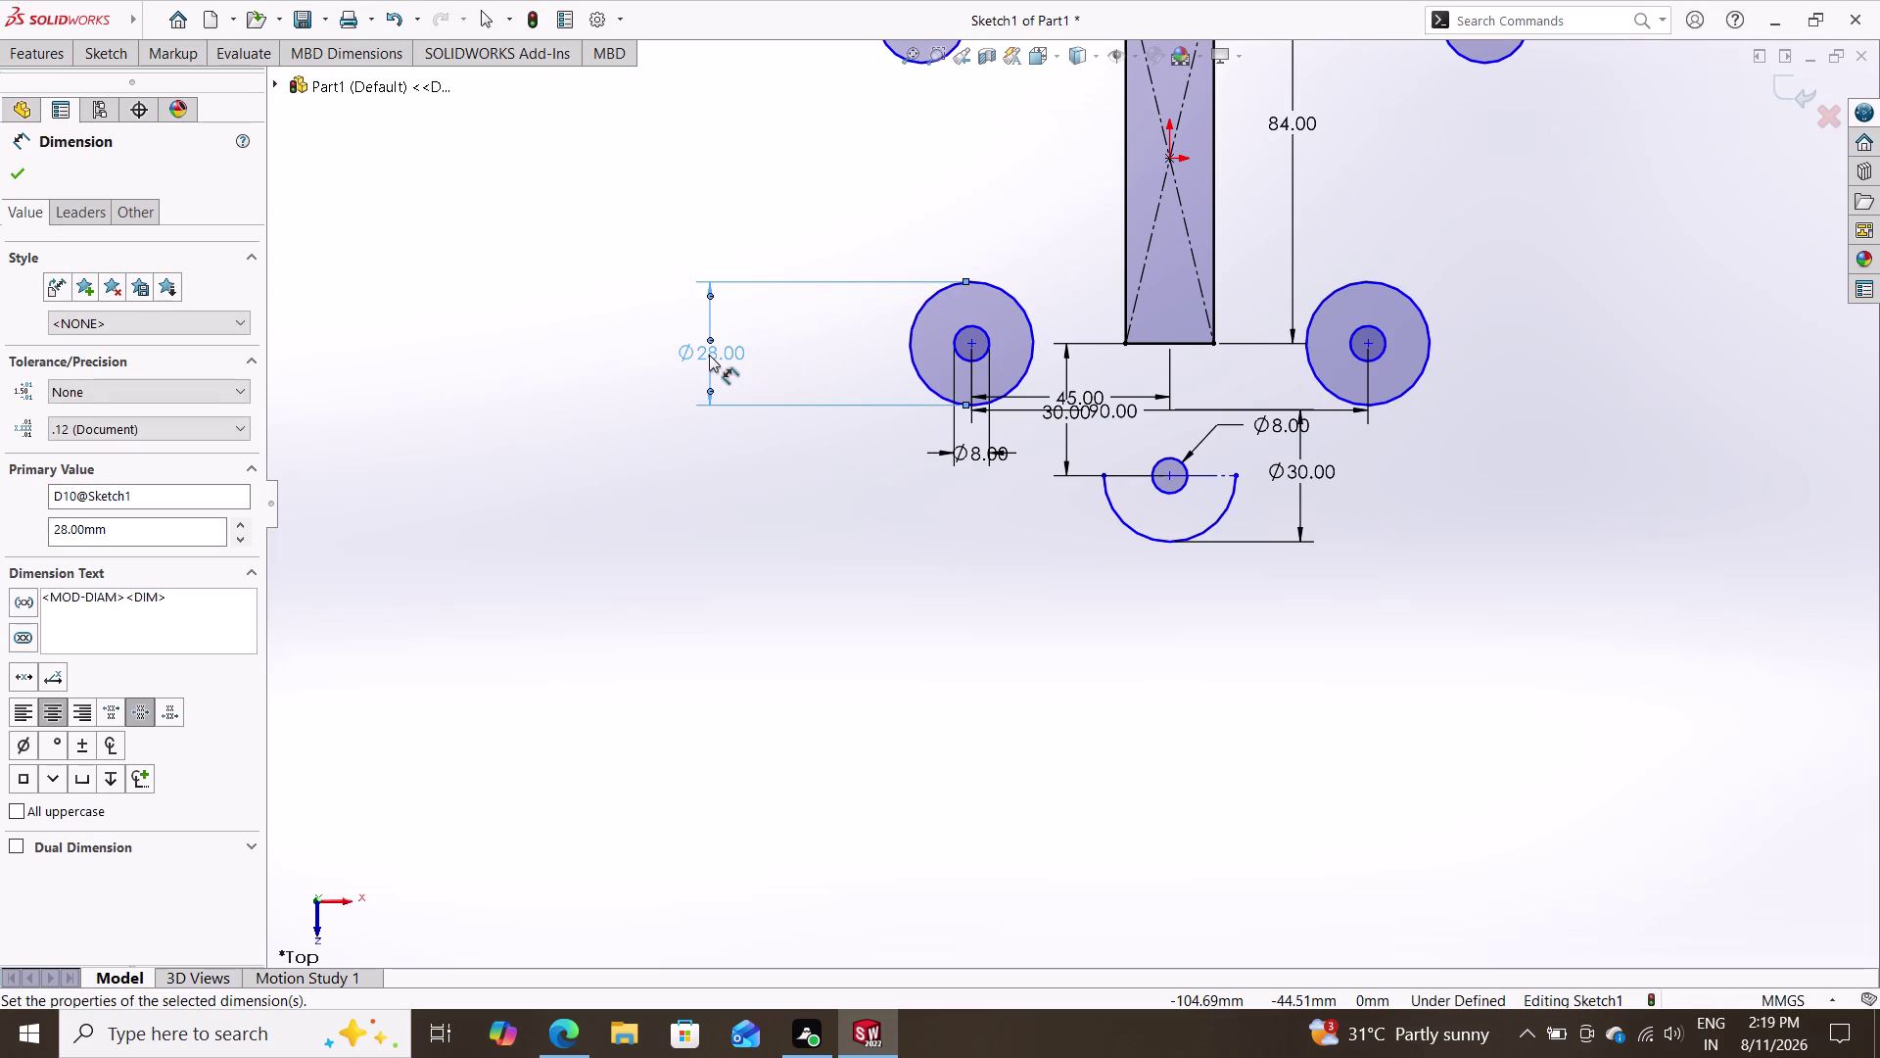
key(Escape)
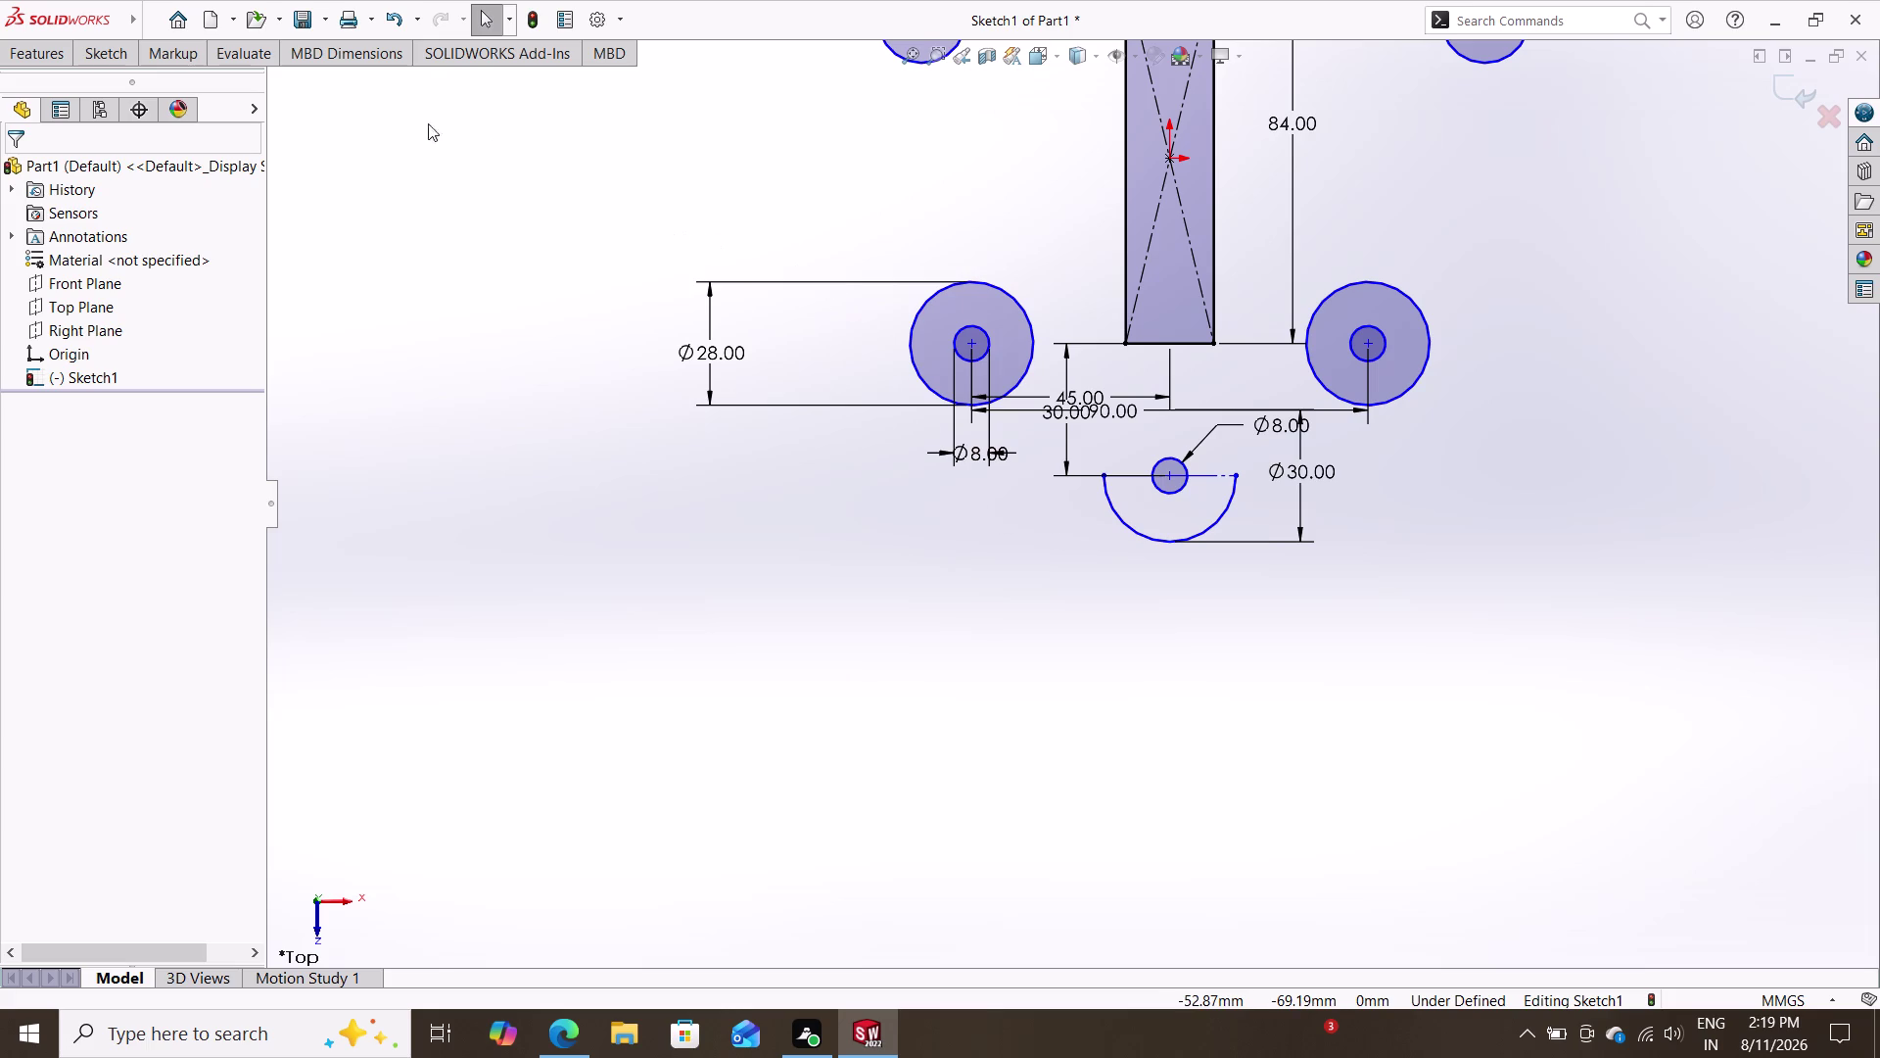
click(87, 50)
Draw a vertical construction line through the left Ø28 circle.
click(185, 76)
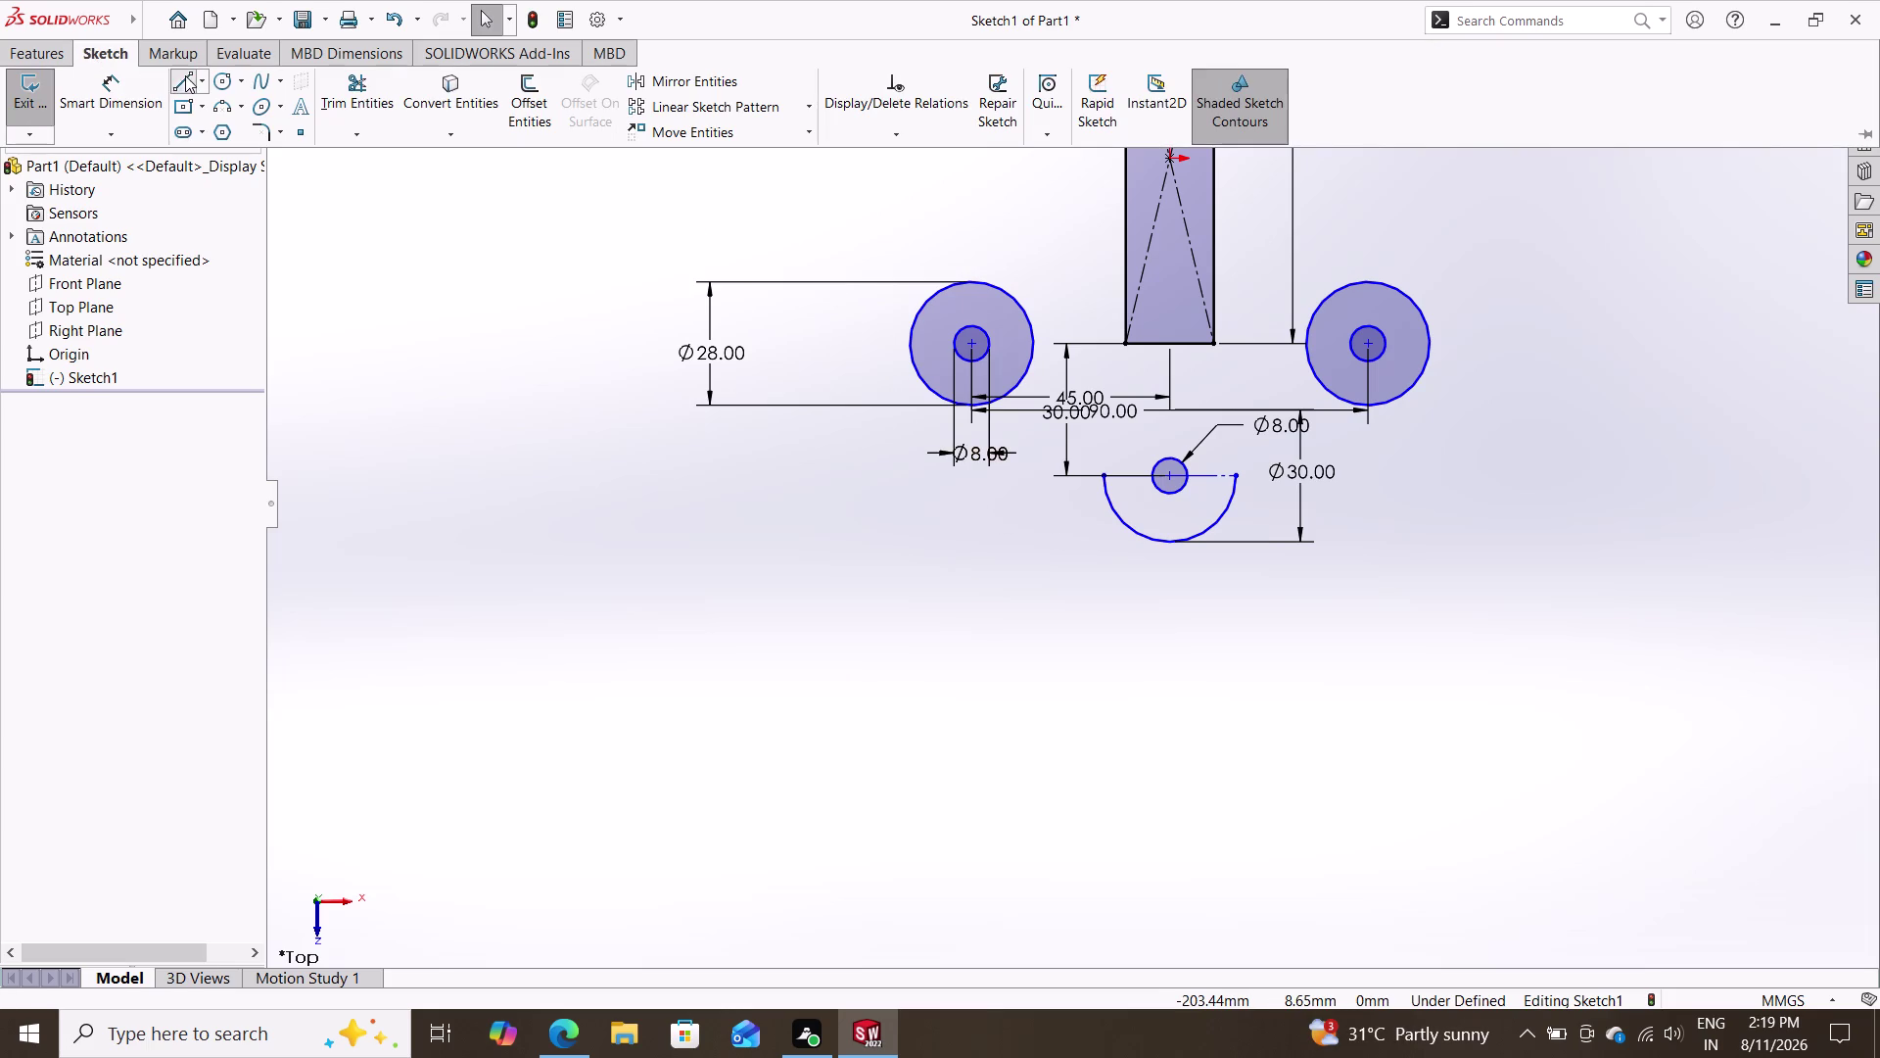
click(974, 284)
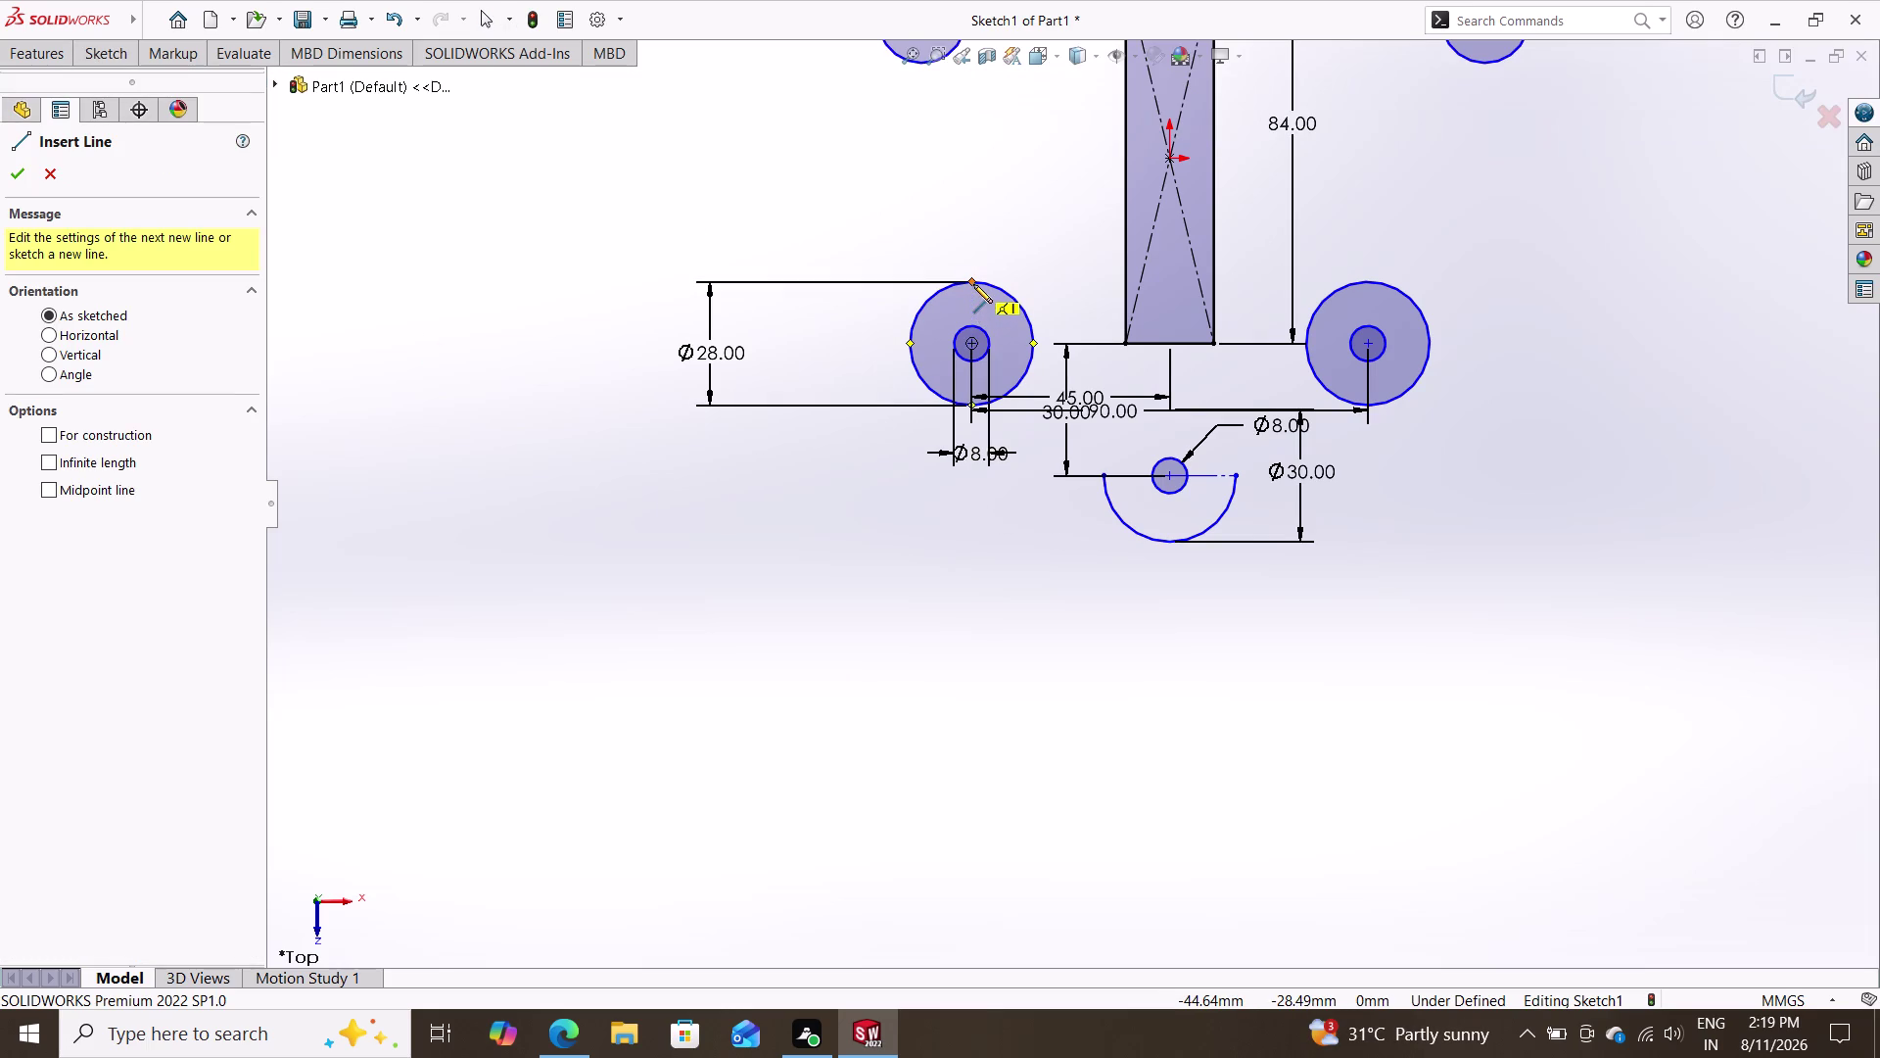
click(970, 410)
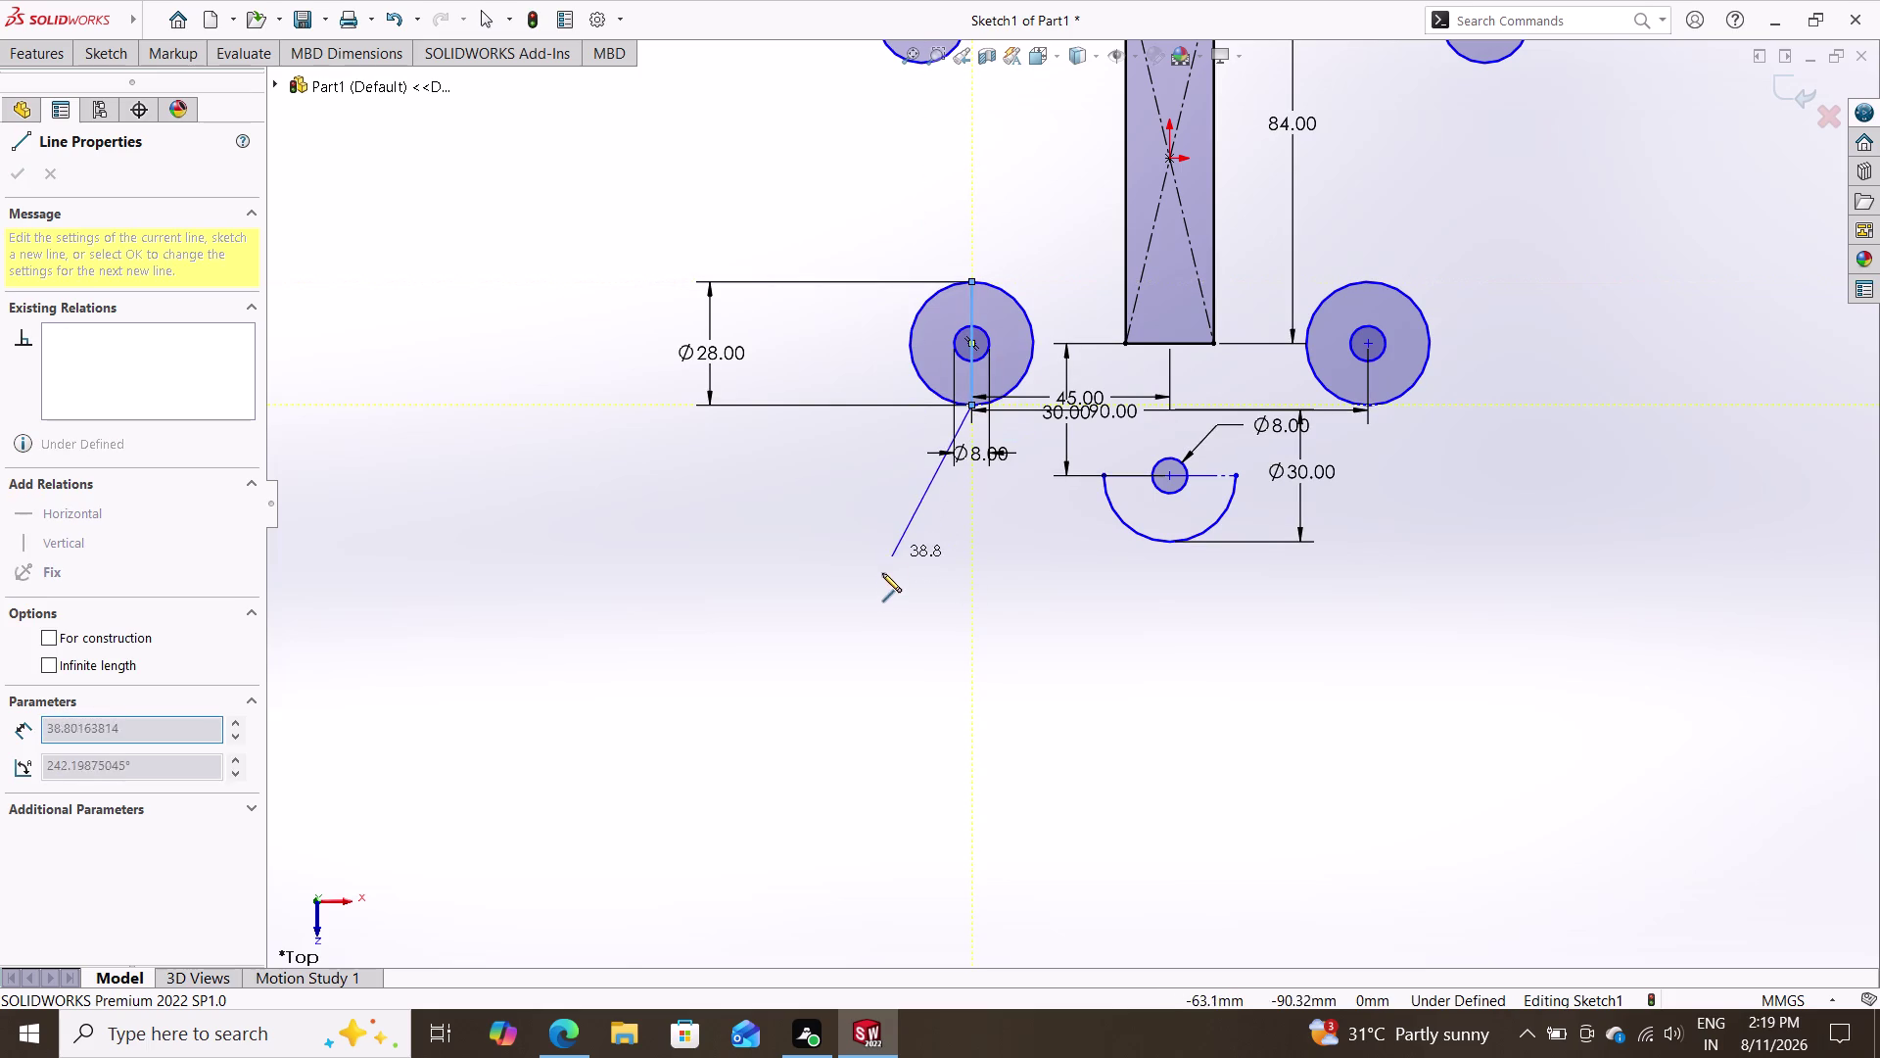
key(Escape)
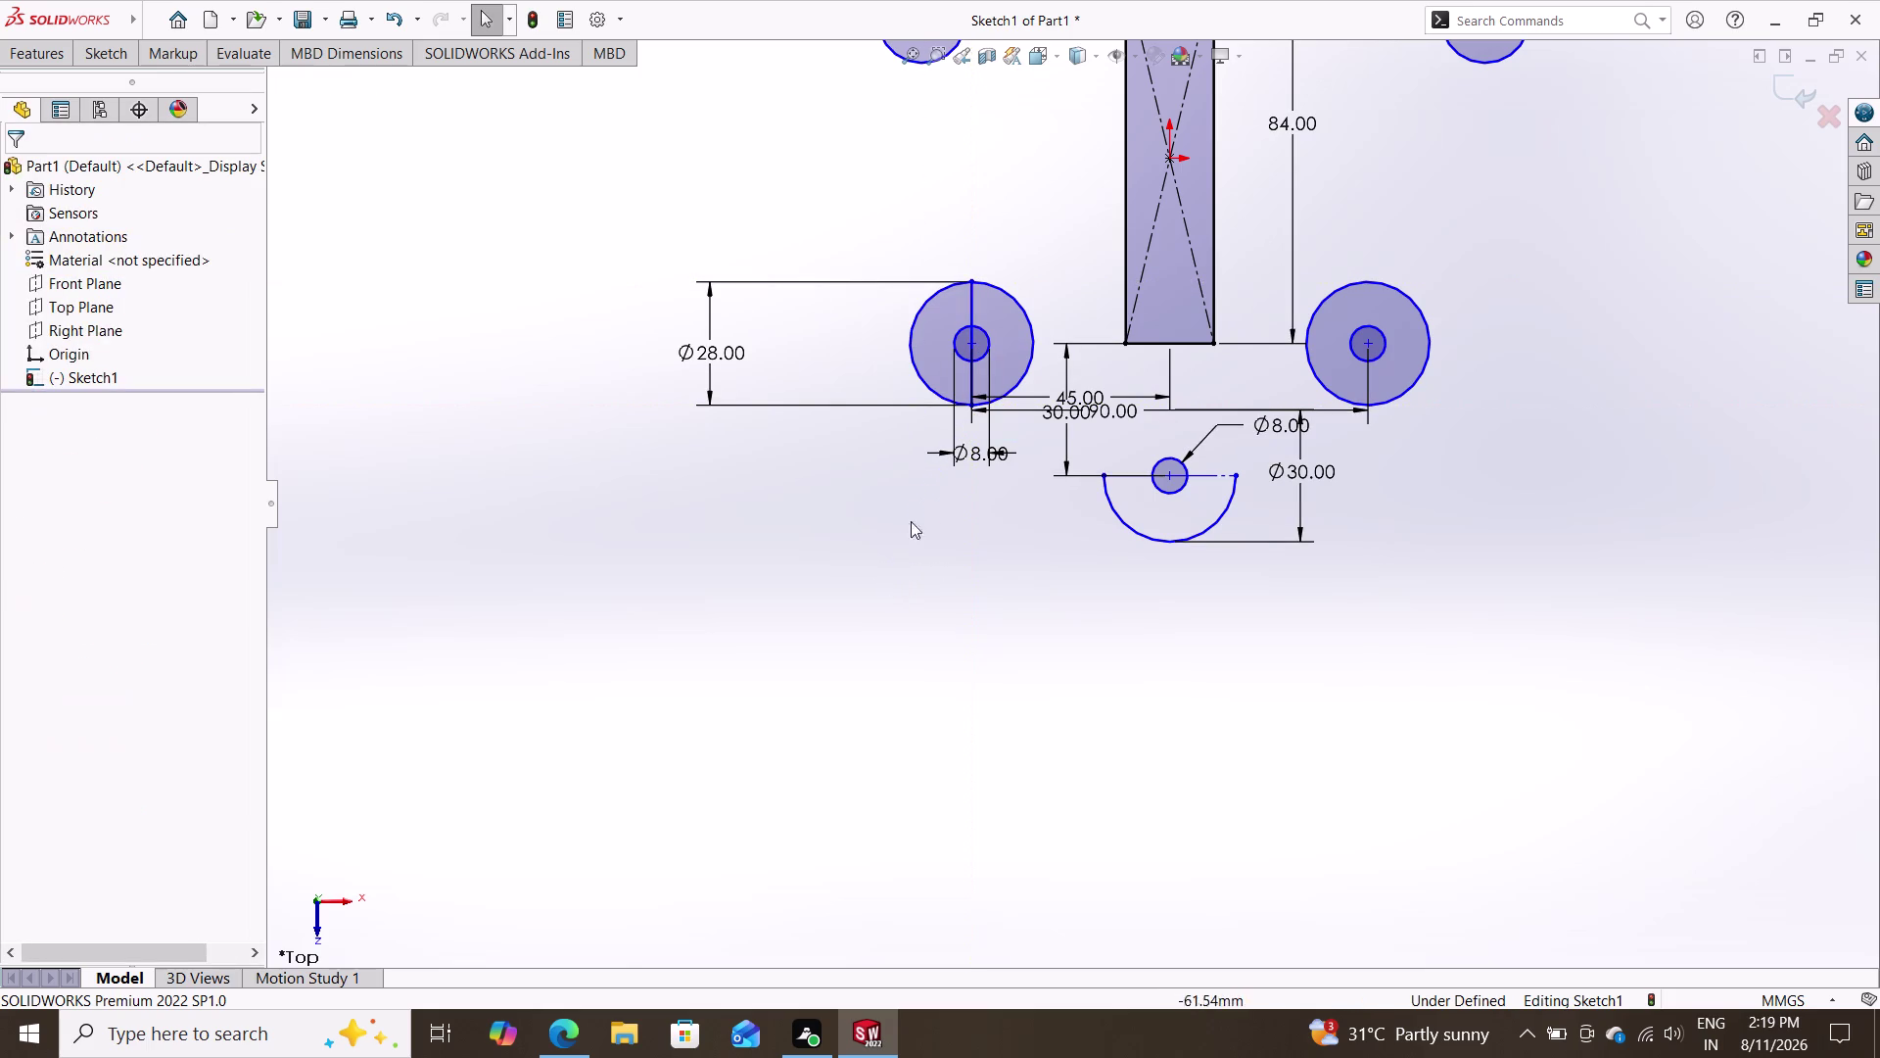
click(975, 306)
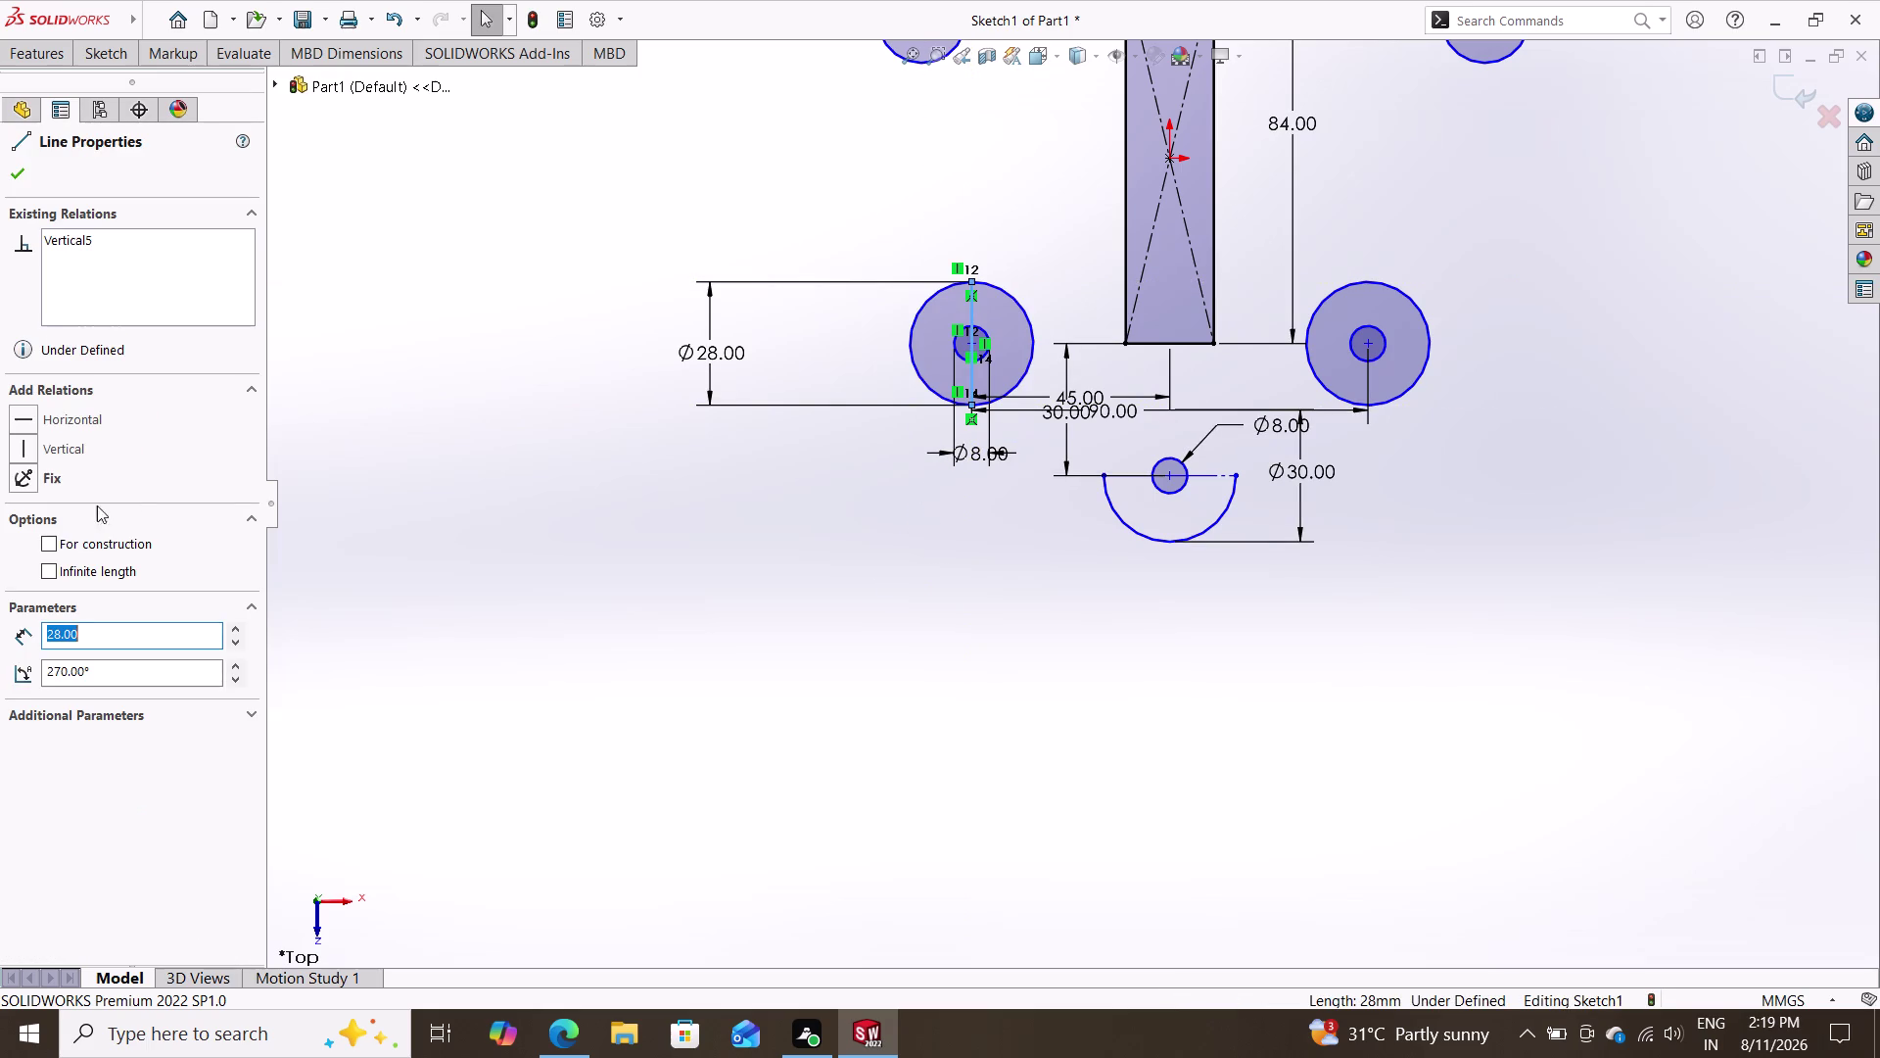
click(49, 542)
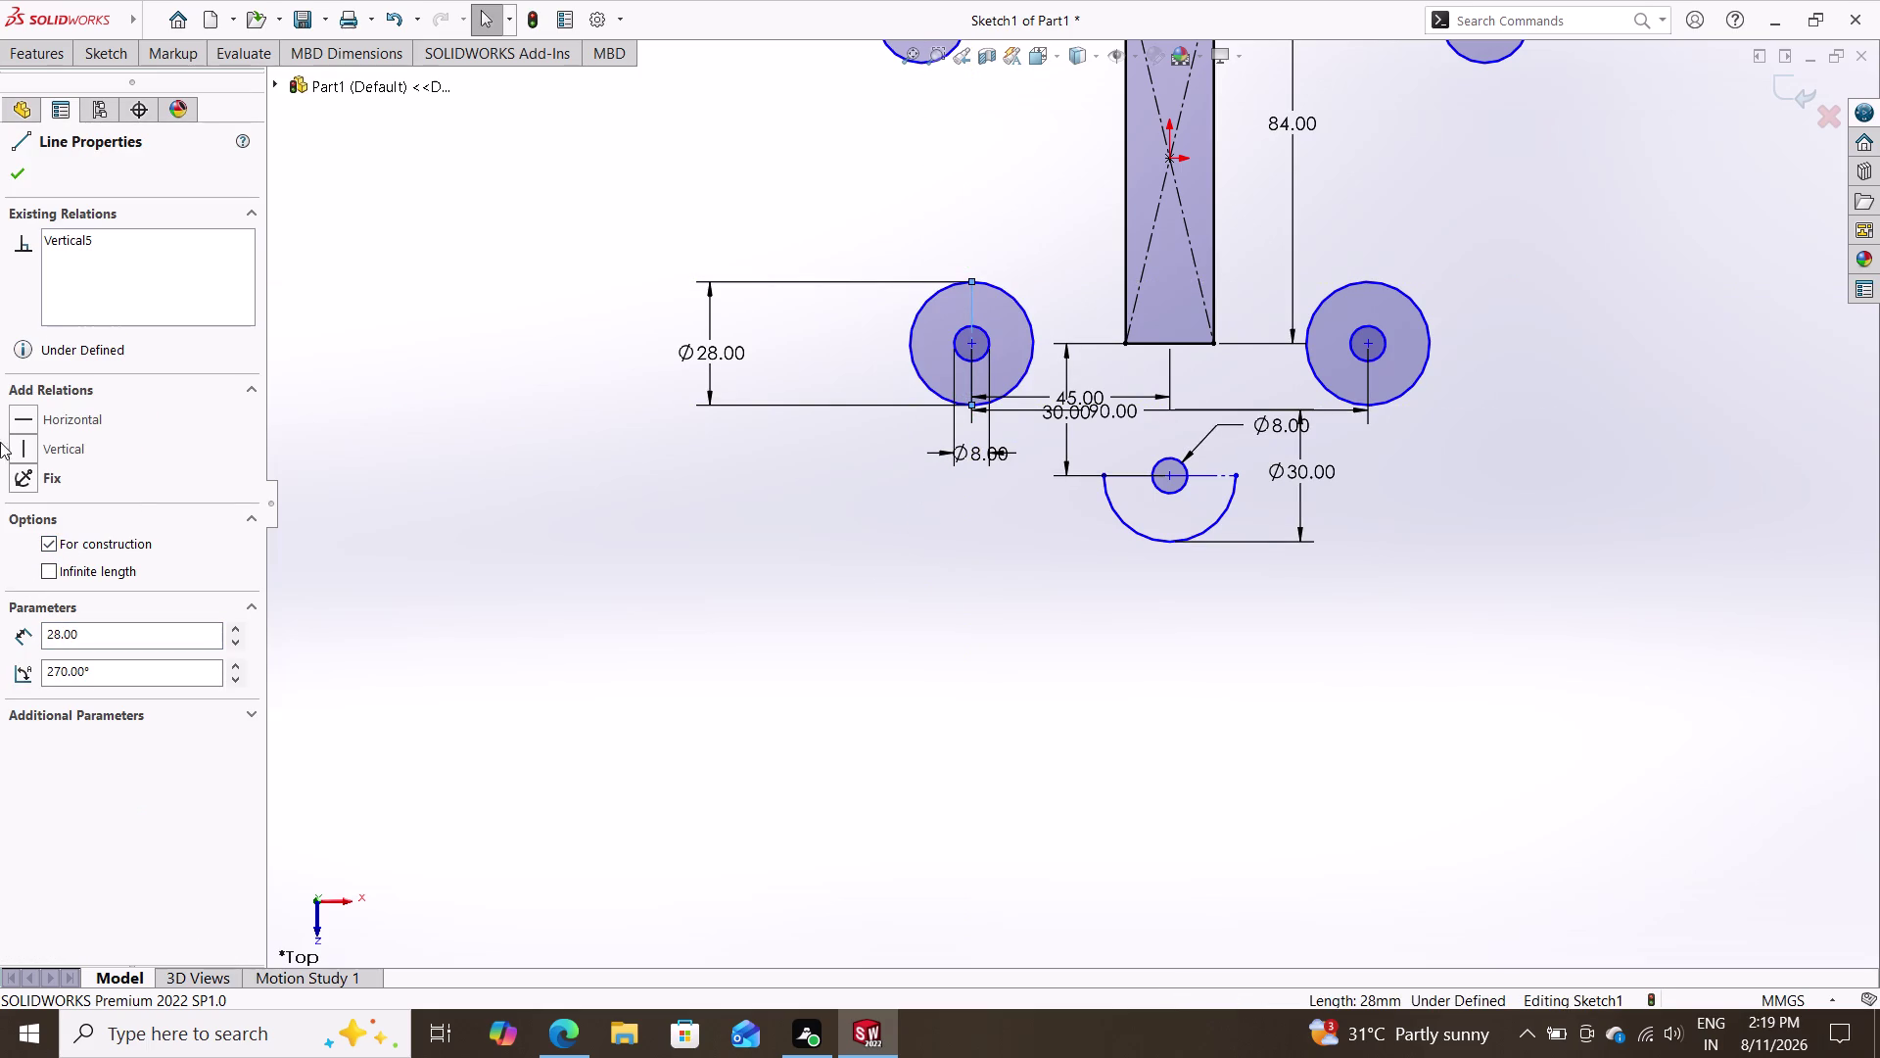
click(113, 51)
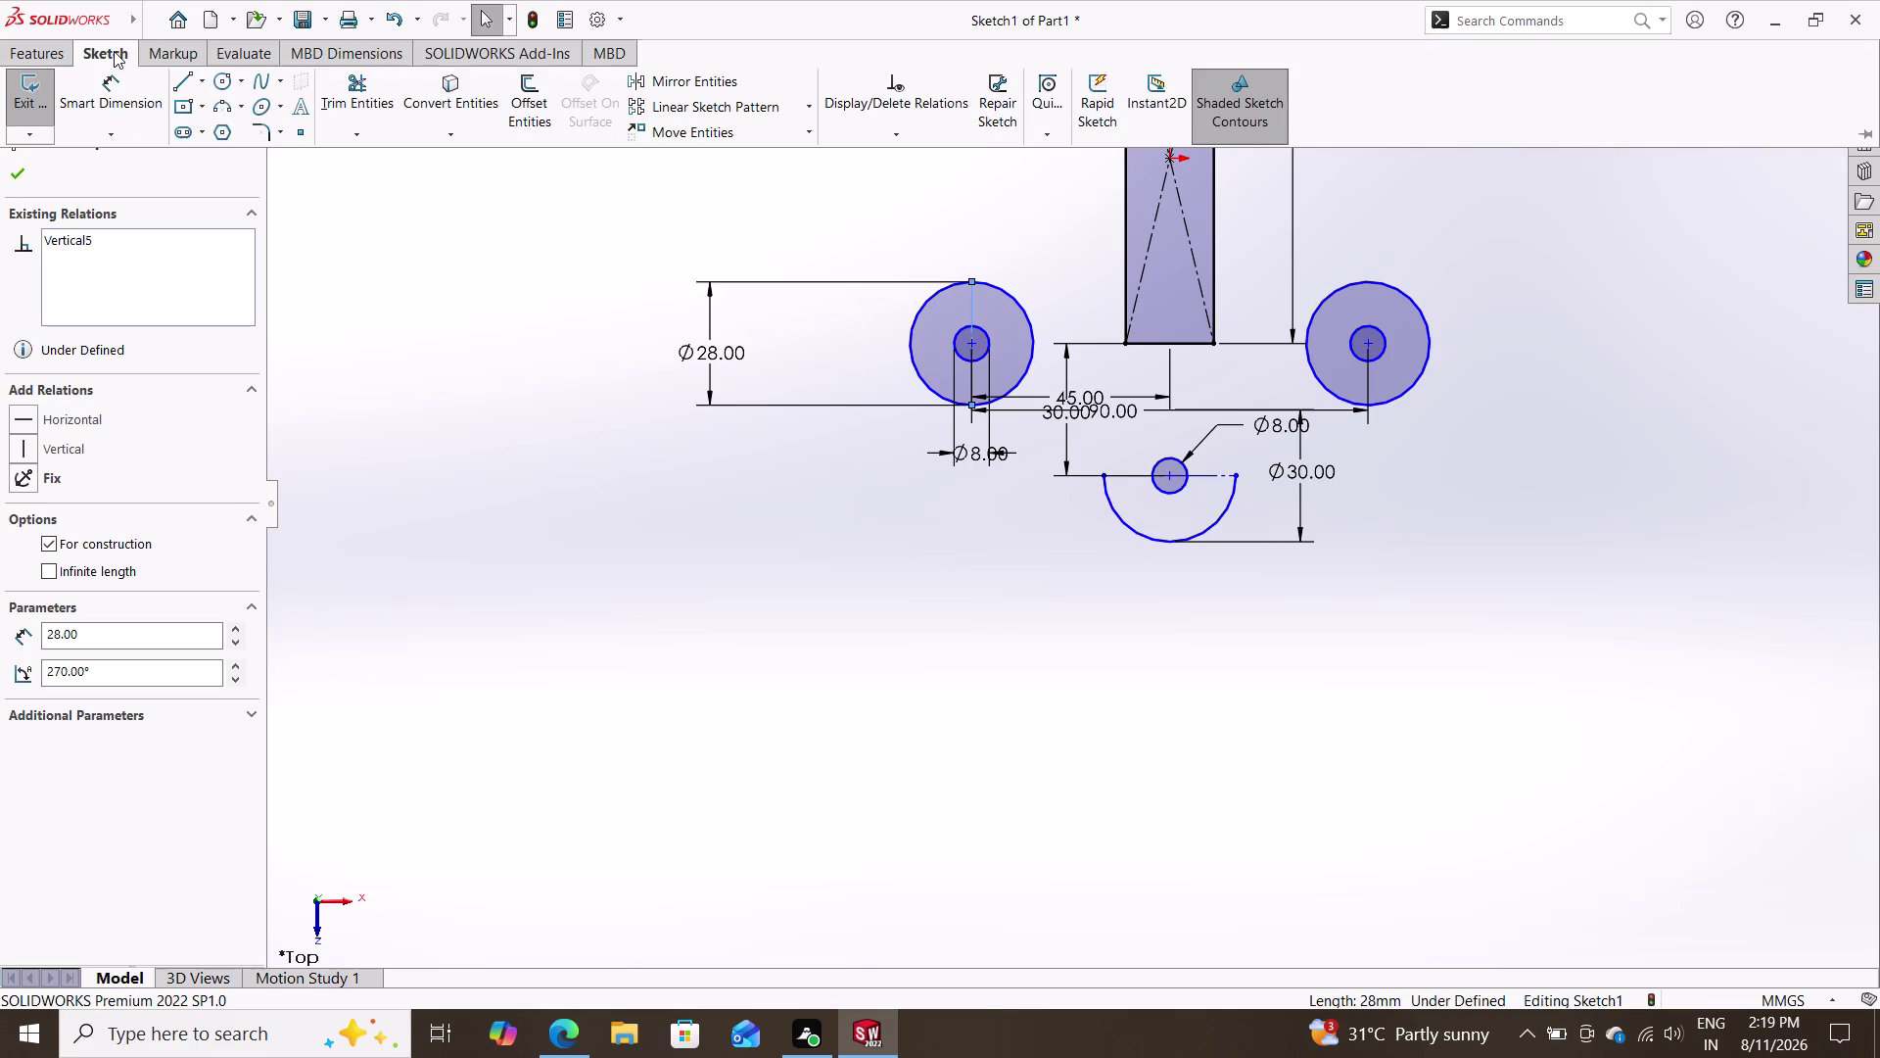
click(185, 72)
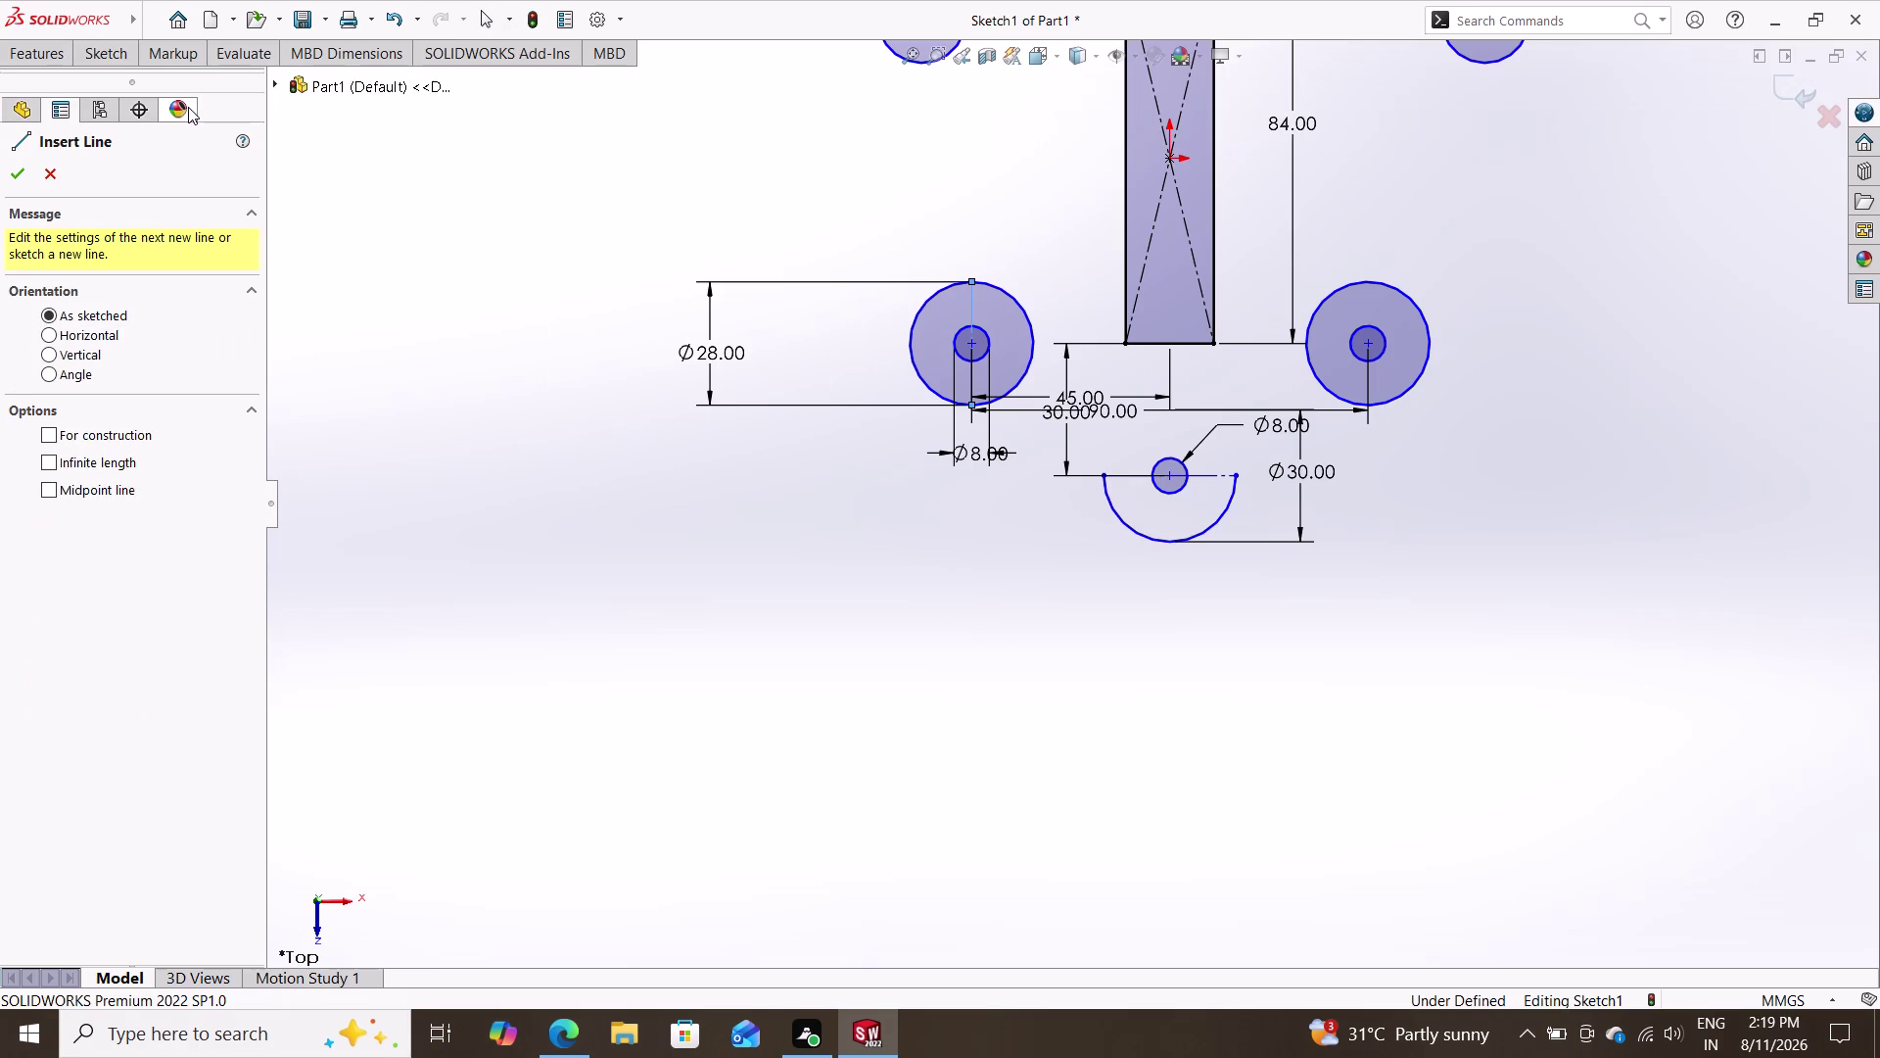
key(Escape)
key(Escape)
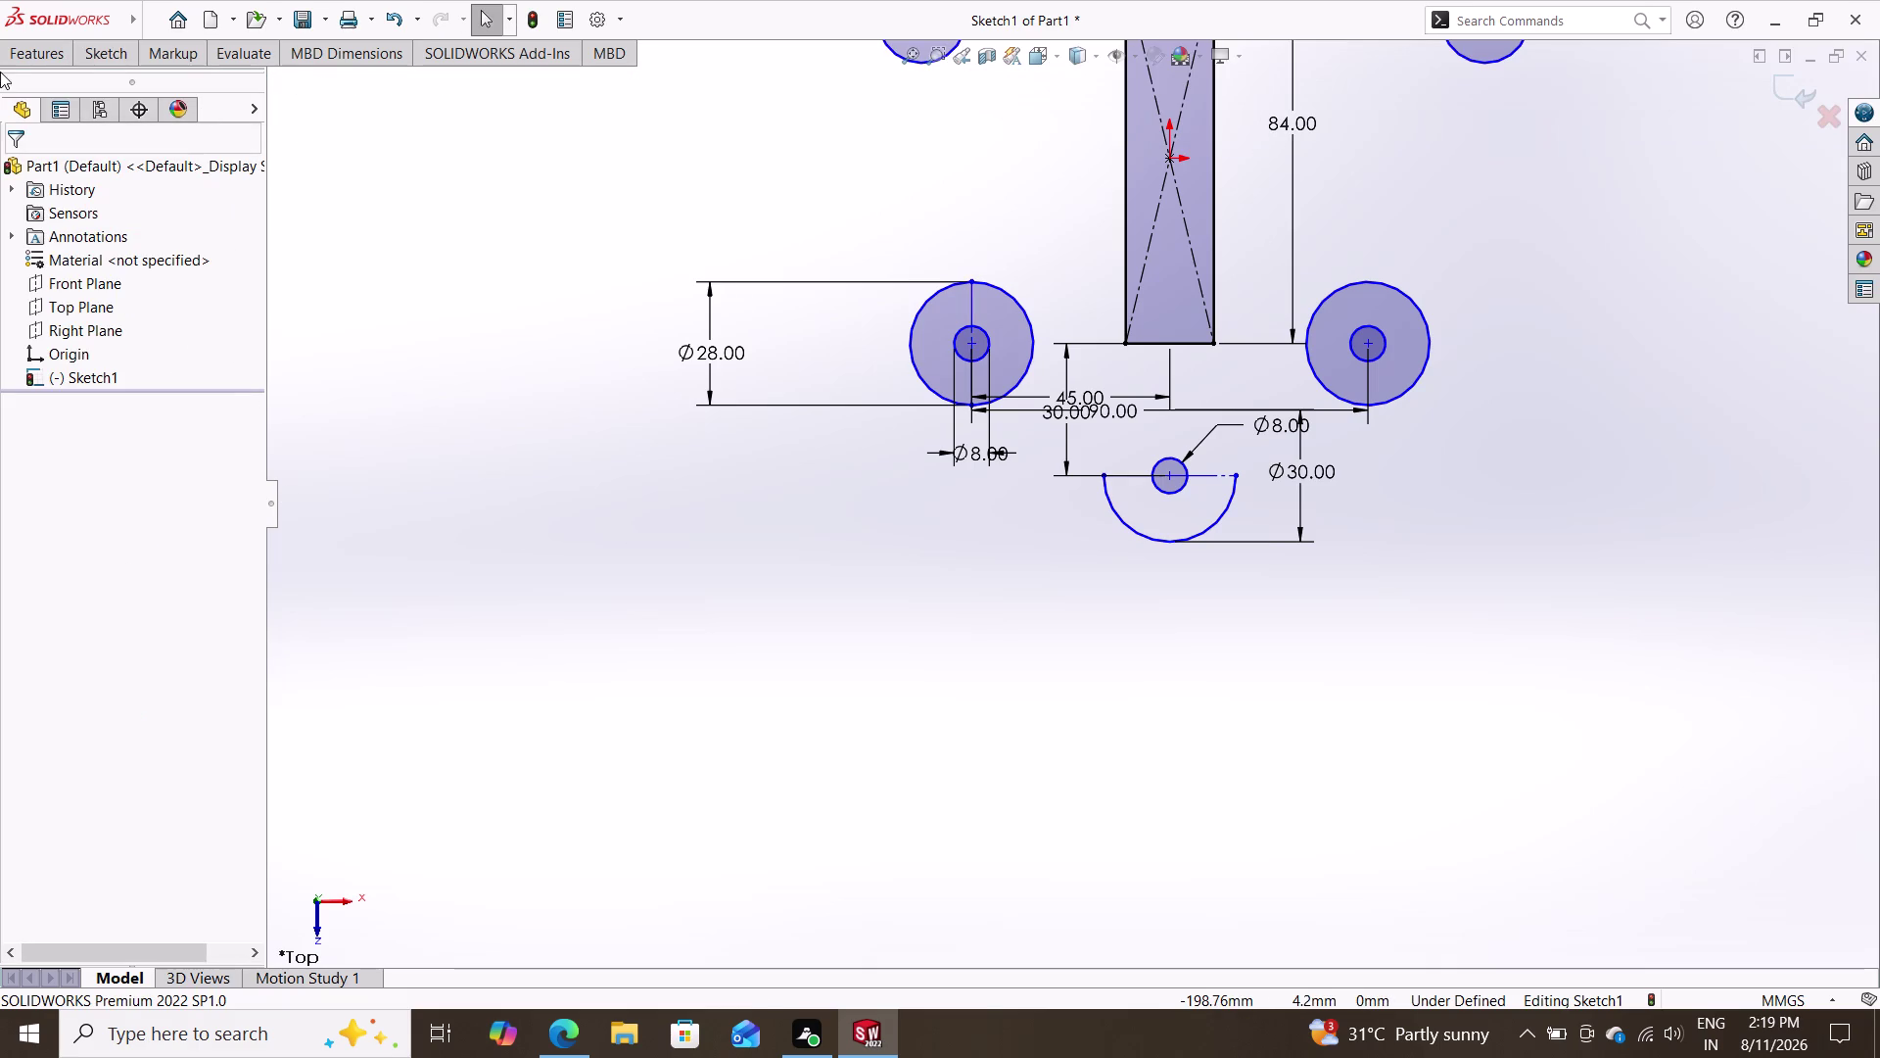
Draw a 28 mm vertical construction line through the right circle's centre.
click(97, 51)
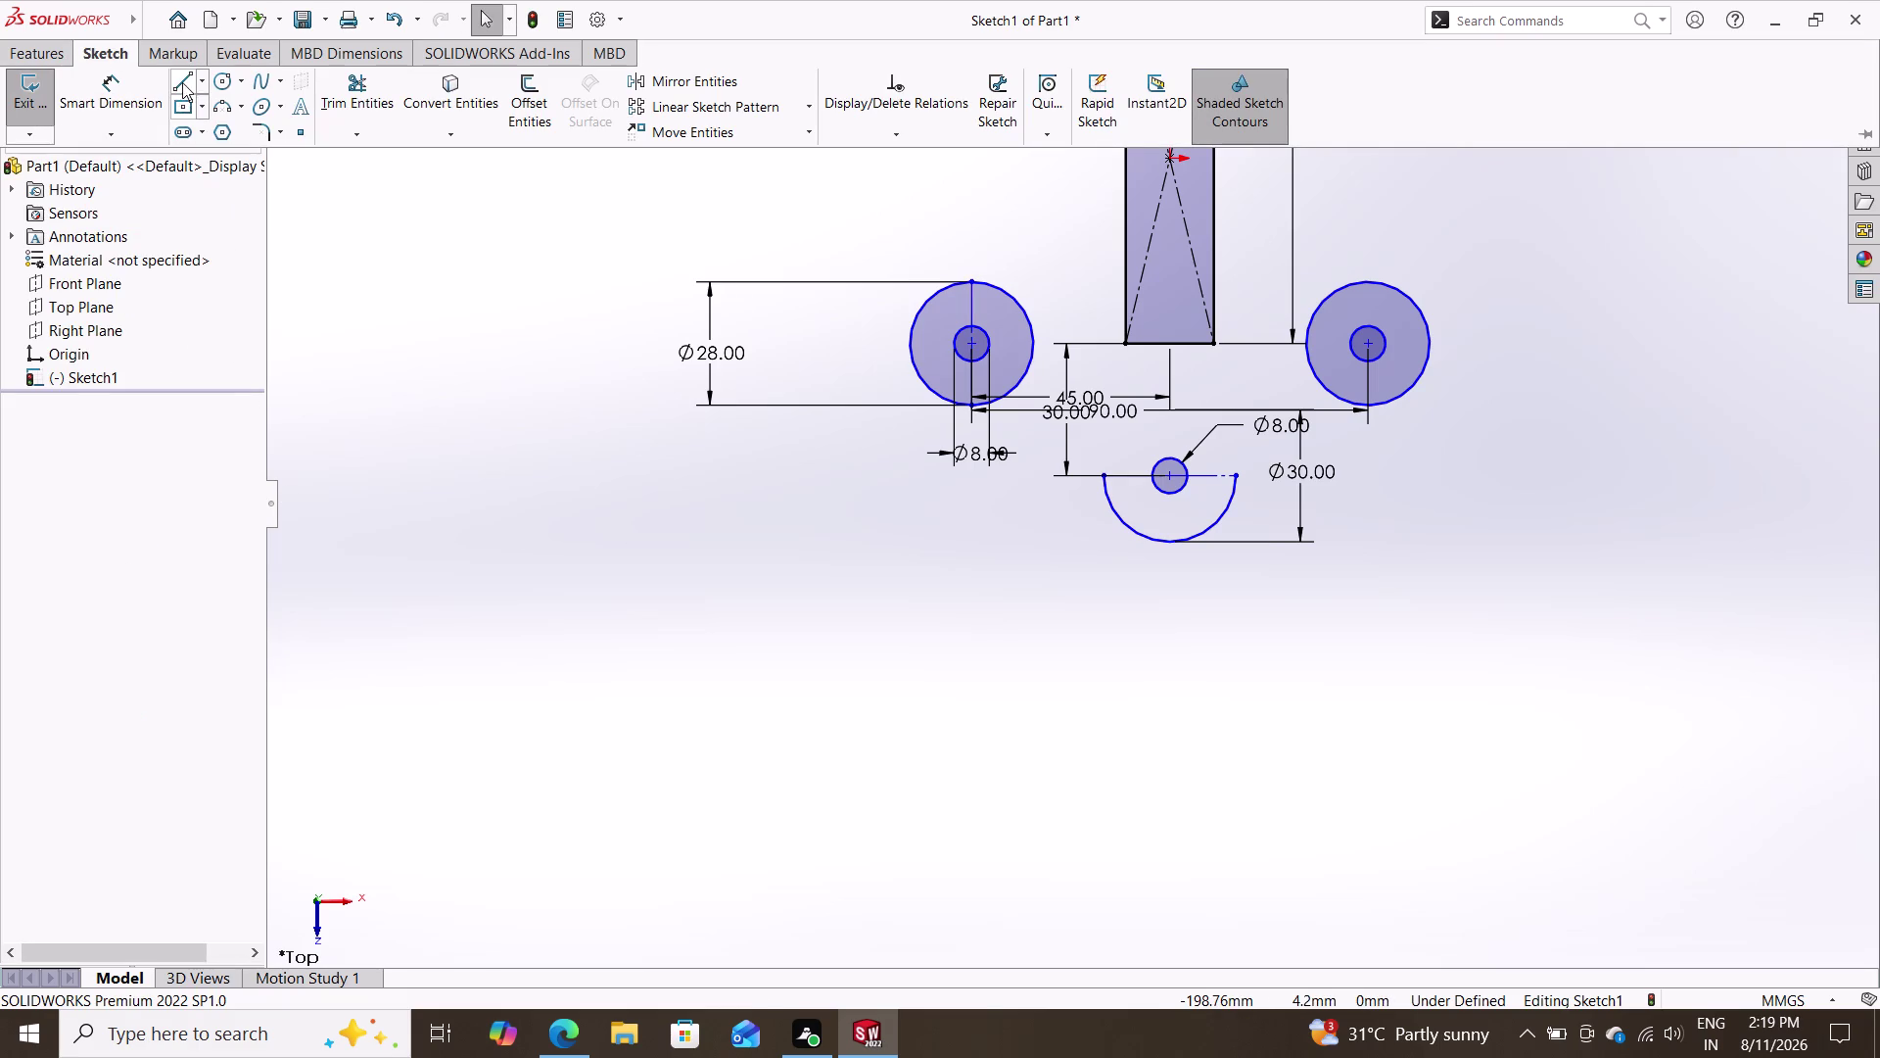
click(182, 82)
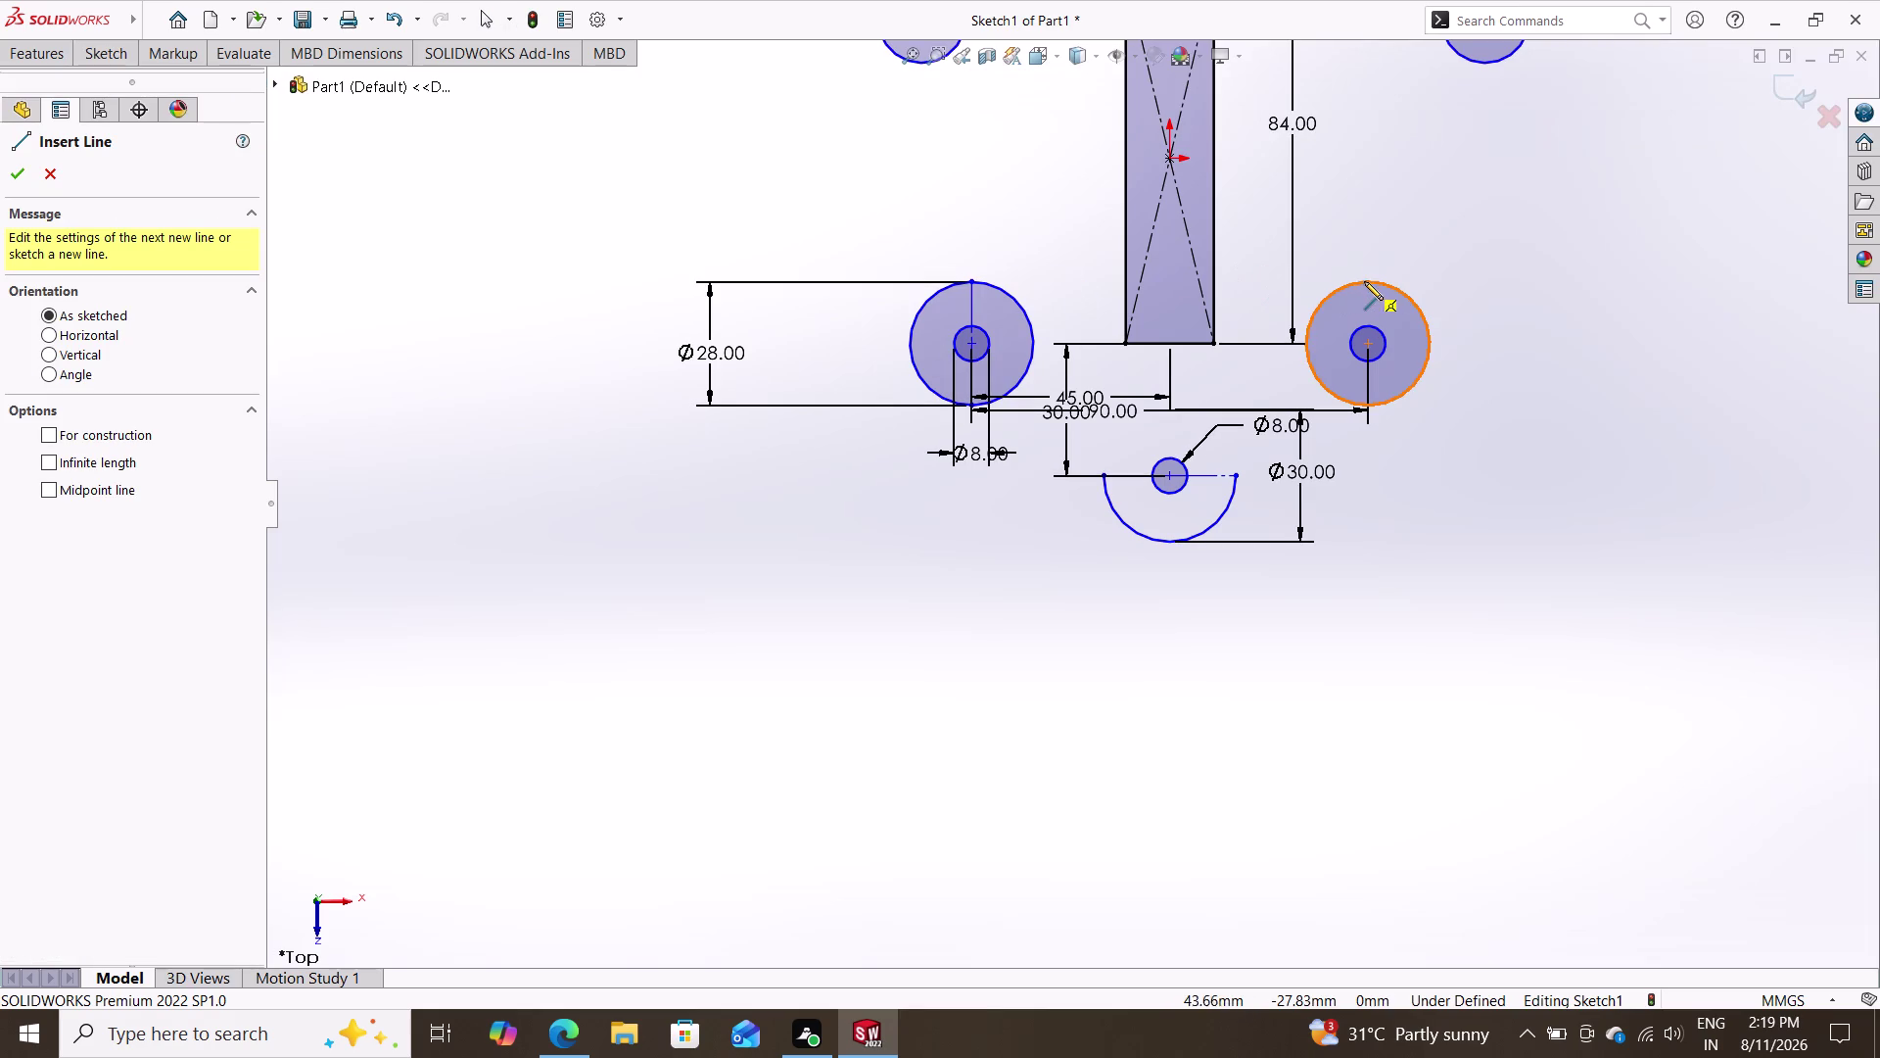
click(1367, 281)
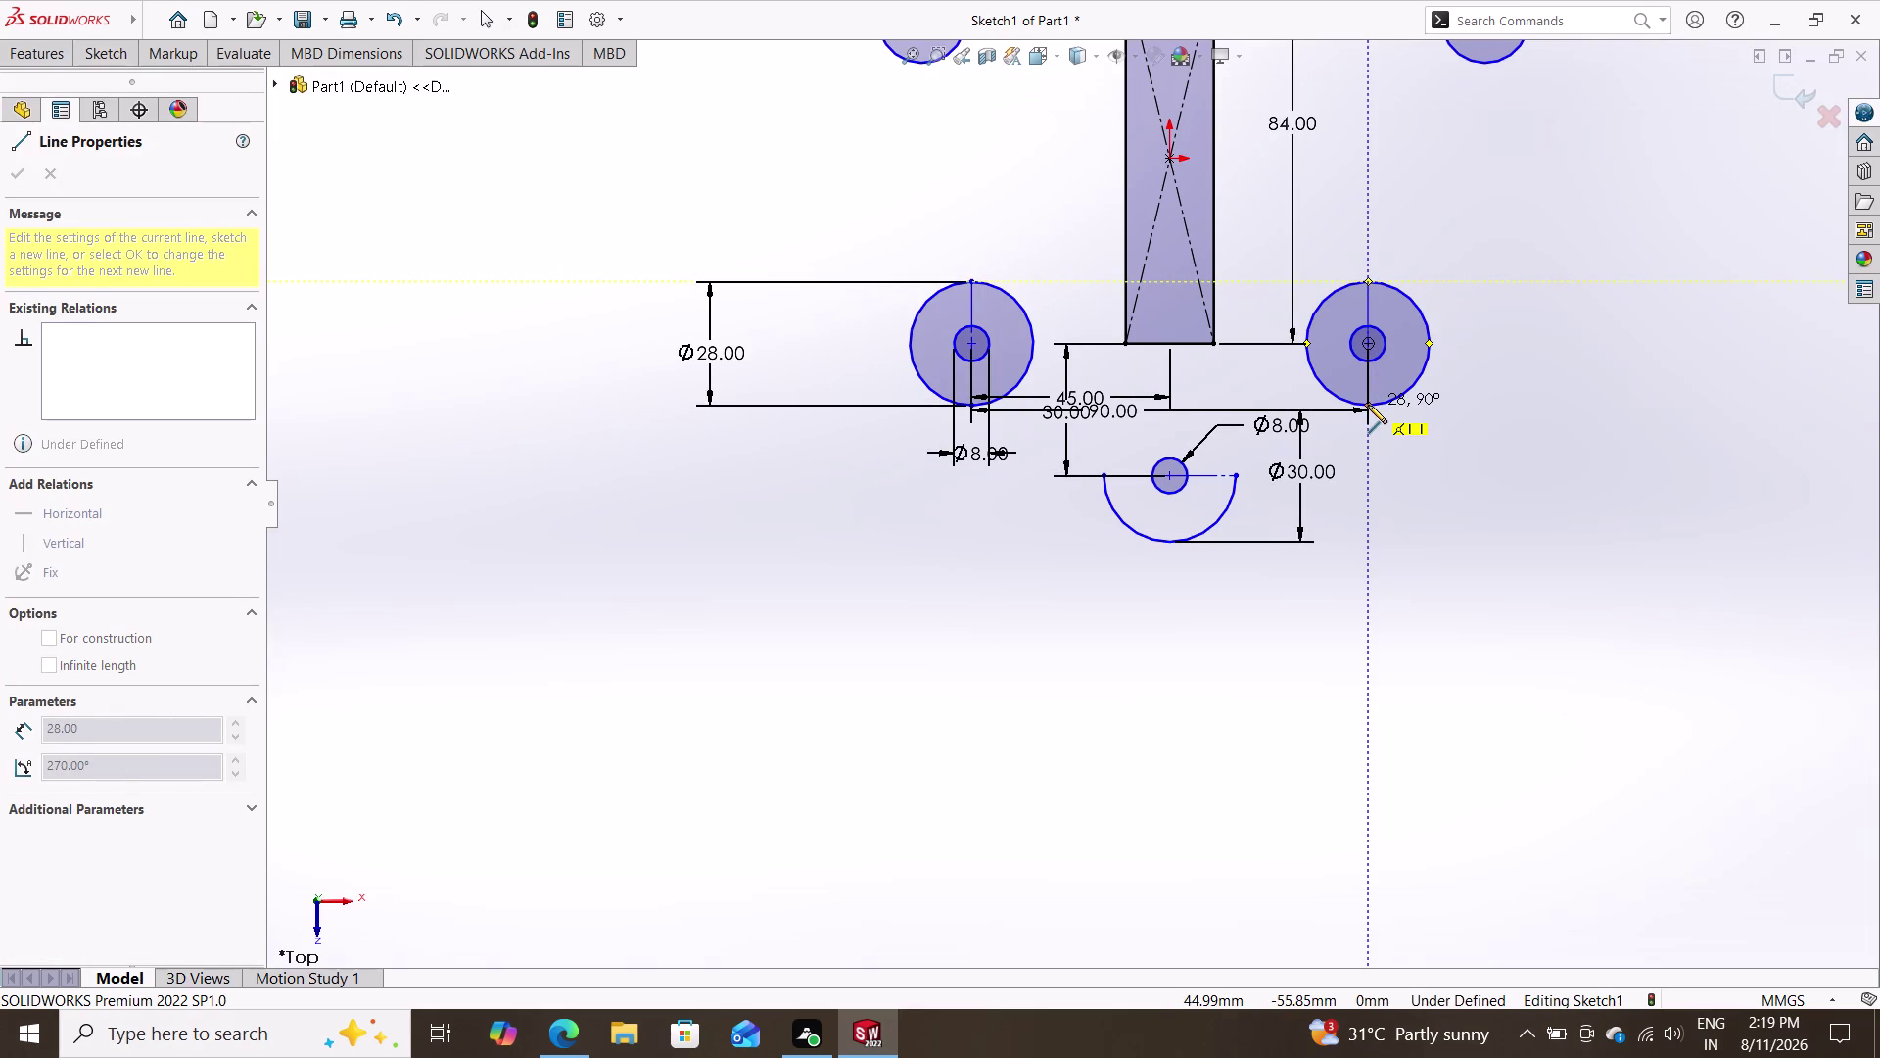
click(1368, 404)
key(Escape)
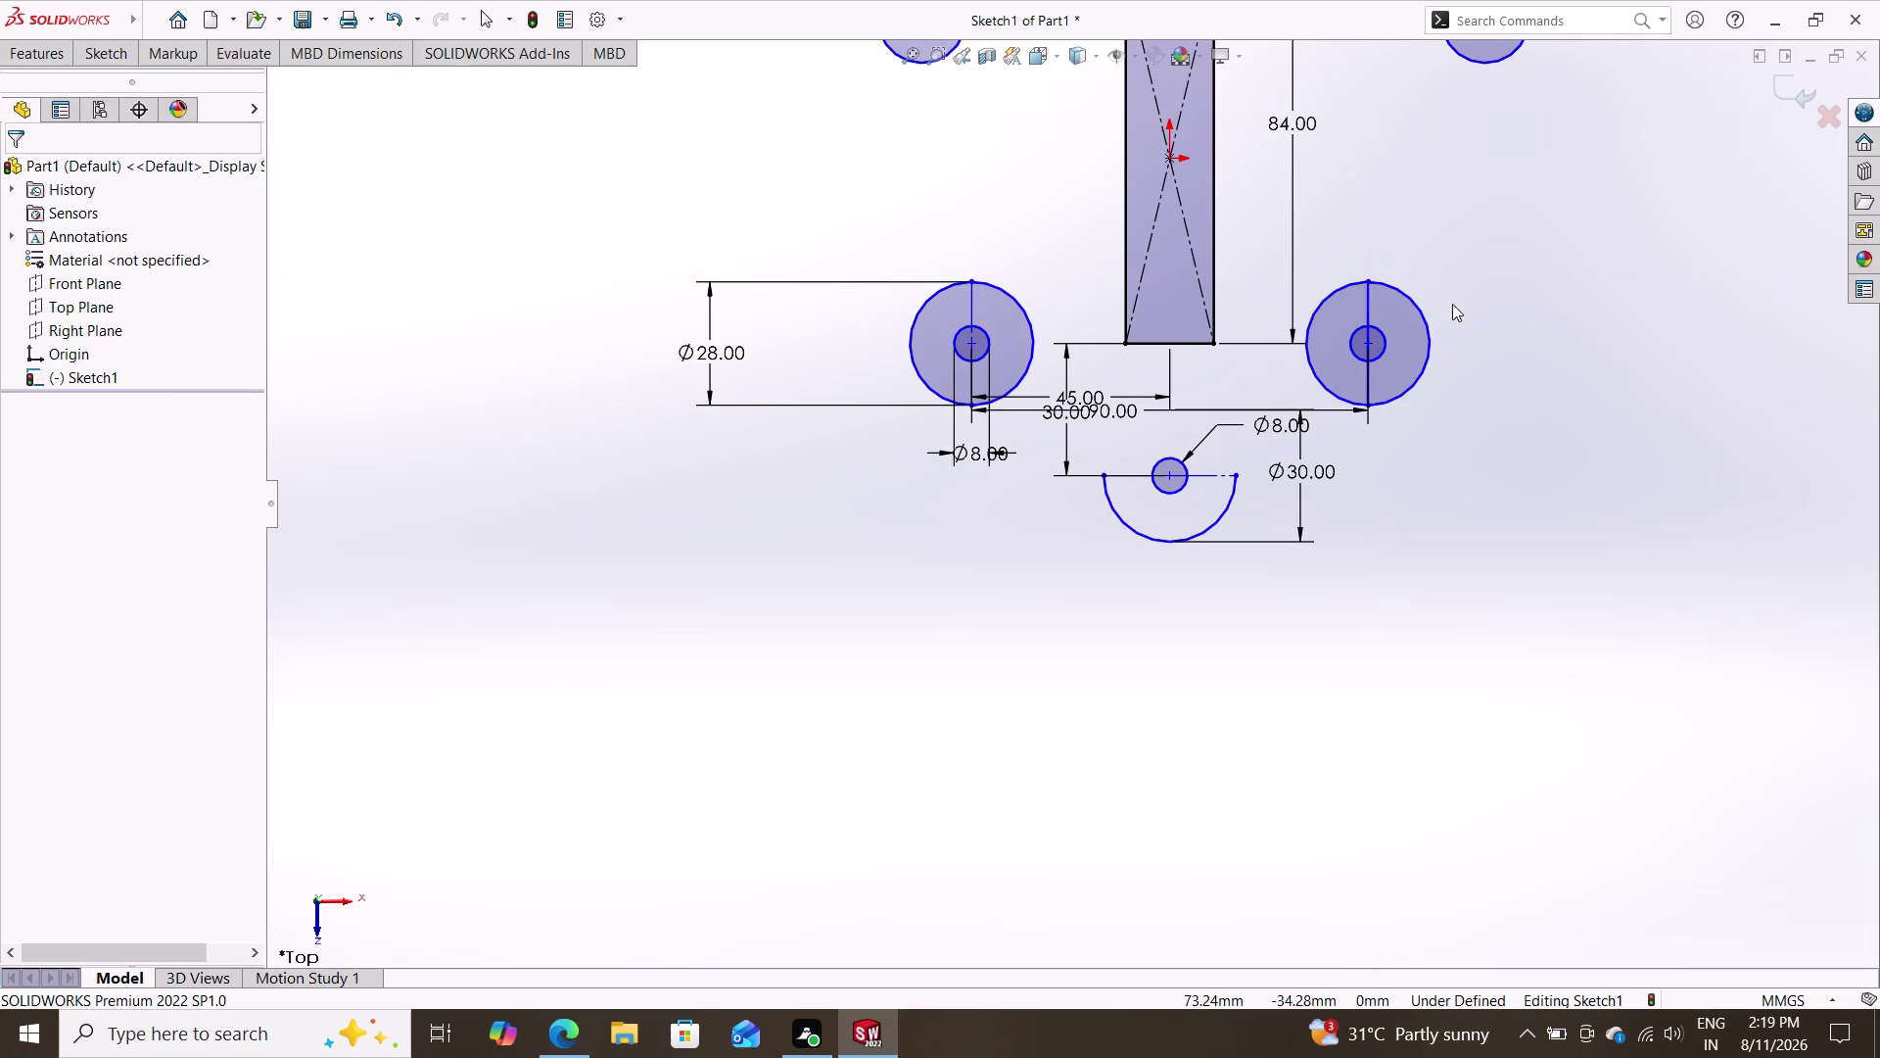
click(1368, 312)
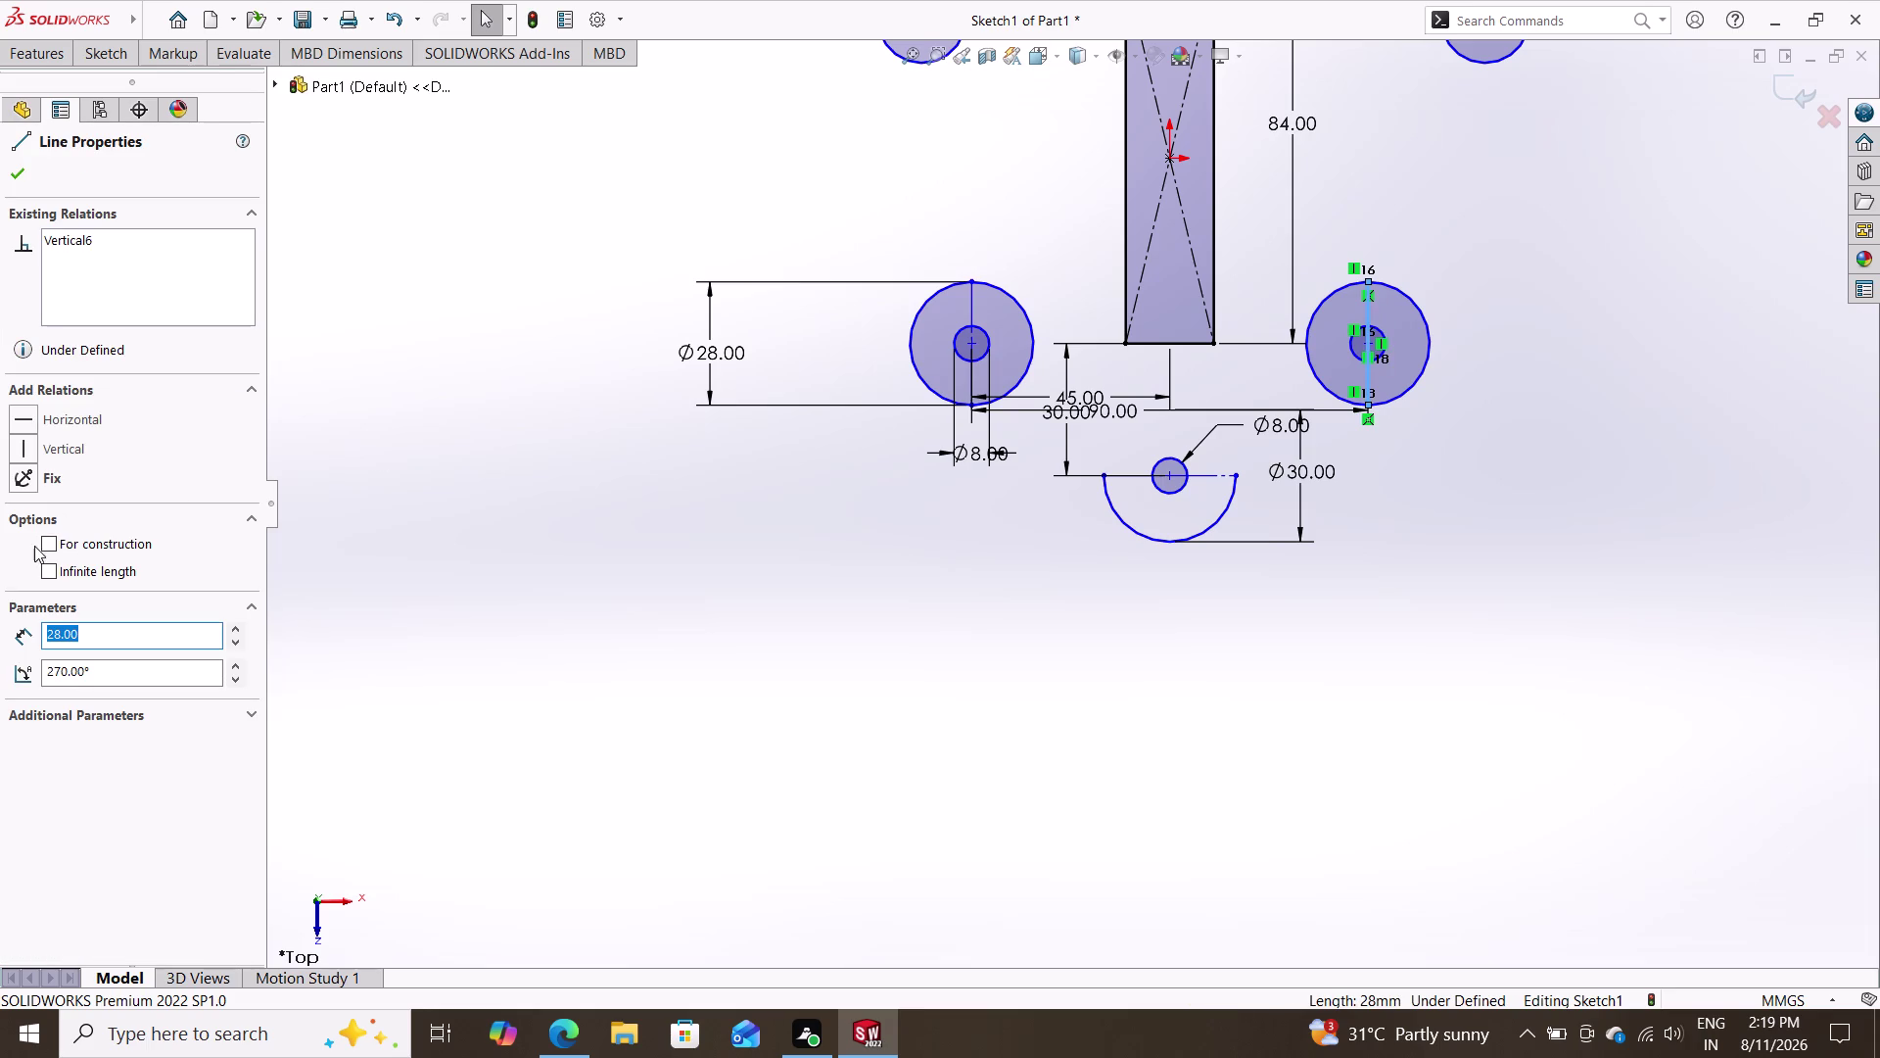
click(50, 543)
key(Escape)
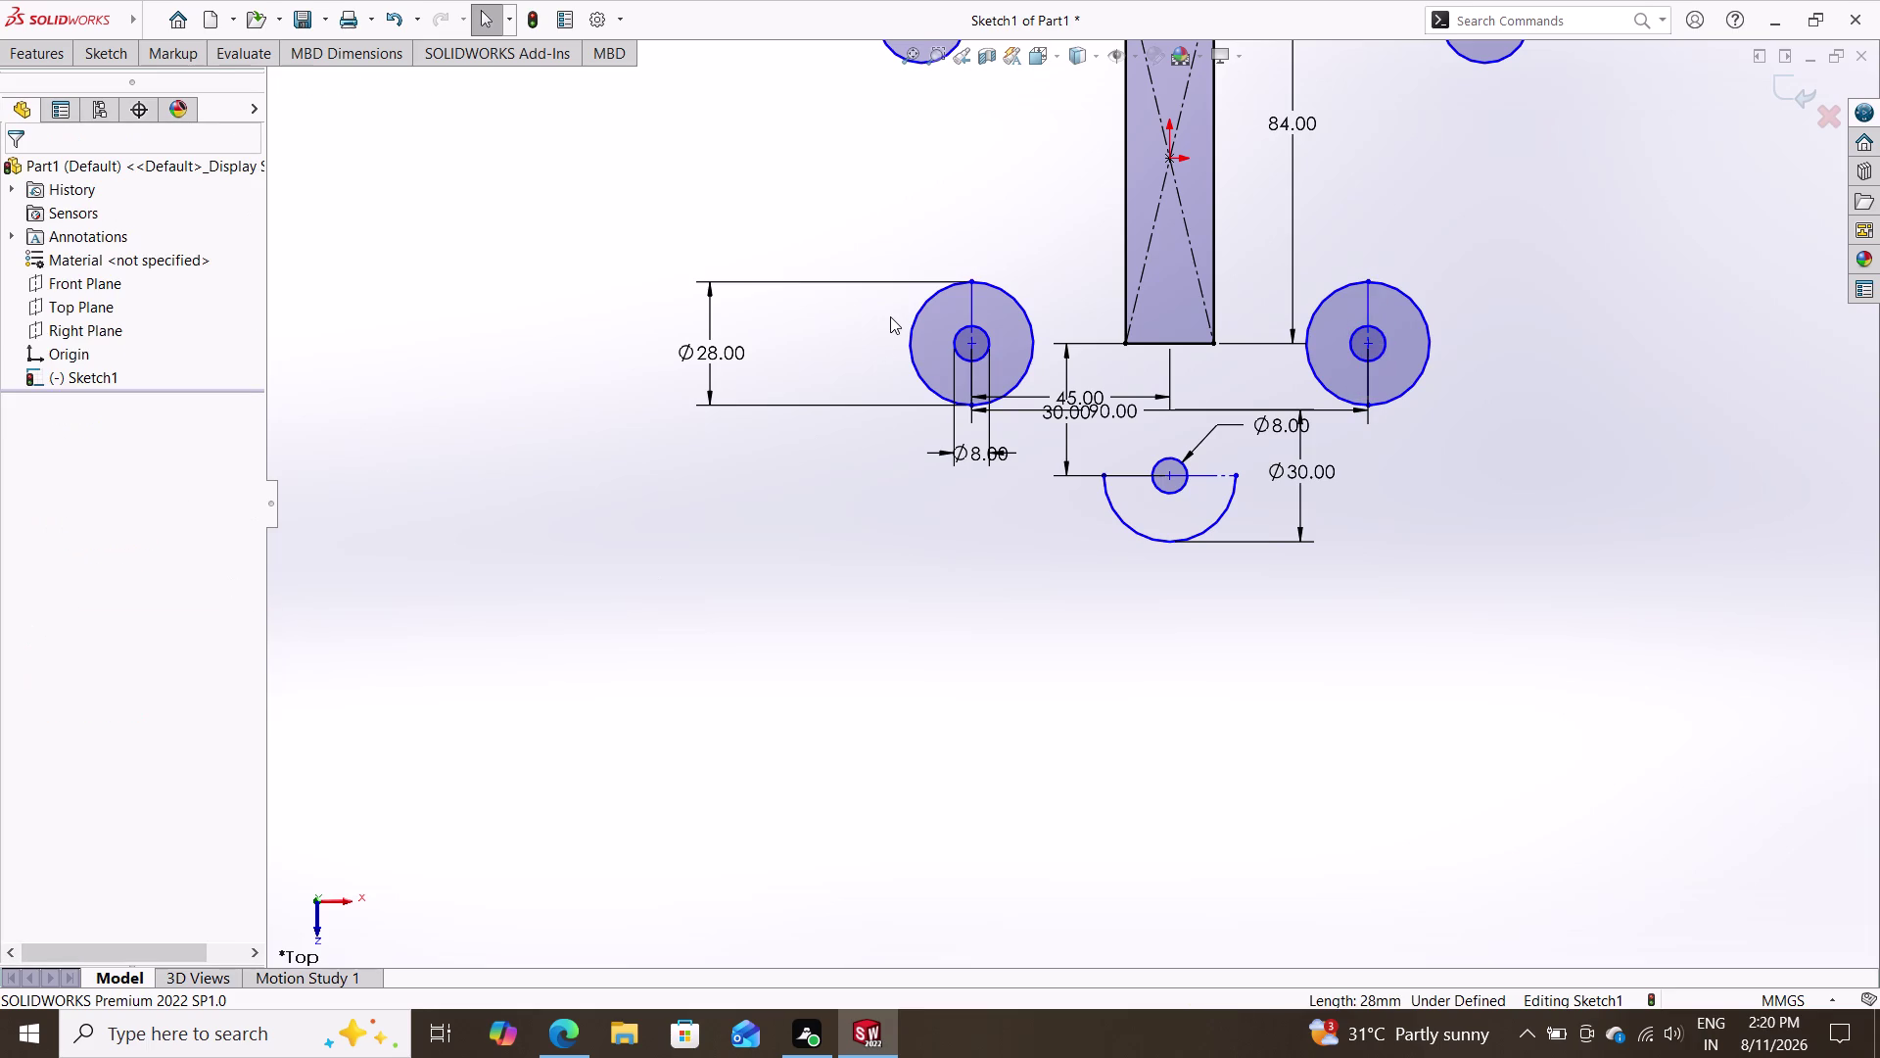
click(106, 53)
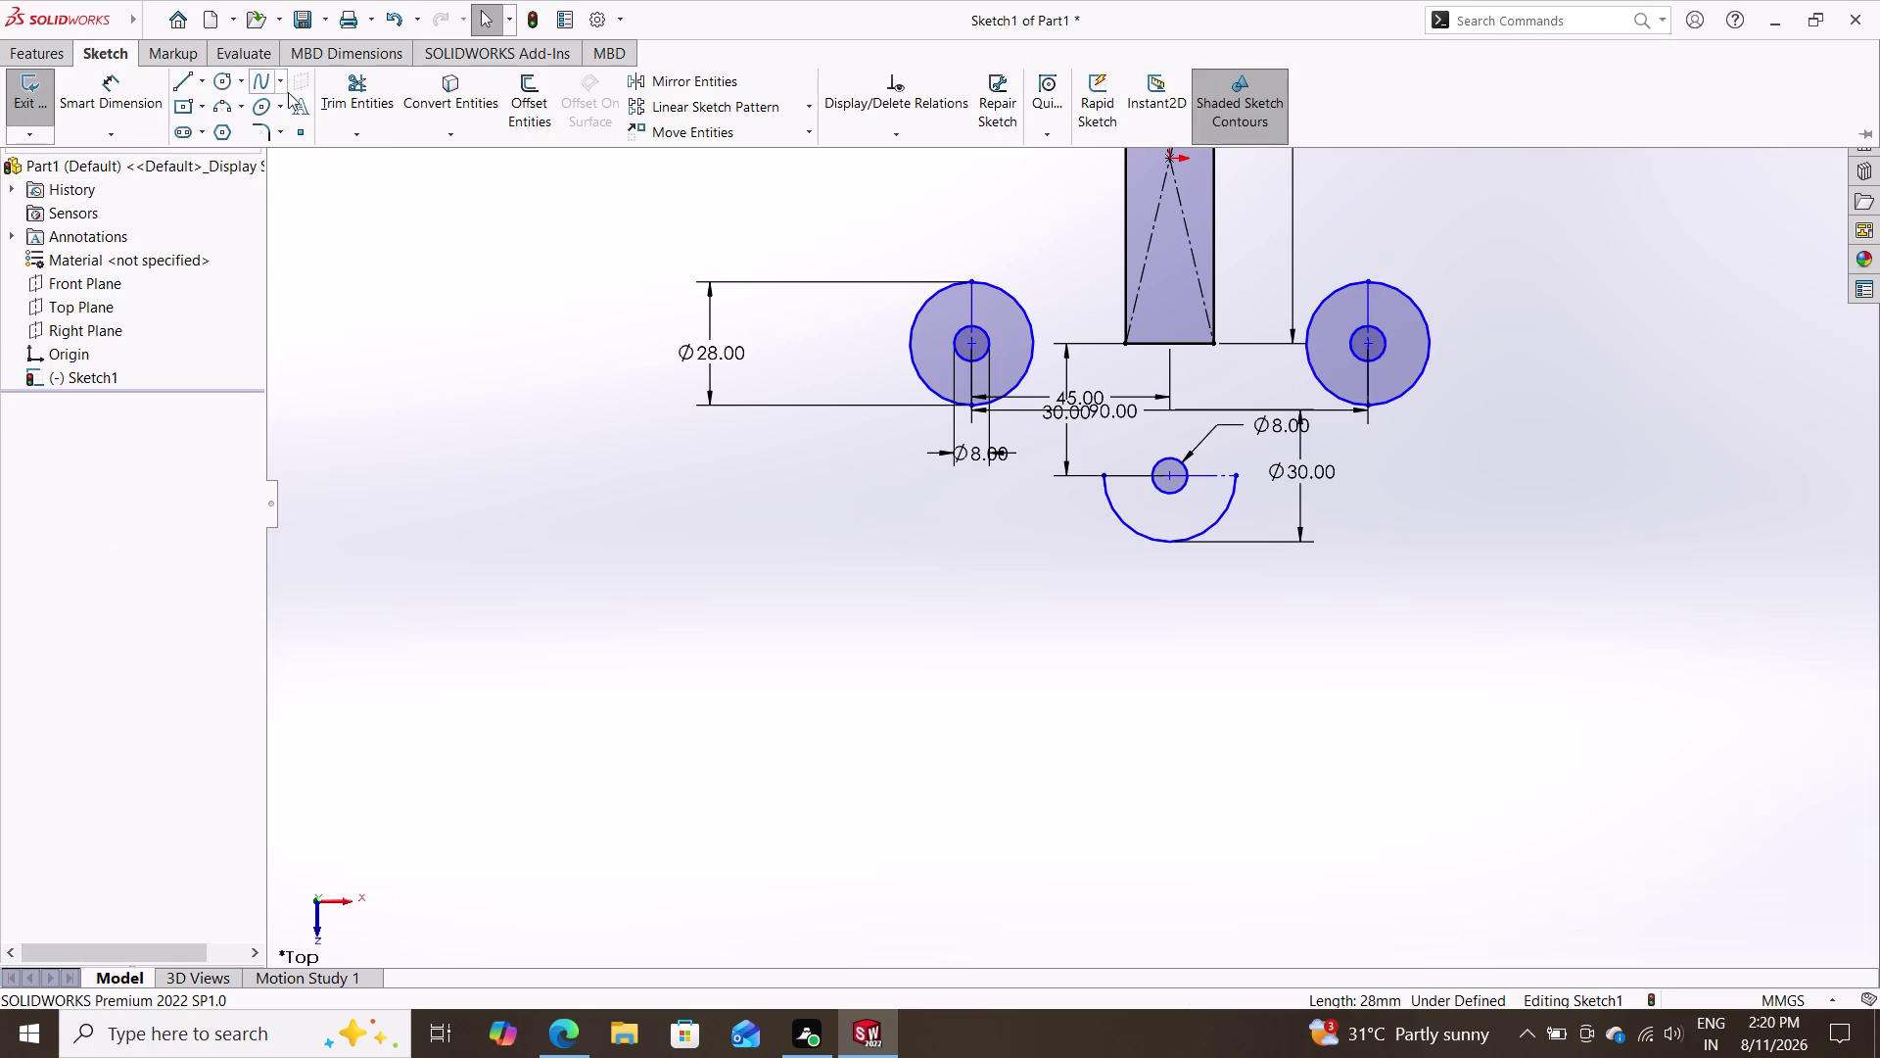
Trim away the inner halves of both Ø28 circles, leaving outward arcs.
click(348, 91)
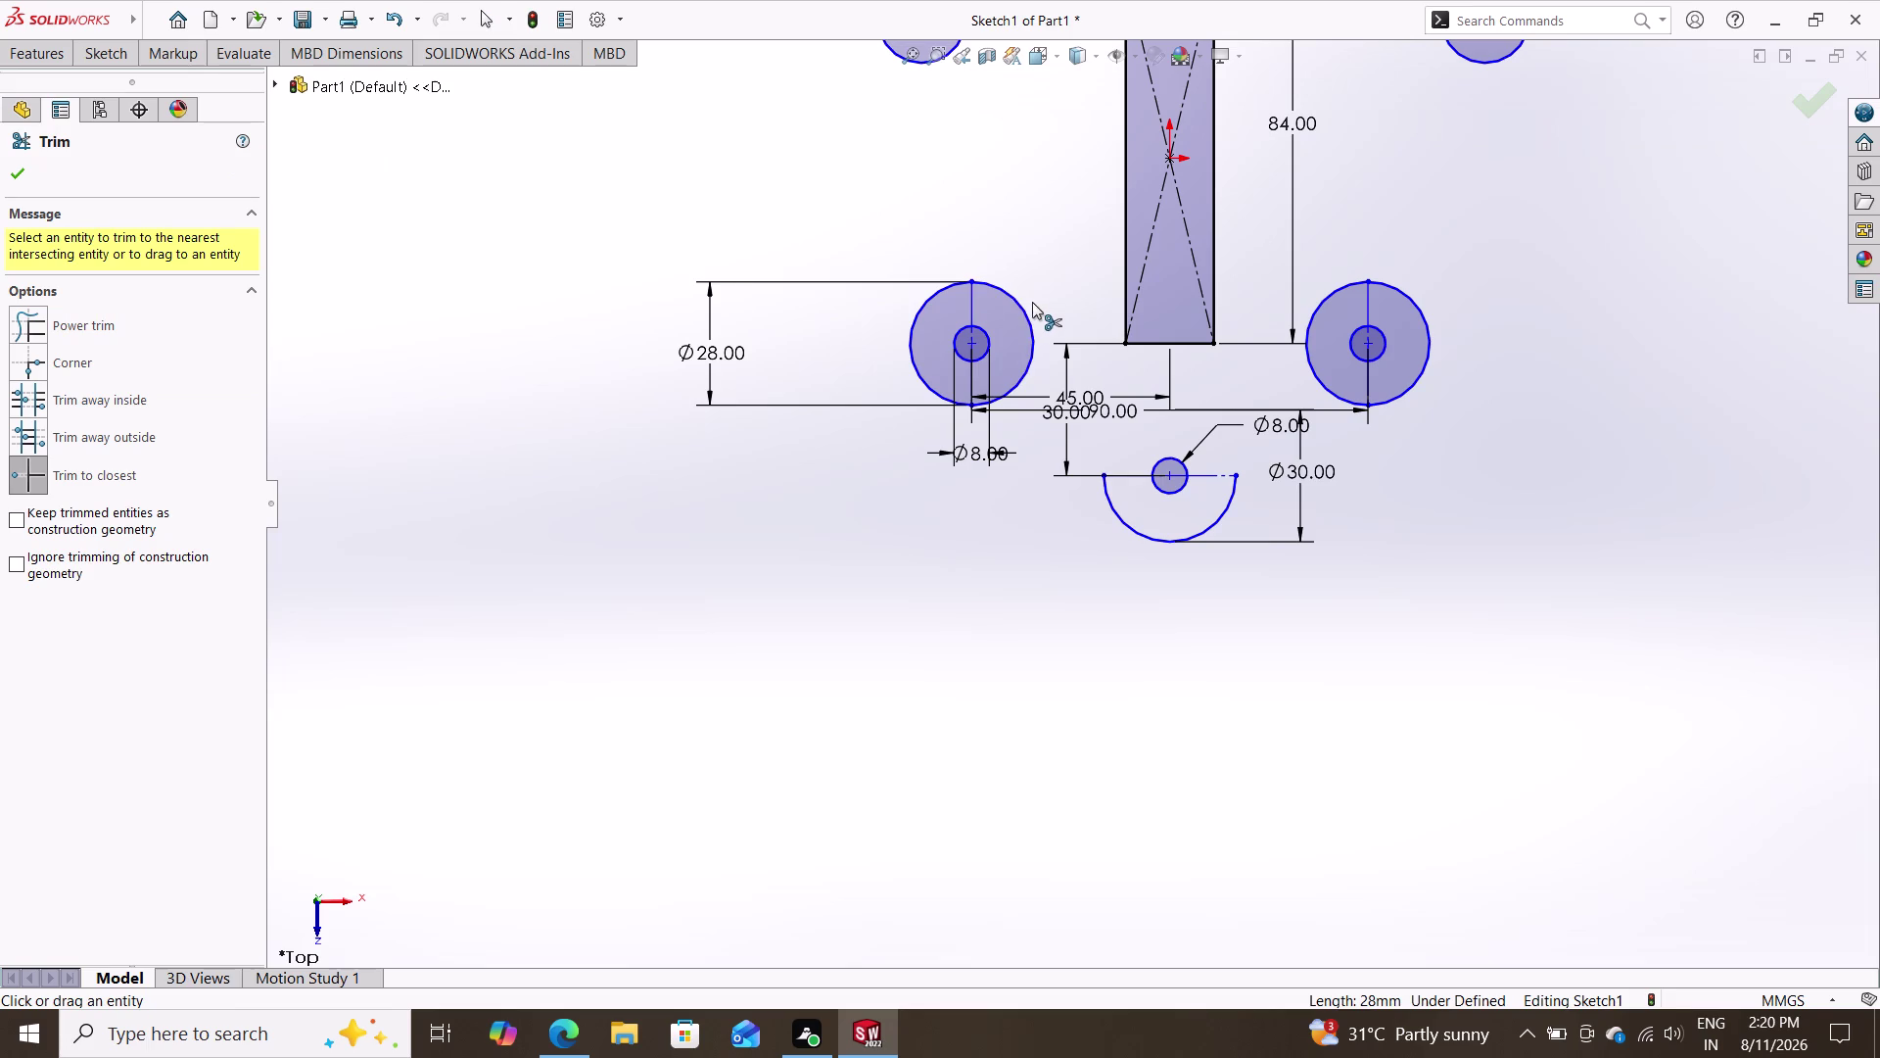
click(1027, 308)
click(1333, 293)
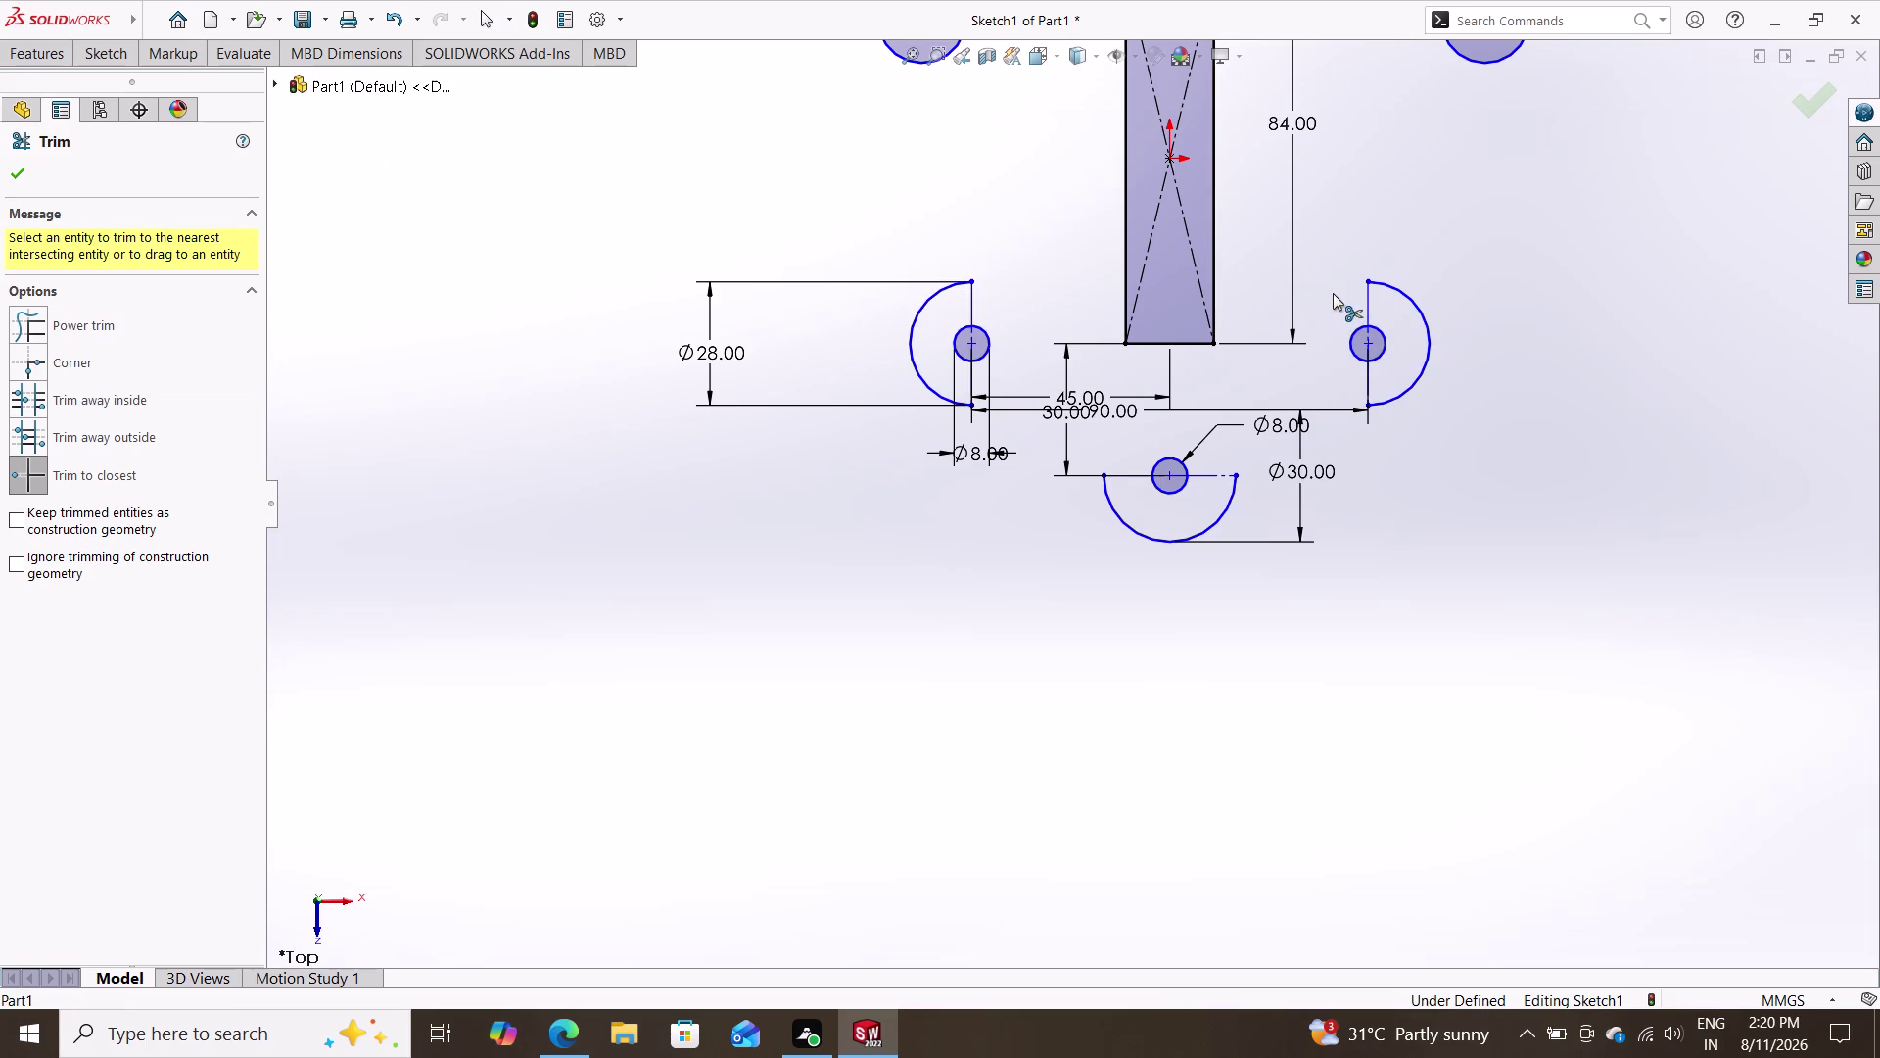
key(Escape)
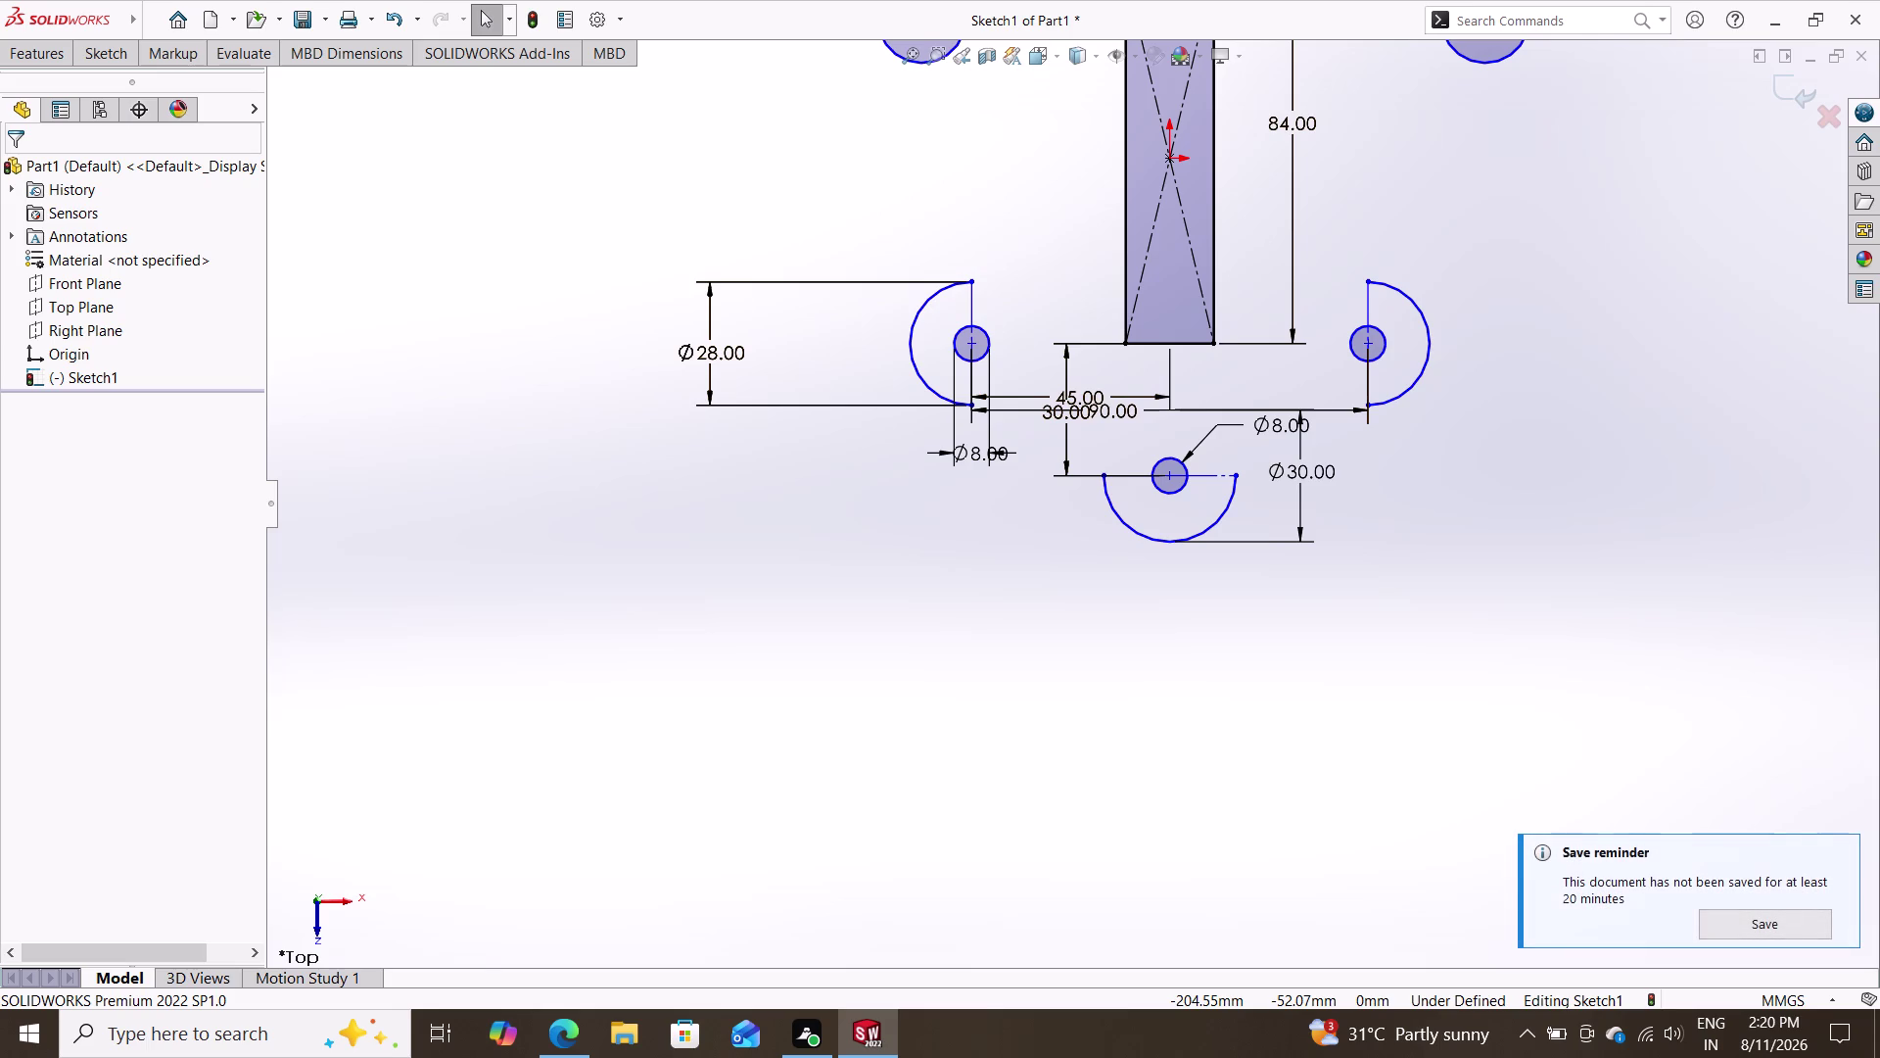
click(125, 51)
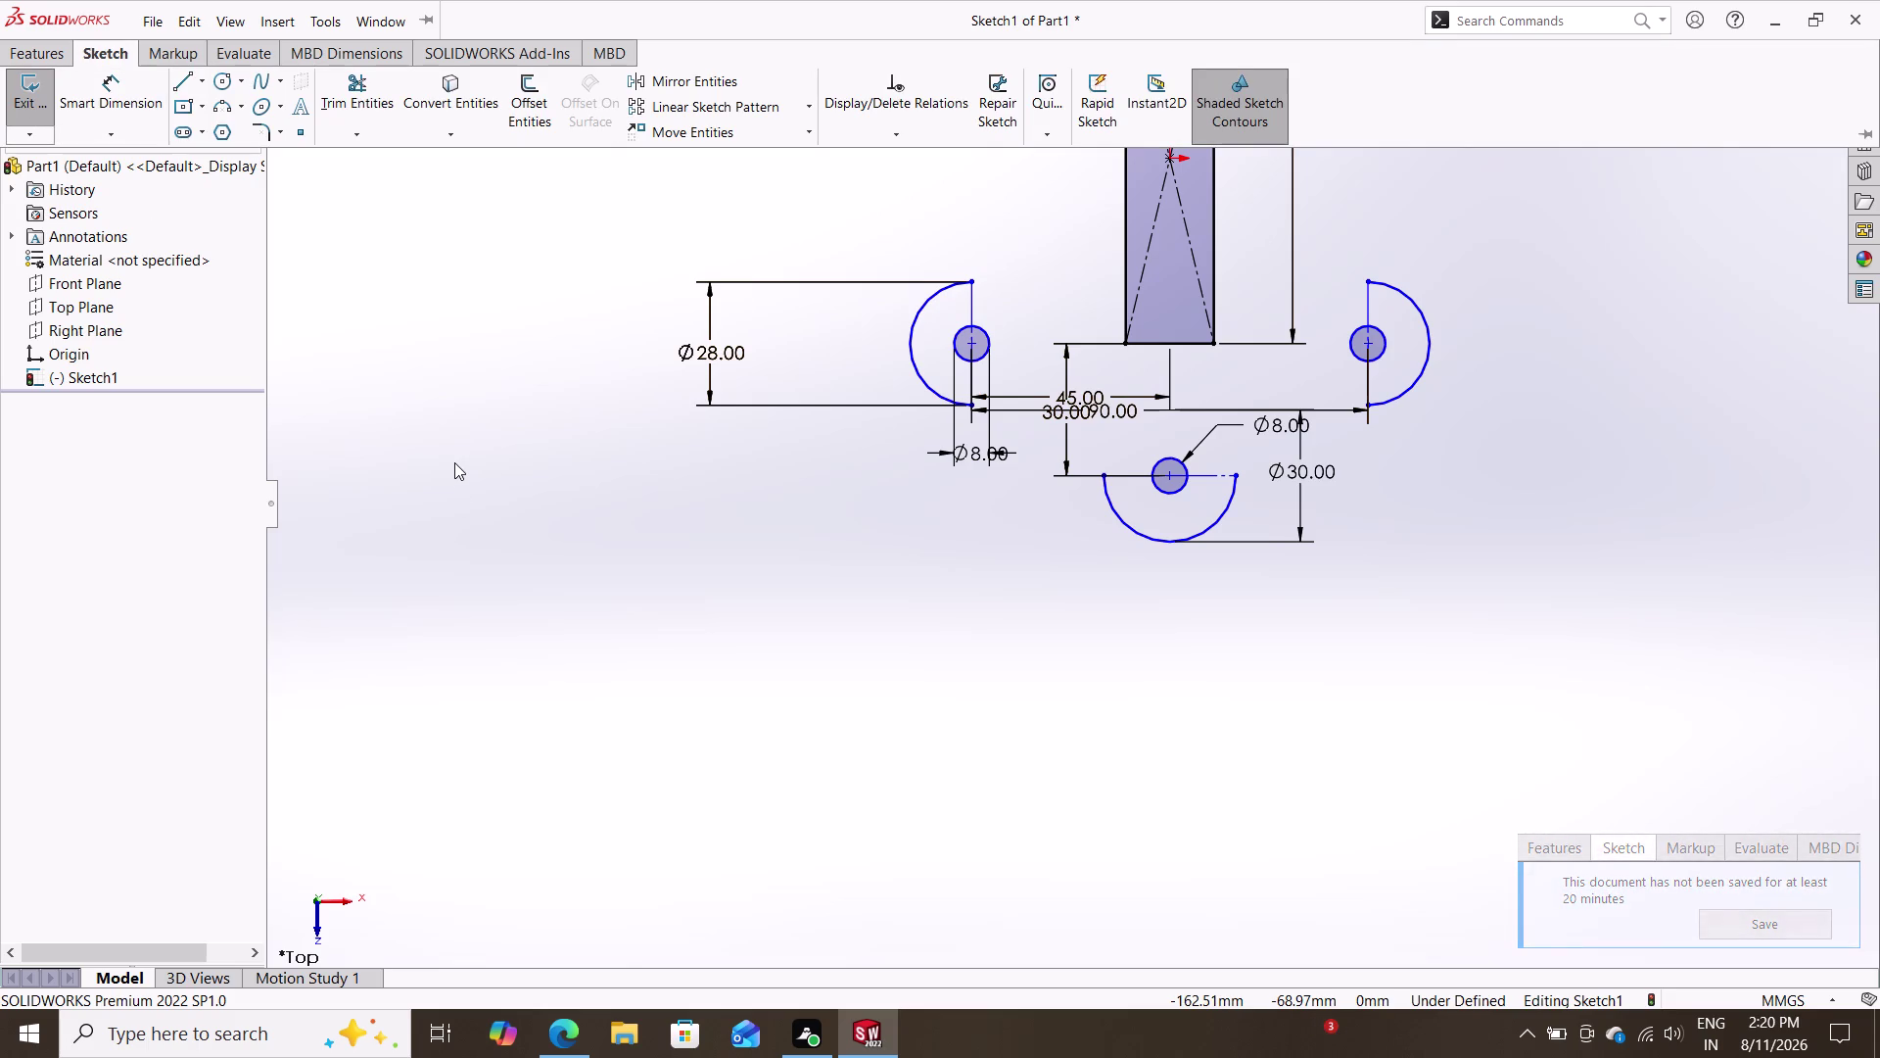
click(193, 80)
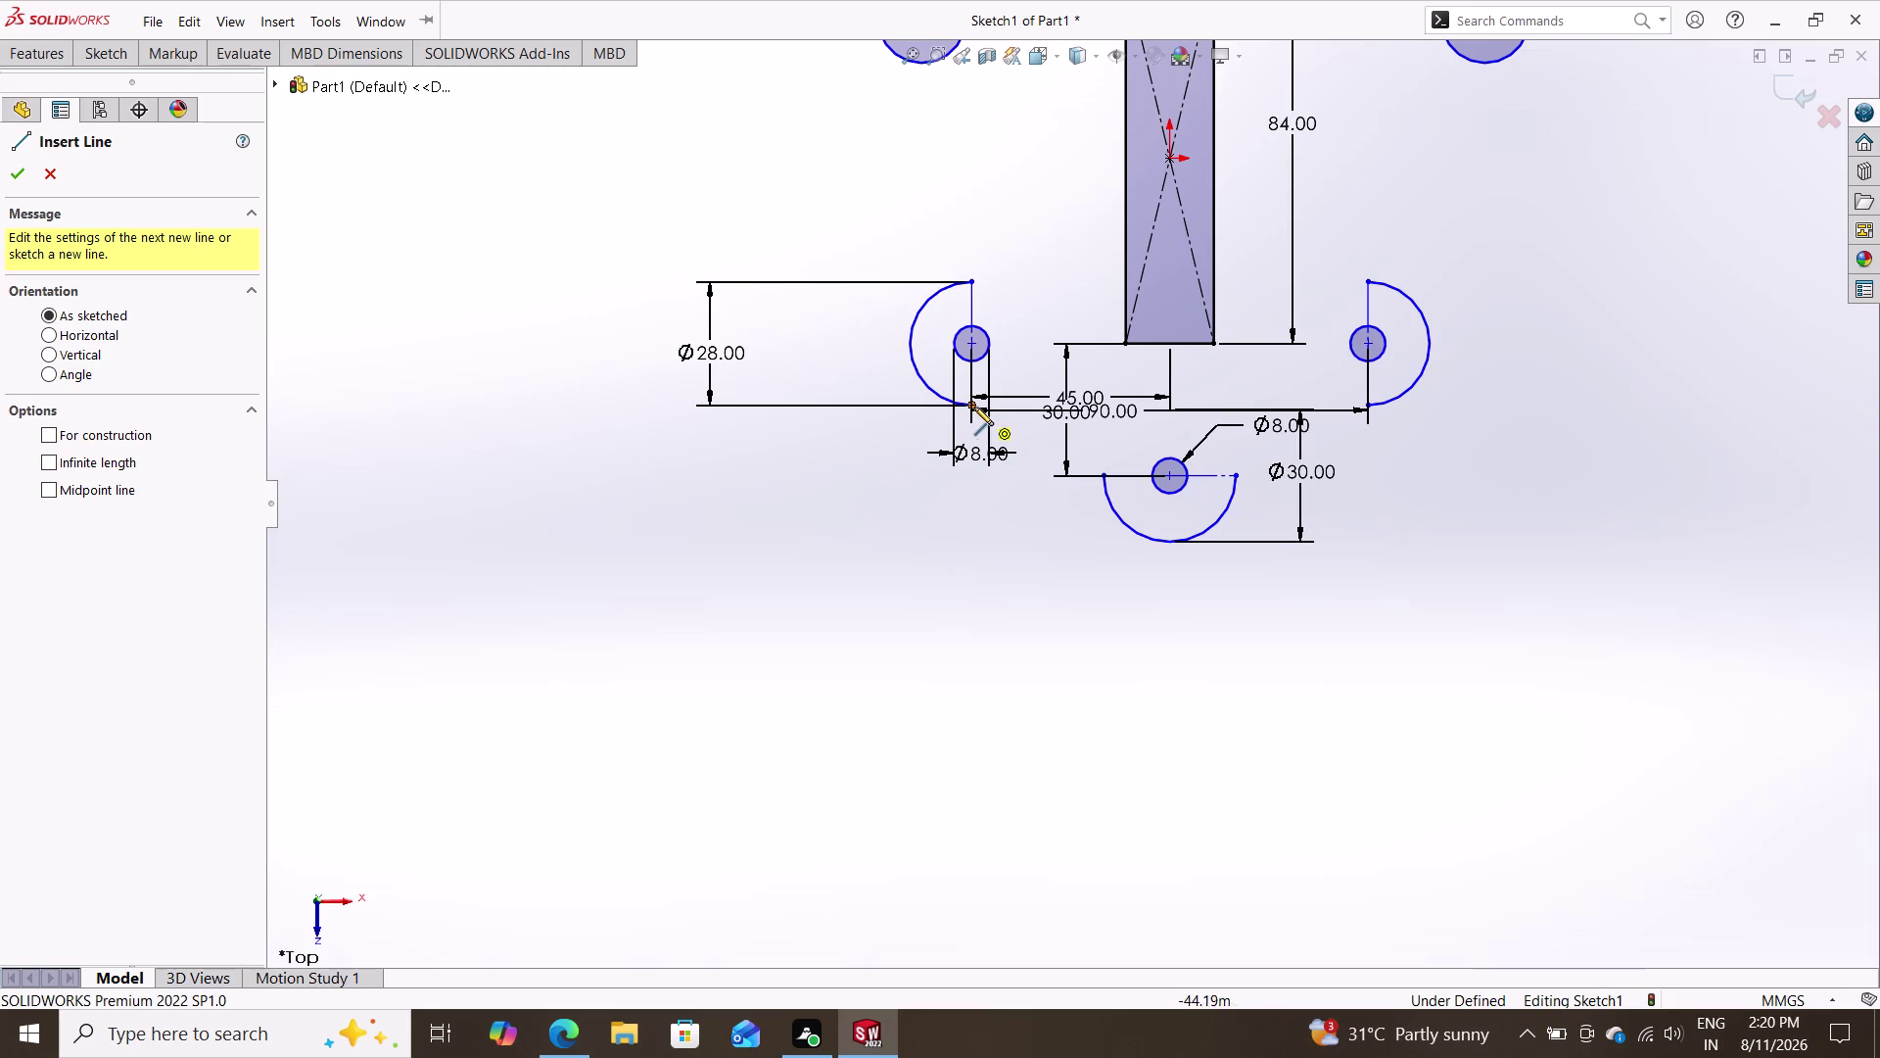
Draw lines joining both side arcs' lower ends to the Ø30 arc's ends.
click(970, 404)
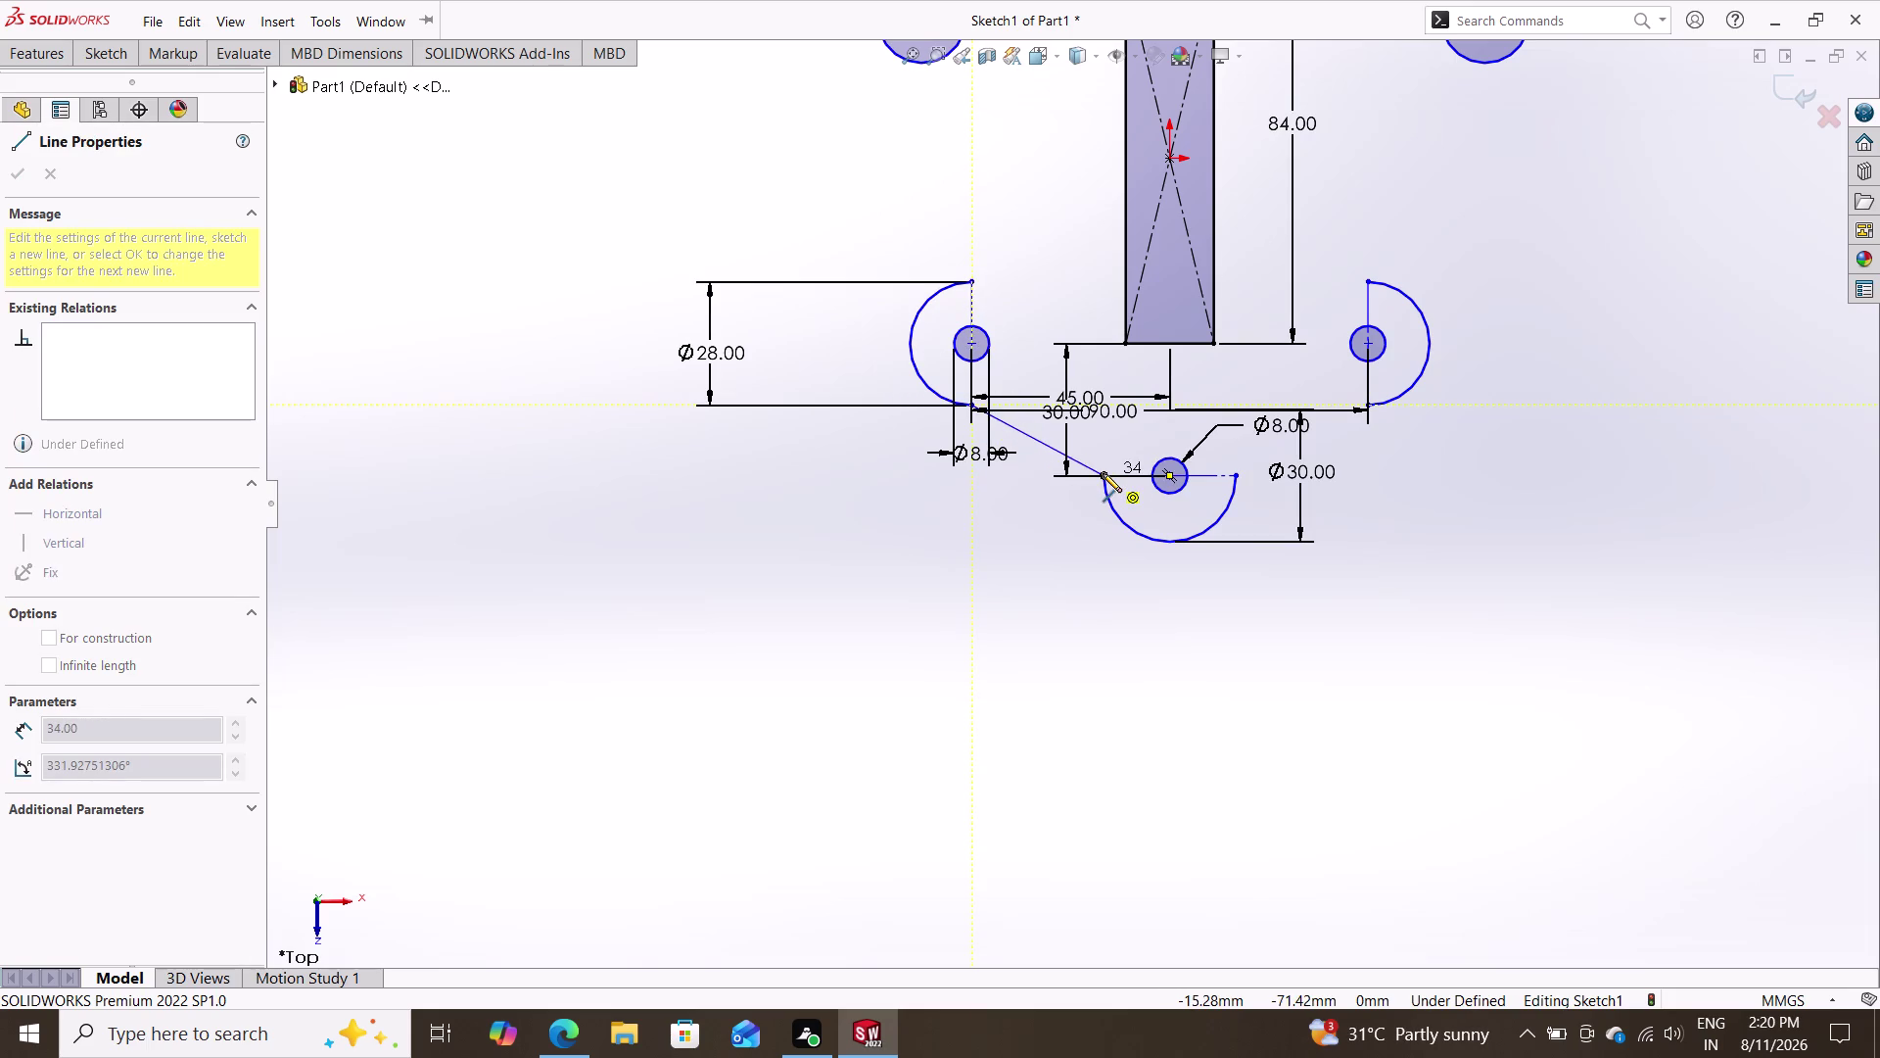
double_click(1102, 473)
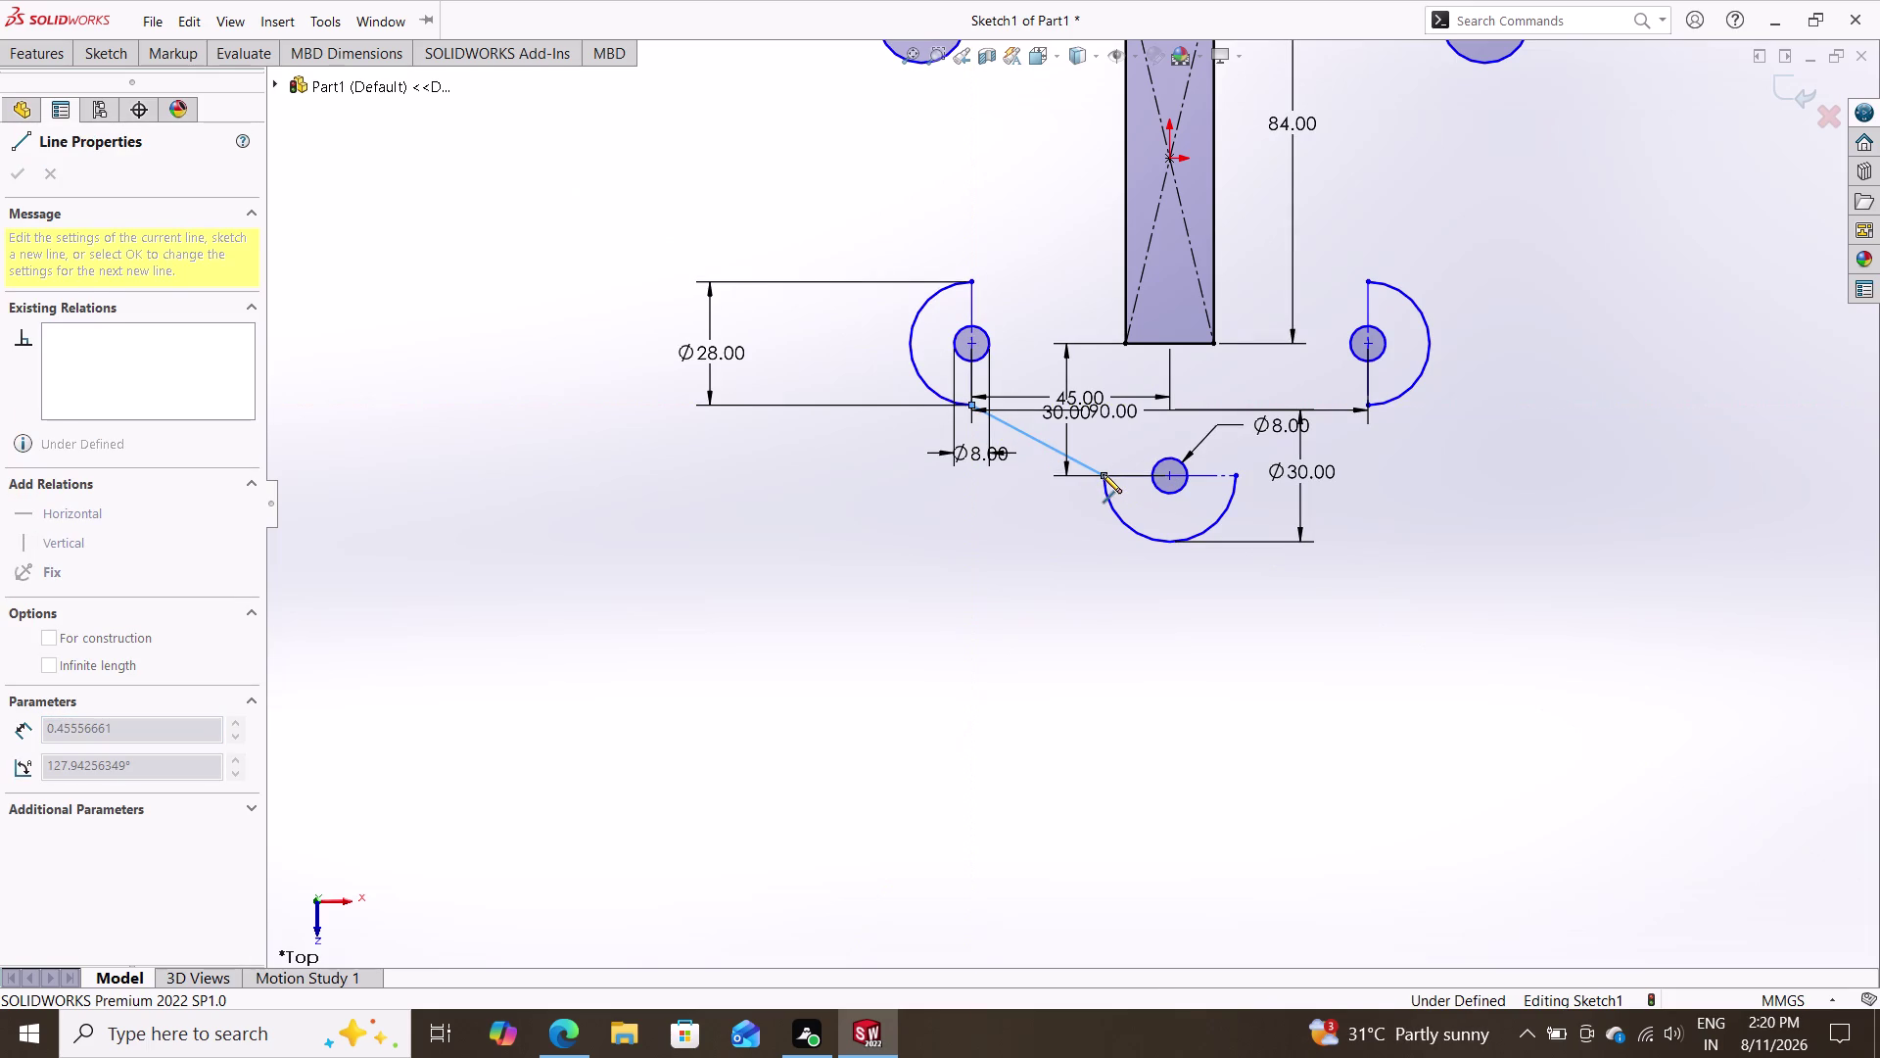
key(Escape)
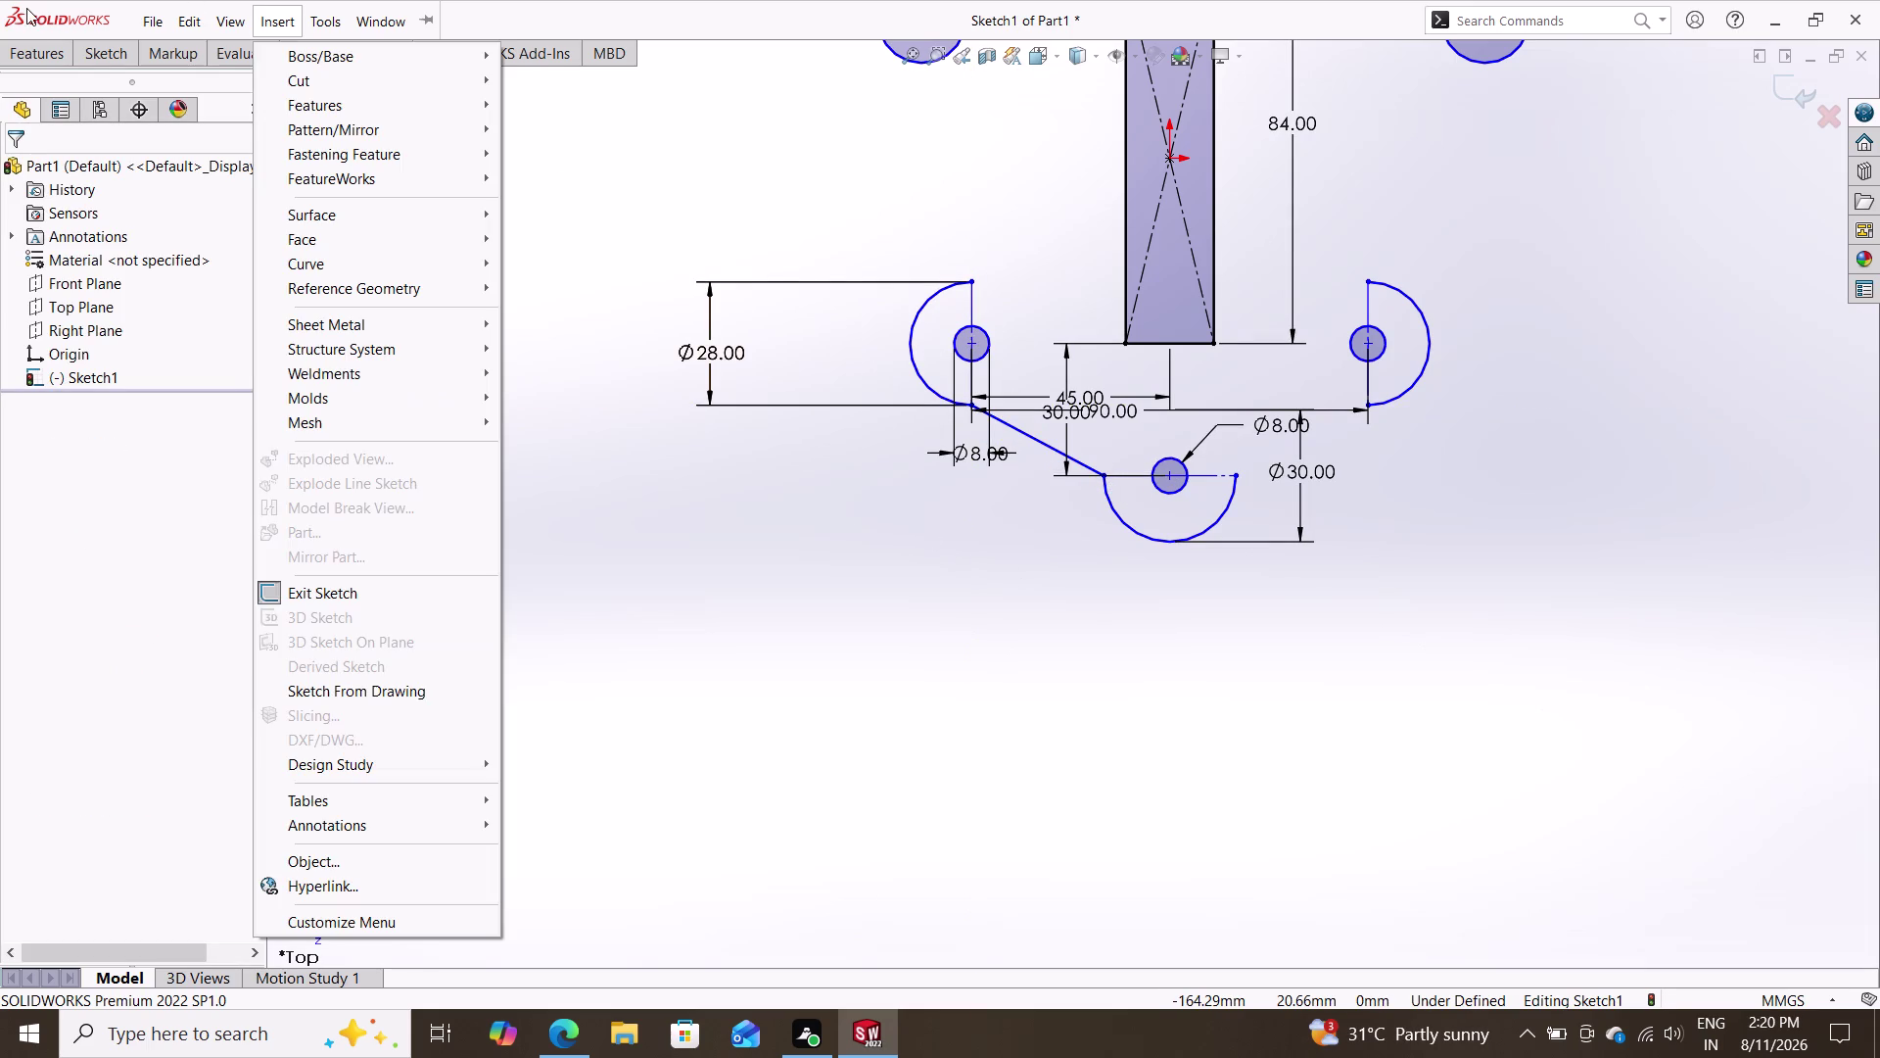
click(104, 57)
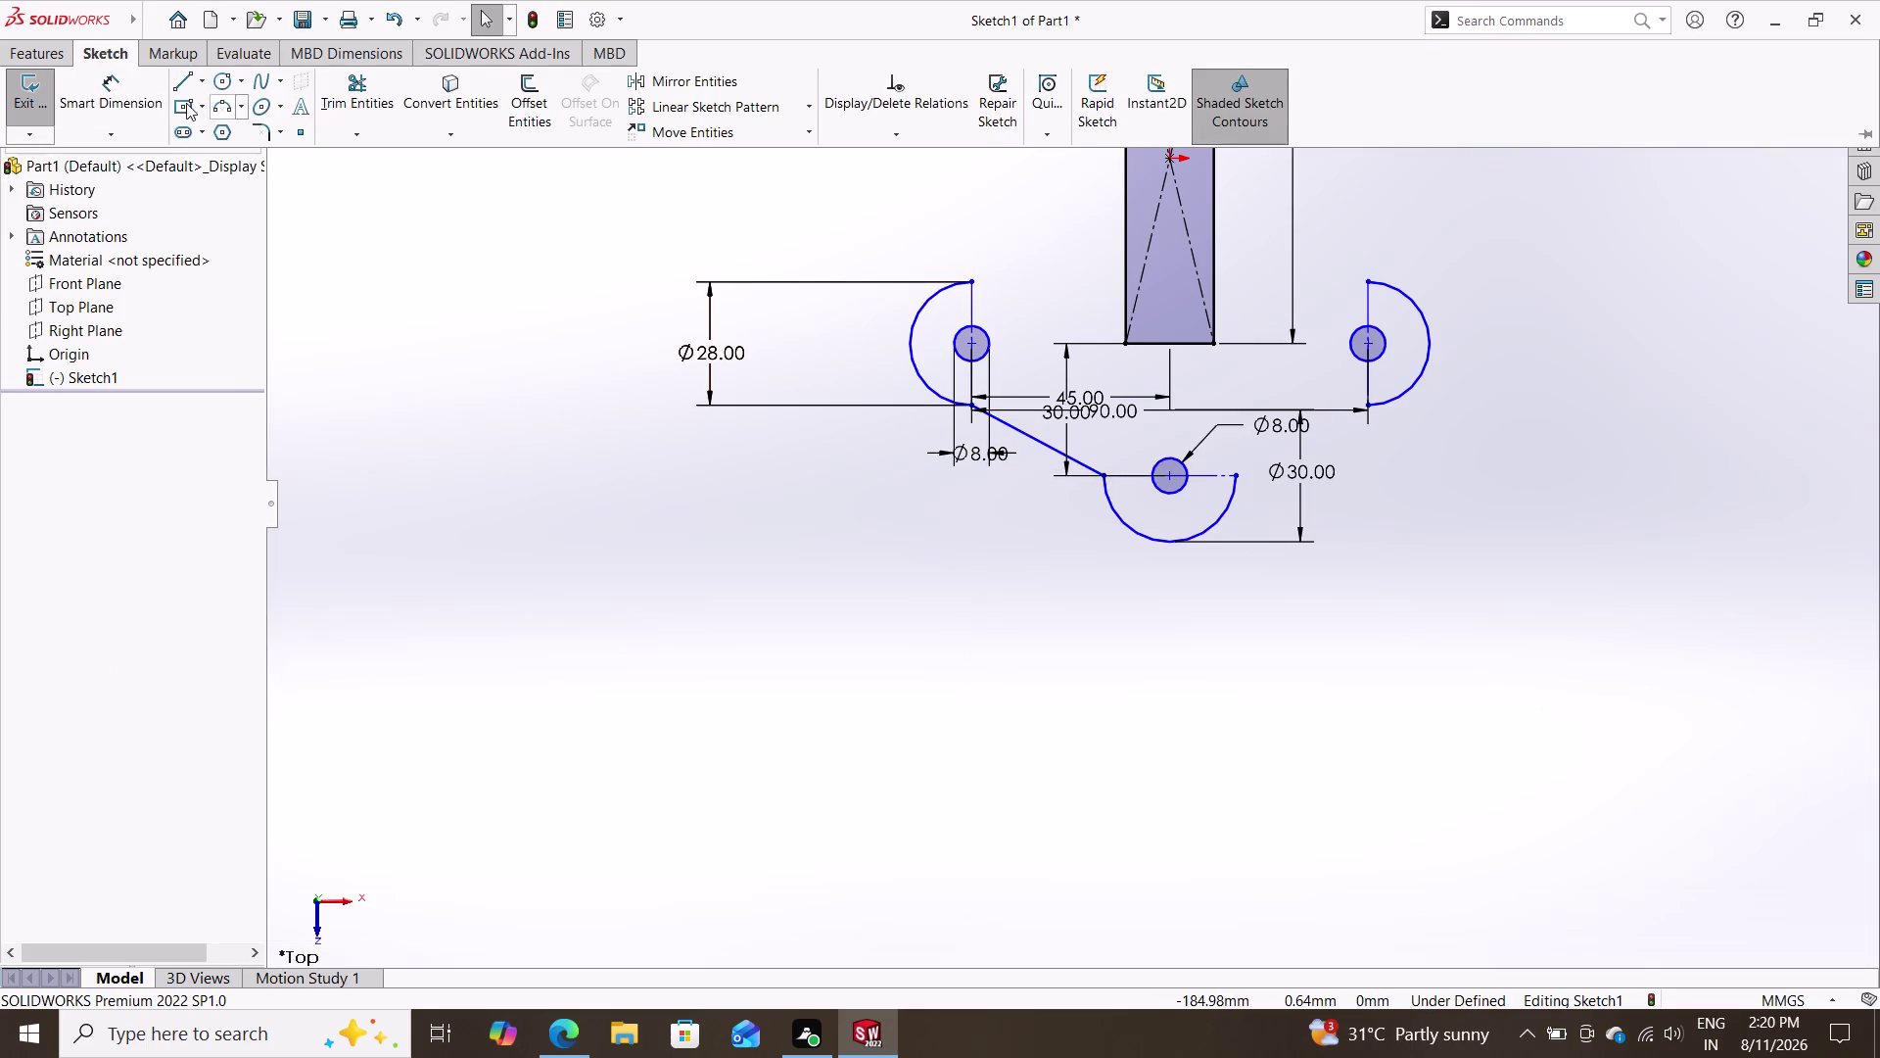
click(181, 82)
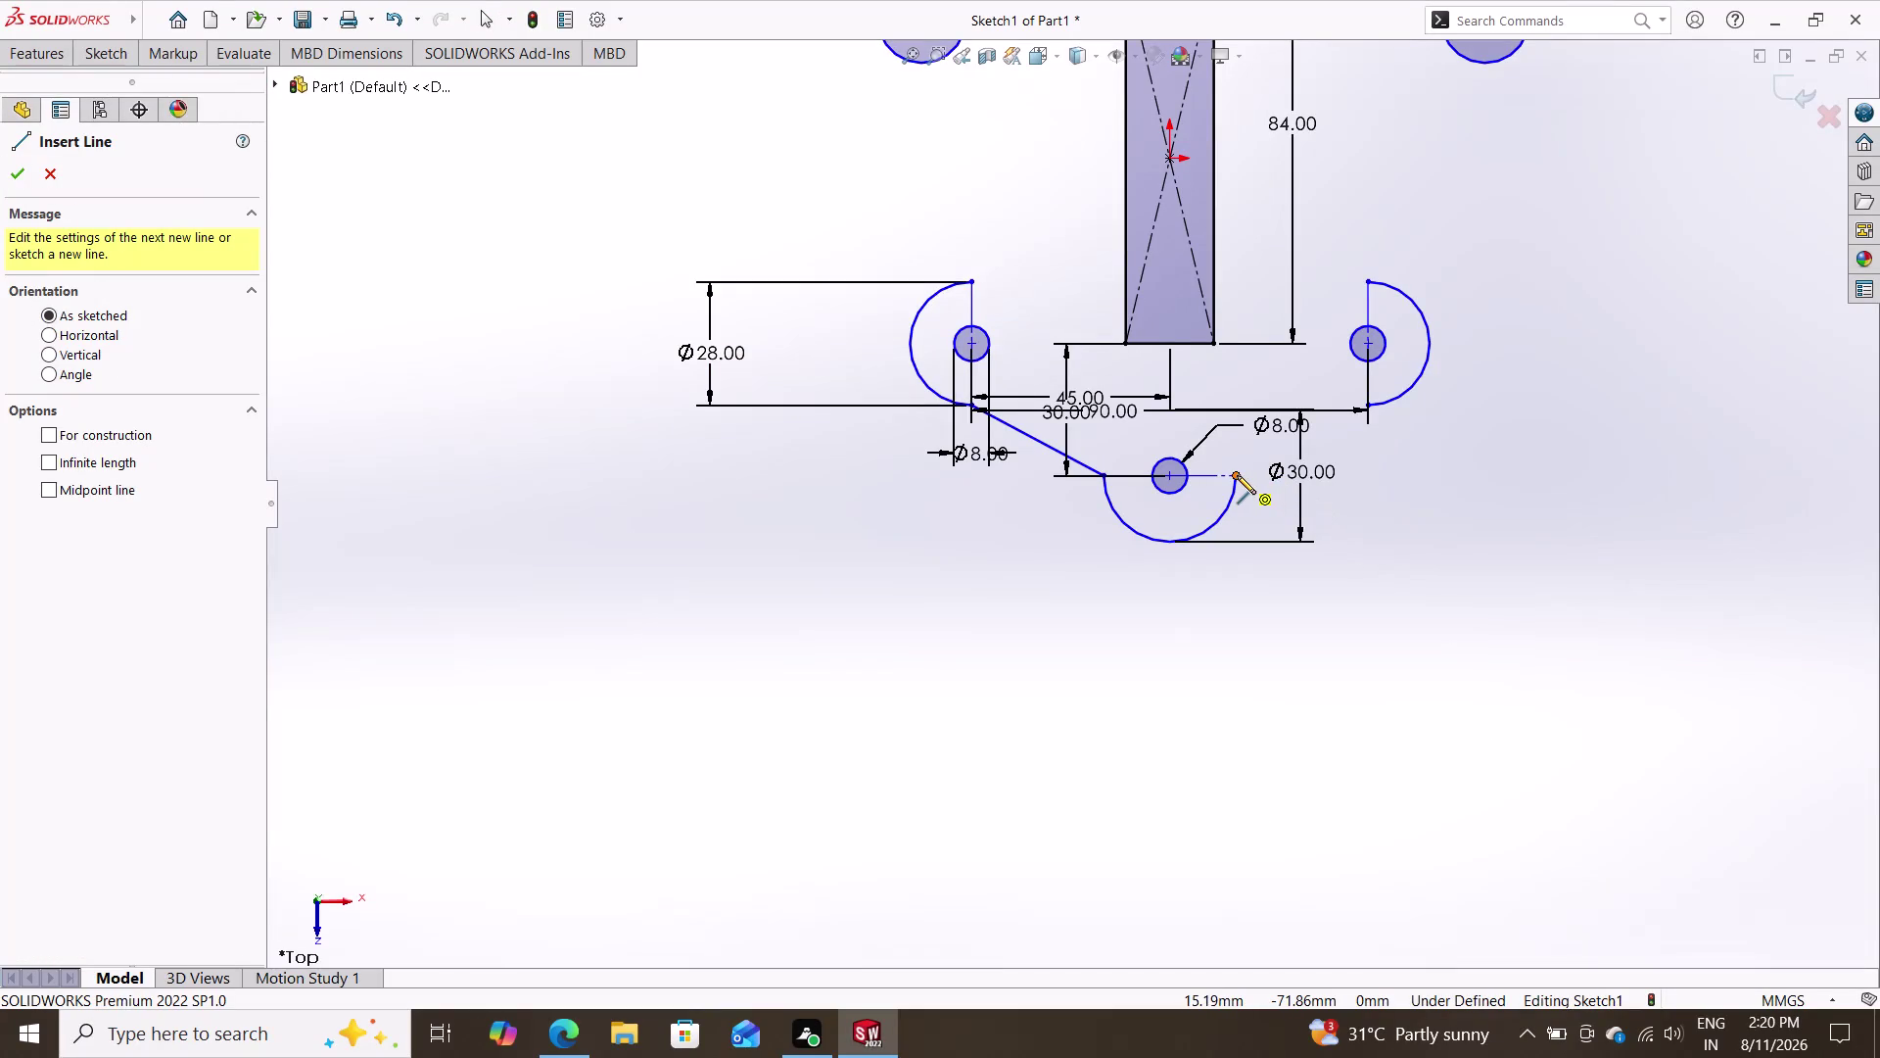
click(1237, 475)
click(1366, 405)
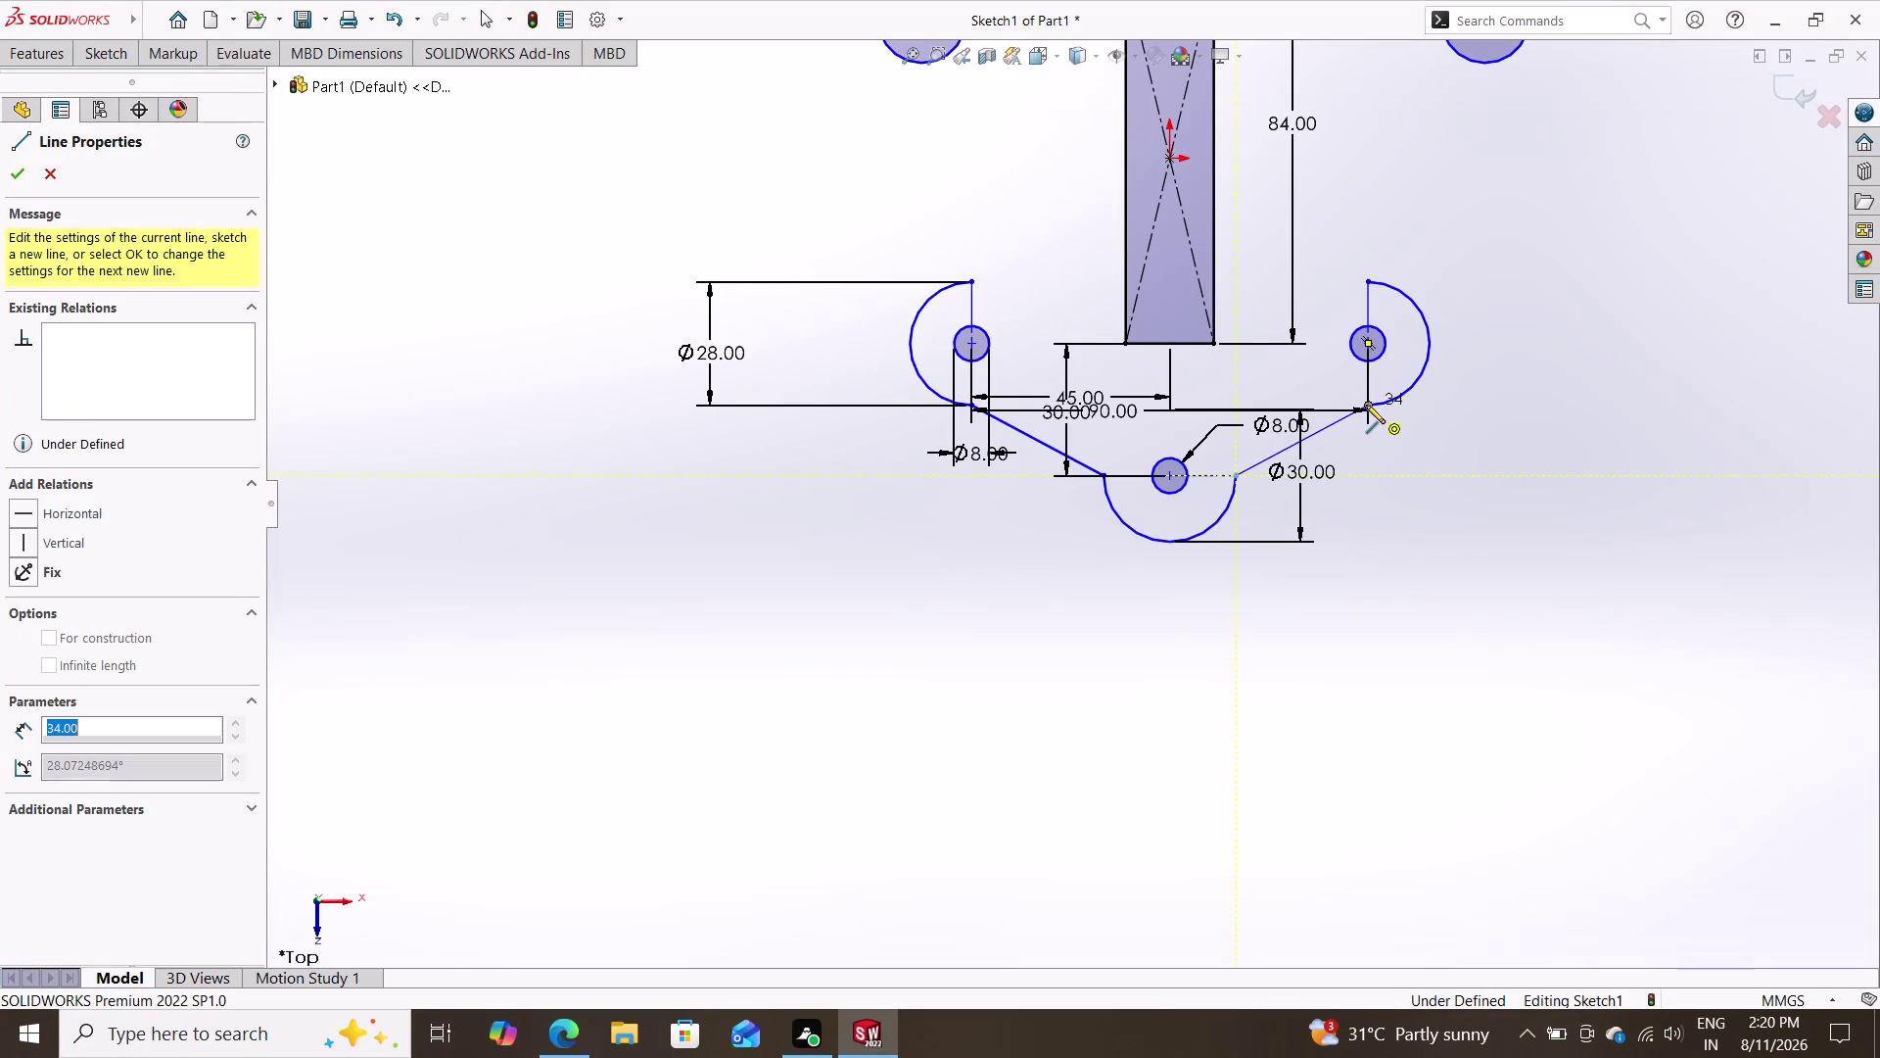
key(Escape)
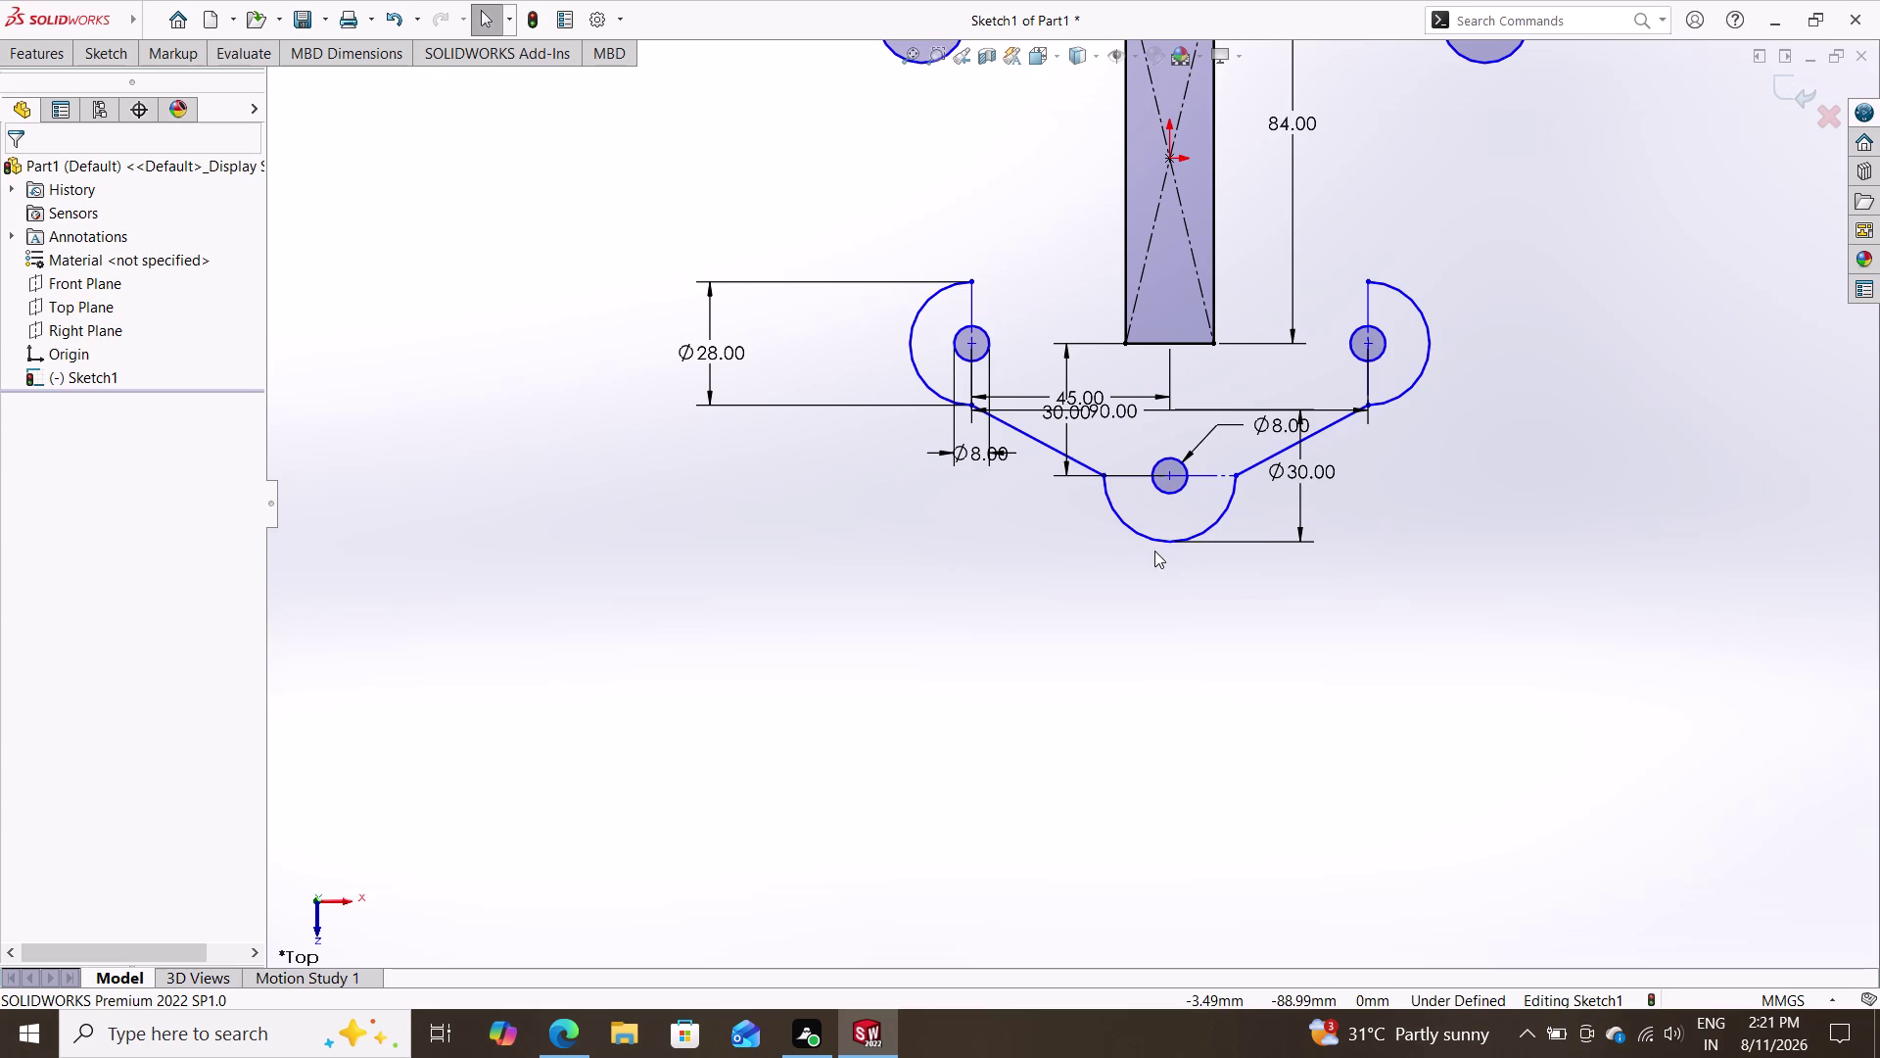
Try a Tangent relation on the left line, undo it, and delete that line.
click(1090, 463)
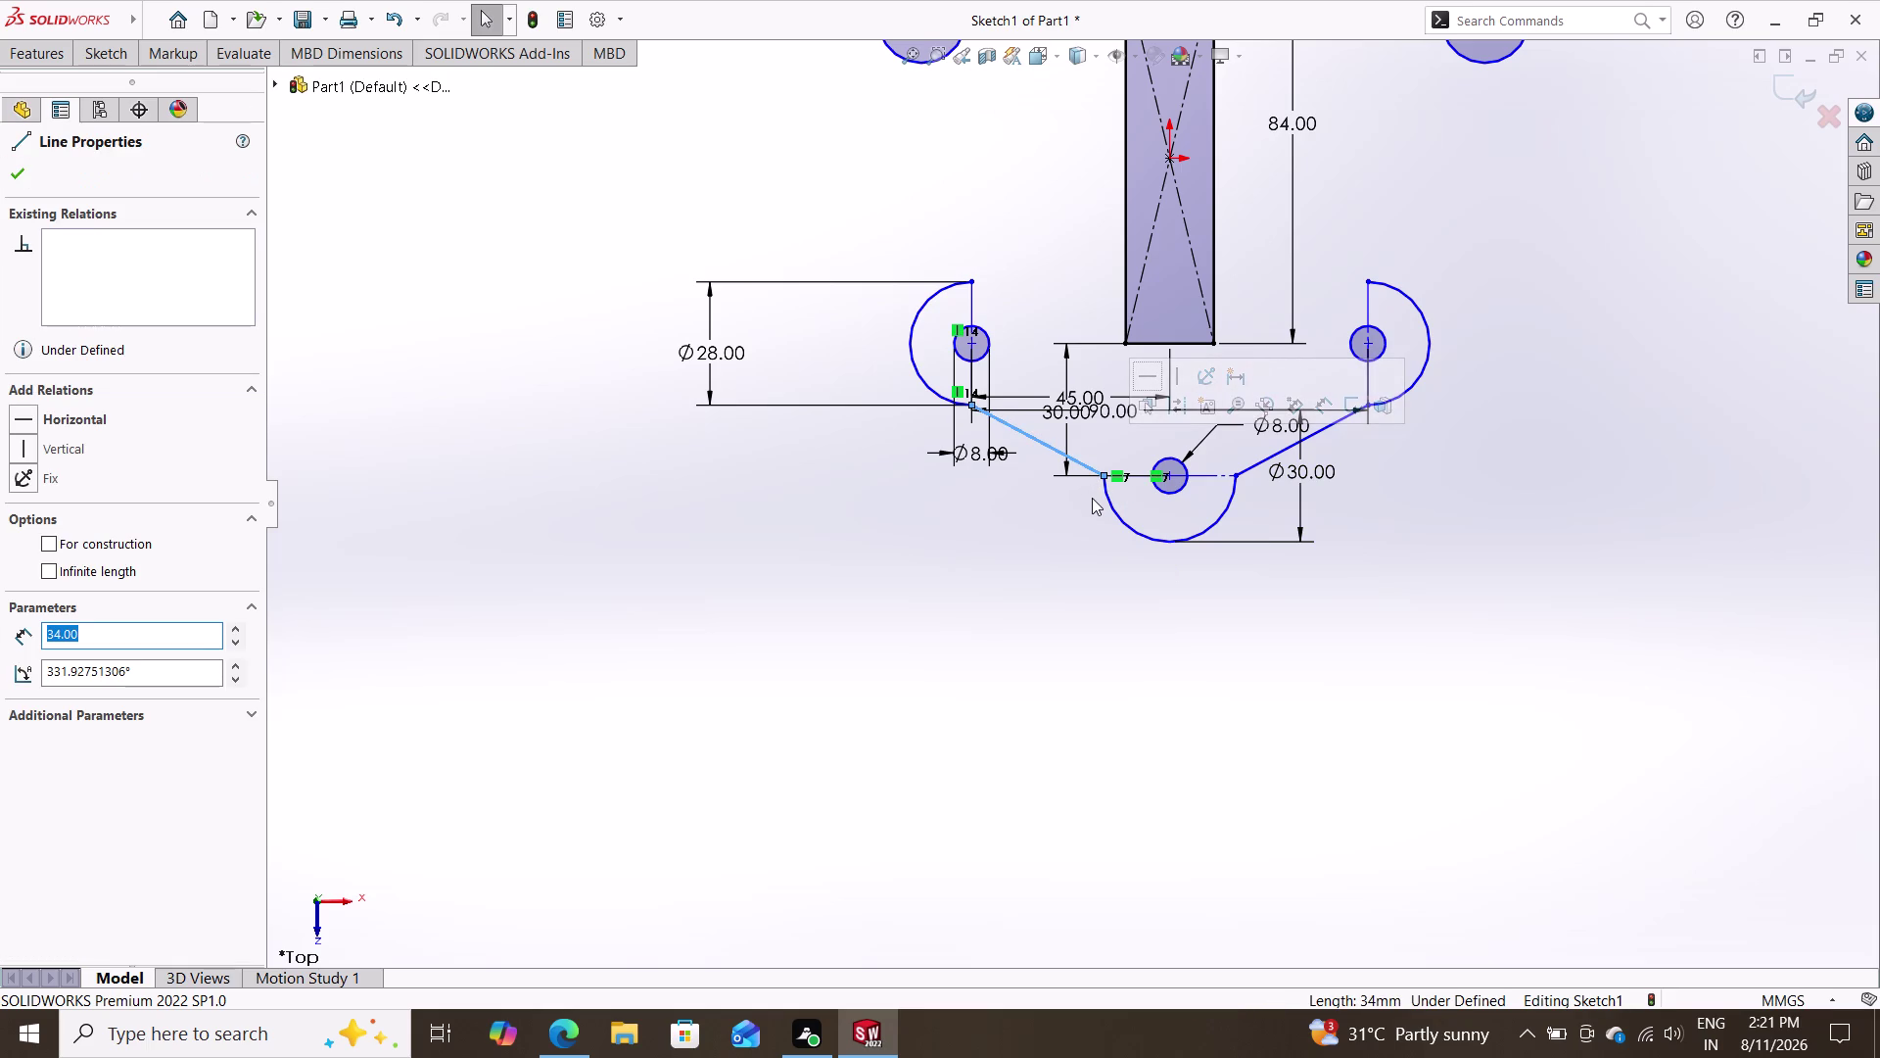
click(1113, 505)
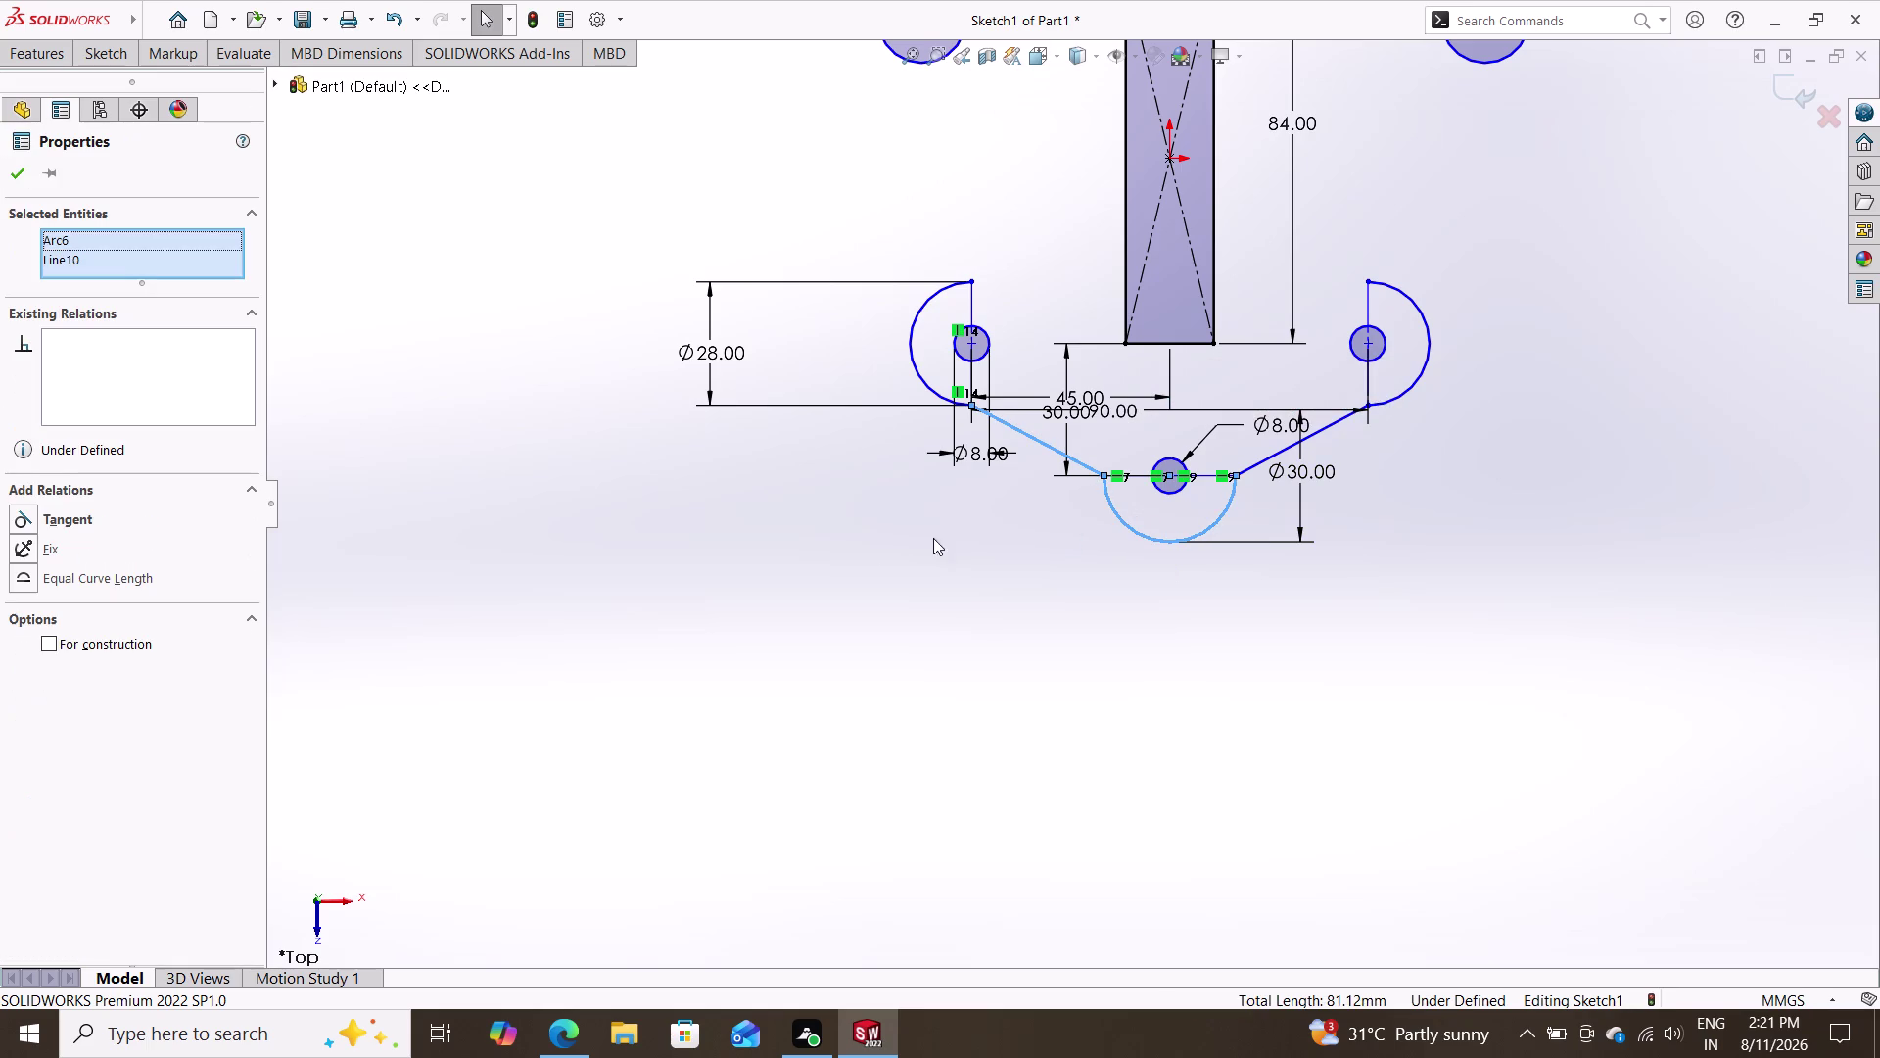
click(93, 521)
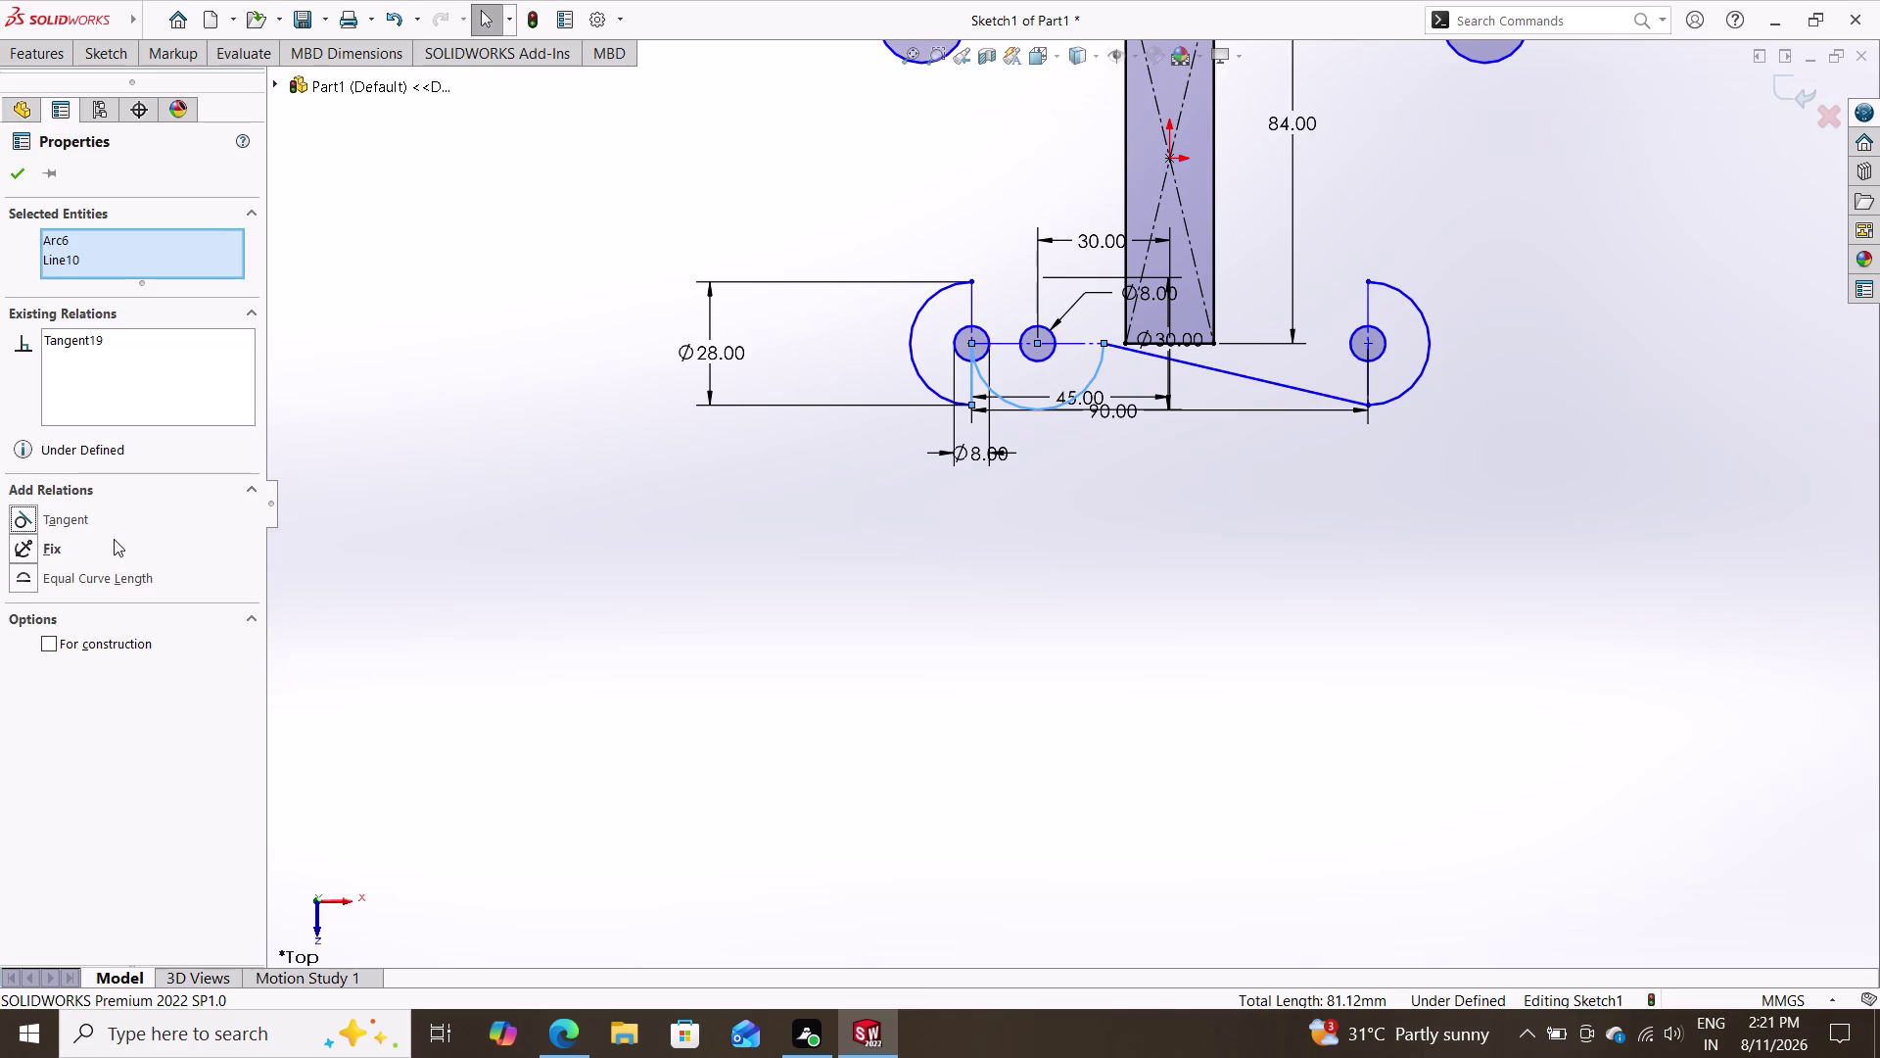
key(ctrl+z)
key(Escape)
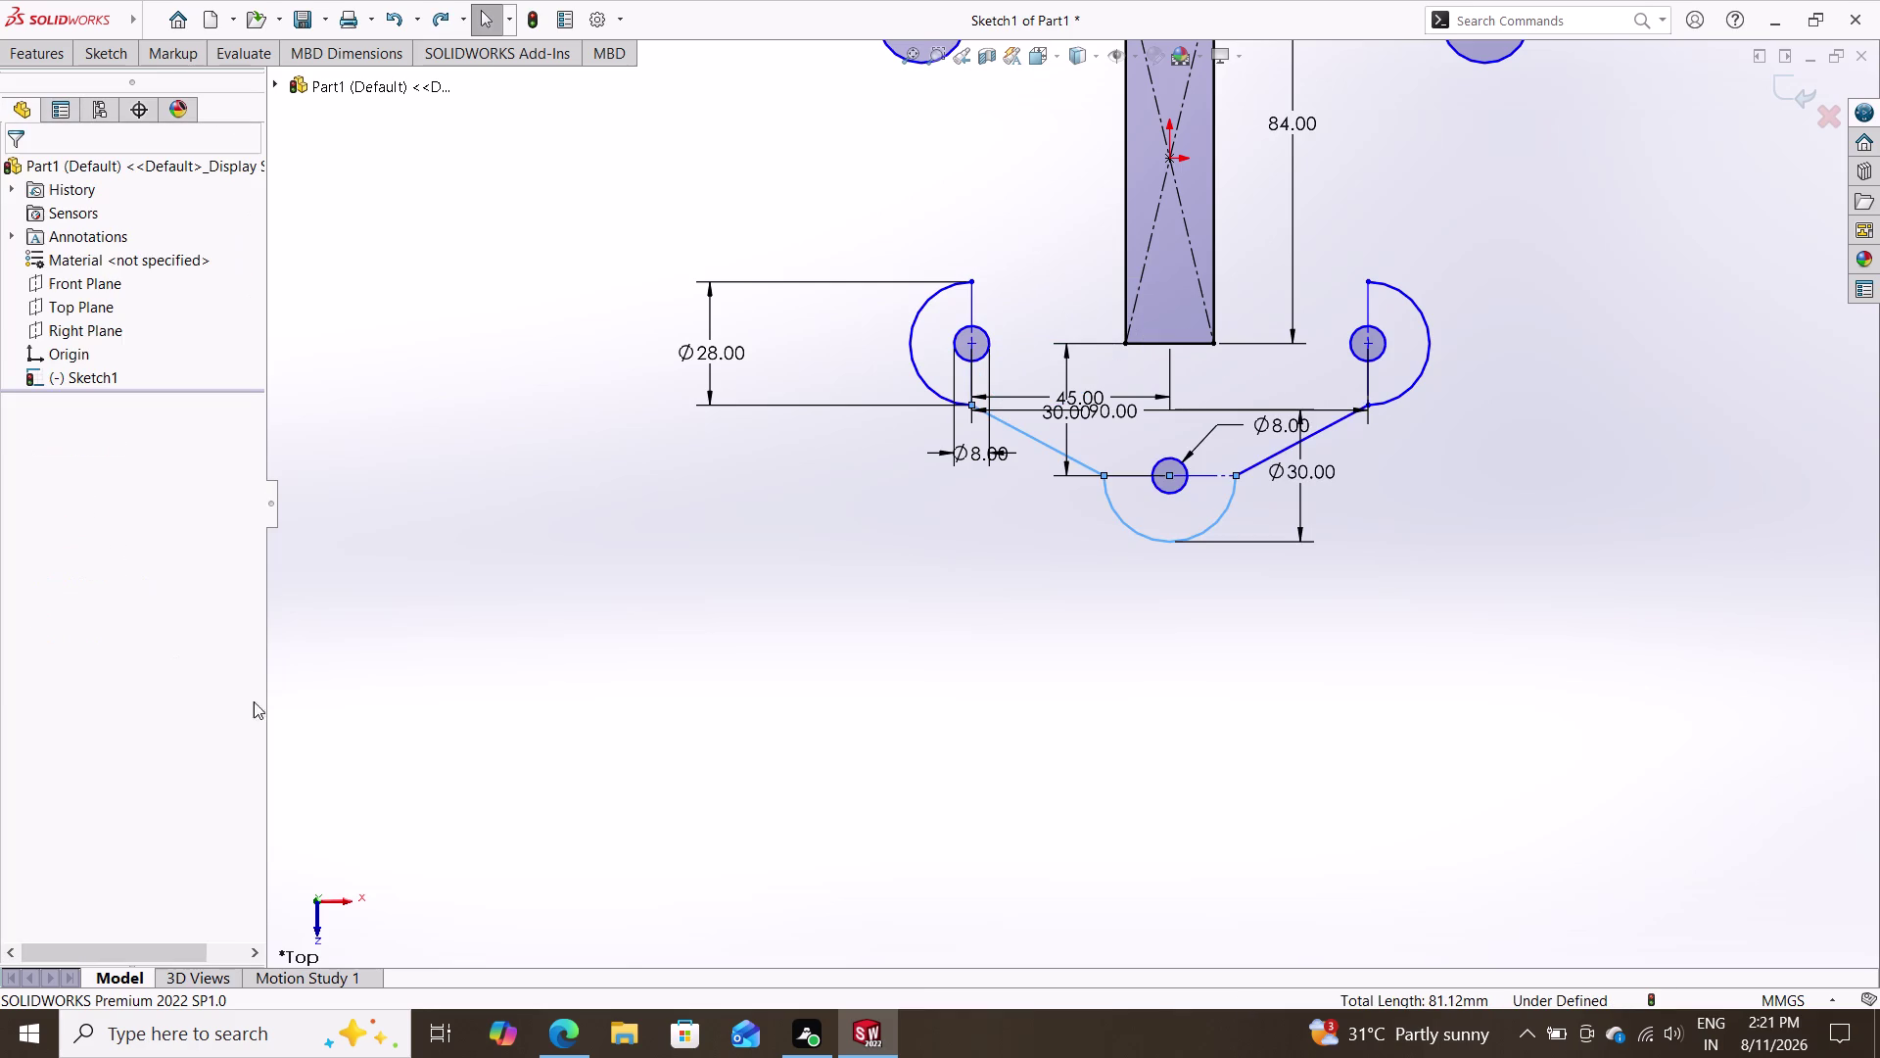
click(1046, 448)
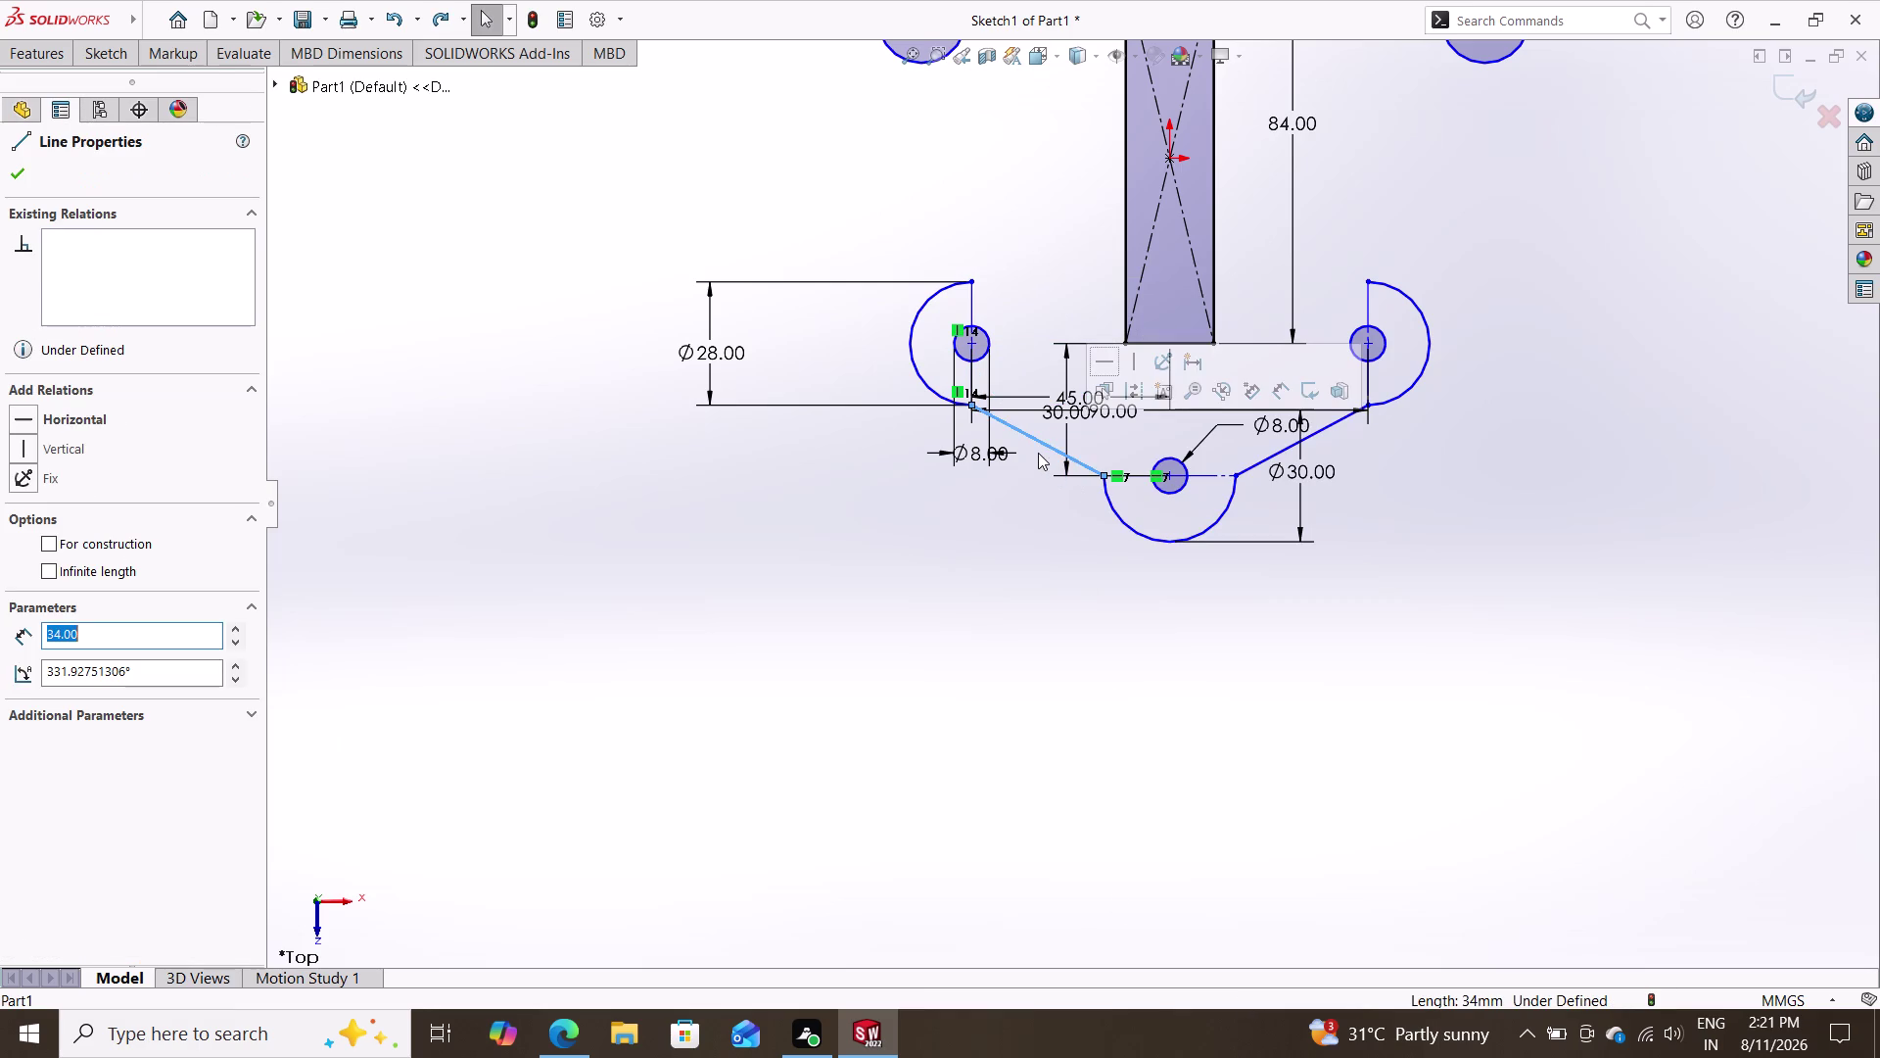
key(Delete)
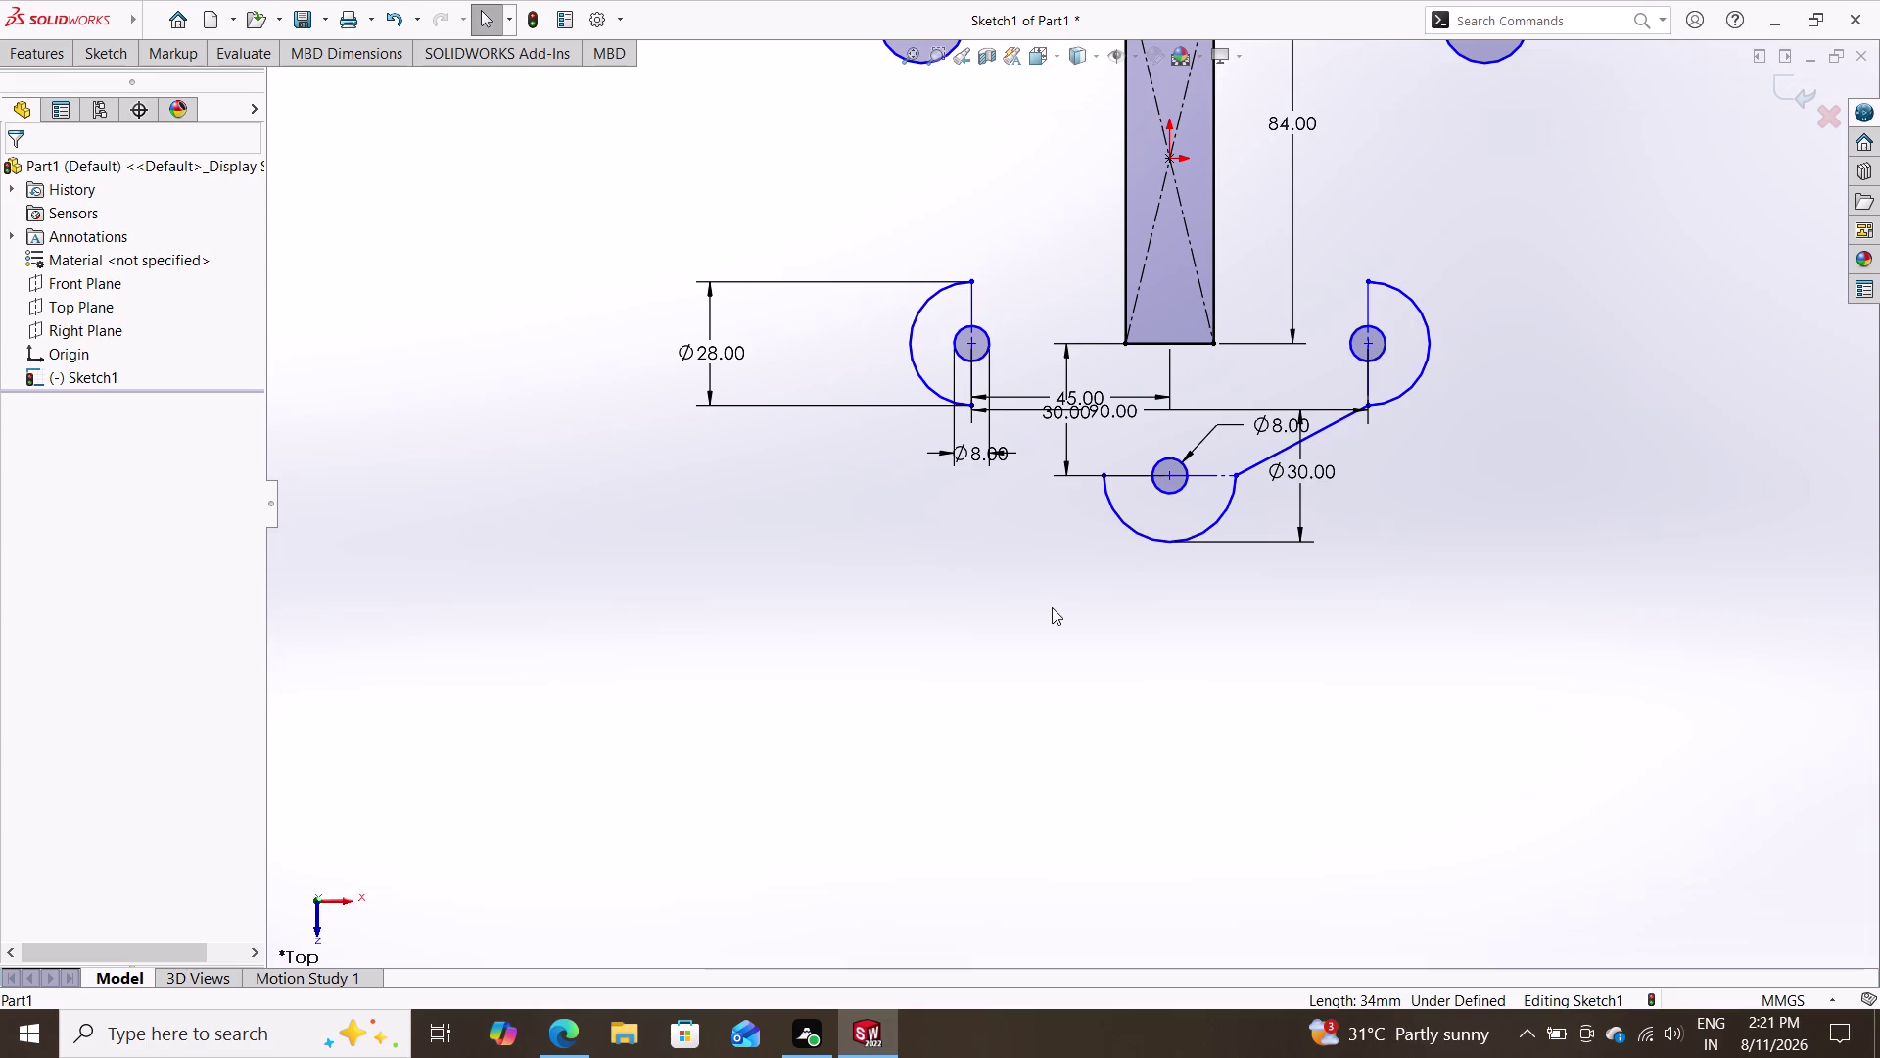
Sketch a free line from beside the left Ø28 arc down below the bottom Ø30 arc.
key(l)
key(Return)
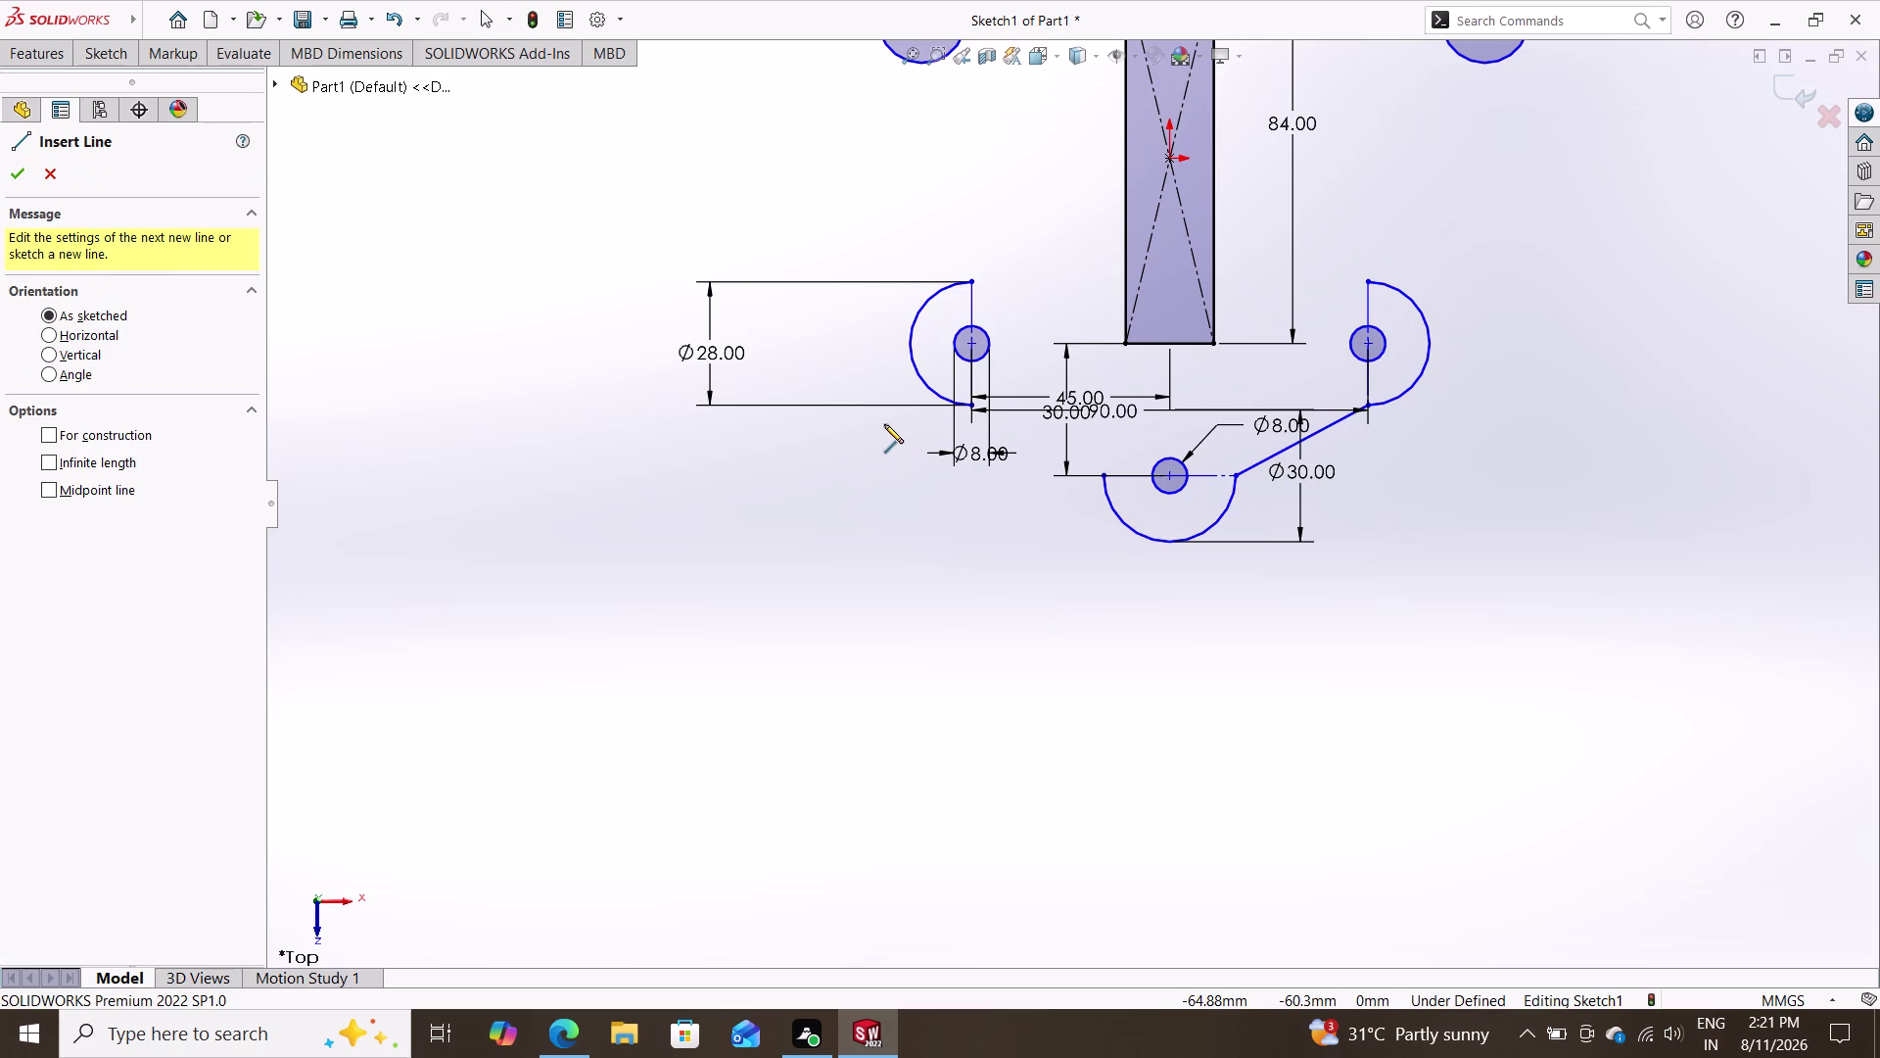
double_click(881, 434)
click(884, 462)
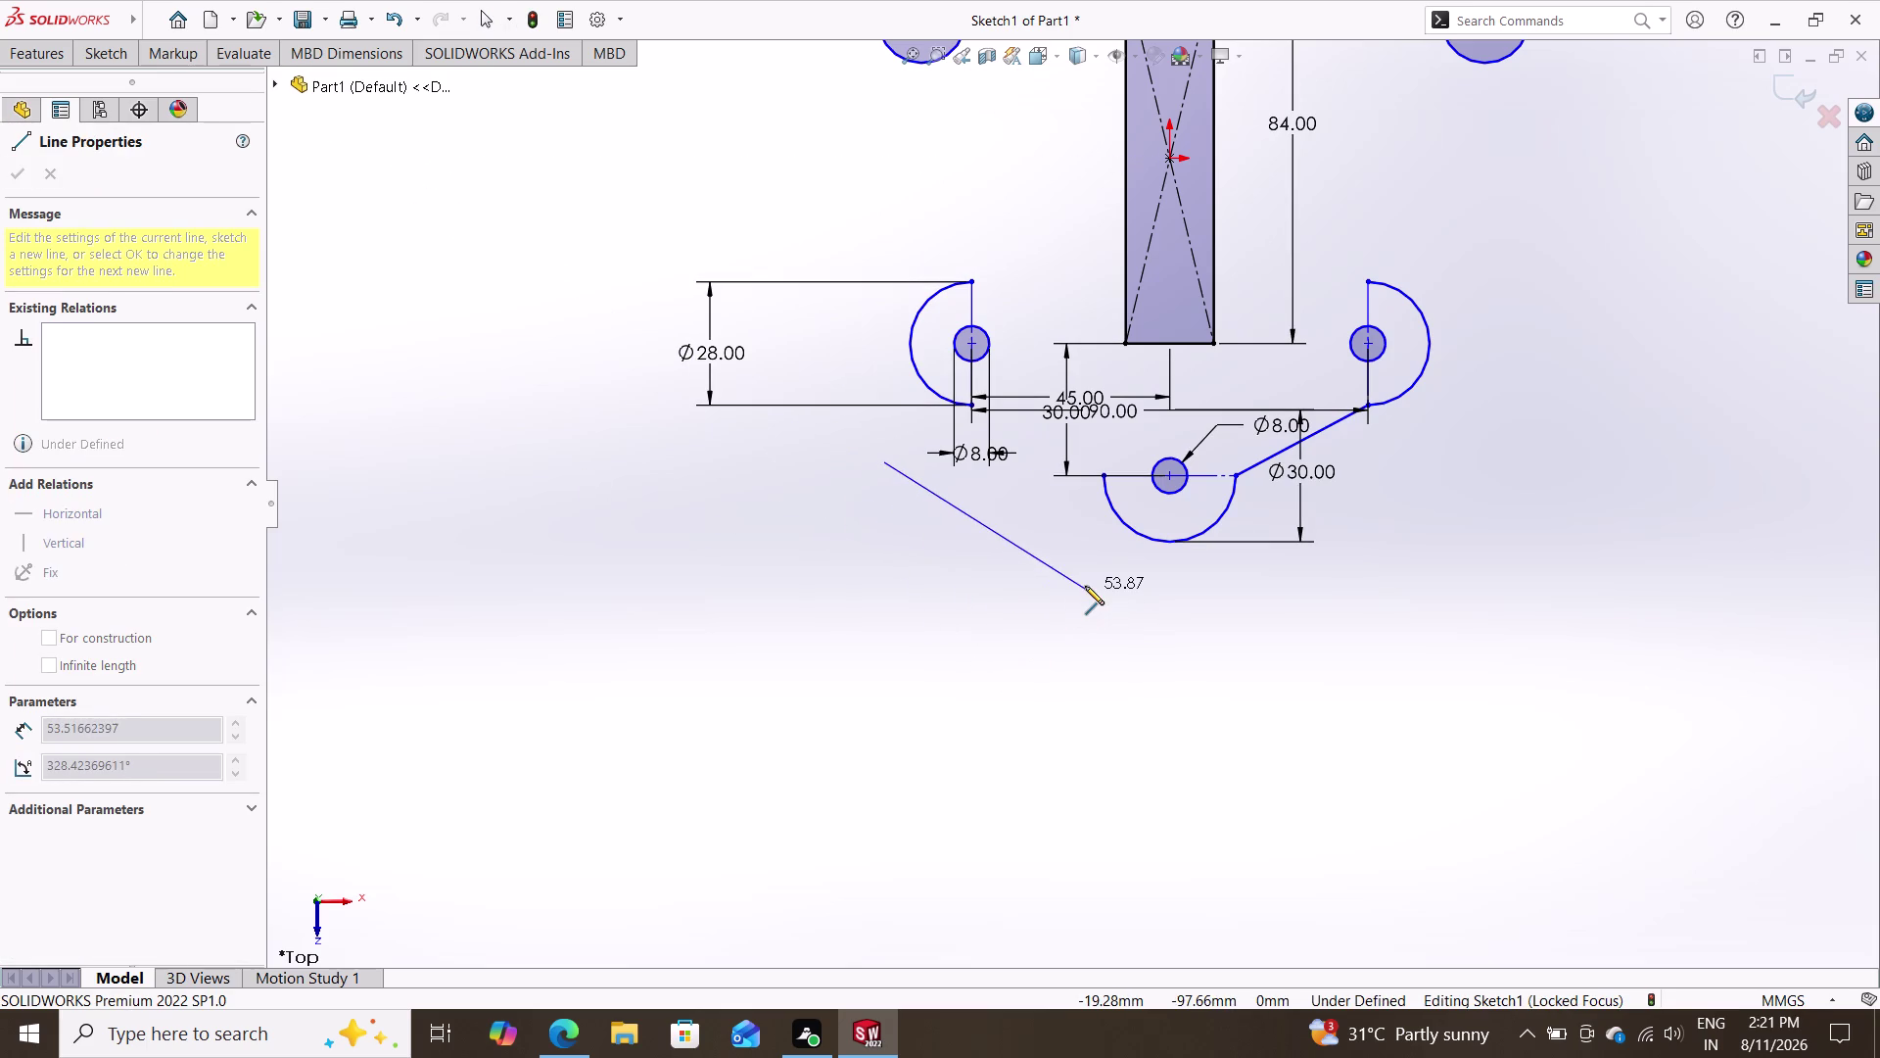
click(1081, 575)
key(Escape)
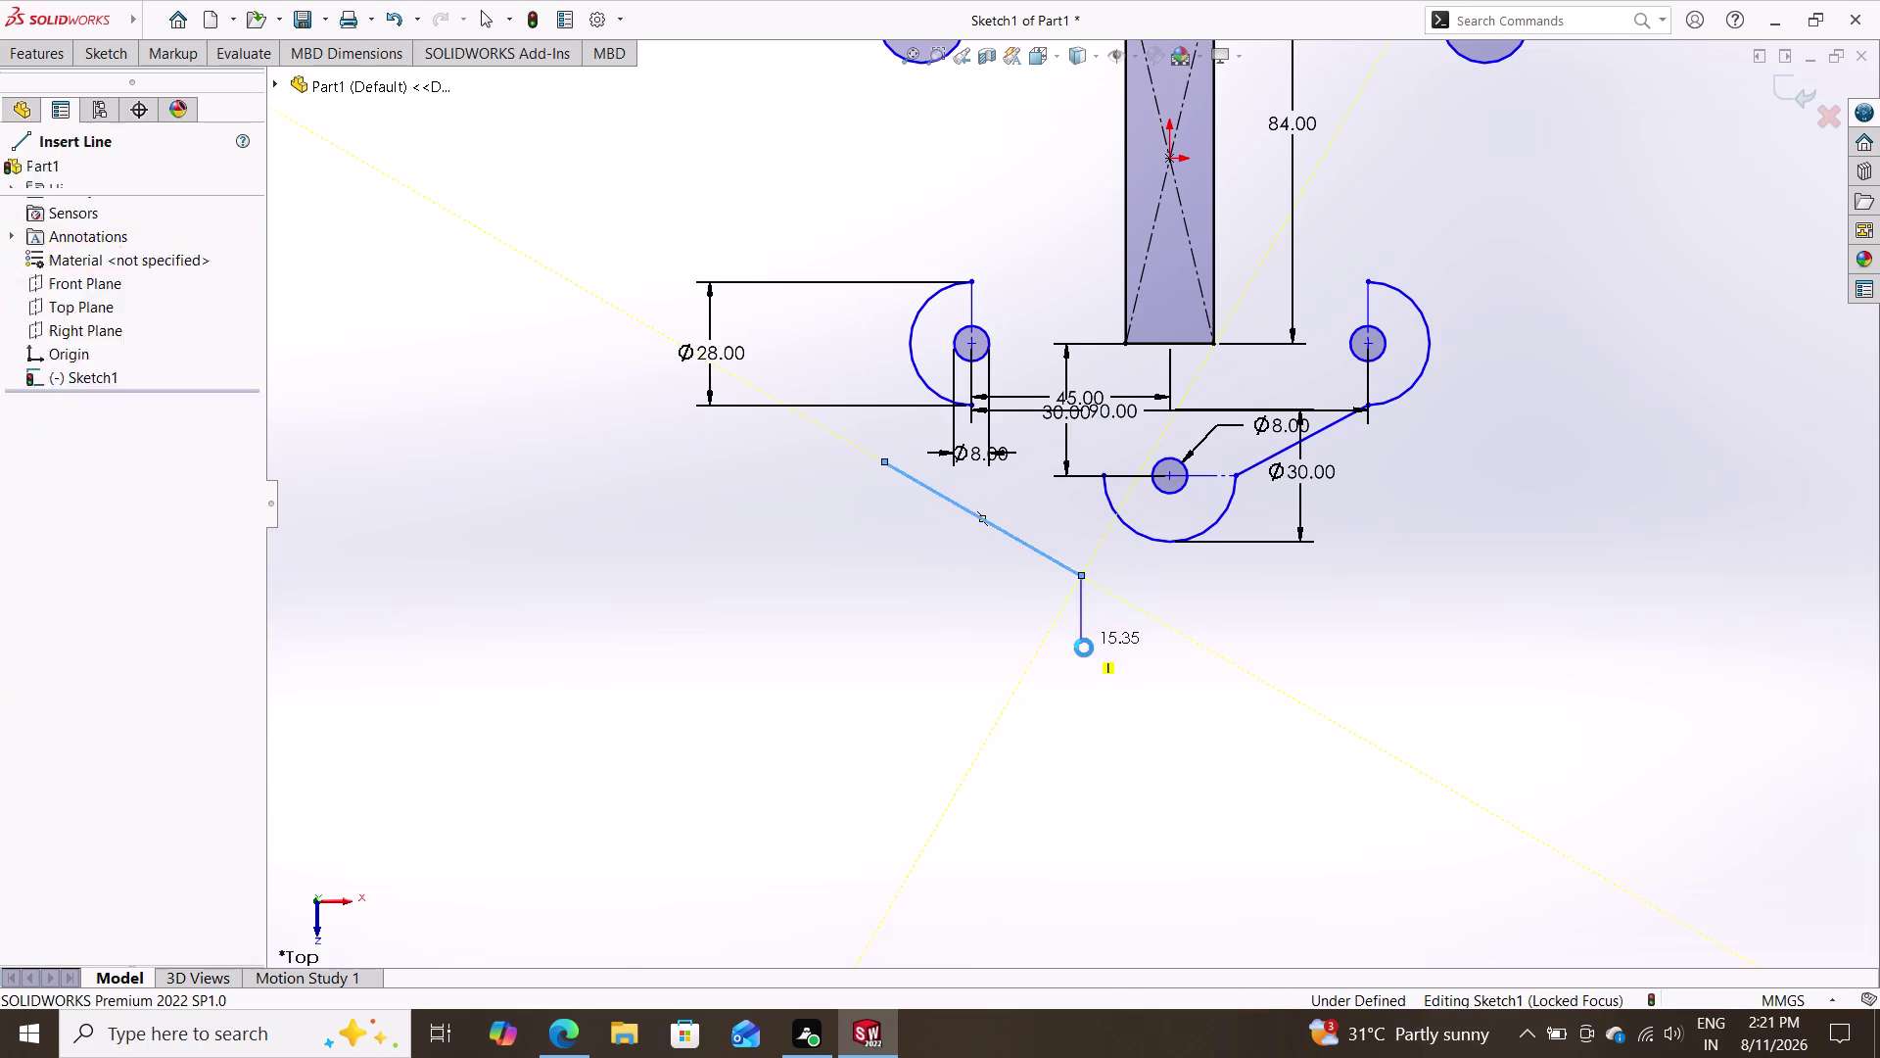
Delete the right connecting line and make the new line tangent to the left Ø28 arc.
click(1246, 466)
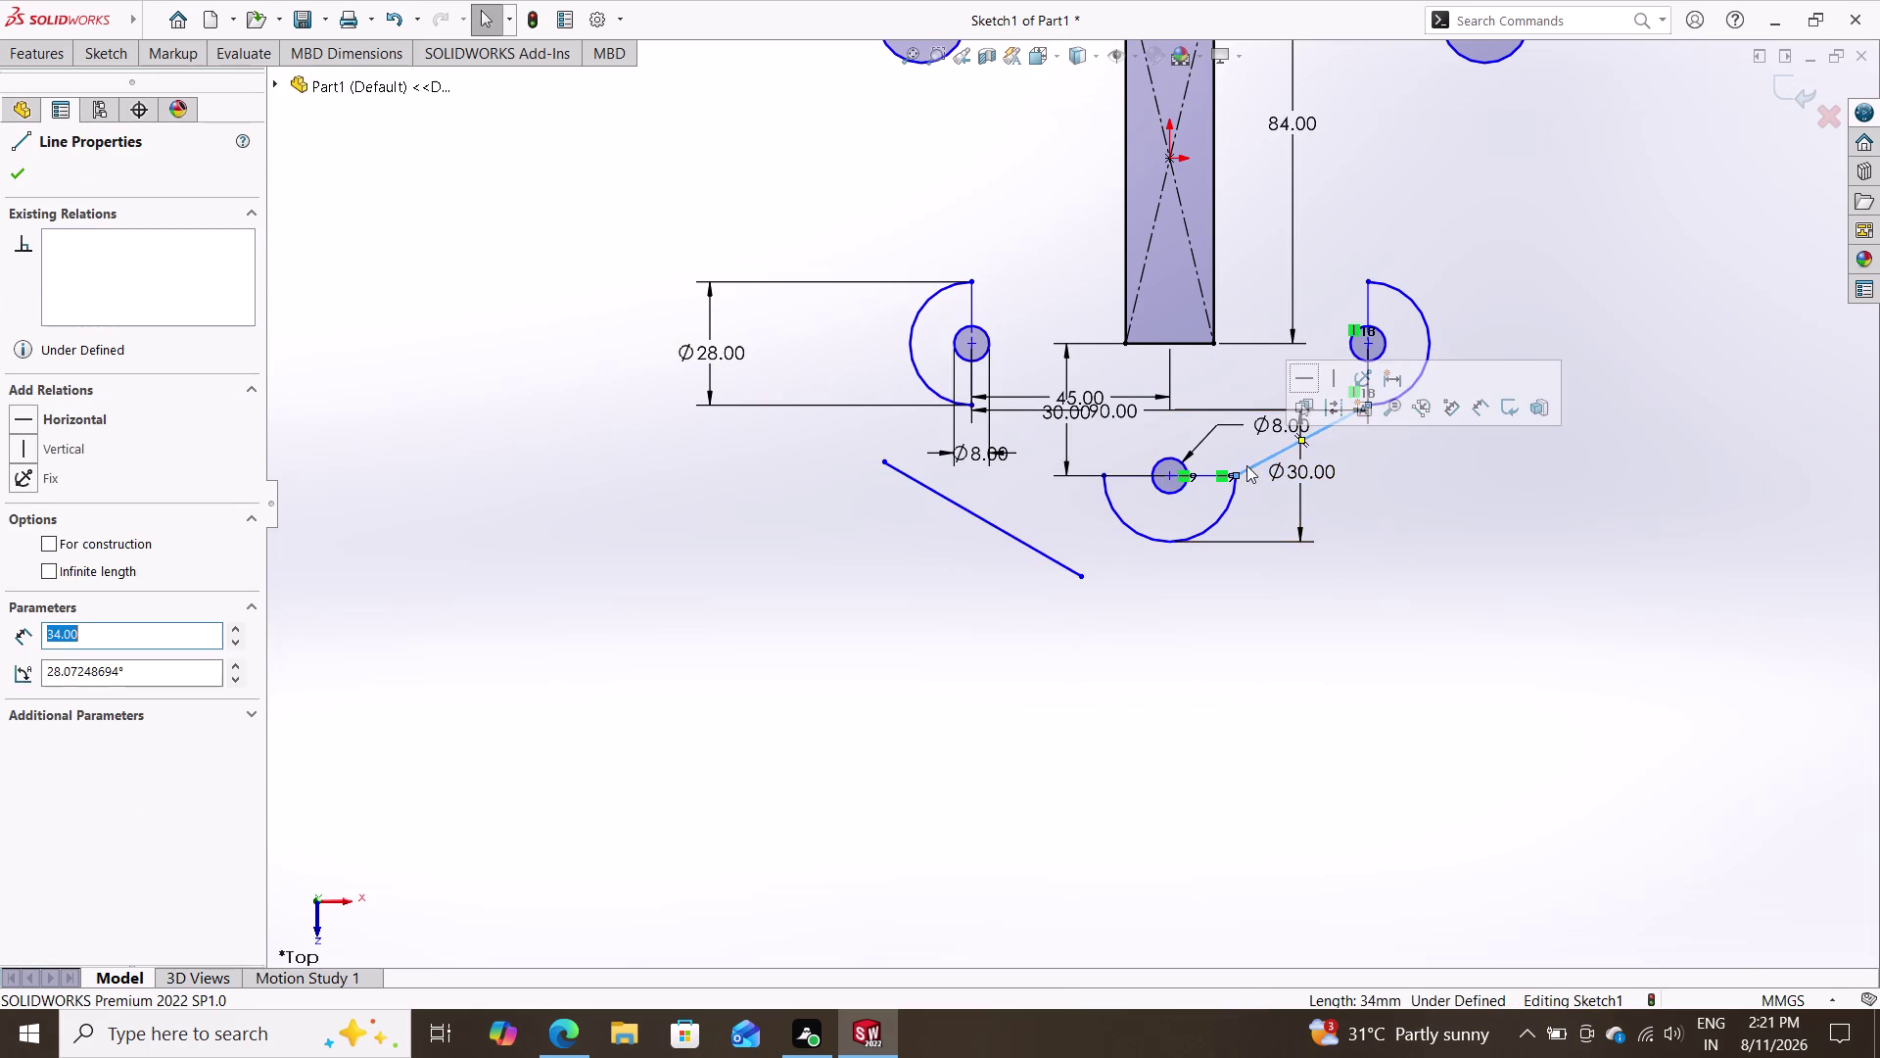
key(Delete)
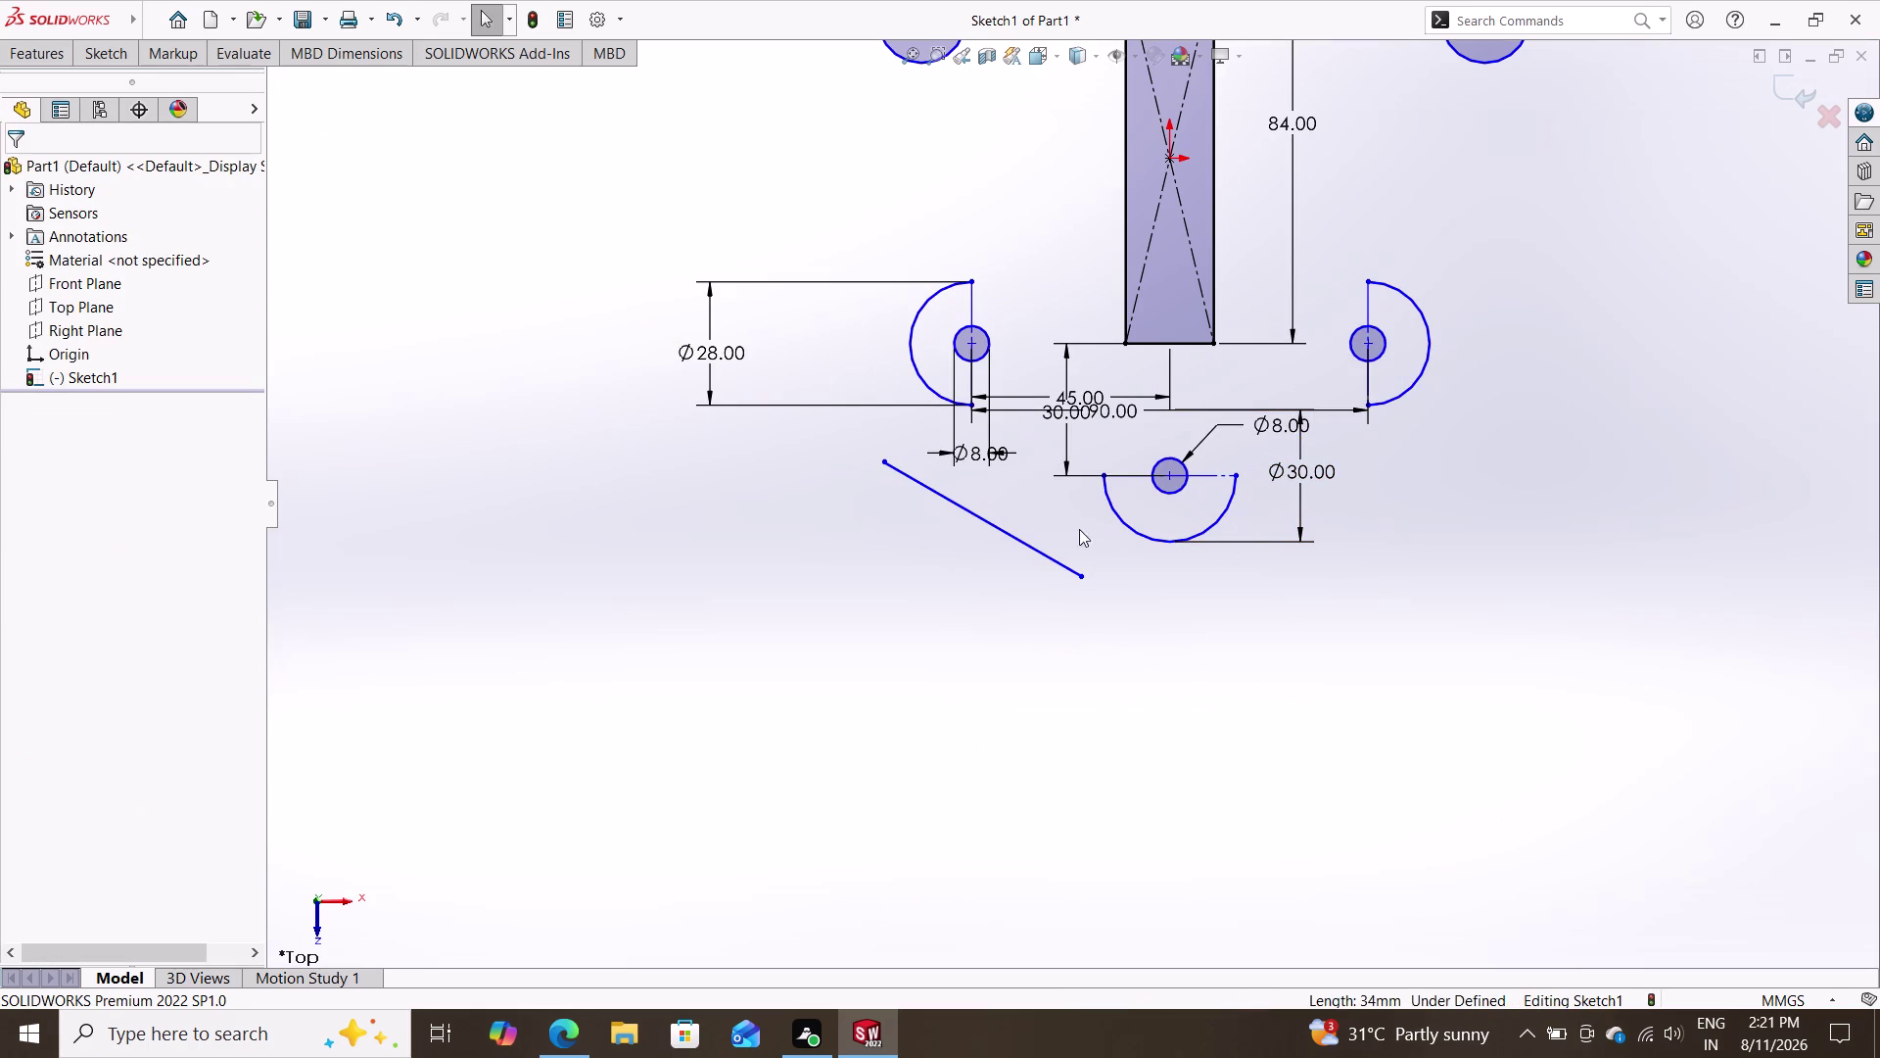
click(908, 475)
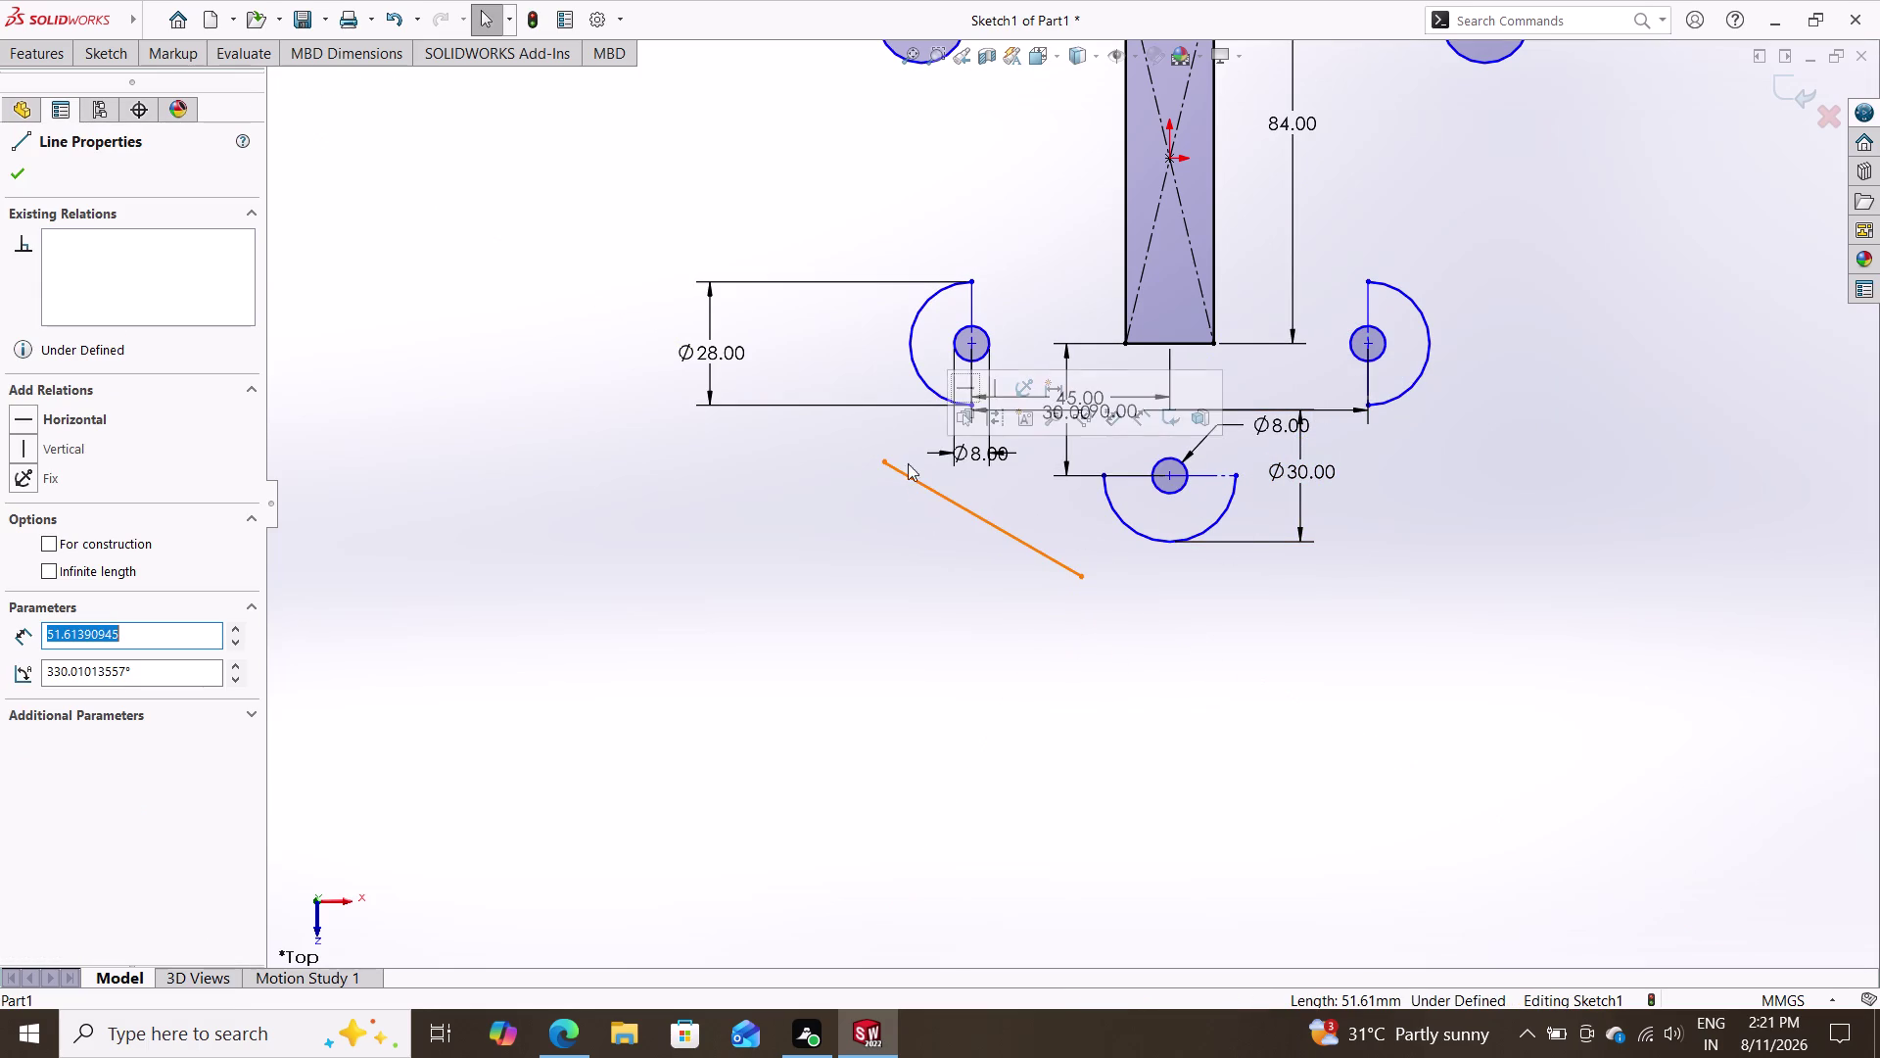
click(956, 404)
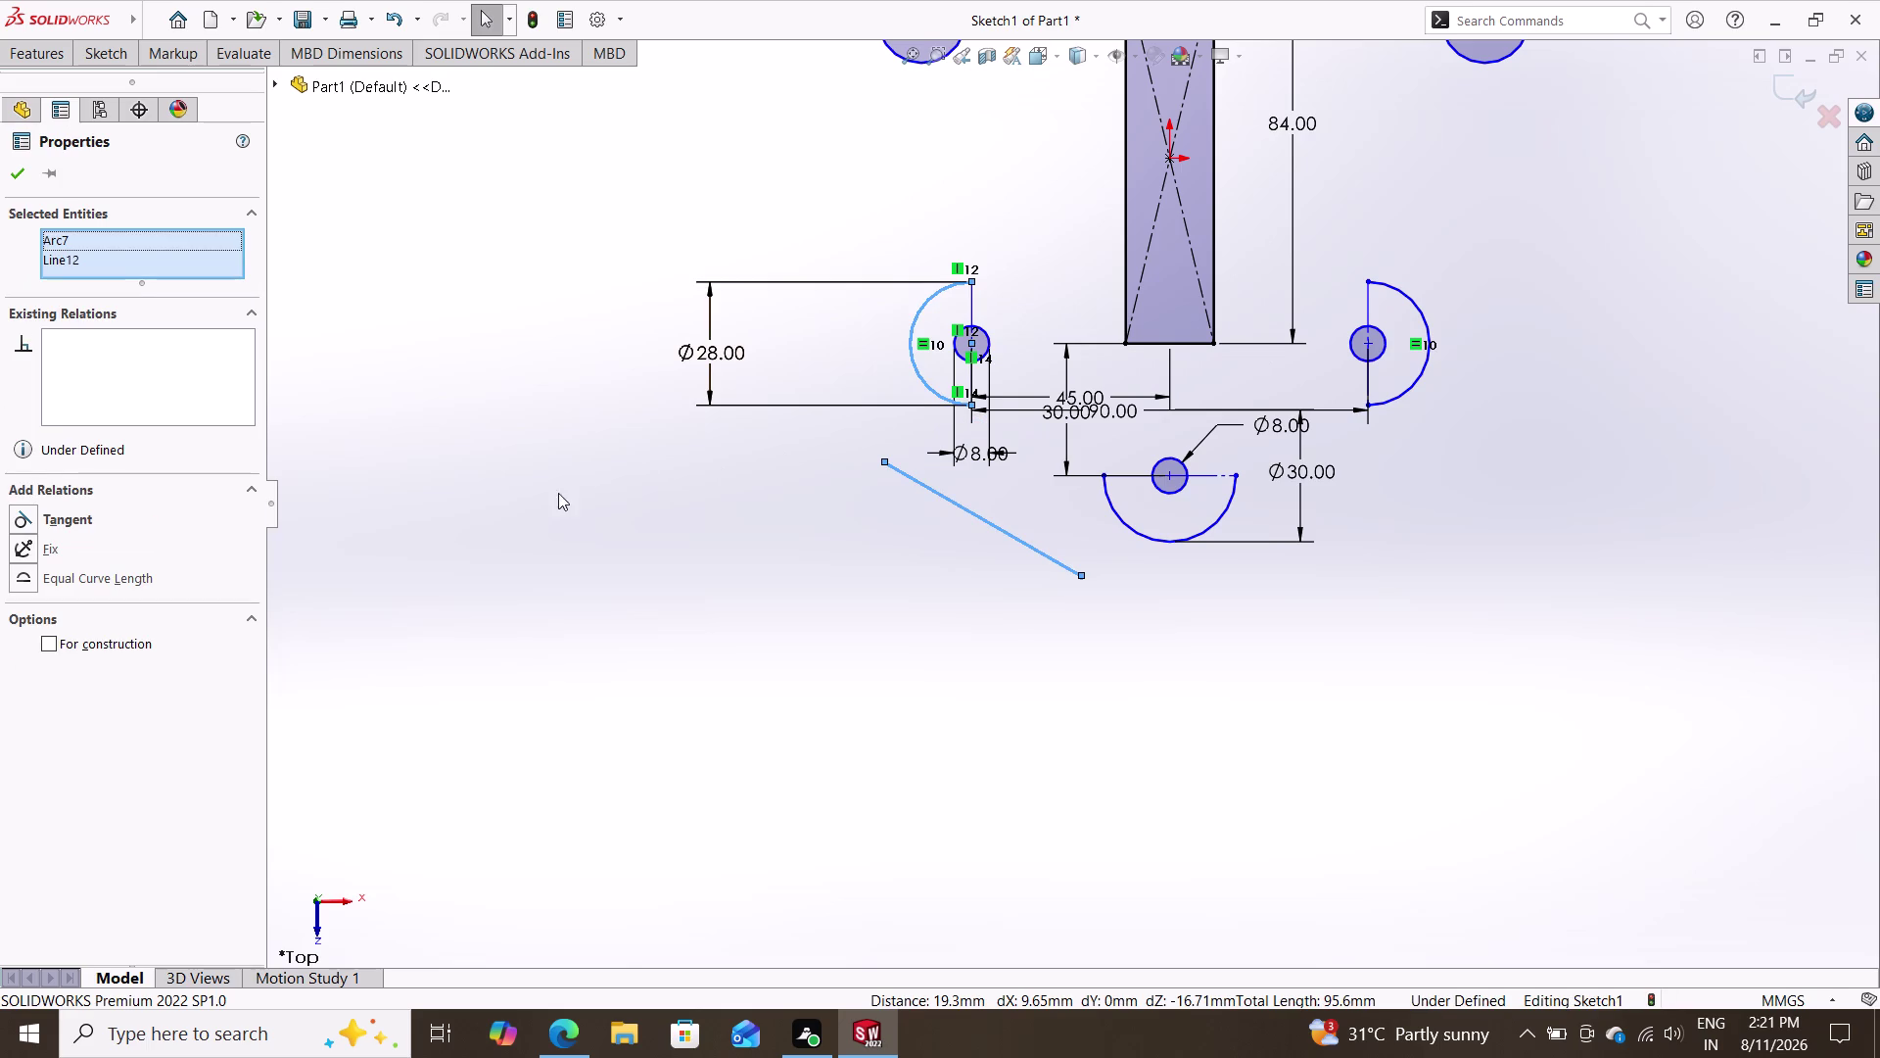
click(105, 519)
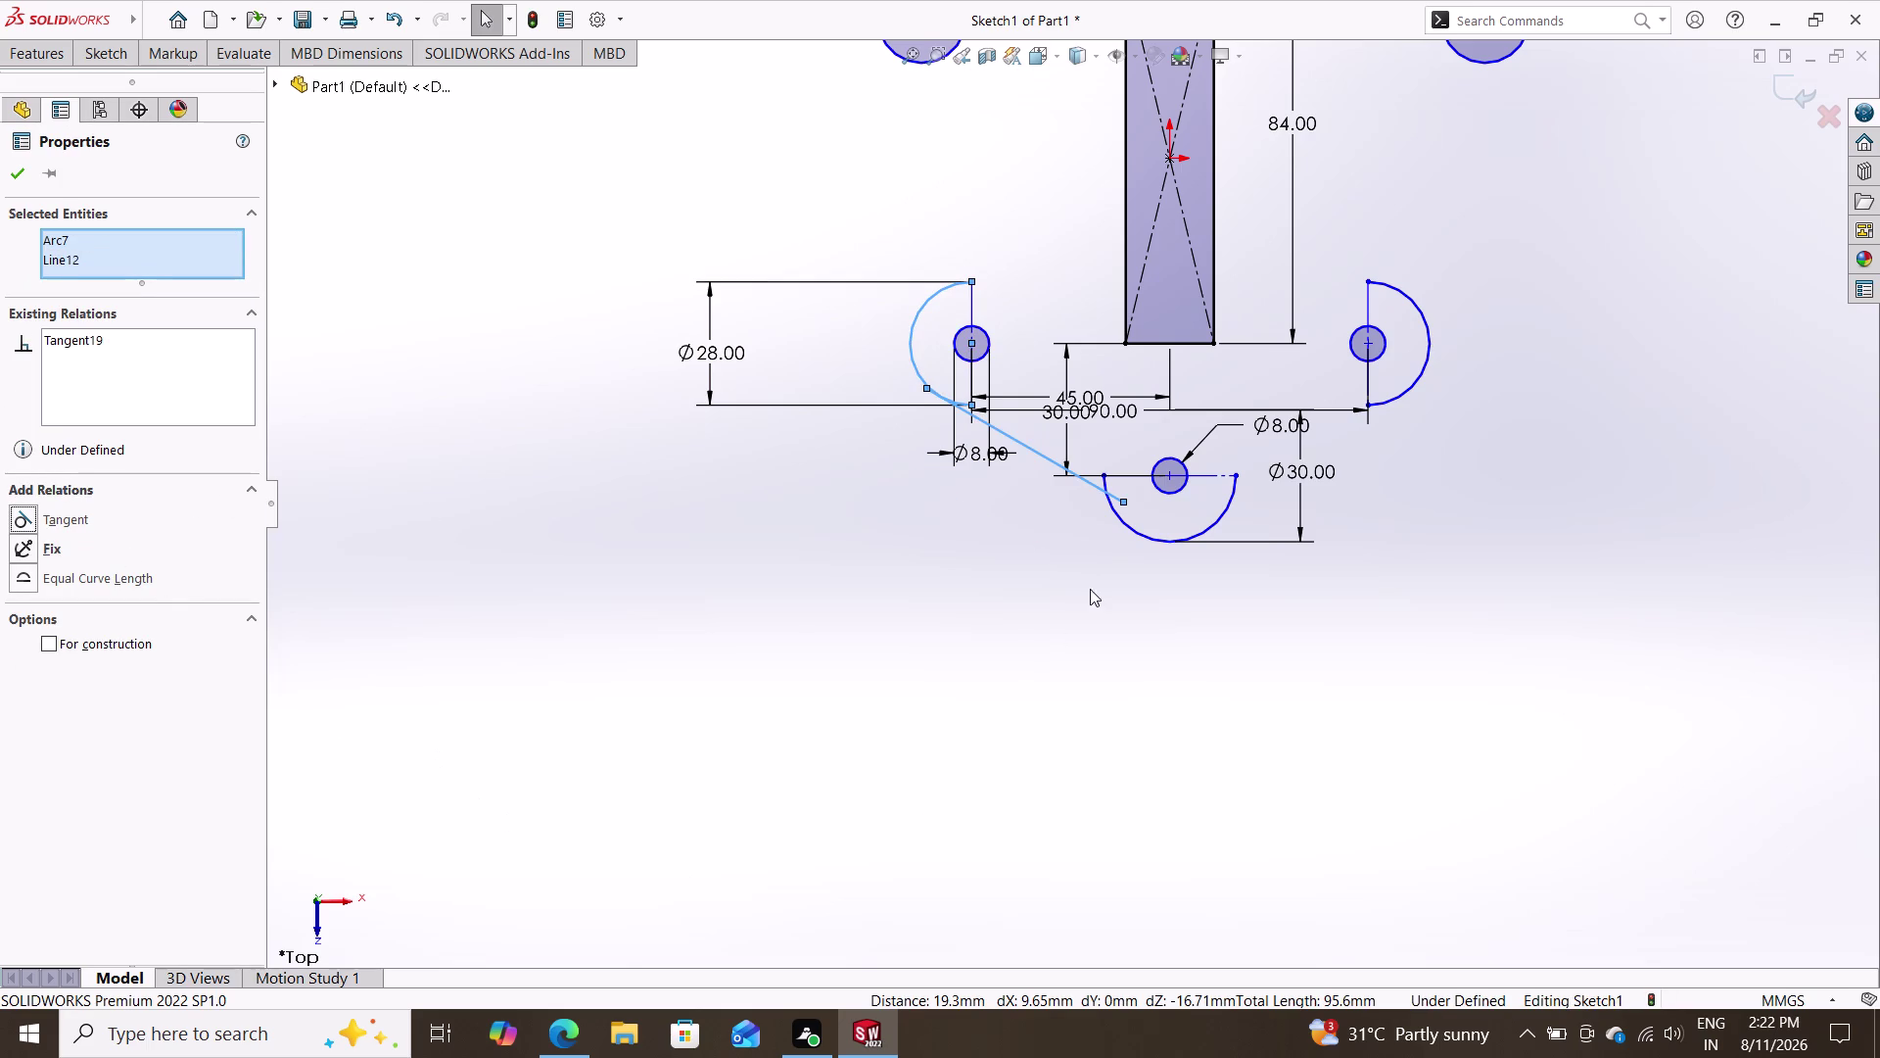
click(1128, 524)
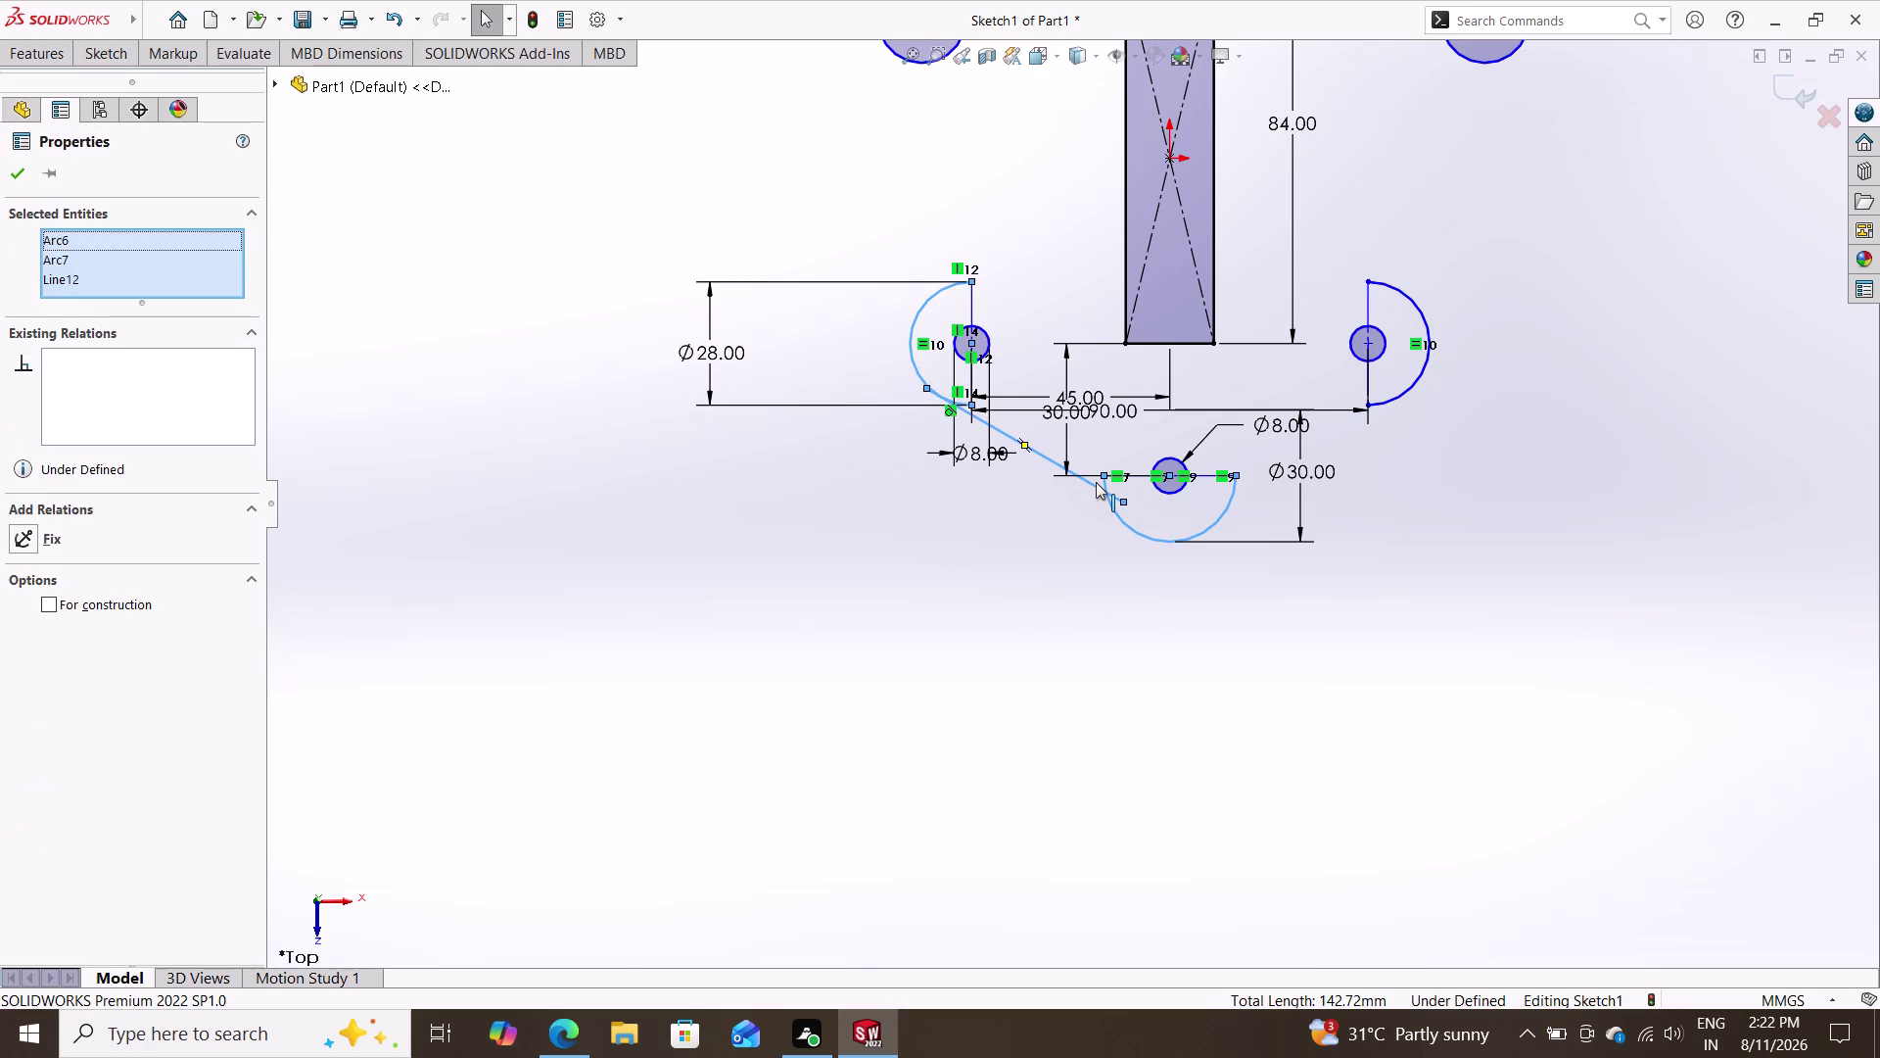
click(1096, 481)
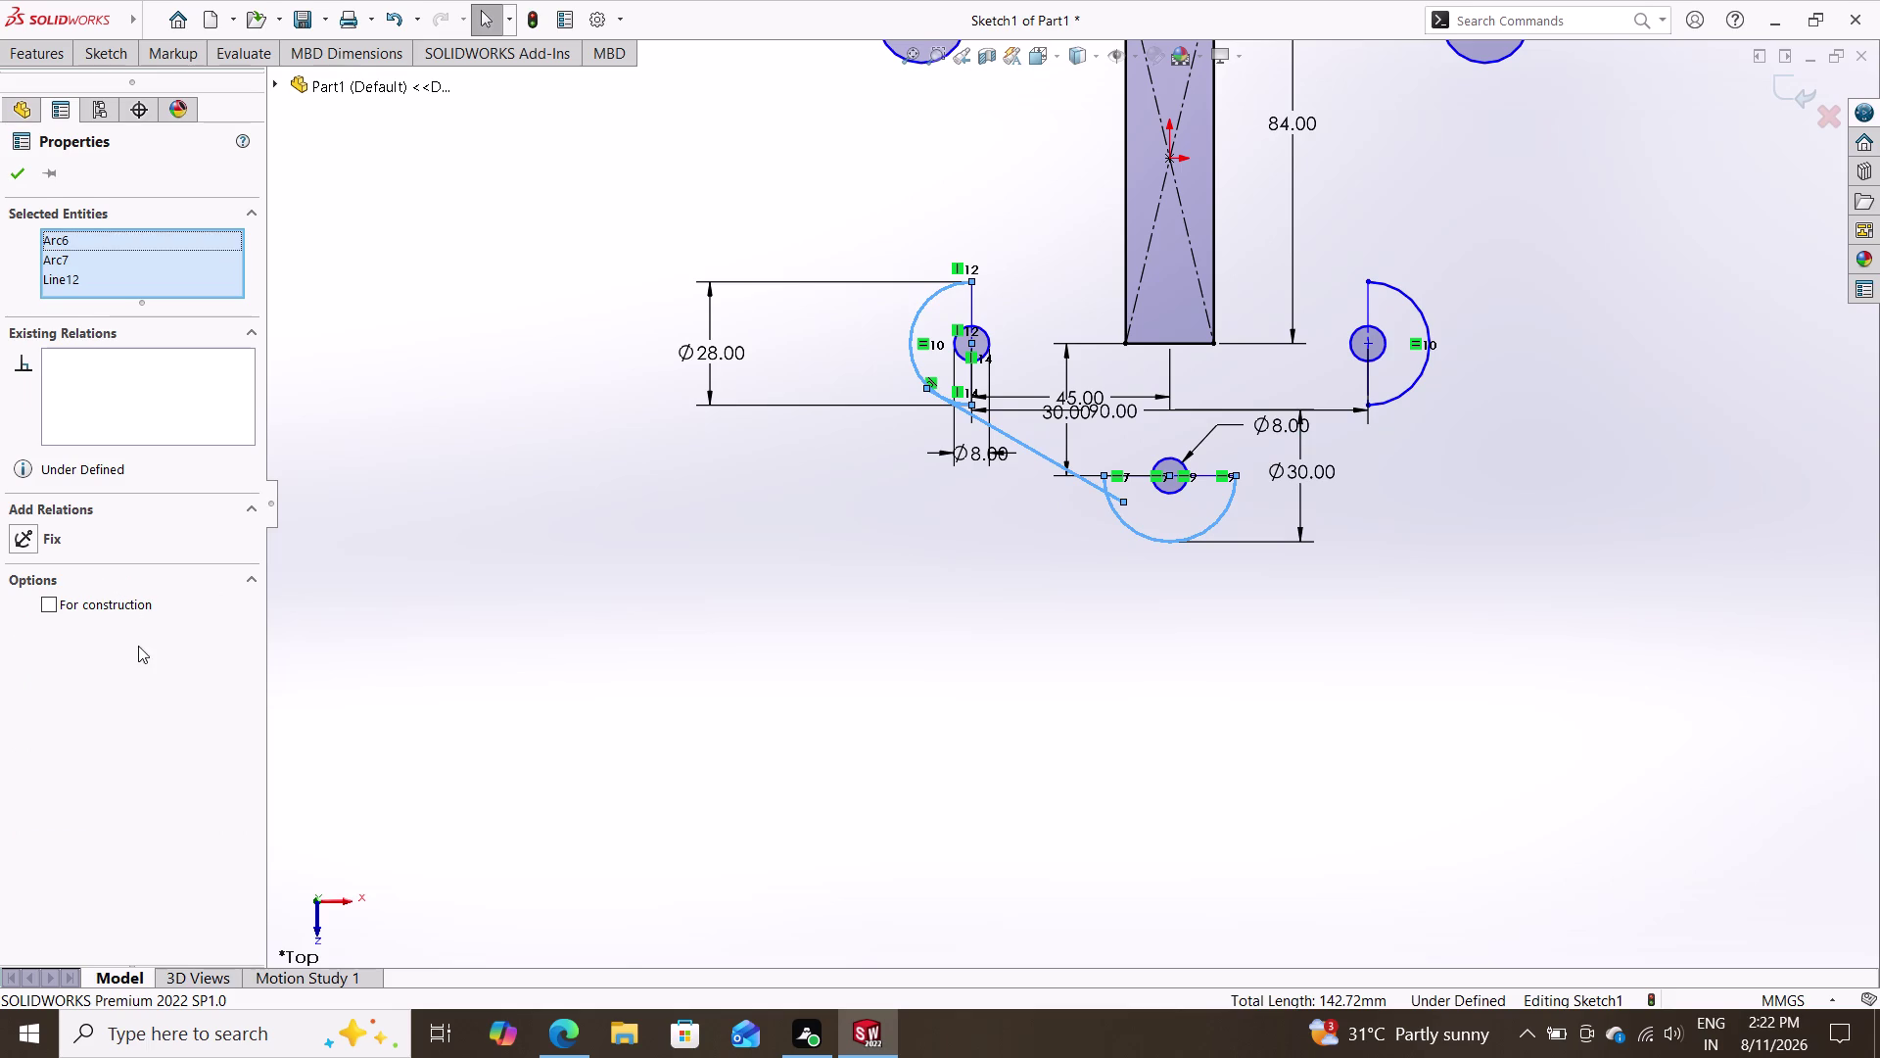
key(Escape)
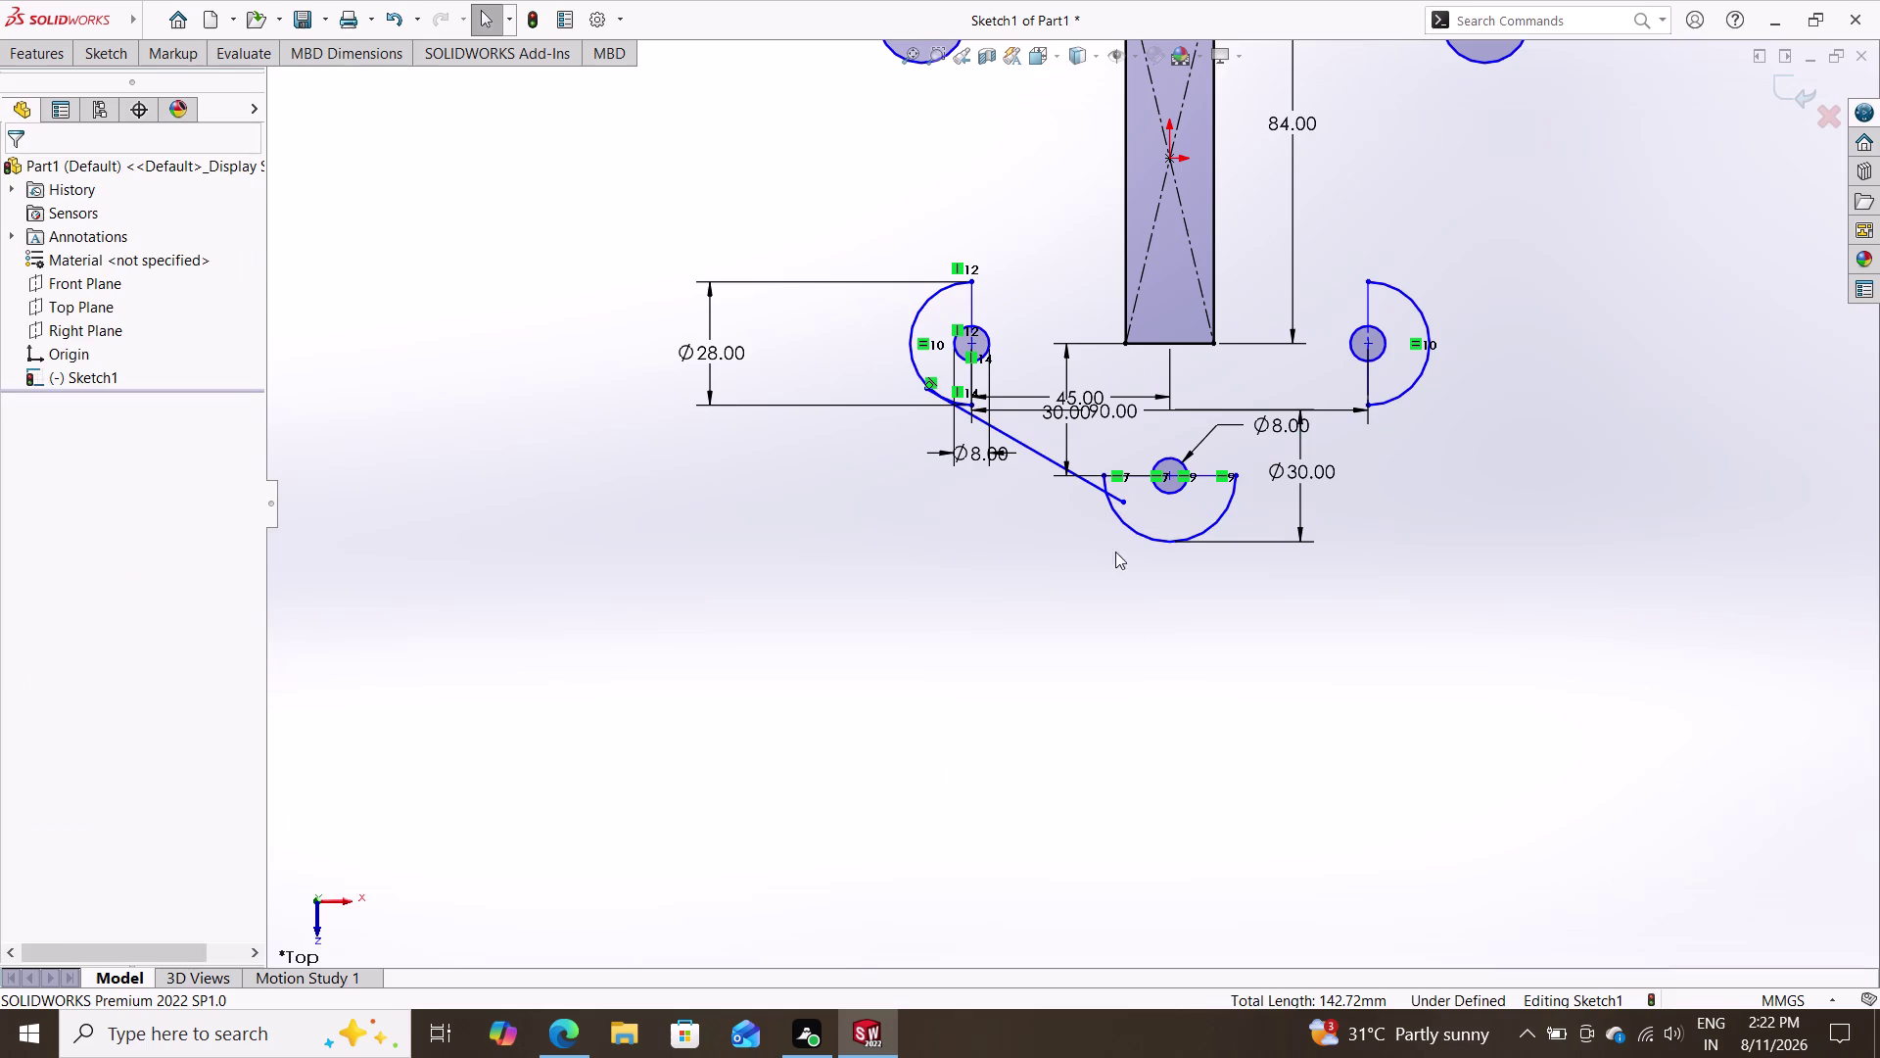
click(1128, 529)
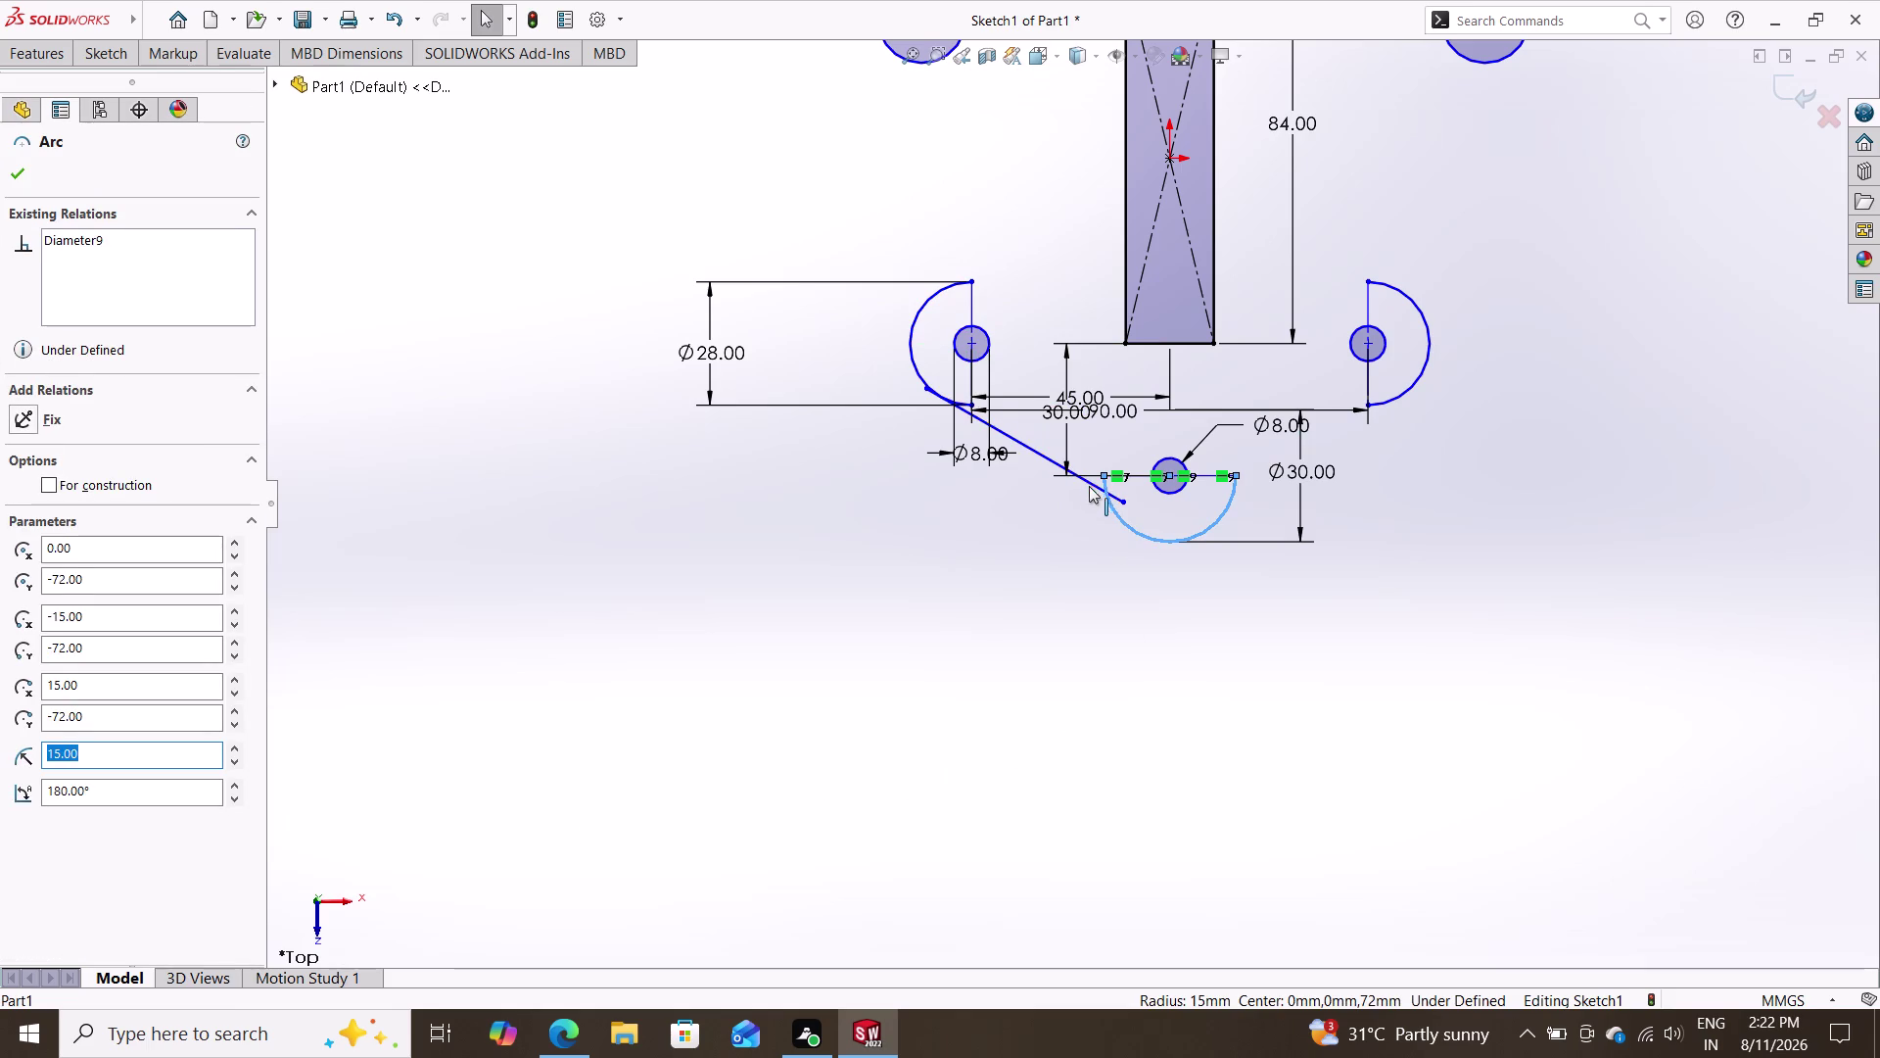
click(1091, 484)
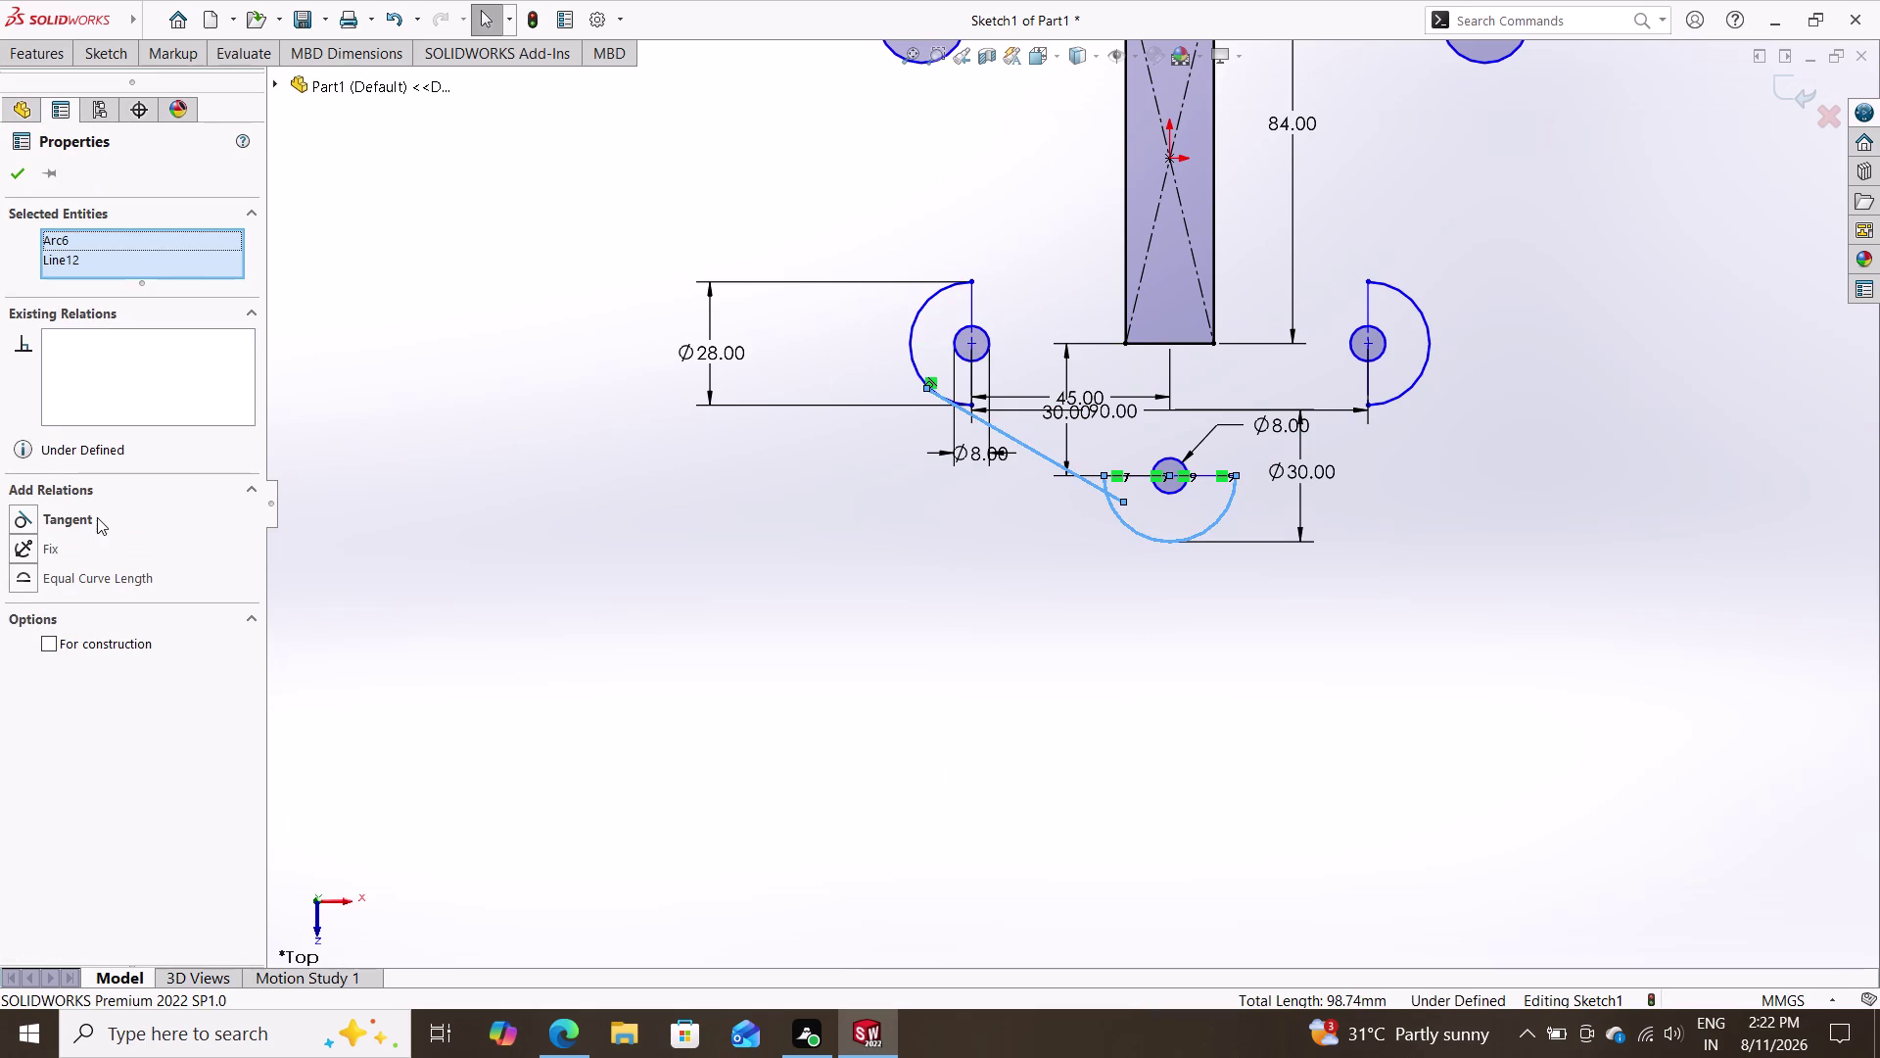
click(97, 517)
key(Escape)
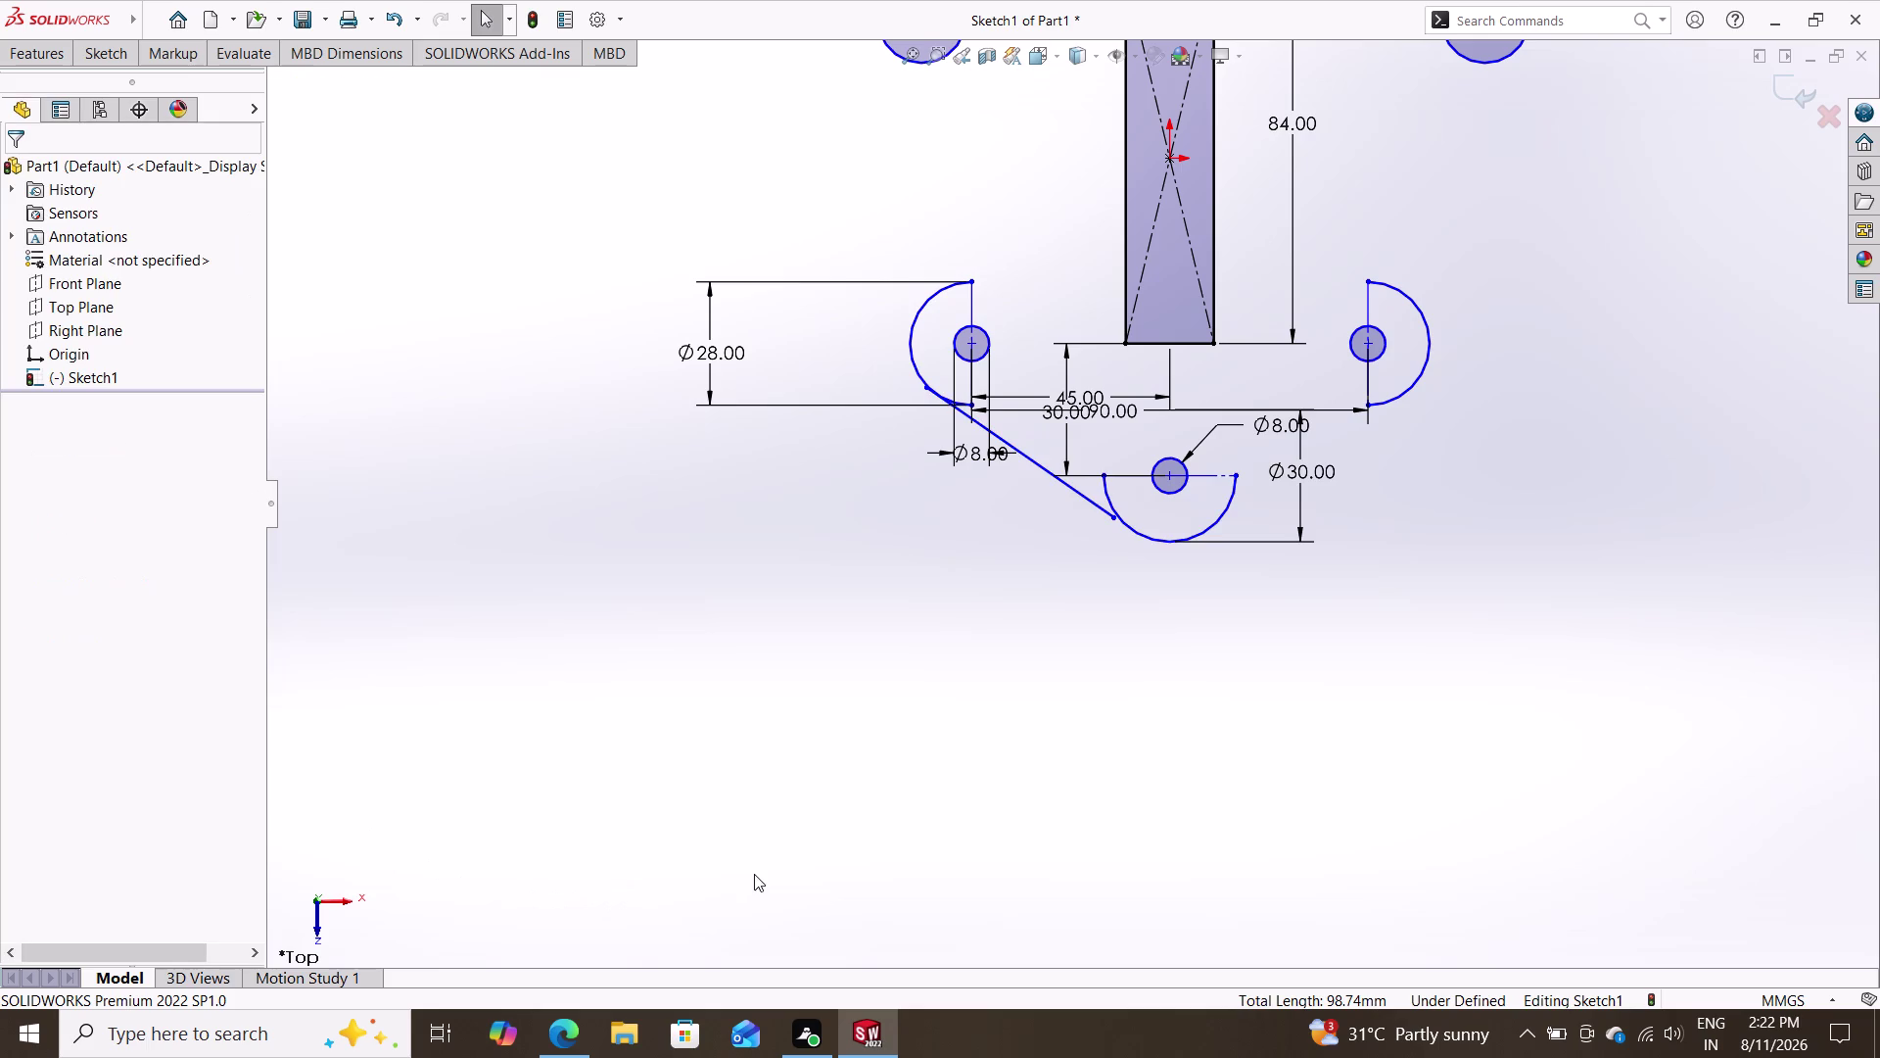
Drag the slanted line's lower endpoint to extend it past the bottom Ø30 arc.
scroll(up, 3)
scroll(down, 3)
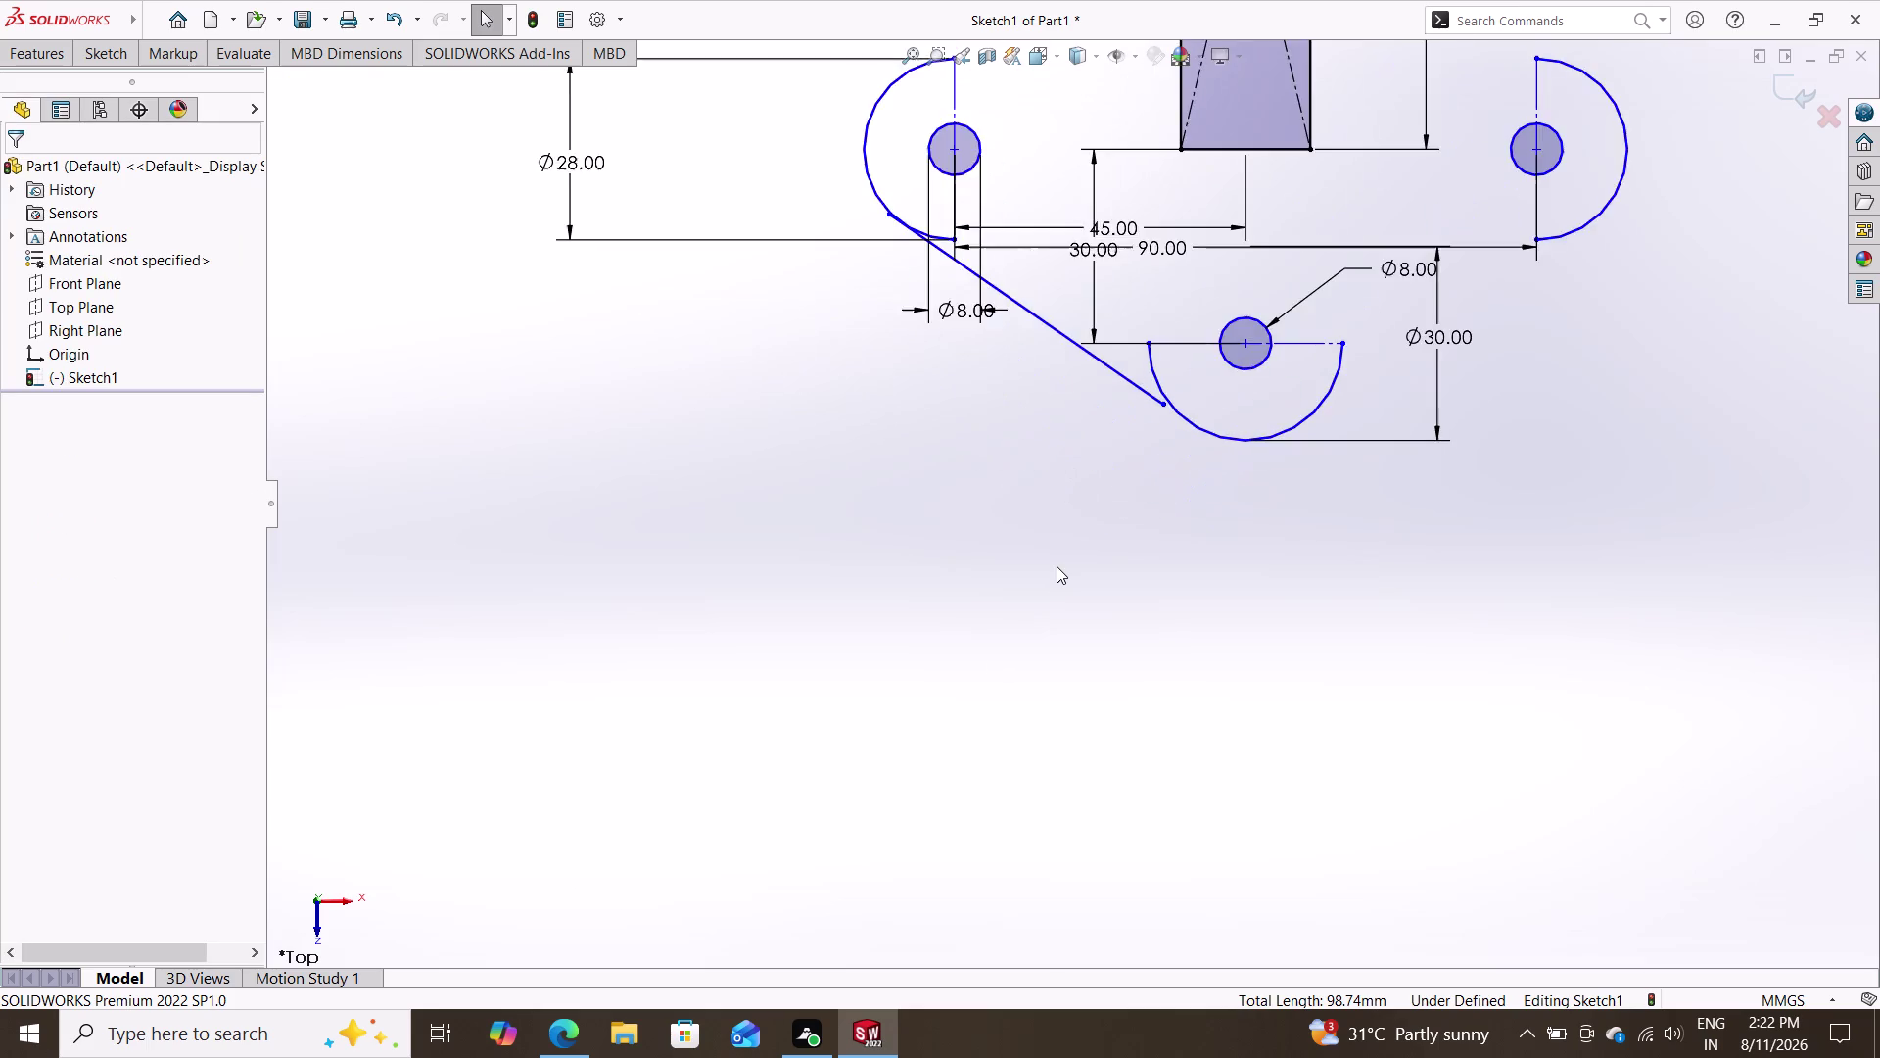
scroll(down, 3)
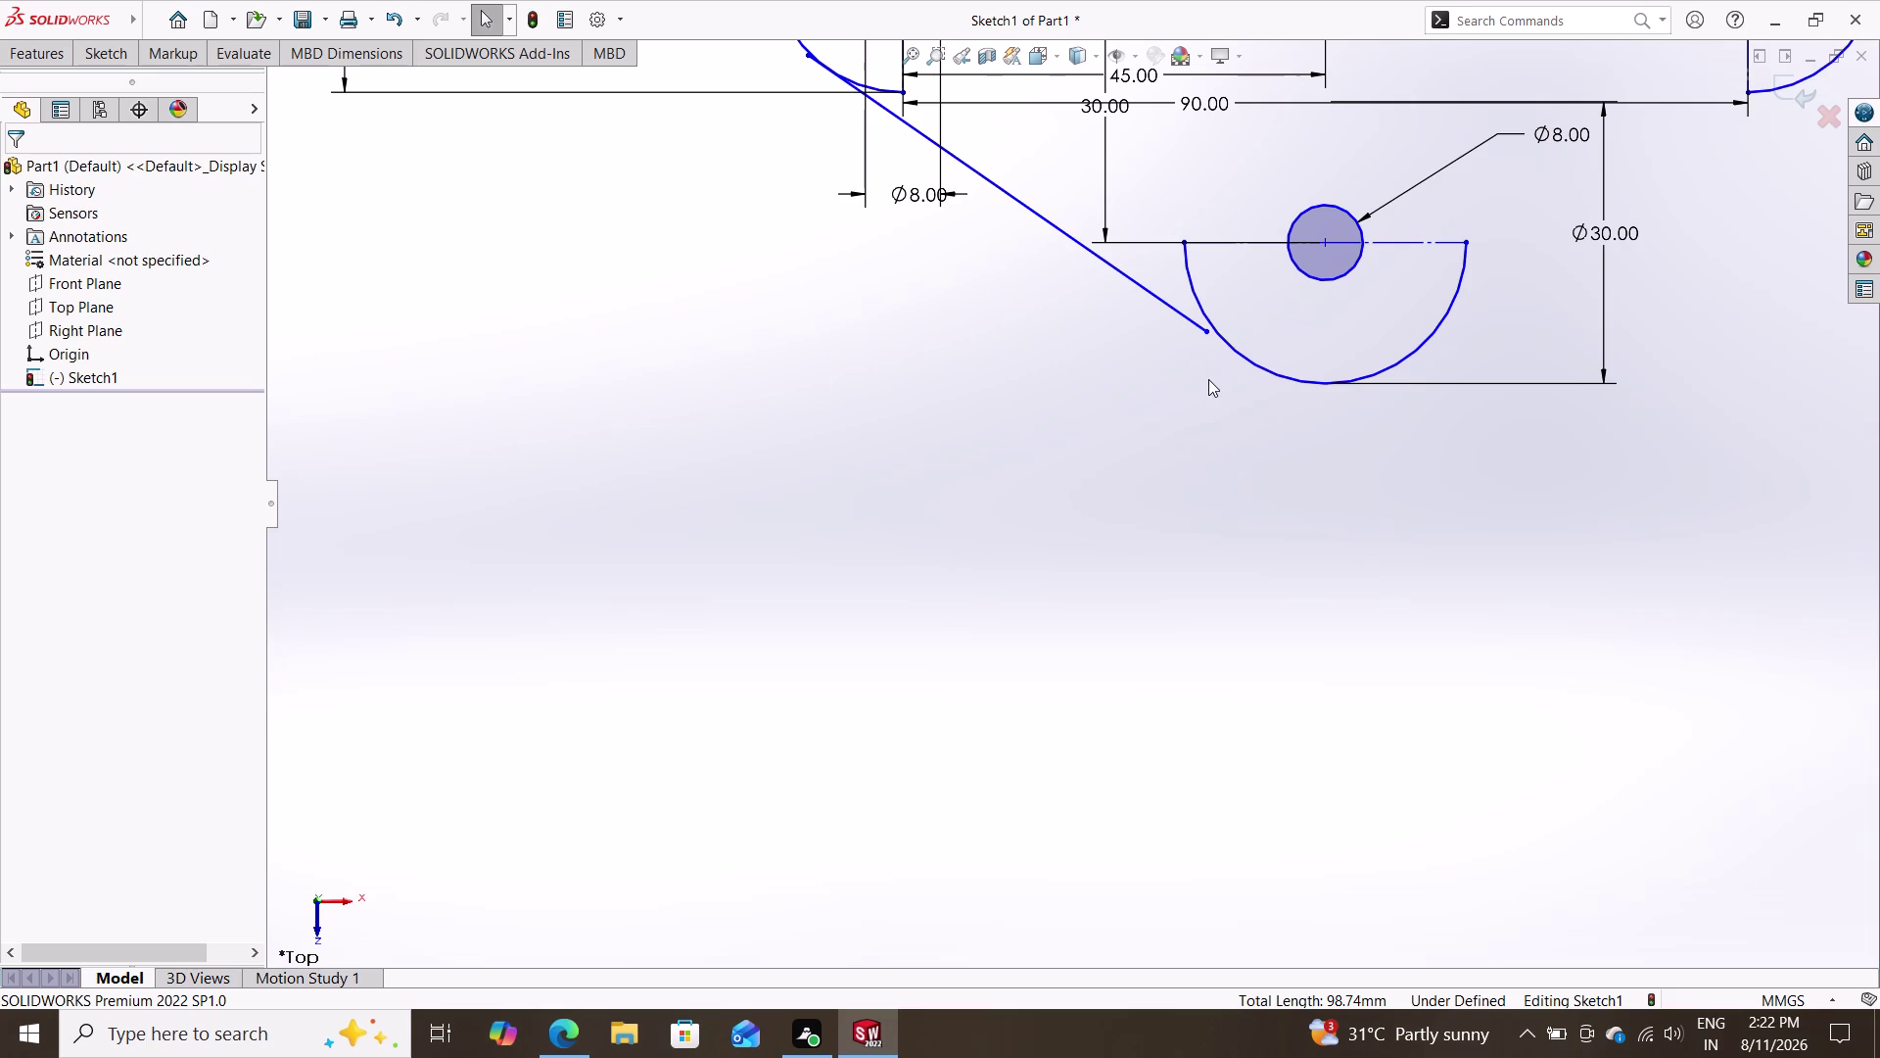
click(1206, 326)
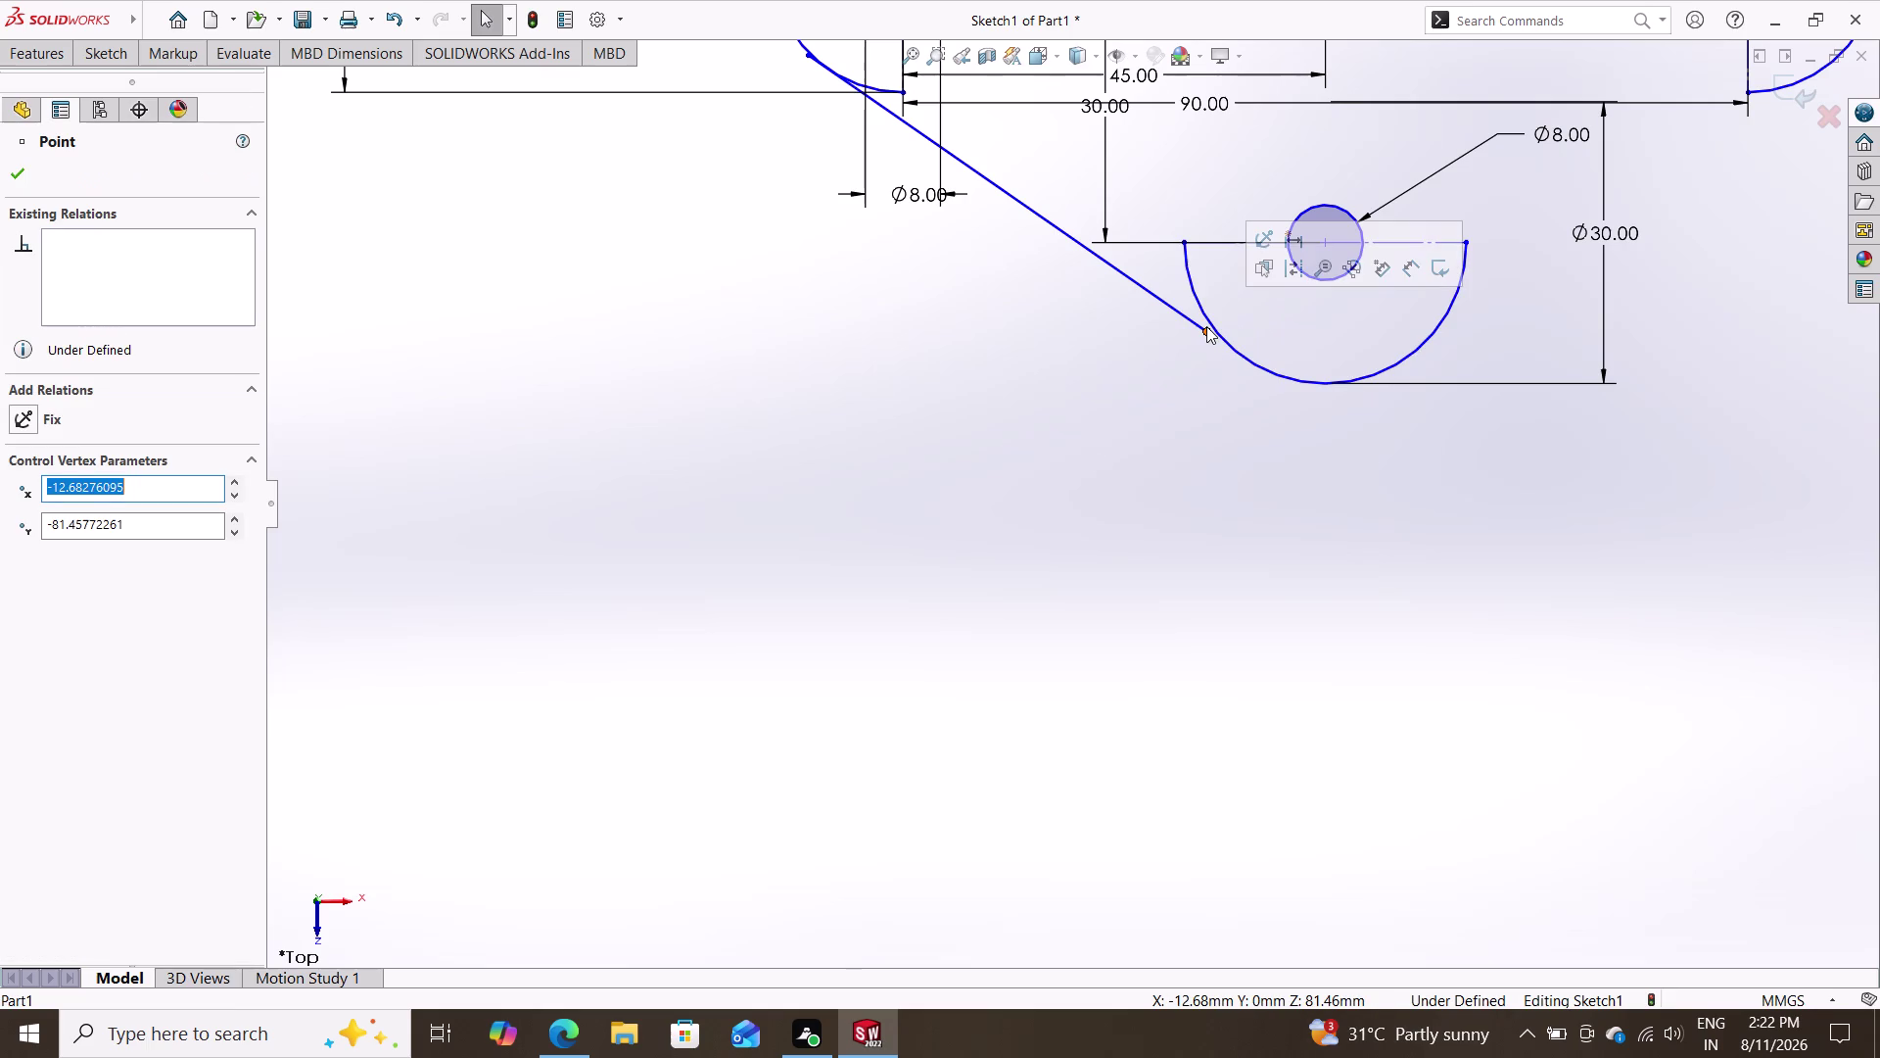
key(Escape)
key(ctrl+z)
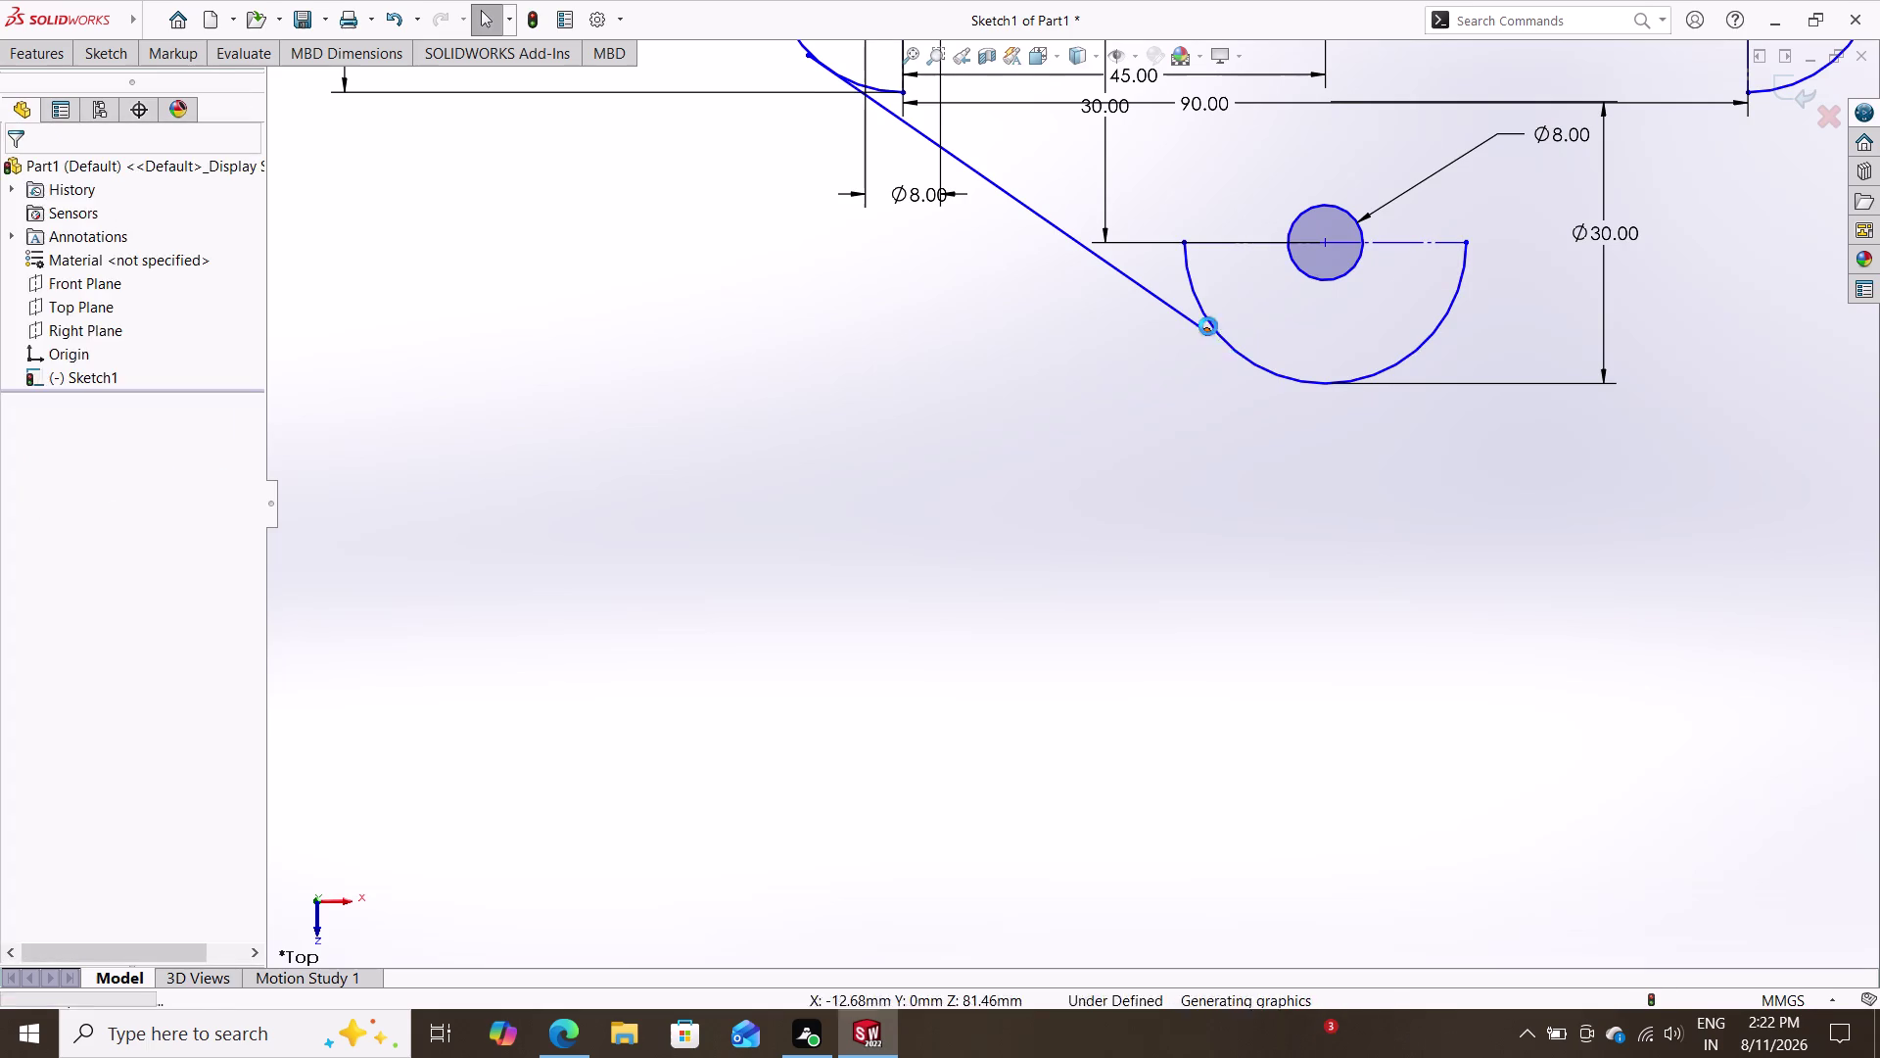
key(Escape)
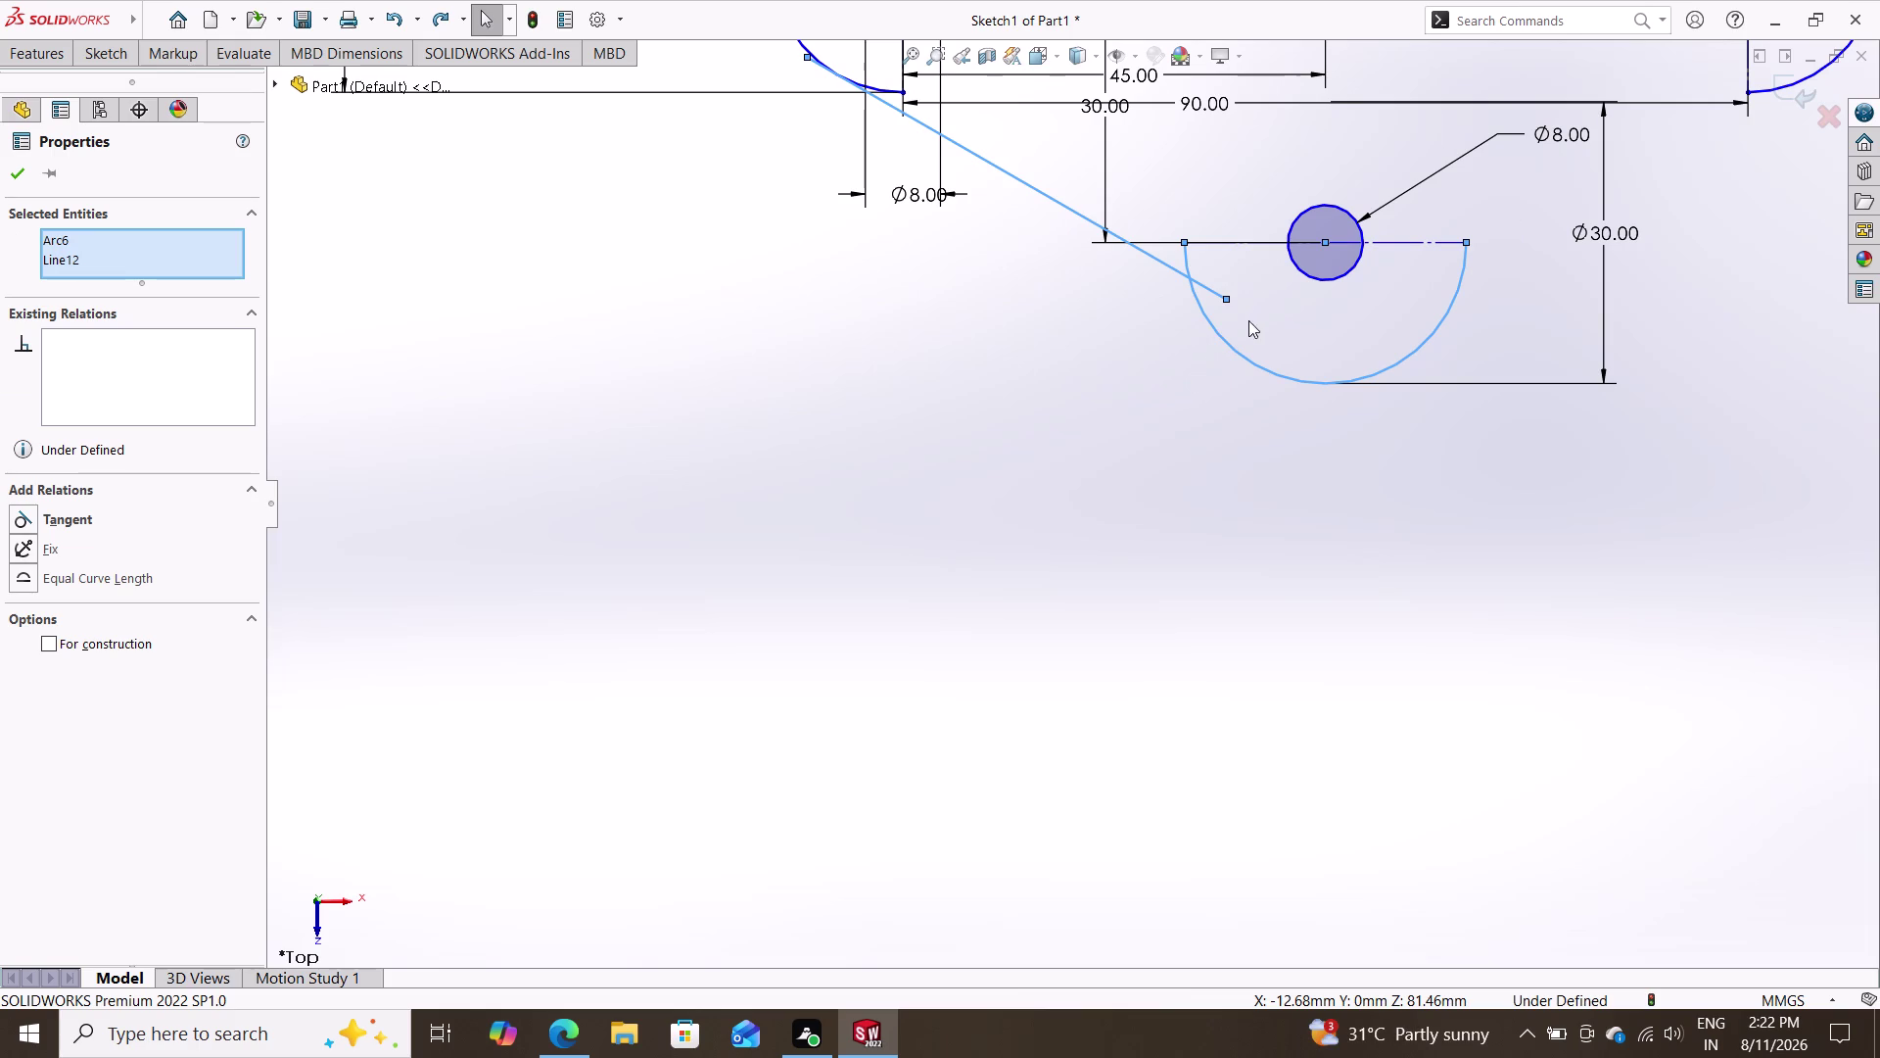
drag(1222, 300, 1285, 350)
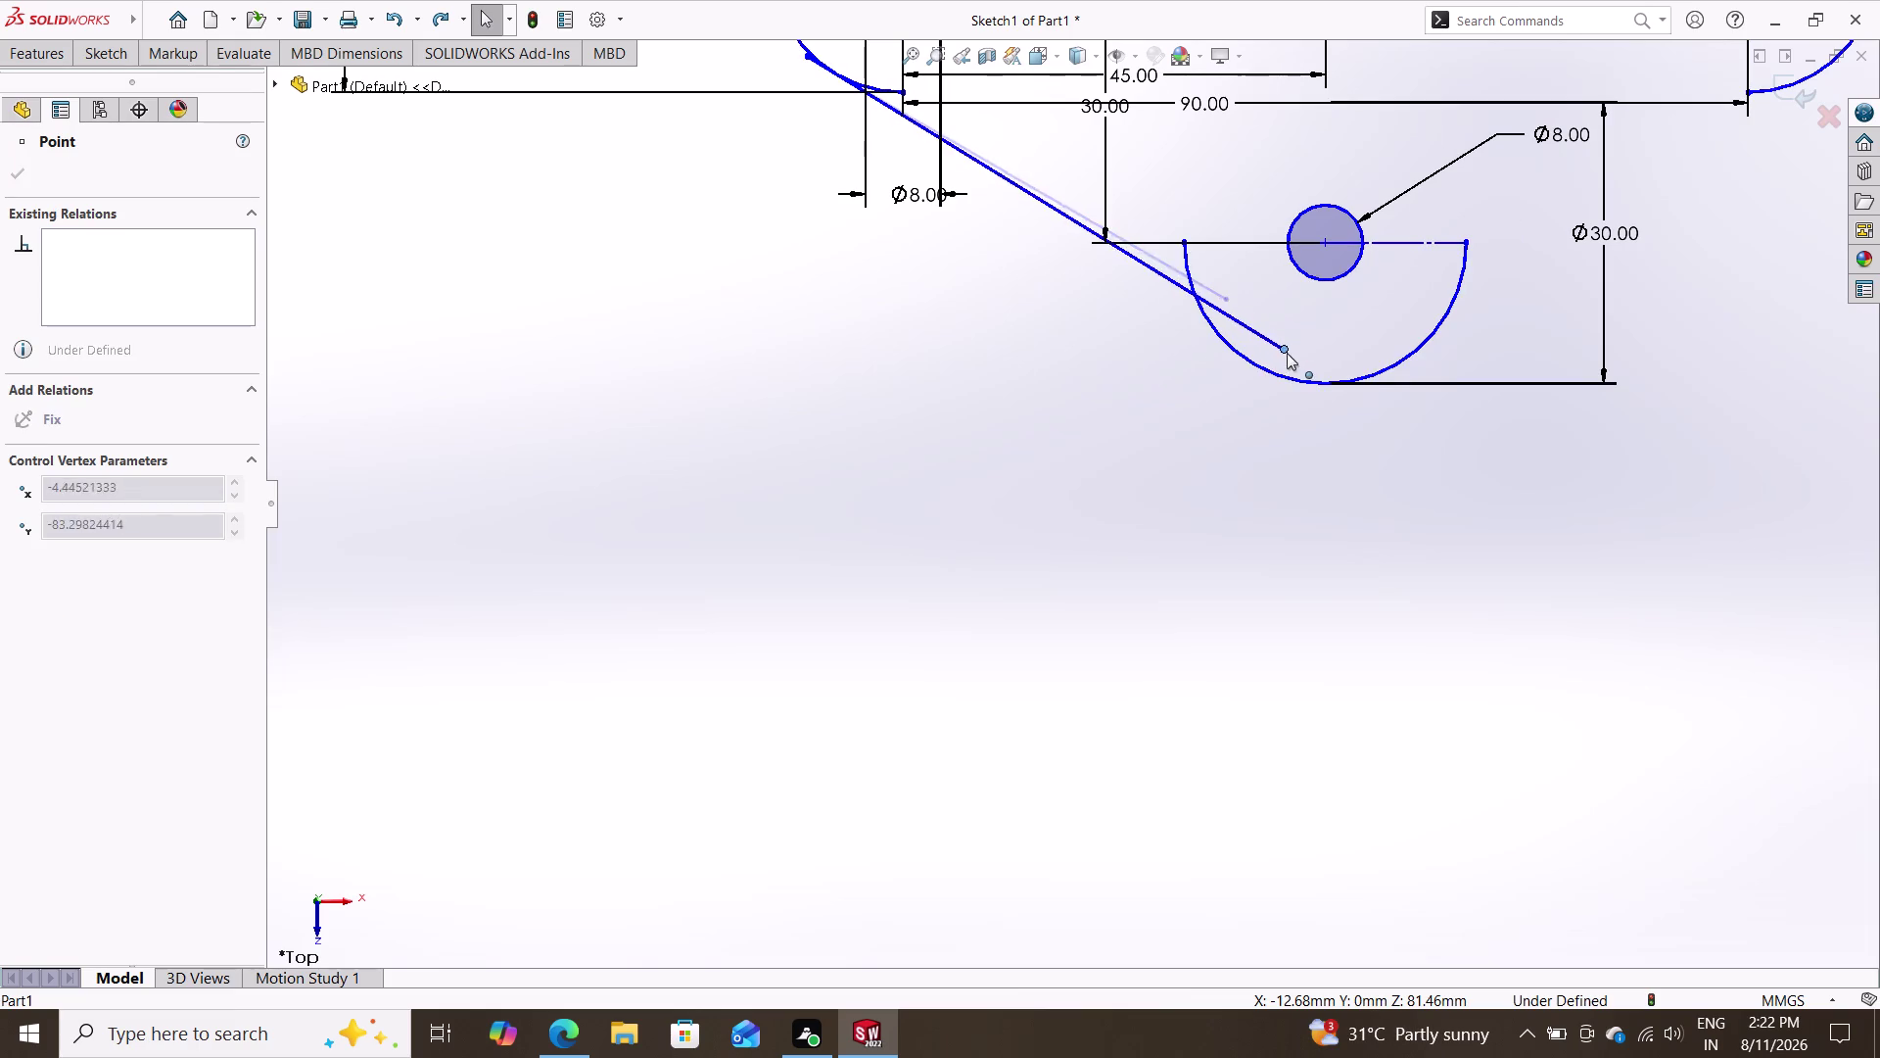
drag(1285, 351, 1368, 424)
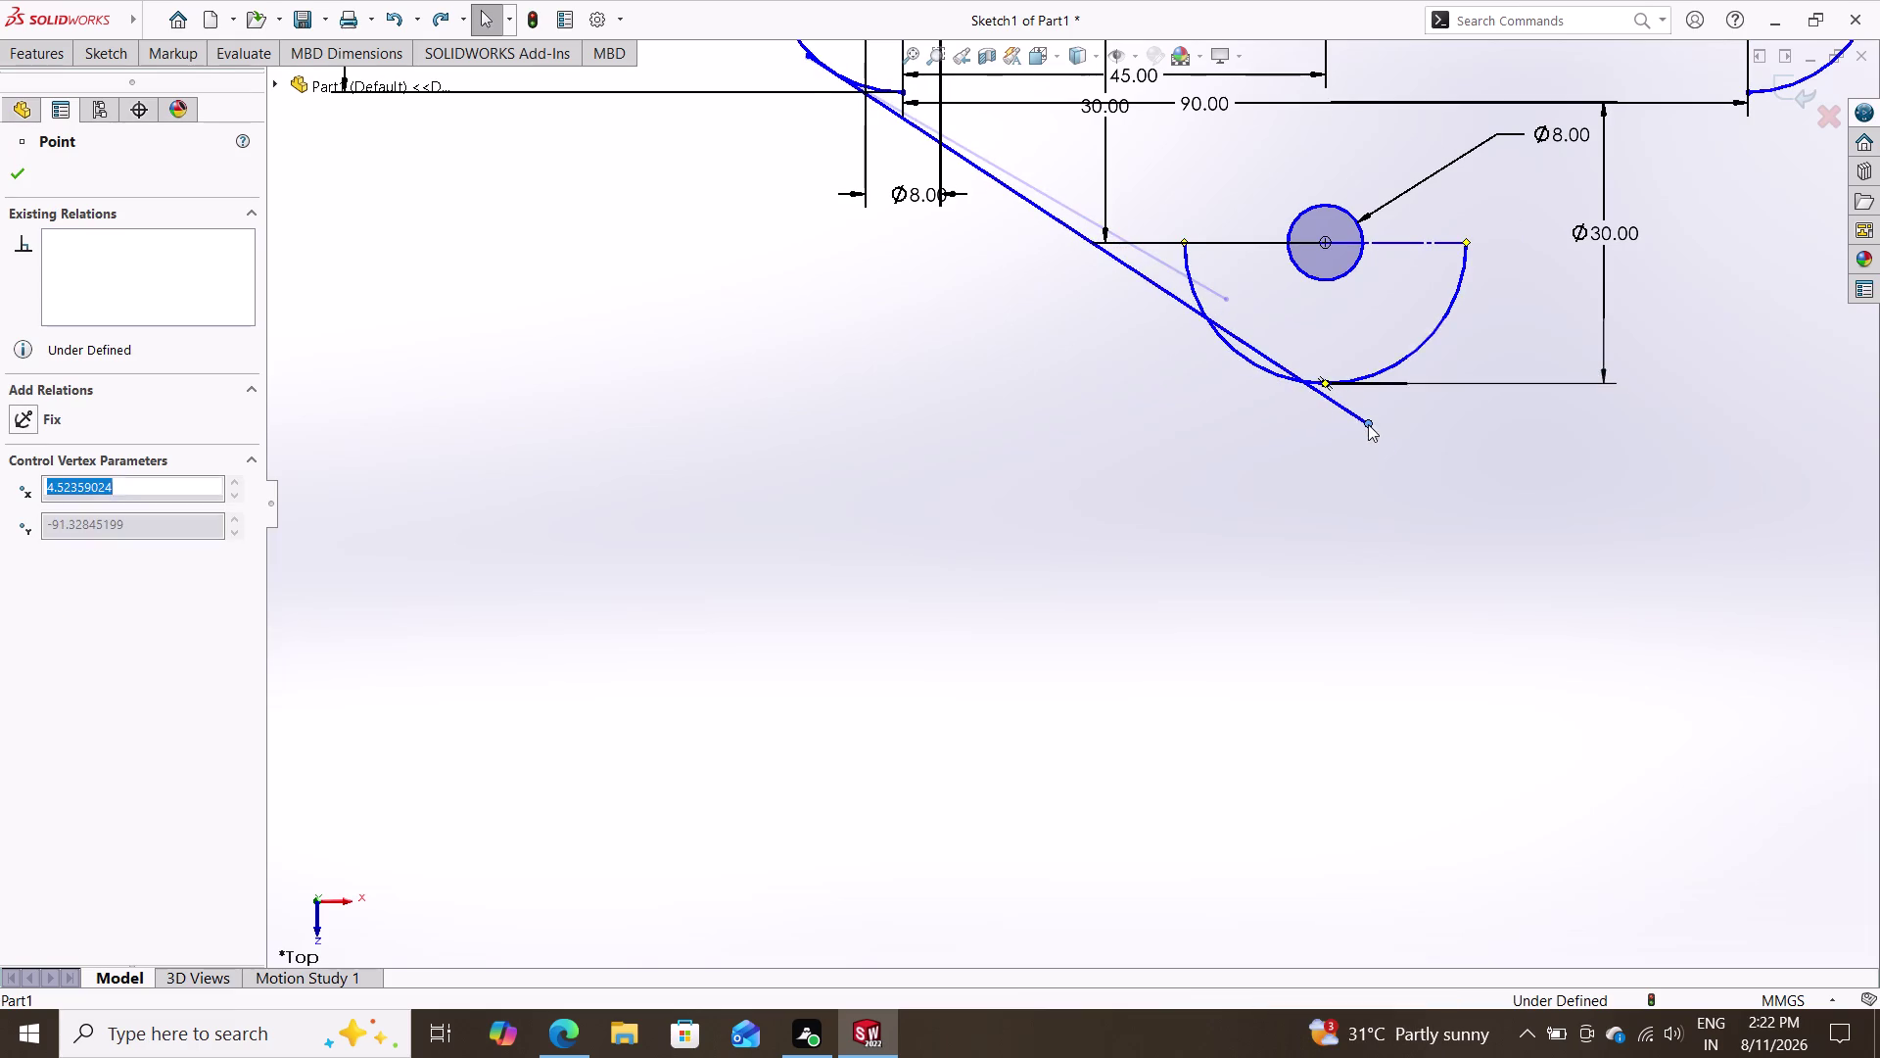
key(Escape)
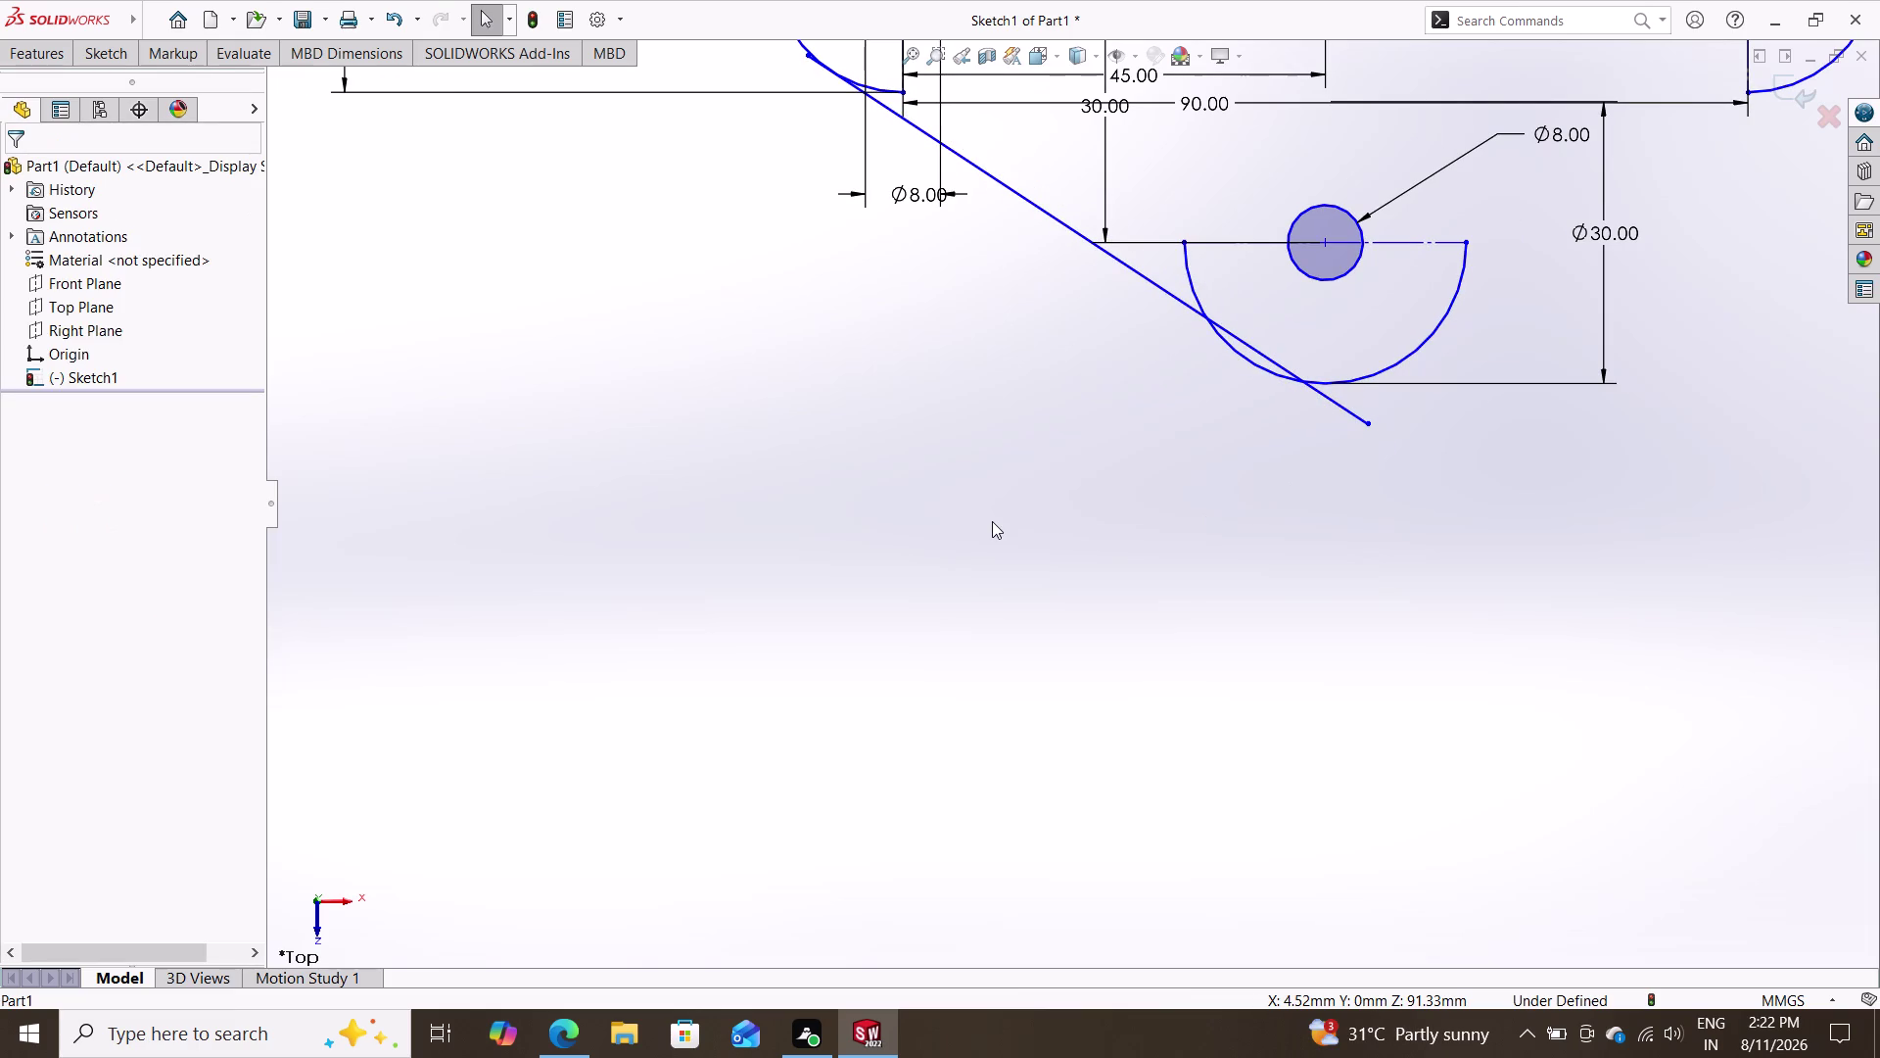
Select the Ø30 bottom arc and the slanted line and apply a Tangent relation.
click(1215, 335)
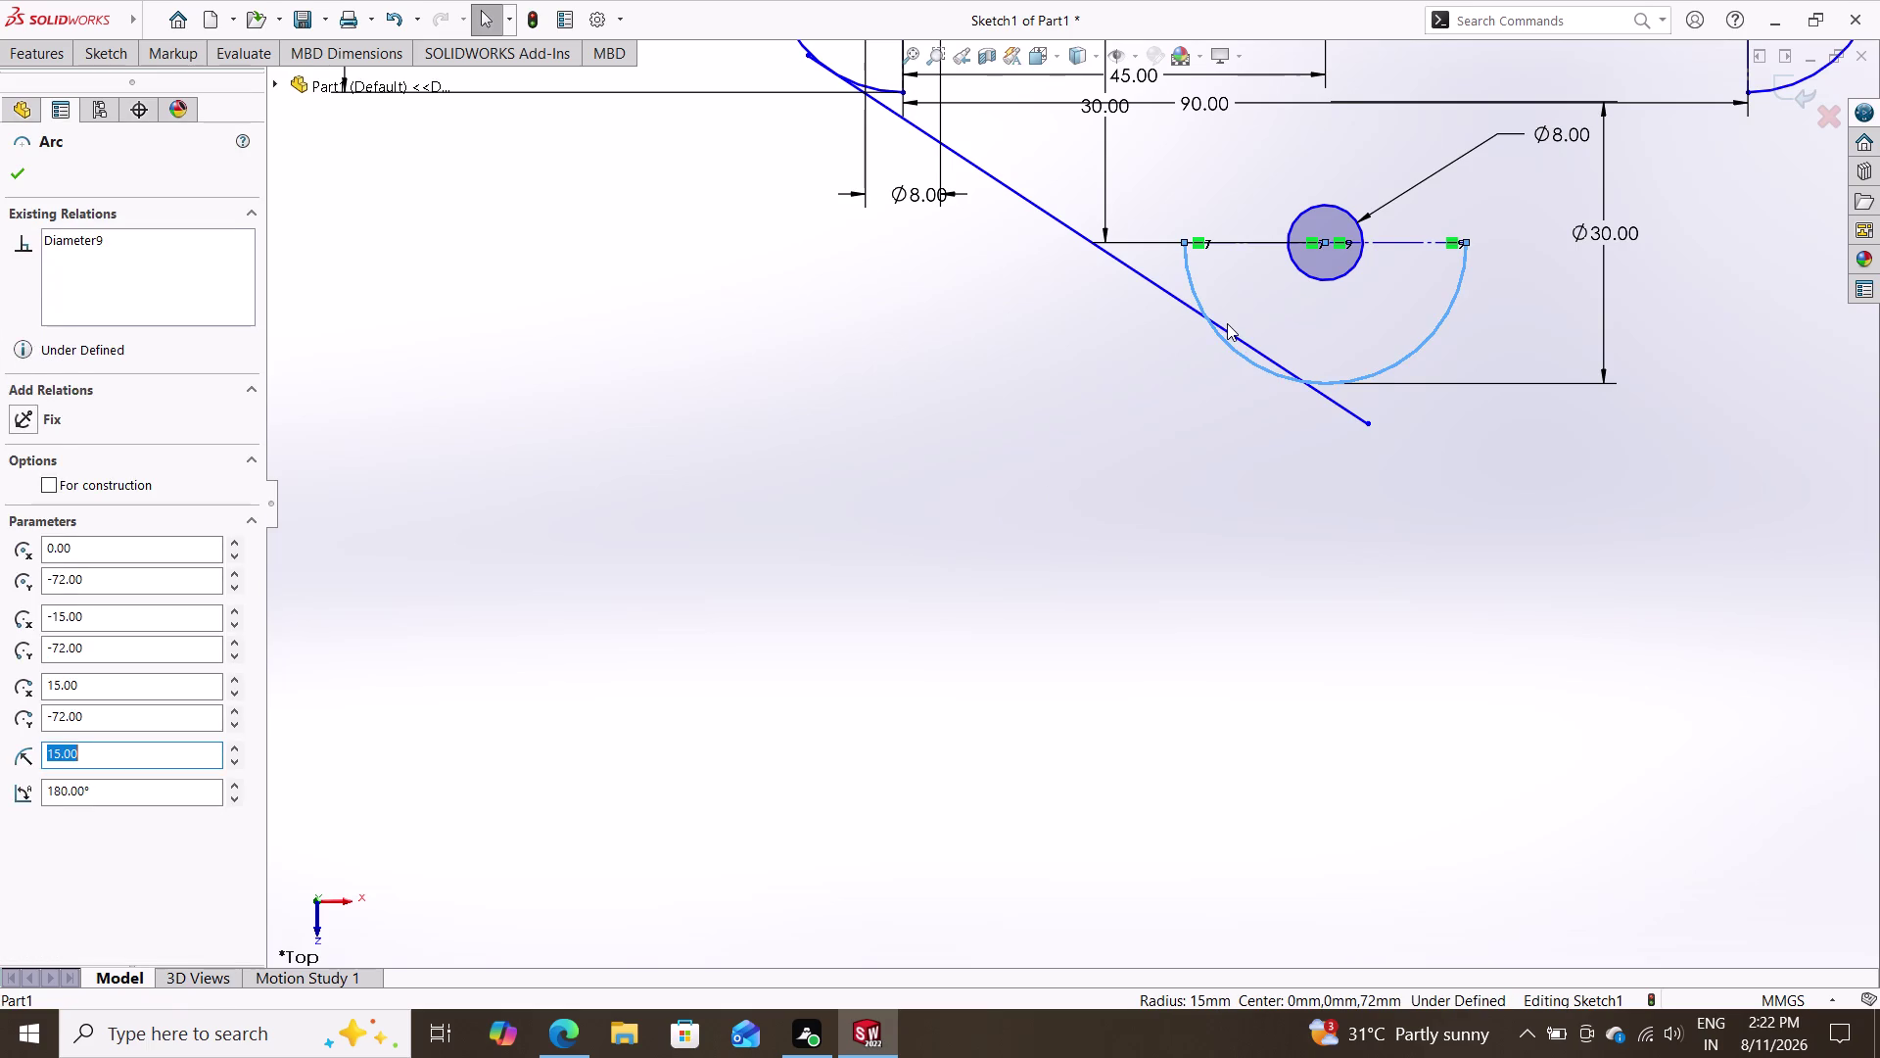
click(1227, 324)
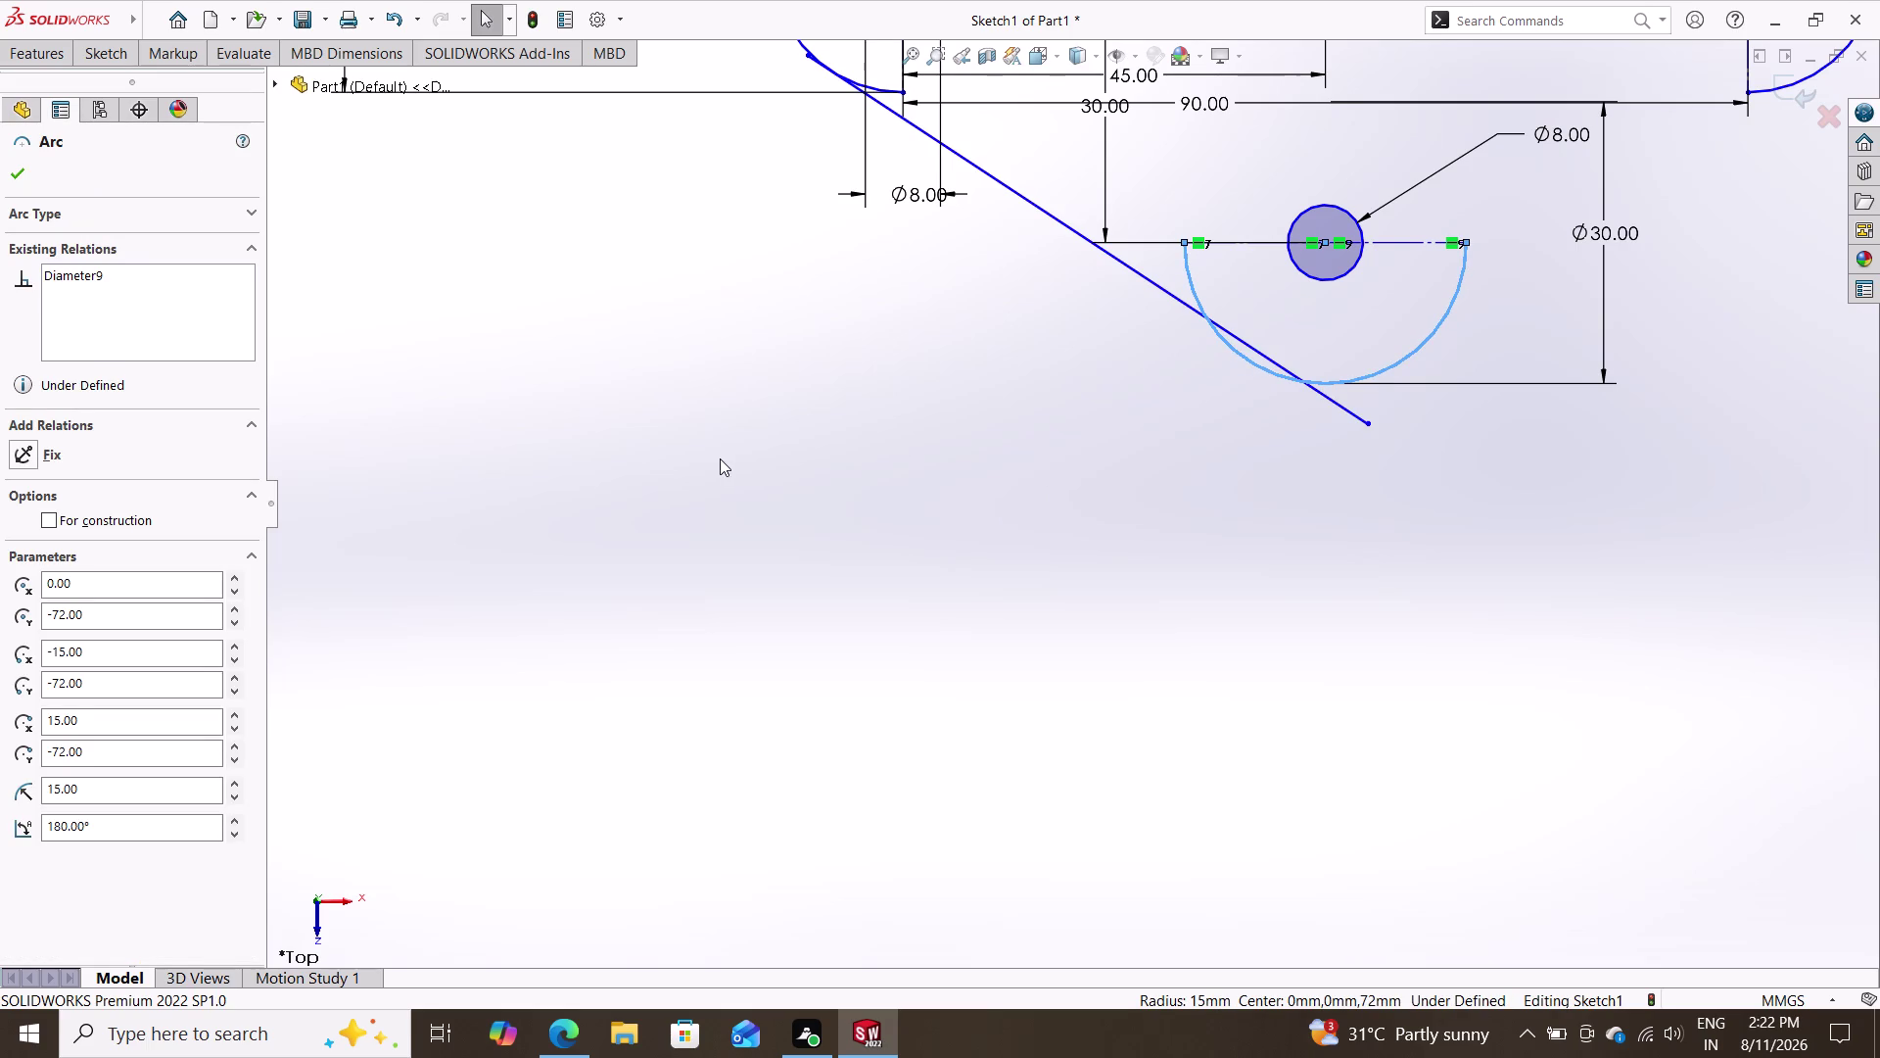
key(Escape)
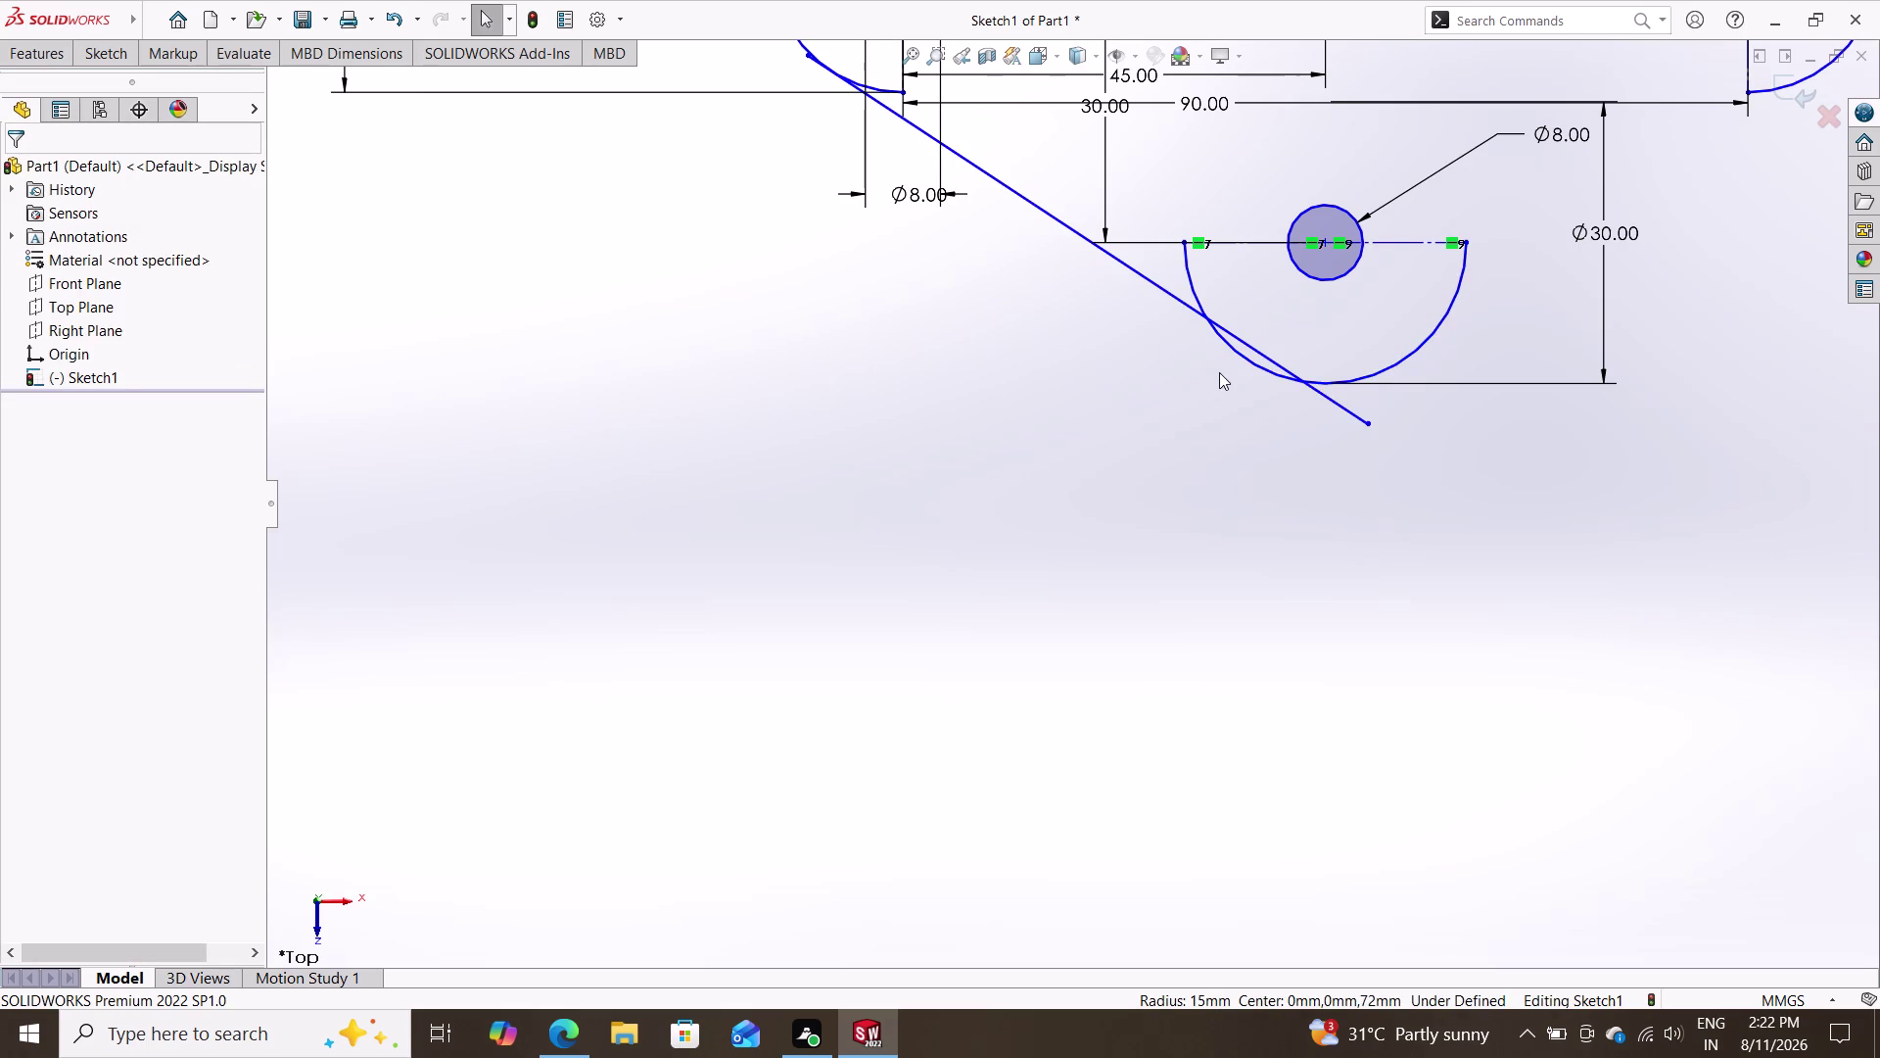
click(1240, 351)
click(1252, 339)
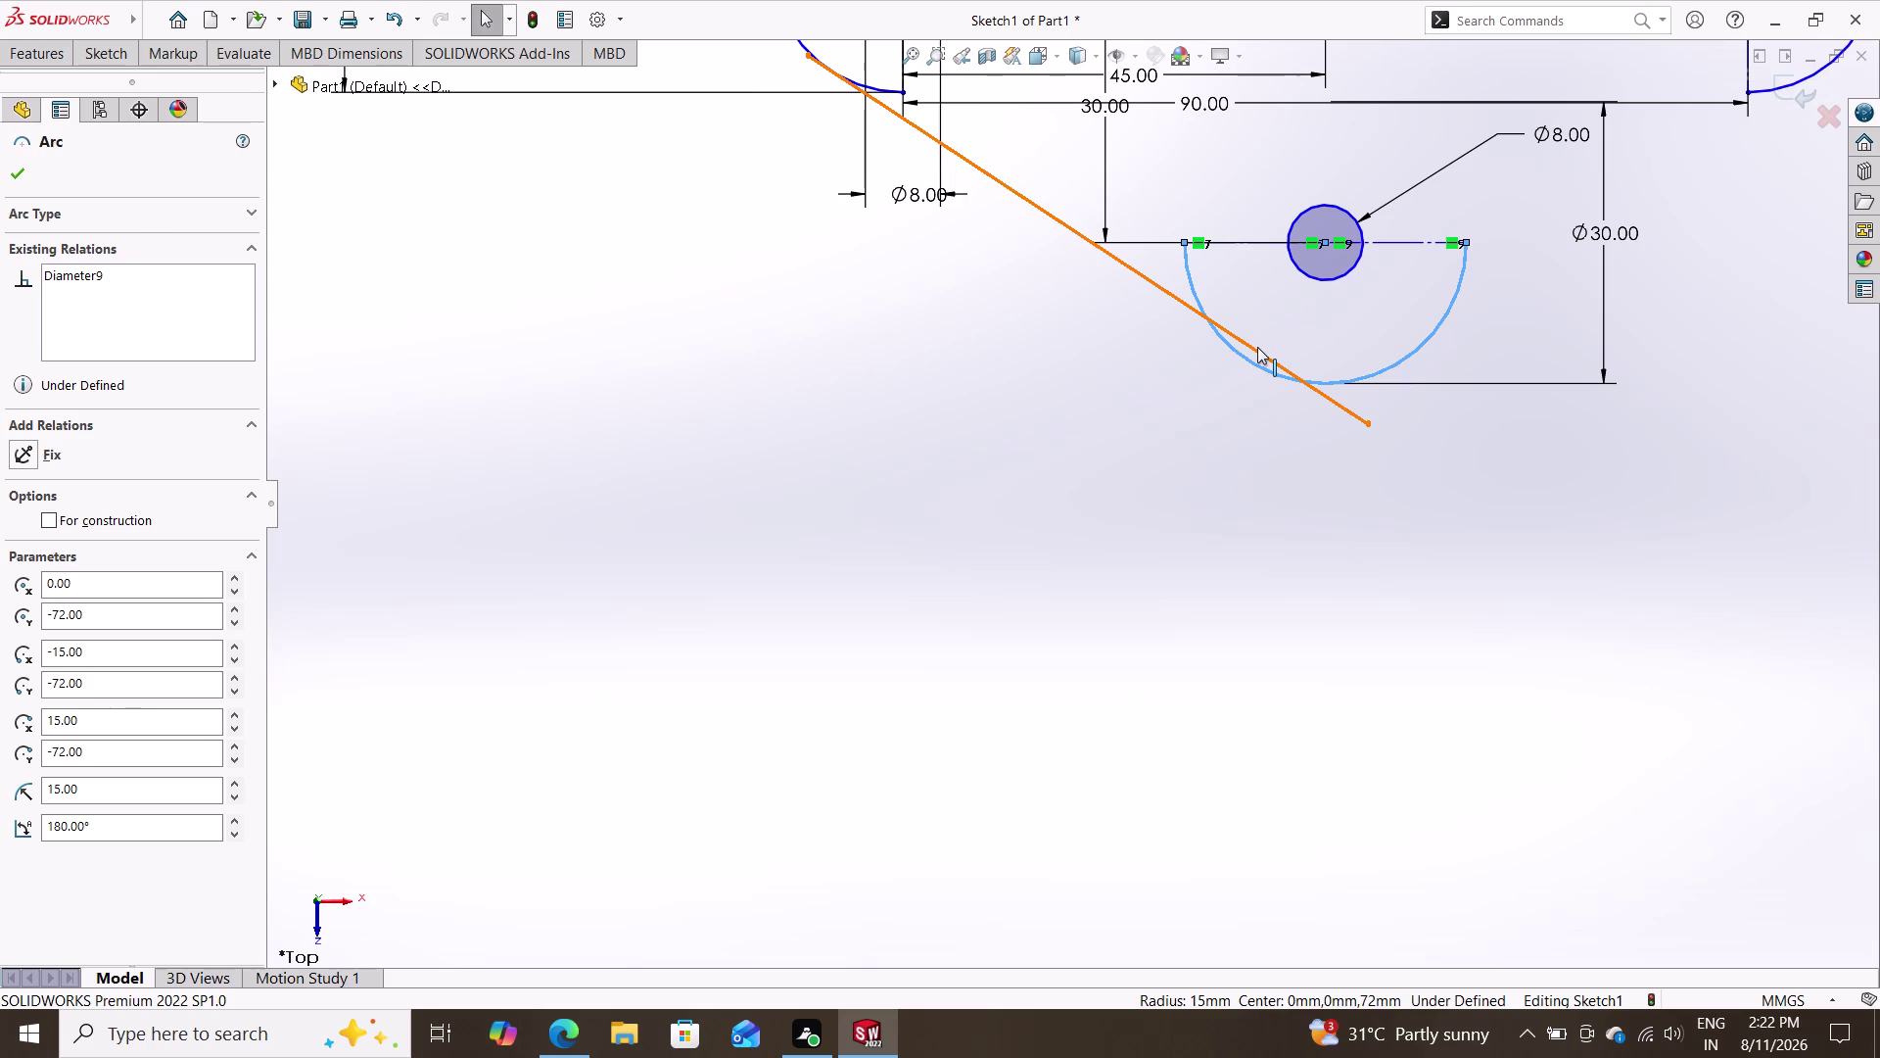
click(1257, 346)
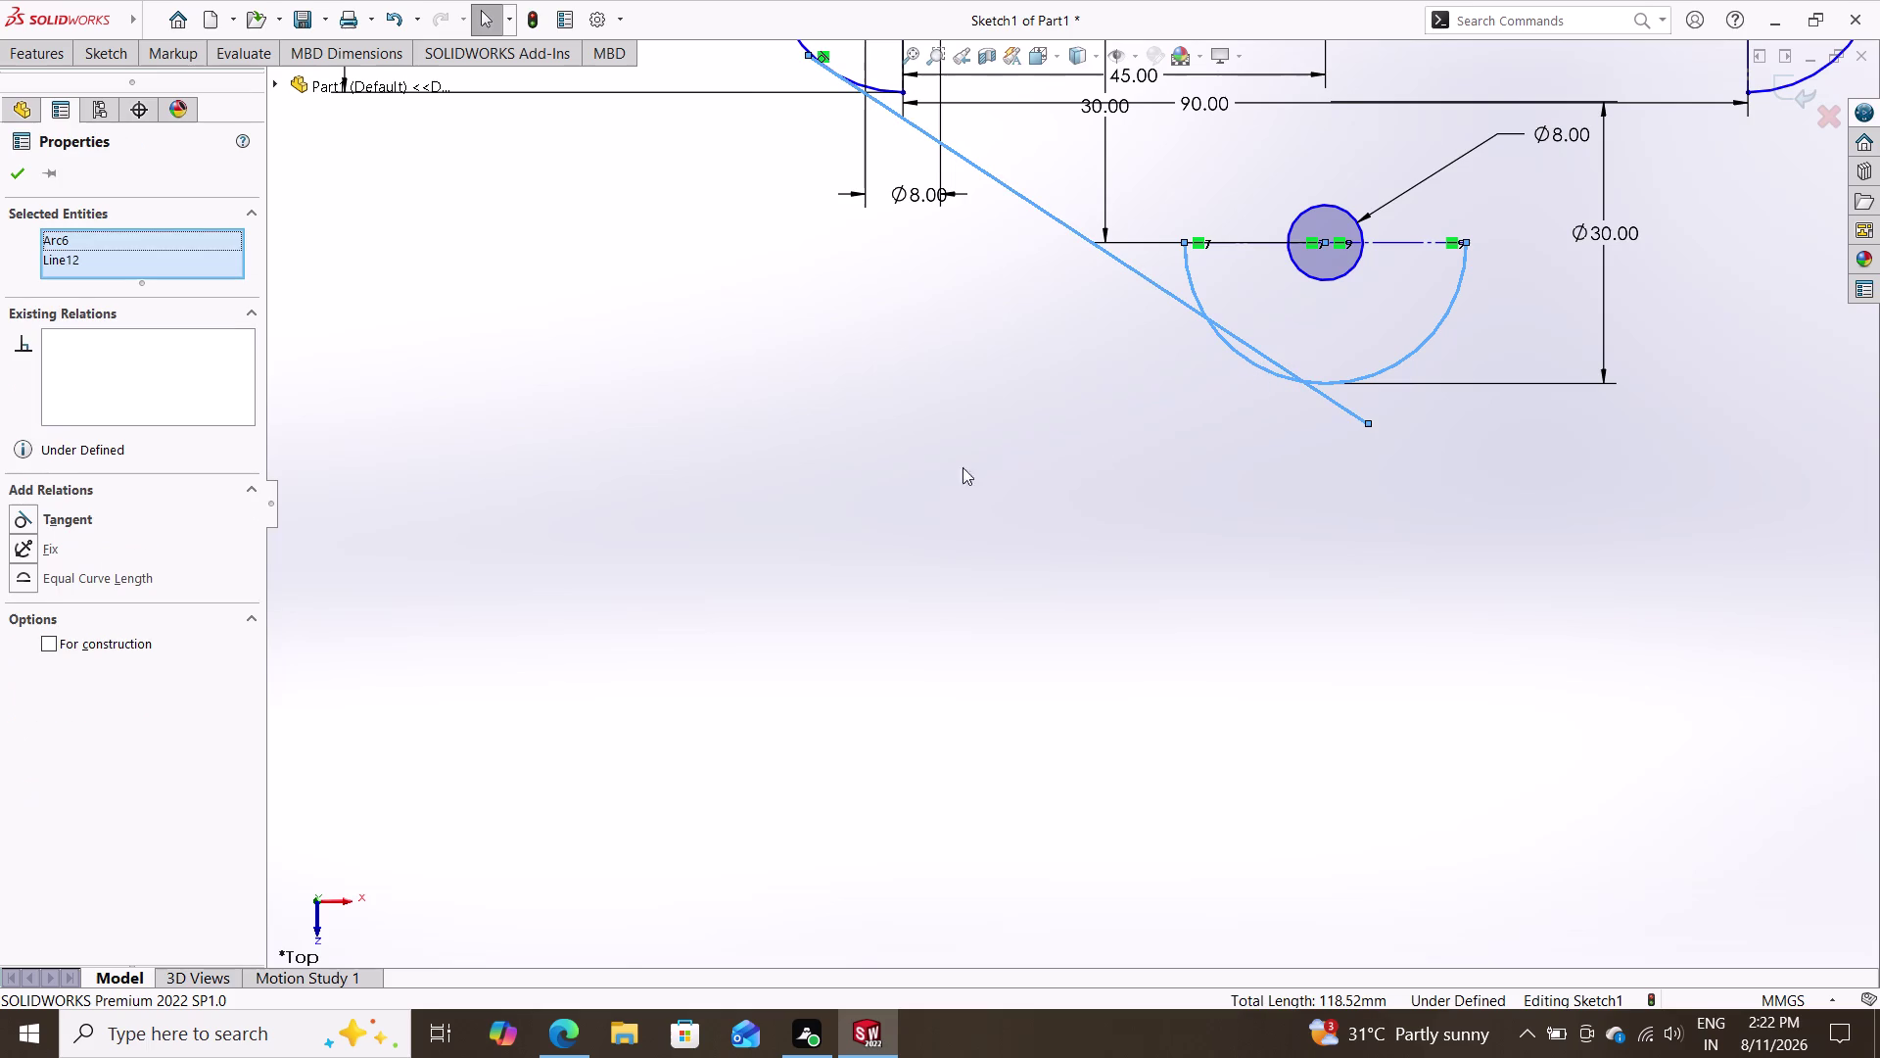
click(72, 522)
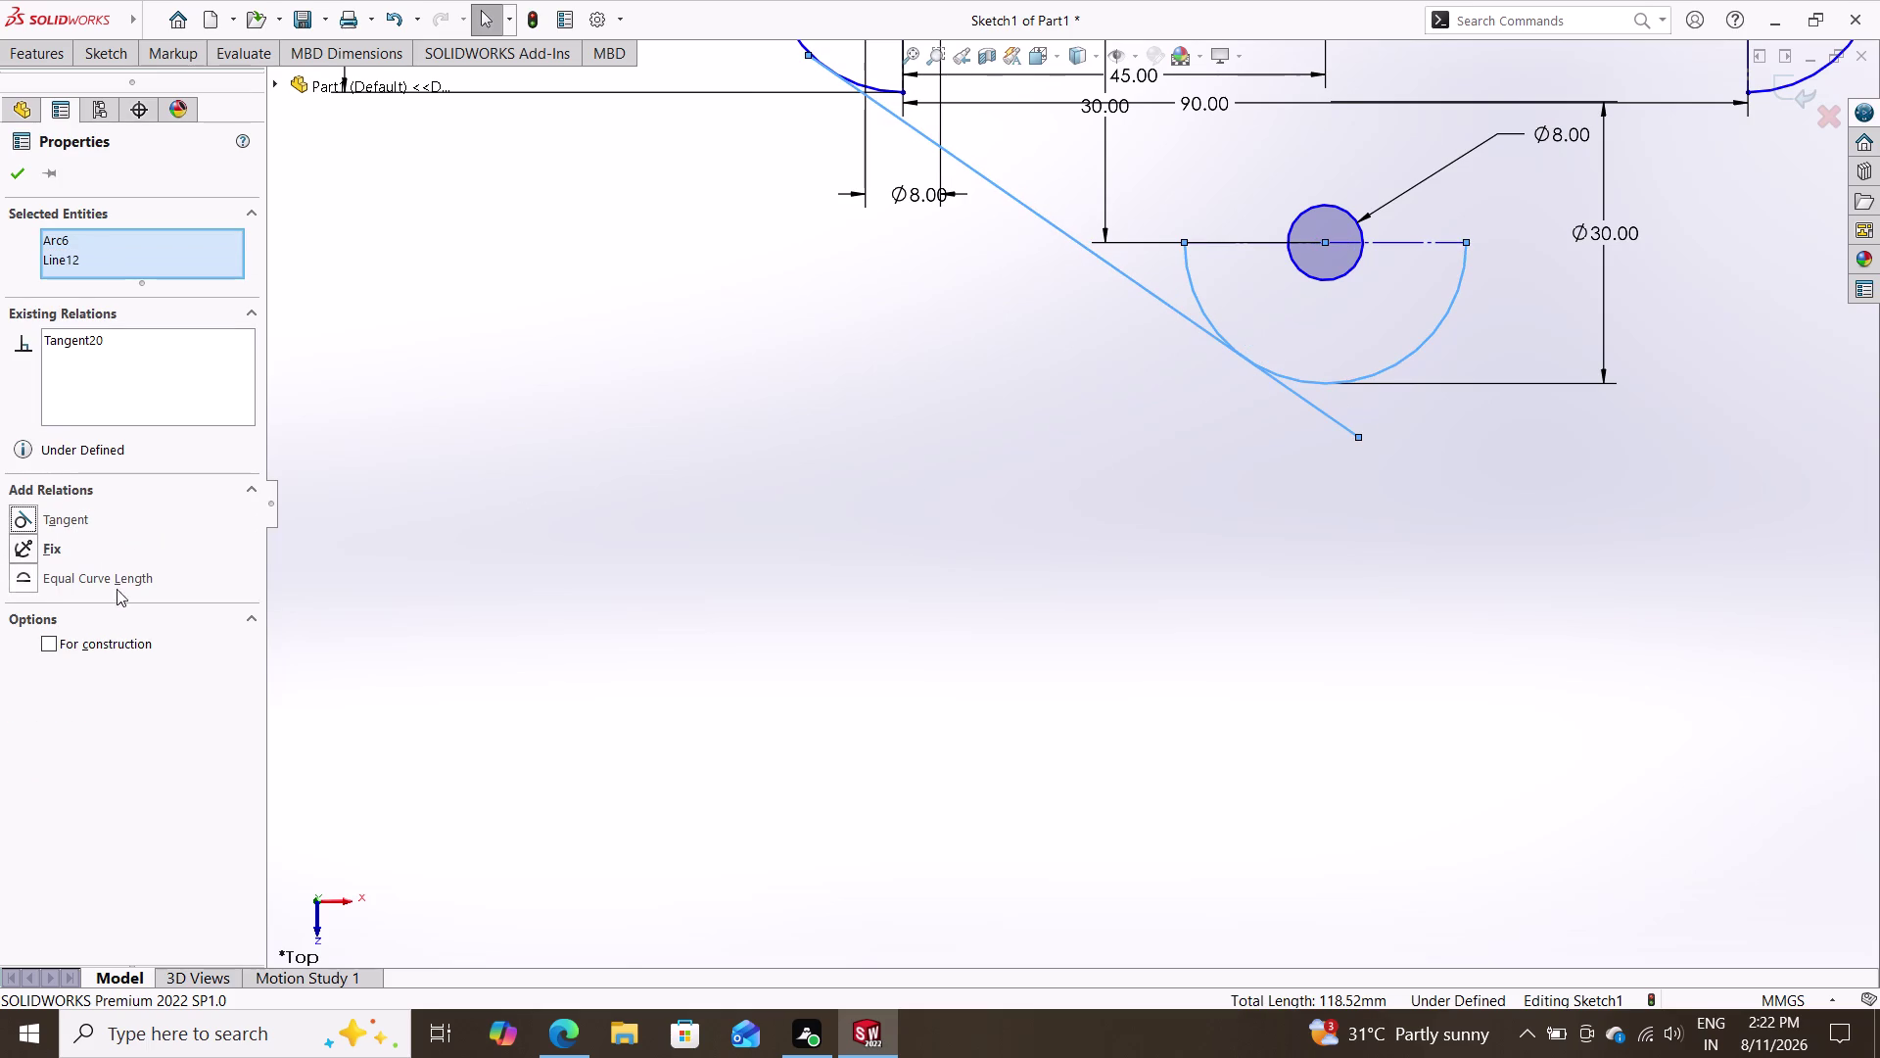
key(Escape)
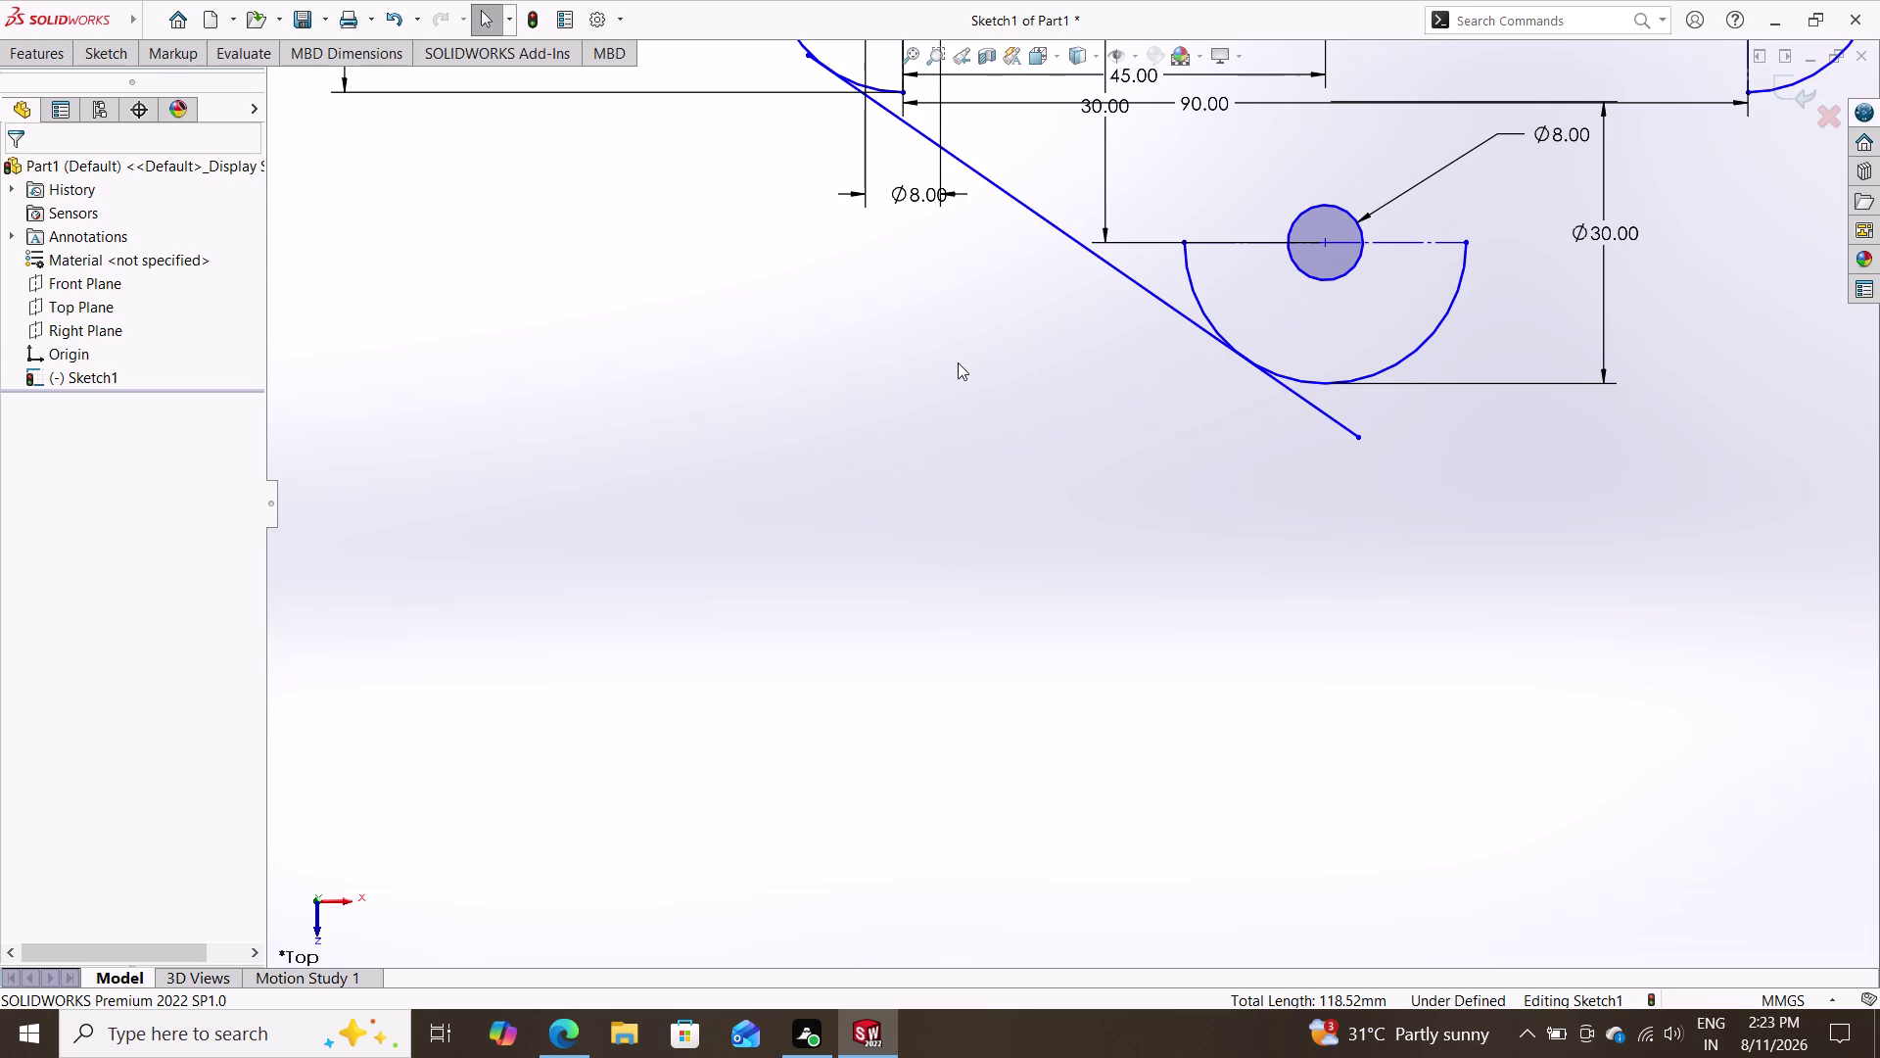
click(98, 55)
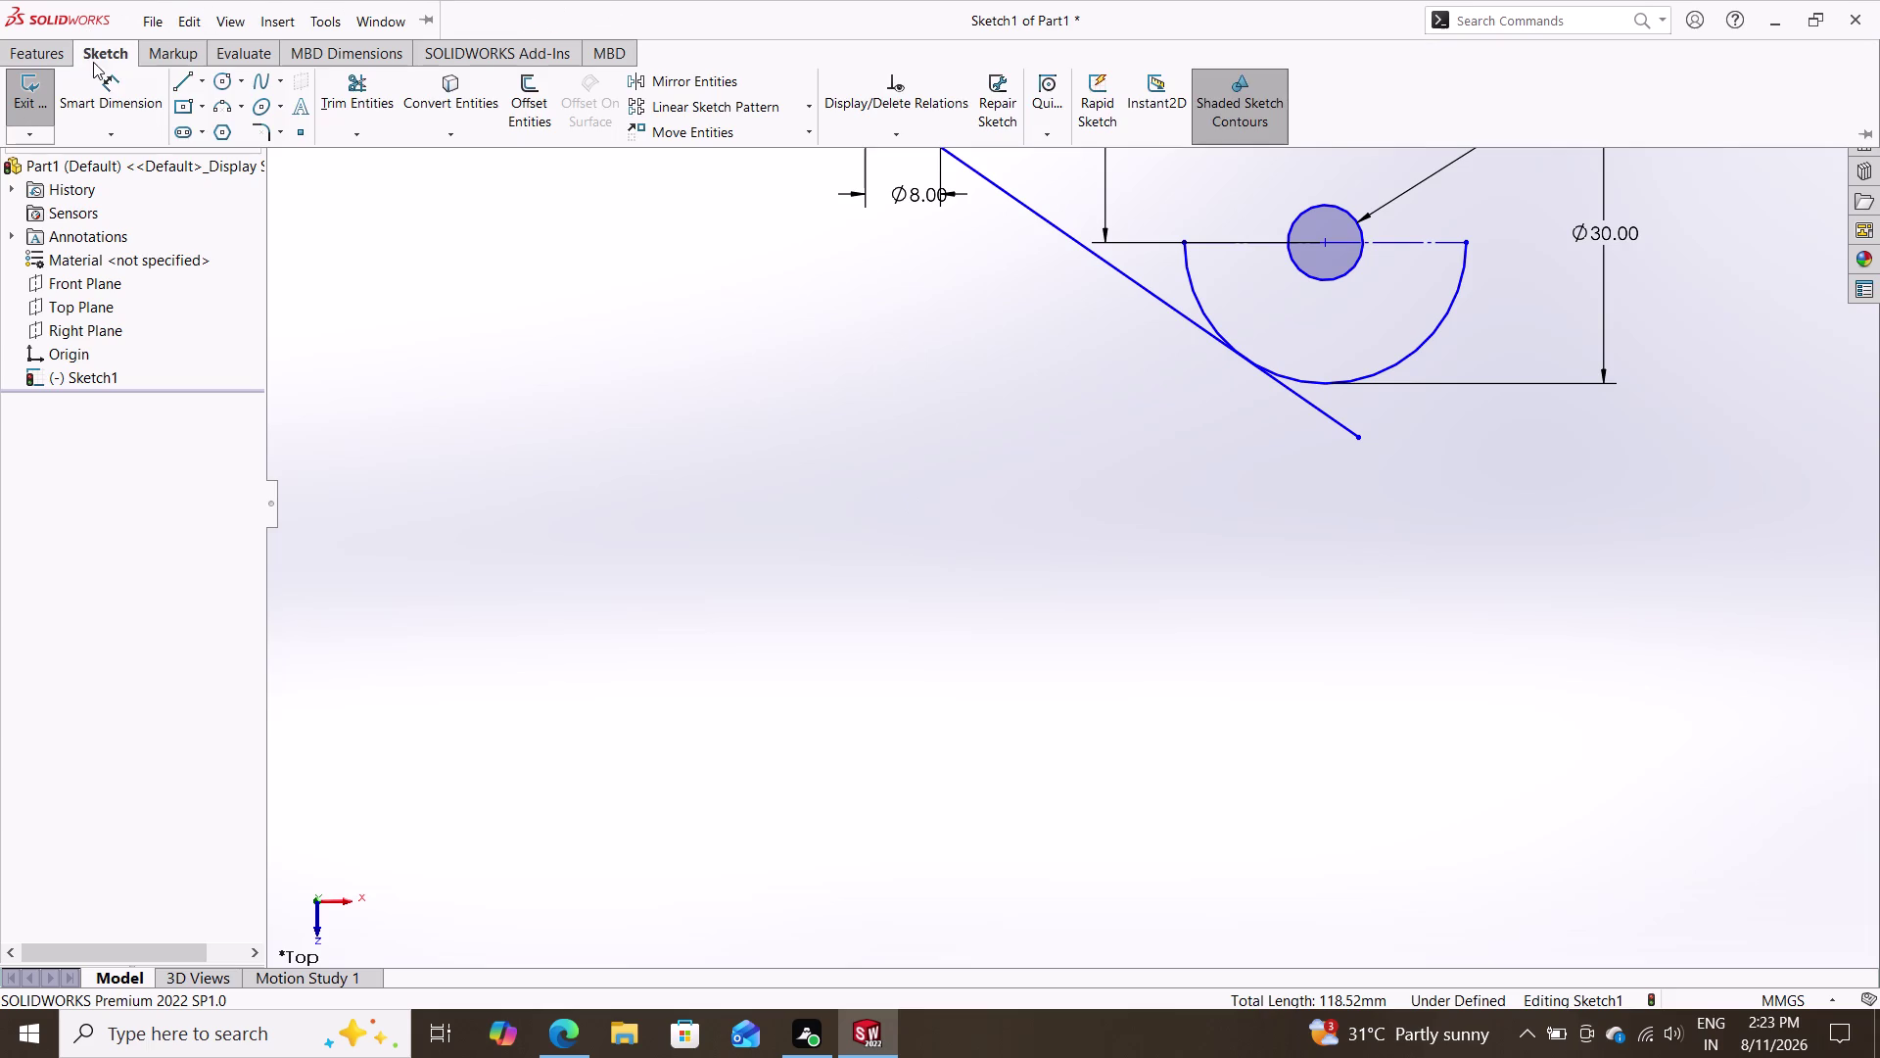
Trim the line tail beyond the Ø30 arc and the arc's excess upper-left portion.
click(344, 94)
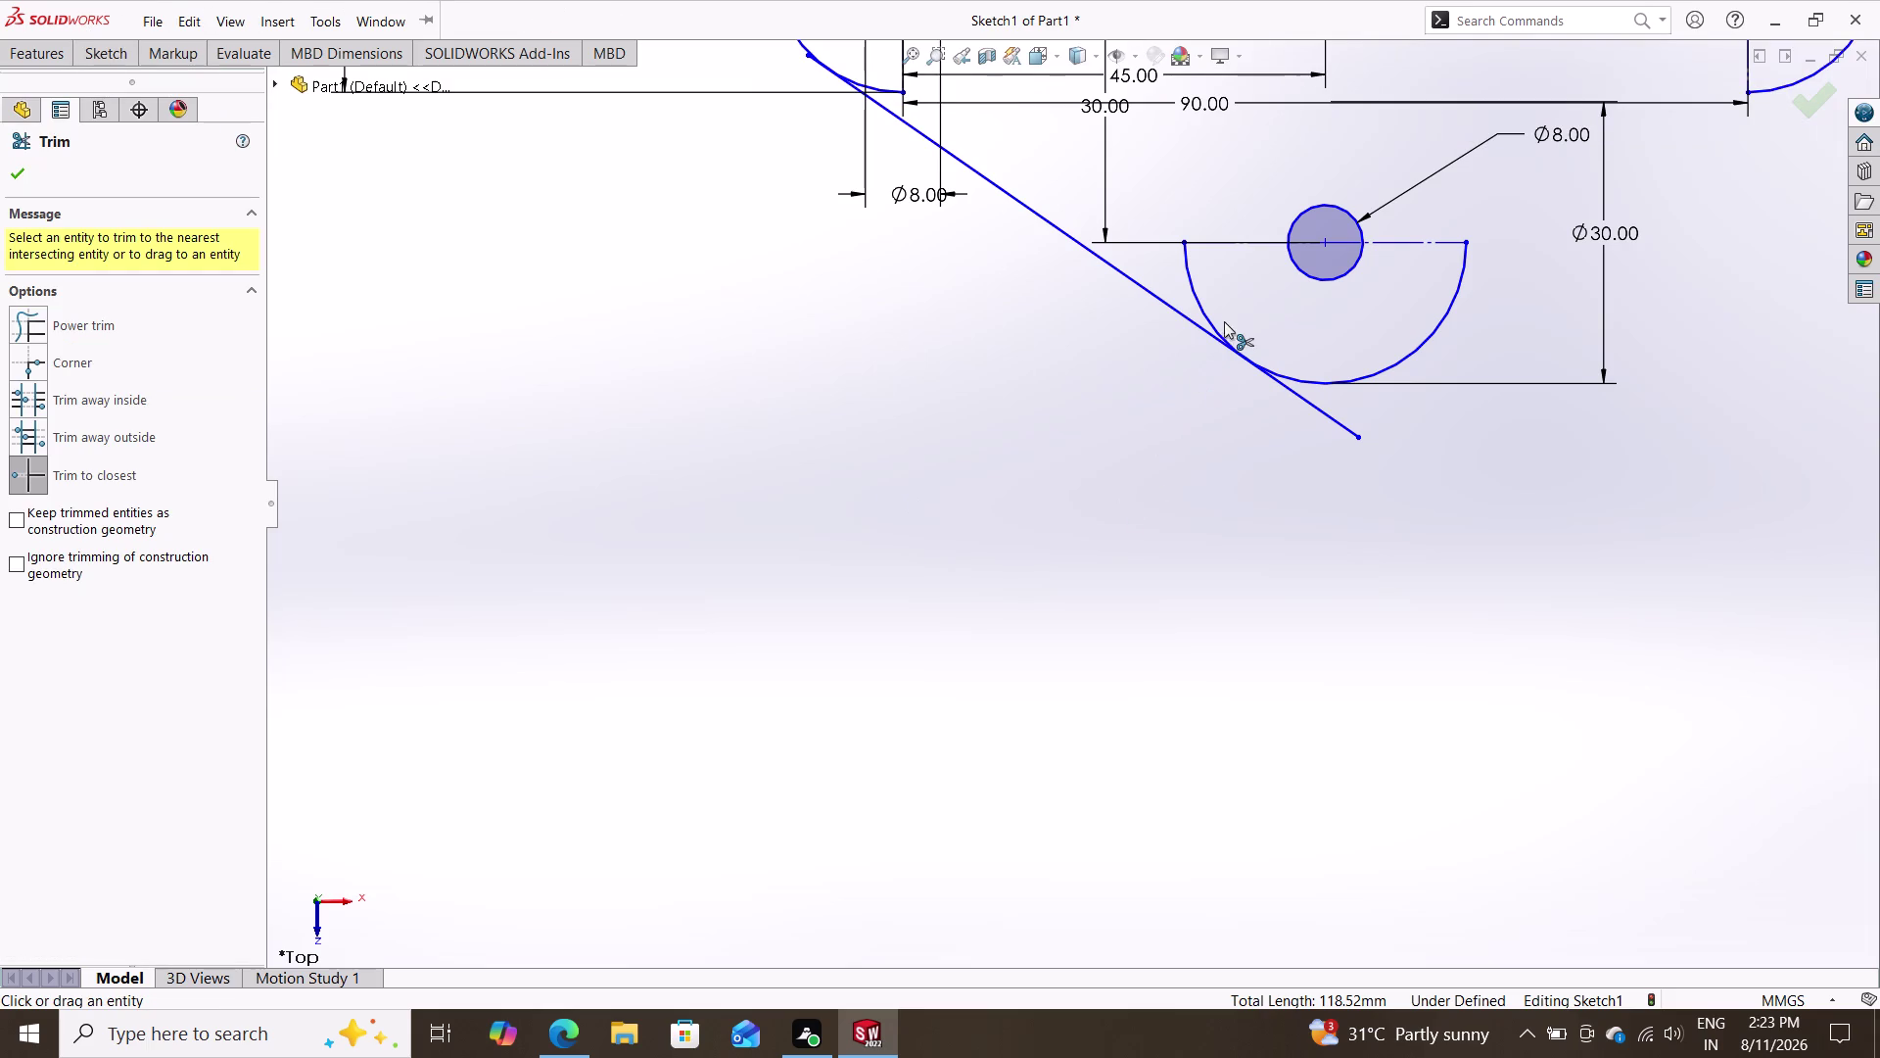
click(1191, 289)
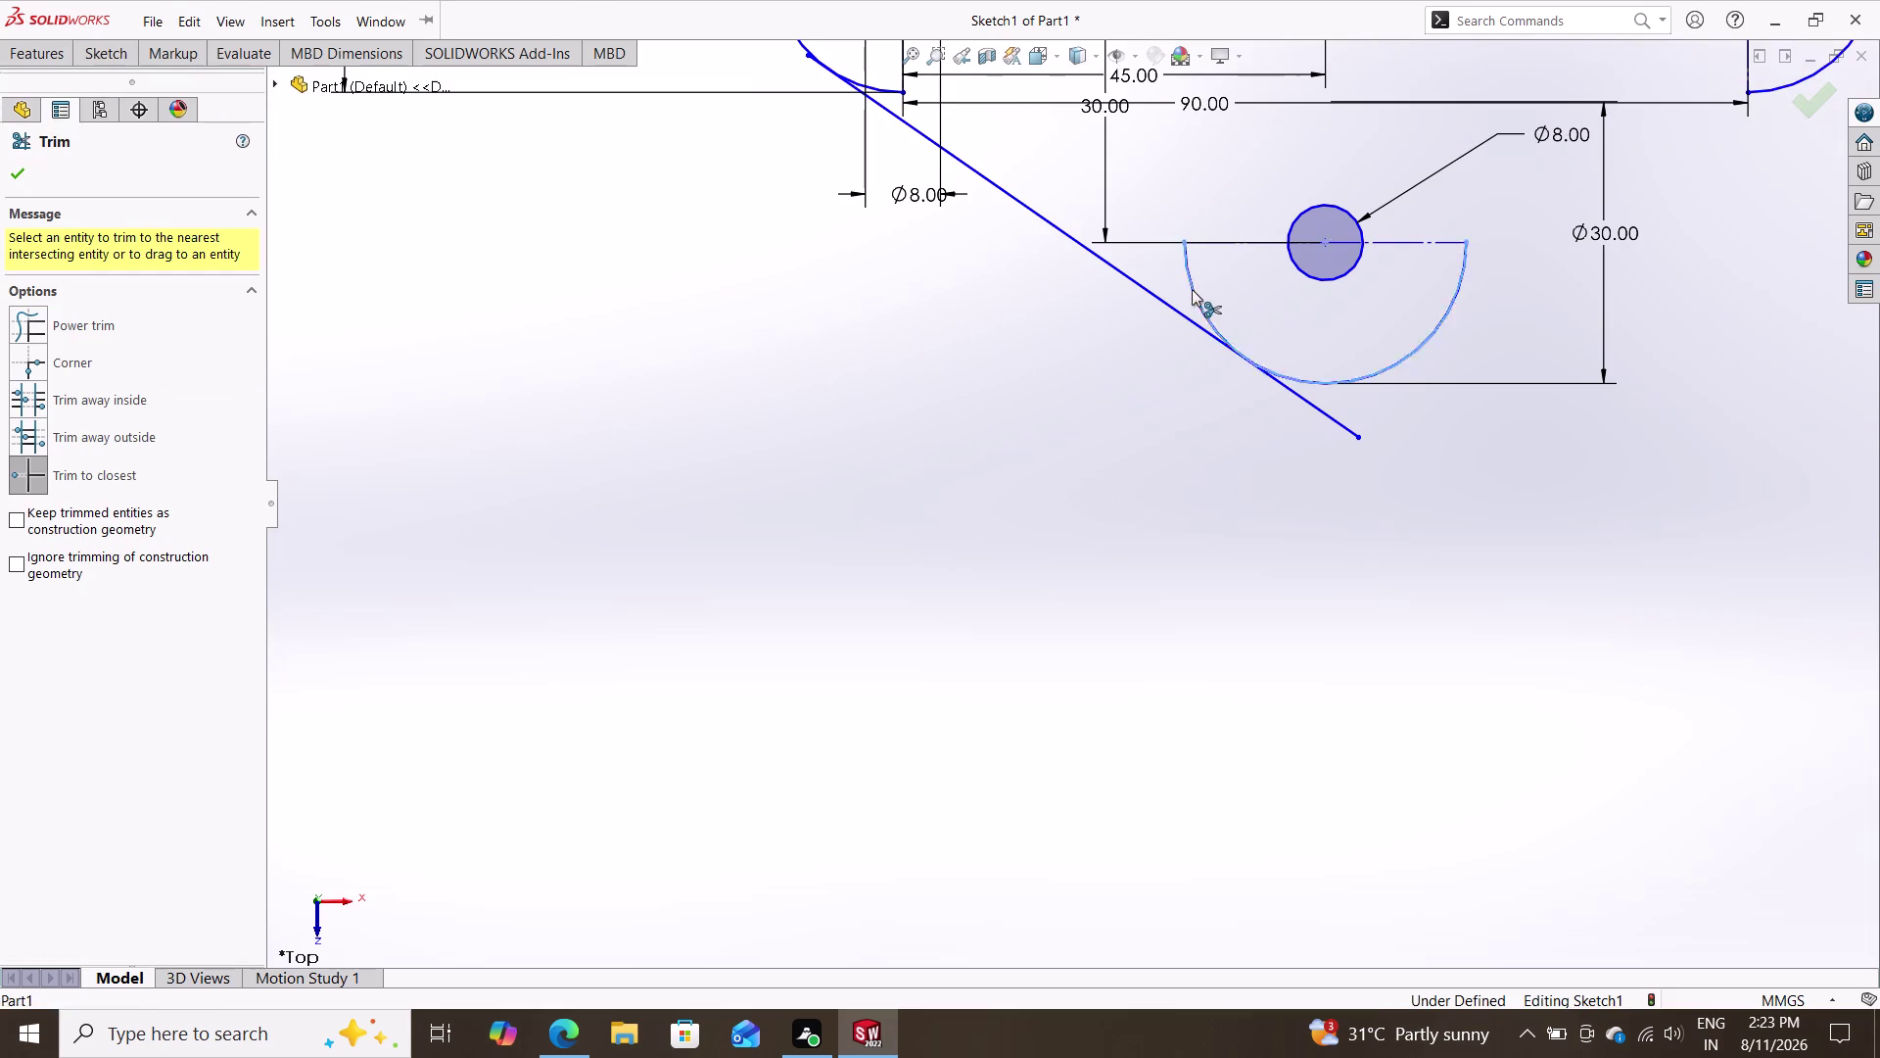
click(1307, 398)
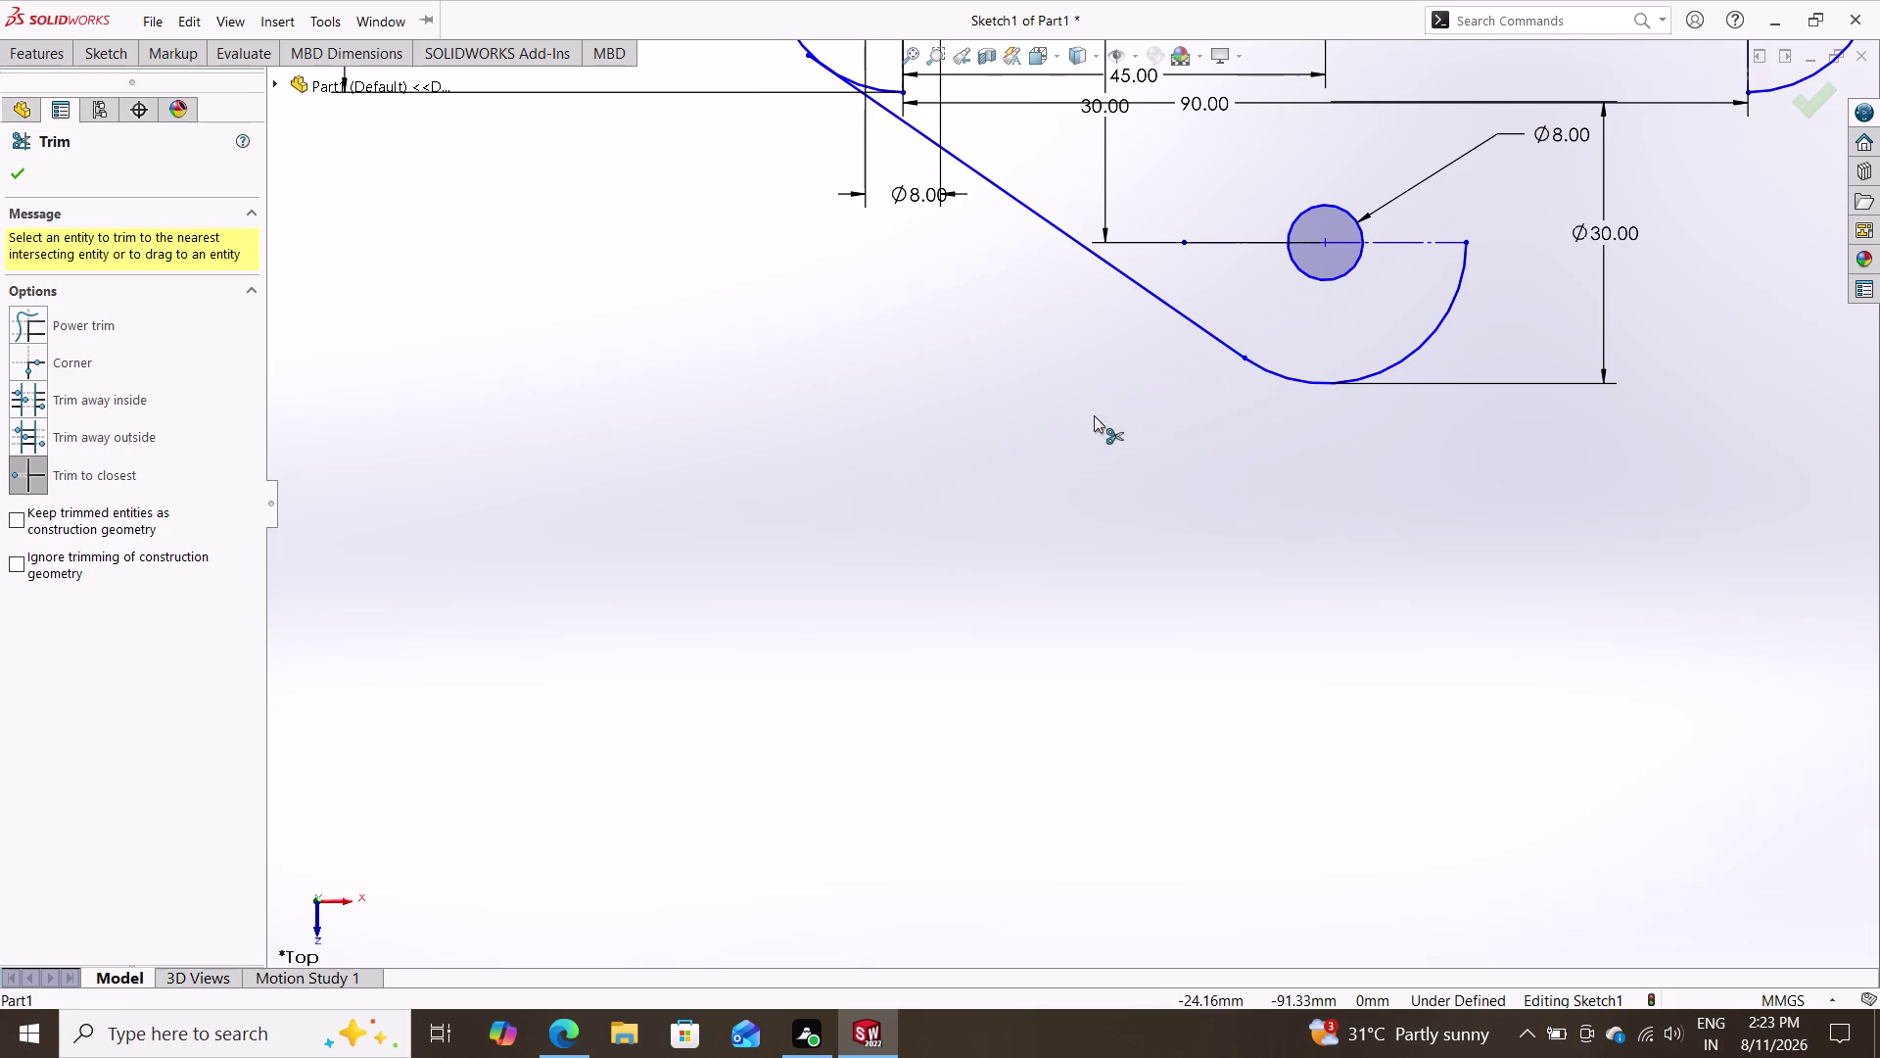
click(879, 91)
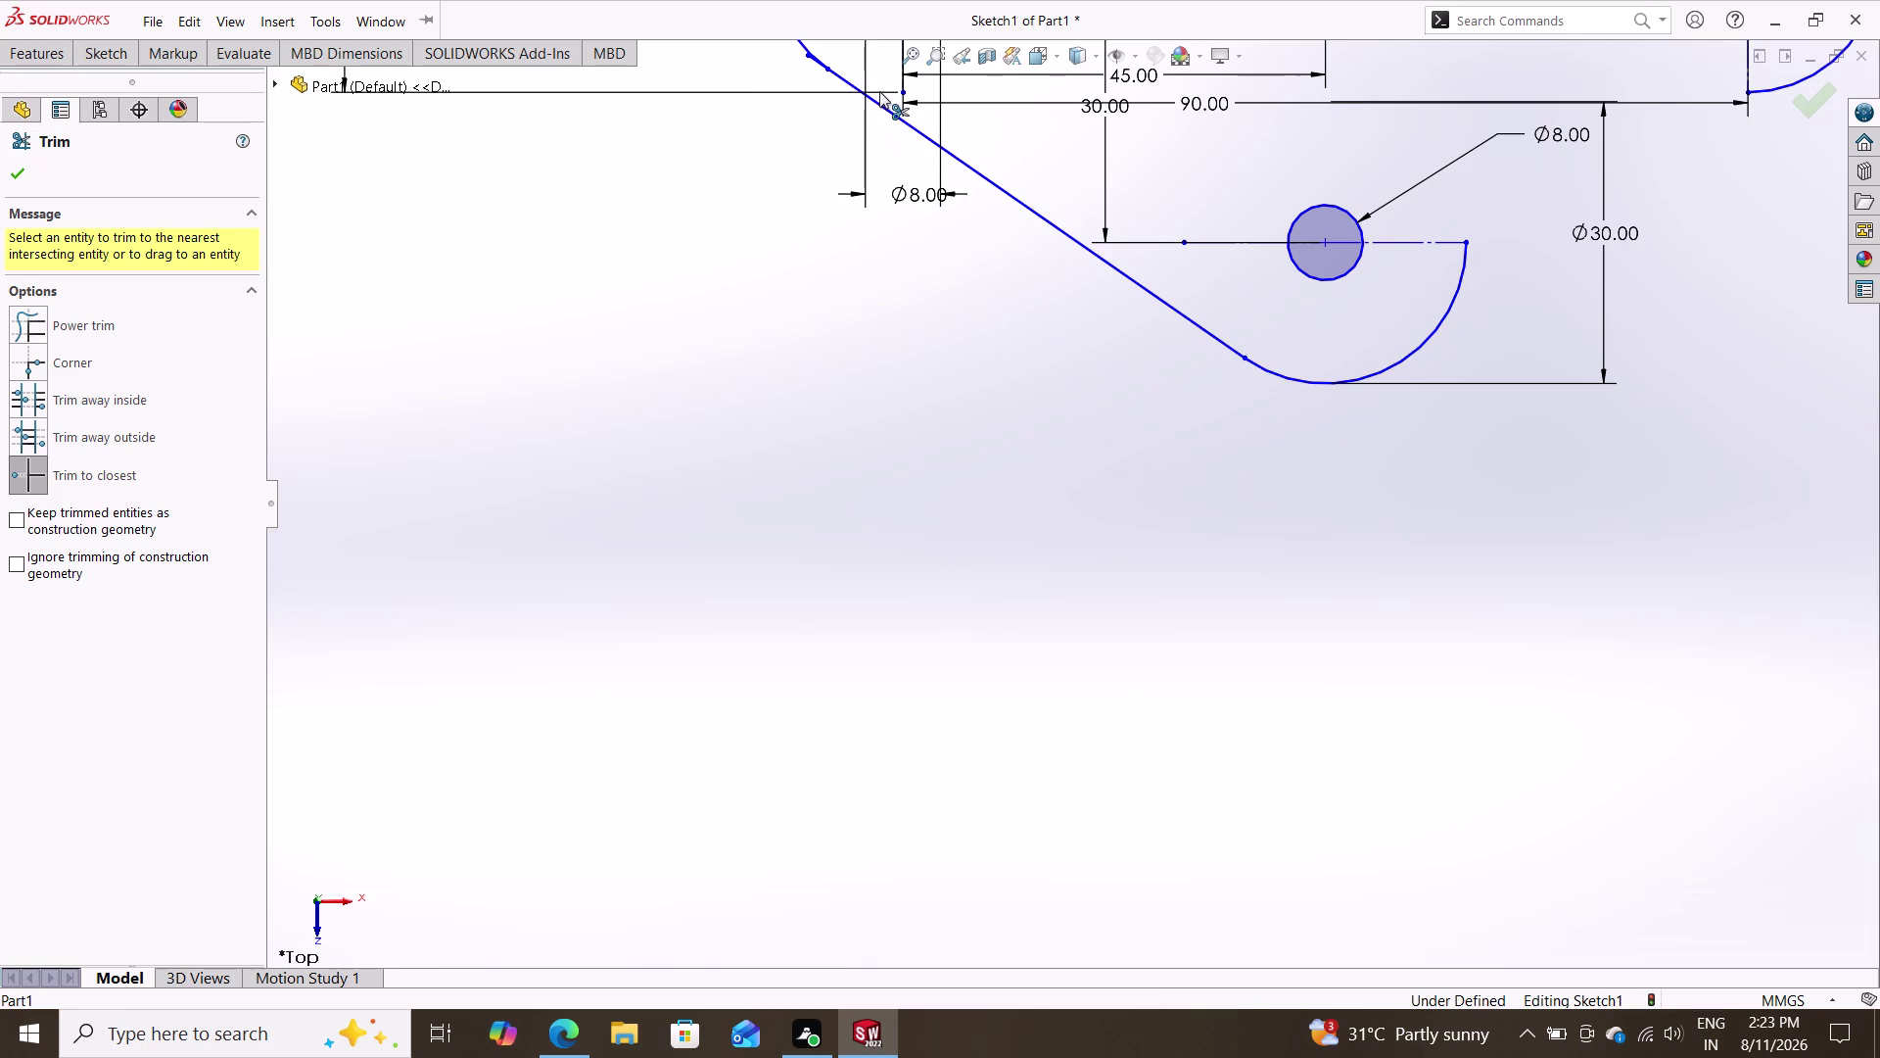
scroll(down, 3)
scroll(up, 3)
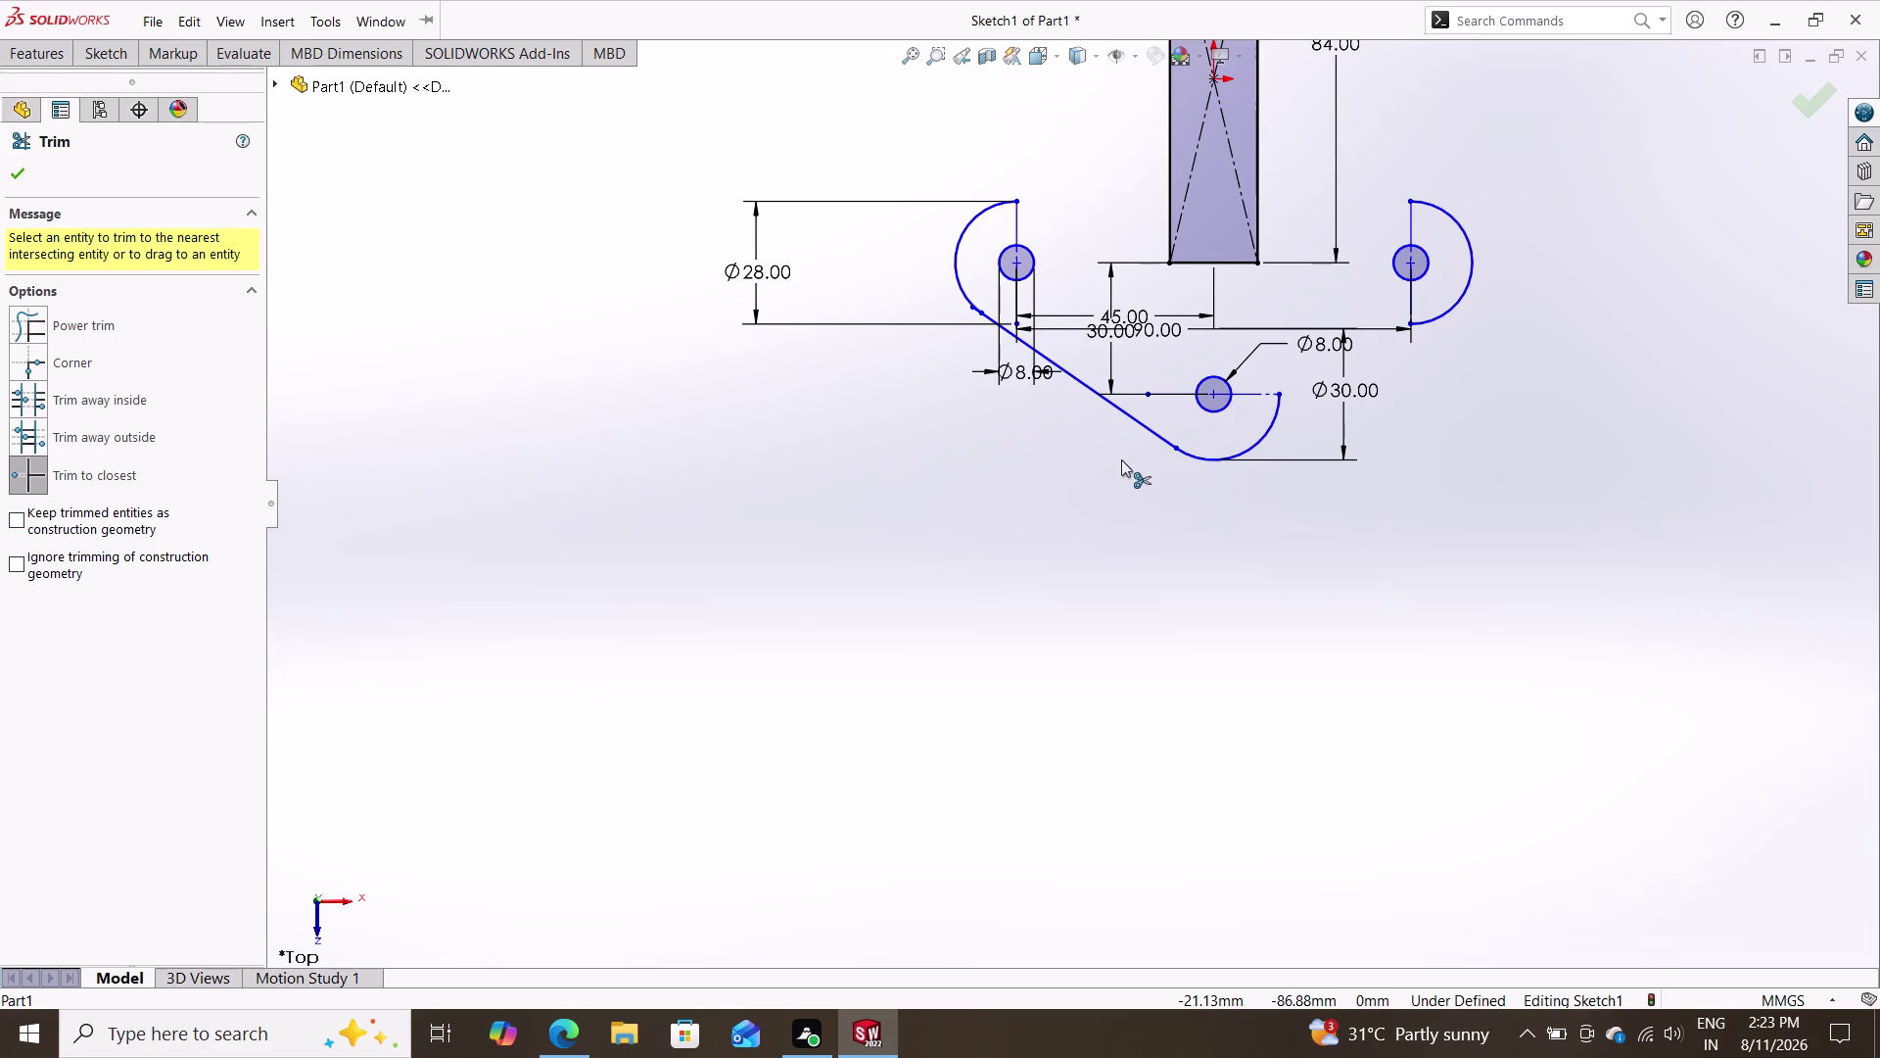
key(Escape)
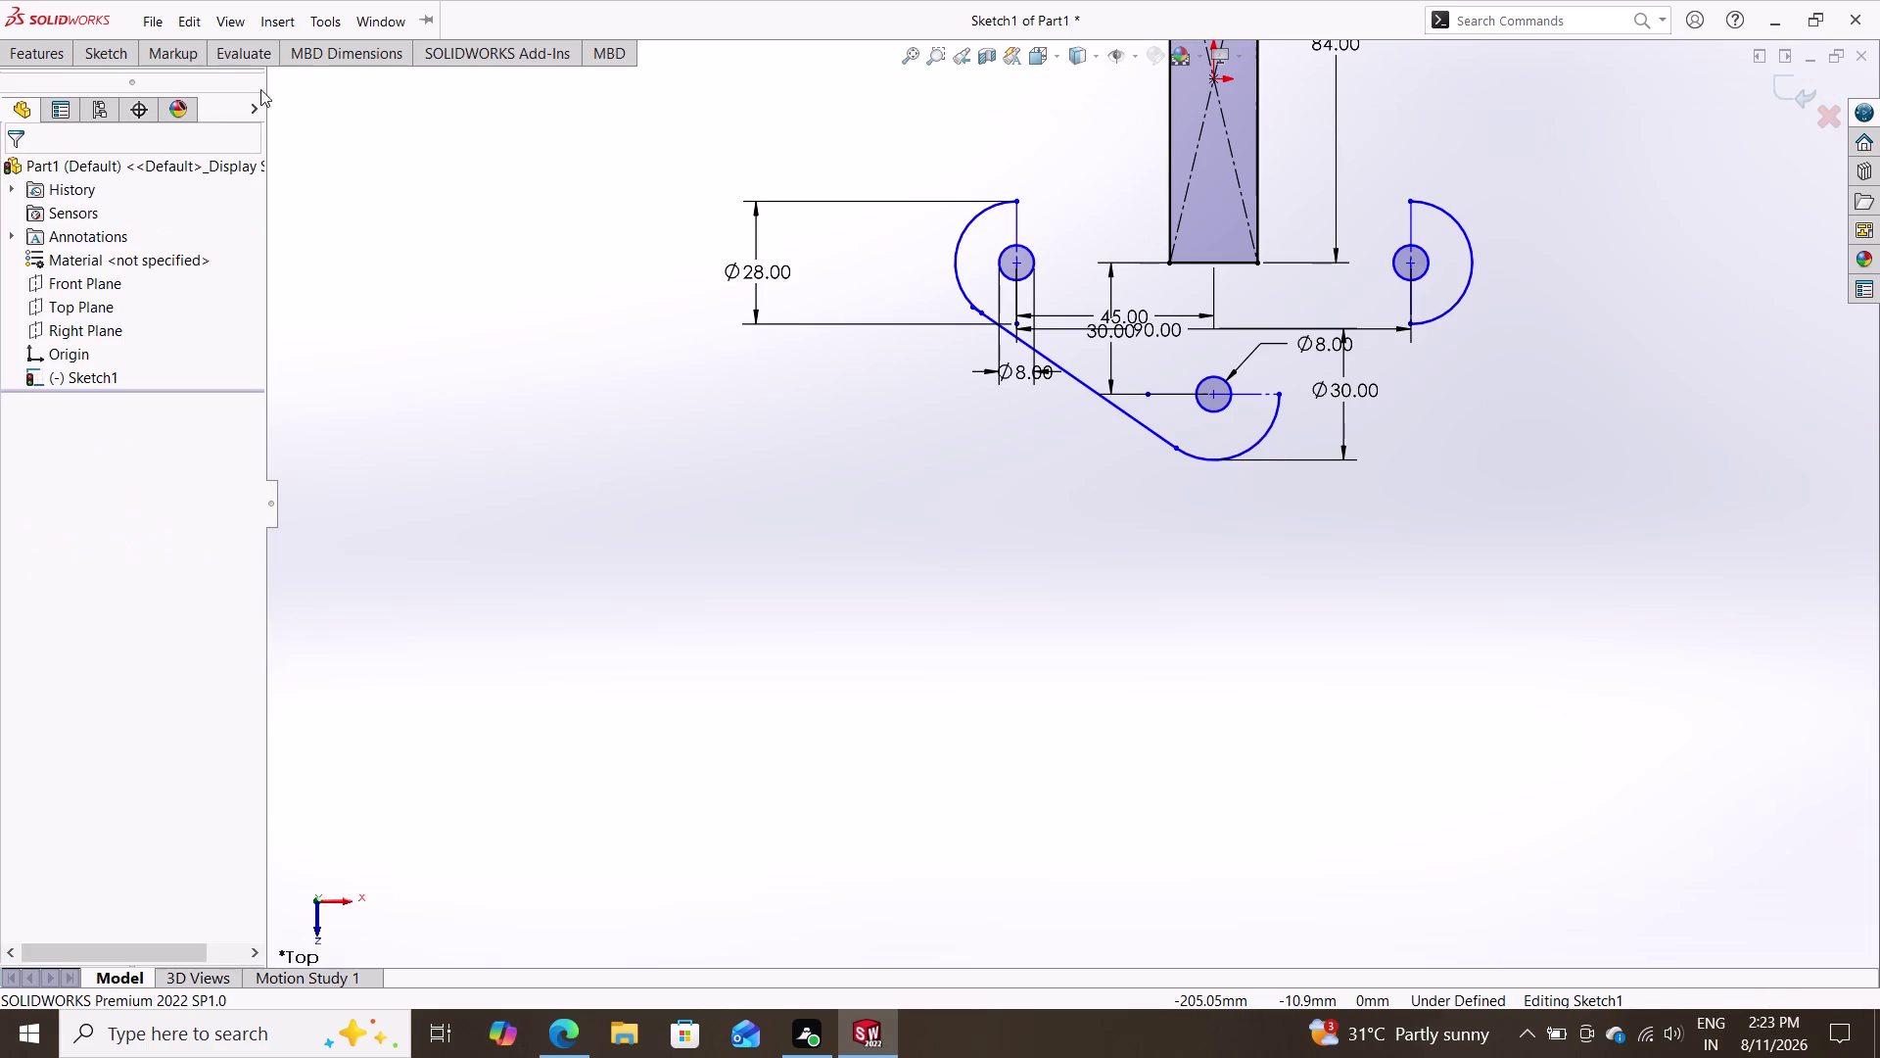
Draw a slanted line from the bottom arc's end up toward the right Ø28 arc.
click(122, 48)
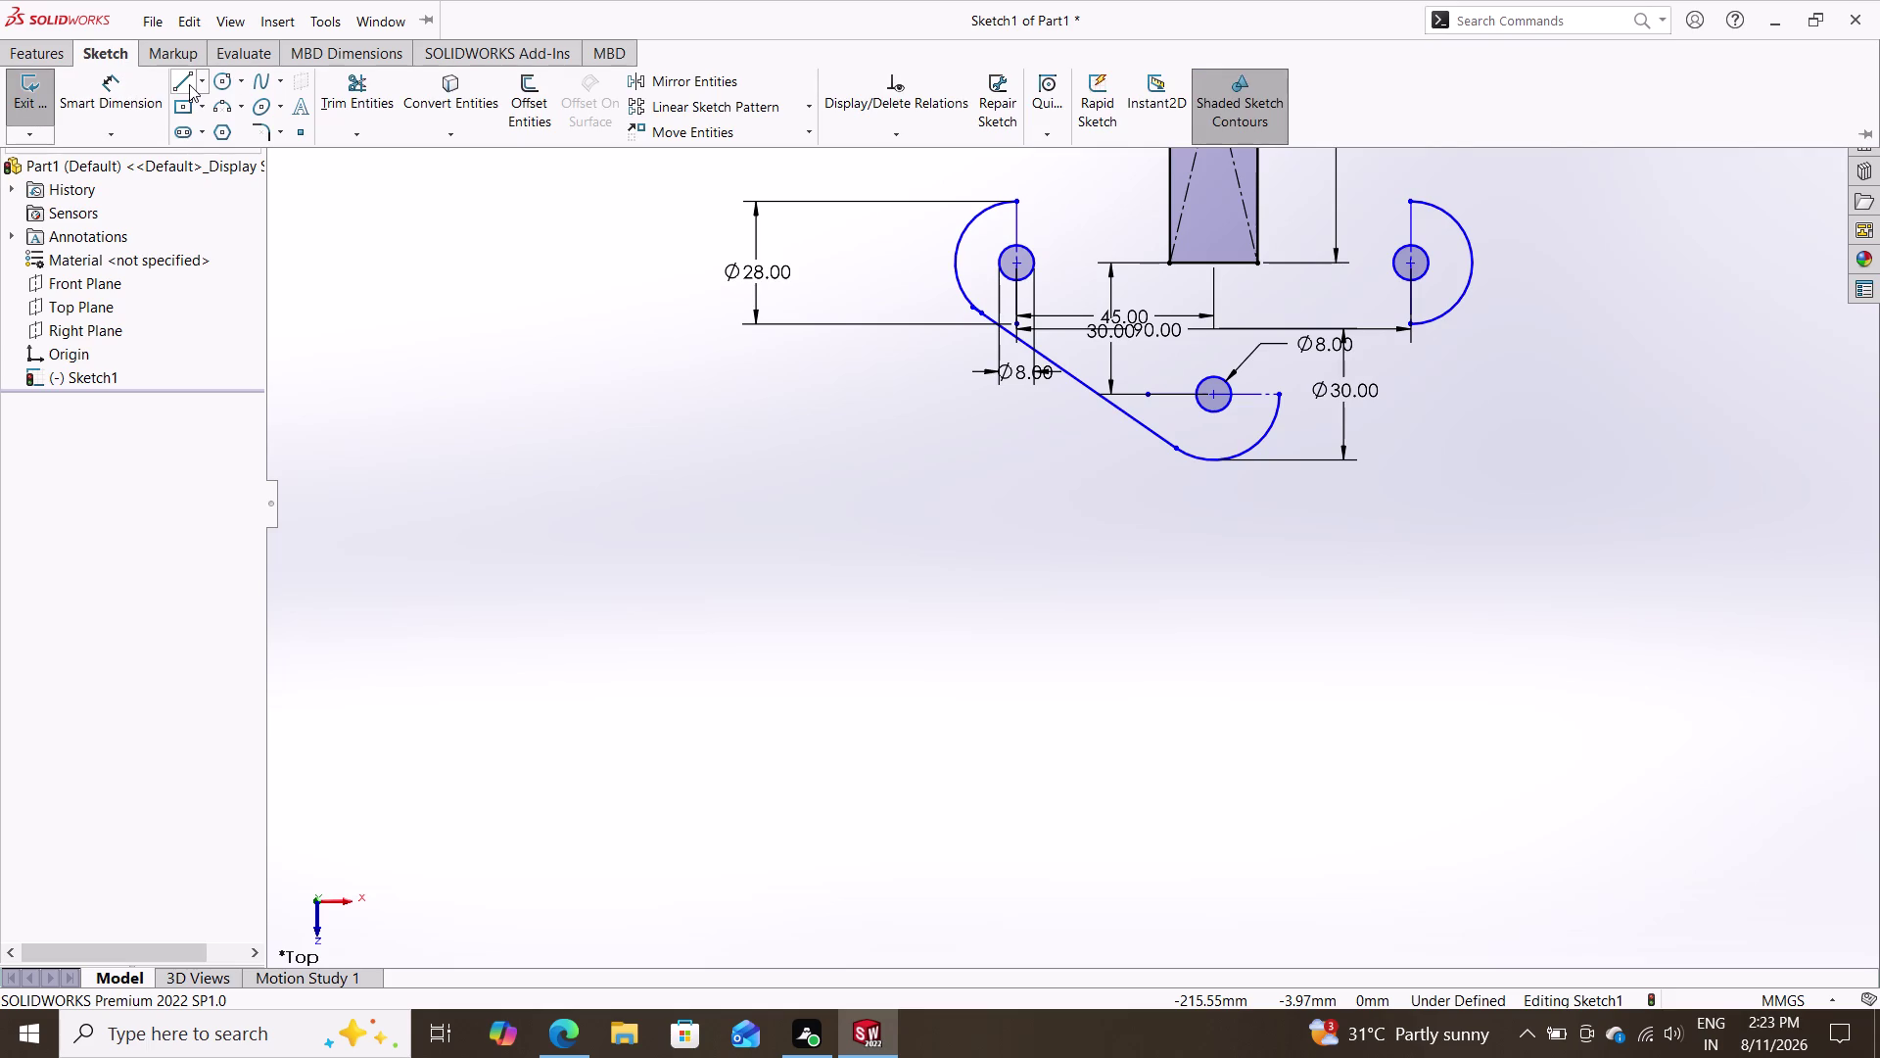
click(189, 85)
click(1278, 502)
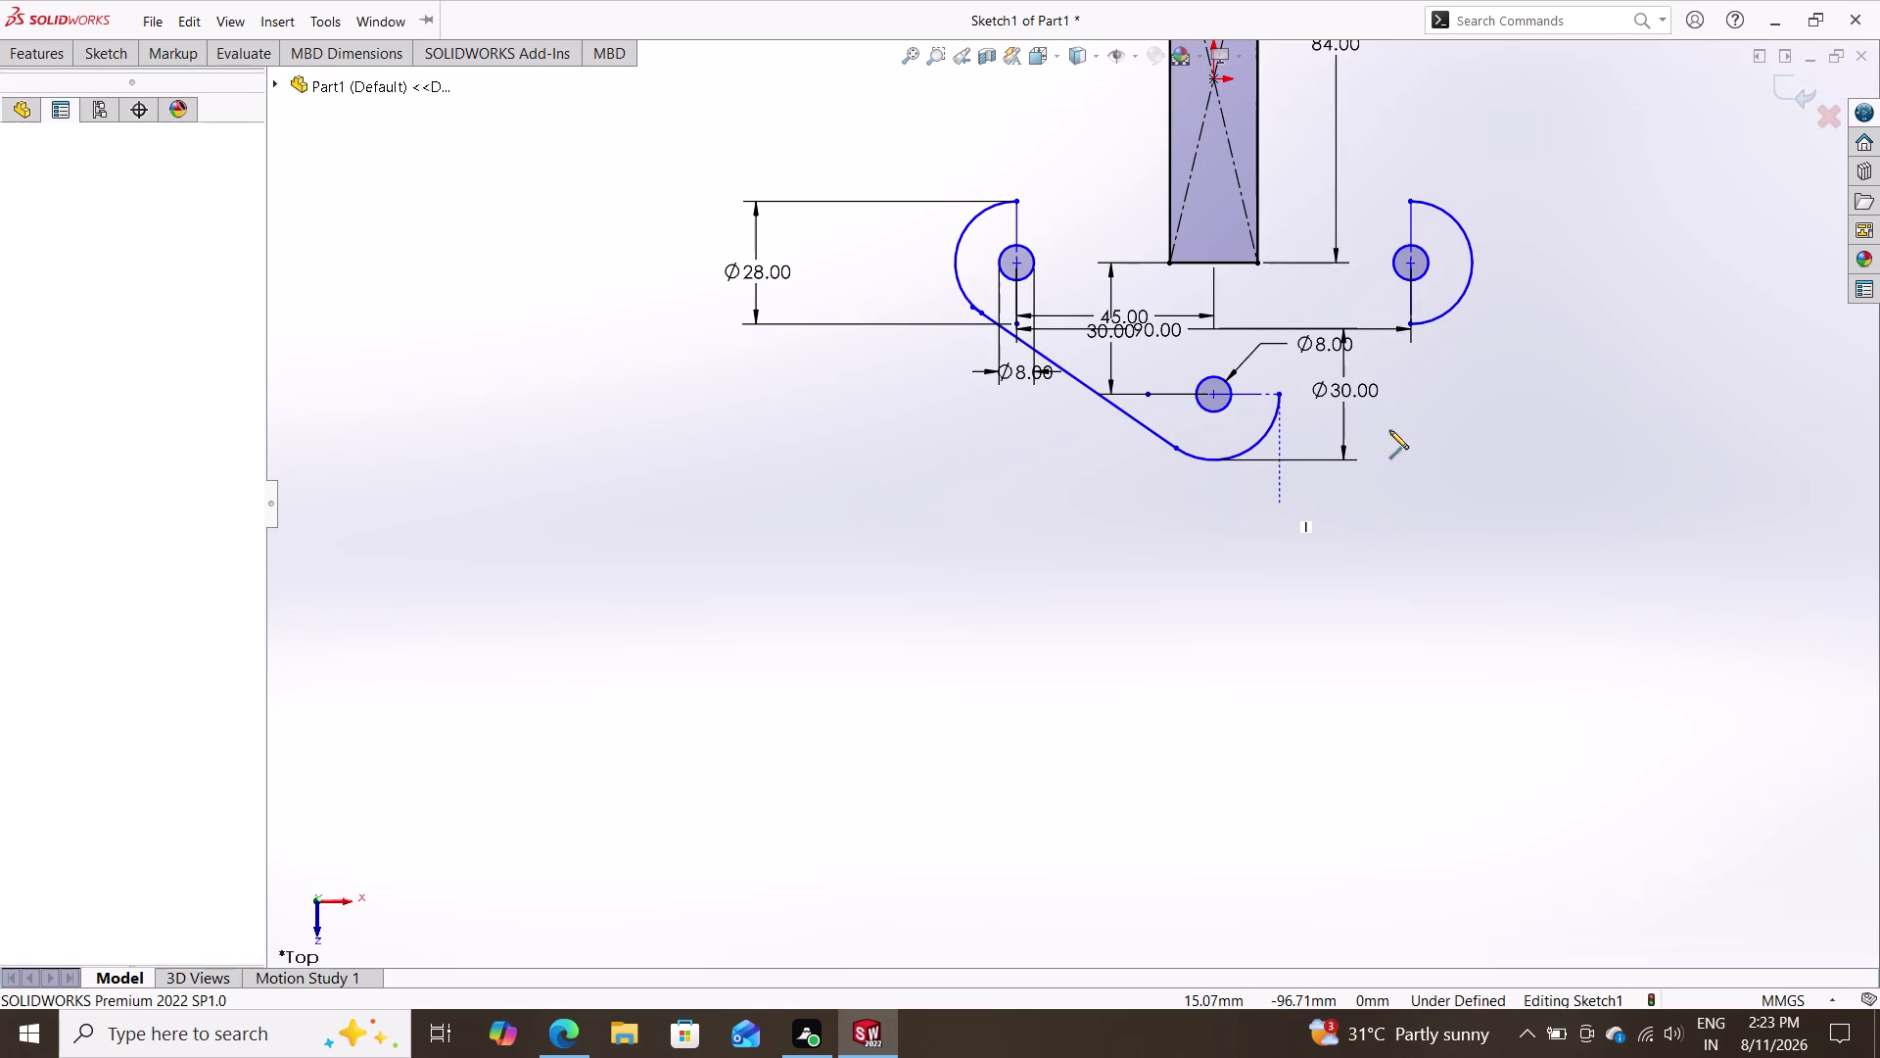
click(1489, 344)
key(Escape)
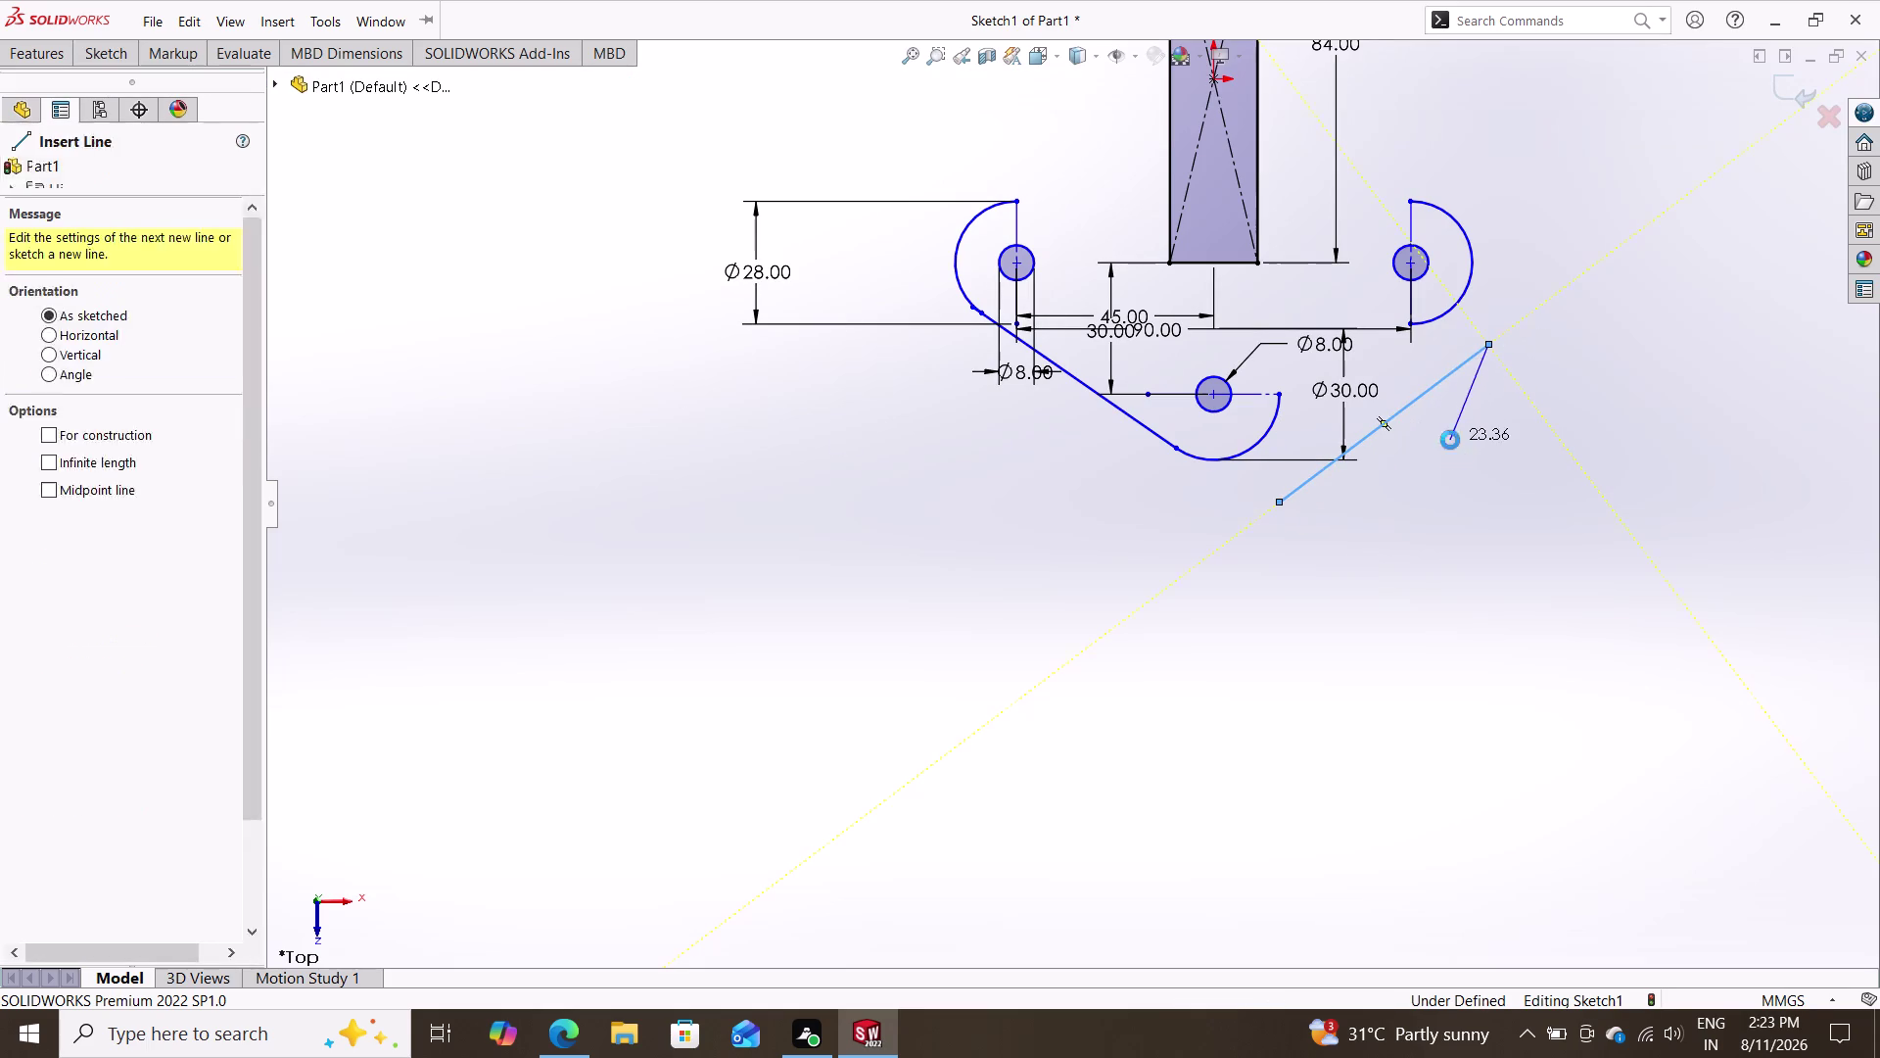
click(1460, 293)
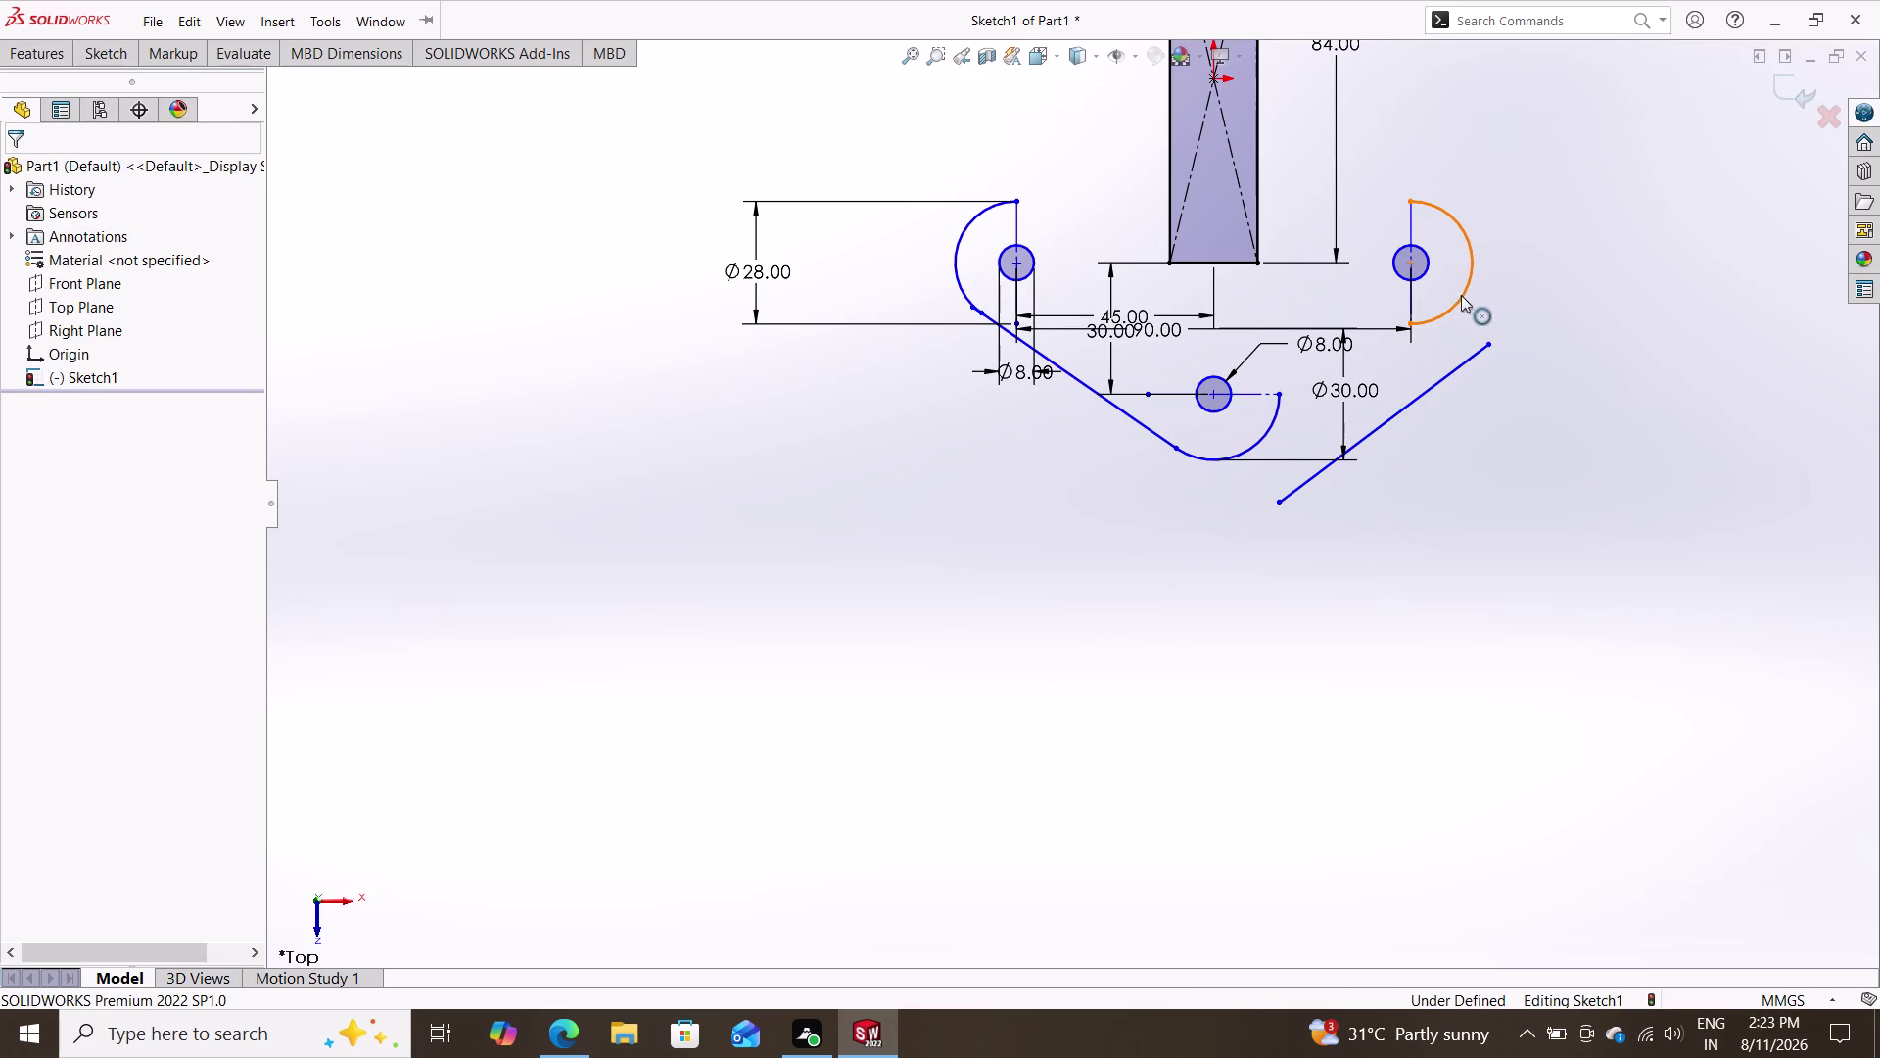
Make the new right line tangent to the right Ø28 arc.
click(1476, 351)
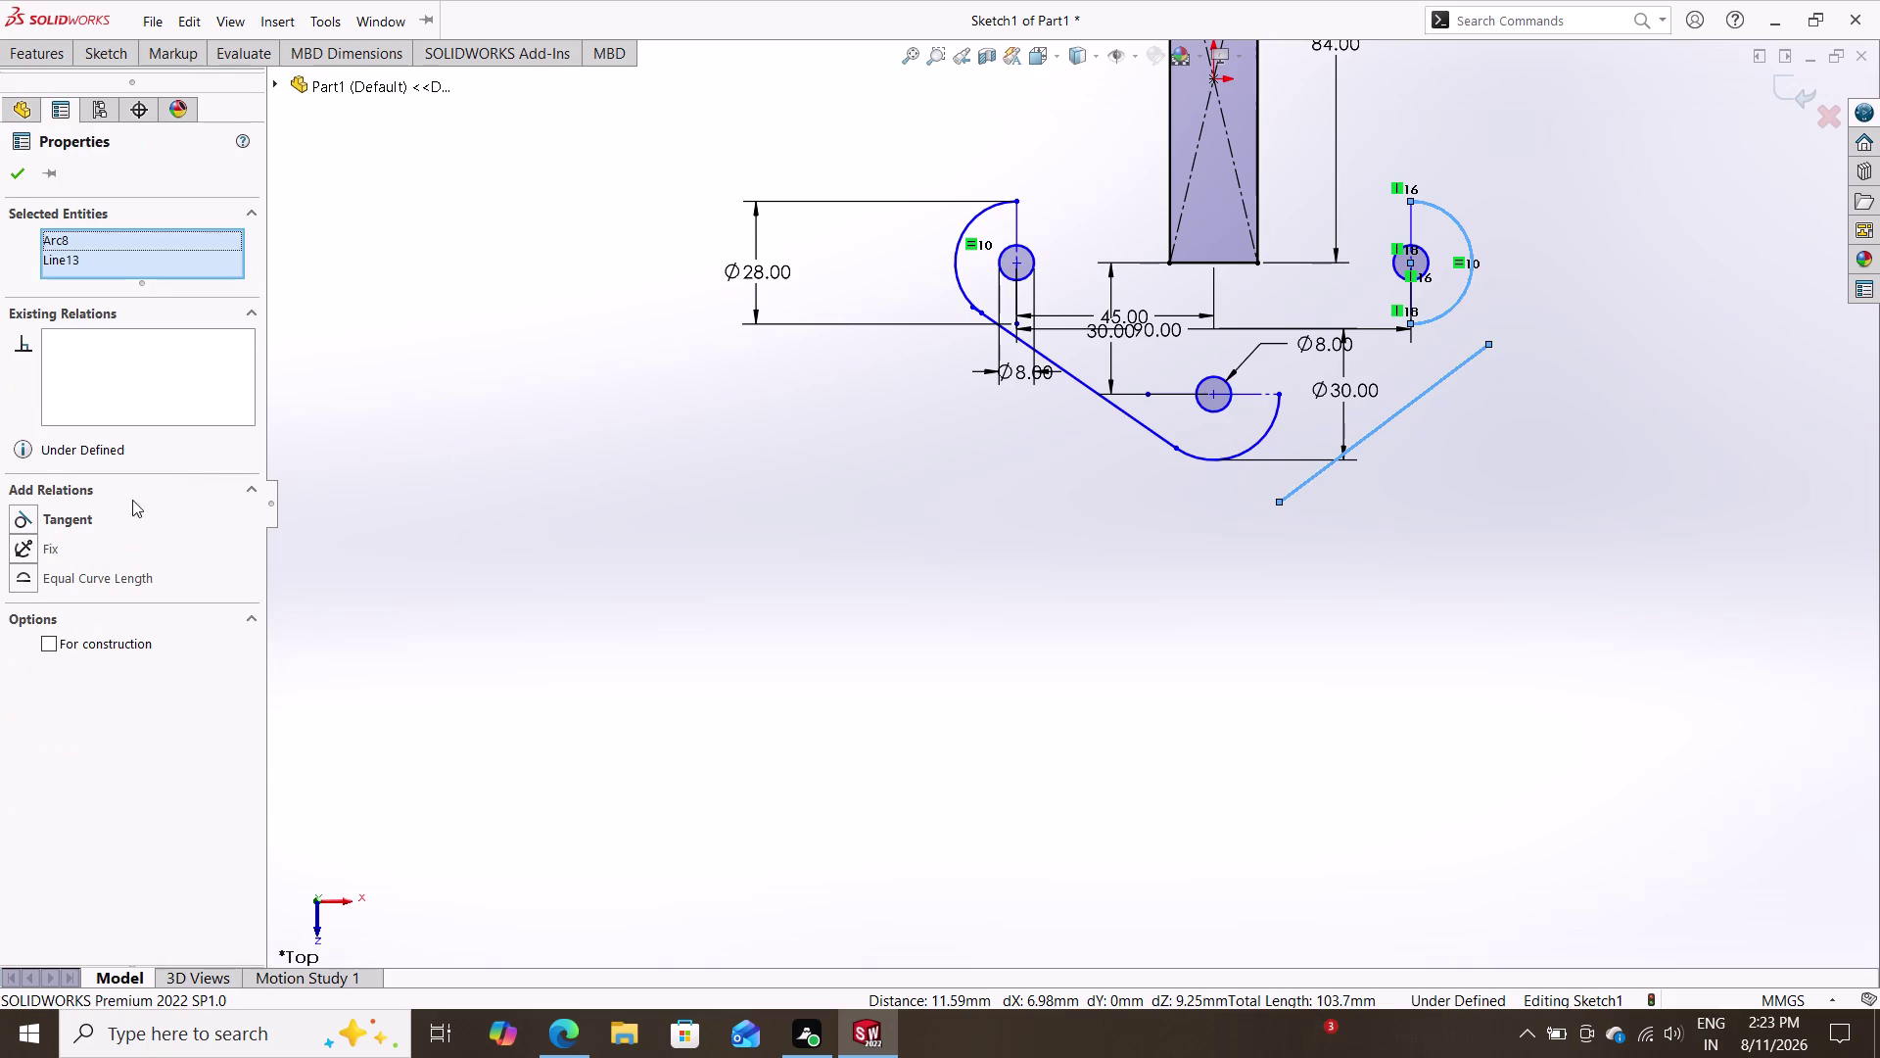
click(99, 521)
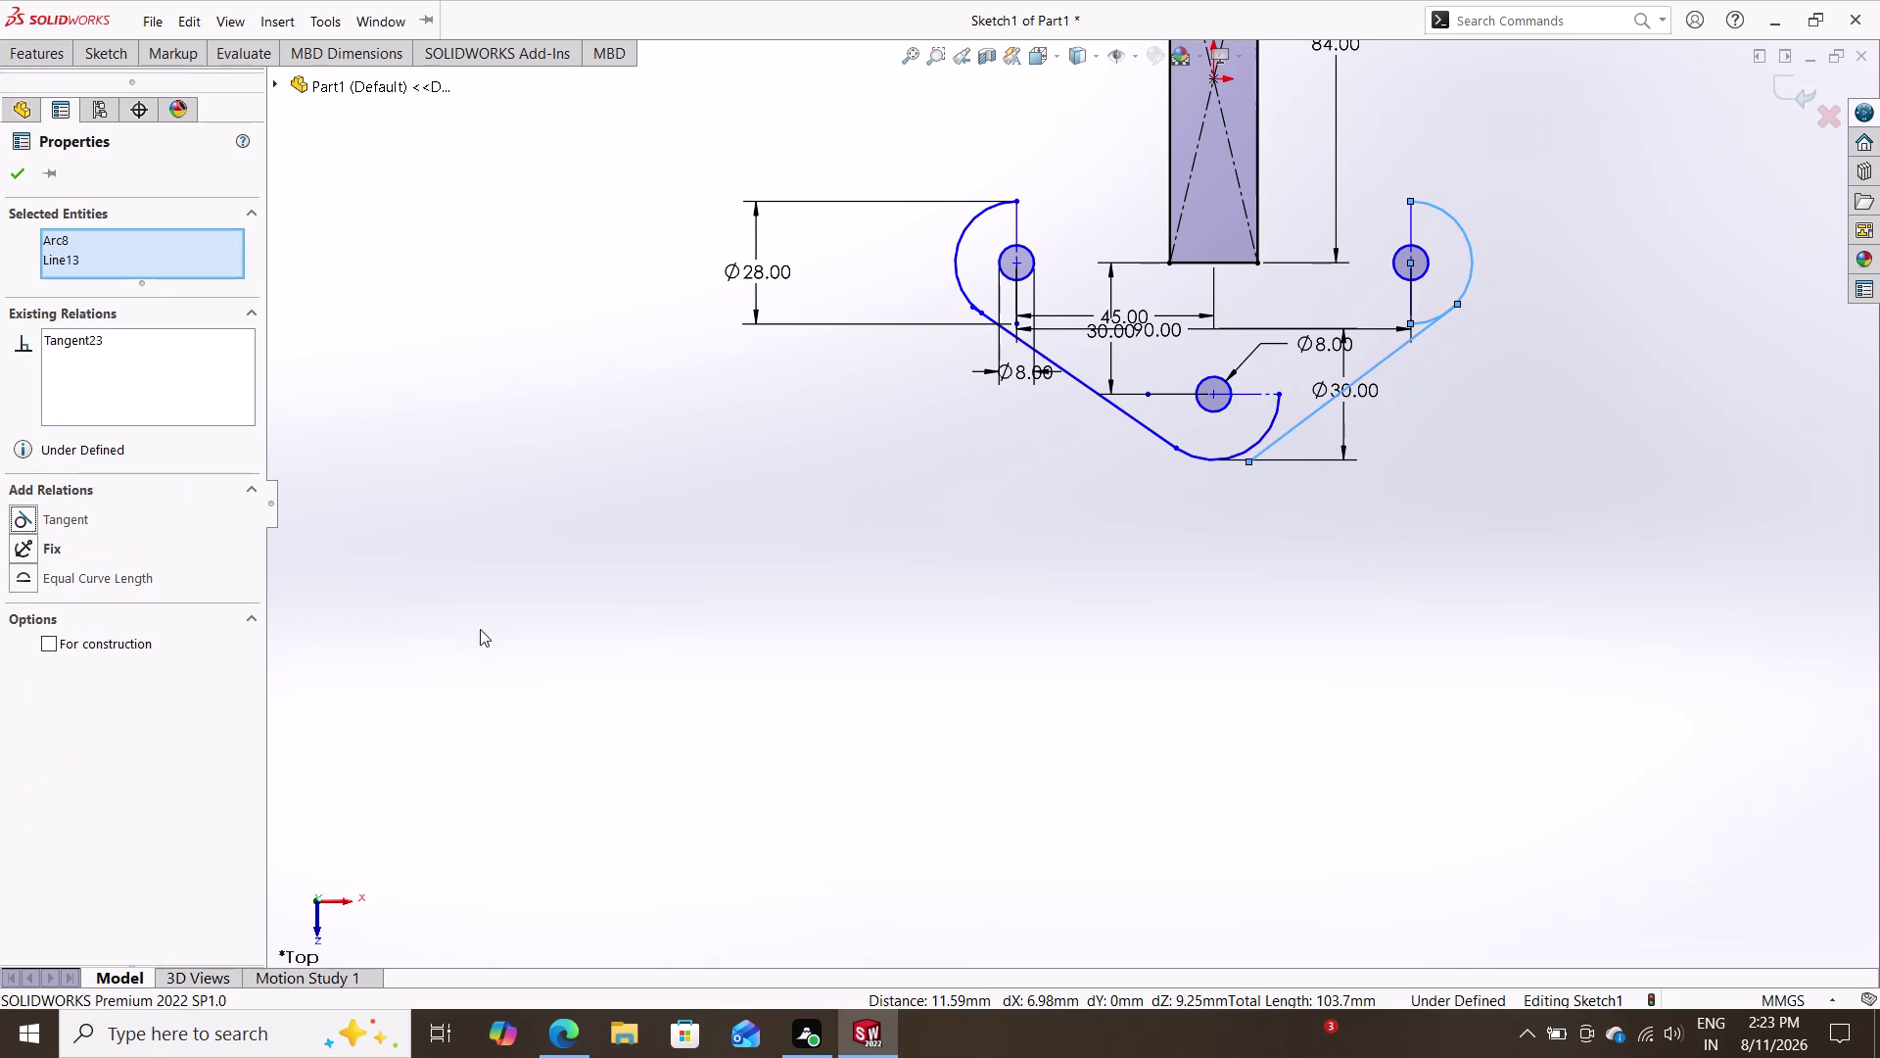
click(1269, 428)
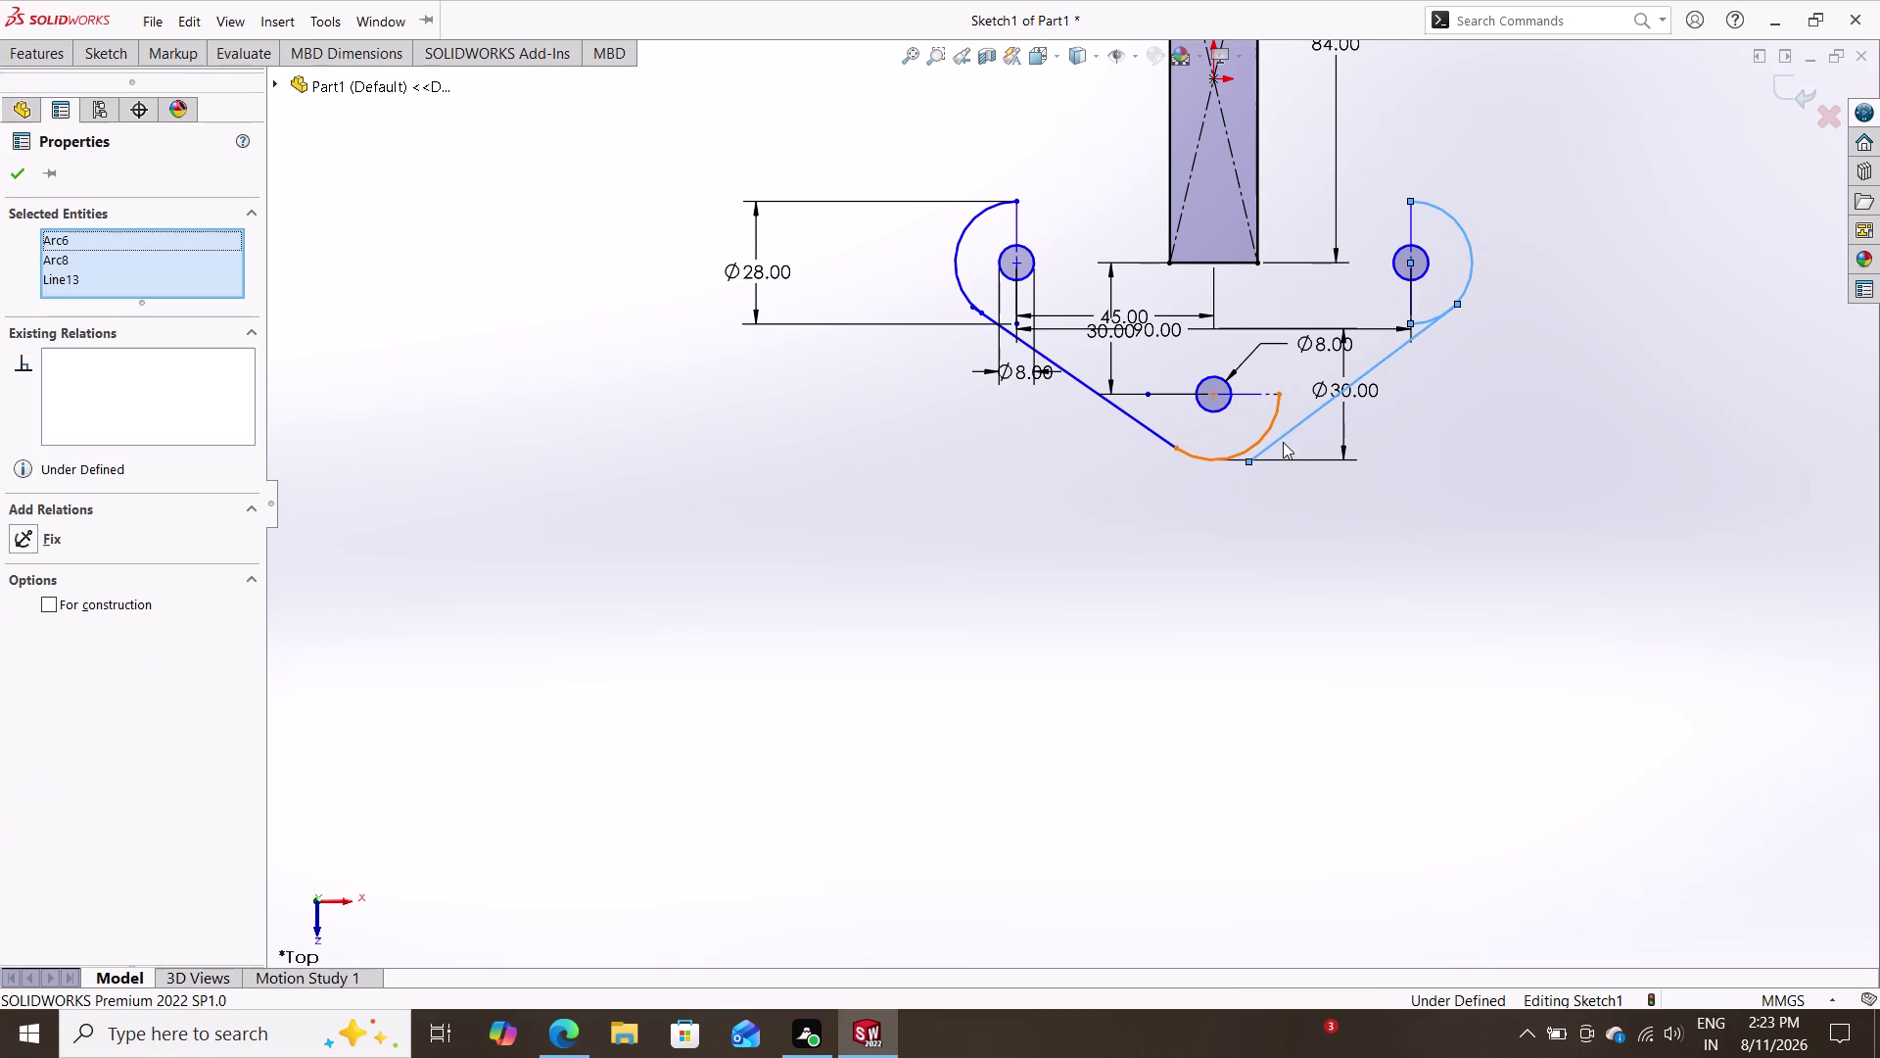
click(1281, 435)
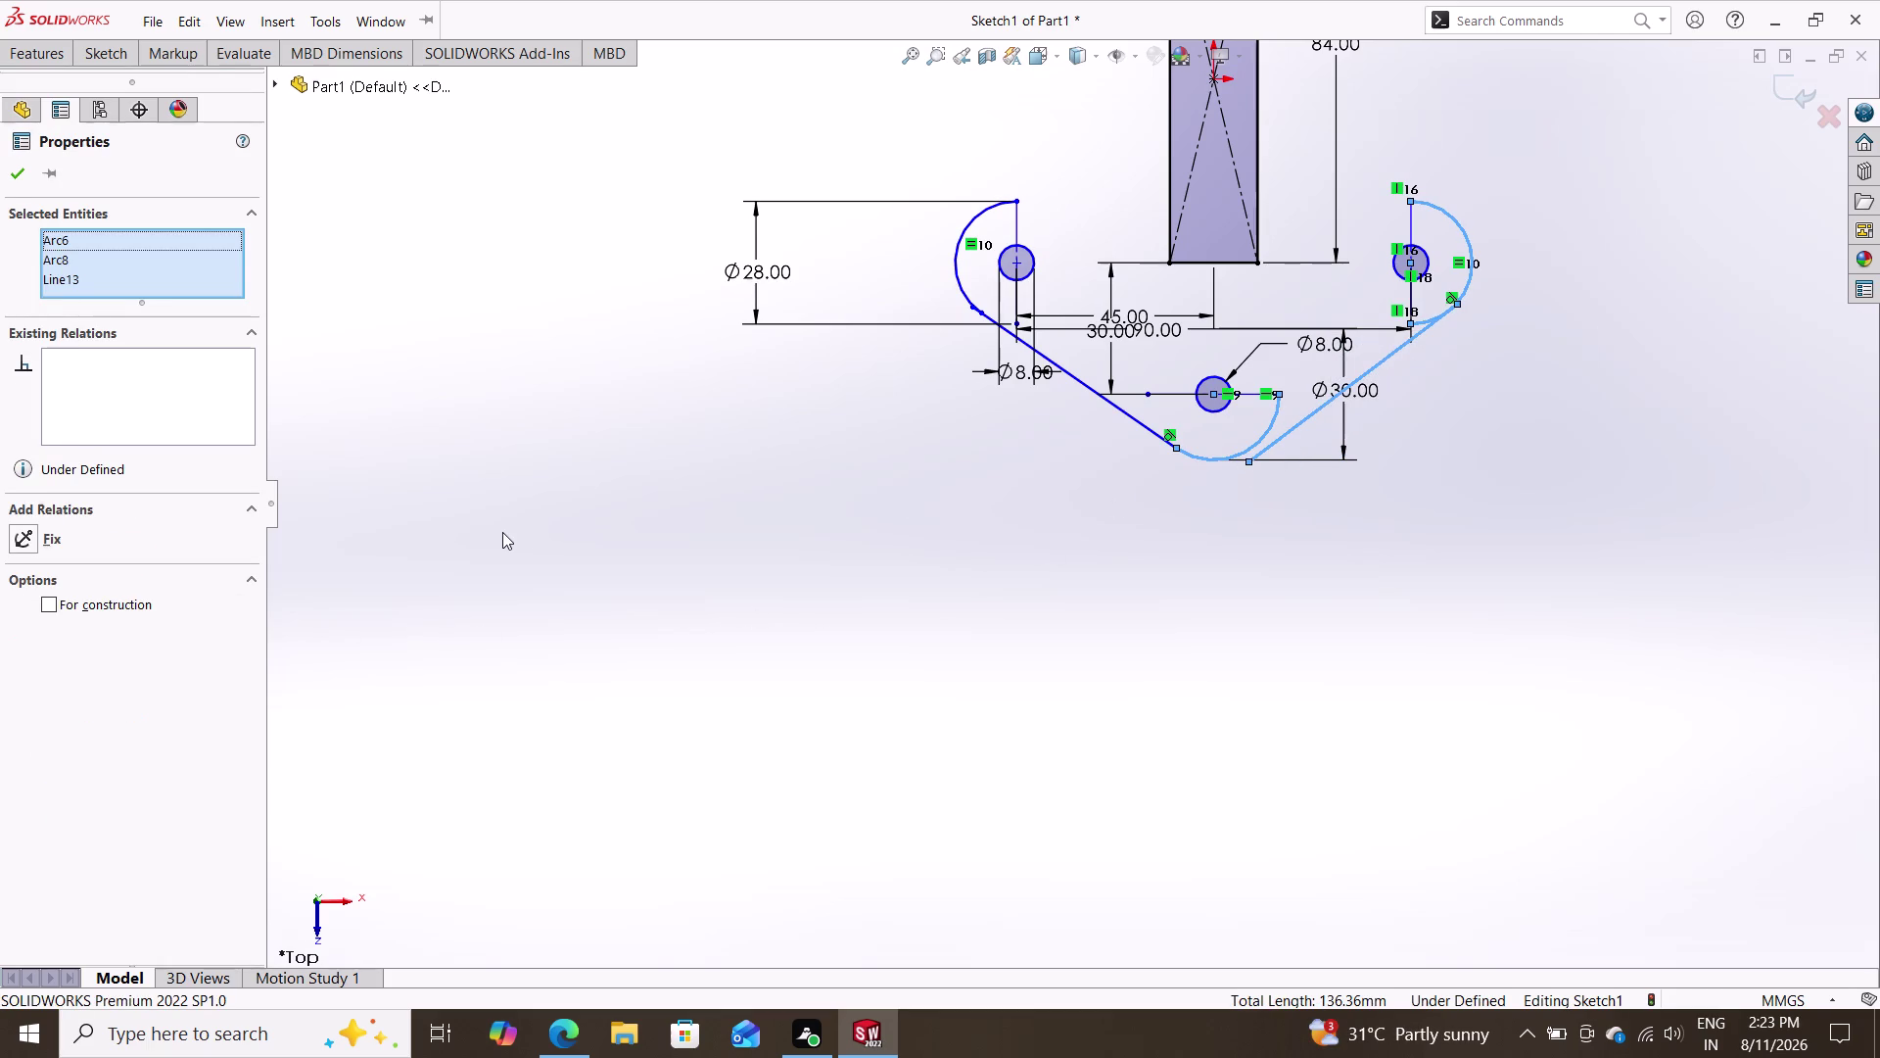
click(1273, 414)
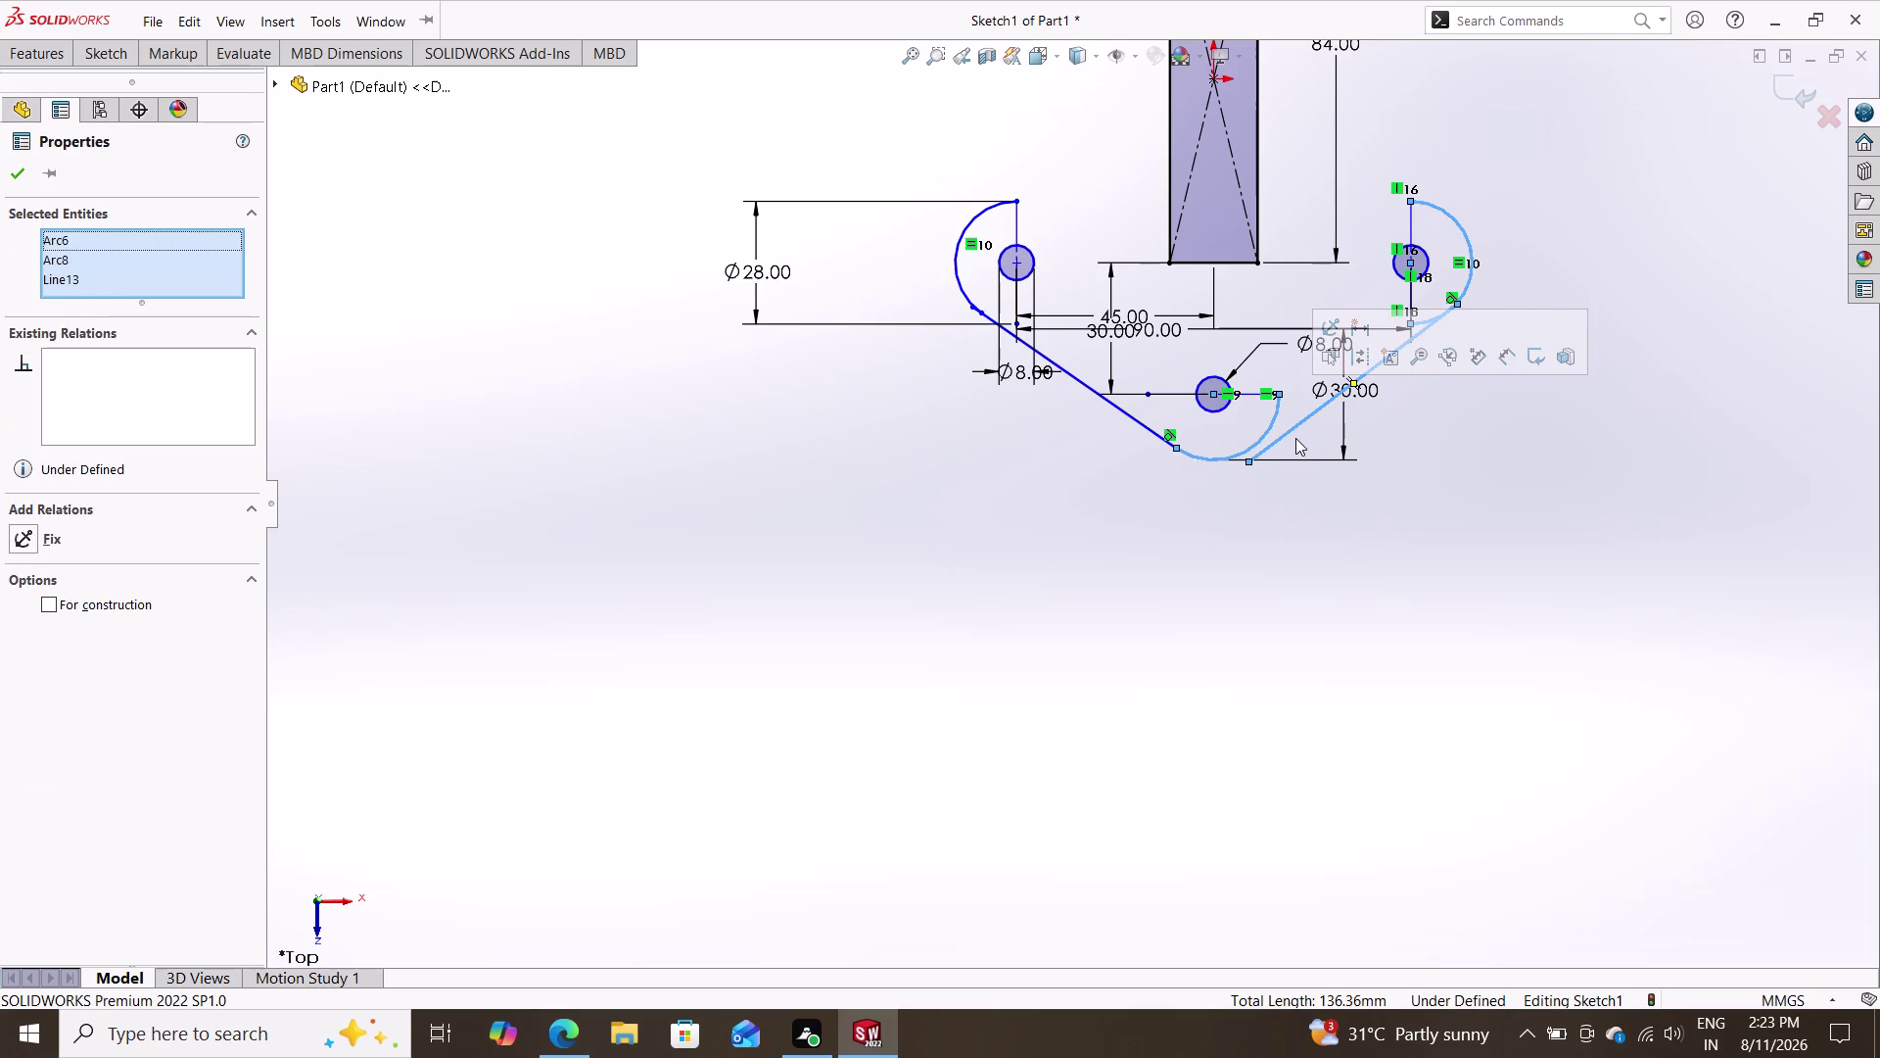
key(Escape)
key(Escape)
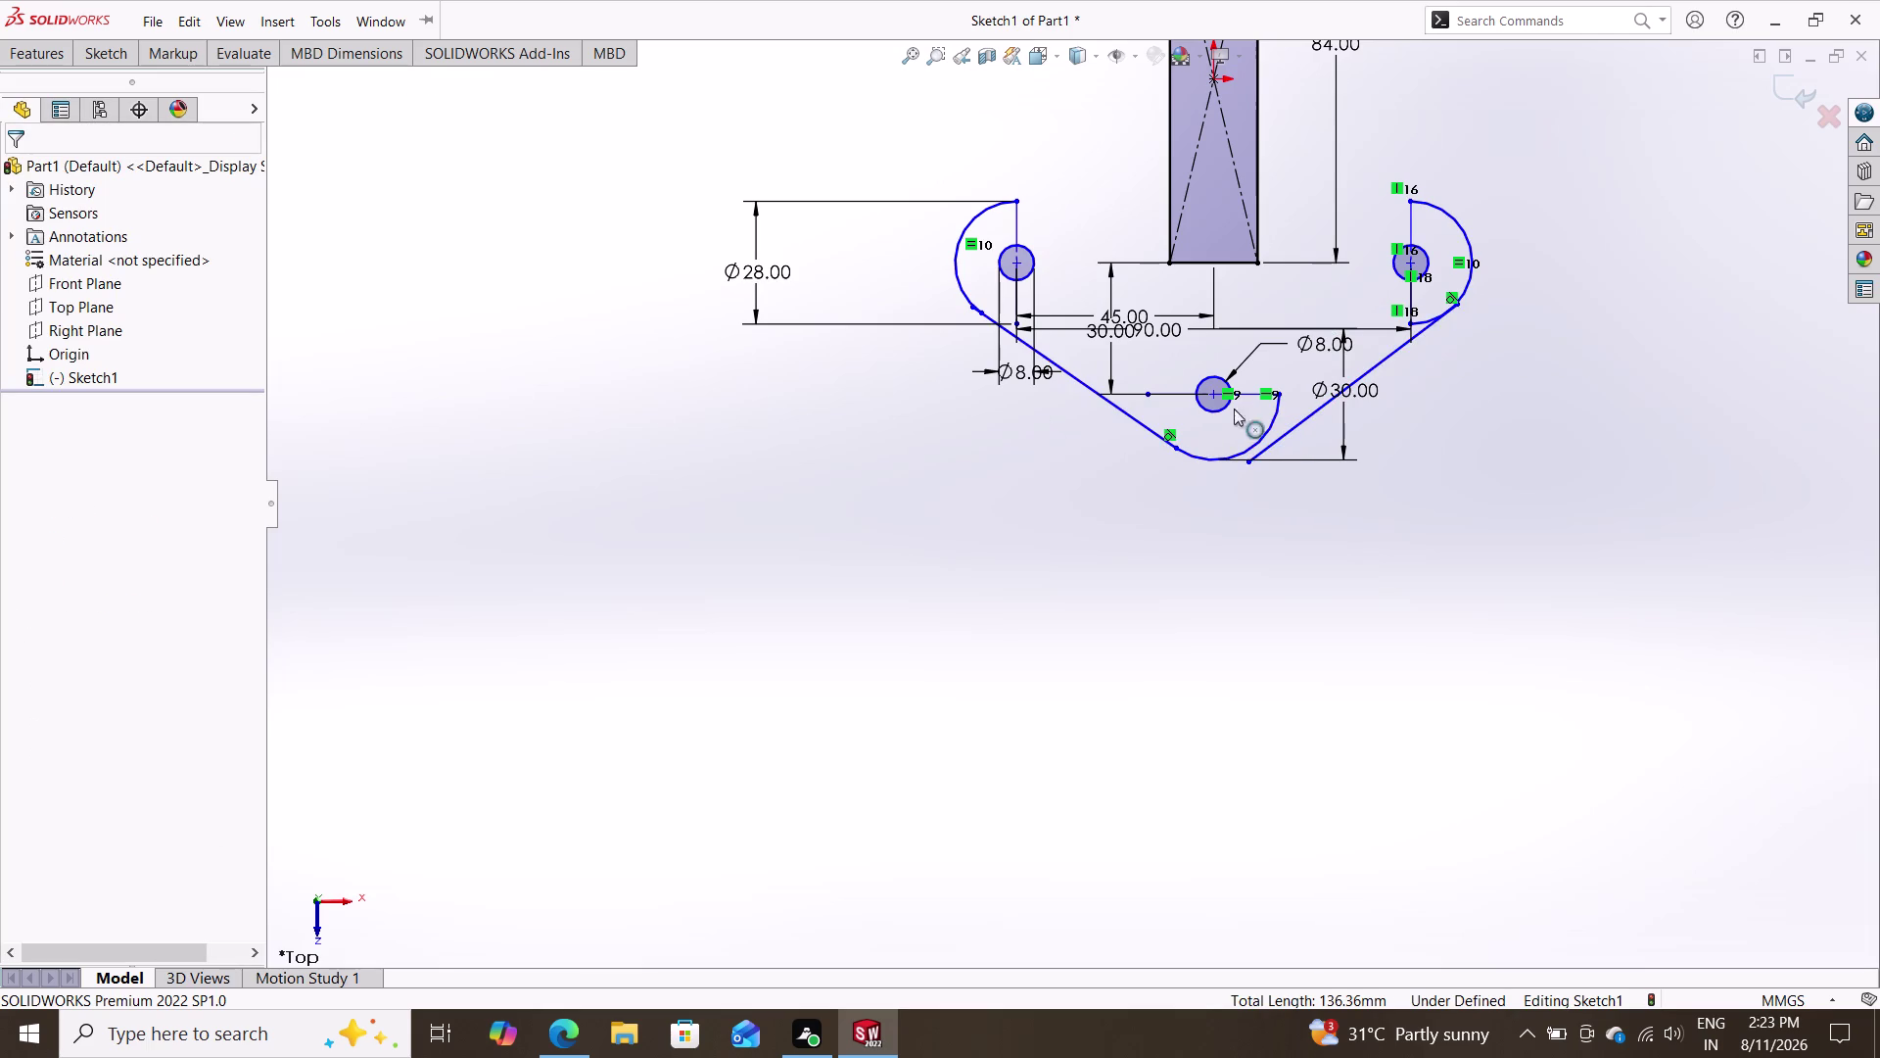
Select the right slanted line with the bottom Ø30 arc and apply Tangent.
click(1293, 426)
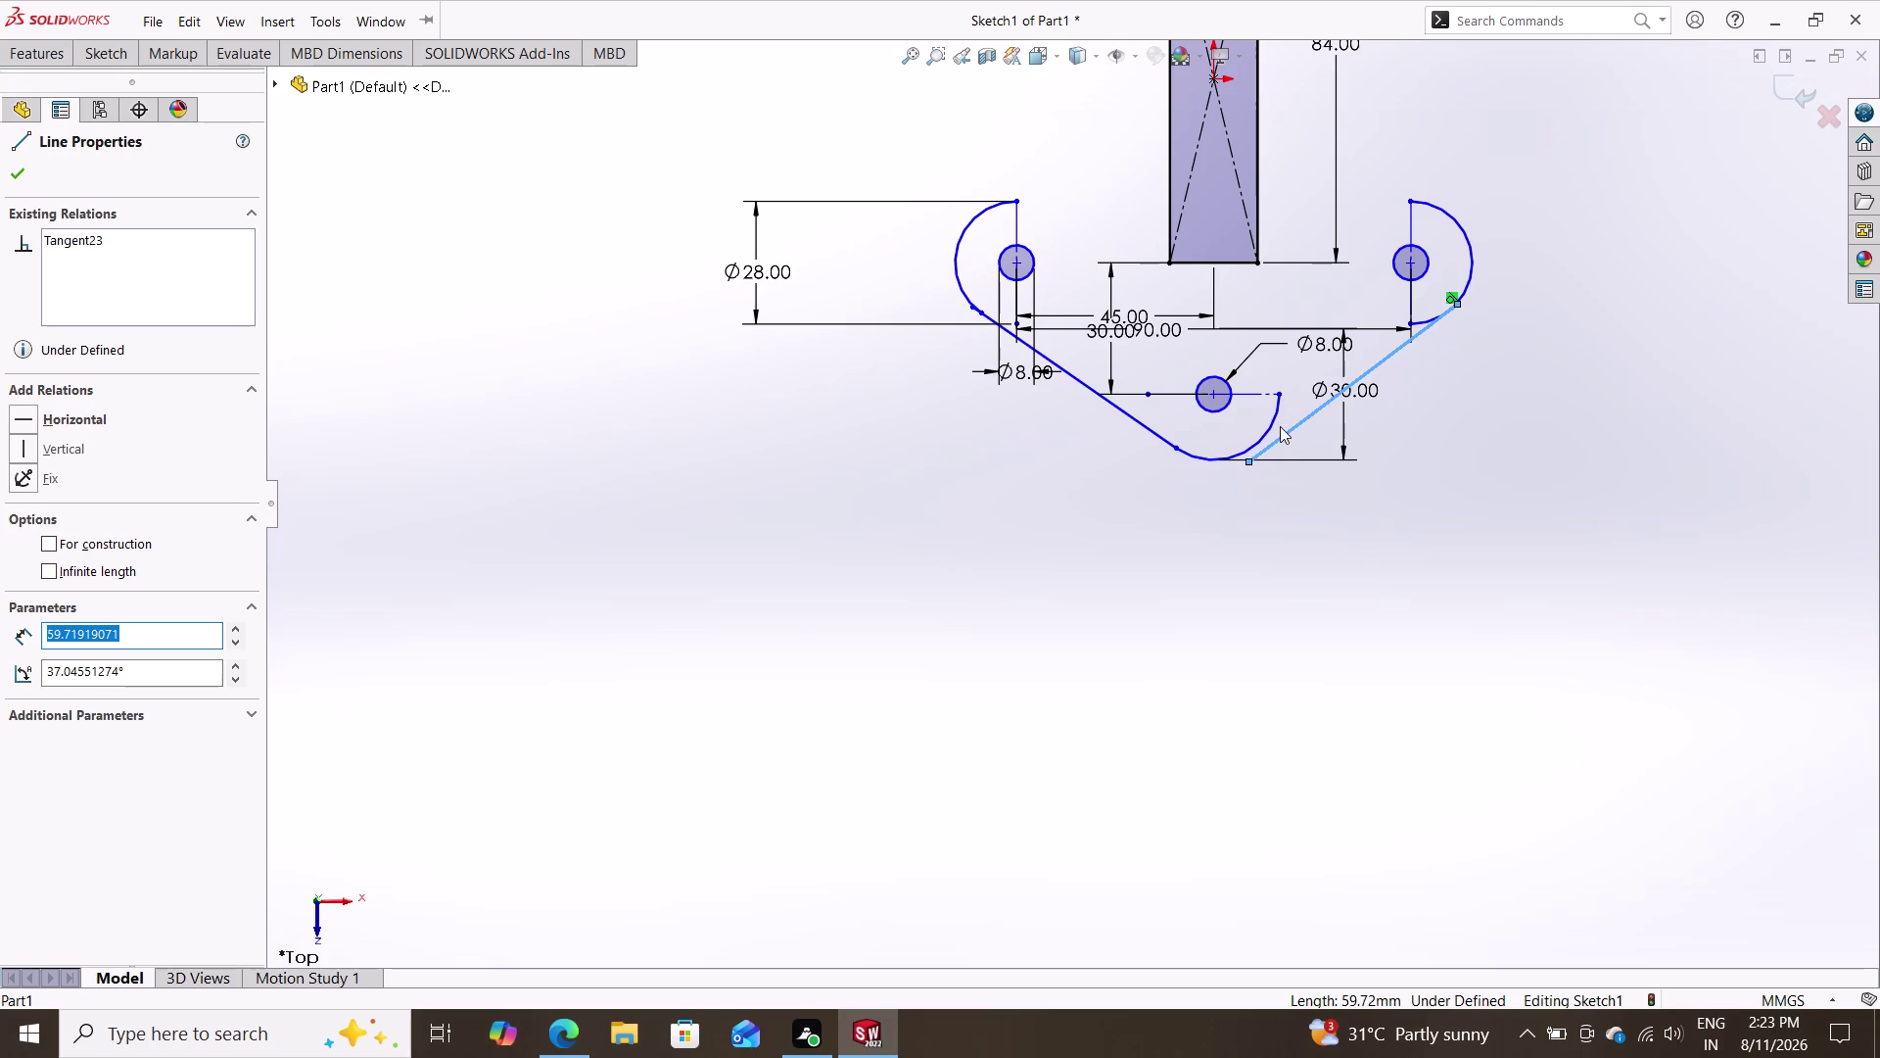
click(1271, 409)
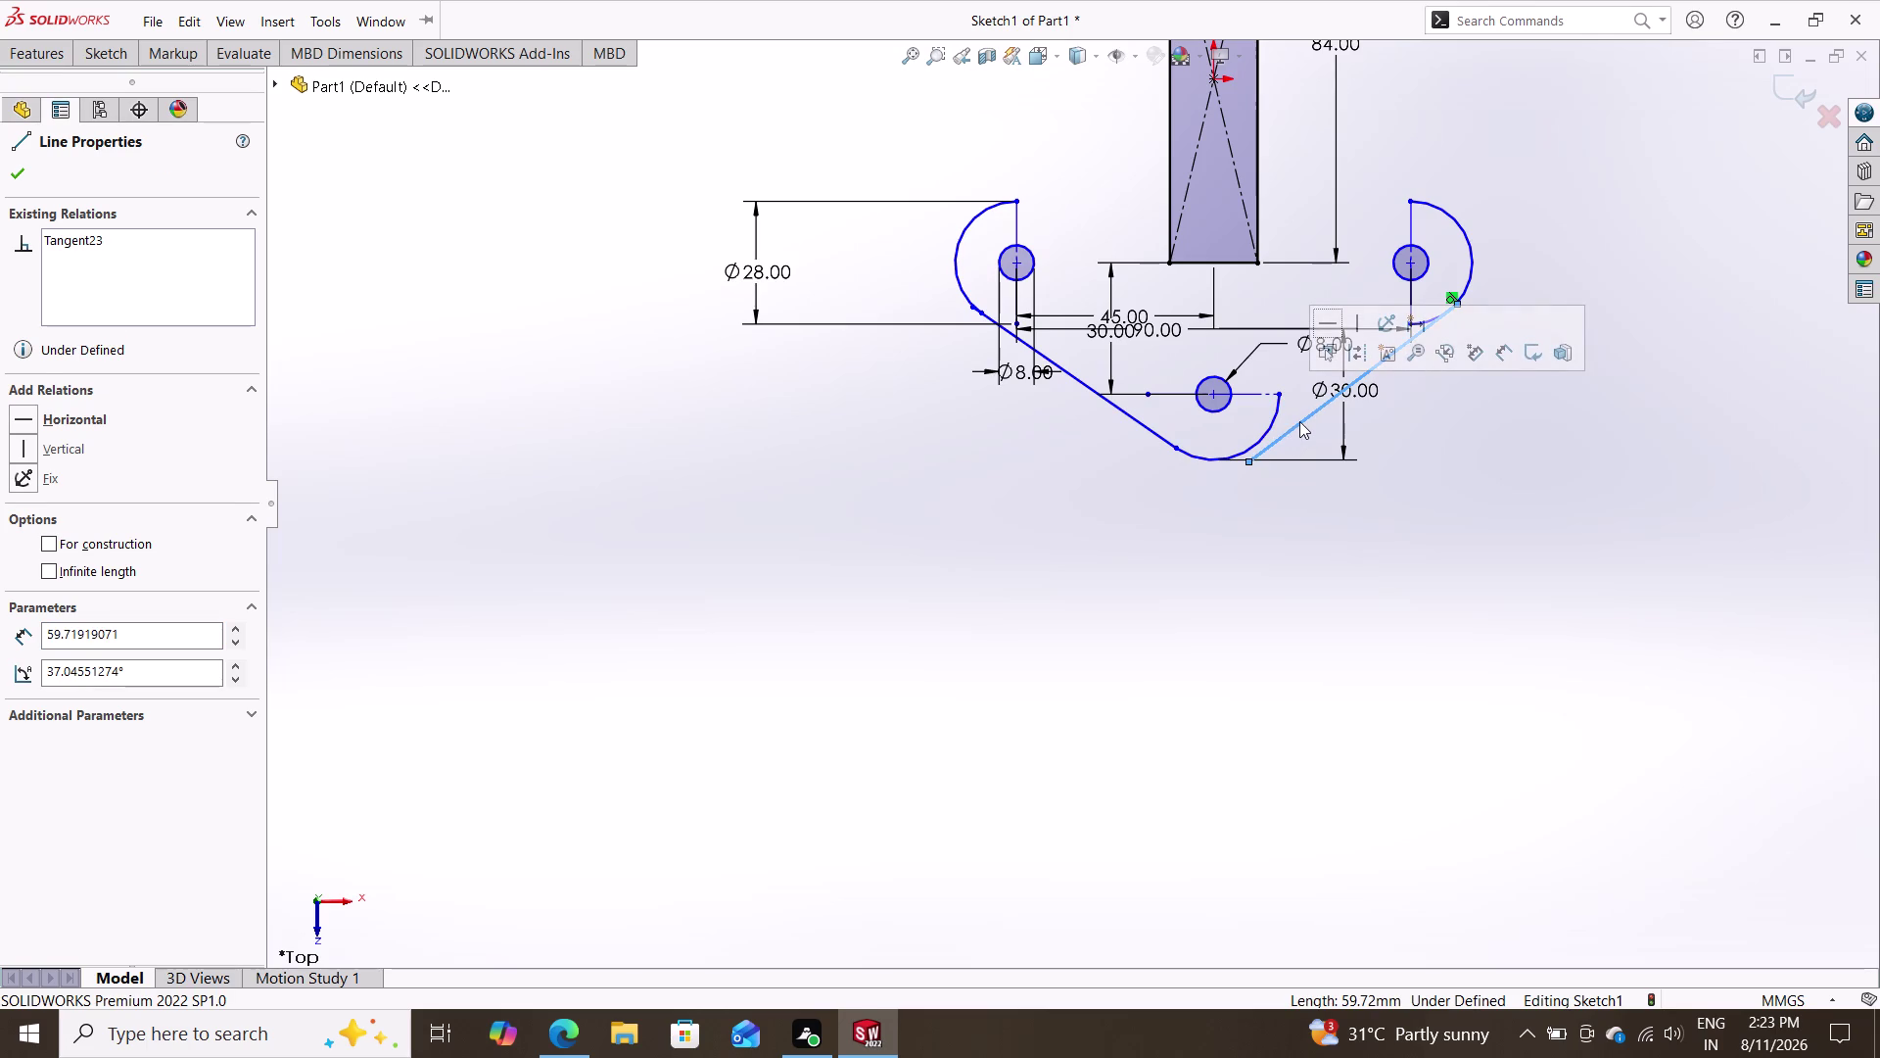
key(Escape)
key(Escape)
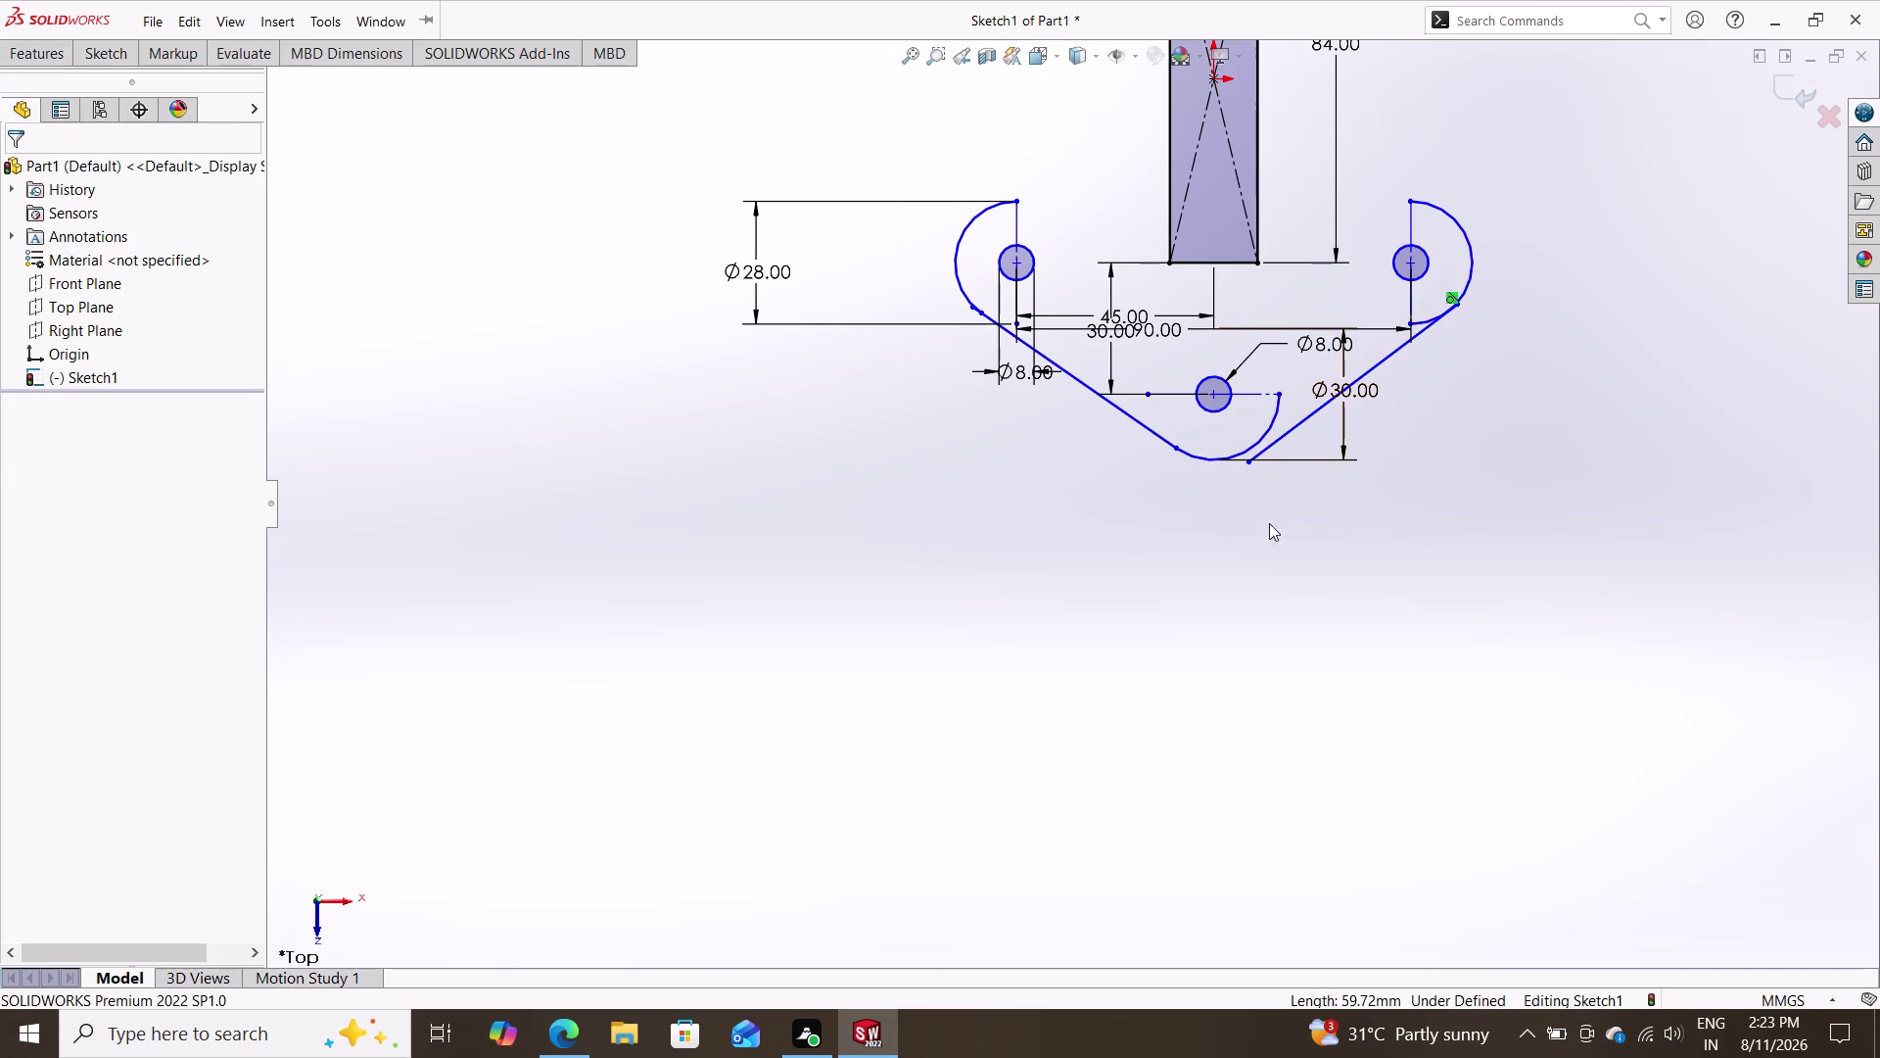
scroll(up, 3)
scroll(down, 3)
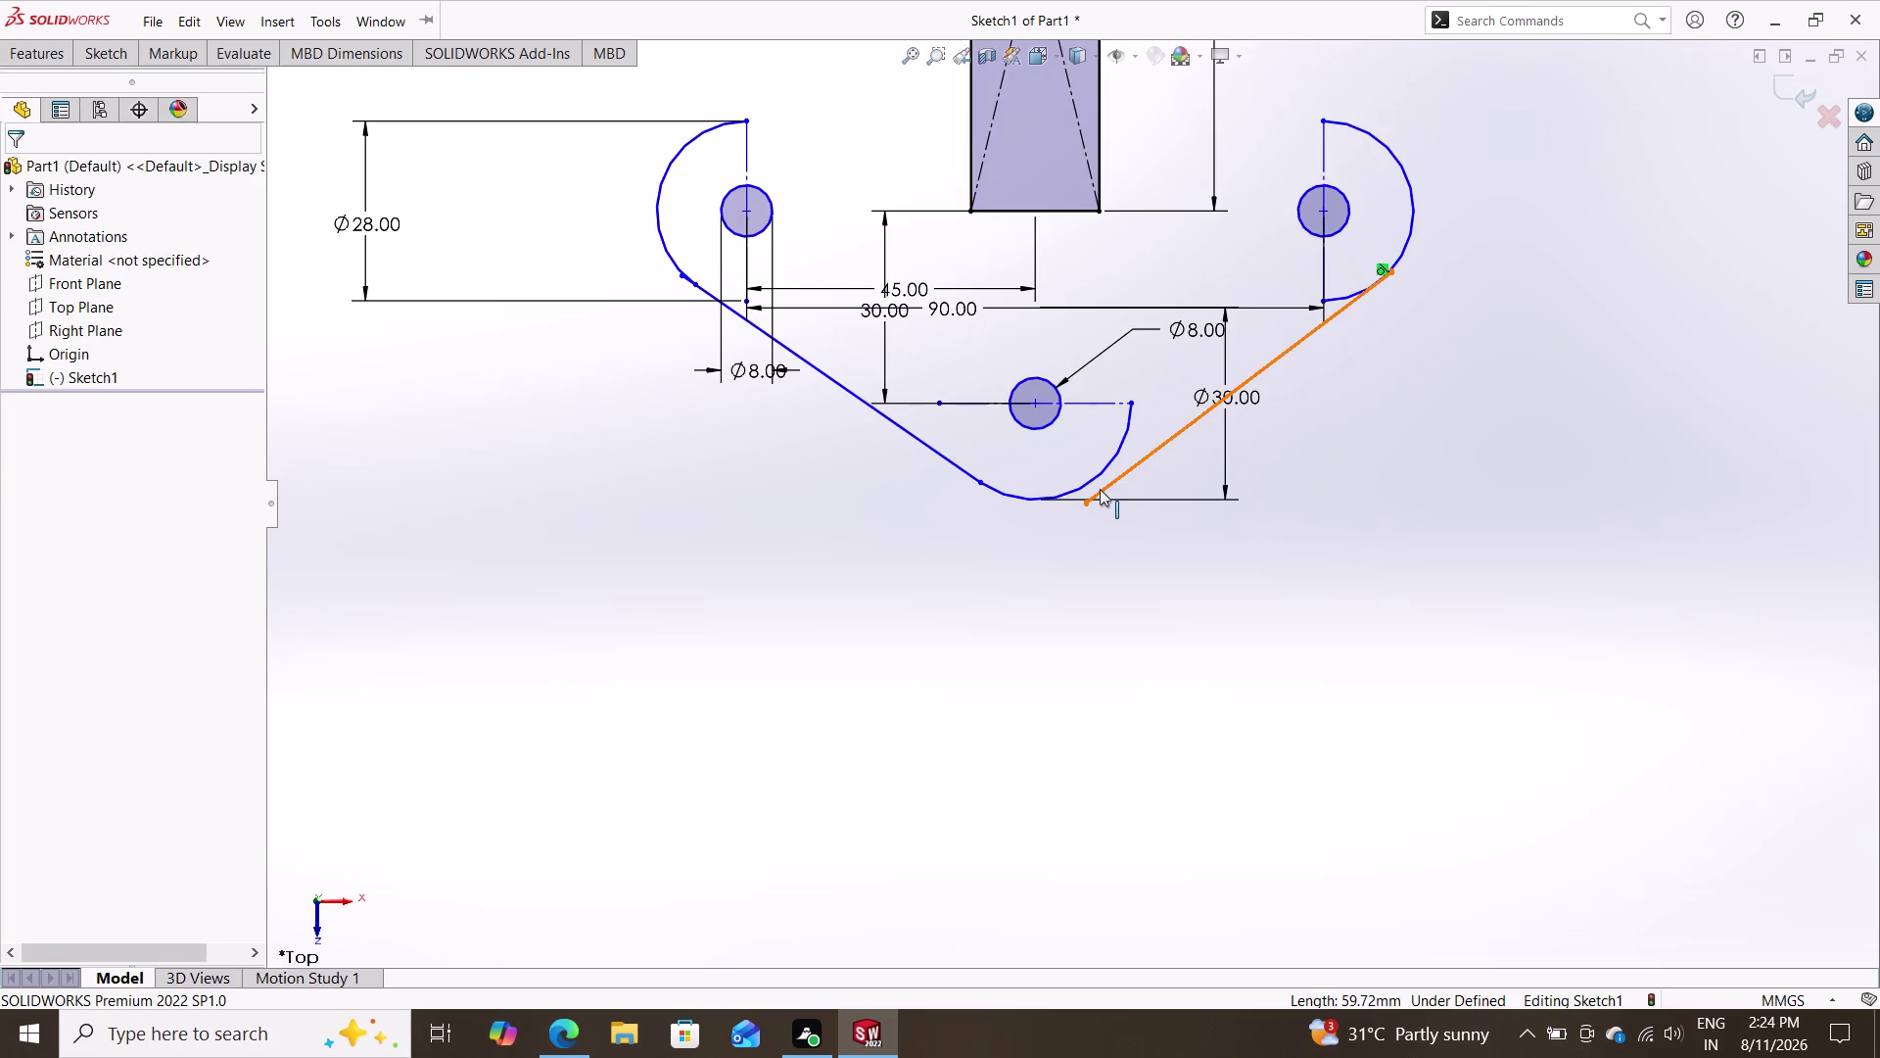
click(1117, 454)
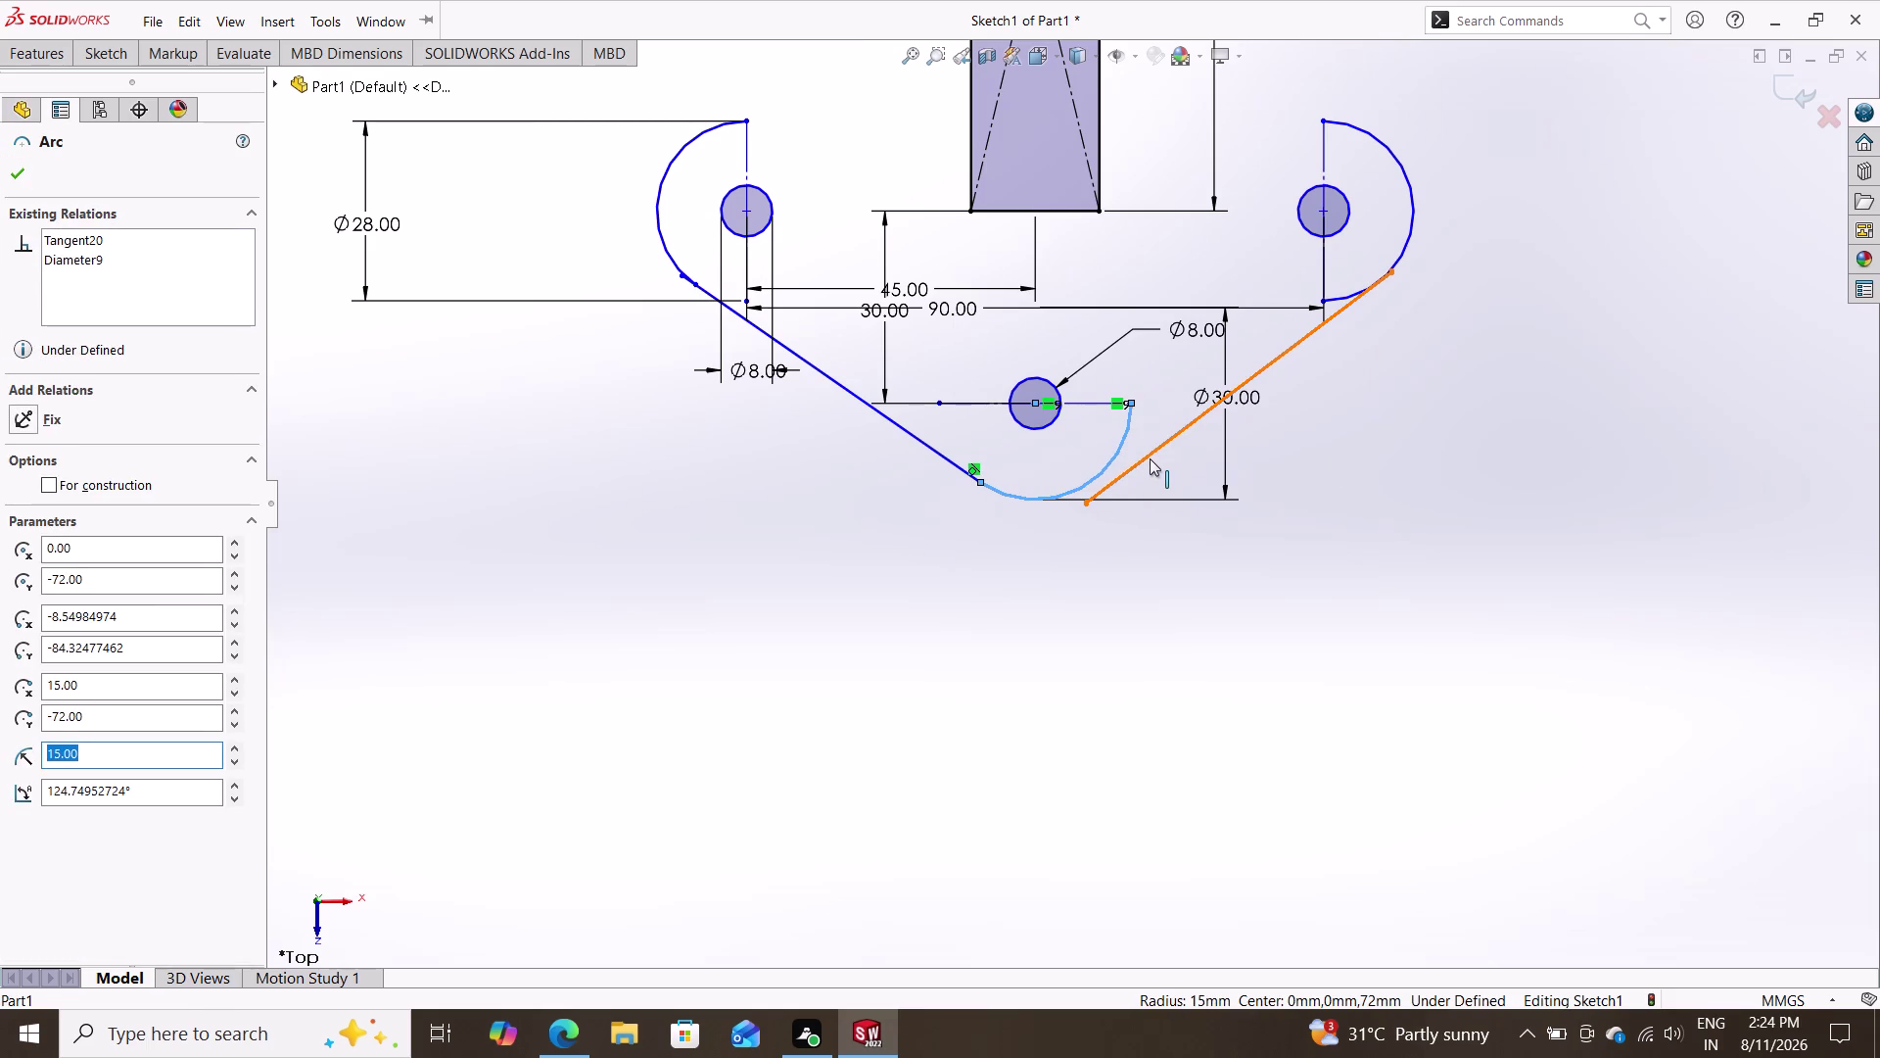
double_click(1150, 458)
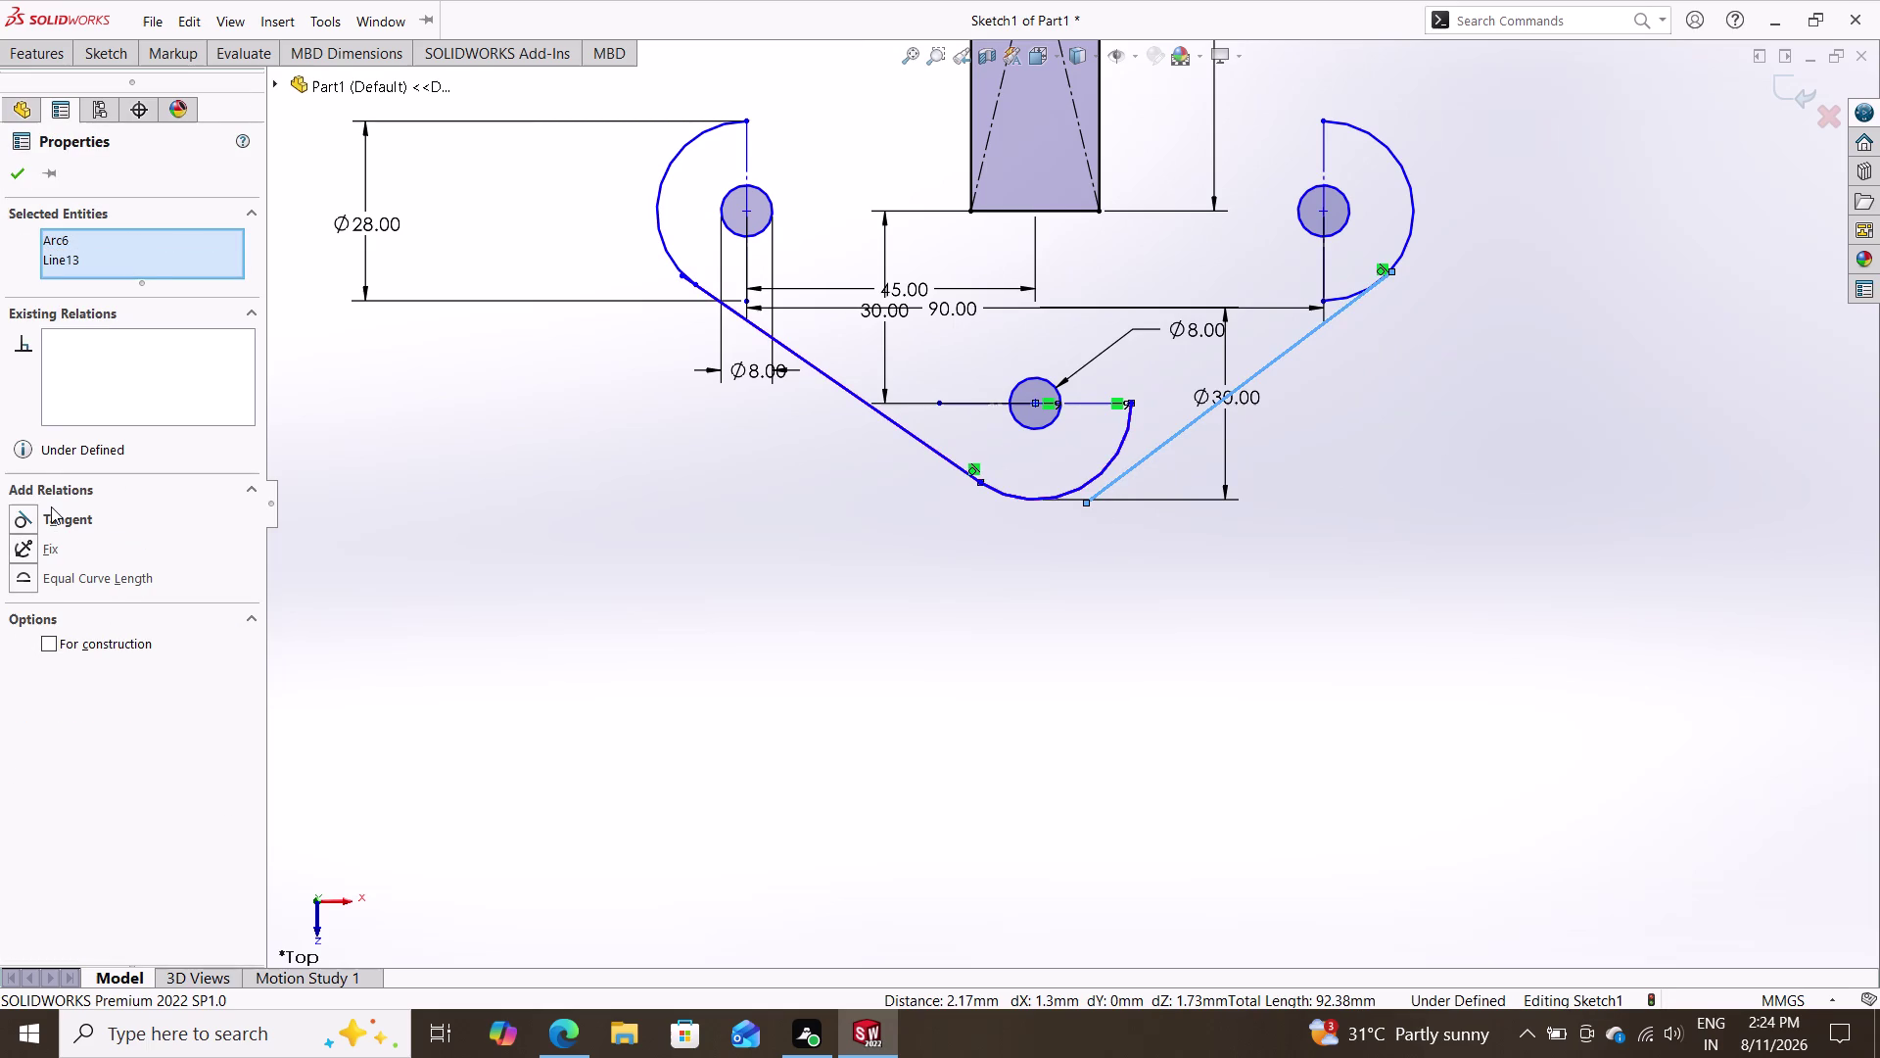
click(55, 521)
key(Escape)
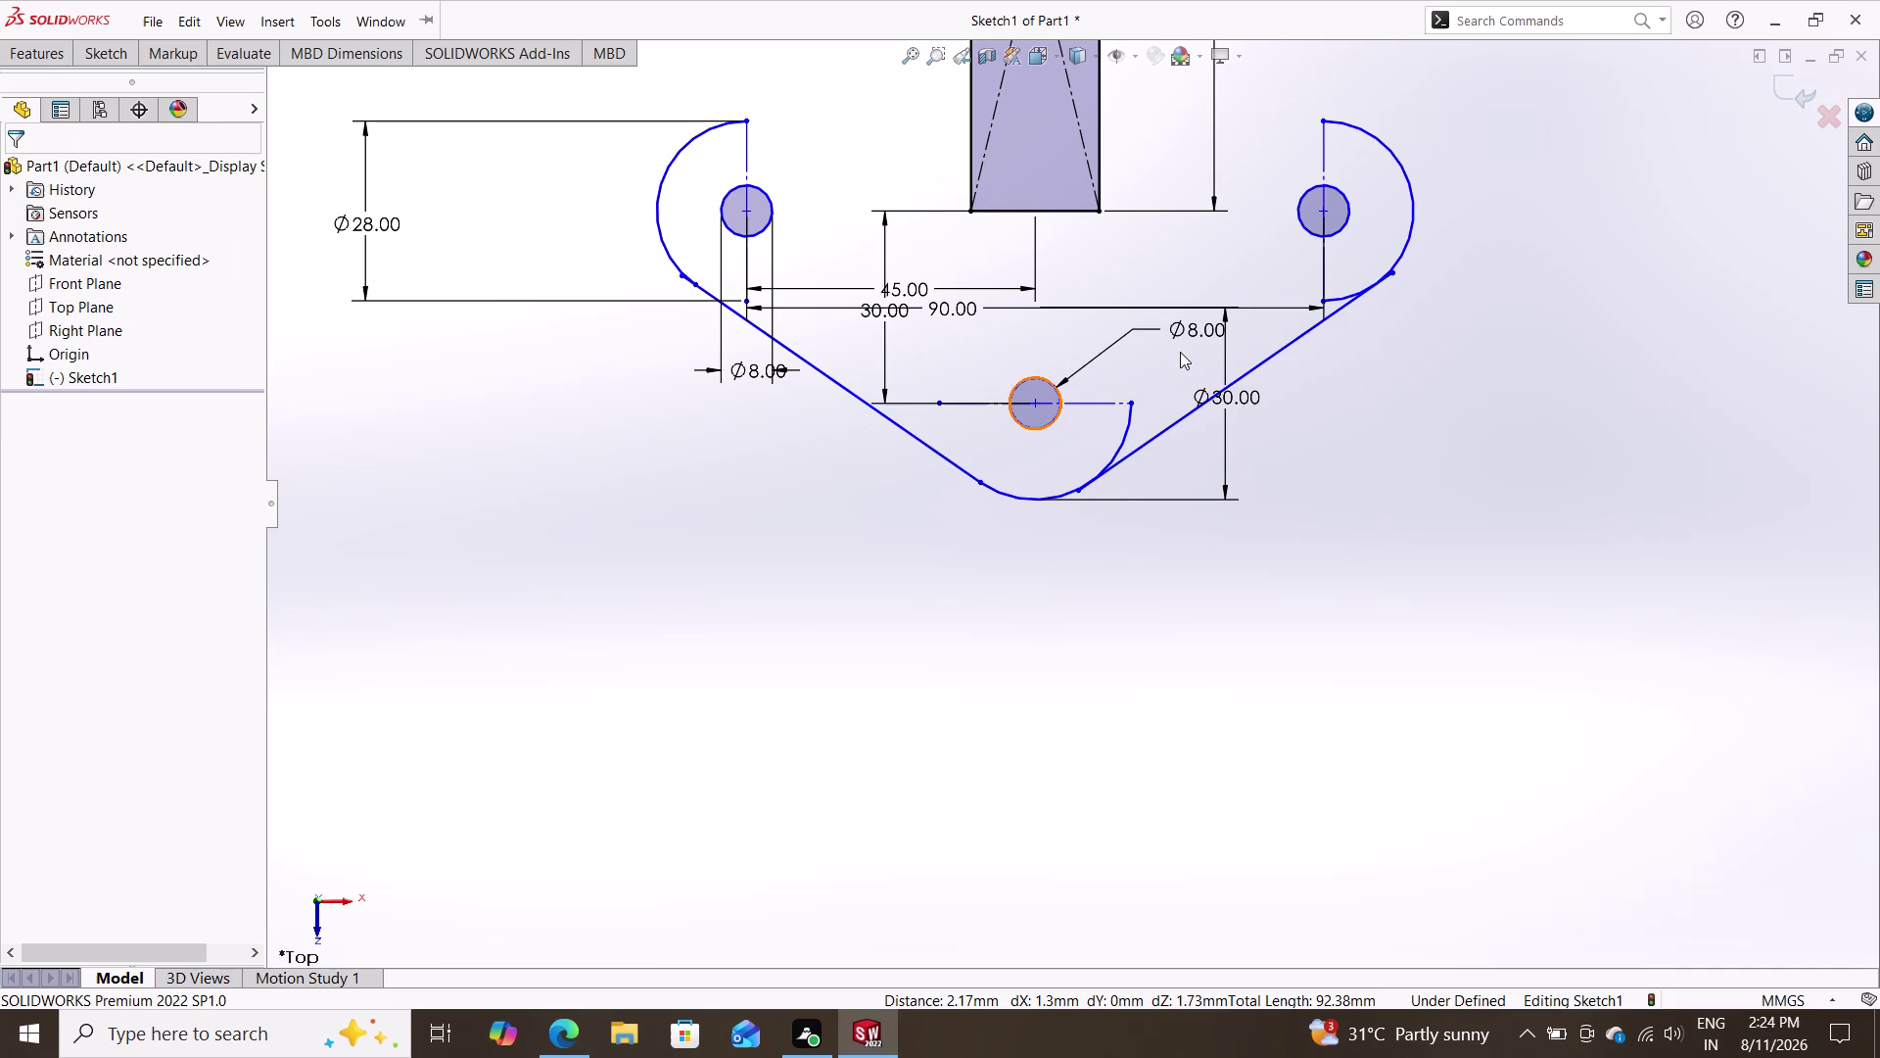
scroll(up, 3)
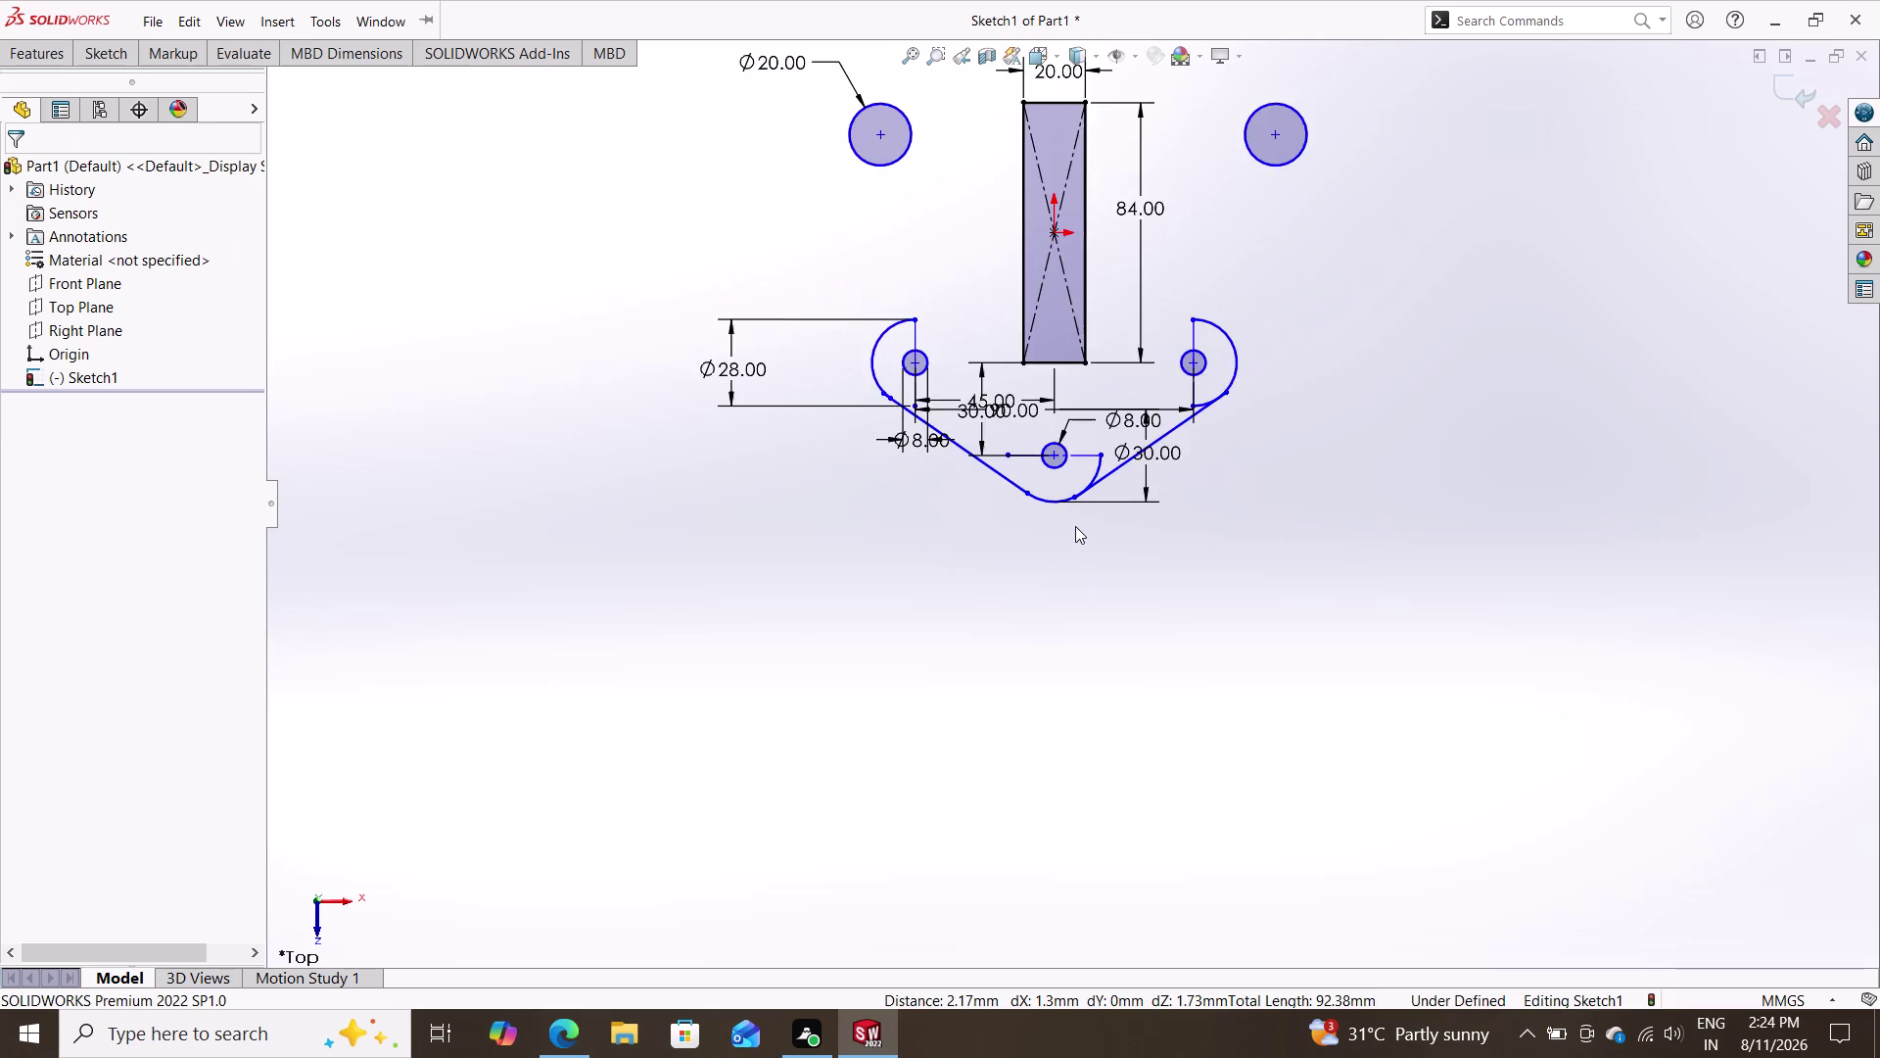
Trim the right line's stubs past the bottom Ø30 arc and at the right Ø28 arc.
scroll(down, 3)
scroll(down, 3)
scroll(up, 3)
scroll(down, 3)
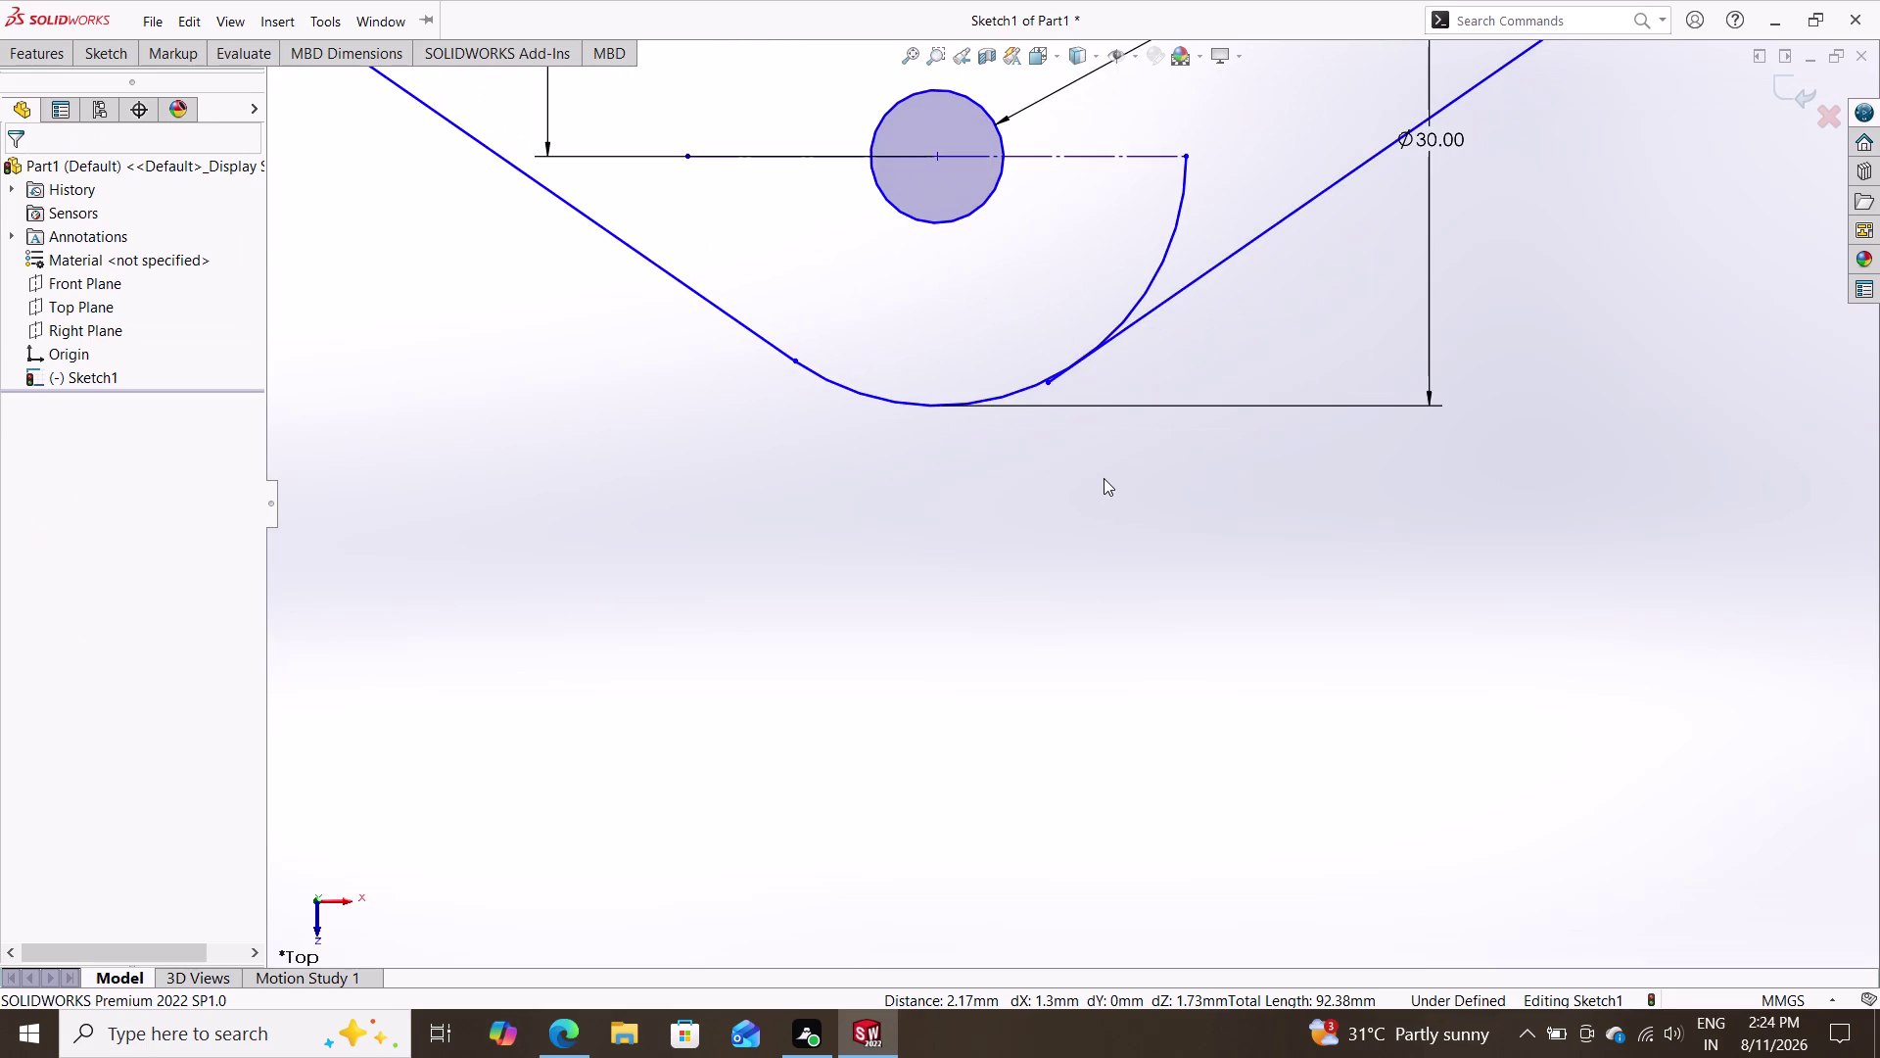
scroll(down, 3)
scroll(down, 3)
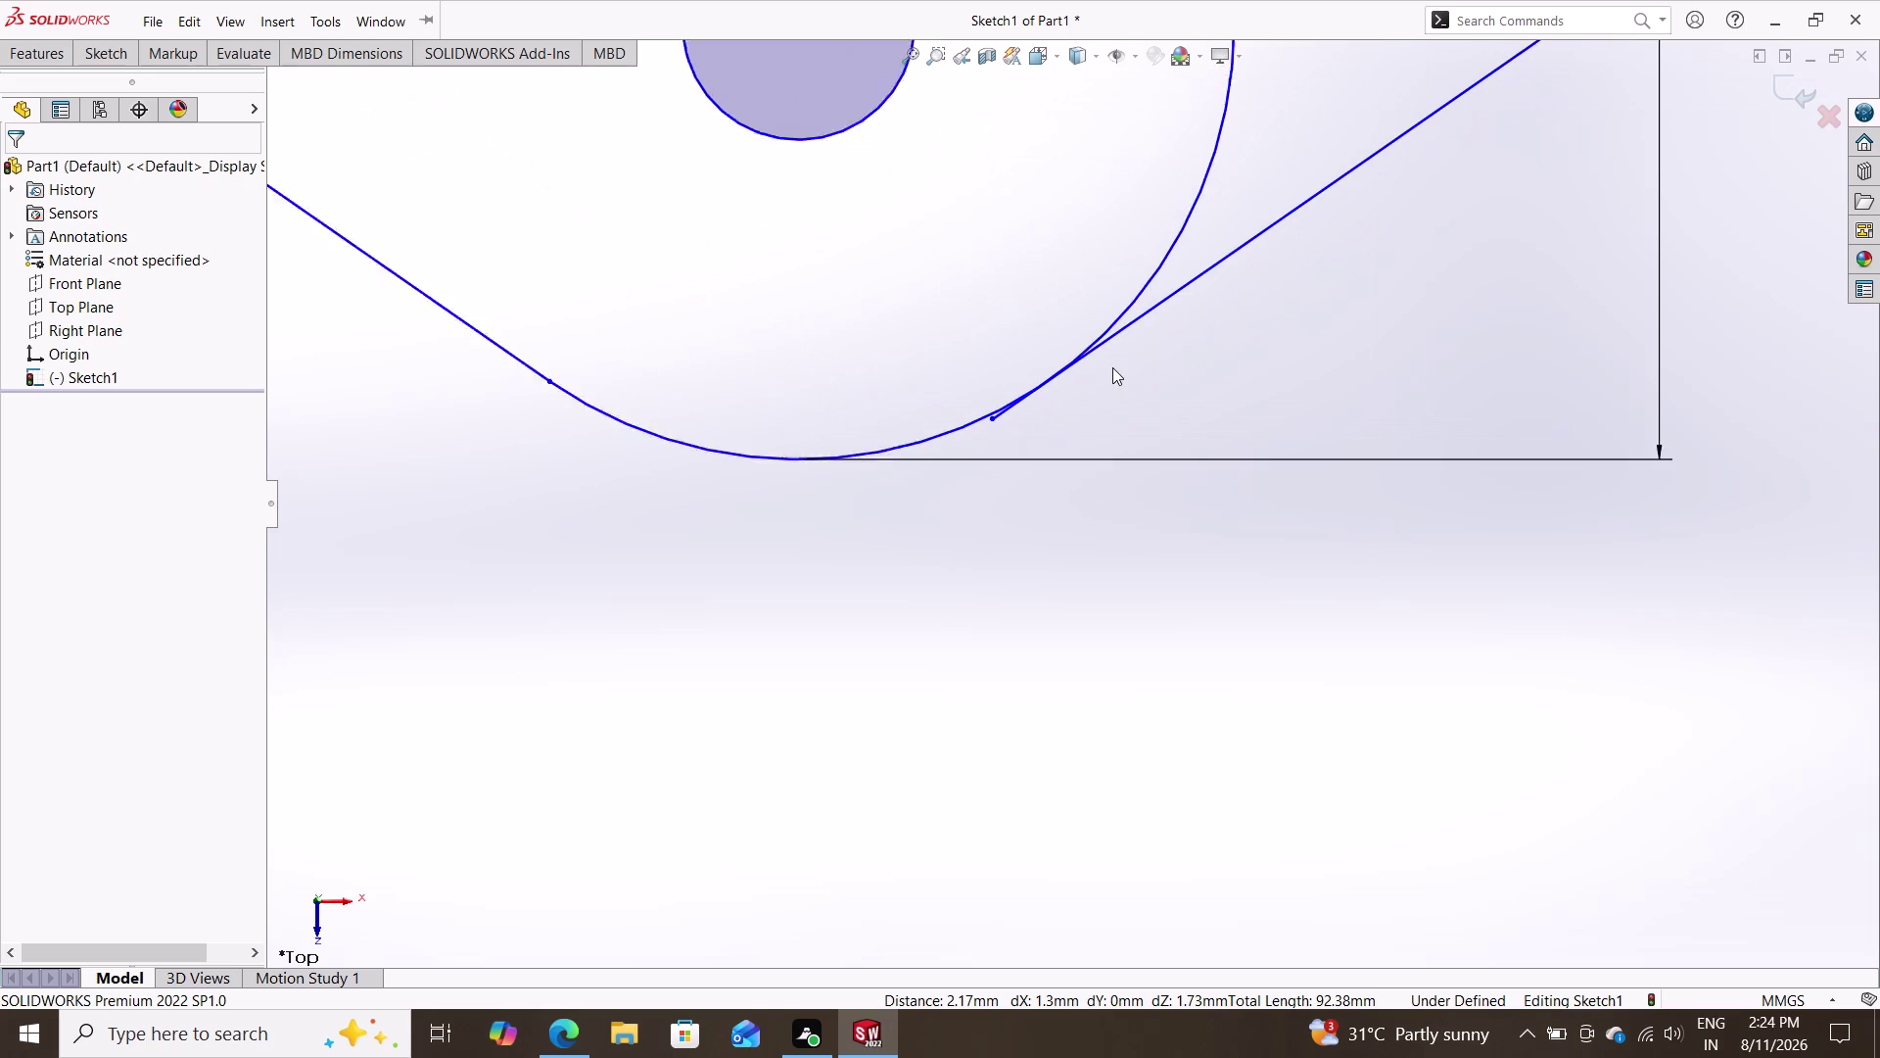
scroll(down, 3)
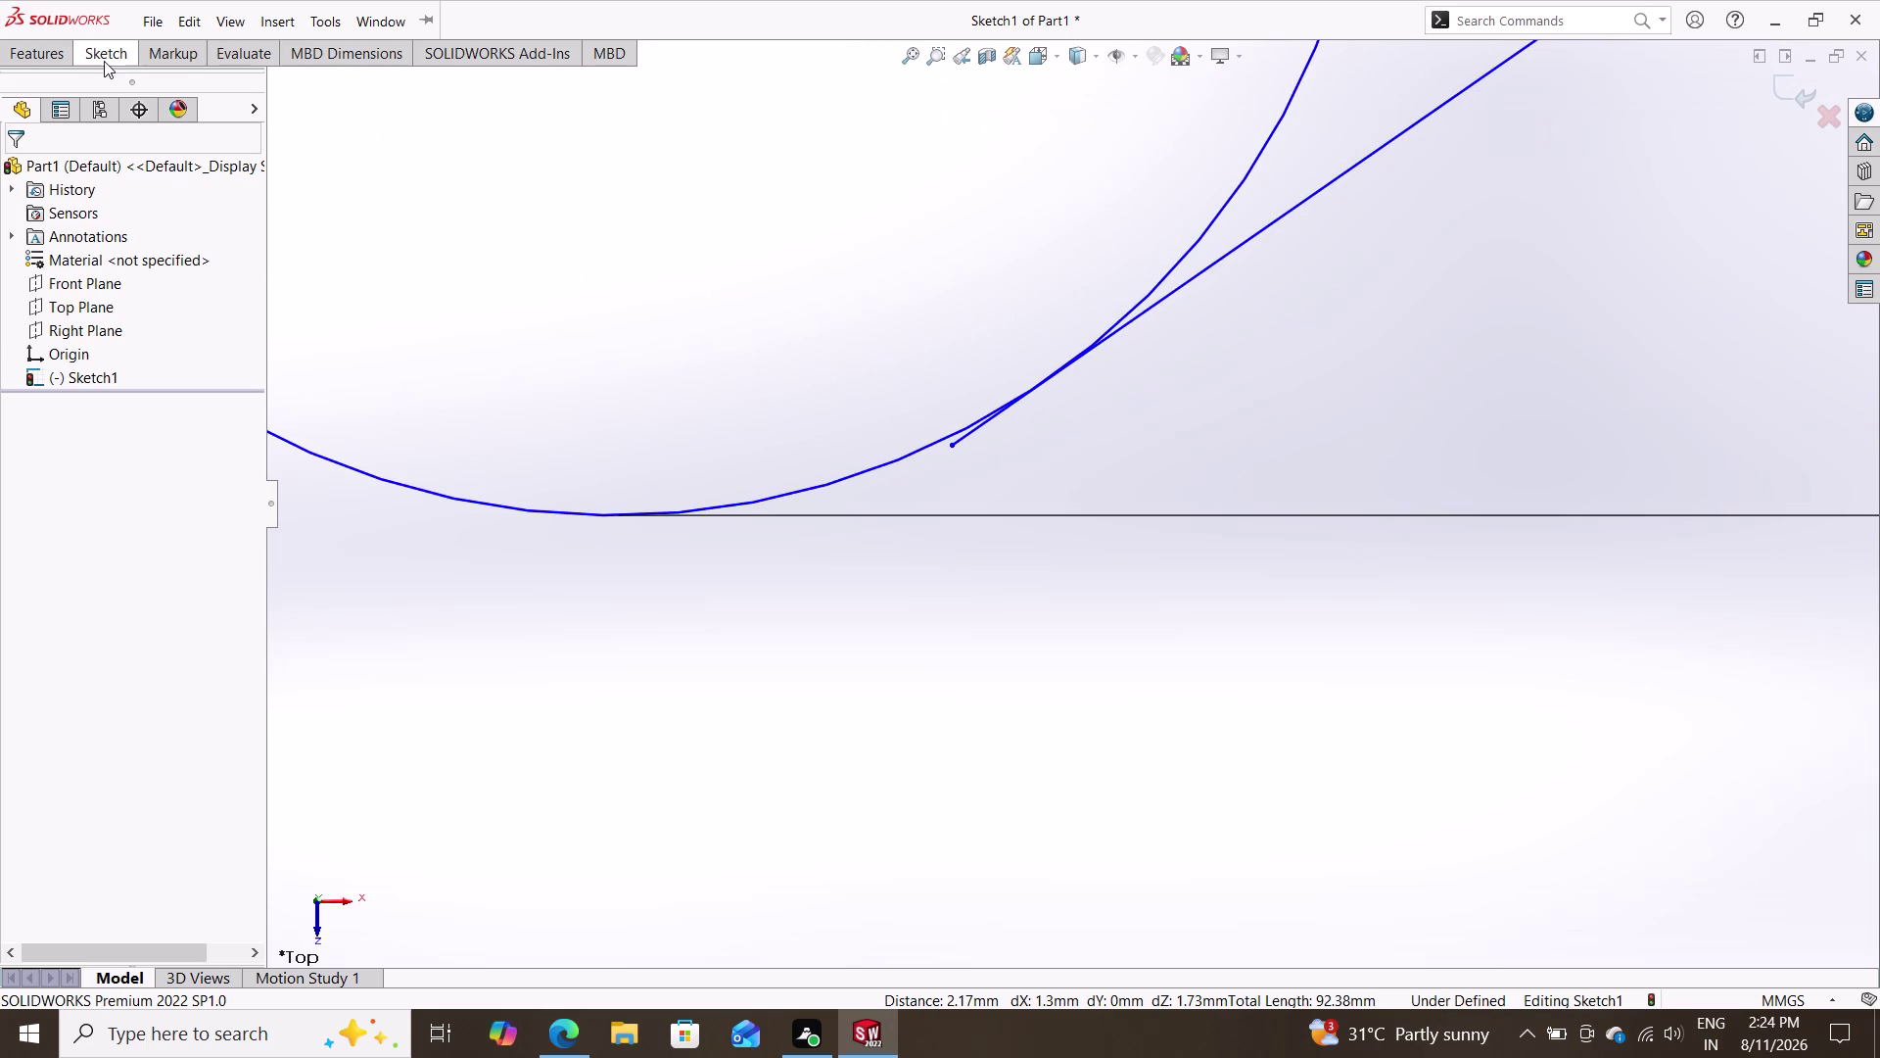
click(103, 61)
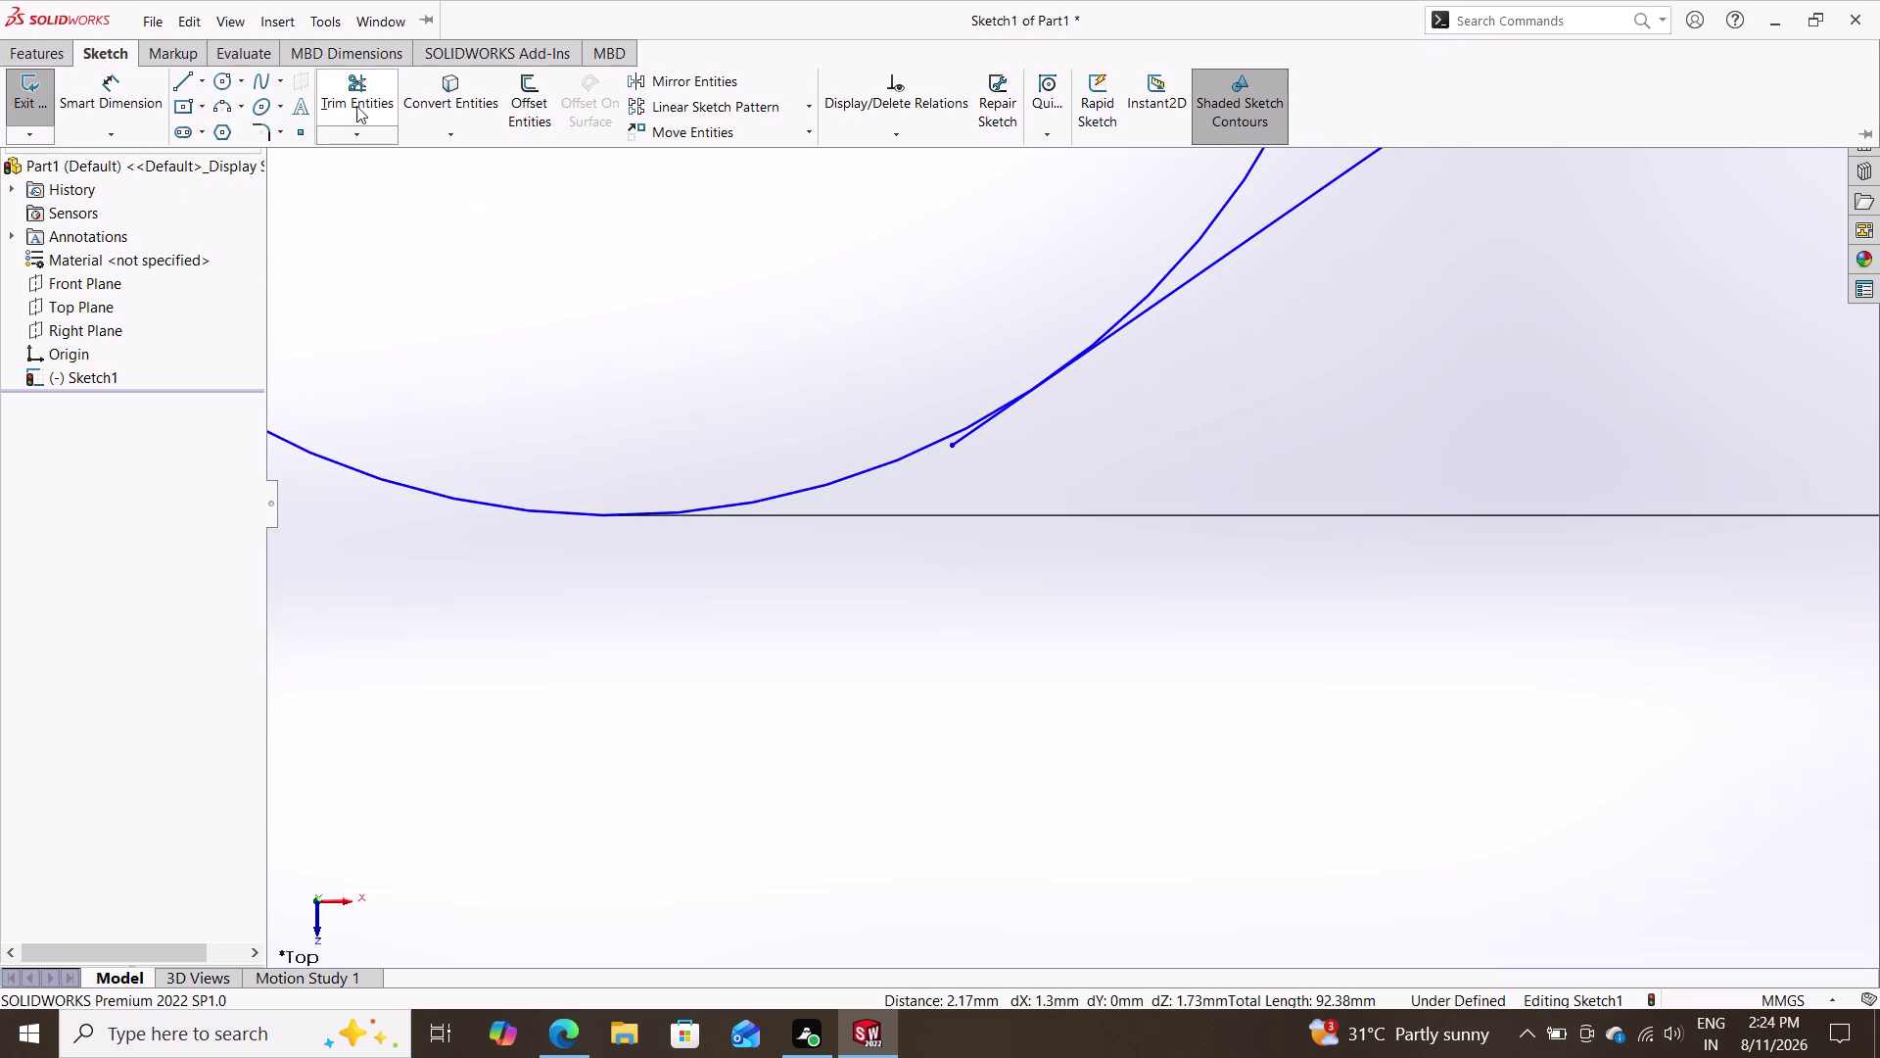
click(356, 104)
click(971, 431)
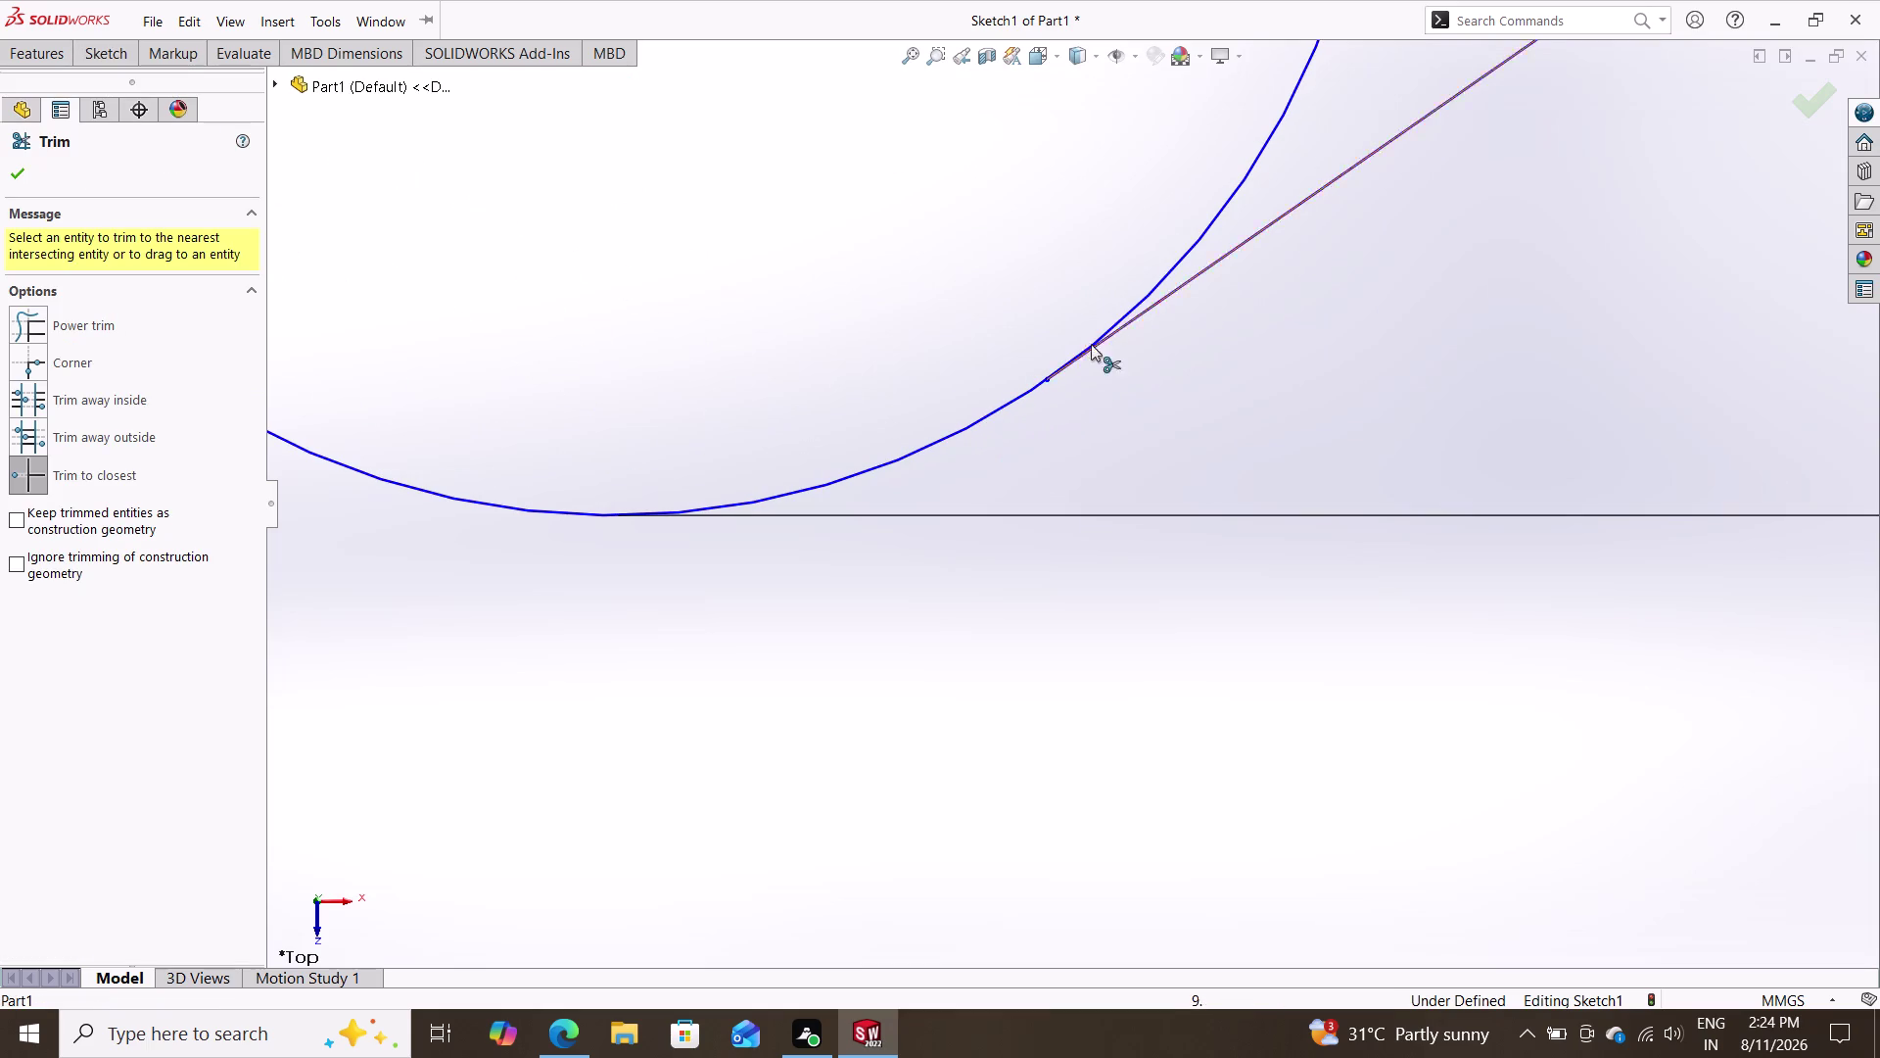
click(1214, 217)
scroll(down, 3)
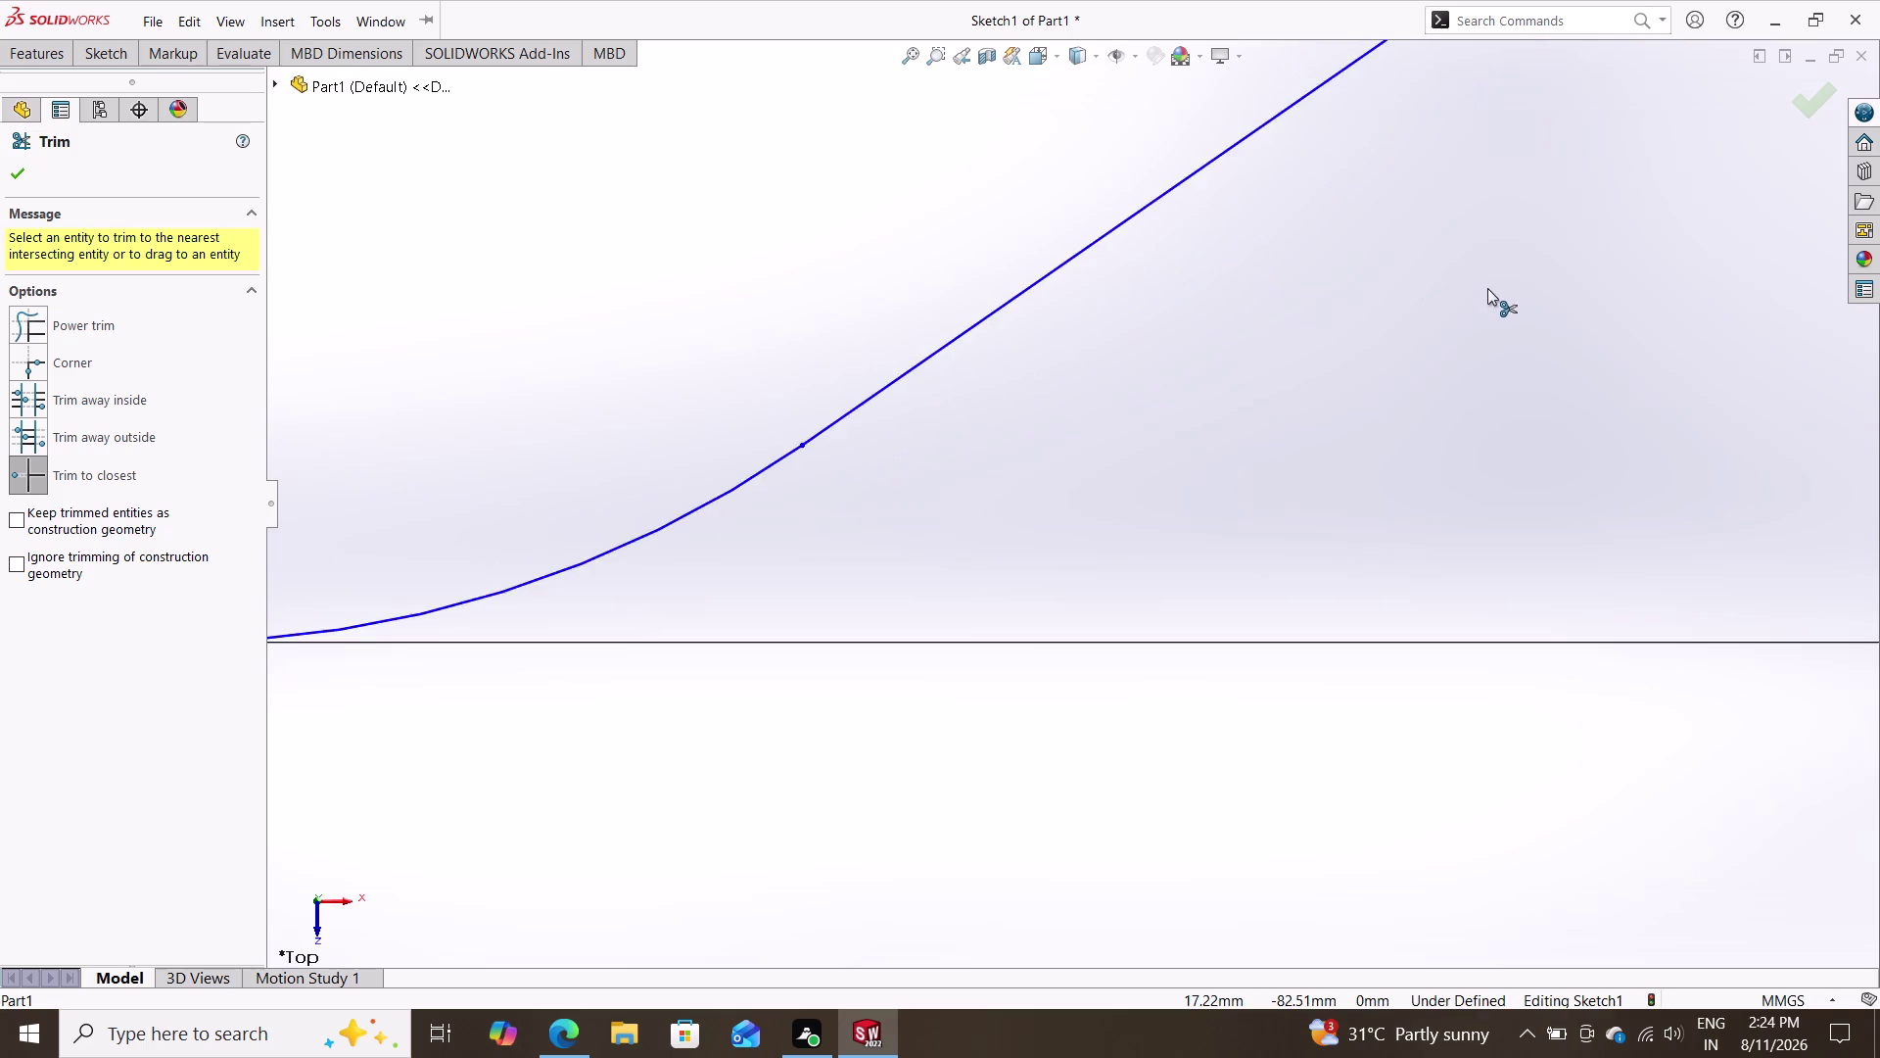
scroll(up, 3)
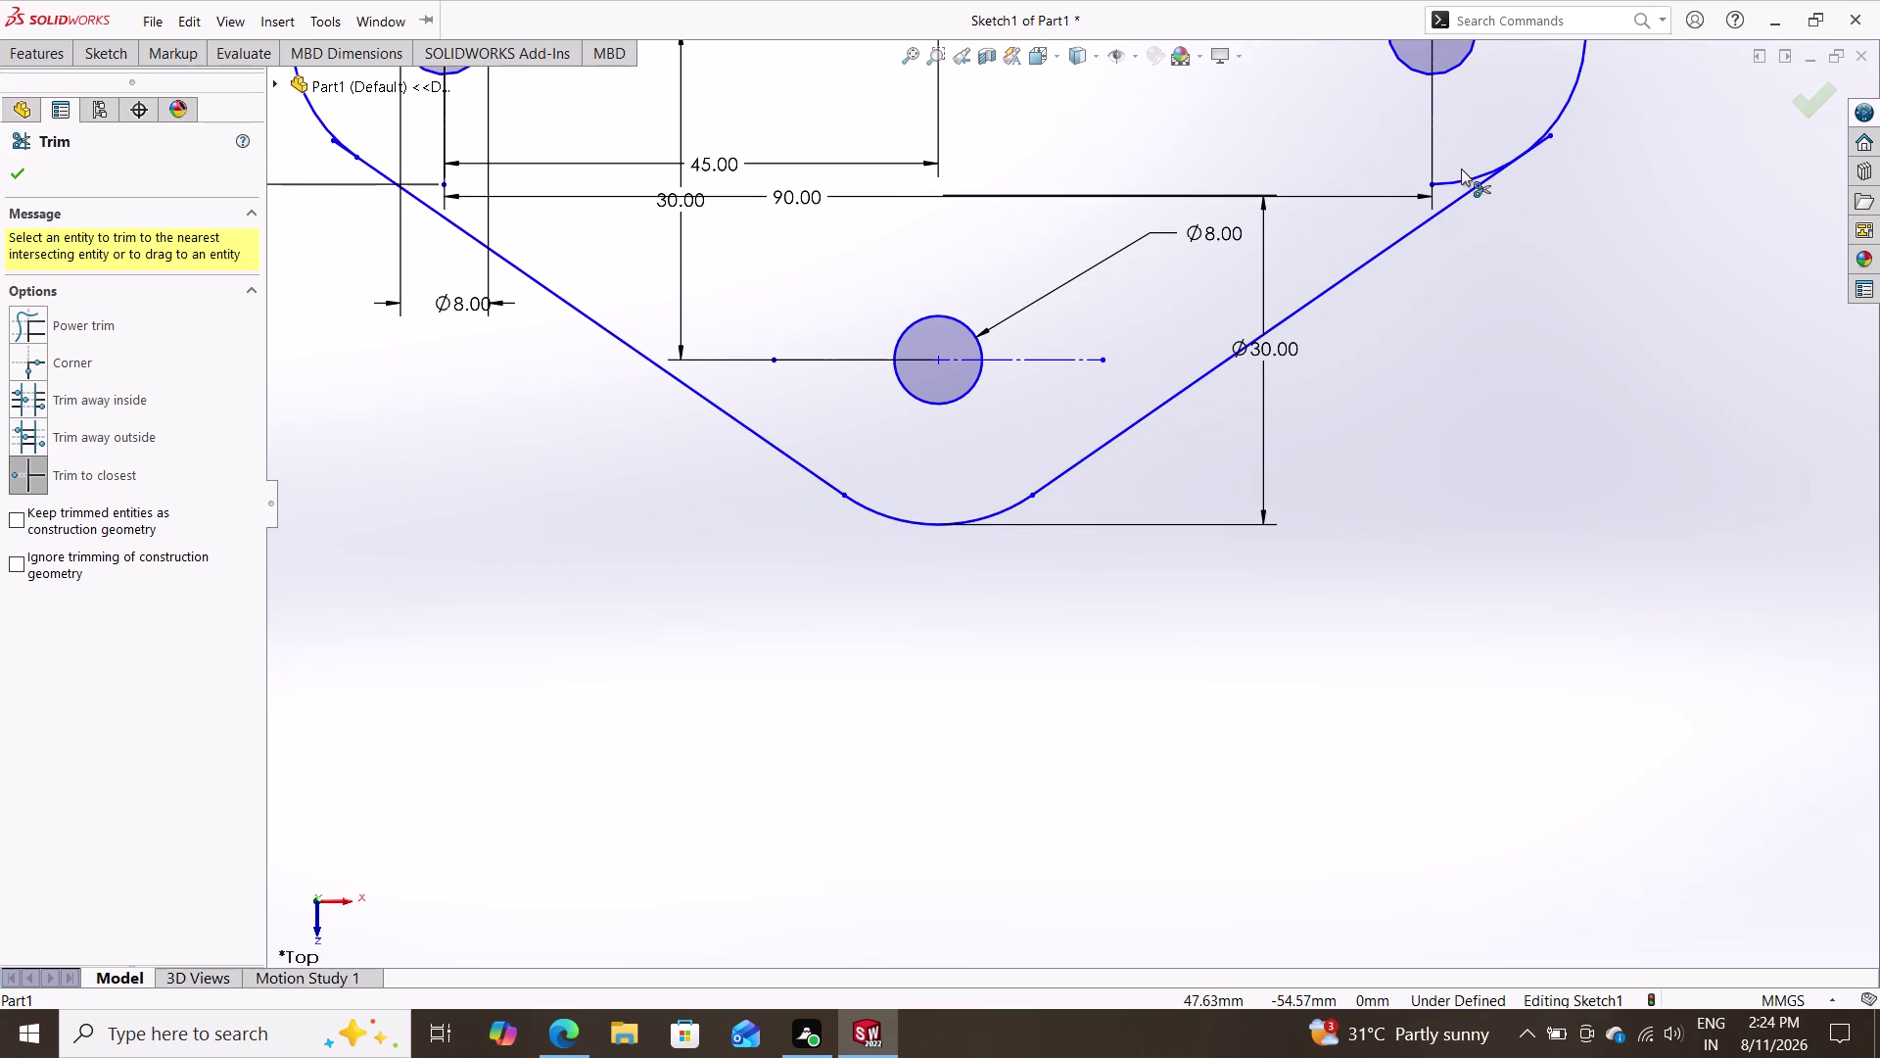
click(1461, 178)
click(1539, 143)
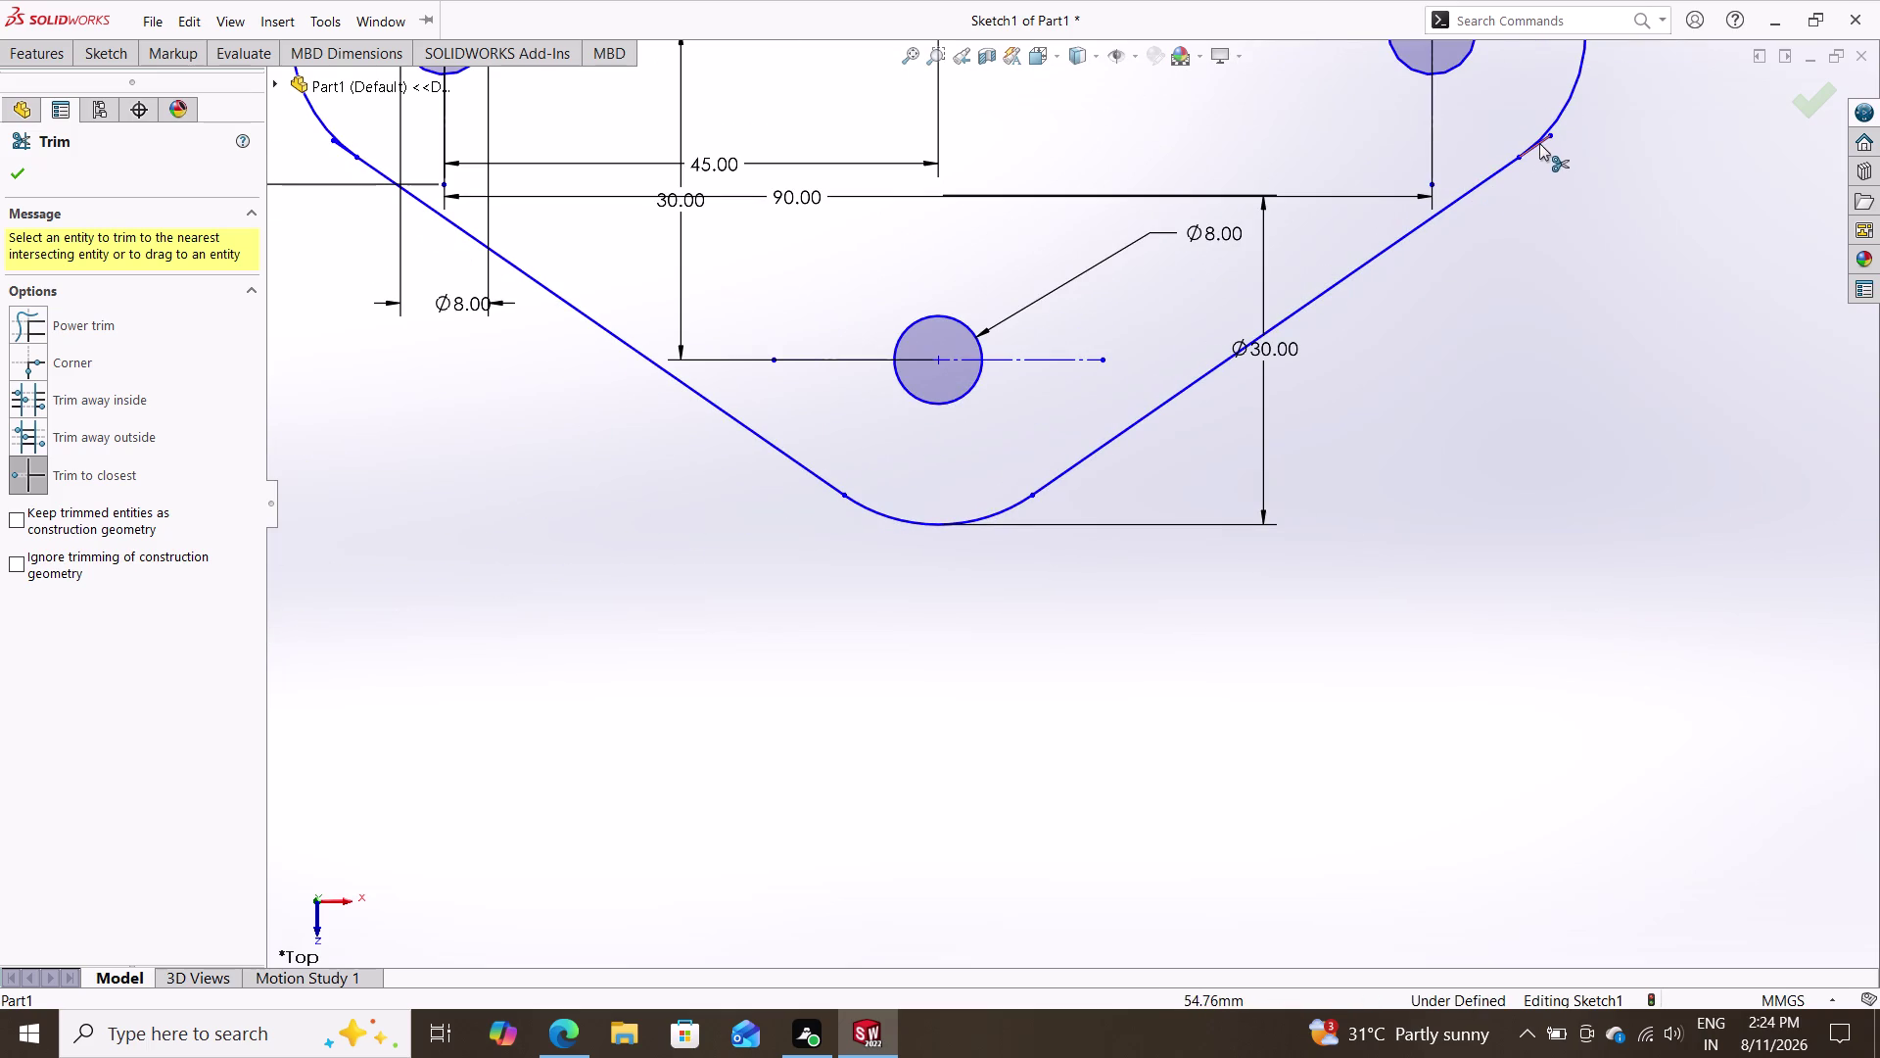
key(Escape)
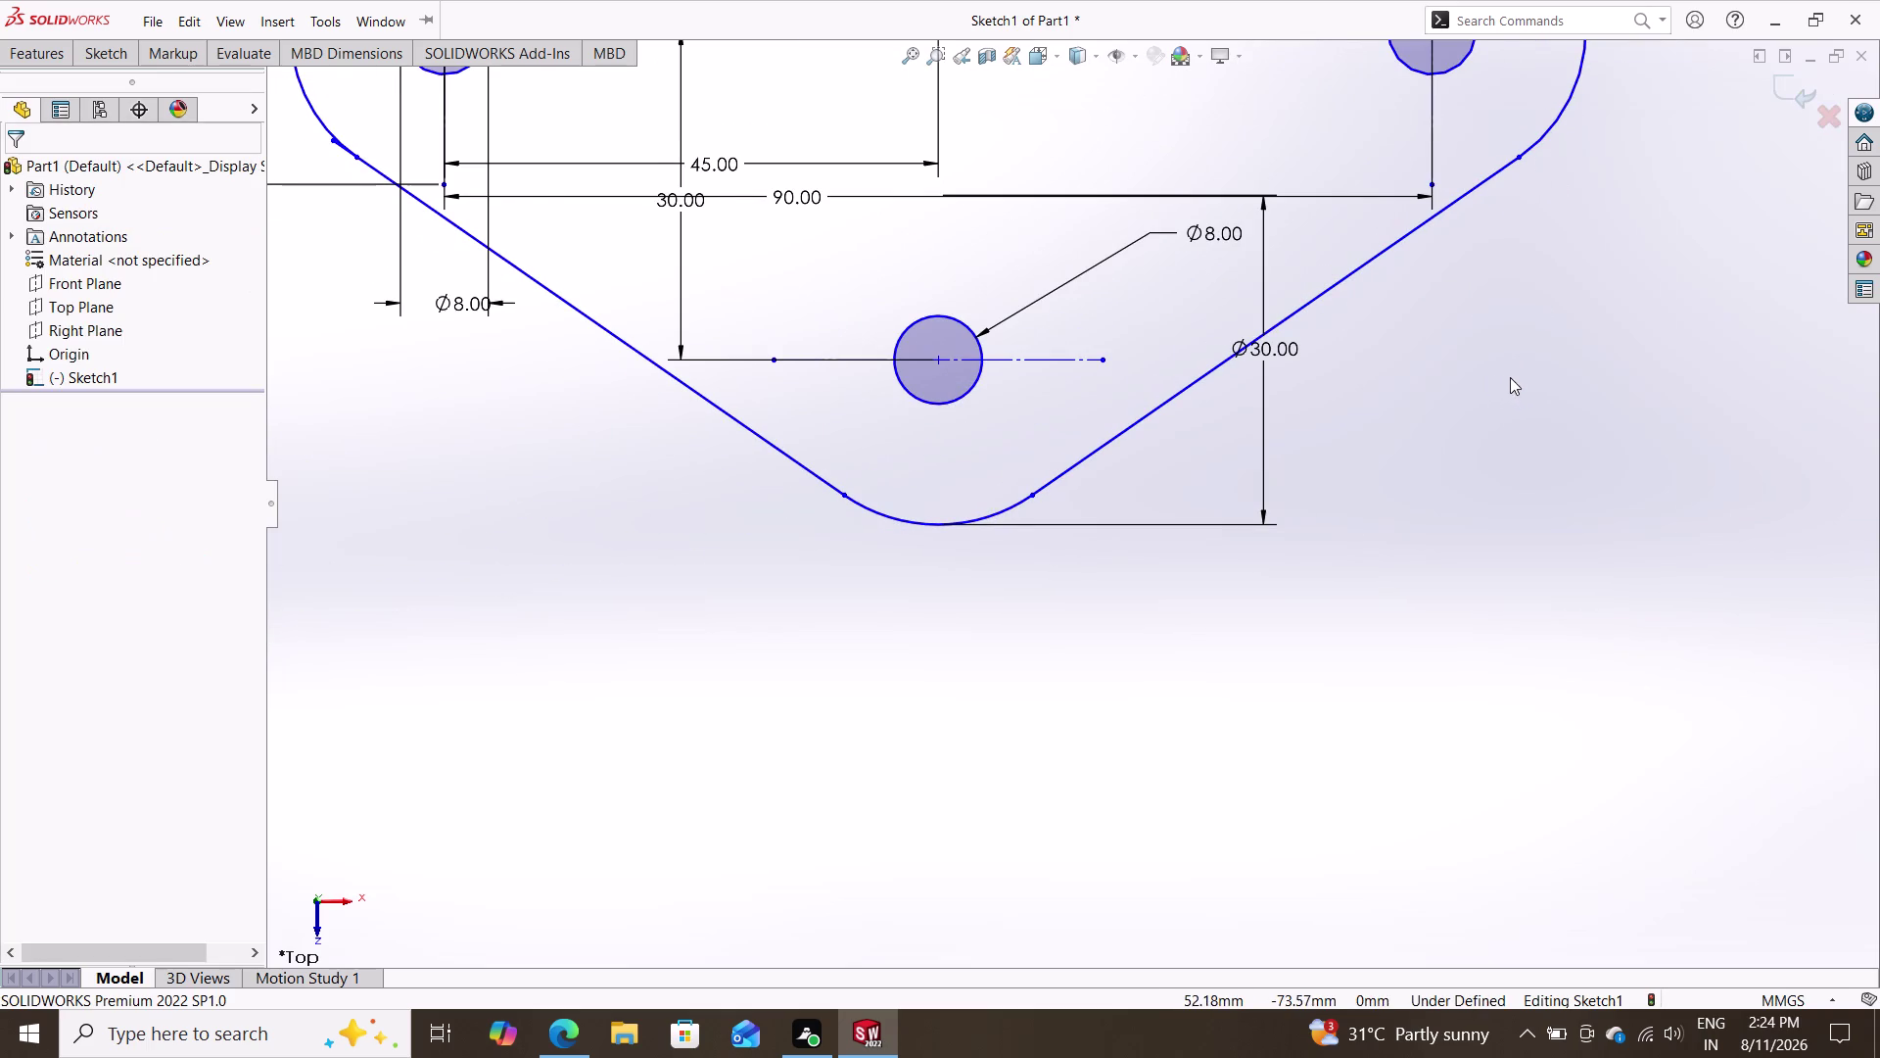
scroll(down, 3)
scroll(up, 3)
scroll(down, 3)
scroll(down, 3)
scroll(up, 3)
scroll(up, 3)
scroll(down, 3)
scroll(up, 3)
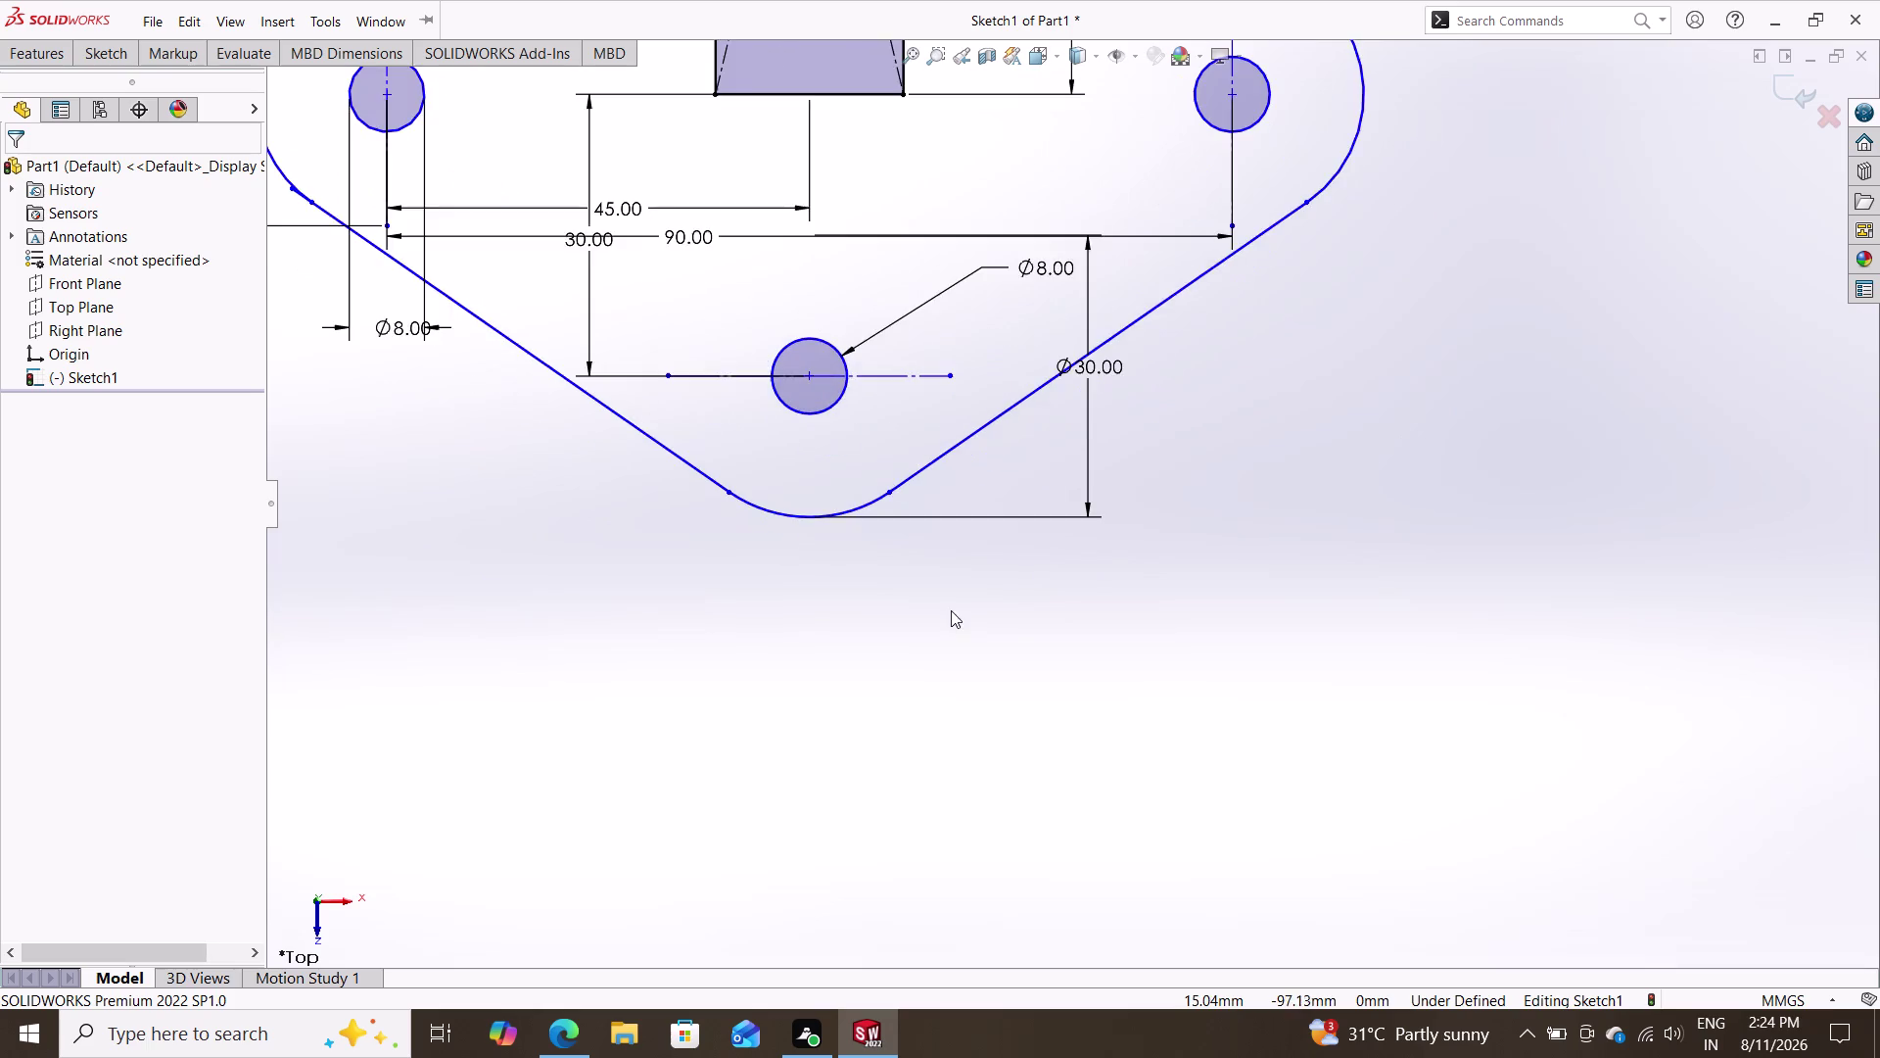
scroll(up, 3)
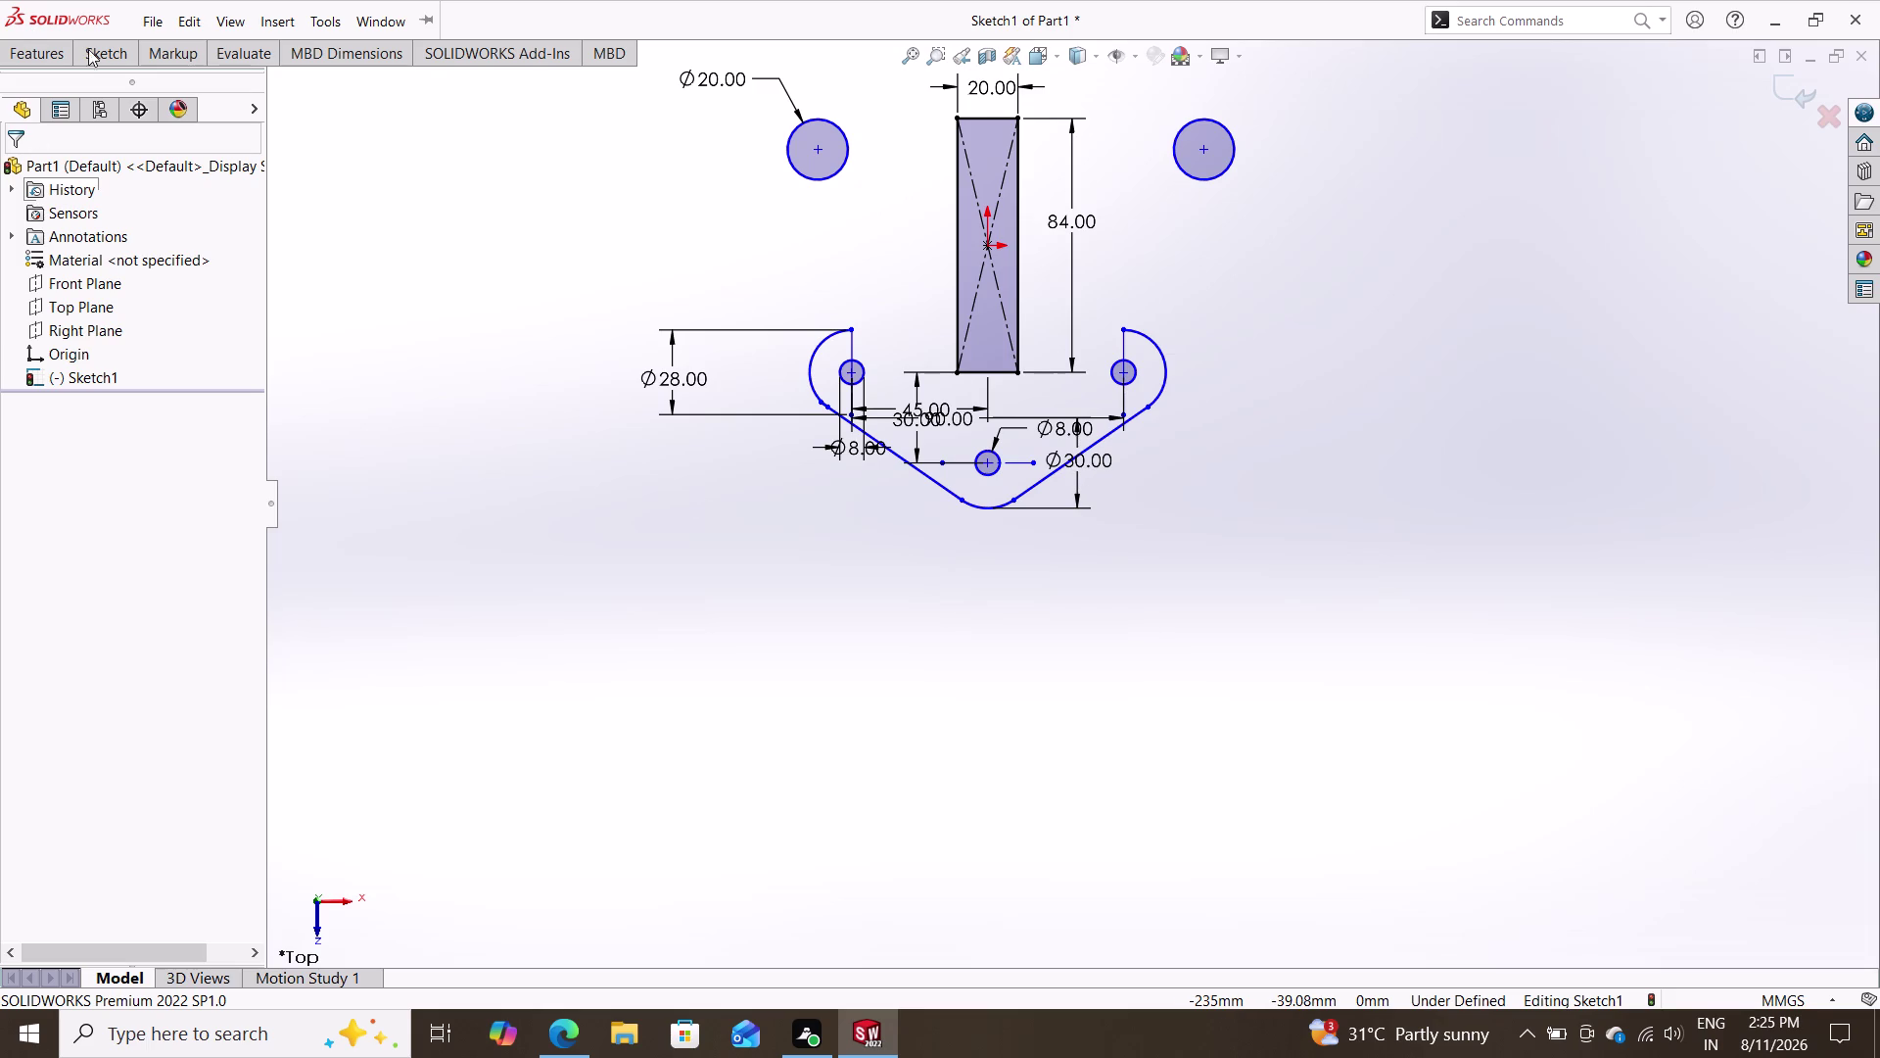
Switch to the Sketch tab with the whole bracket sketch in view.
click(109, 53)
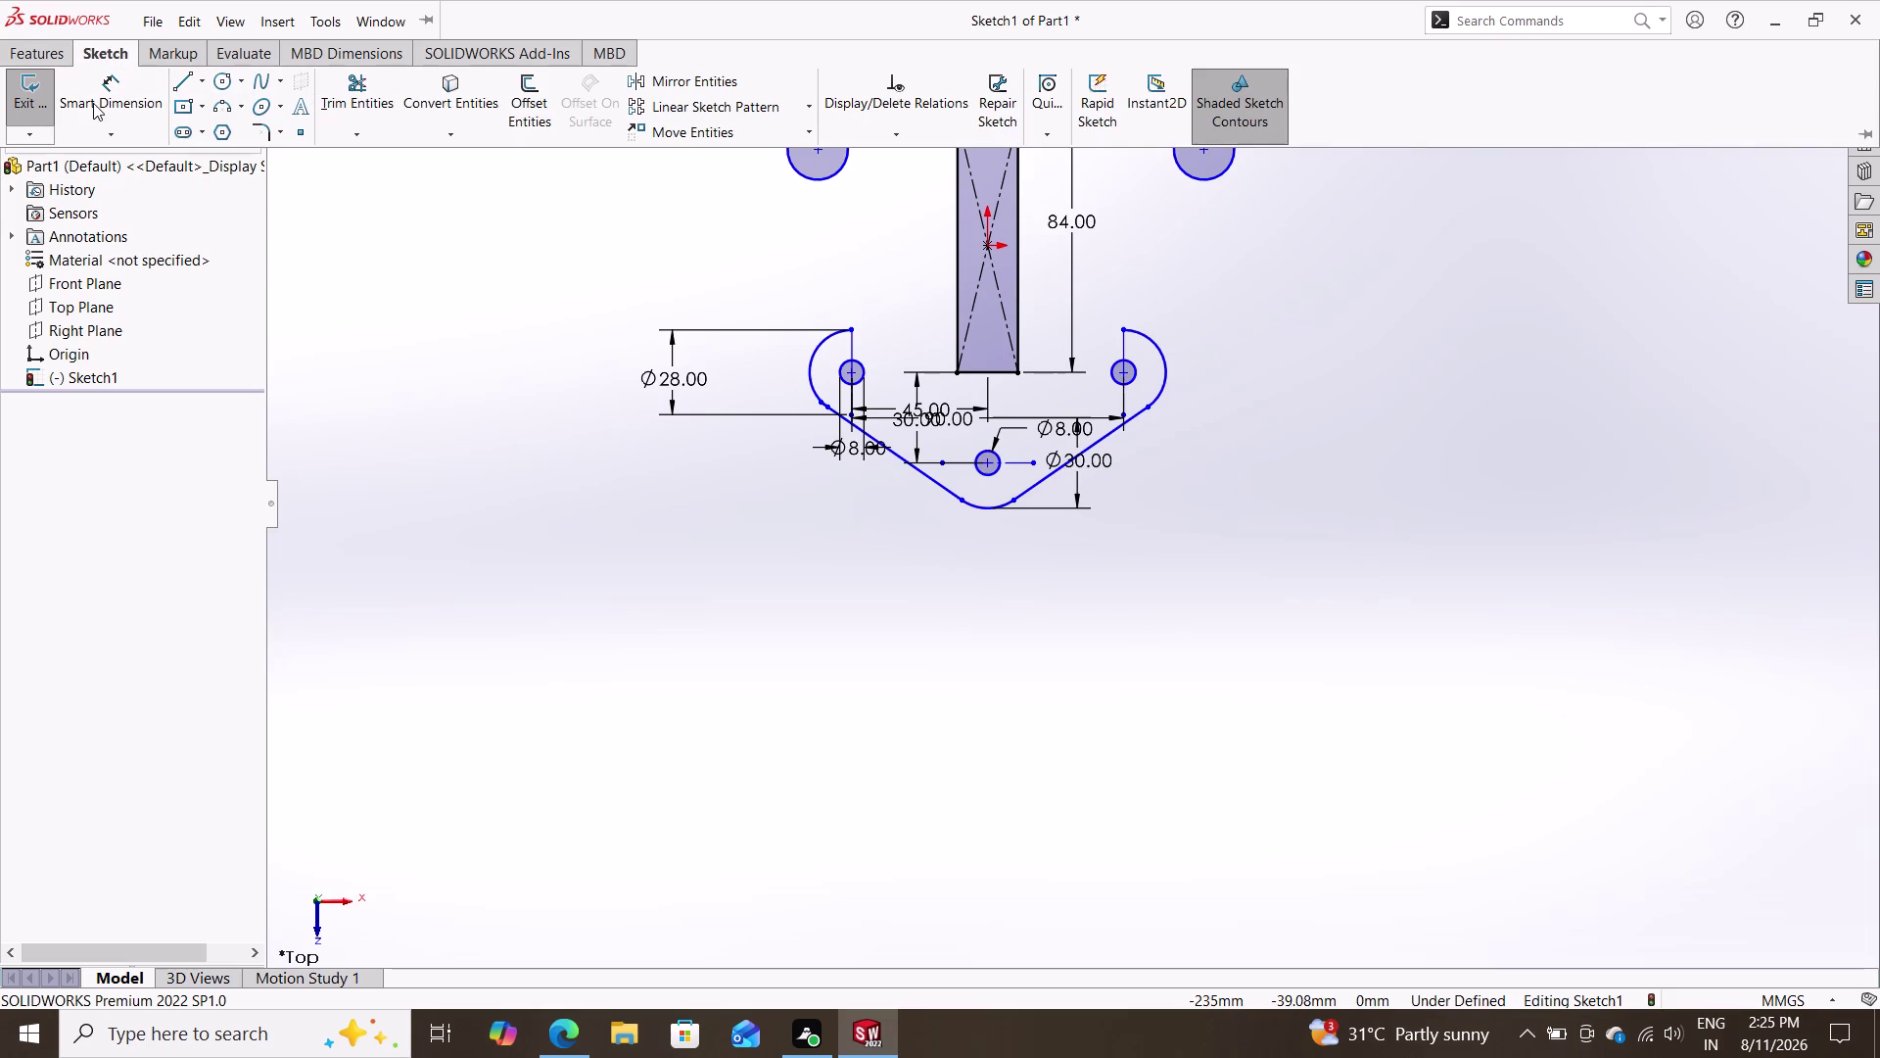
Add a 72 mm vertical dimension from the left Ø8 hole centre to the top-left circle centre.
click(101, 96)
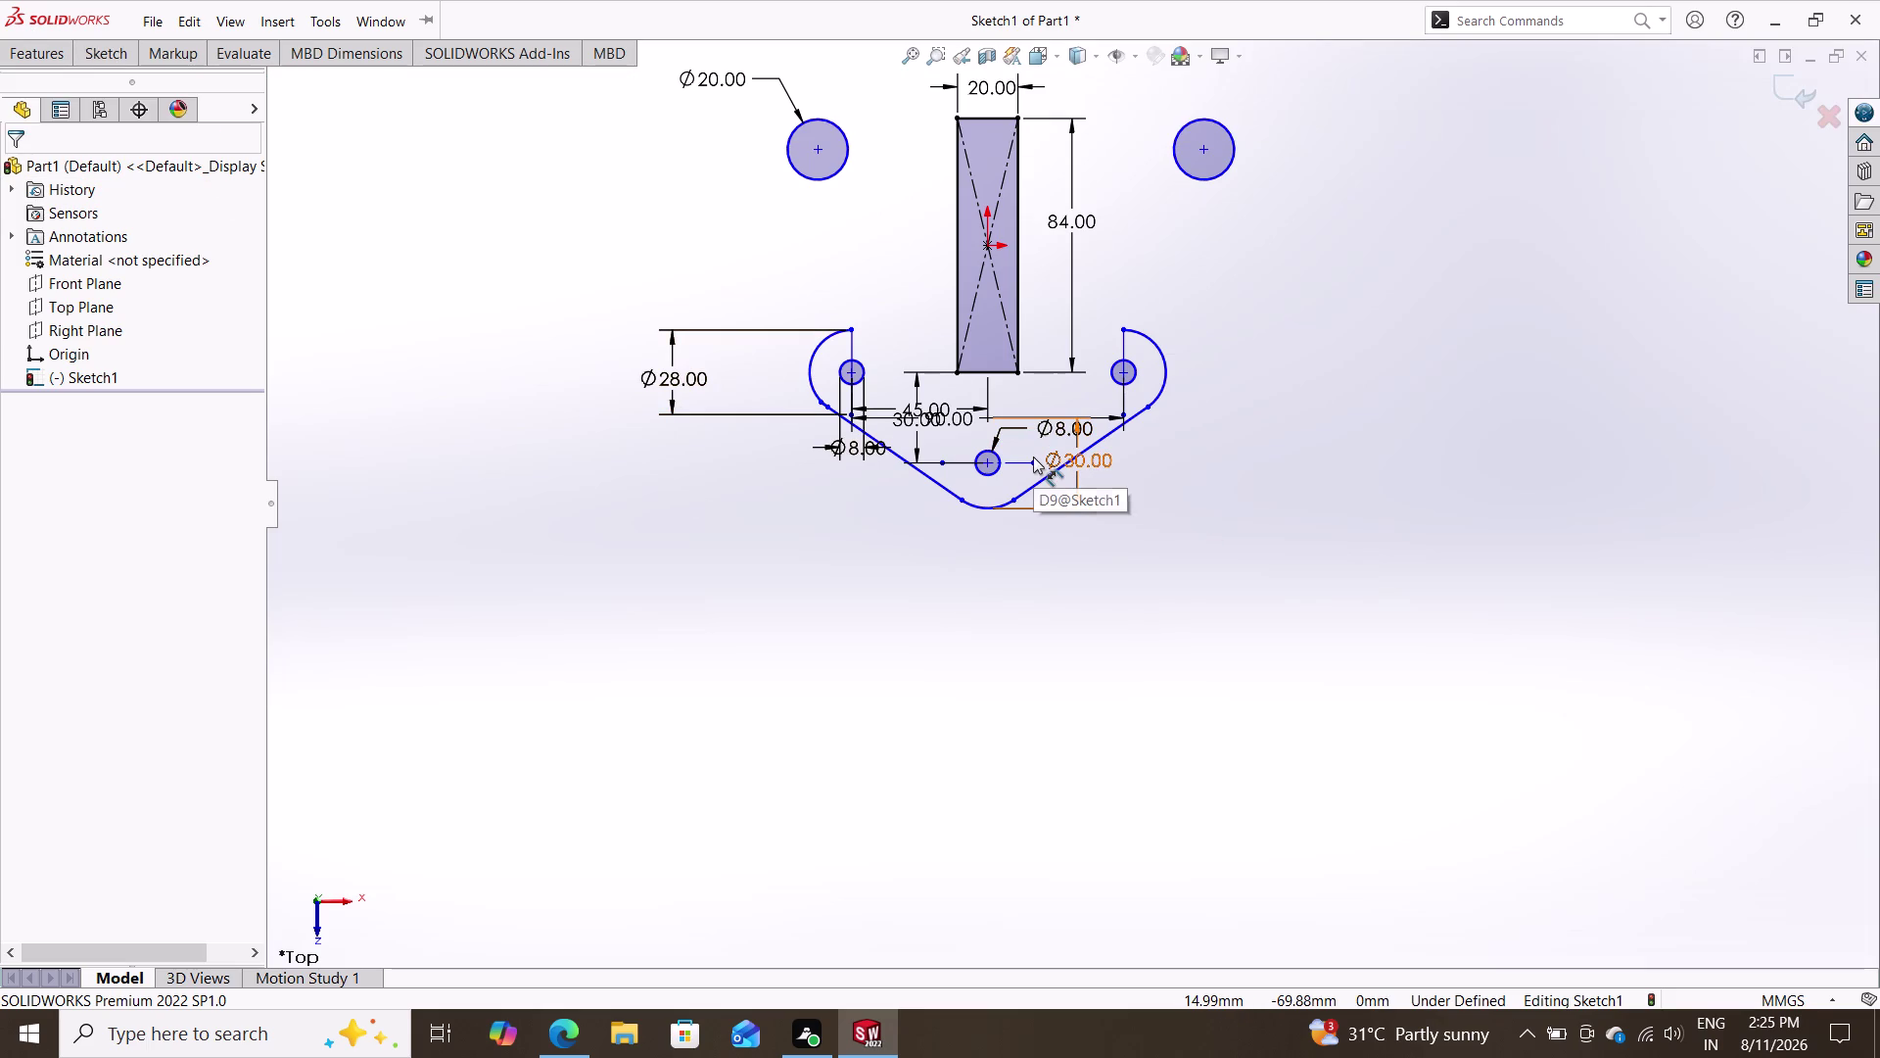
click(851, 367)
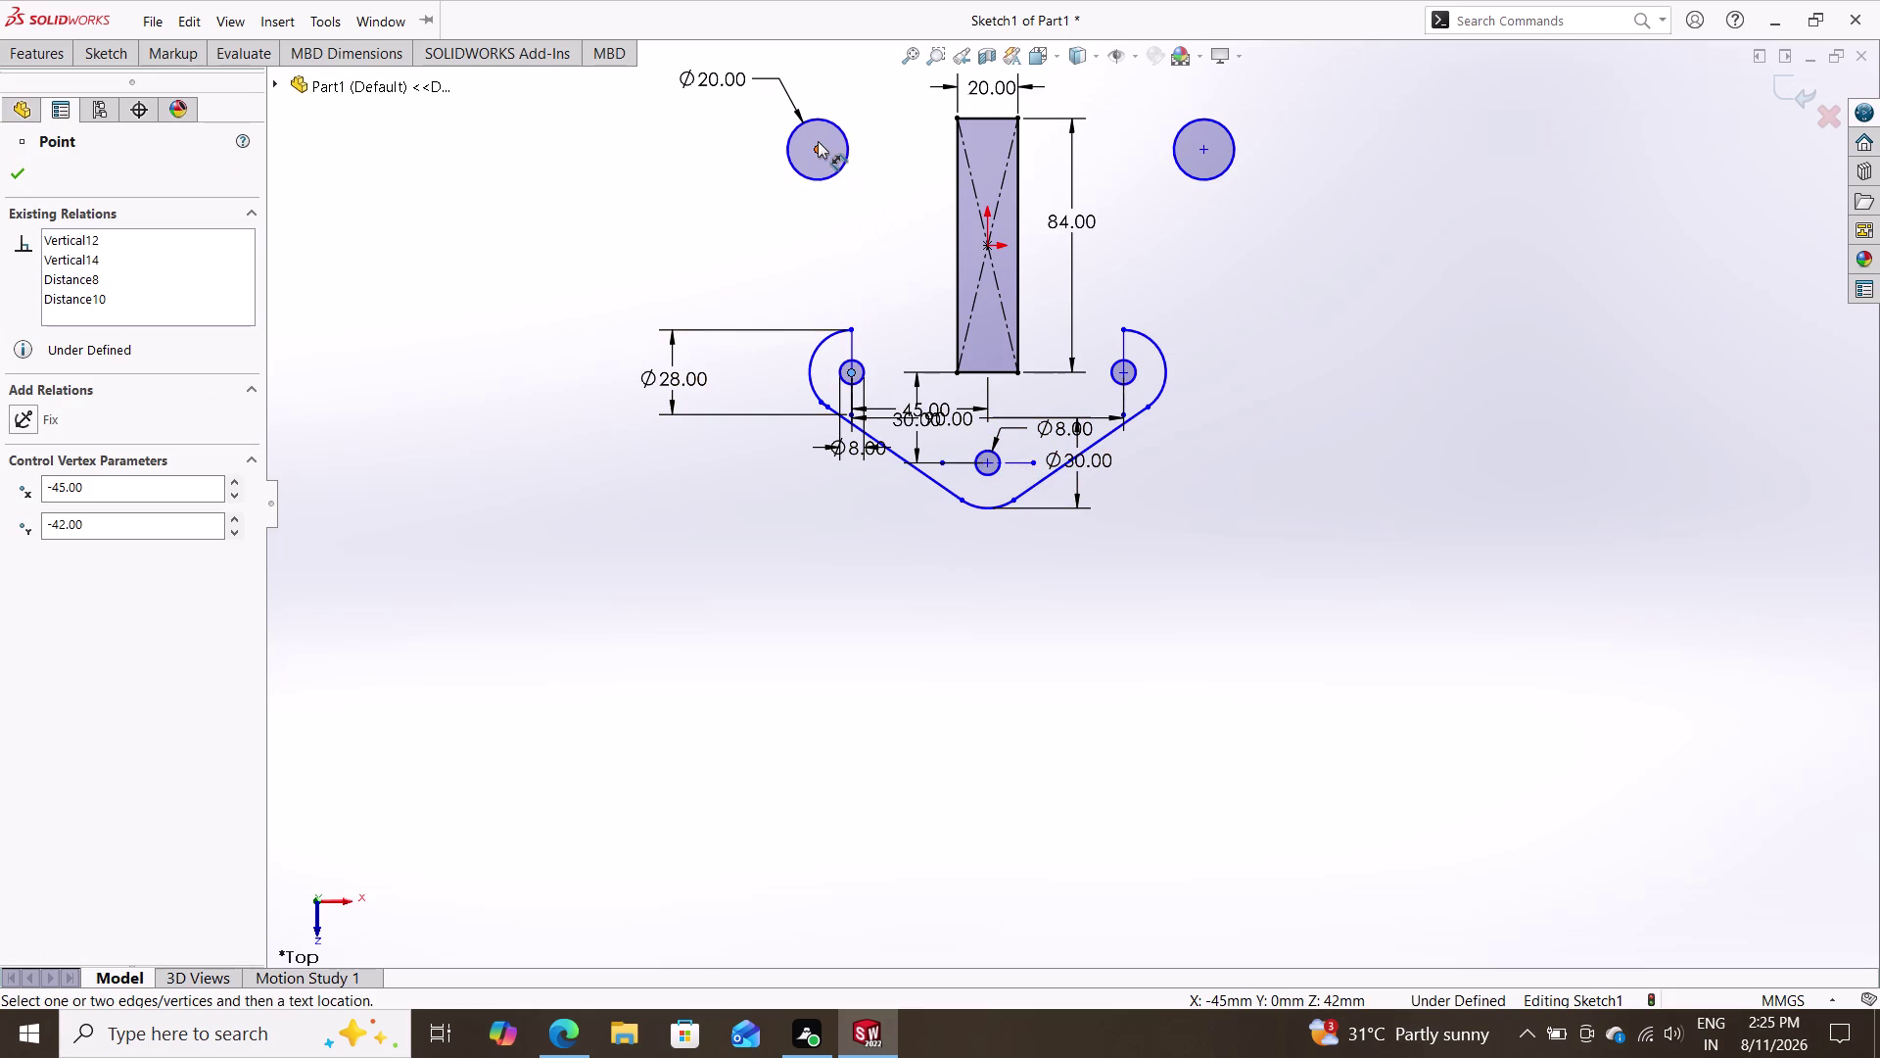
click(818, 147)
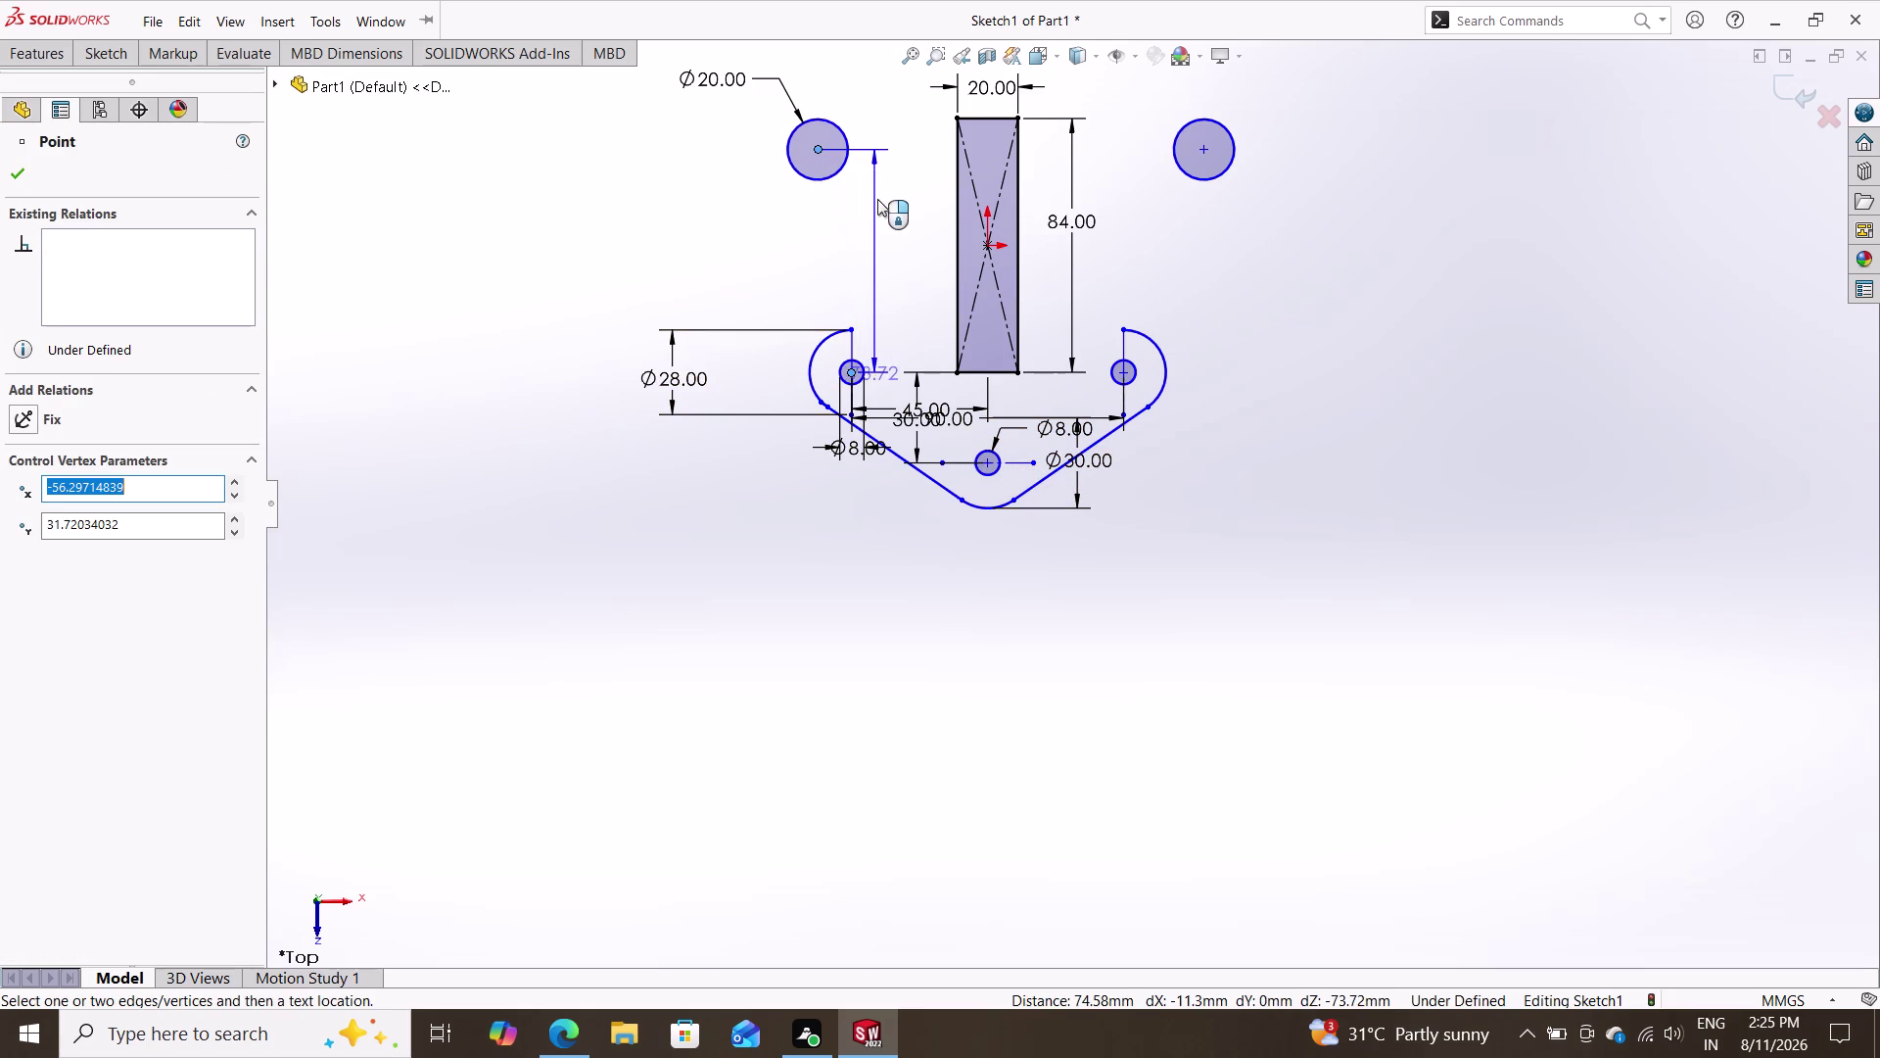
click(914, 212)
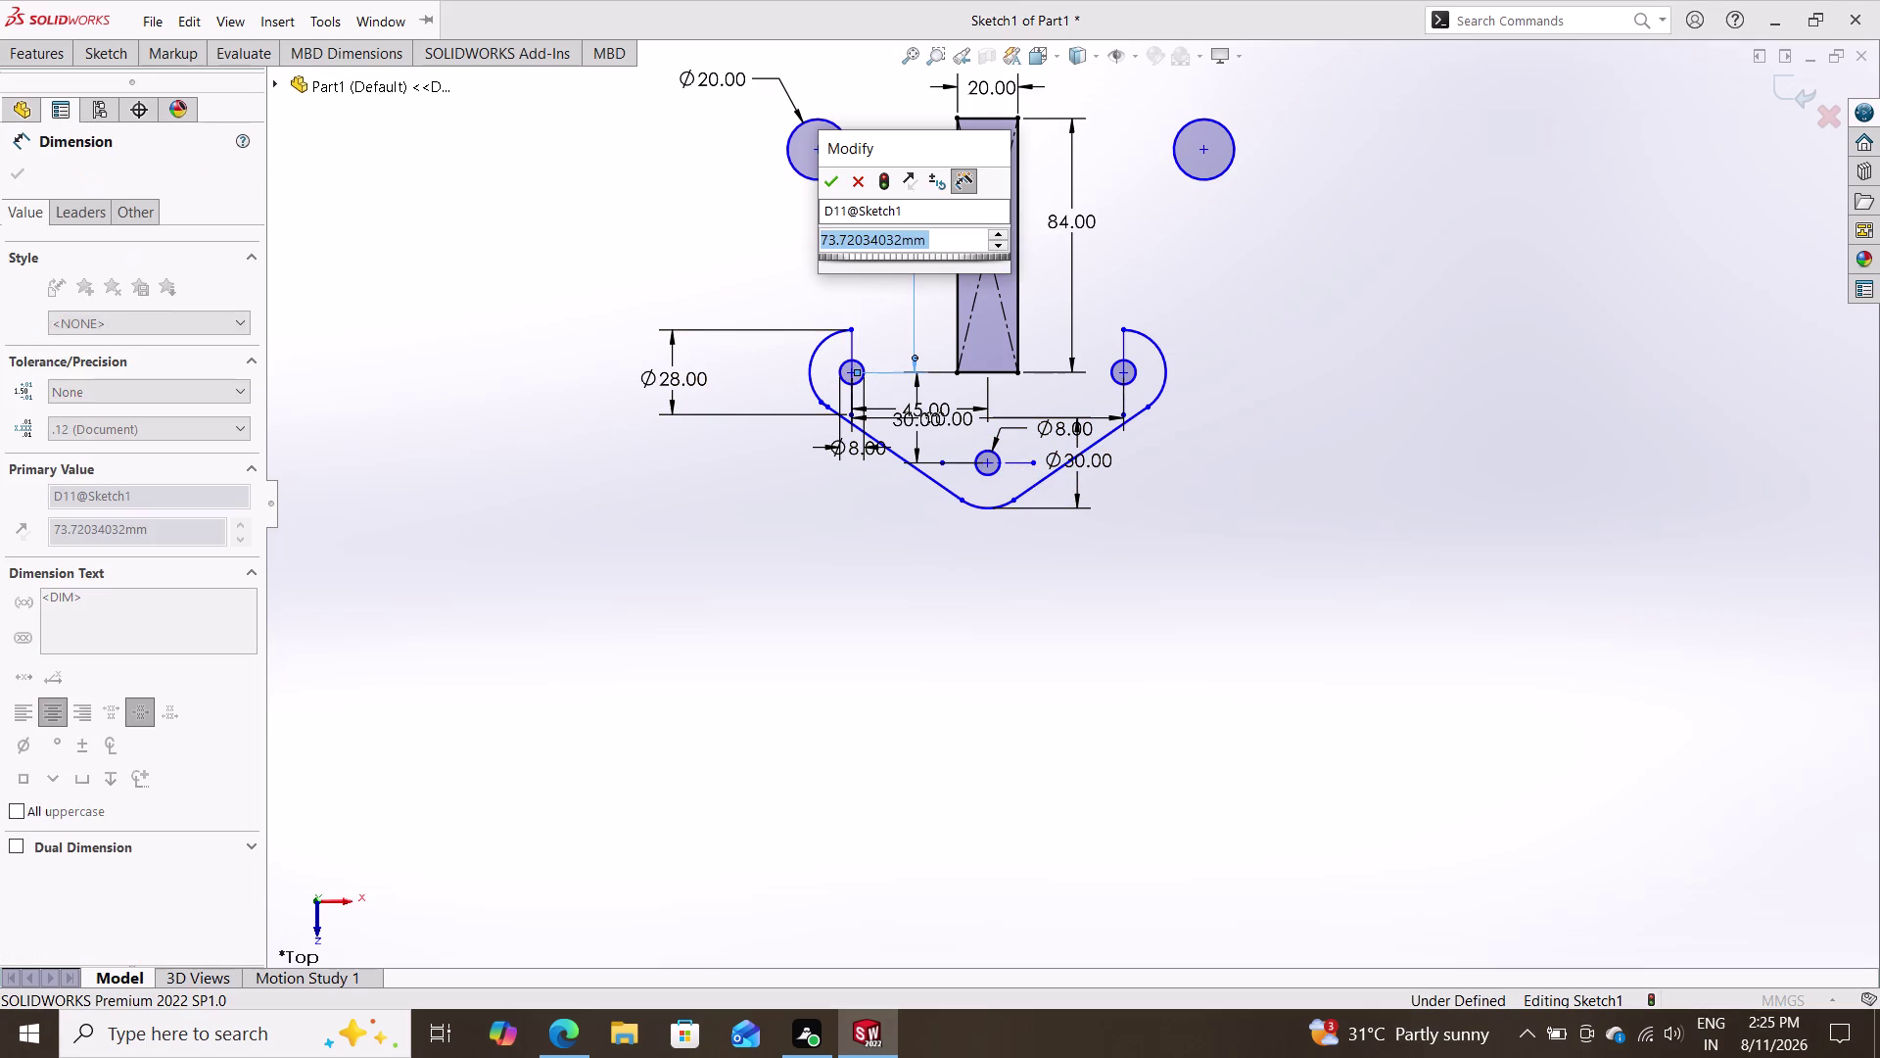
text(72)
key(Return)
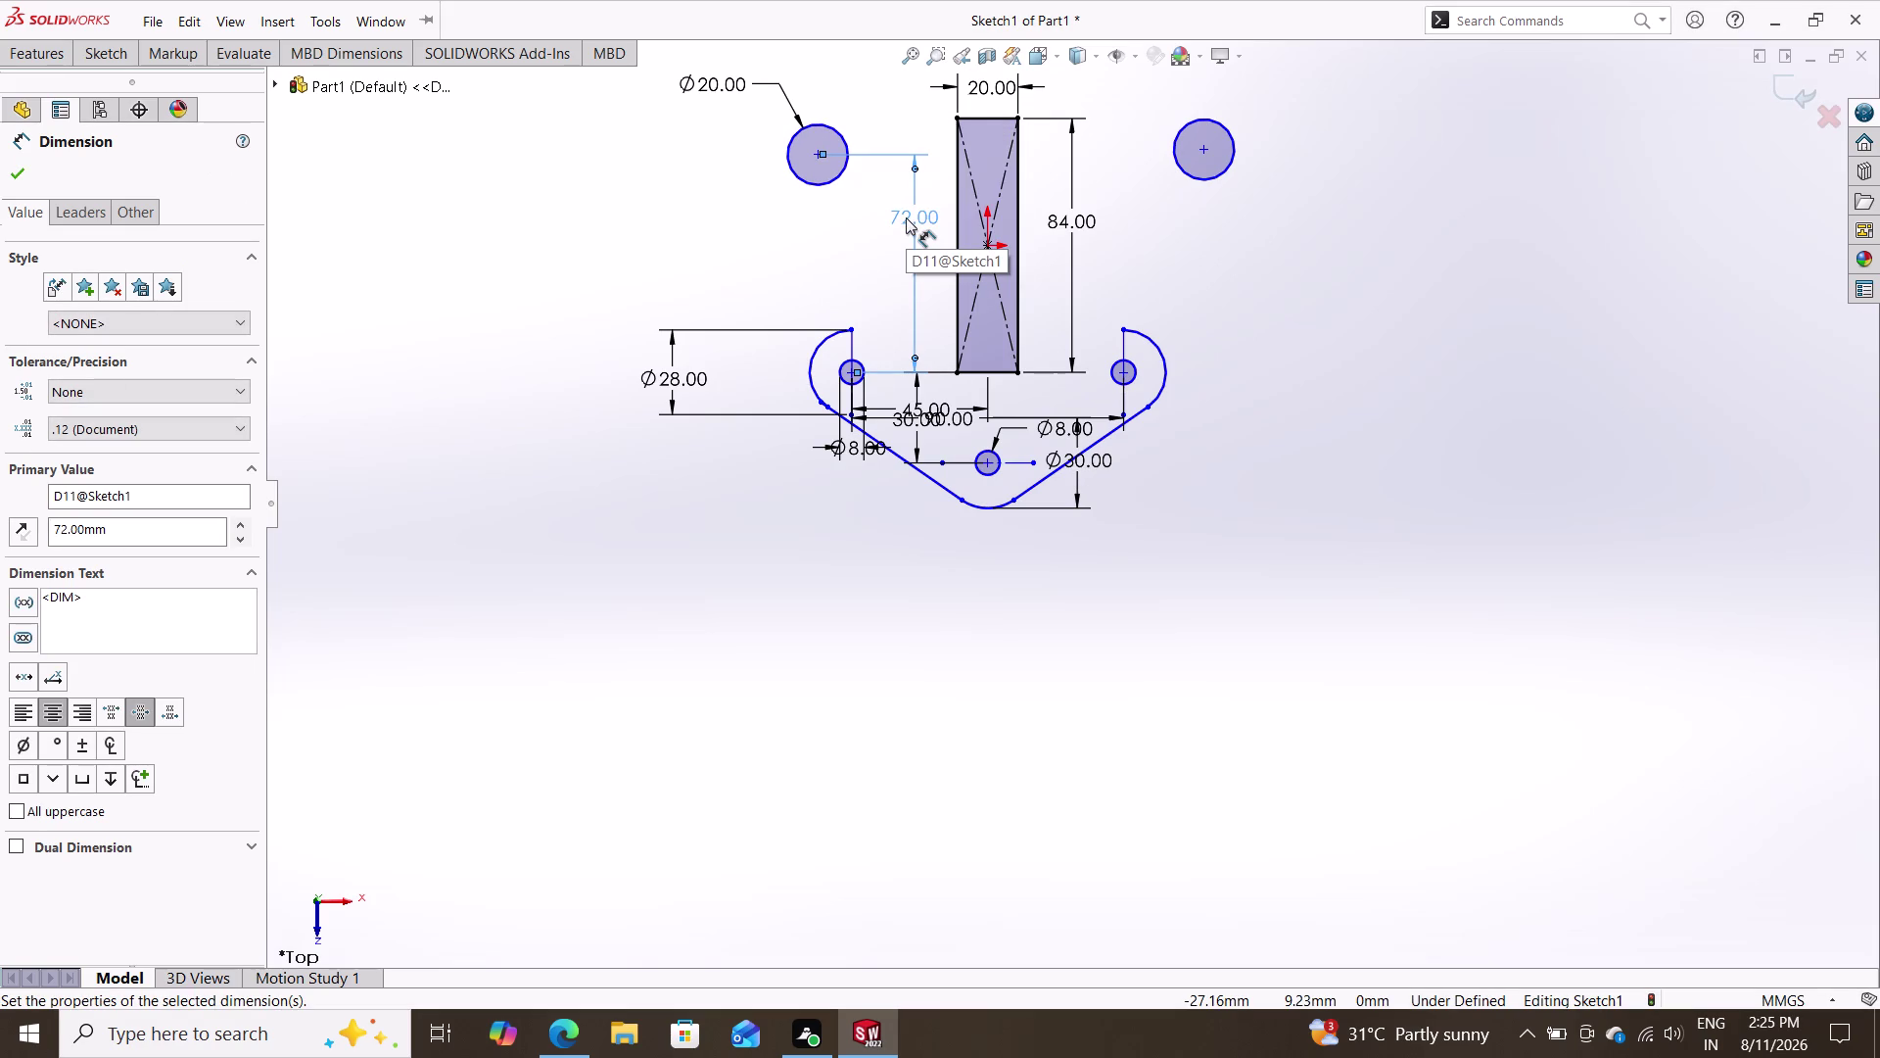
key(Escape)
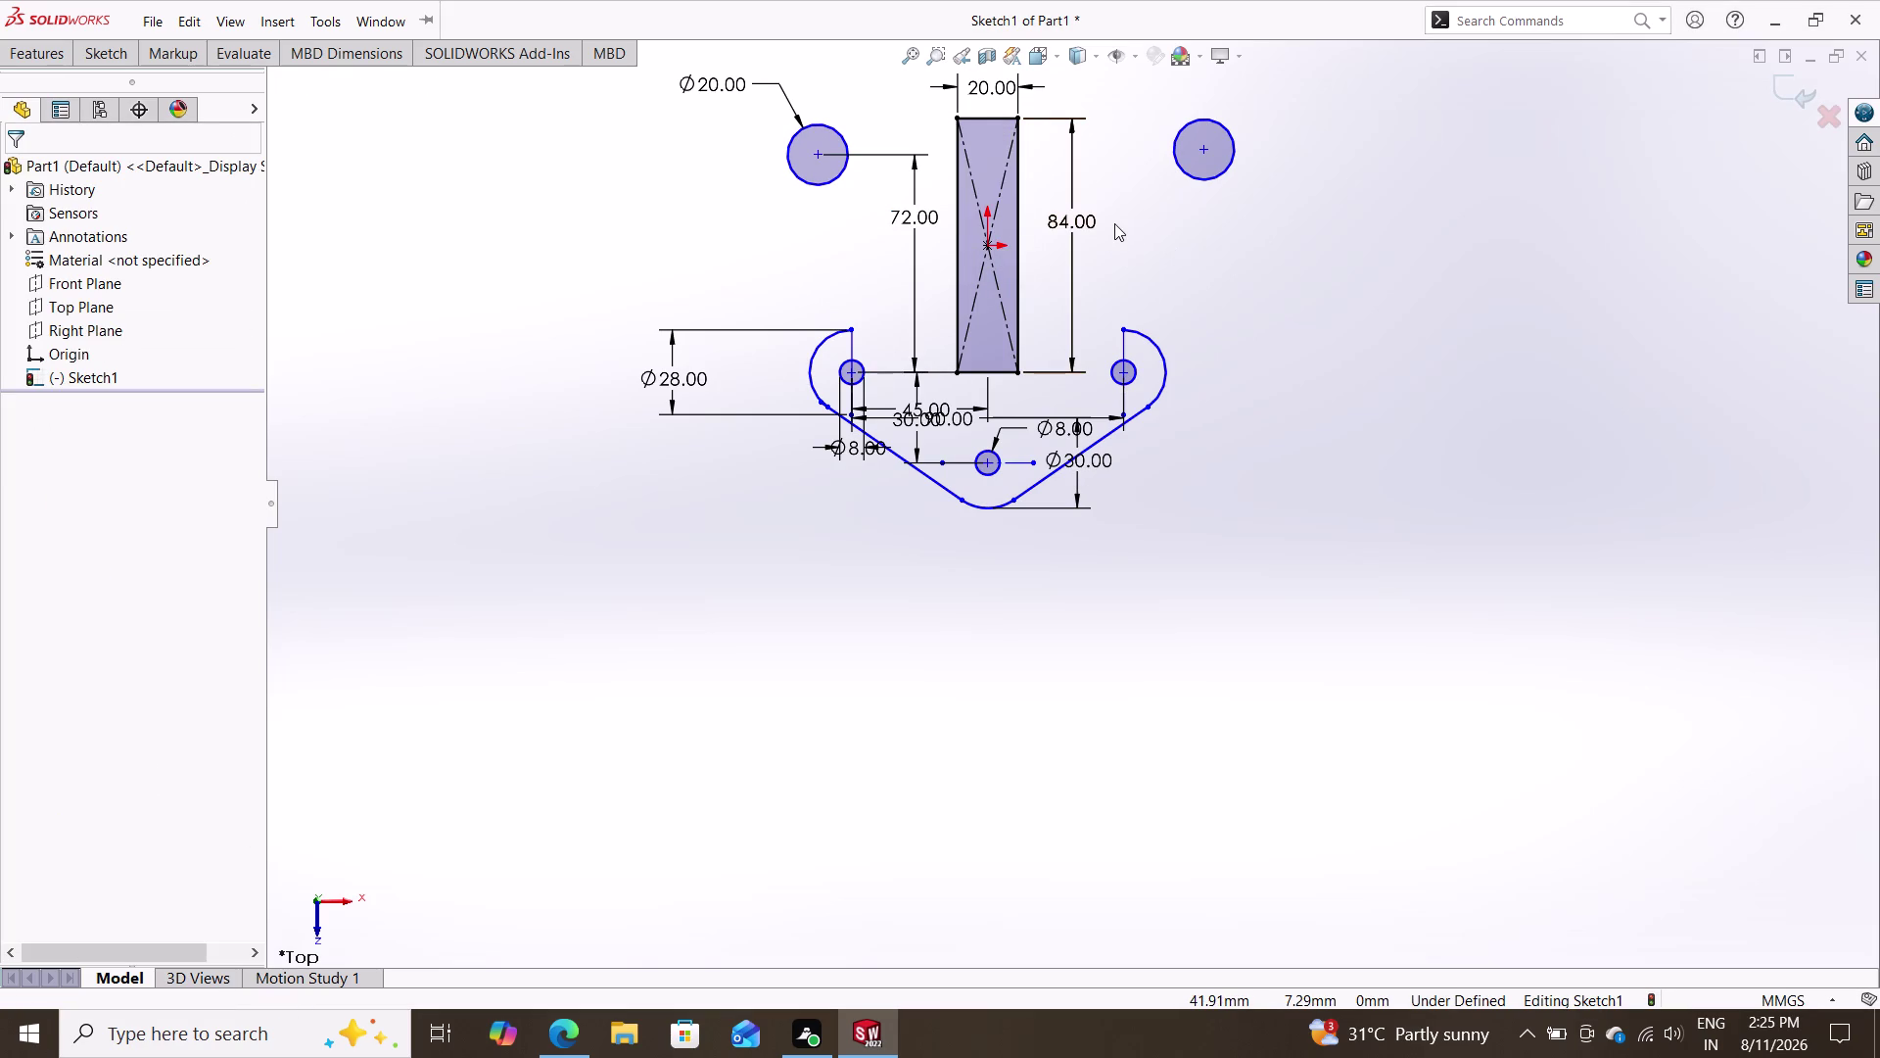
click(822, 185)
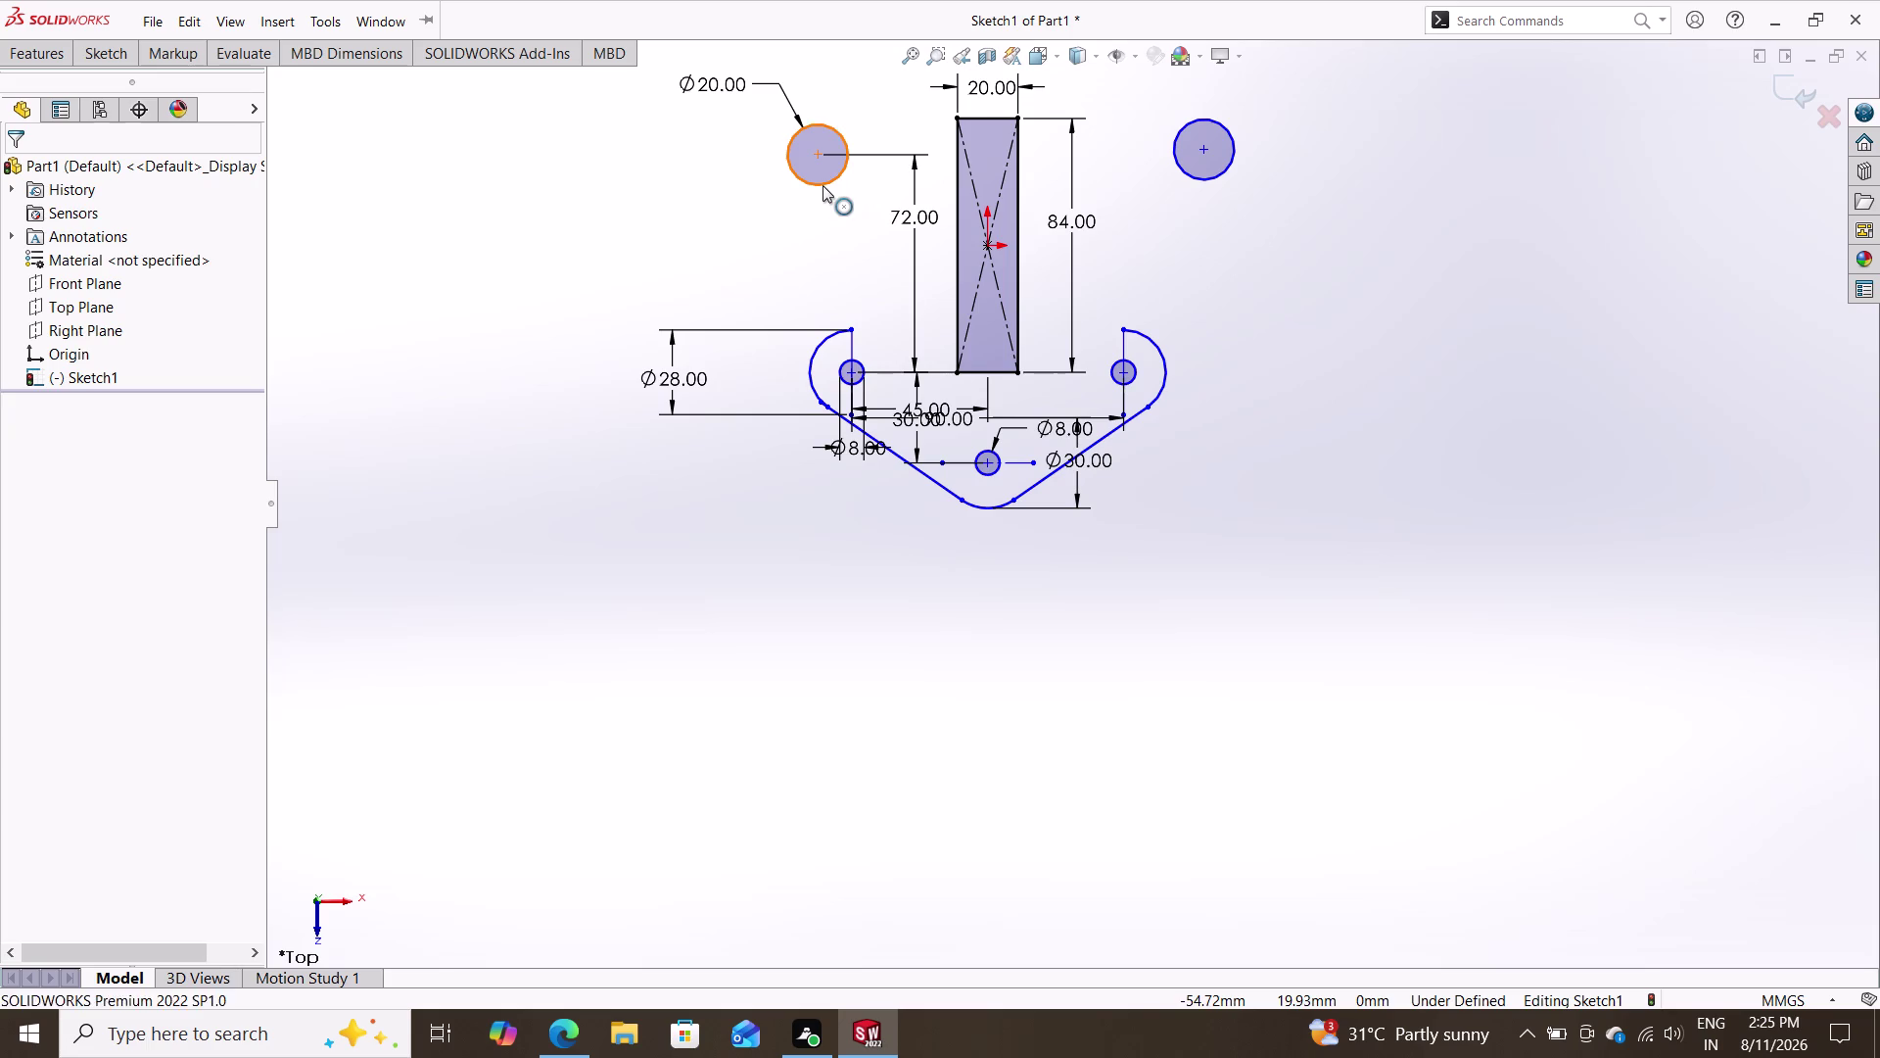
Select both top Ø20 circles together to confirm their equal radius relation.
click(1205, 177)
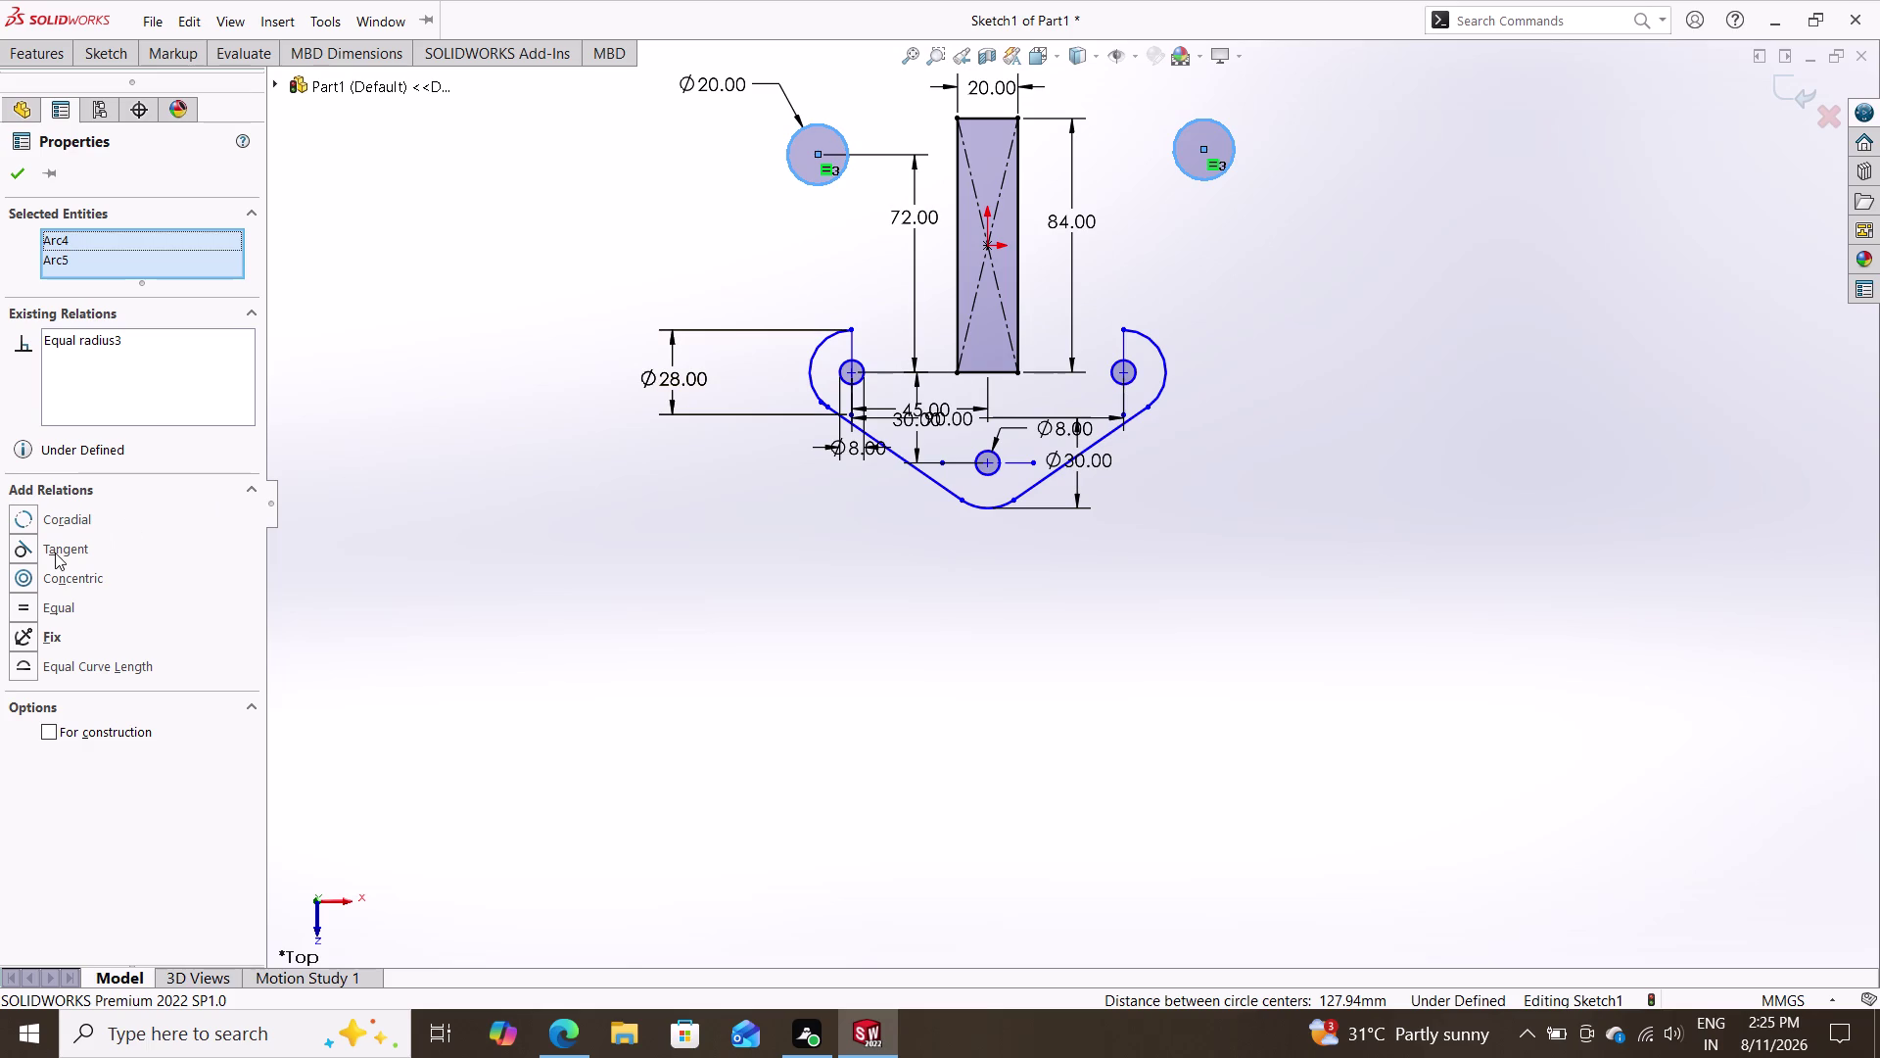
key(Escape)
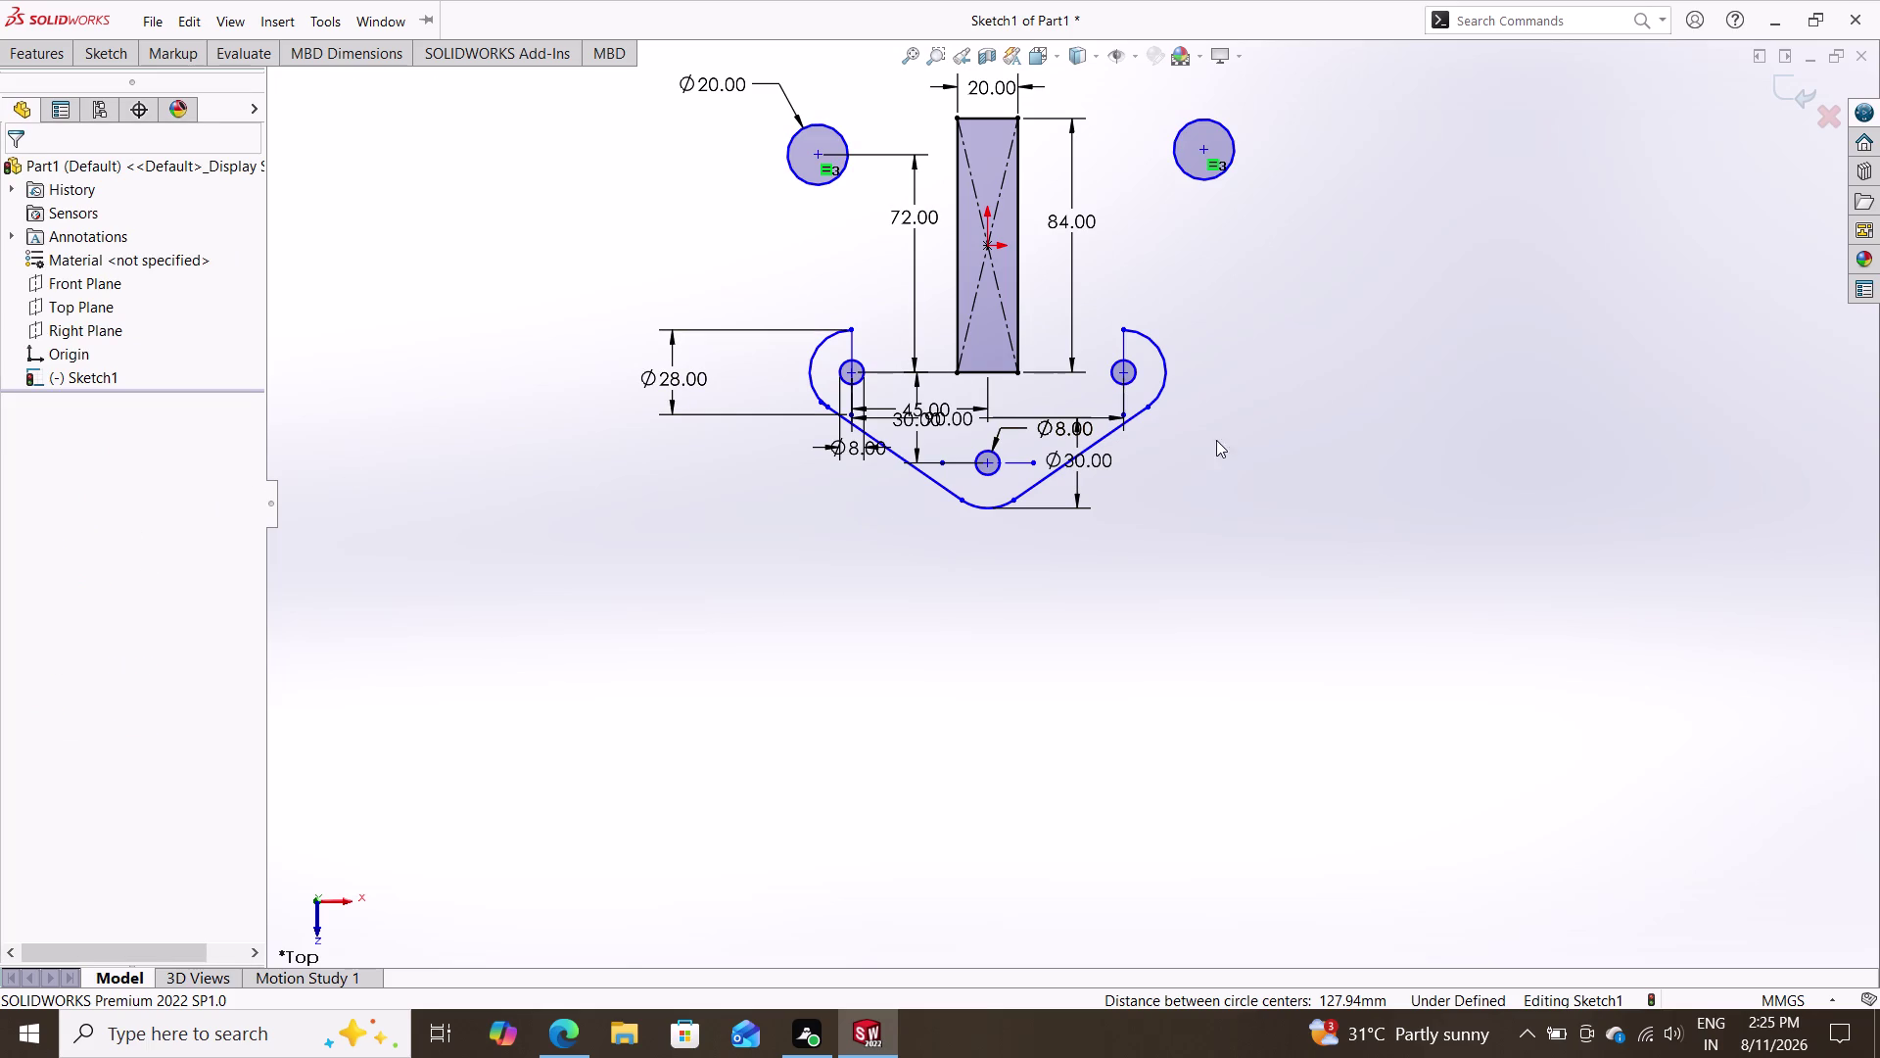